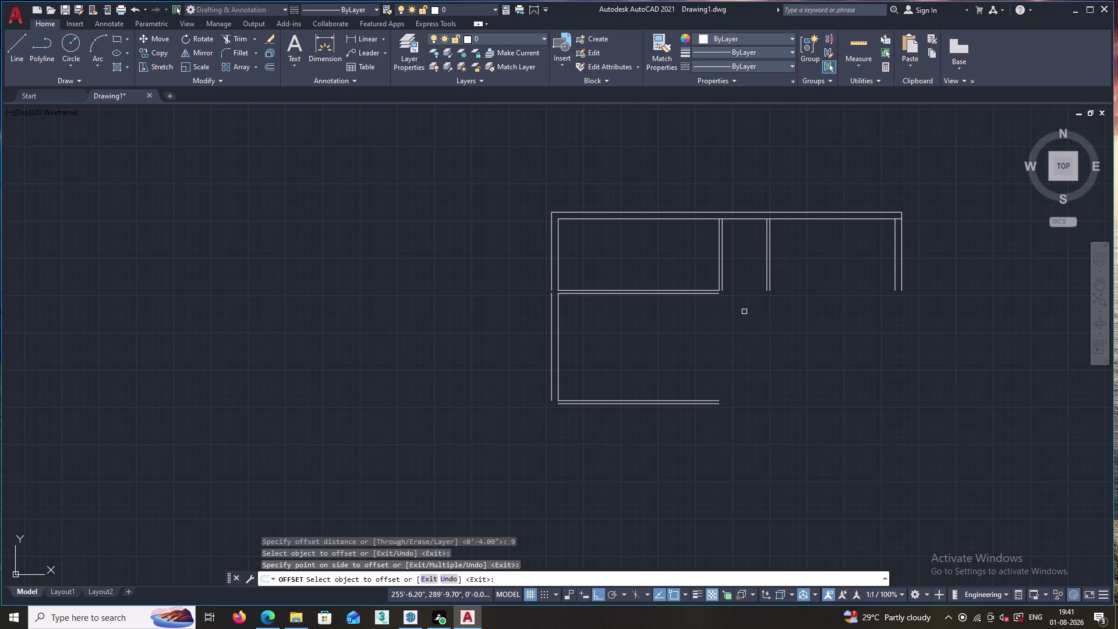
Zoom in on the lower-left wall corner and cancel the leftover offset command.
scroll(down, 3)
scroll(up, 3)
scroll(down, 3)
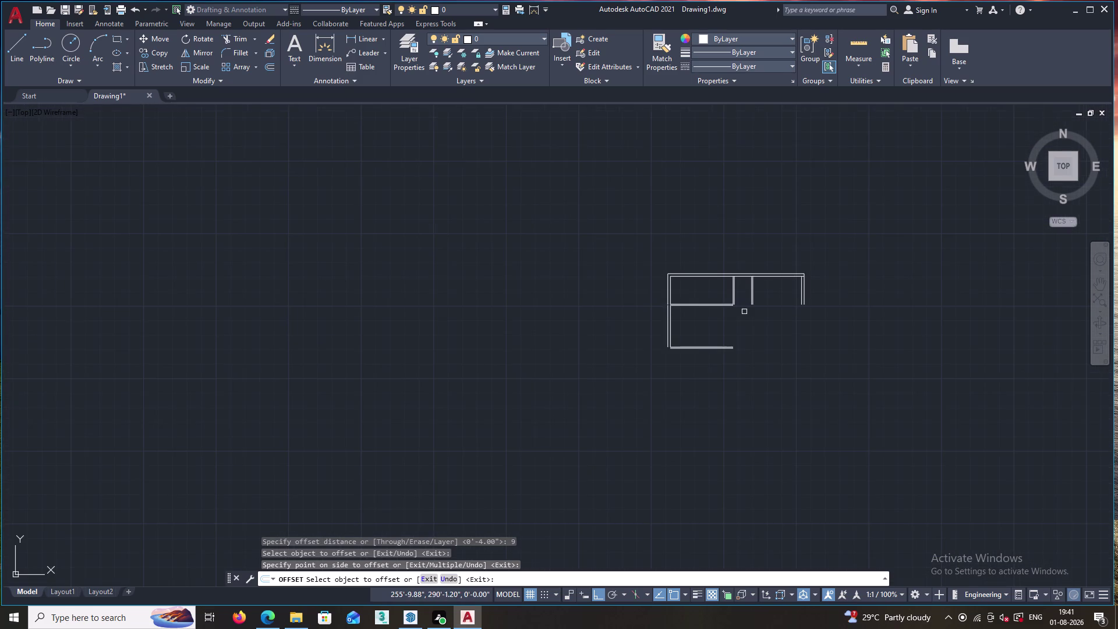
scroll(up, 3)
scroll(down, 3)
scroll(up, 3)
scroll(down, 3)
scroll(up, 3)
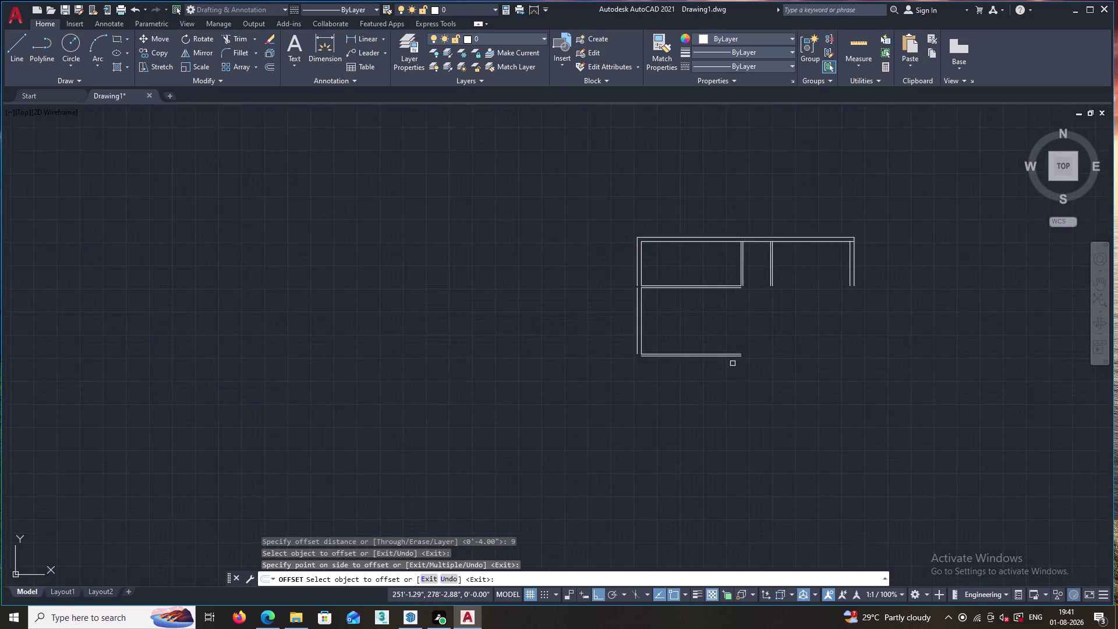
scroll(down, 3)
scroll(up, 3)
scroll(down, 3)
scroll(up, 3)
scroll(down, 3)
scroll(up, 3)
scroll(down, 3)
scroll(up, 3)
scroll(down, 3)
scroll(up, 3)
scroll(down, 3)
scroll(up, 3)
scroll(down, 3)
scroll(up, 3)
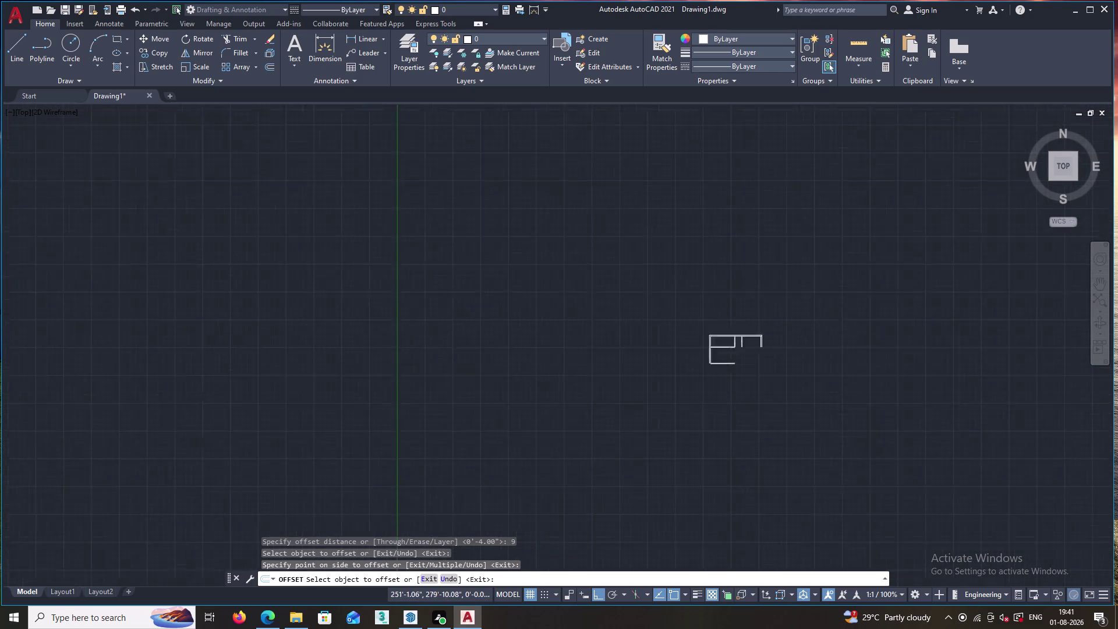
scroll(up, 3)
scroll(down, 3)
scroll(up, 3)
scroll(down, 3)
scroll(up, 3)
scroll(down, 3)
scroll(up, 3)
scroll(down, 3)
scroll(up, 3)
scroll(down, 3)
scroll(up, 3)
scroll(down, 3)
scroll(up, 3)
scroll(down, 3)
scroll(up, 3)
scroll(down, 3)
scroll(up, 3)
scroll(down, 3)
scroll(up, 3)
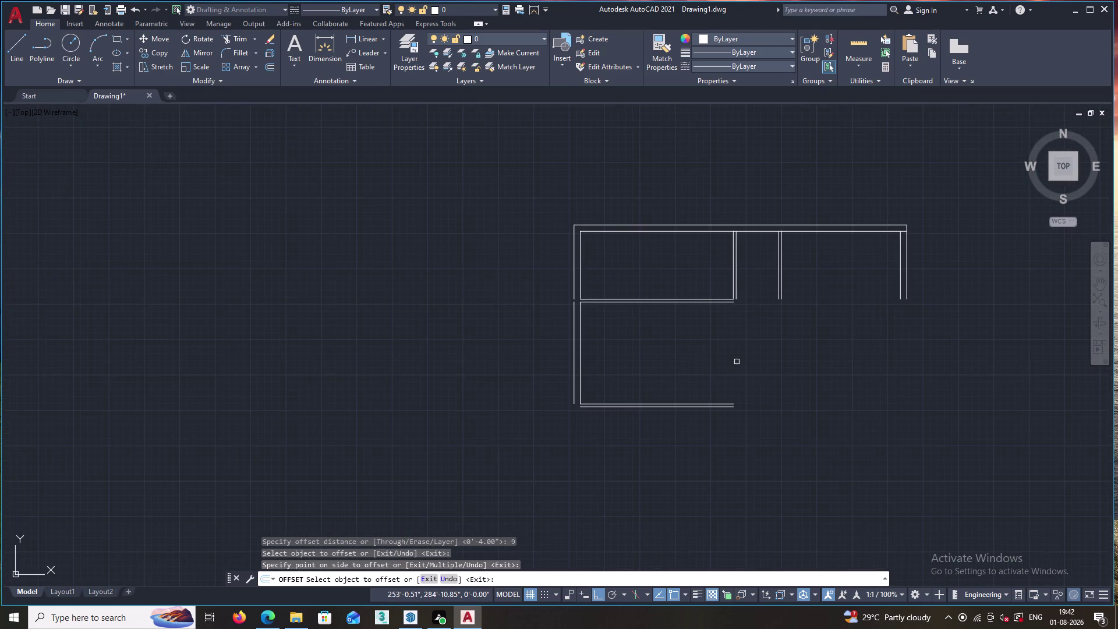
scroll(down, 3)
scroll(up, 3)
scroll(down, 3)
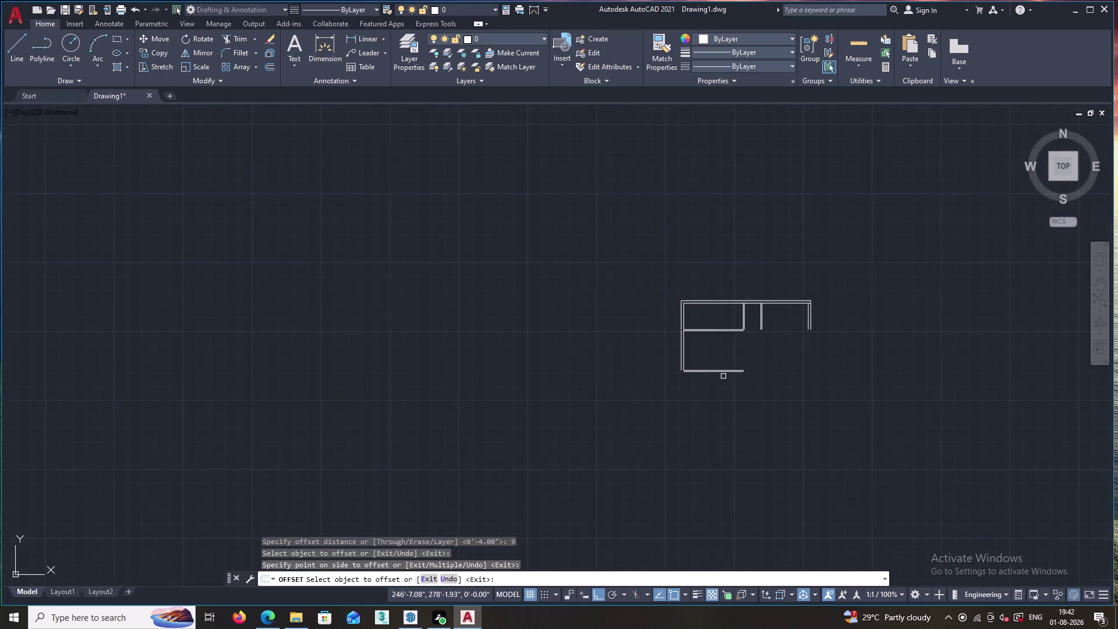
scroll(up, 3)
scroll(down, 3)
scroll(up, 3)
scroll(down, 3)
scroll(up, 3)
scroll(down, 3)
scroll(up, 3)
scroll(down, 3)
scroll(up, 3)
scroll(down, 3)
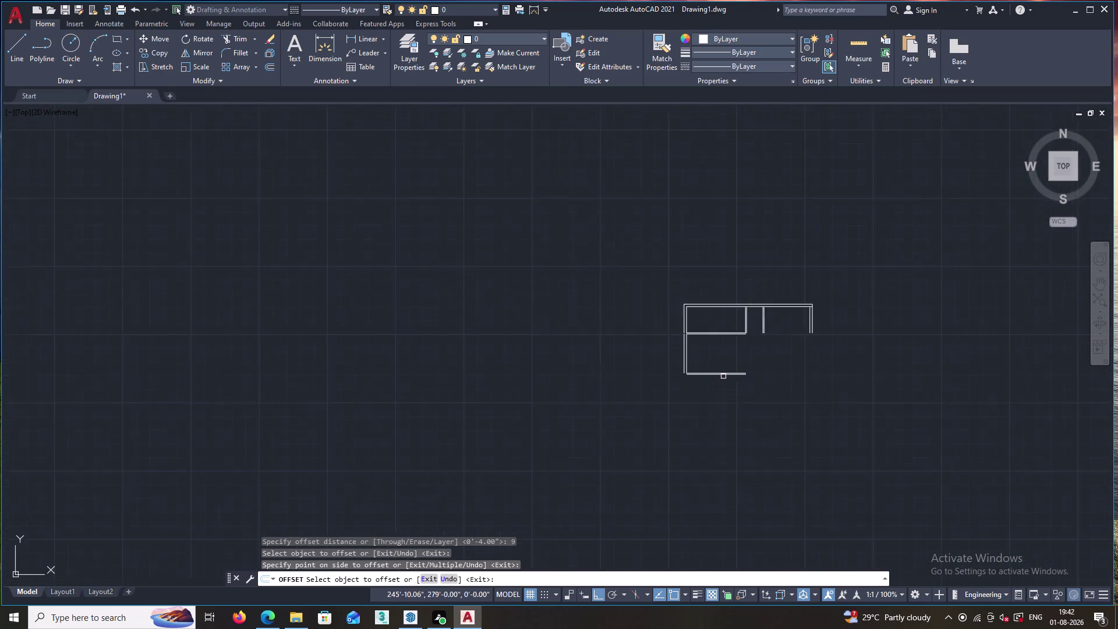
scroll(up, 3)
scroll(down, 3)
scroll(up, 3)
scroll(down, 3)
scroll(up, 3)
scroll(down, 3)
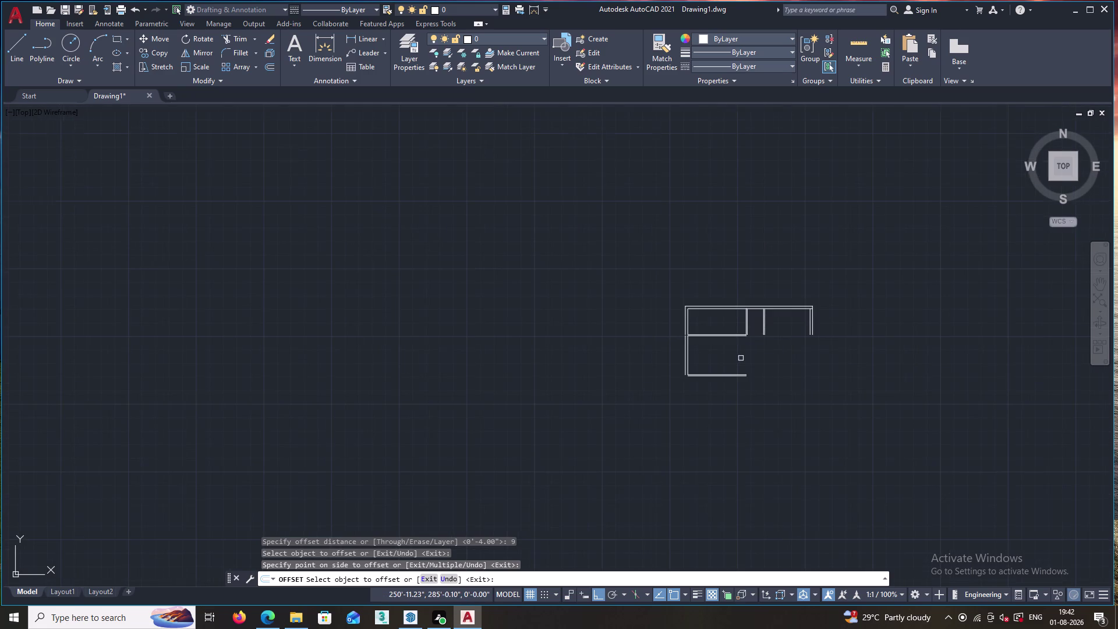
scroll(up, 3)
scroll(down, 3)
scroll(up, 3)
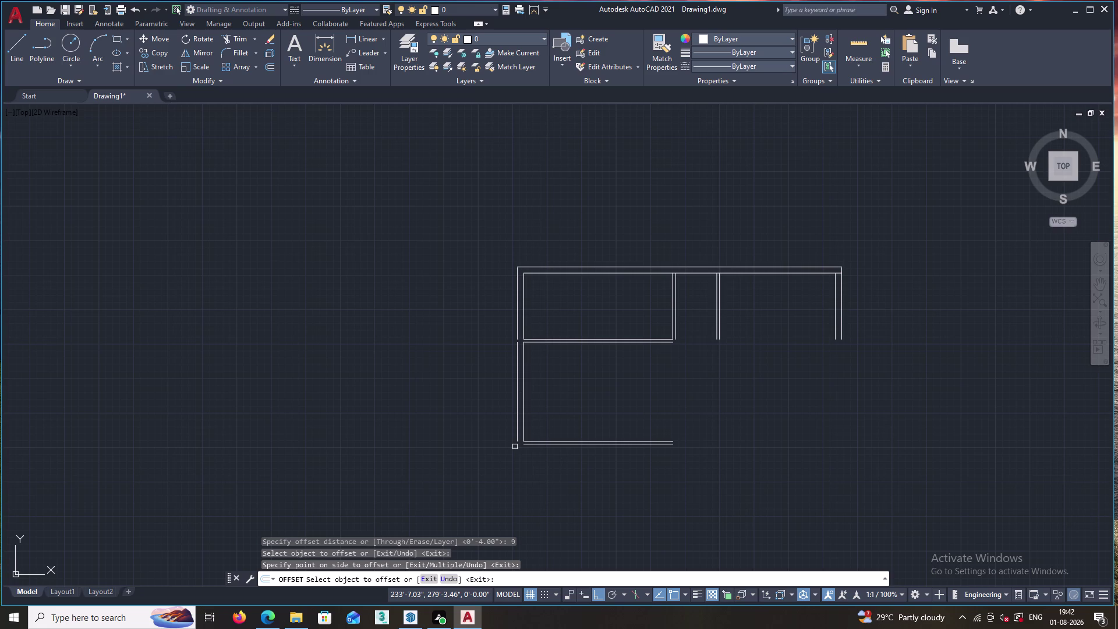
key(f)
key(Return)
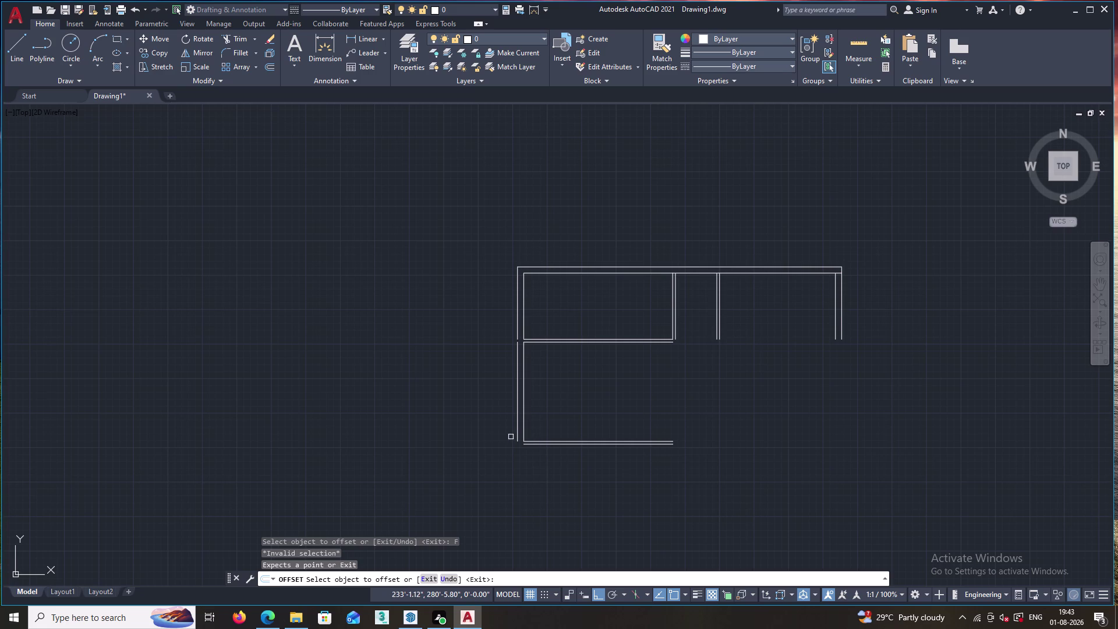
double_click(516, 431)
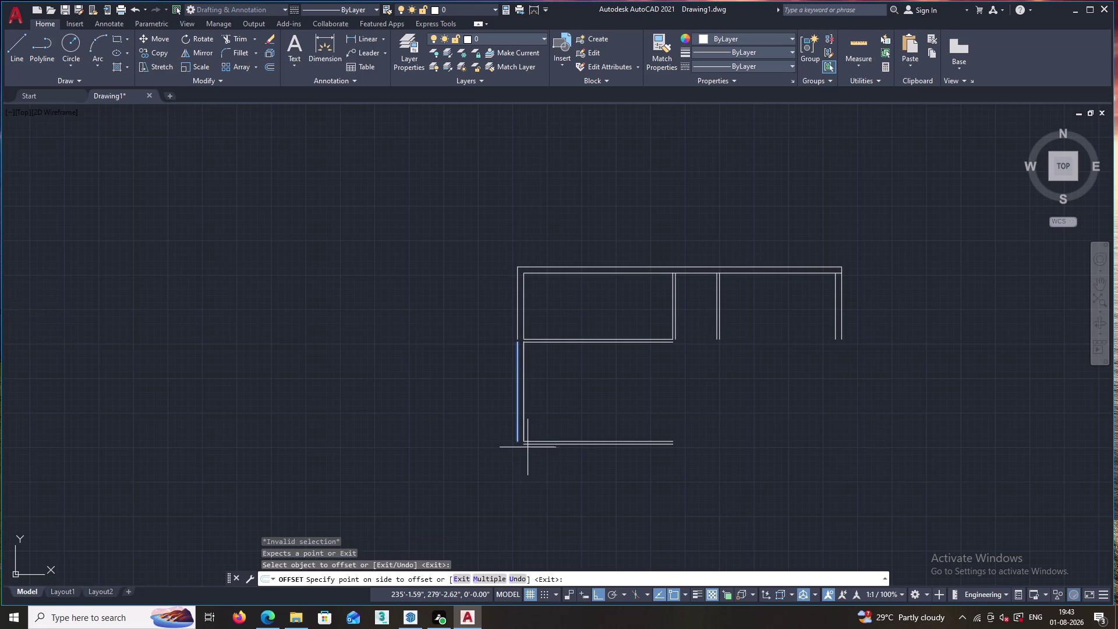
key(Escape)
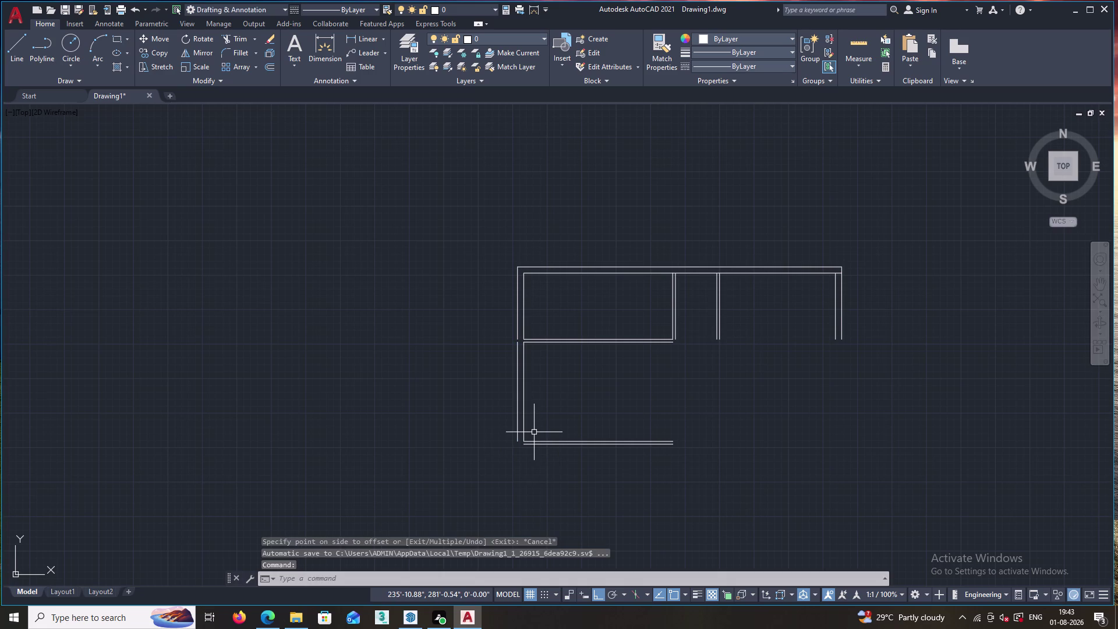
Fillet the left outer wall line with the bottom wall line at radius 0.
key(f)
key(Return)
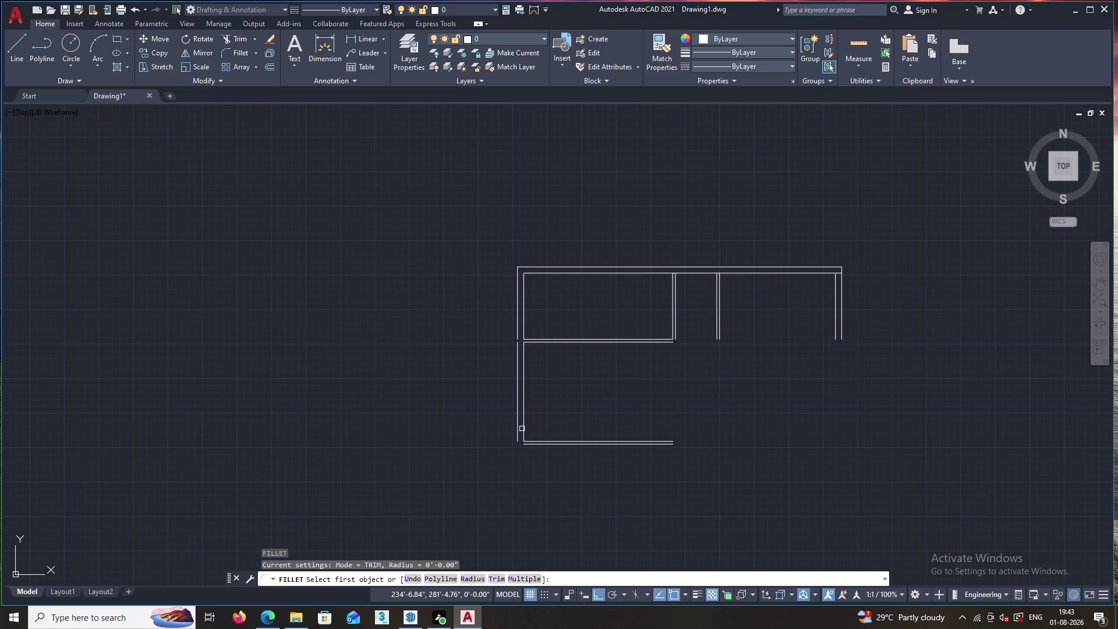
click(516, 416)
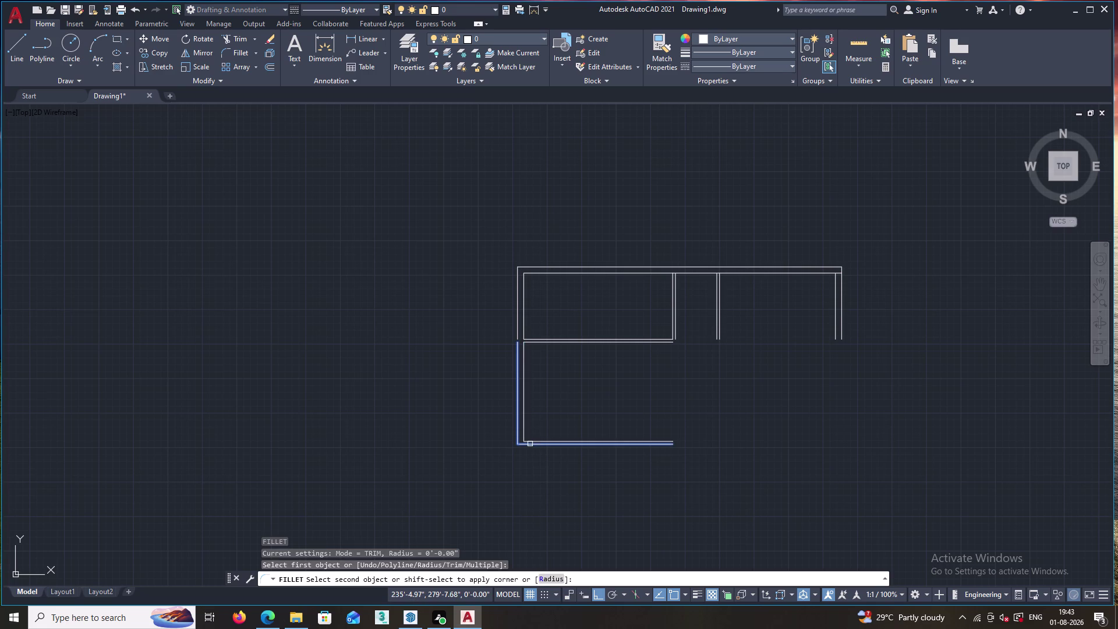
click(530, 444)
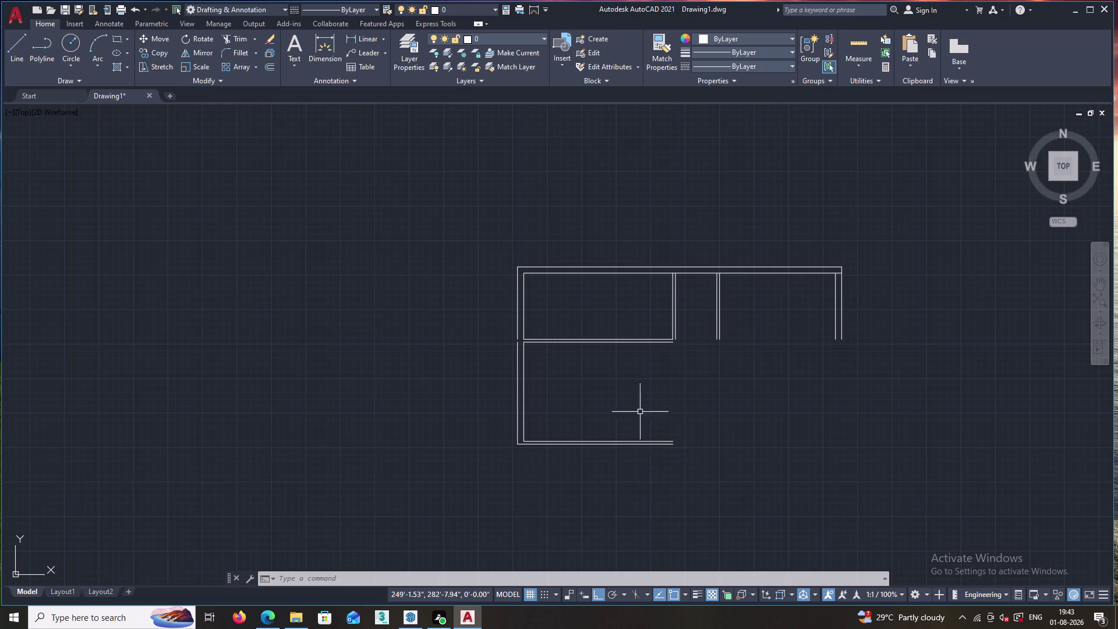
Start a 6' offset of the inner left wall line, then cancel it.
key(o)
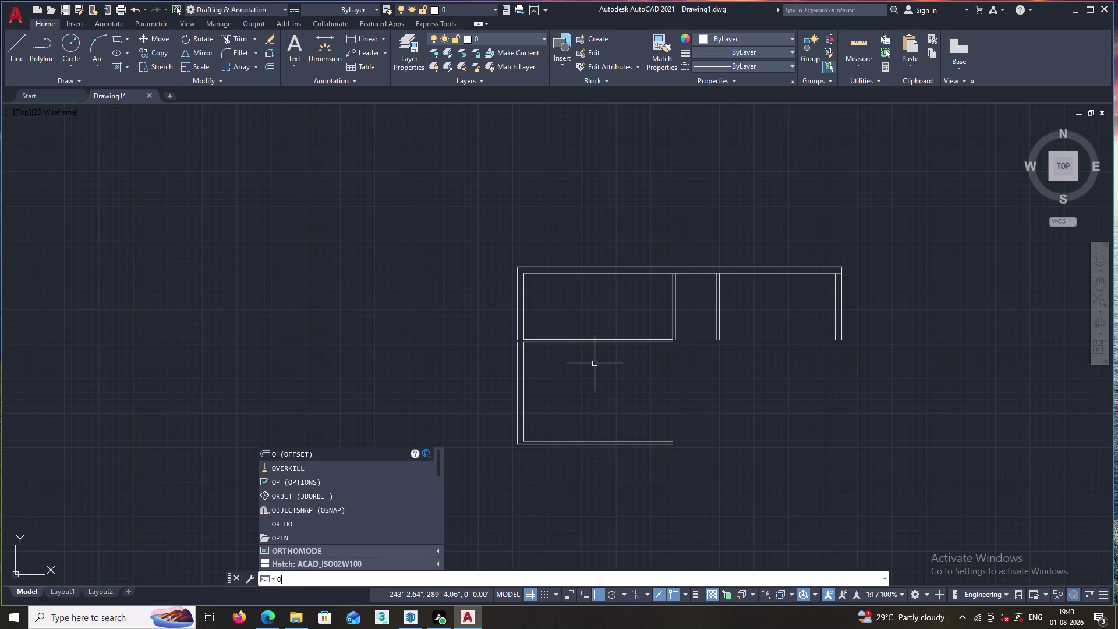
key(Return)
text(6)
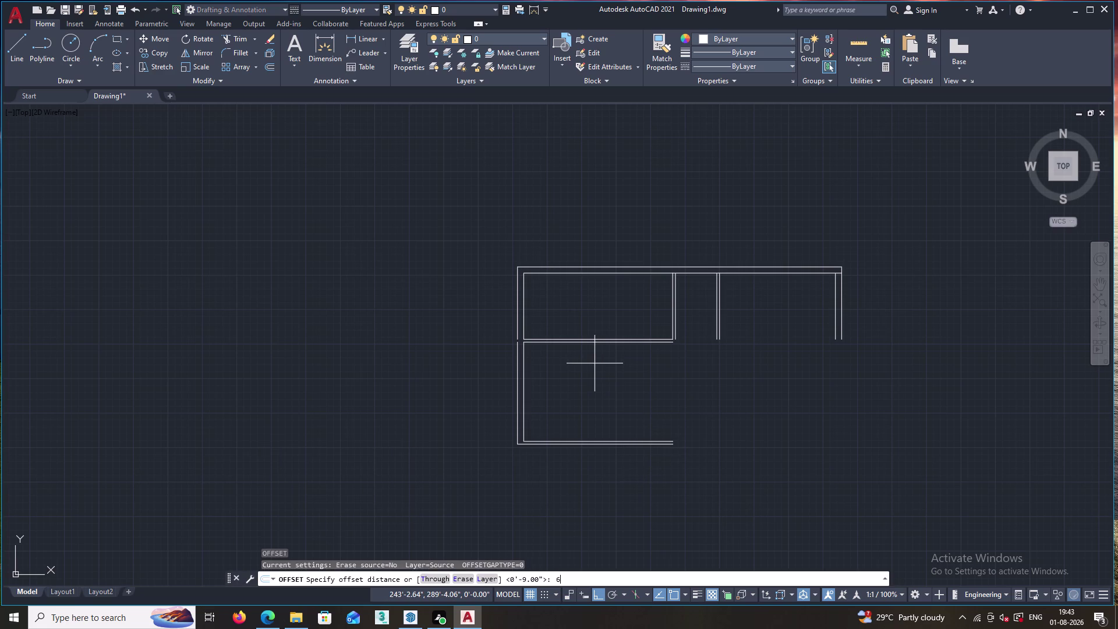
text(')
key(Return)
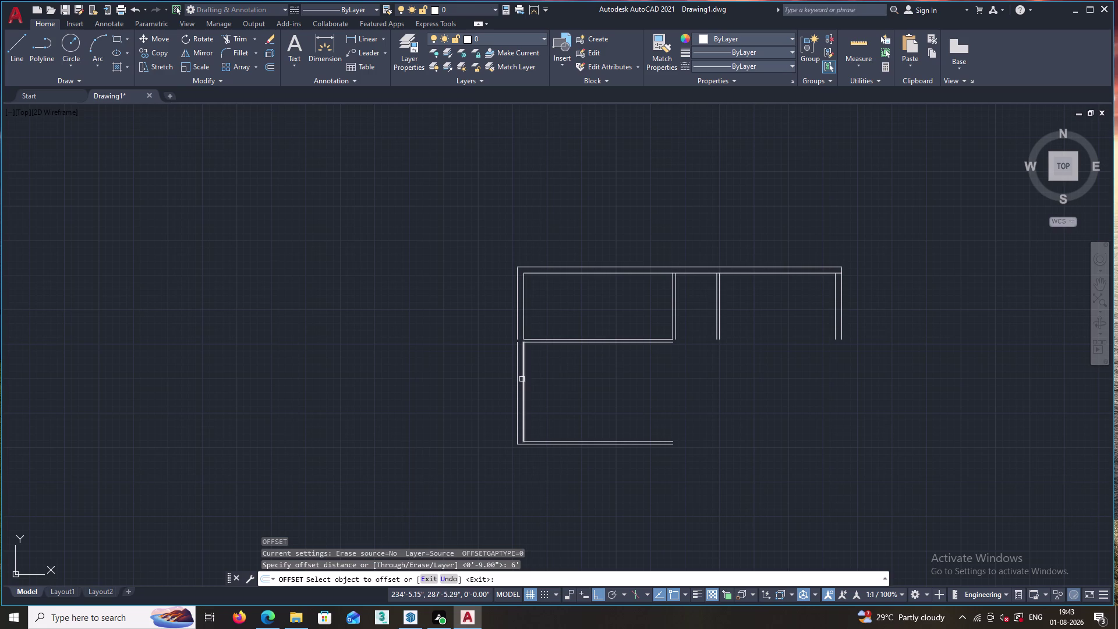
double_click(525, 377)
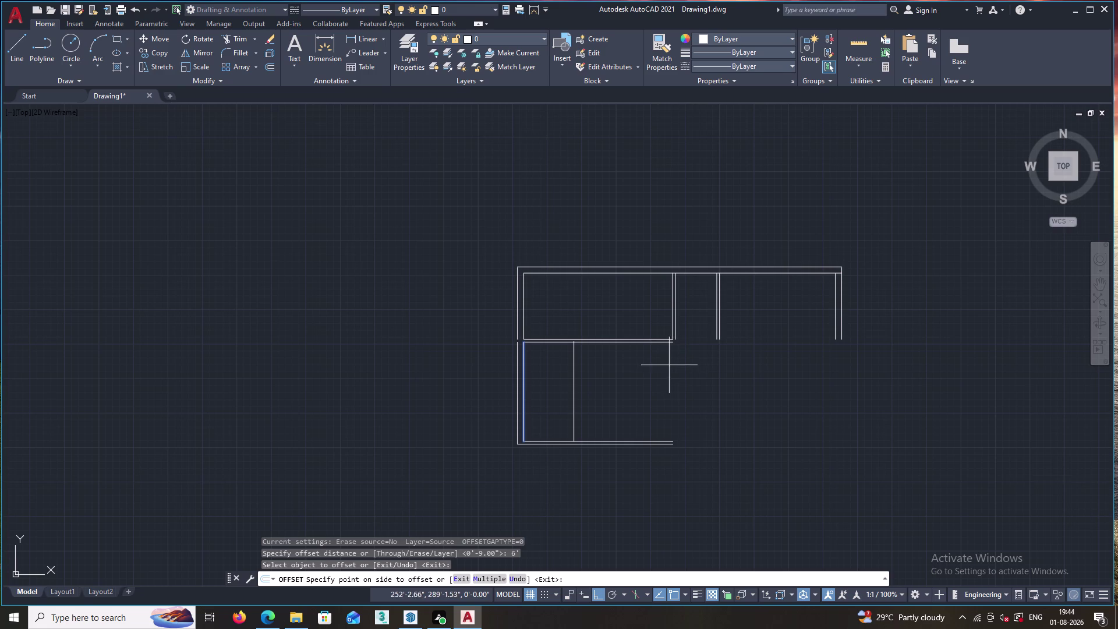
key(Escape)
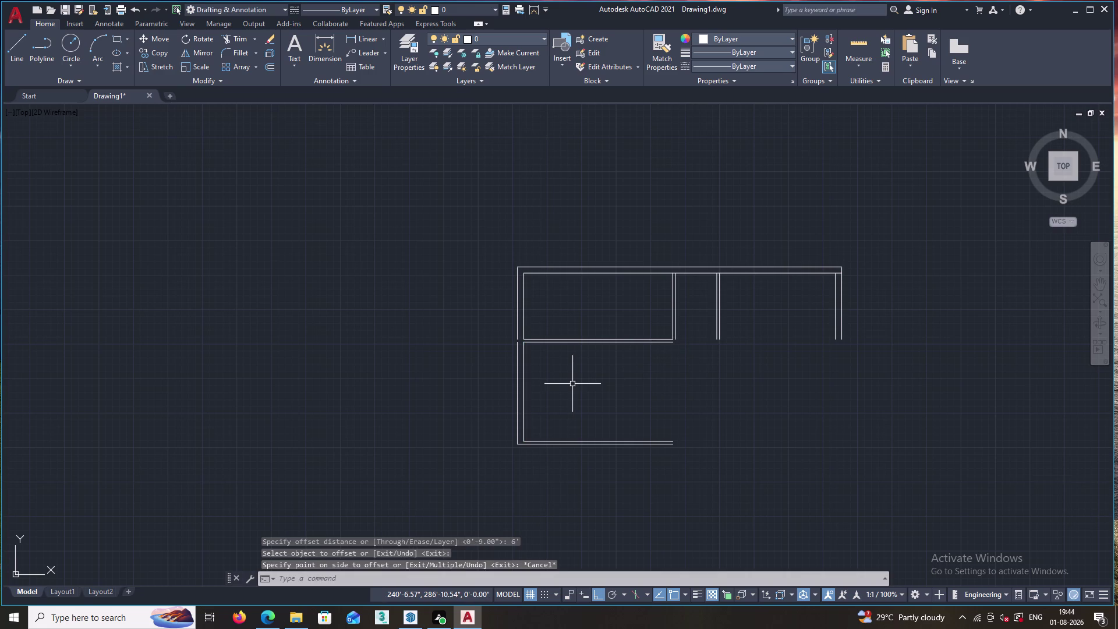
Offset the inner left wall line 12' to the right into the lower room.
key(o)
key(Return)
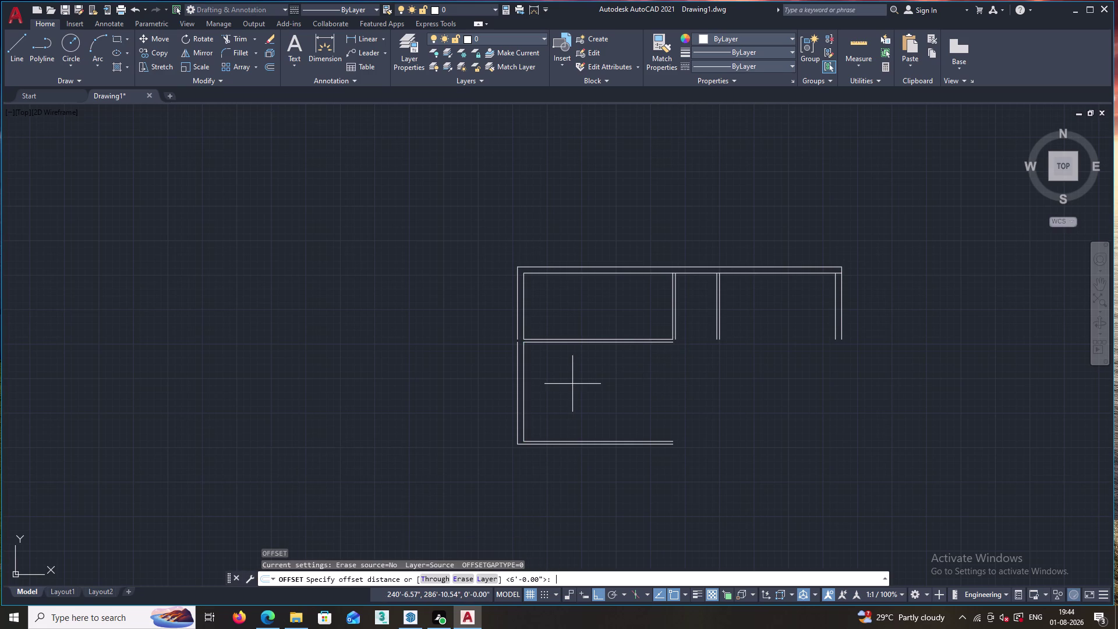
text(12)
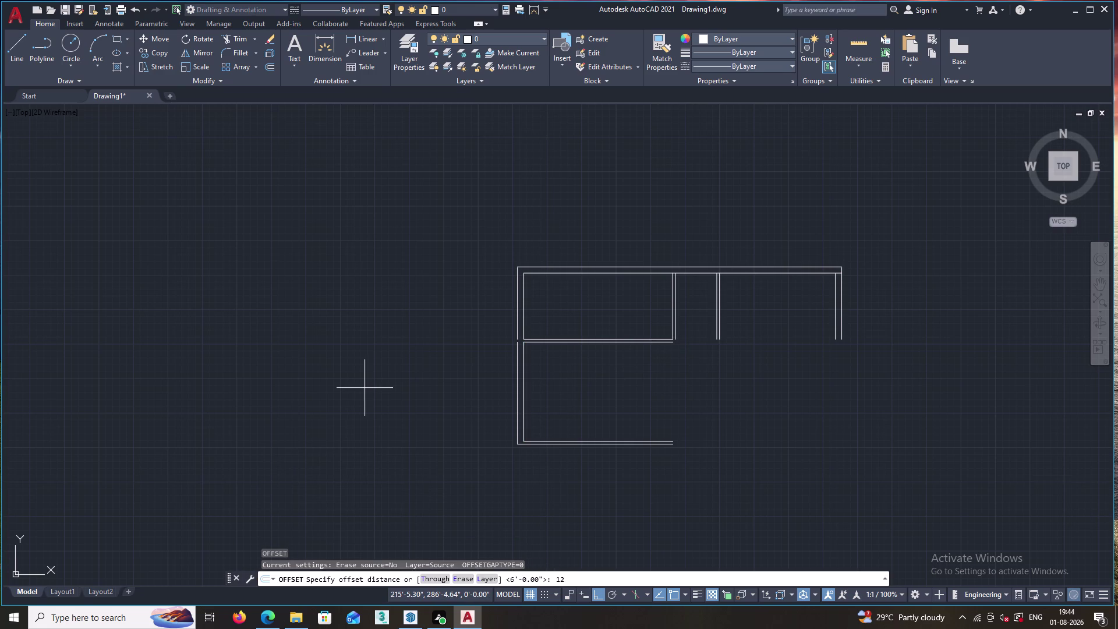
key(apostrophe)
key(Return)
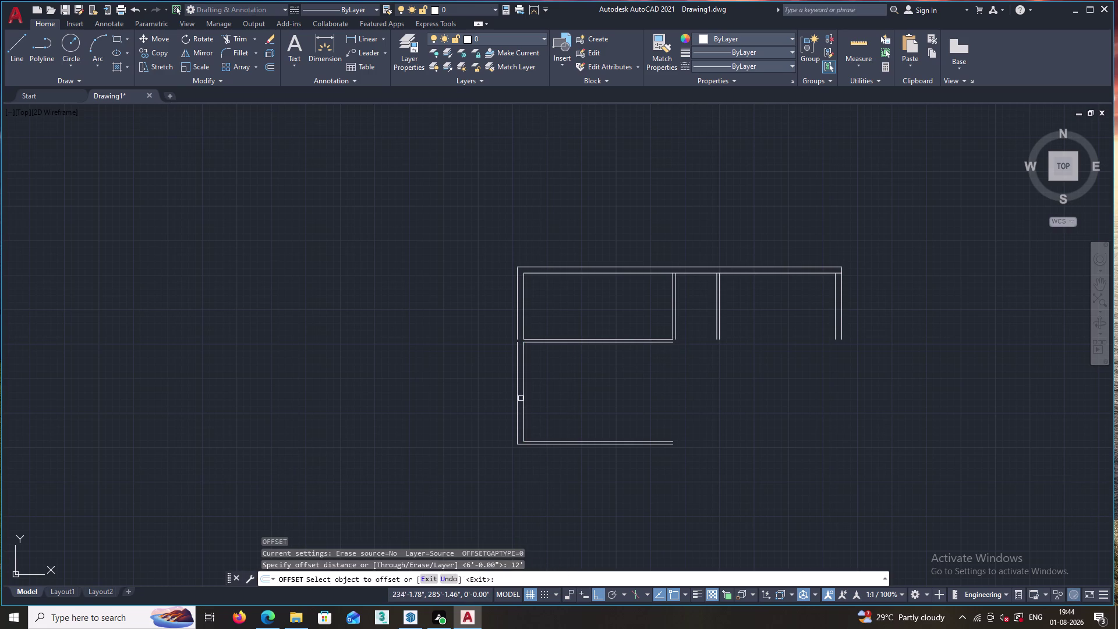
click(523, 396)
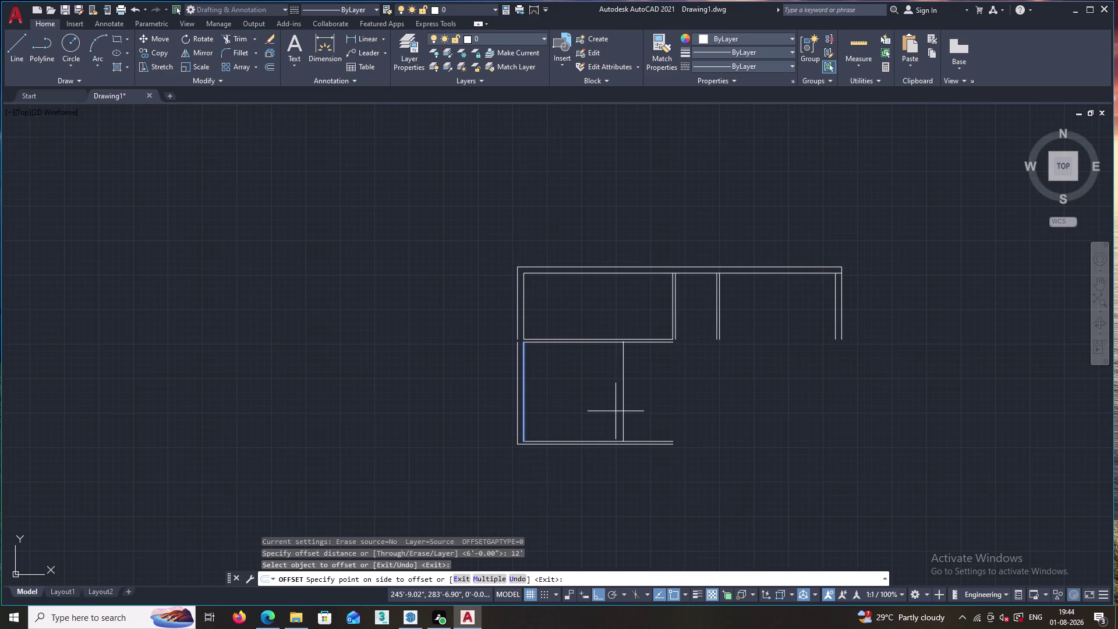
click(615, 412)
key(space)
Offset the new partition line by 4" to give the partition wall its thickness.
key(space)
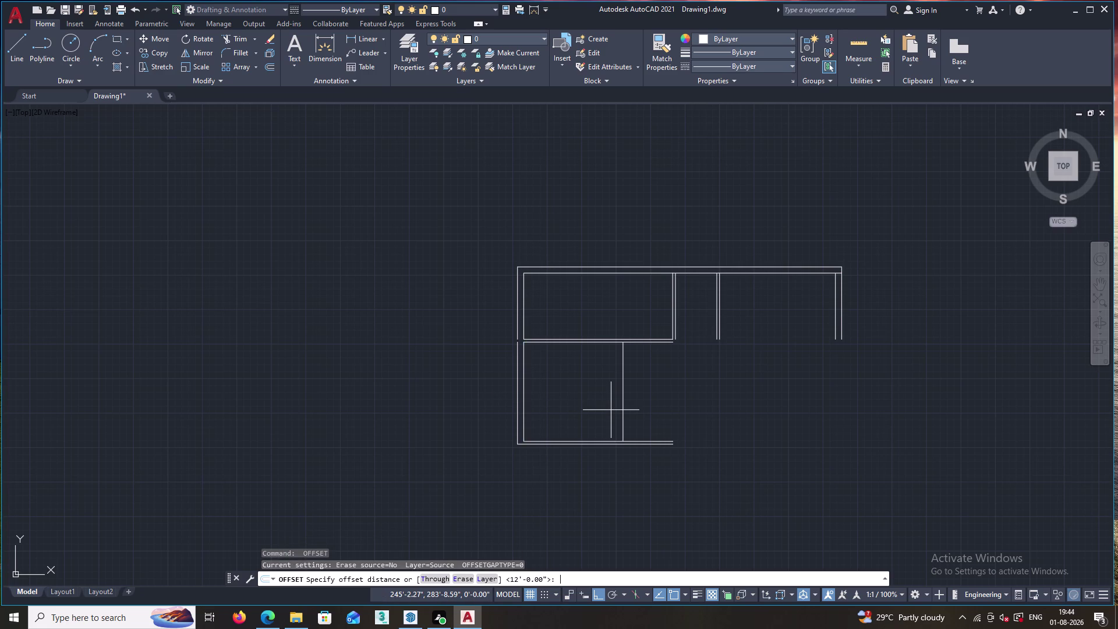
key(4)
key(Return)
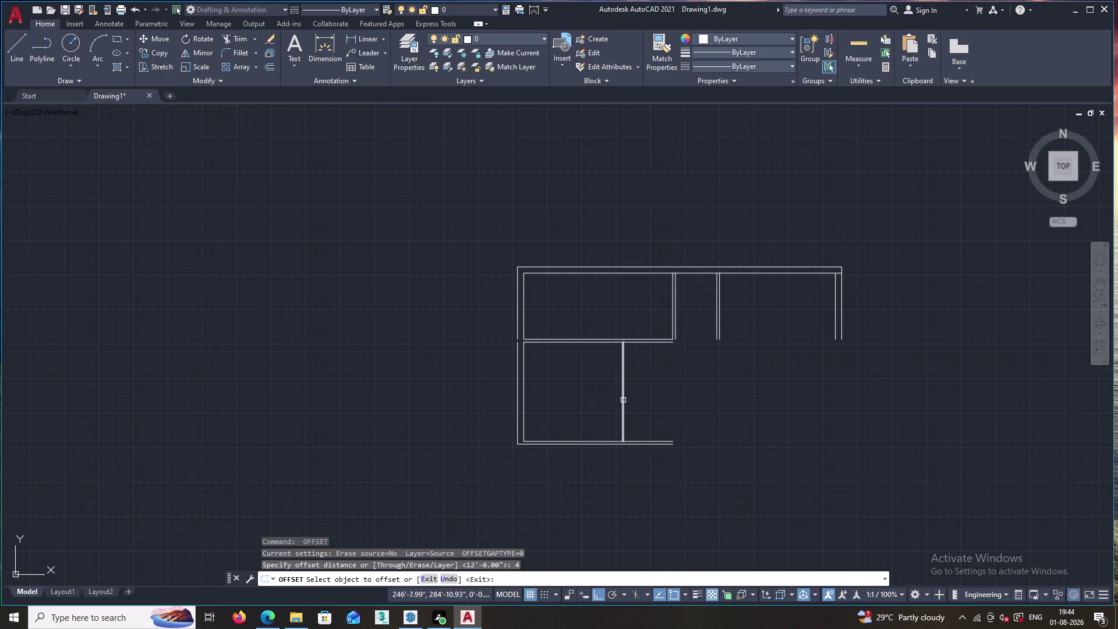
click(624, 400)
click(648, 403)
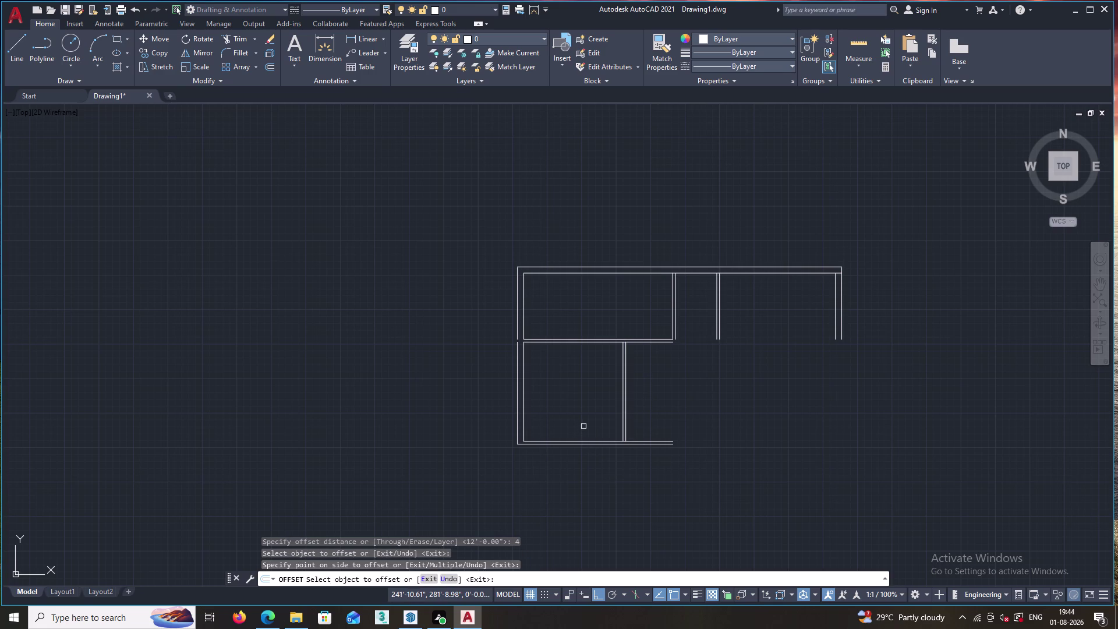
key(Escape)
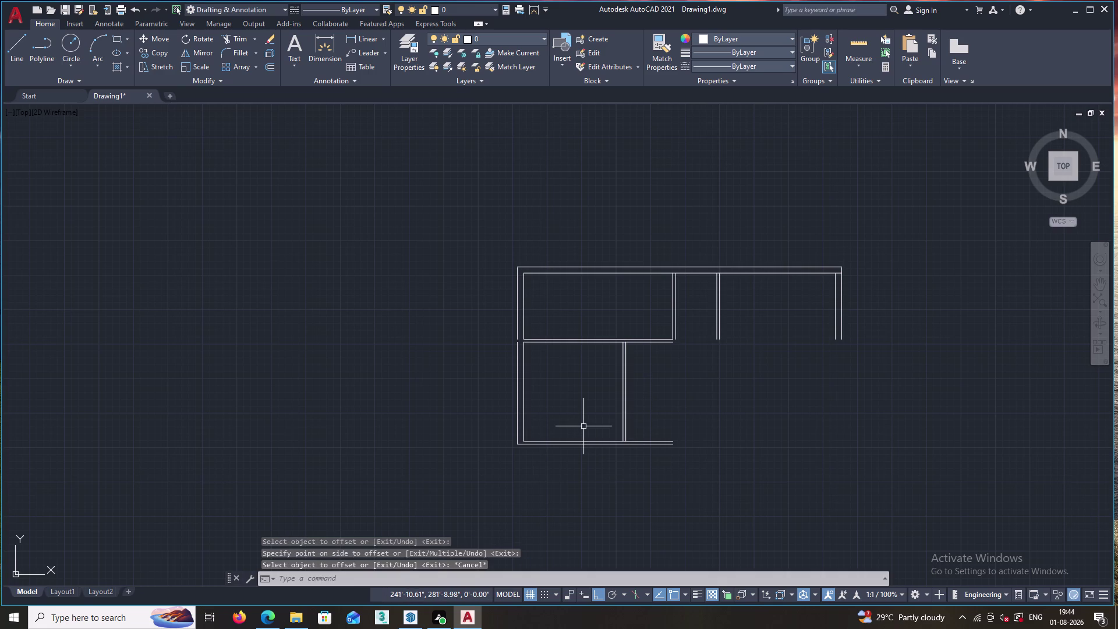
key(e)
key(BackSpace)
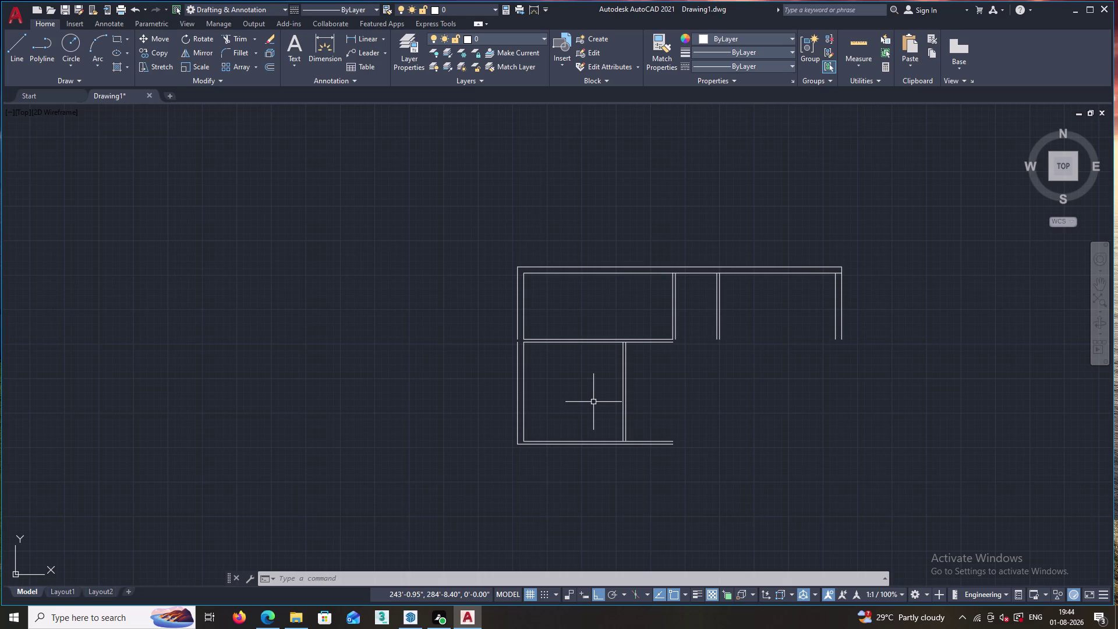
scroll(down, 3)
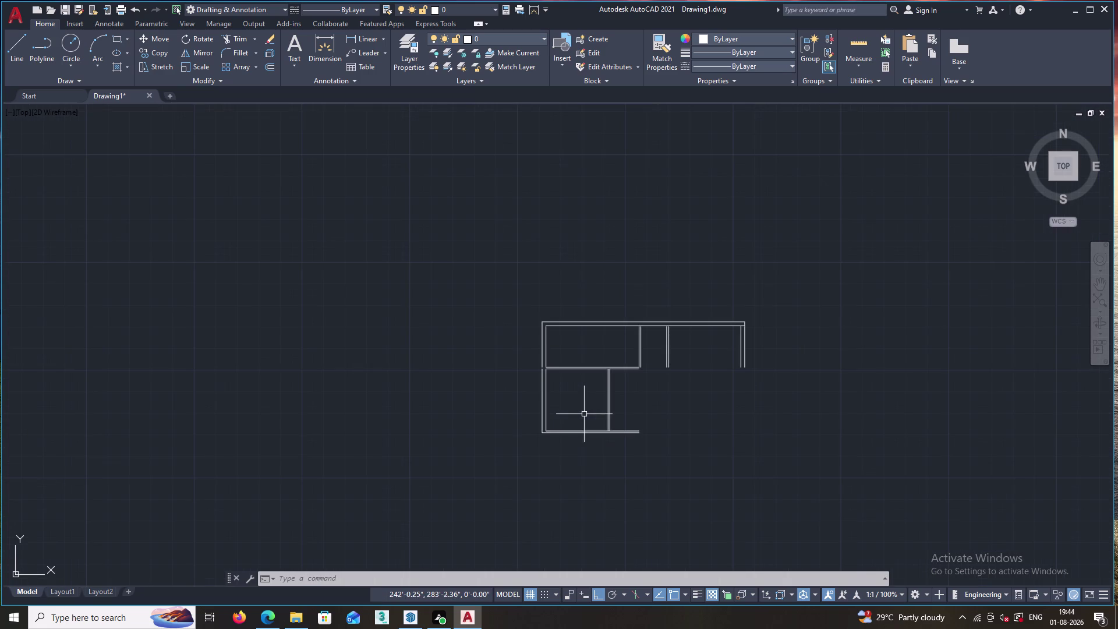
Join the upper and lower left outer wall lines into one line, then start OFFSET.
scroll(up, 3)
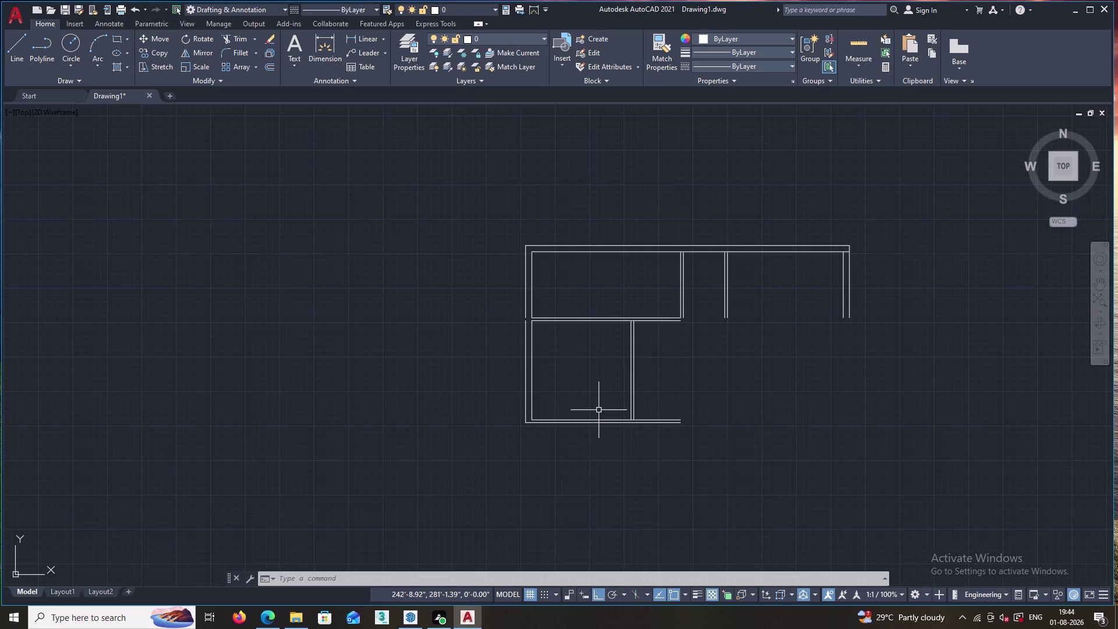
click(525, 302)
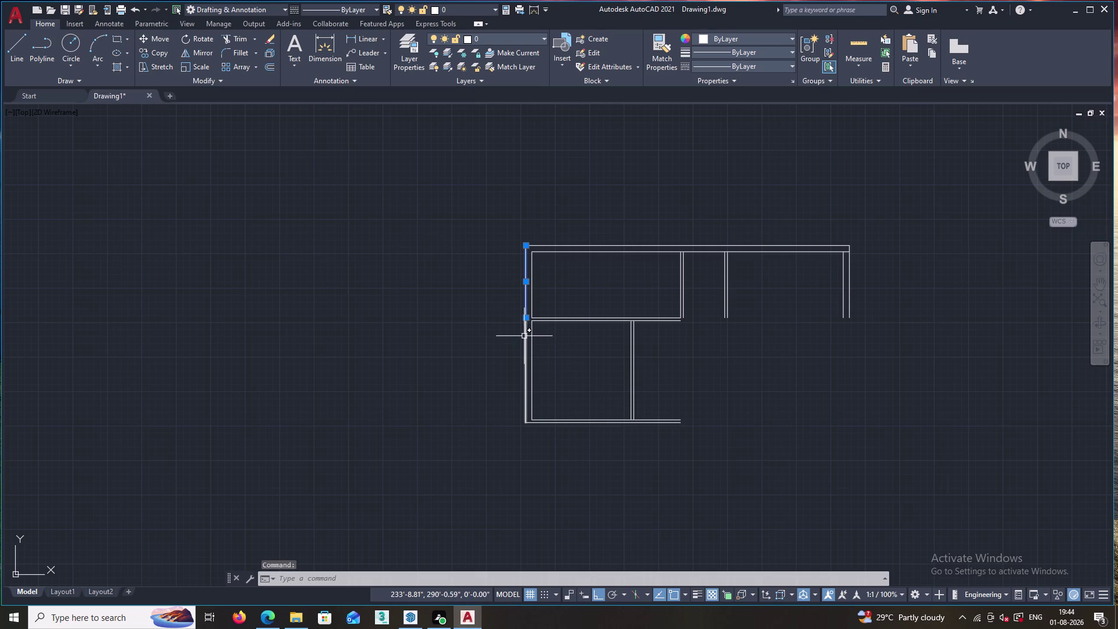
click(526, 336)
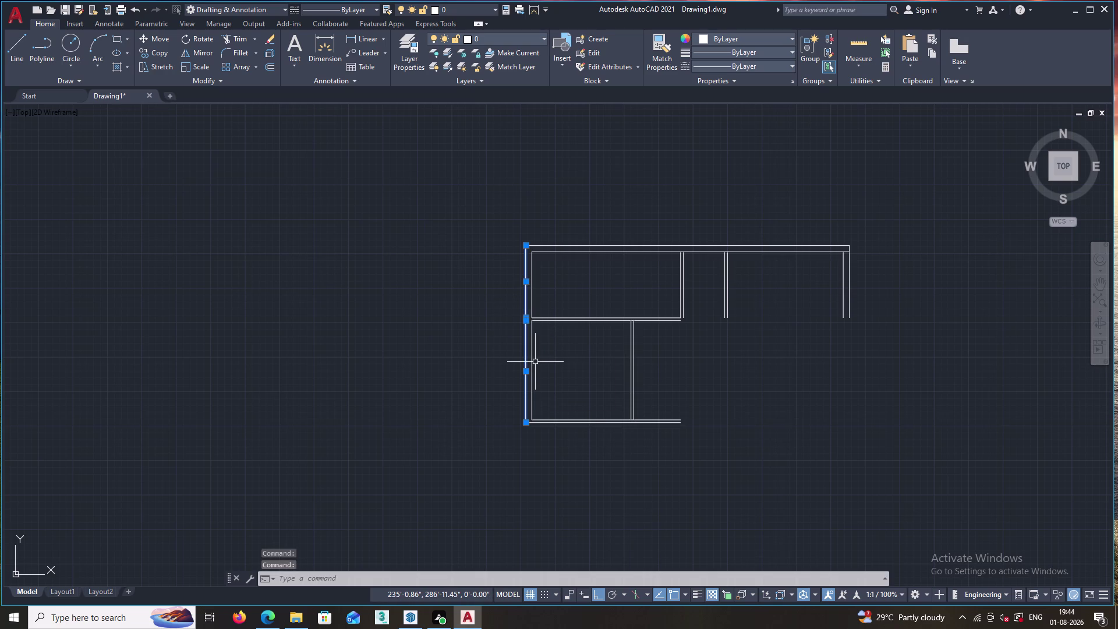
key(j)
key(Return)
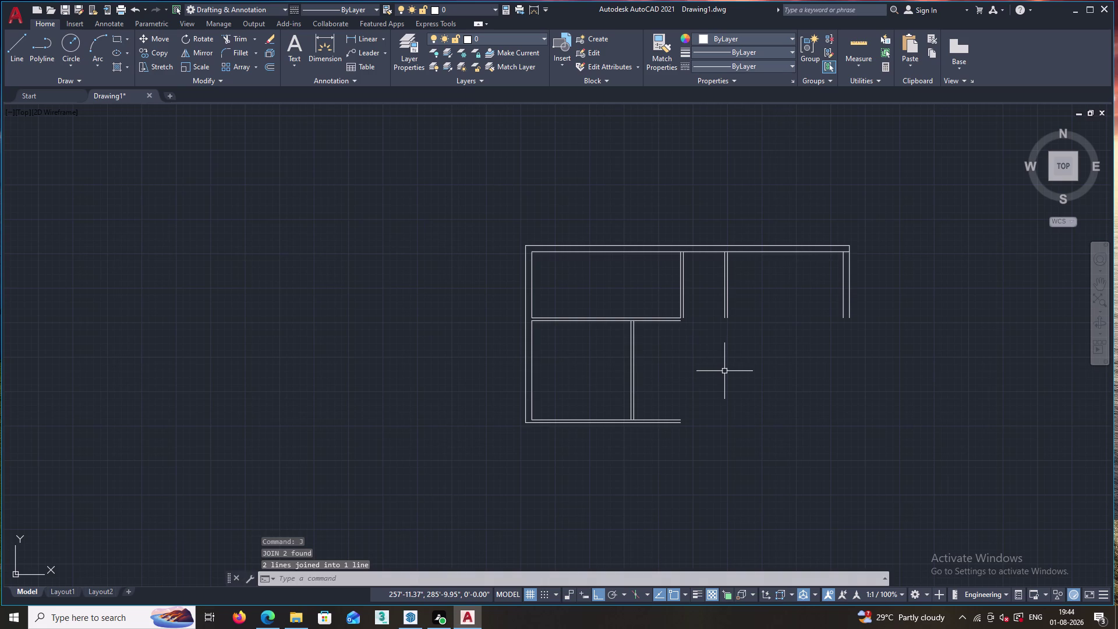
key(o)
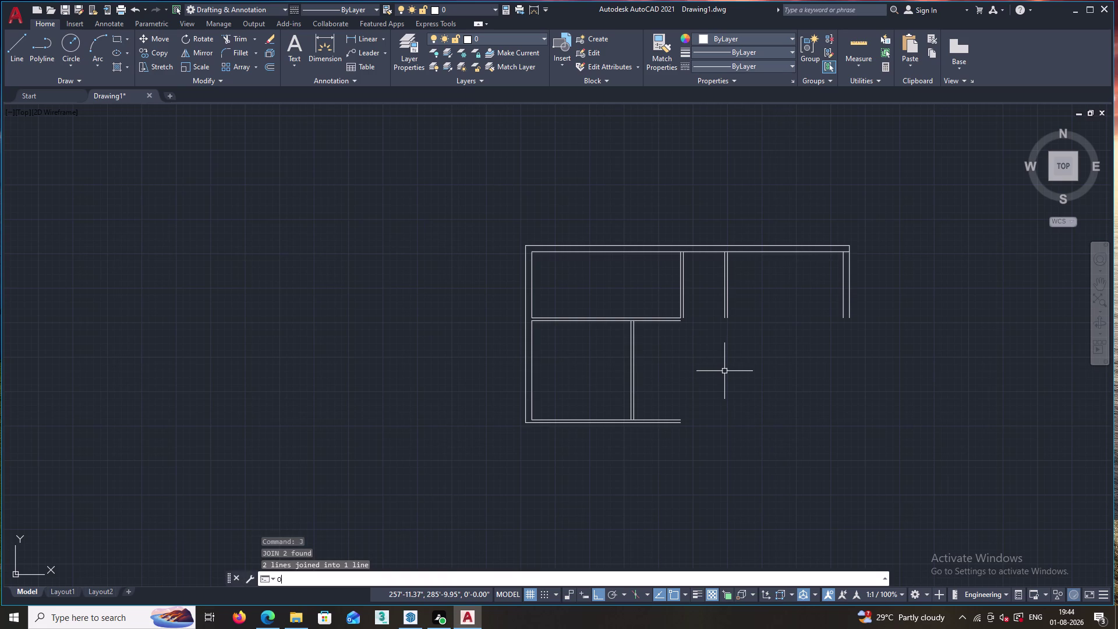
key(Return)
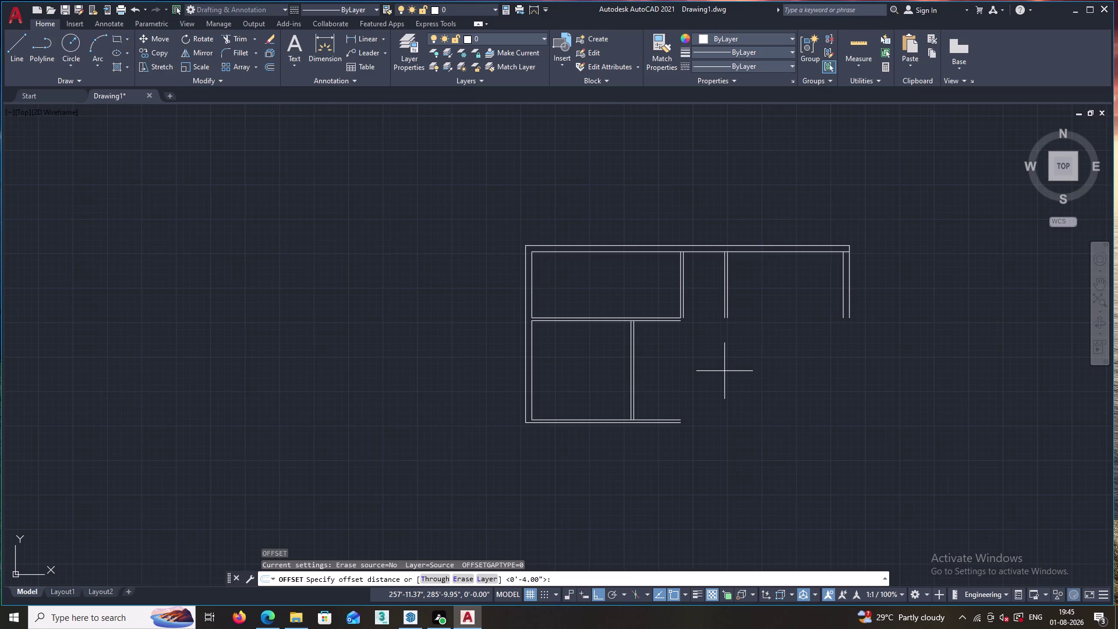
Copy the bottom wall line 6 inches below the plan.
key(6)
key(apostrophe)
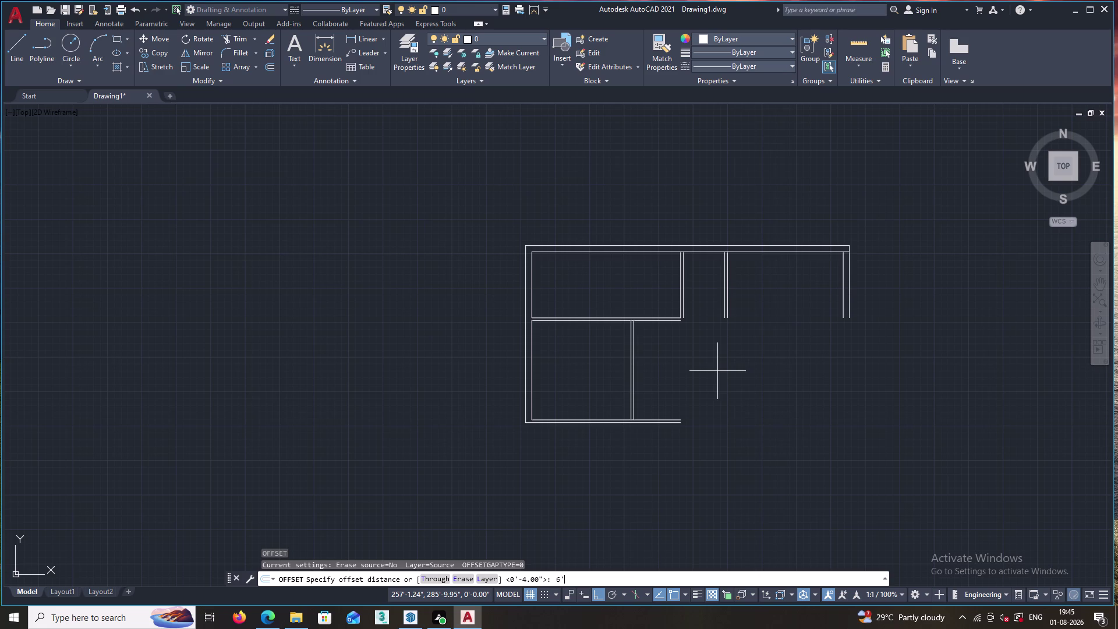
key(Return)
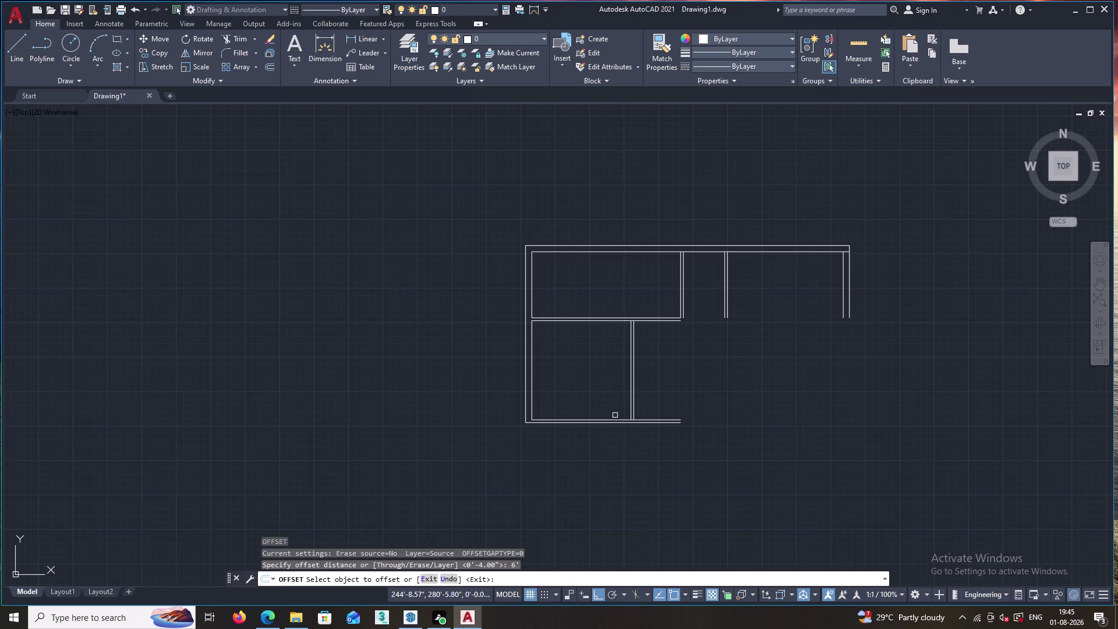
click(610, 423)
click(608, 454)
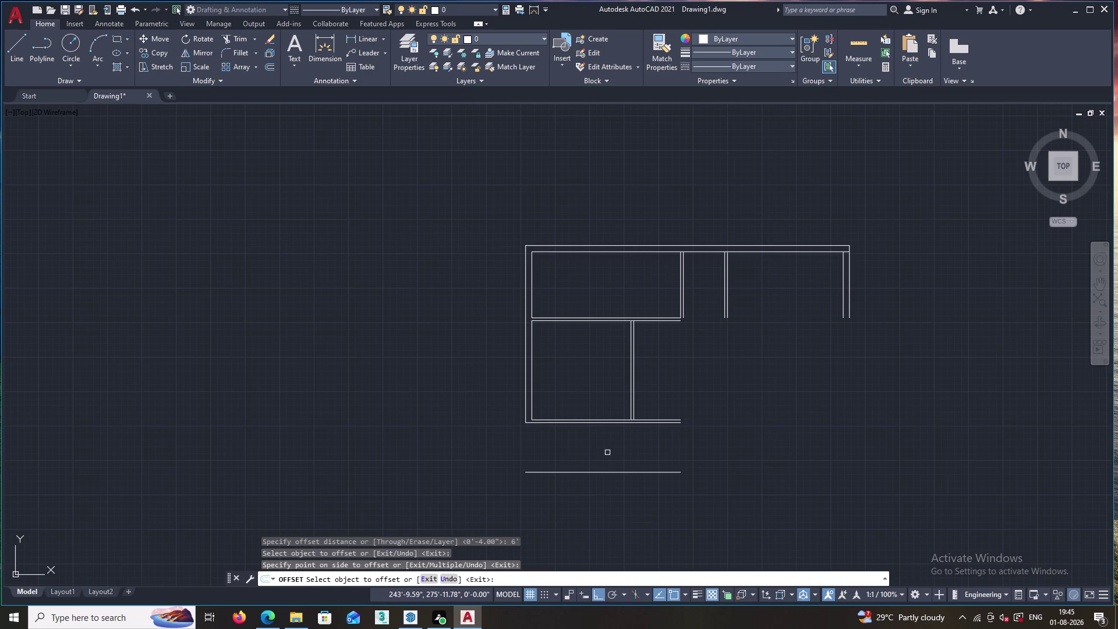
key(space)
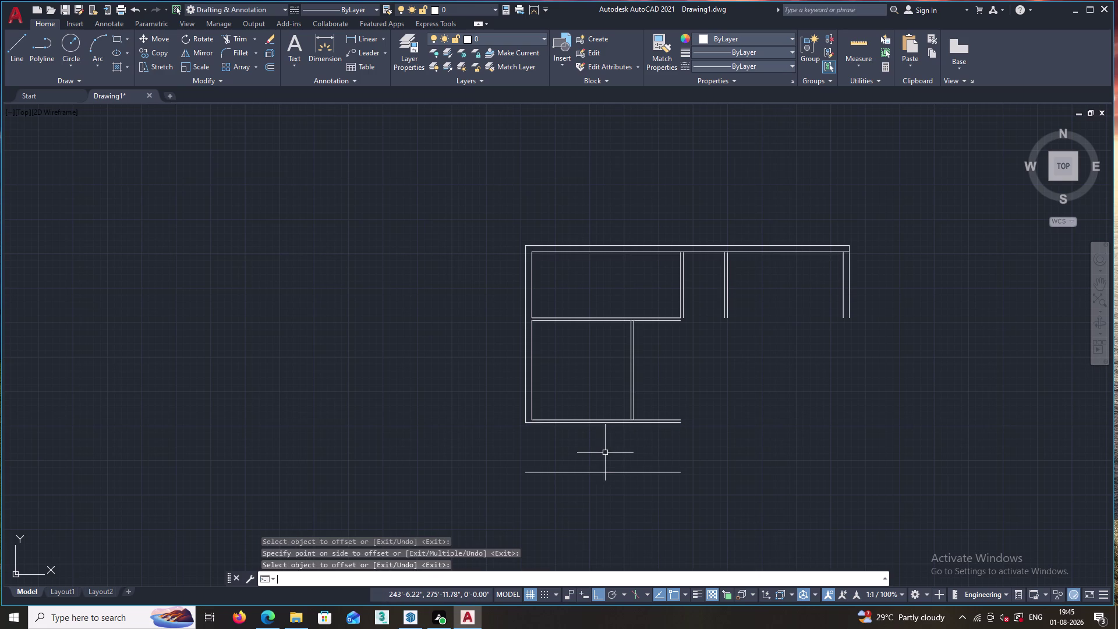
Offset that new line 4 inches to form a double wall line.
key(space)
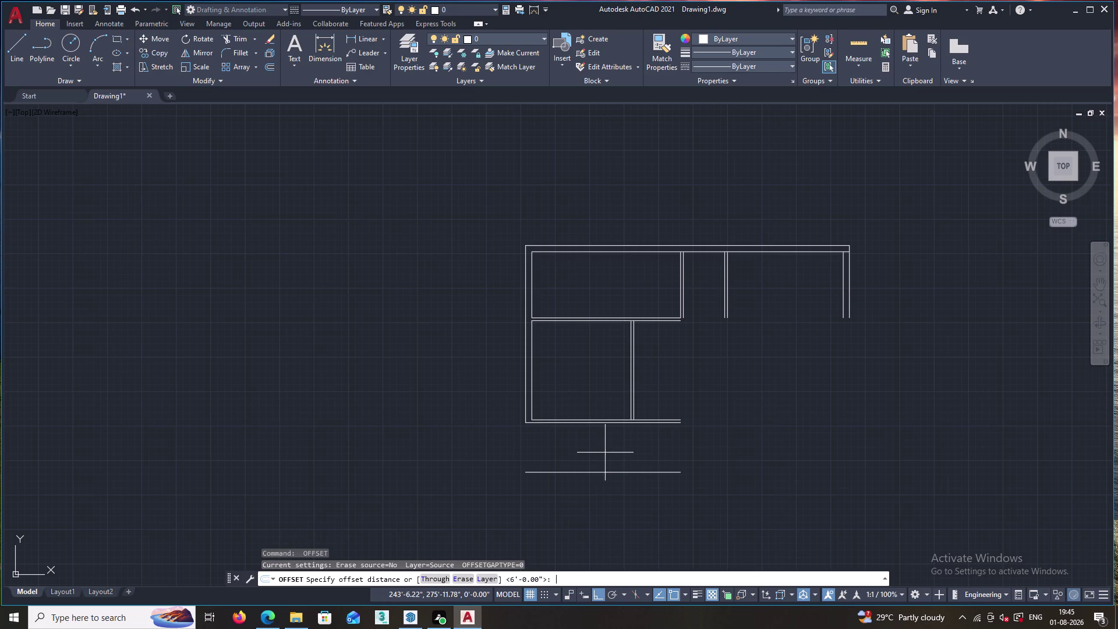
key(4)
key(Return)
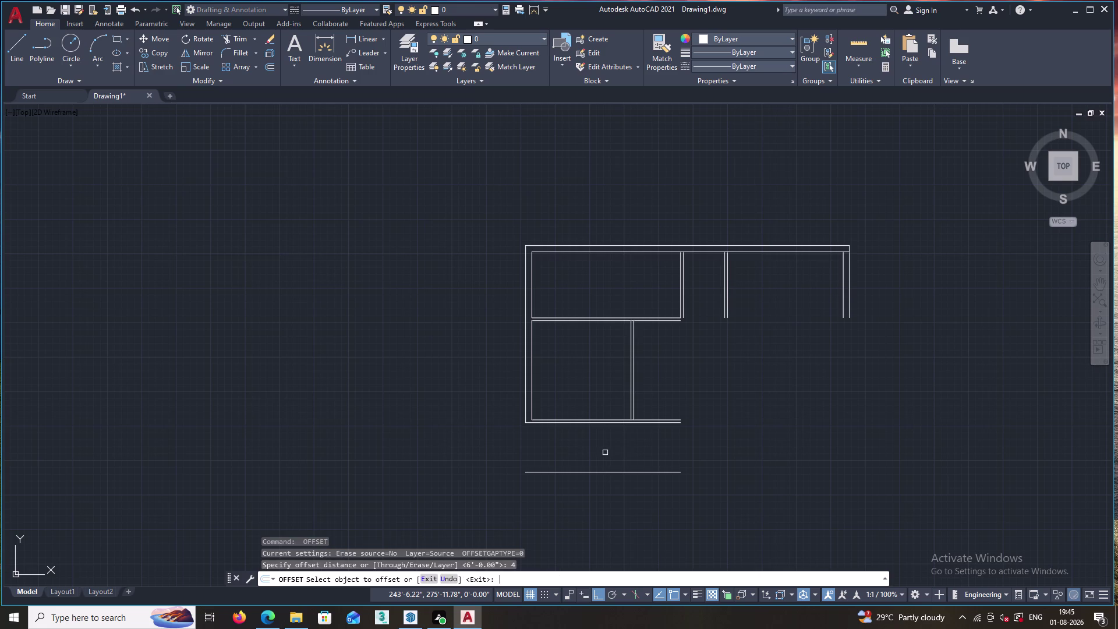
double_click(598, 473)
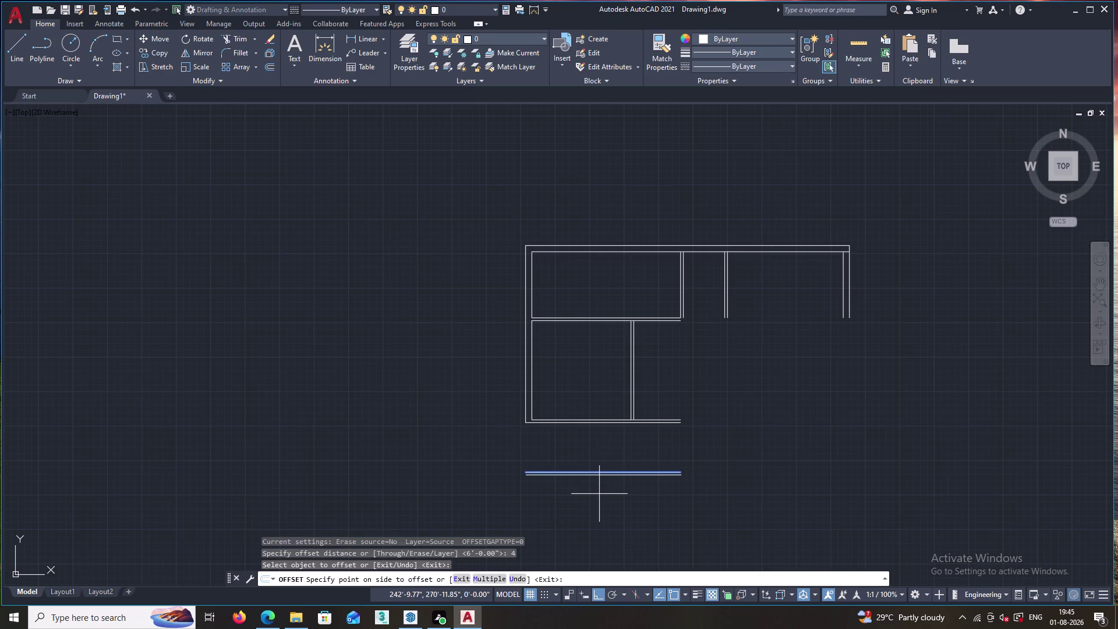
click(599, 494)
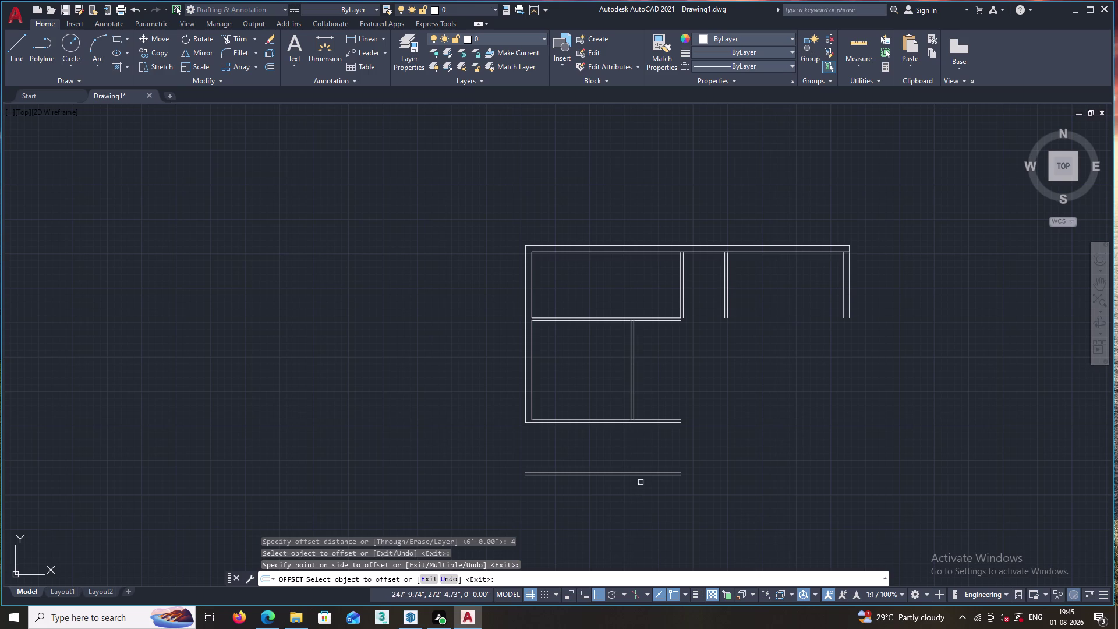
scroll(down, 3)
middle_drag(569, 485, 581, 407)
scroll(up, 3)
scroll(up, 3)
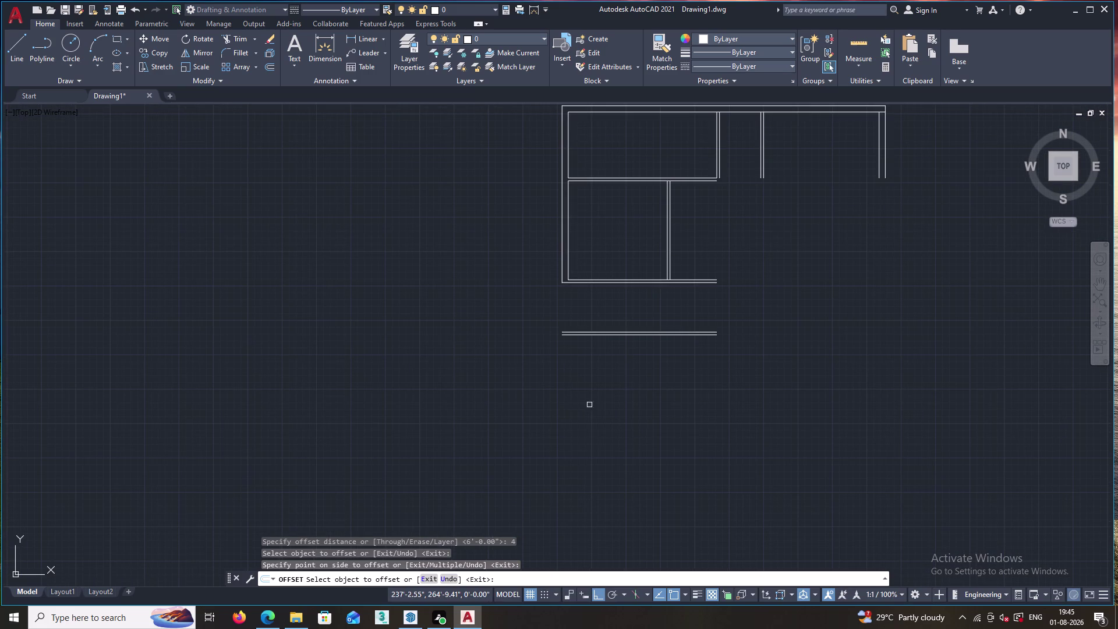
scroll(up, 3)
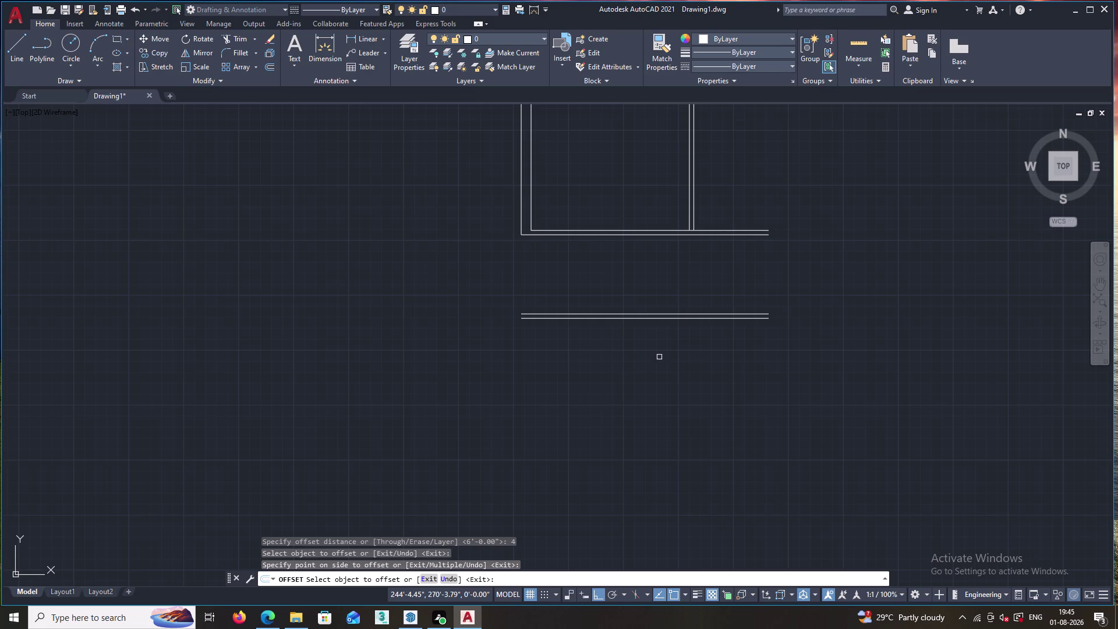
scroll(down, 3)
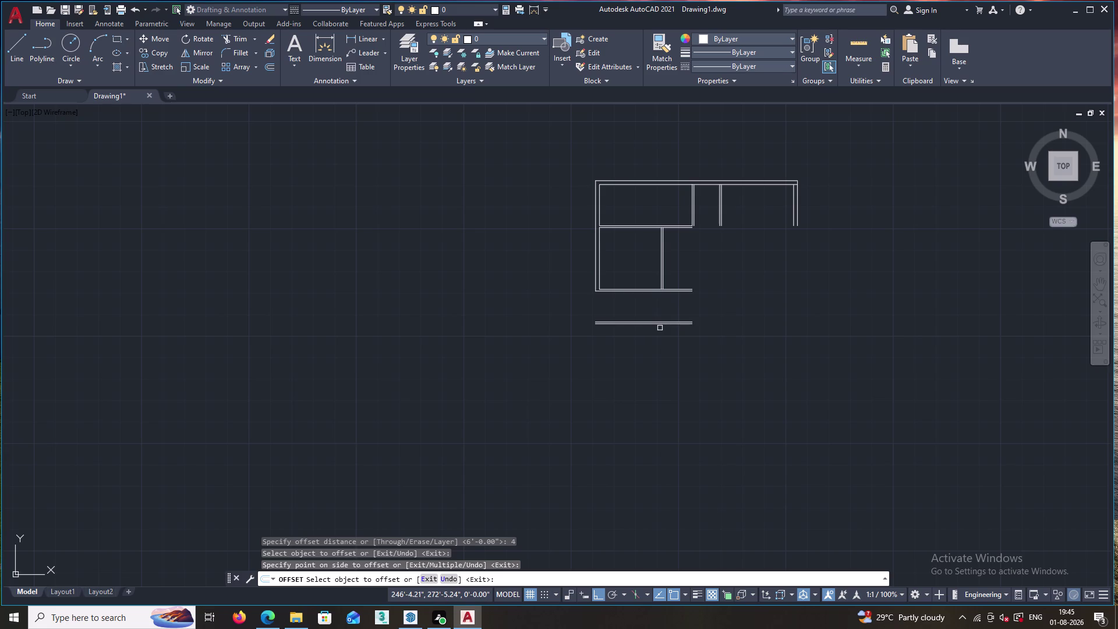
key(space)
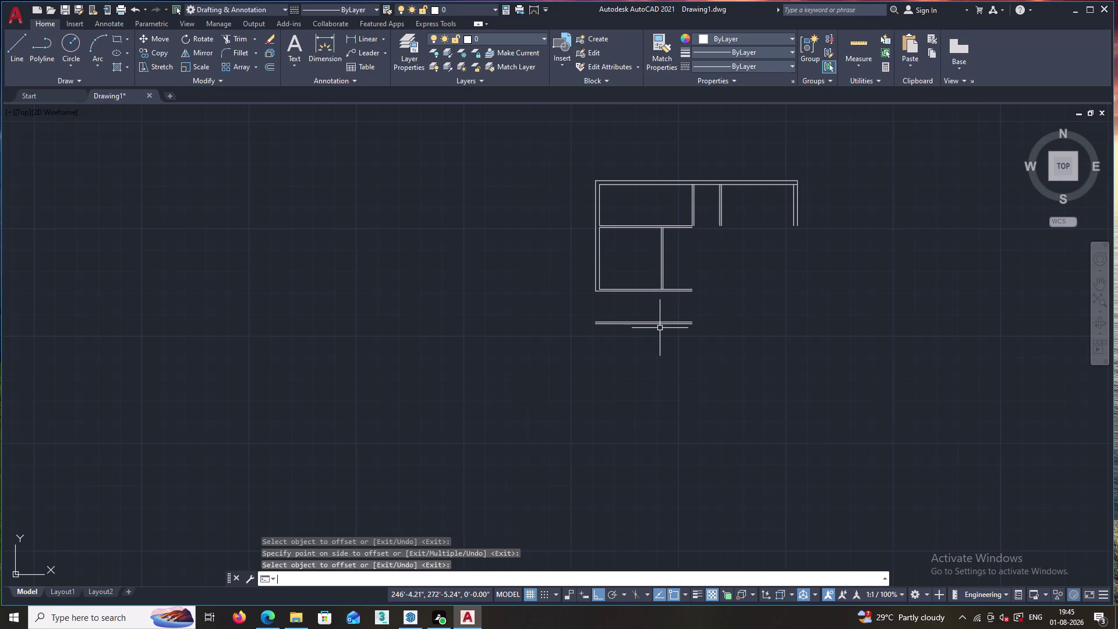
Copy the lower line of the double wall 8 inches downward.
key(space)
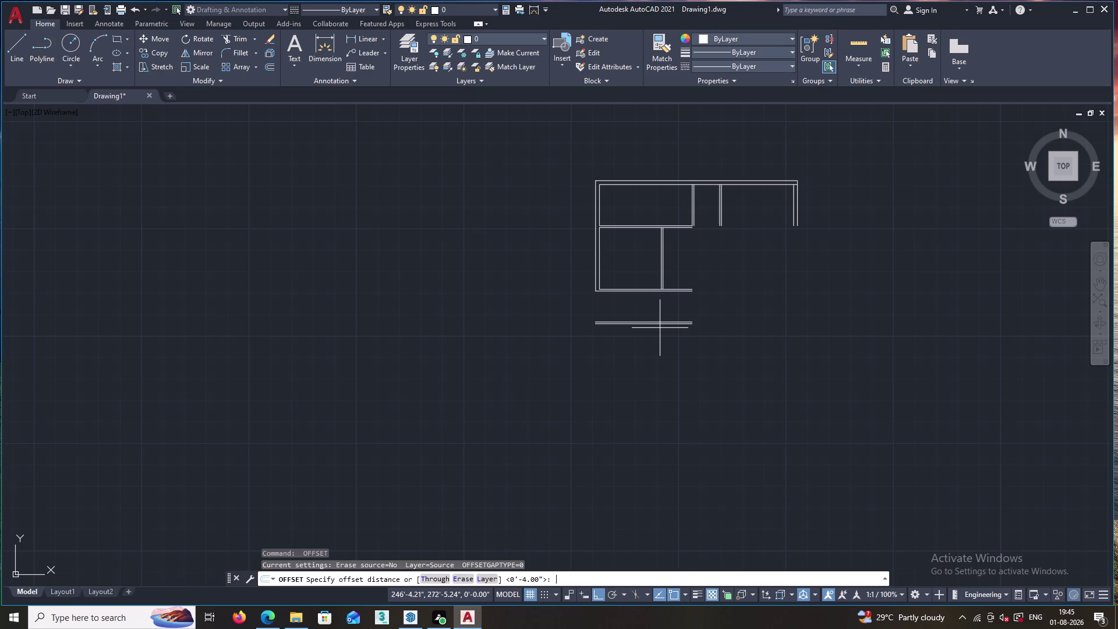
key(8)
key(Return)
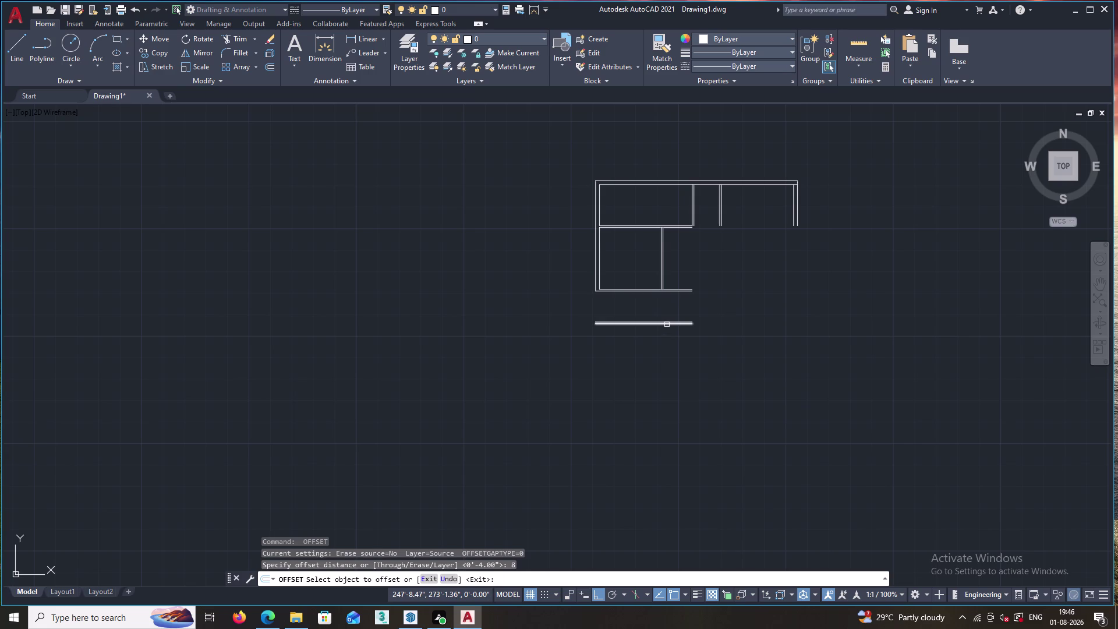
click(667, 324)
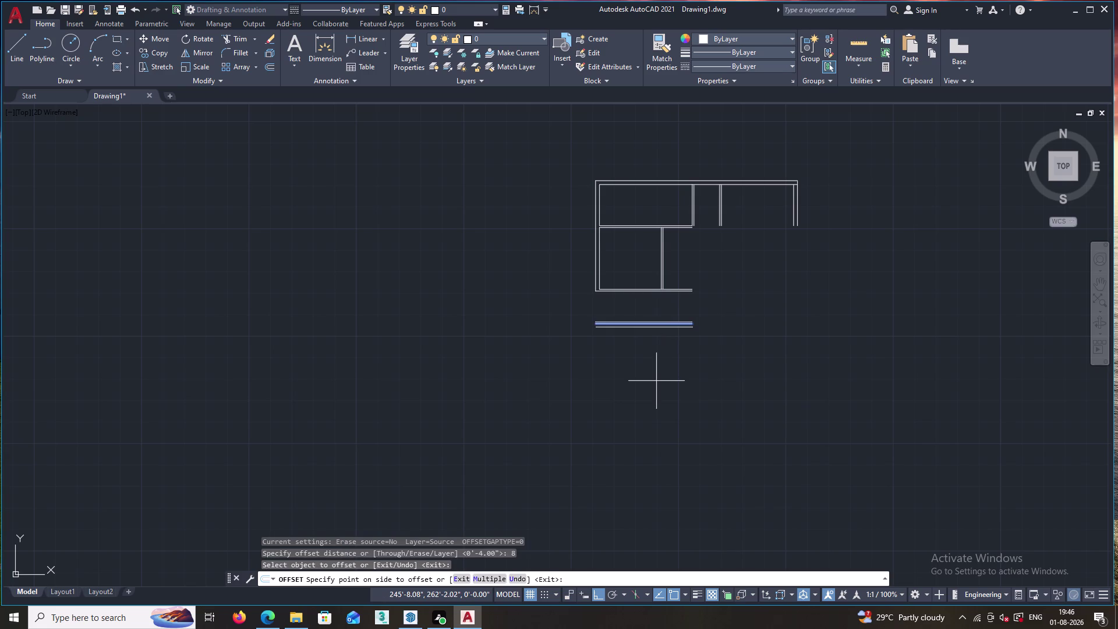
key(Escape)
key(o)
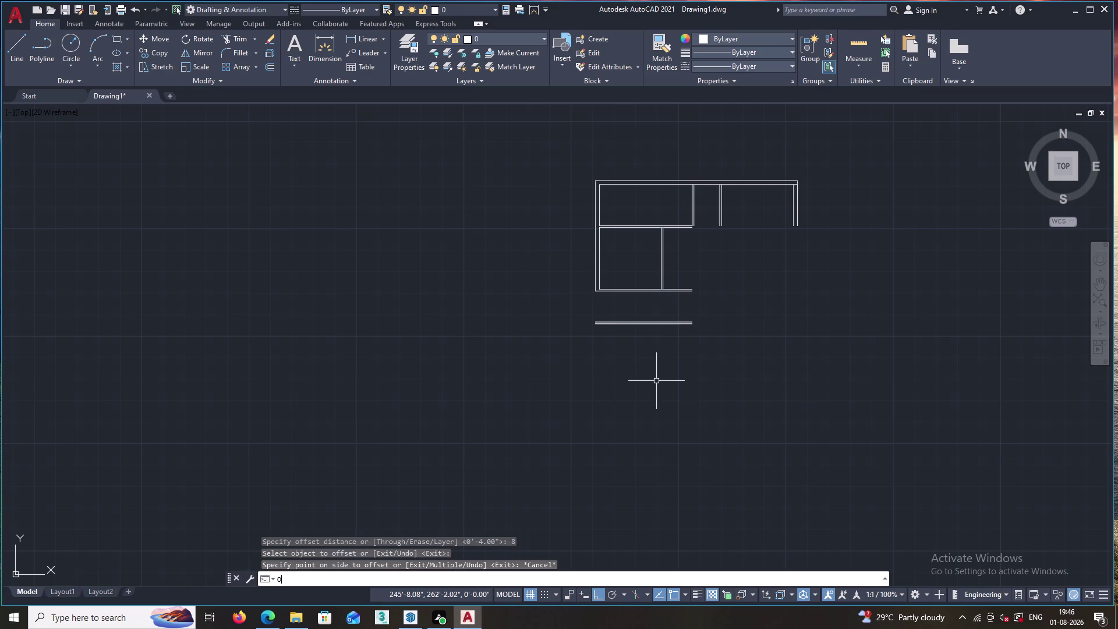
key(Return)
key(8)
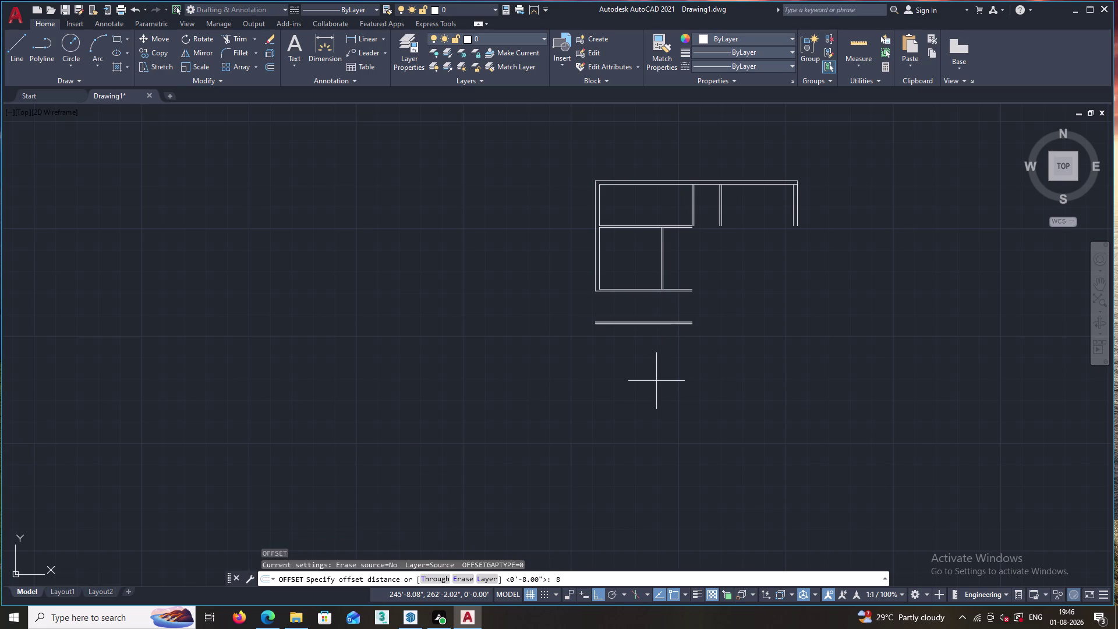
key(apostrophe)
key(Return)
click(685, 325)
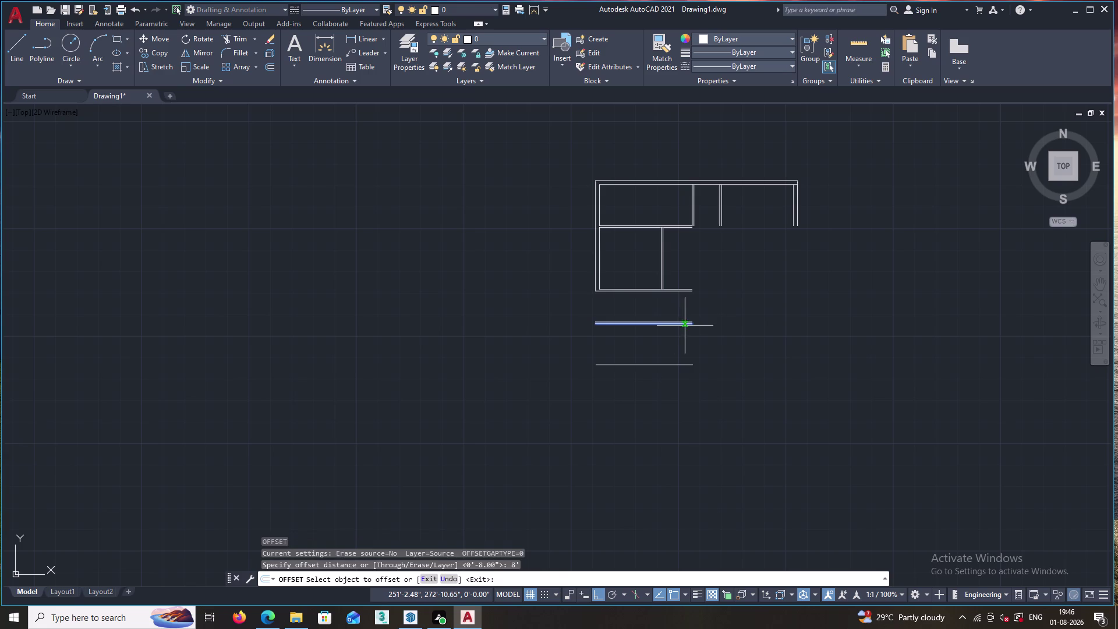
click(672, 351)
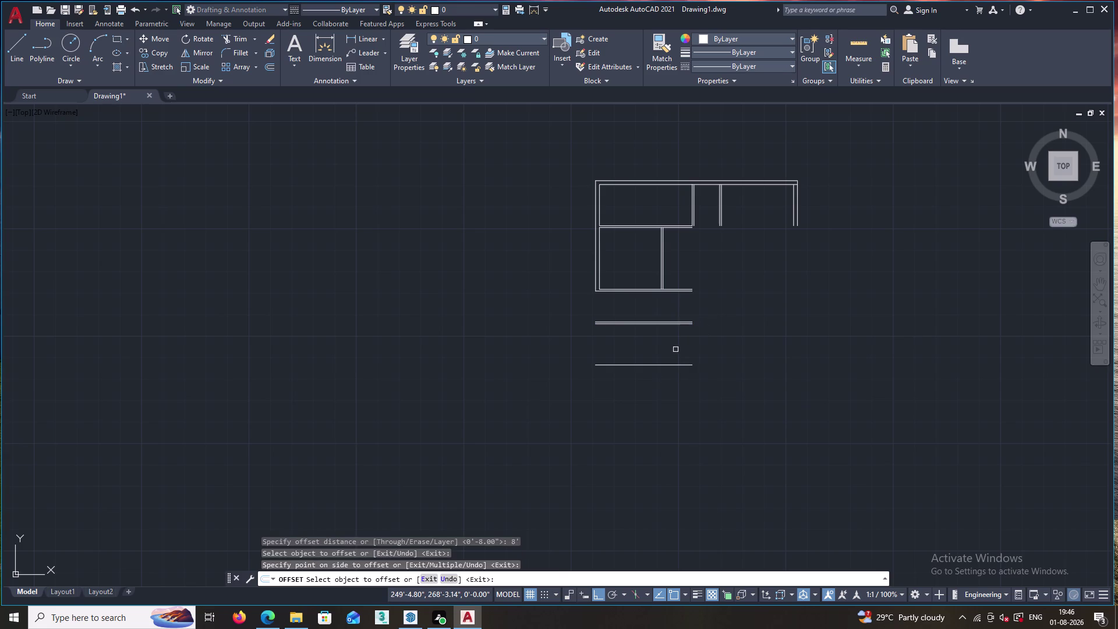
key(space)
Offset the lowest line 4 inches to make another double wall.
key(space)
key(4)
key(Return)
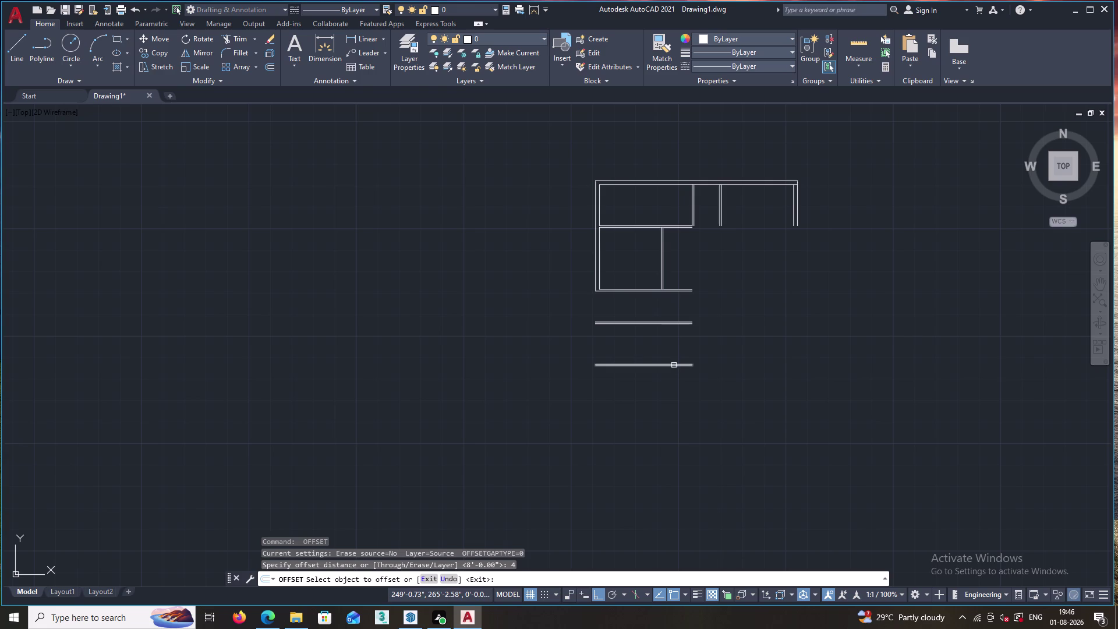
click(674, 365)
click(668, 385)
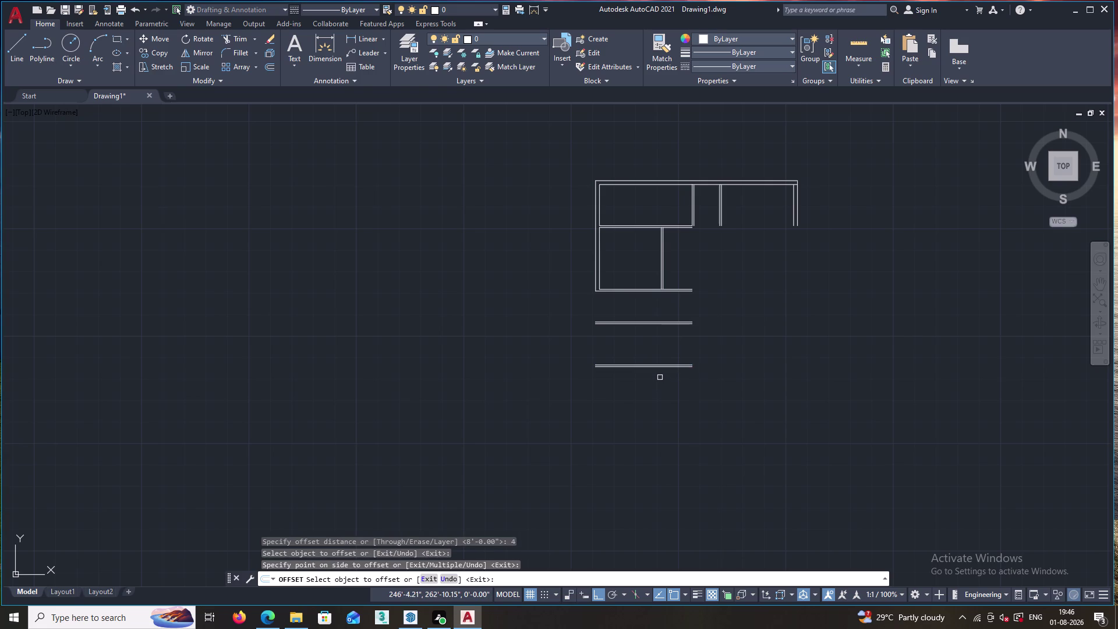
key(space)
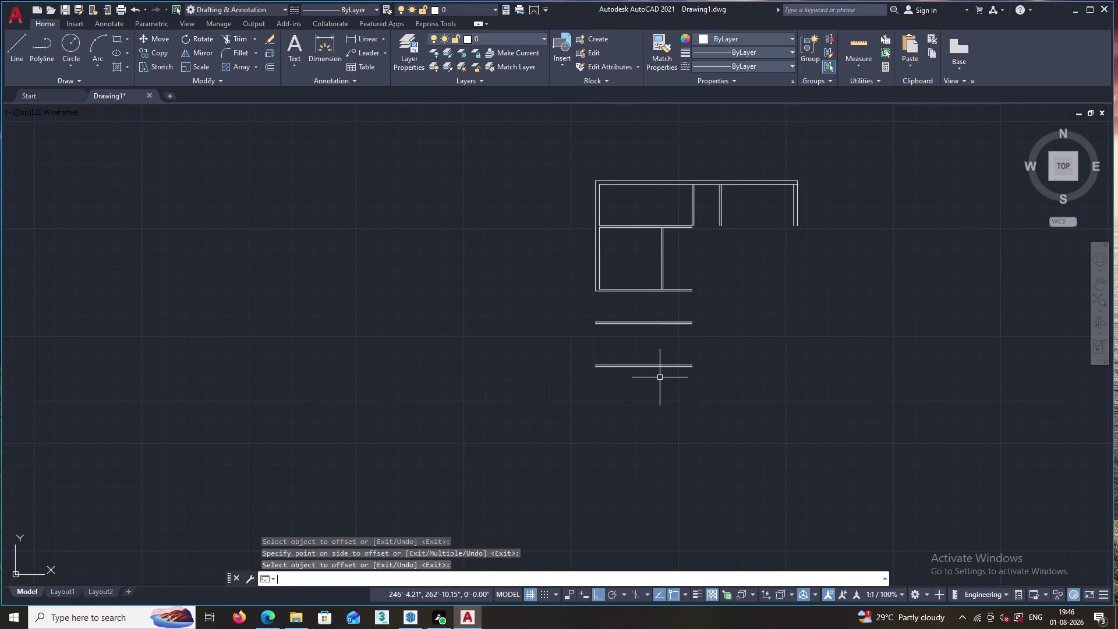
Copy the lower double line 12 inches below.
key(space)
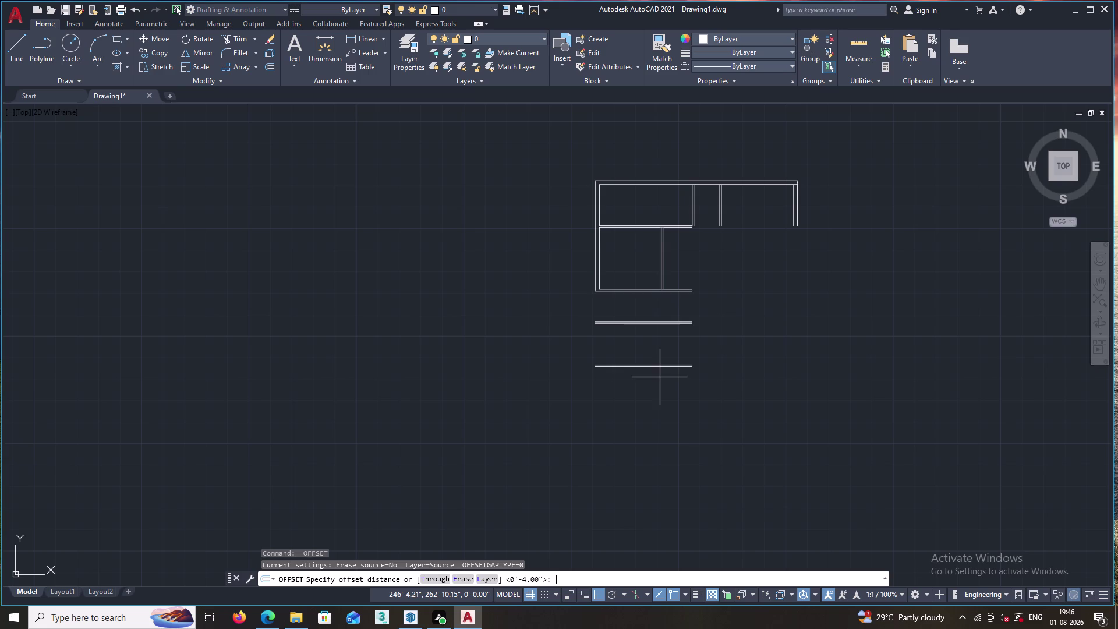
text(12)
key(apostrophe)
key(Return)
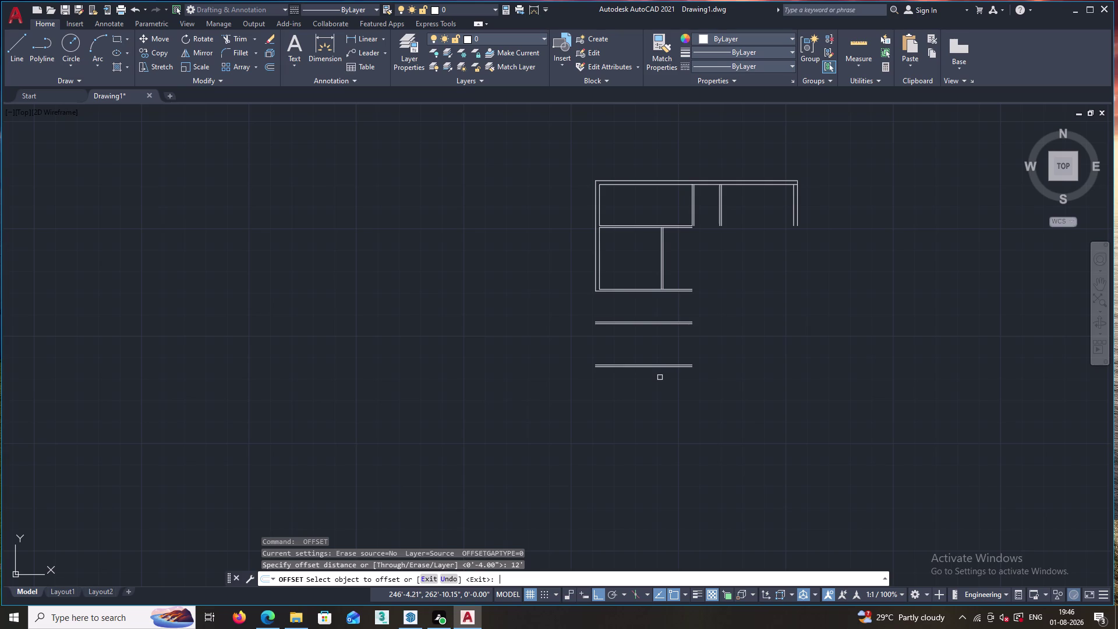
scroll(up, 3)
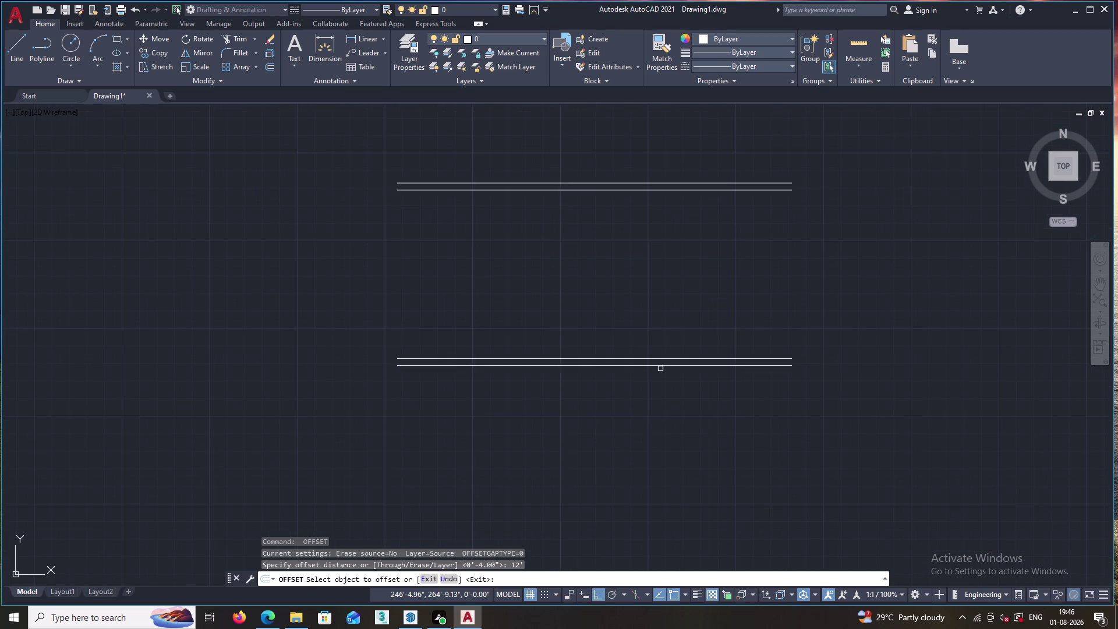
double_click(662, 367)
click(648, 428)
scroll(down, 3)
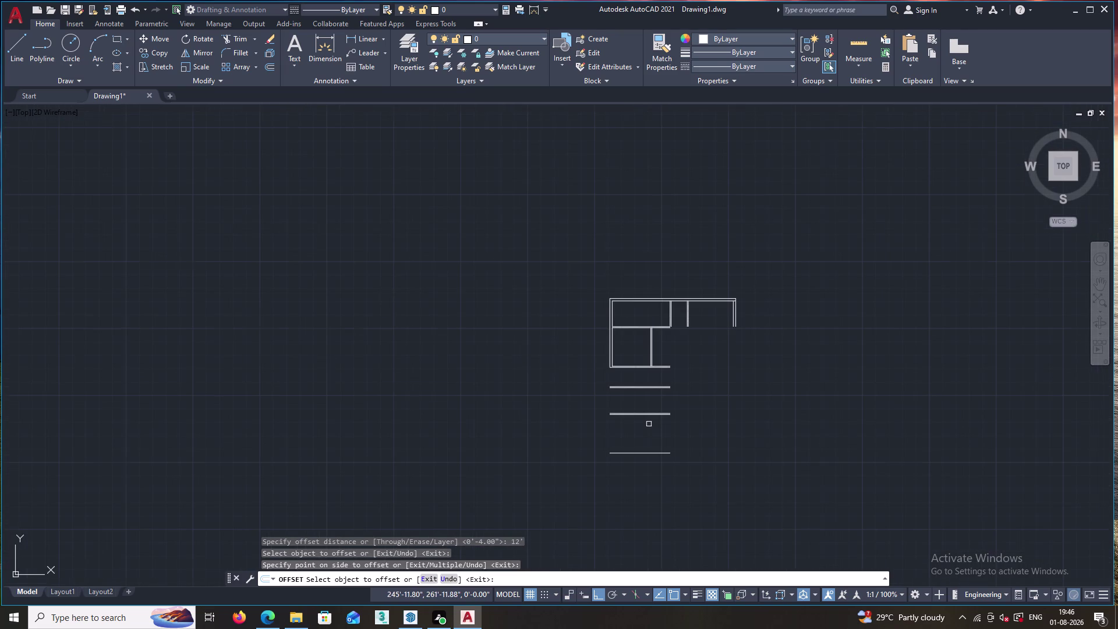
key(space)
Offset the bottom wall line 4 inches to complete the bottom double wall.
key(space)
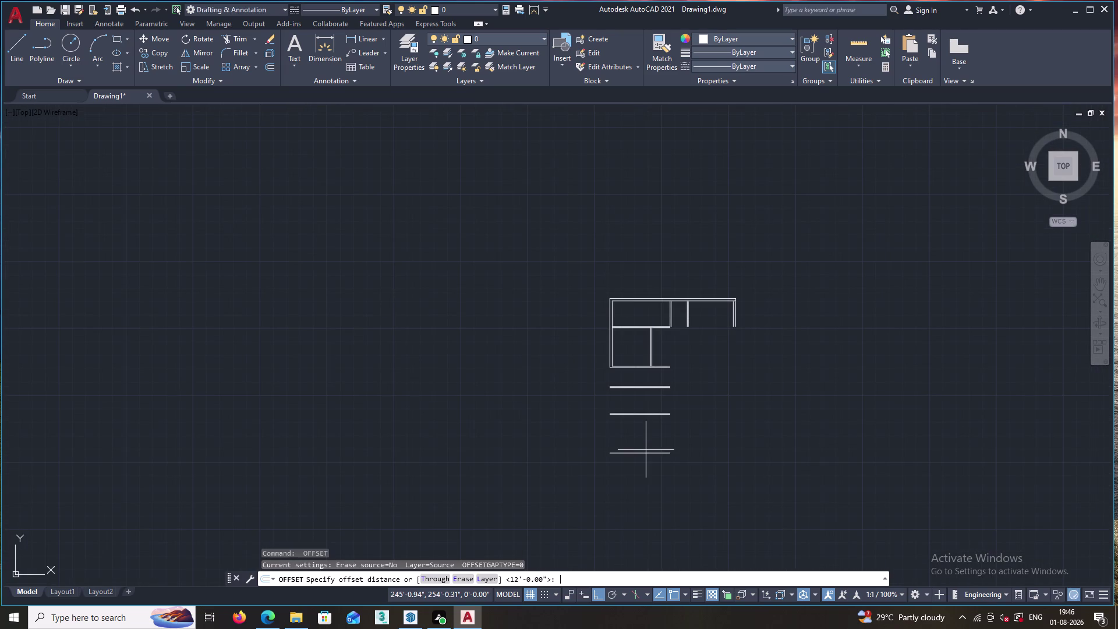
key(4)
key(Return)
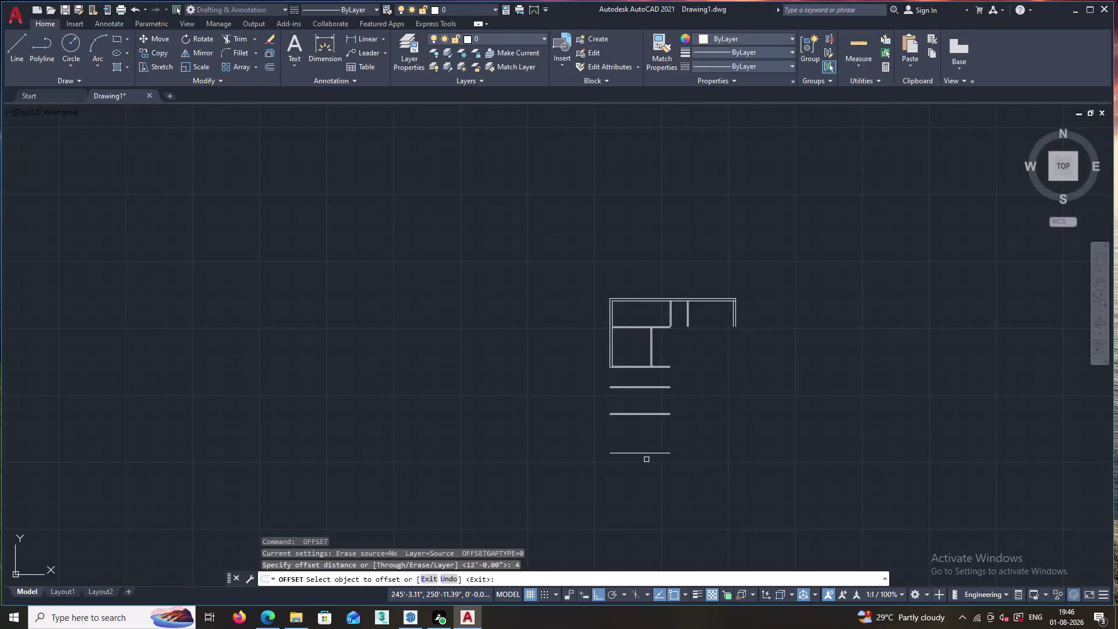
scroll(up, 3)
click(662, 442)
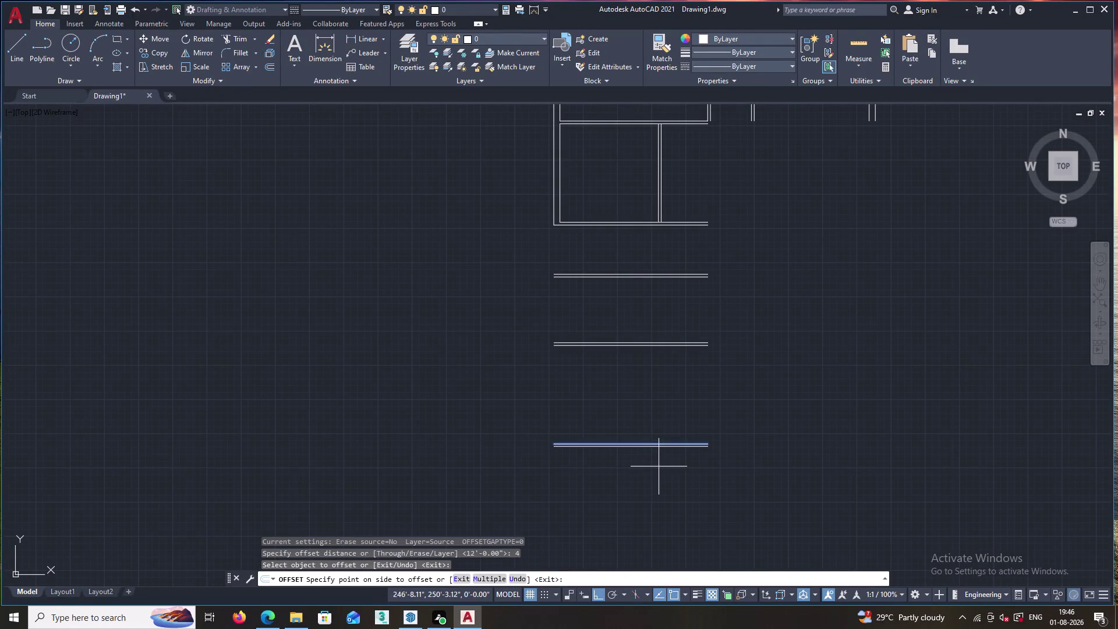
click(658, 466)
key(Escape)
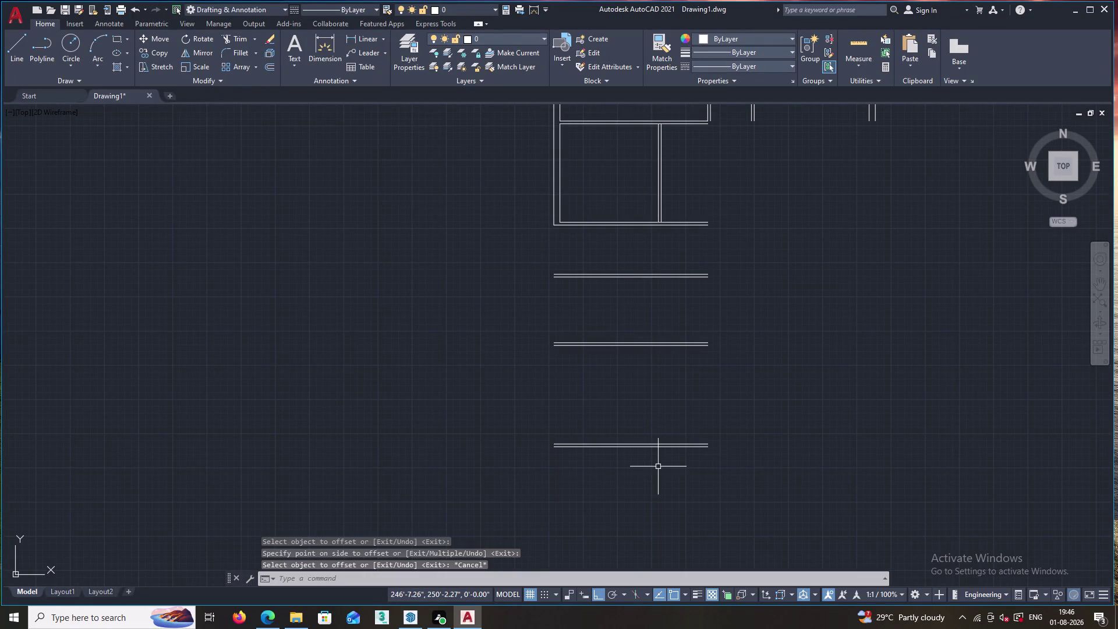
Start EXTEND with the bottom wall line as the boundary edge.
key(l)
key(Return)
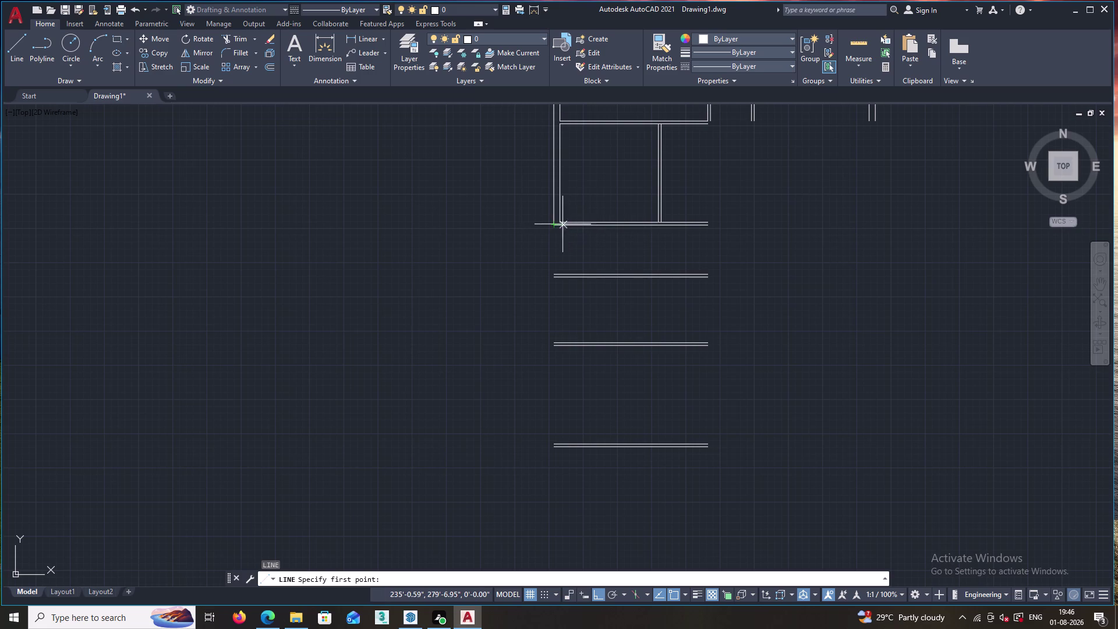
key(Escape)
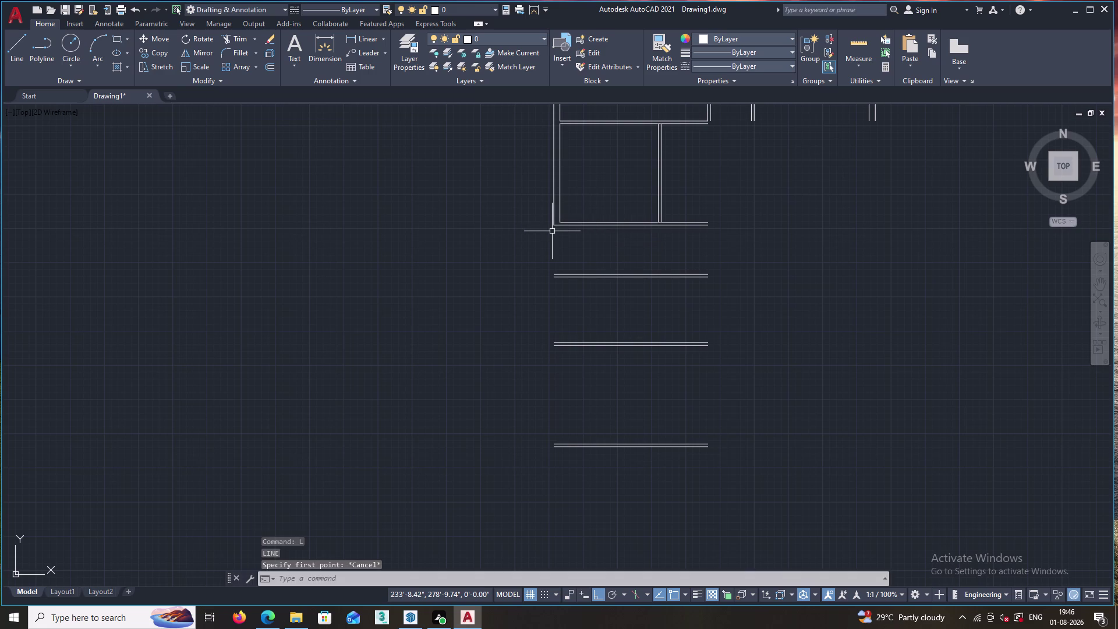
text(EX)
key(Return)
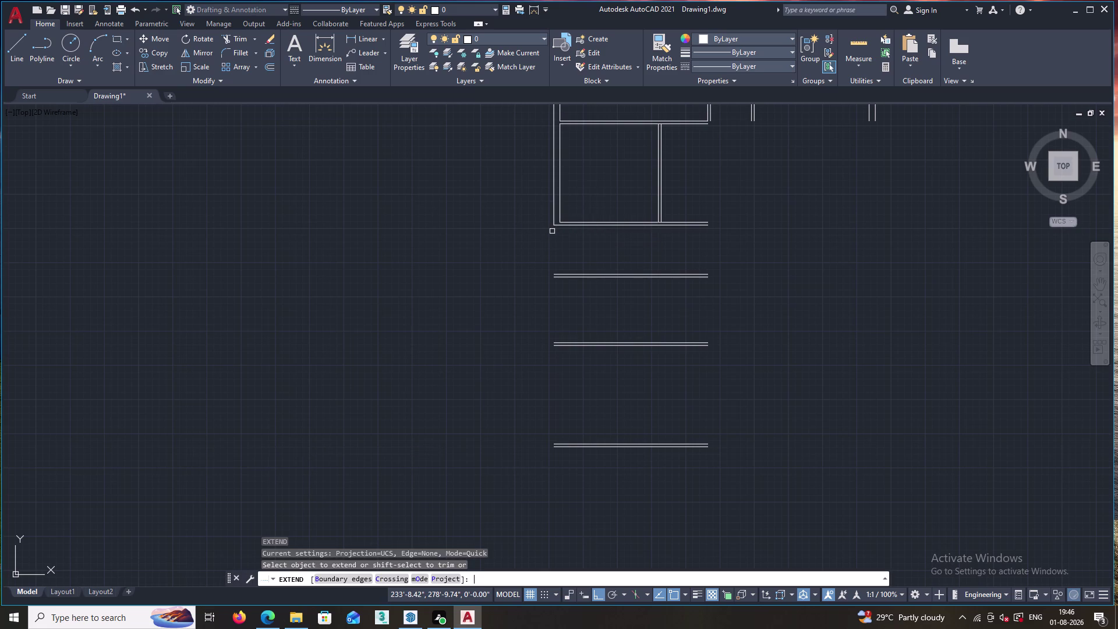
click(338, 579)
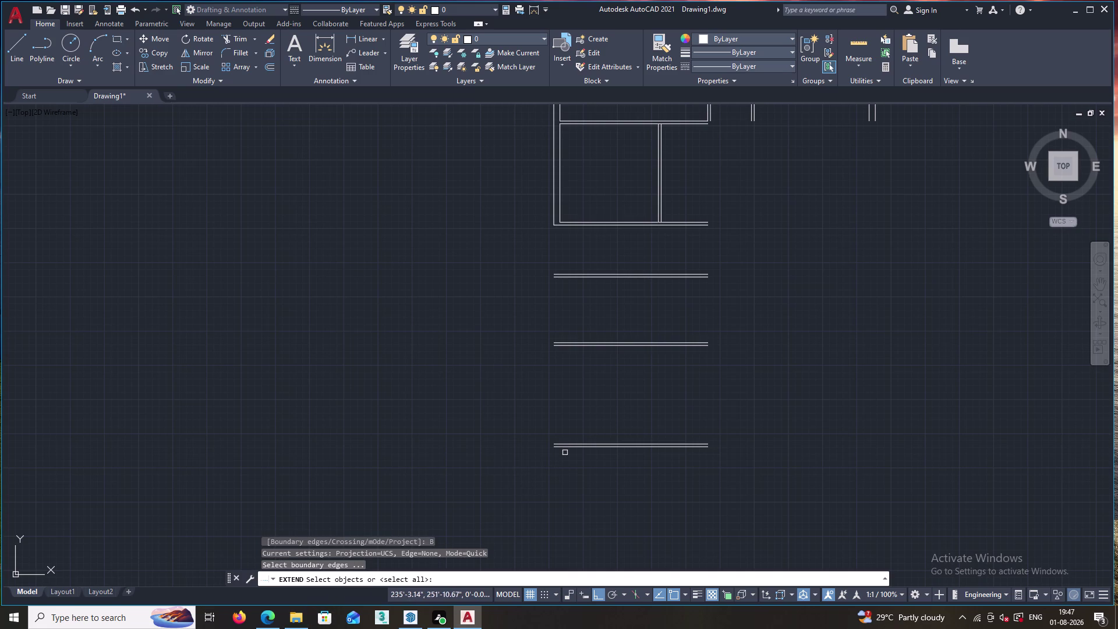
click(566, 449)
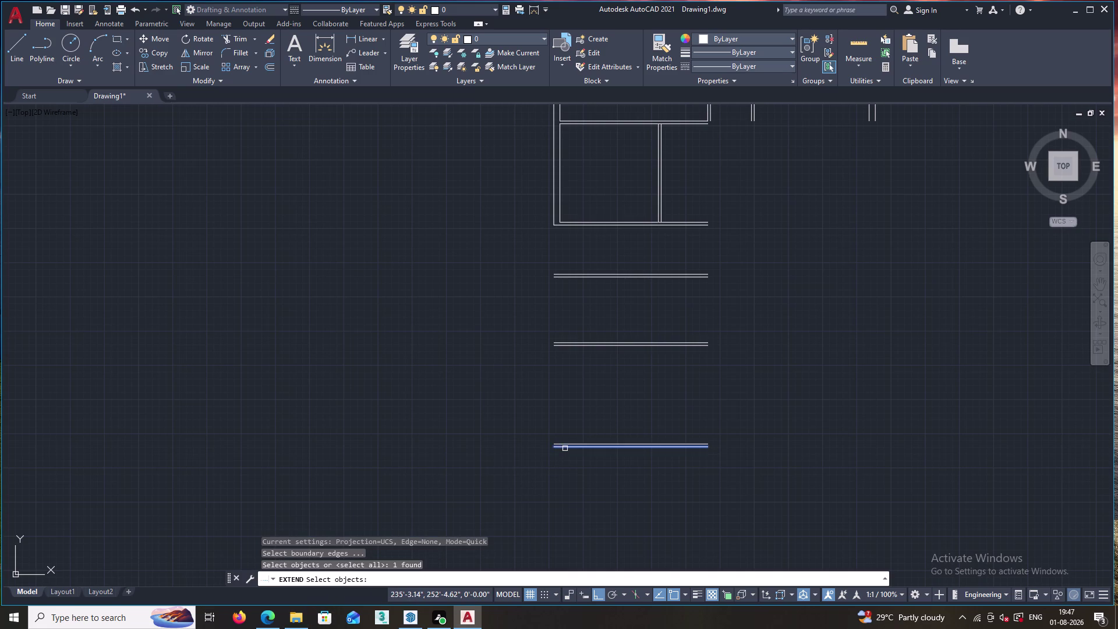
right_click(501, 335)
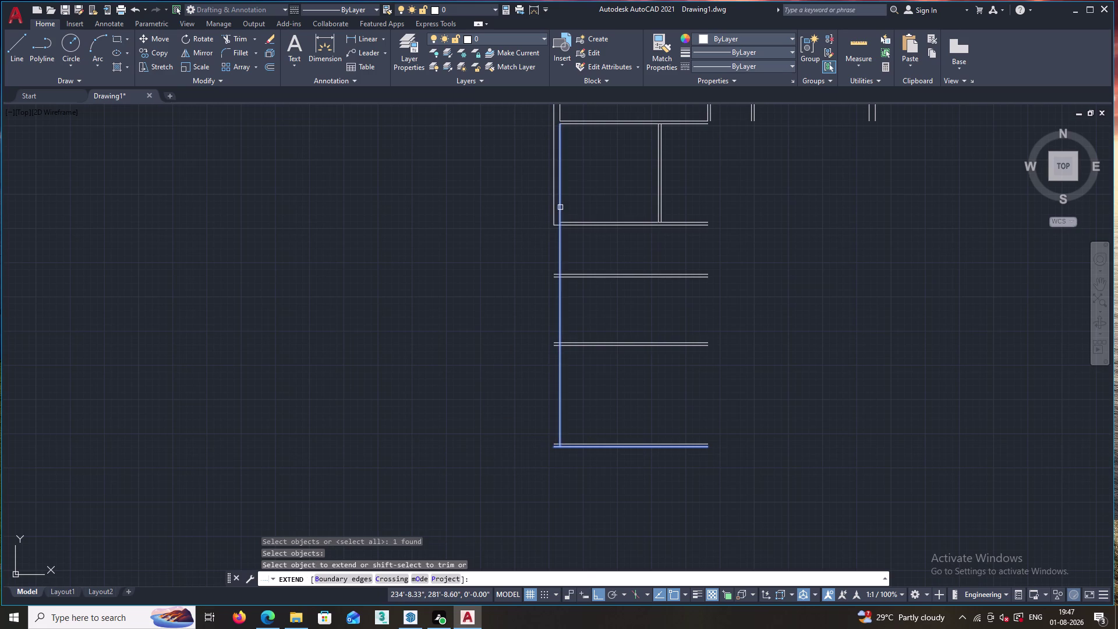
Extend both left wall lines and both inner wall lines down to the bottom wall.
click(560, 207)
click(553, 209)
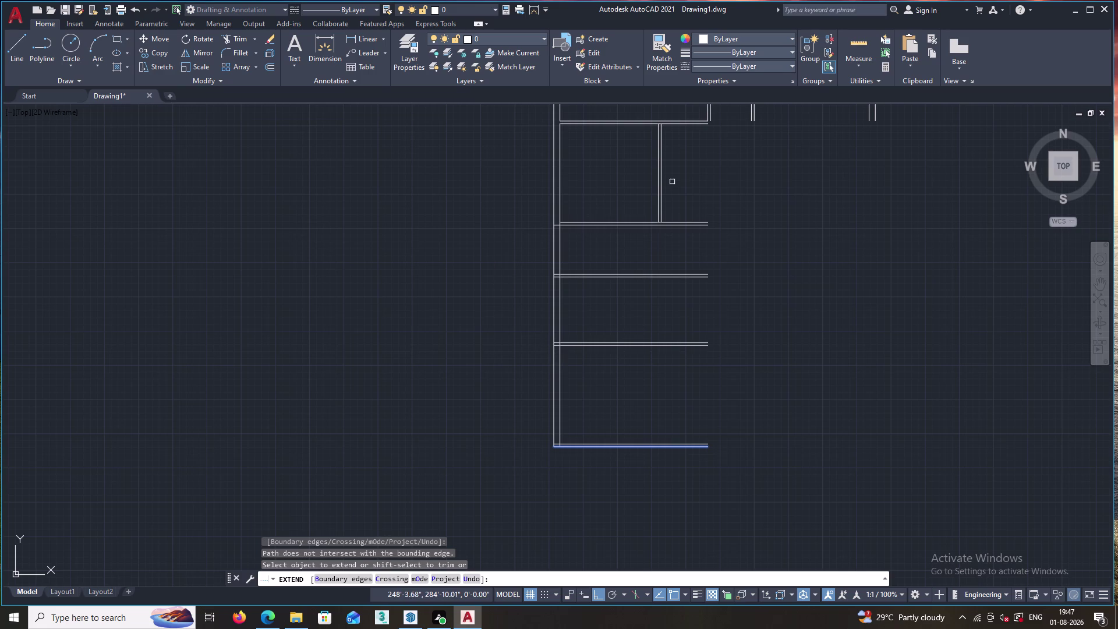
double_click(661, 200)
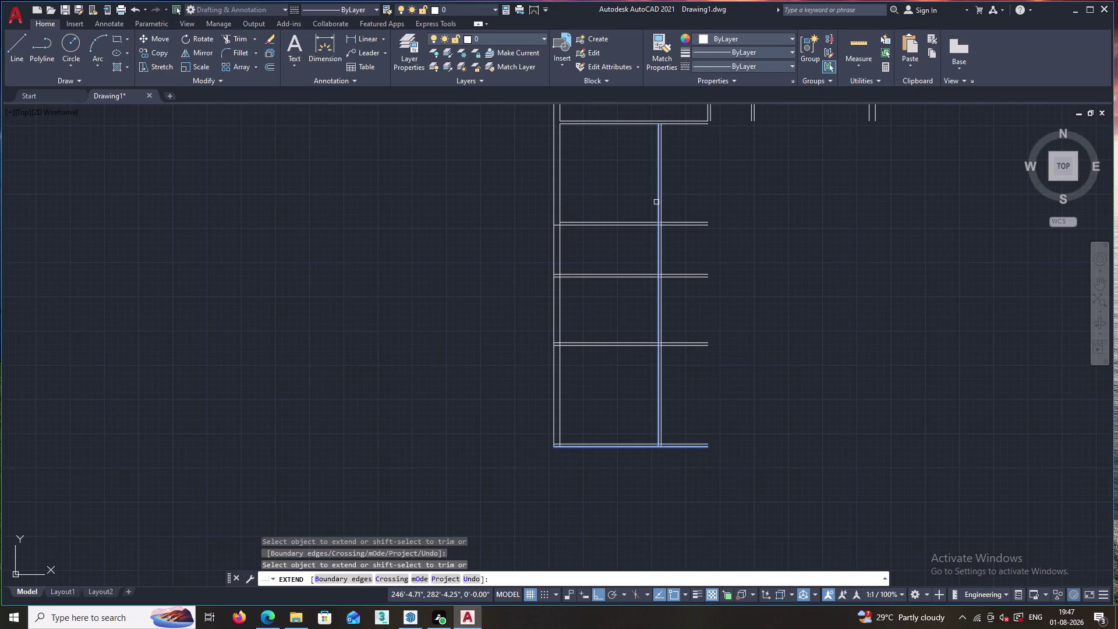
click(657, 202)
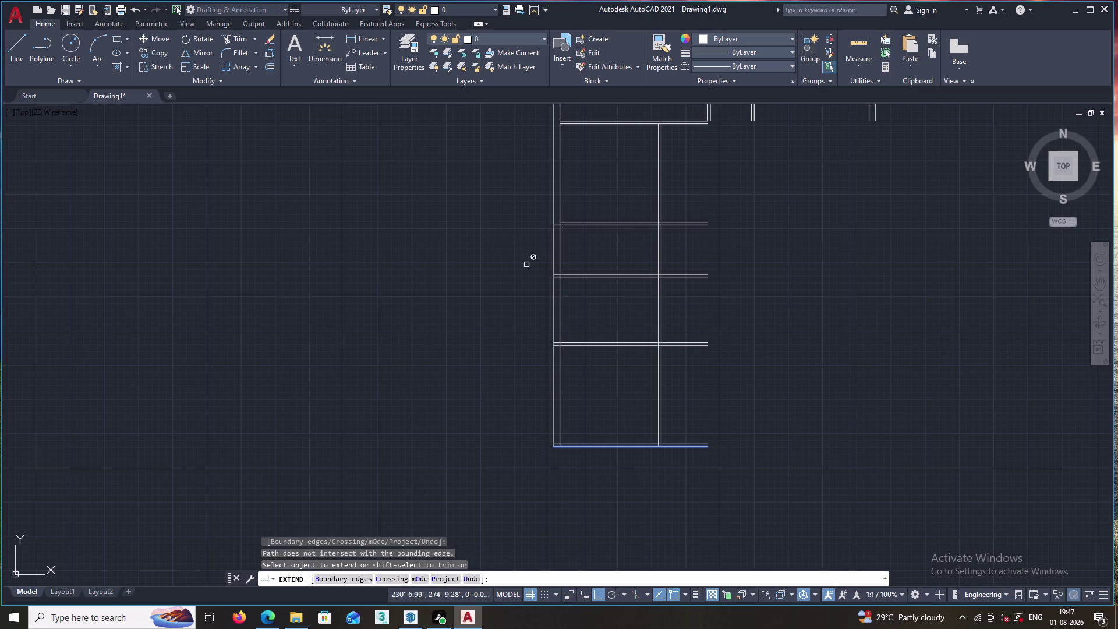
key(Escape)
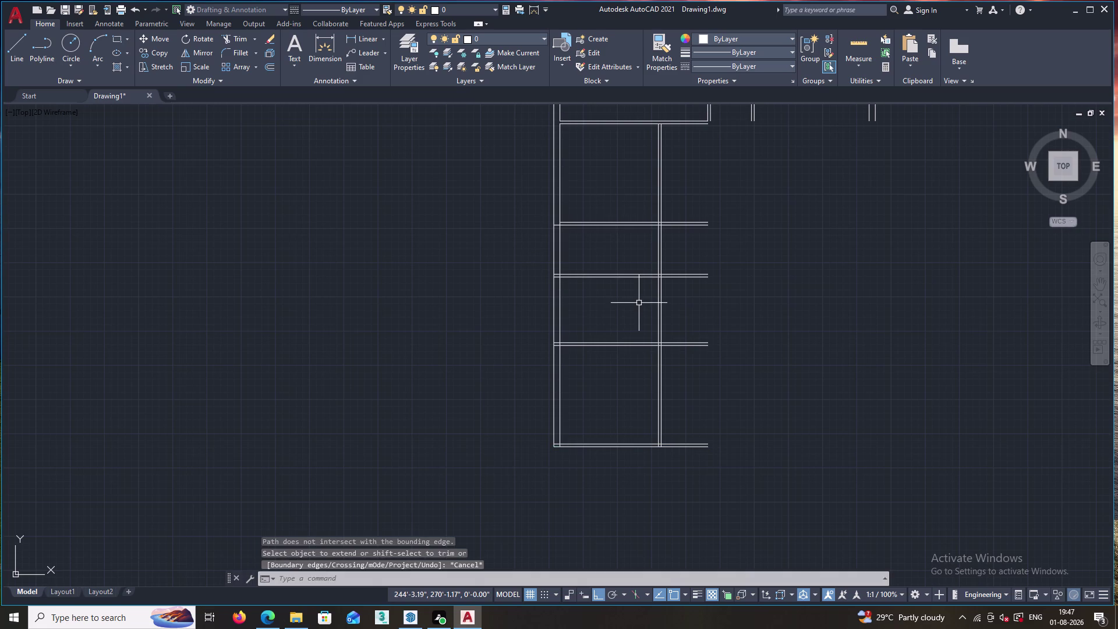
Trim the horizontal wall stubs protruding right of the inner vertical wall.
text(TR)
key(Return)
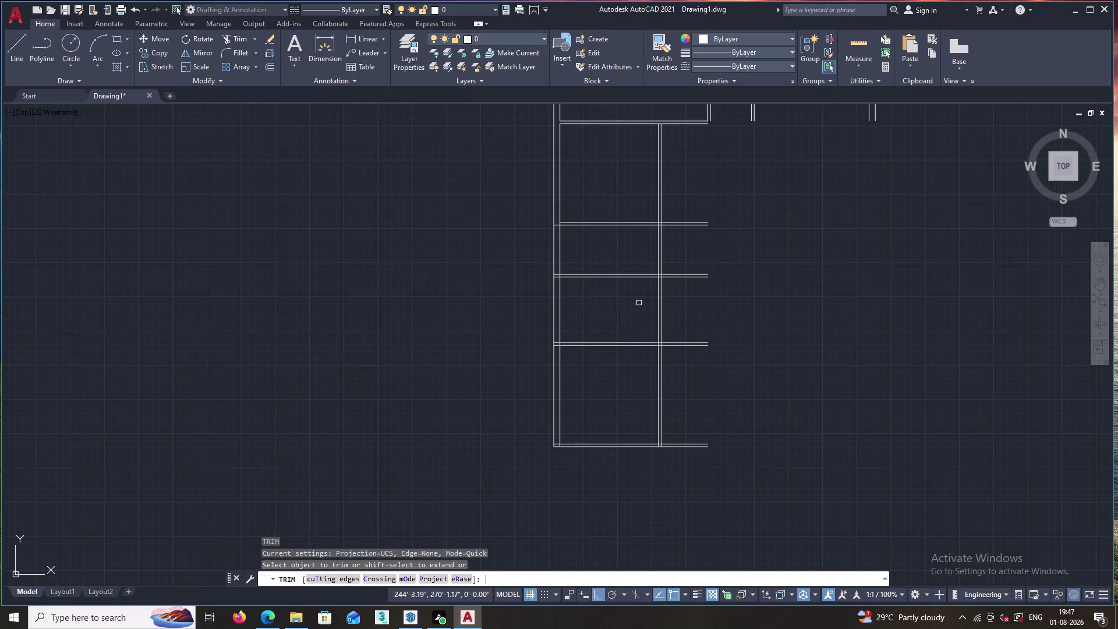
drag(701, 211, 698, 352)
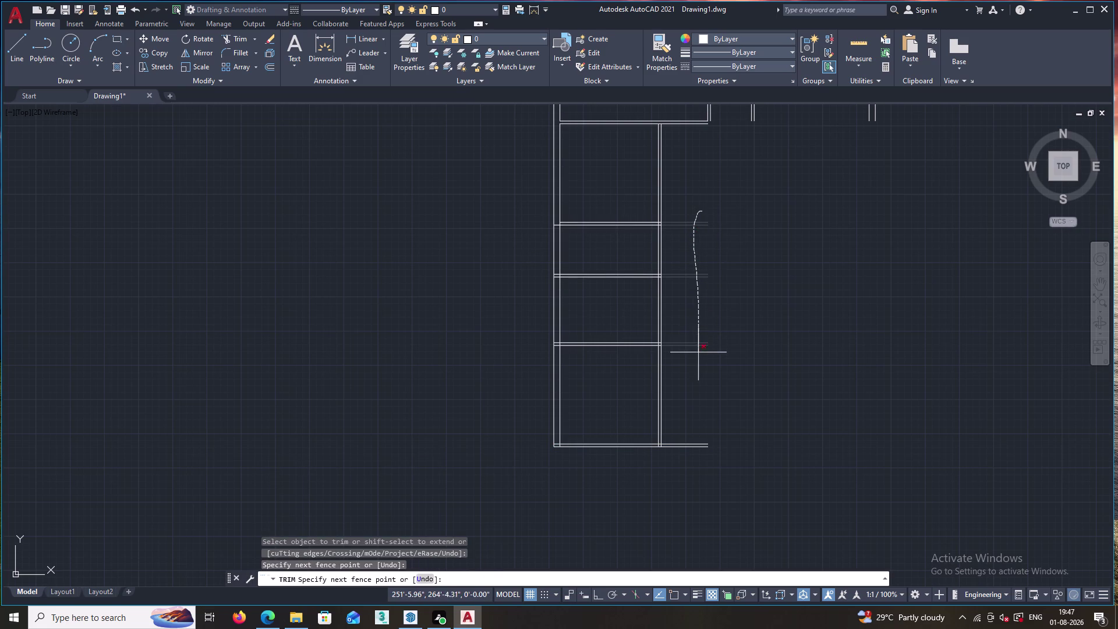
drag(699, 352, 699, 359)
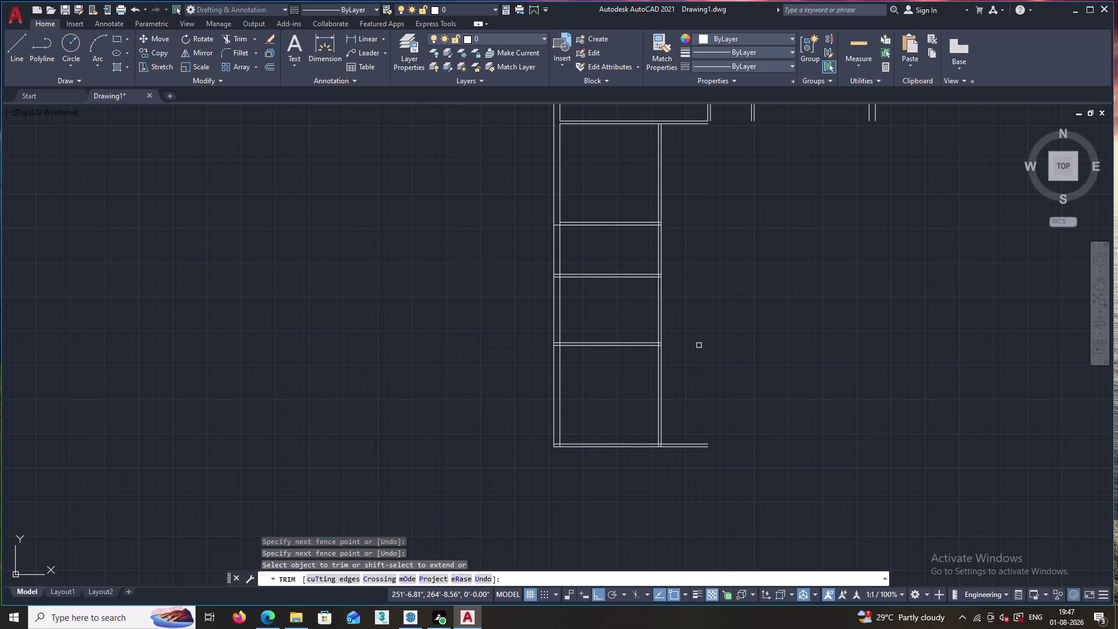
scroll(down, 3)
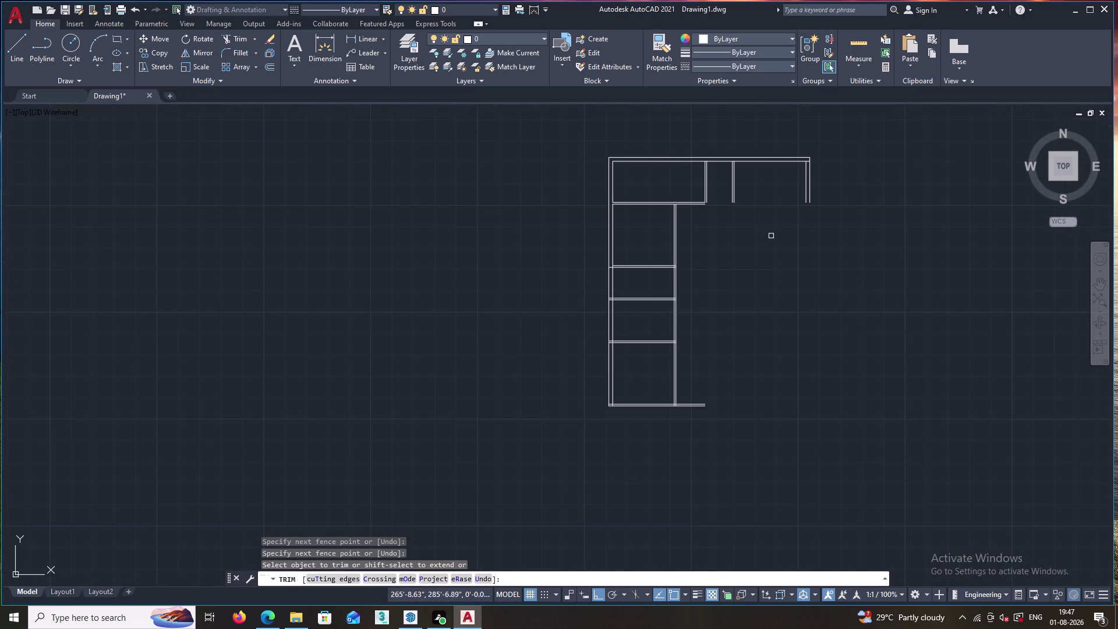
middle_drag(751, 197, 745, 263)
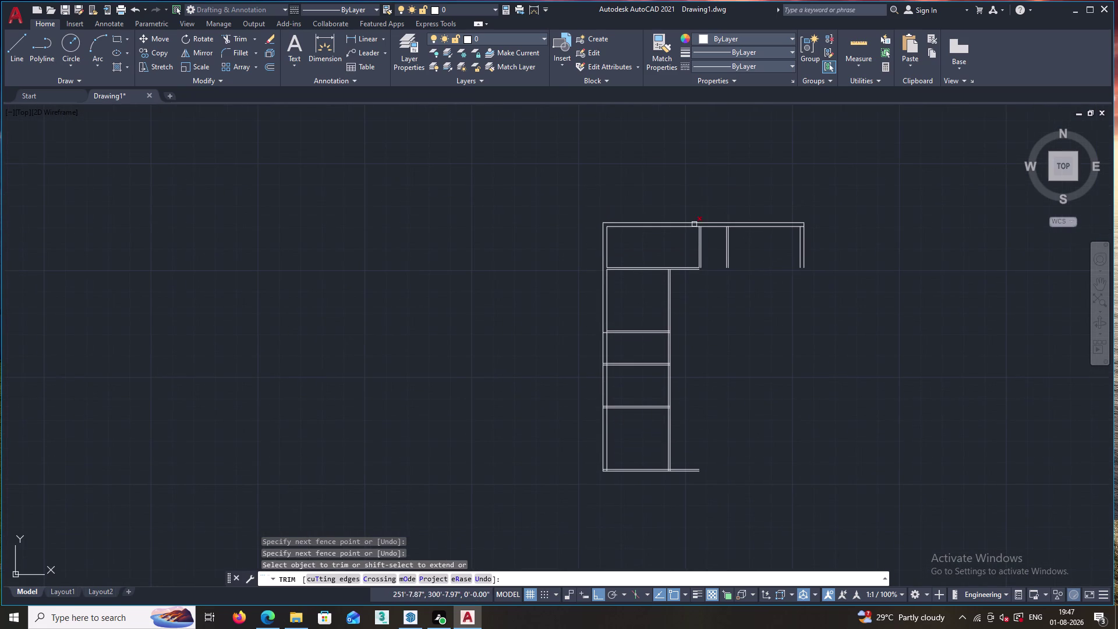
key(Escape)
key(o)
key(Return)
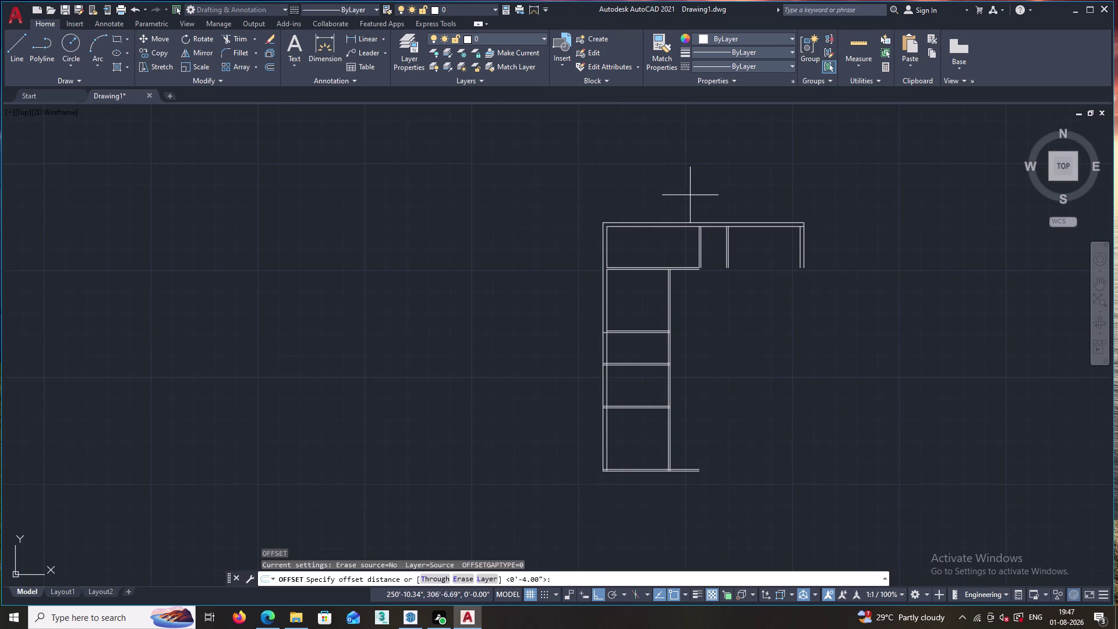
Copy the small room's top inner wall line 6 inches downward.
scroll(up, 3)
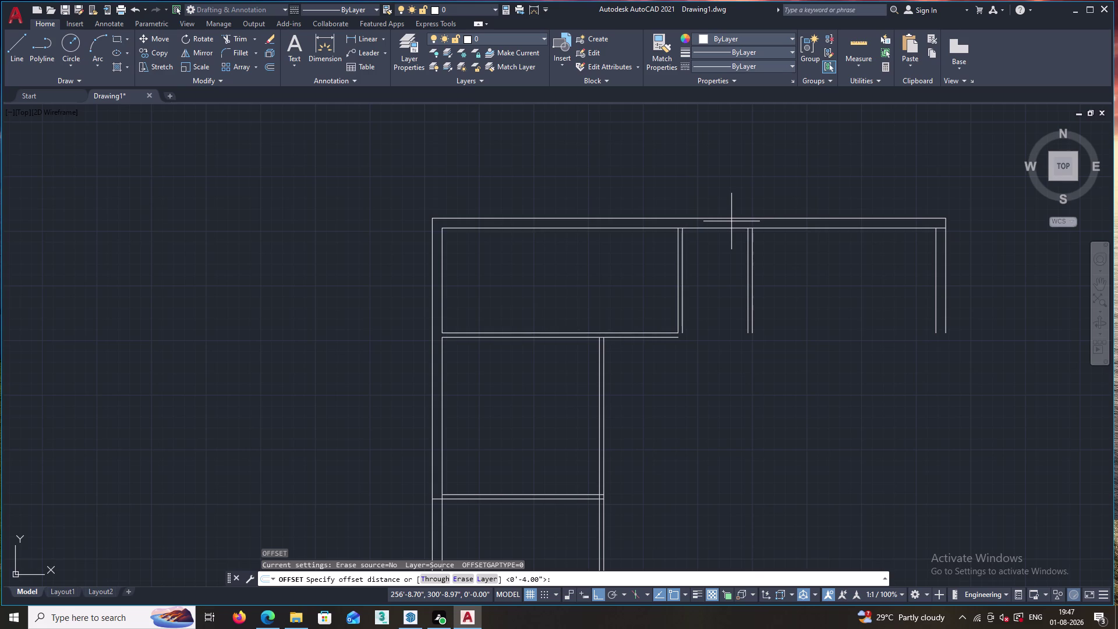
key(6)
key(Return)
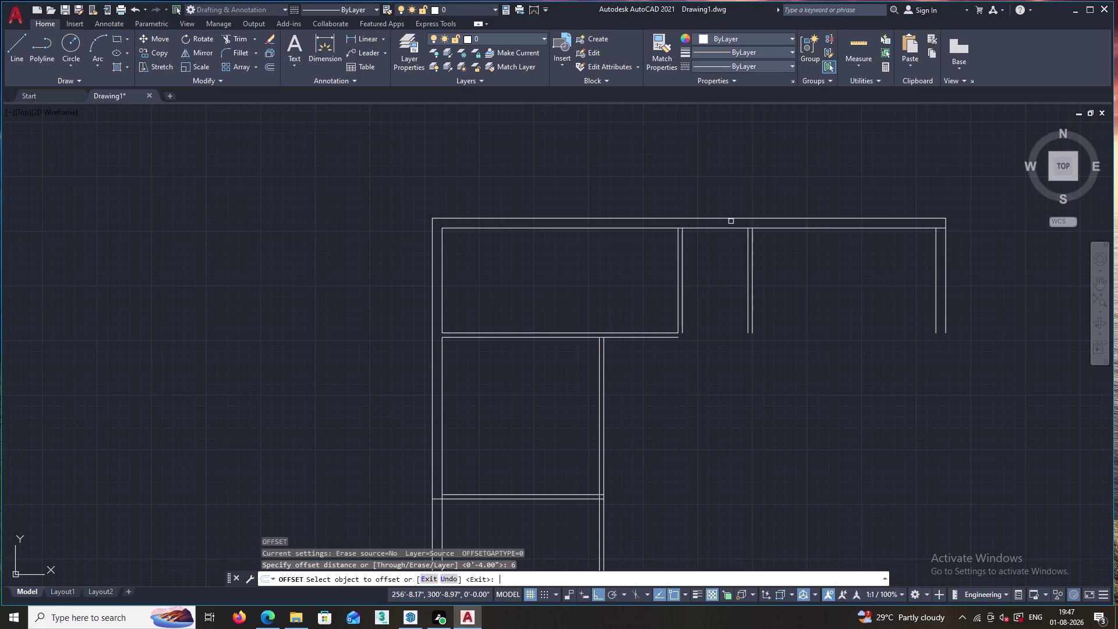
key(Escape)
key(o)
key(Return)
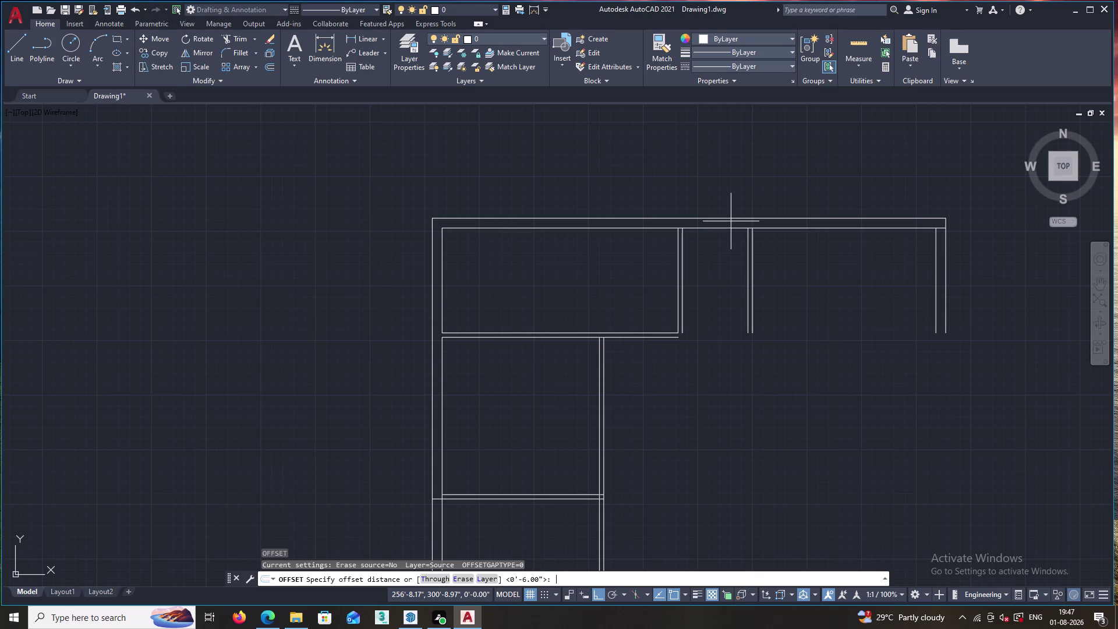
key(6)
key(apostrophe)
key(Return)
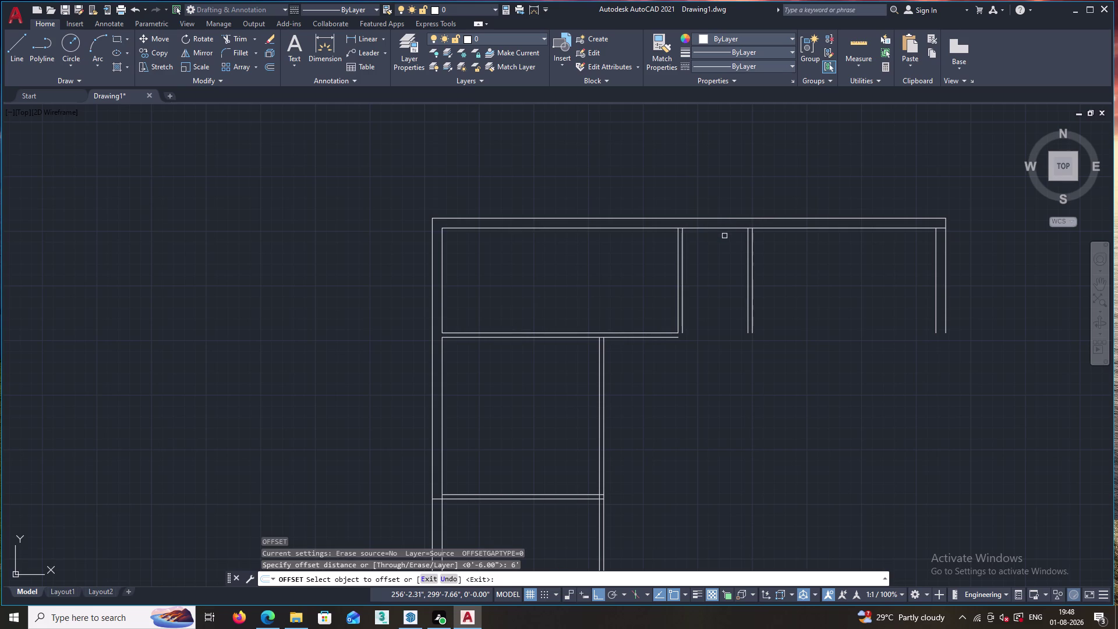
click(726, 229)
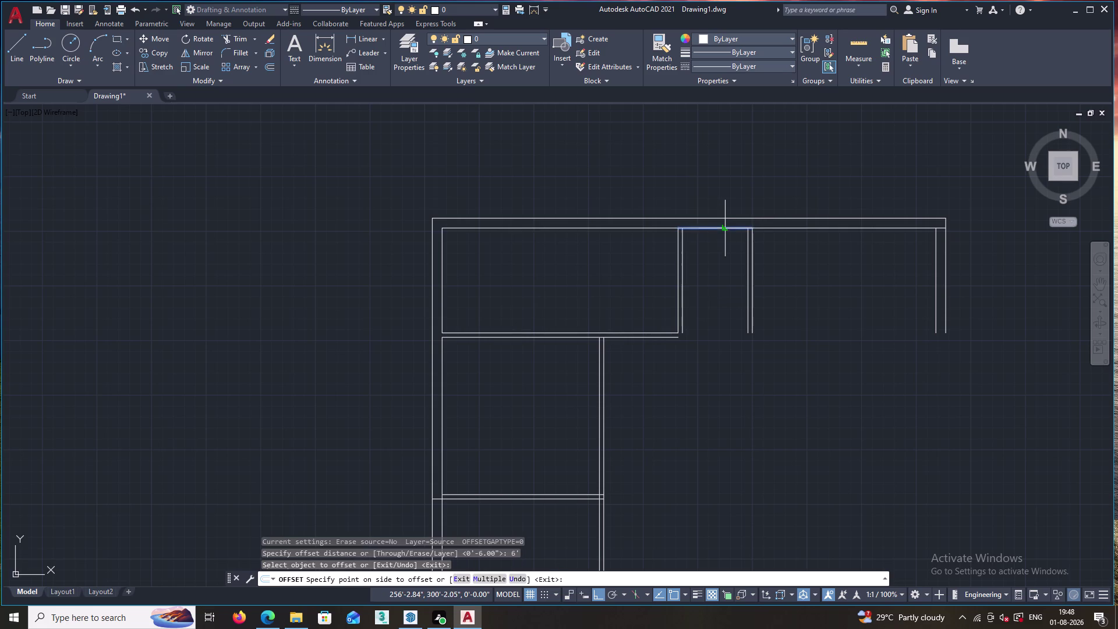
click(720, 261)
key(space)
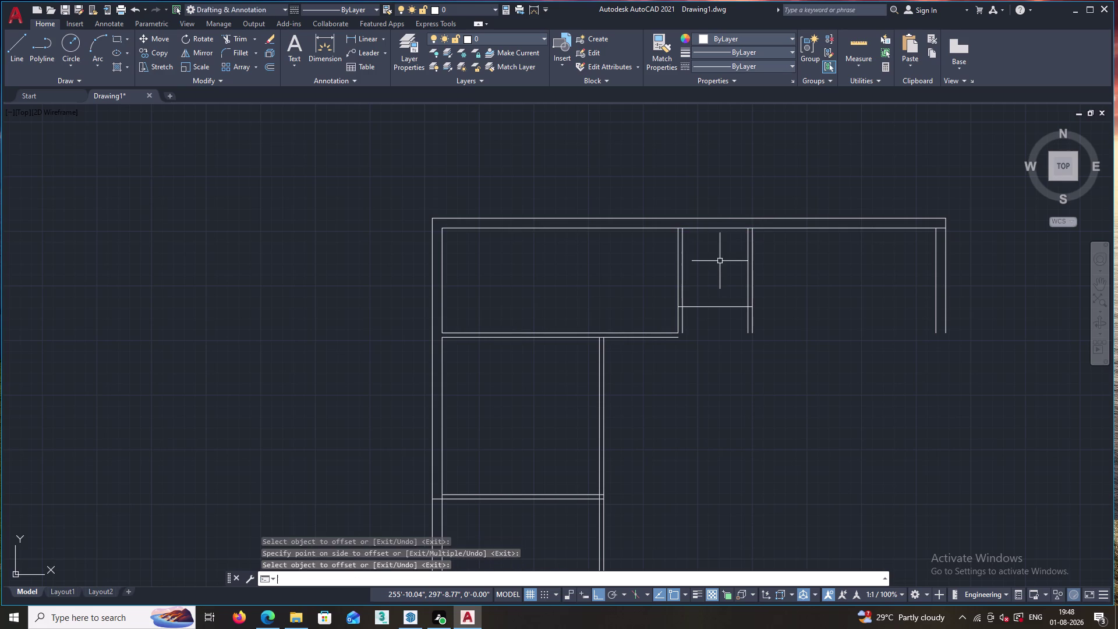
Offset that line 4 inches to make a double-line wall.
key(space)
key(4)
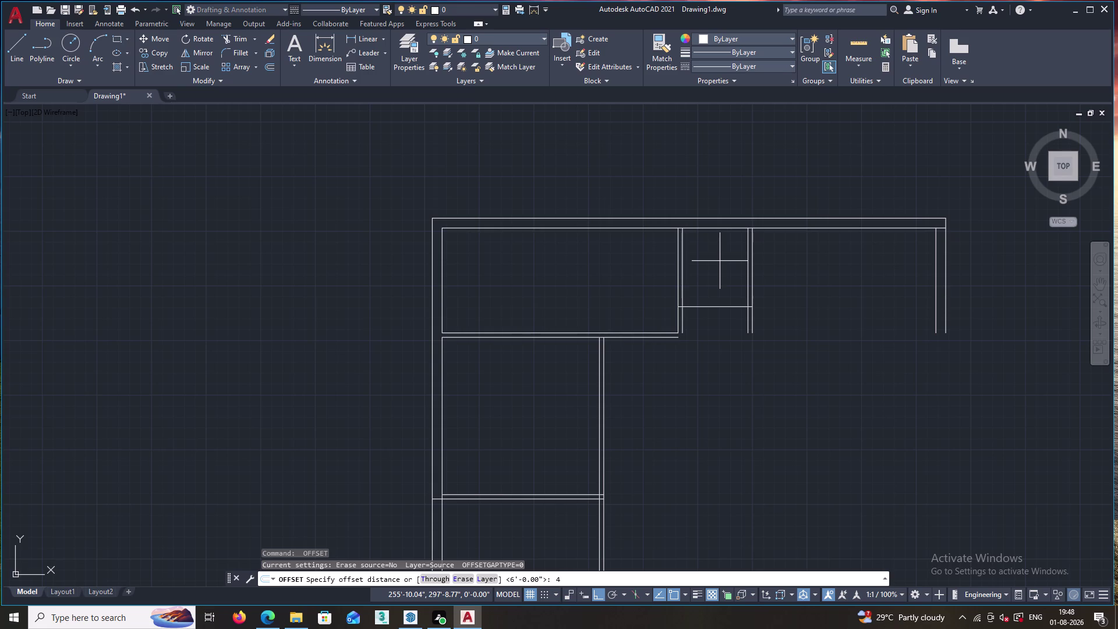
key(Return)
click(708, 305)
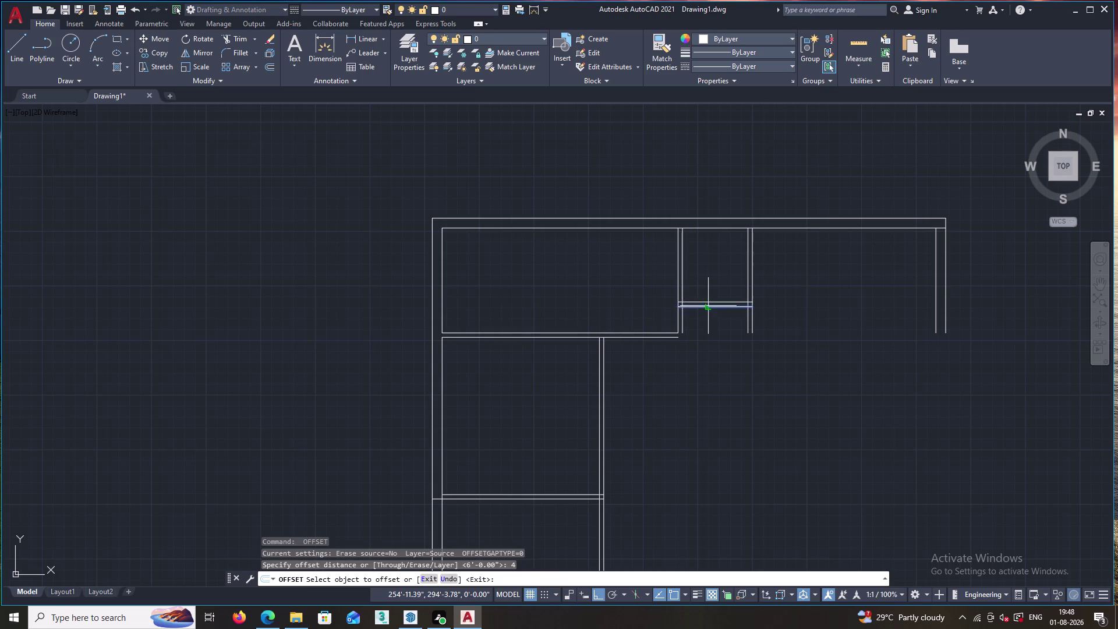
click(708, 319)
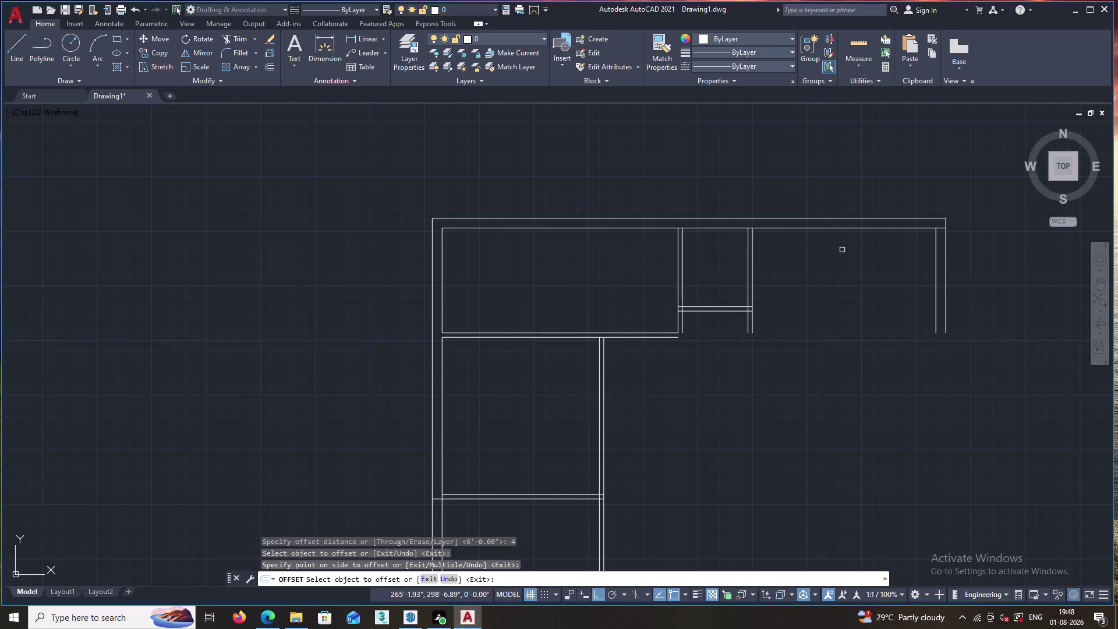
key(Escape)
Copy the right room's top inner wall line 5 feet lower.
key(o)
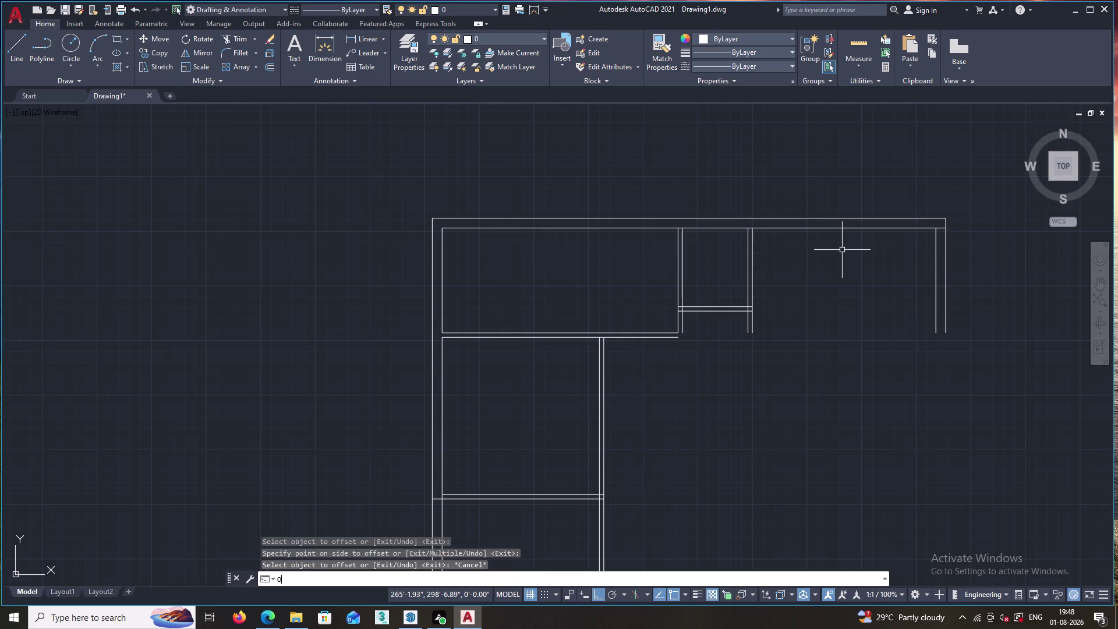
key(Return)
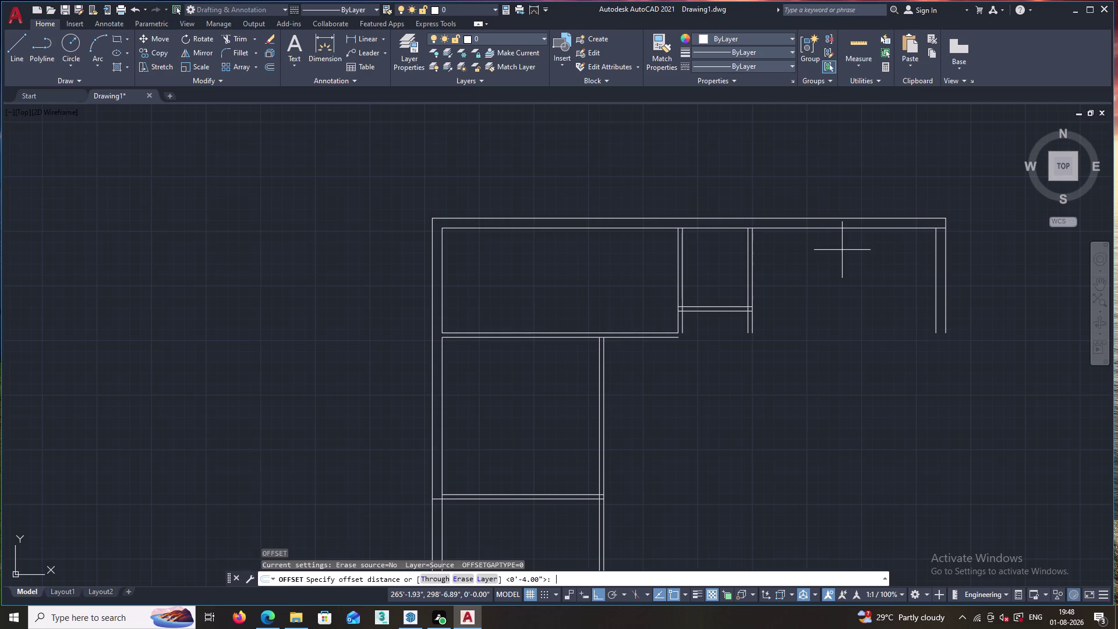
key(5)
key(apostrophe)
key(Return)
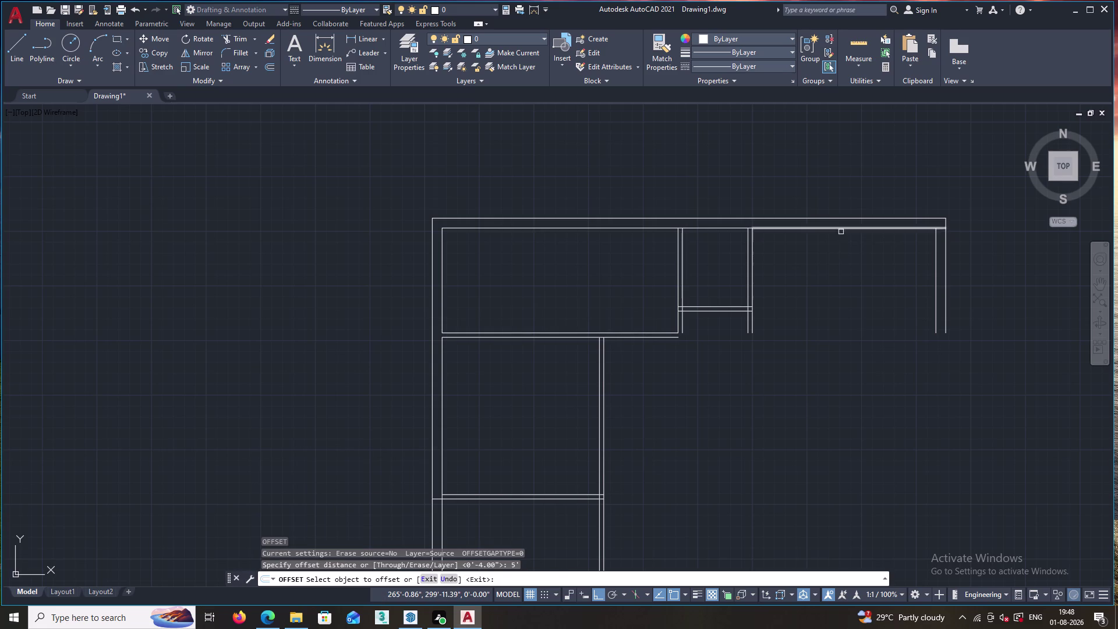
click(842, 228)
click(839, 273)
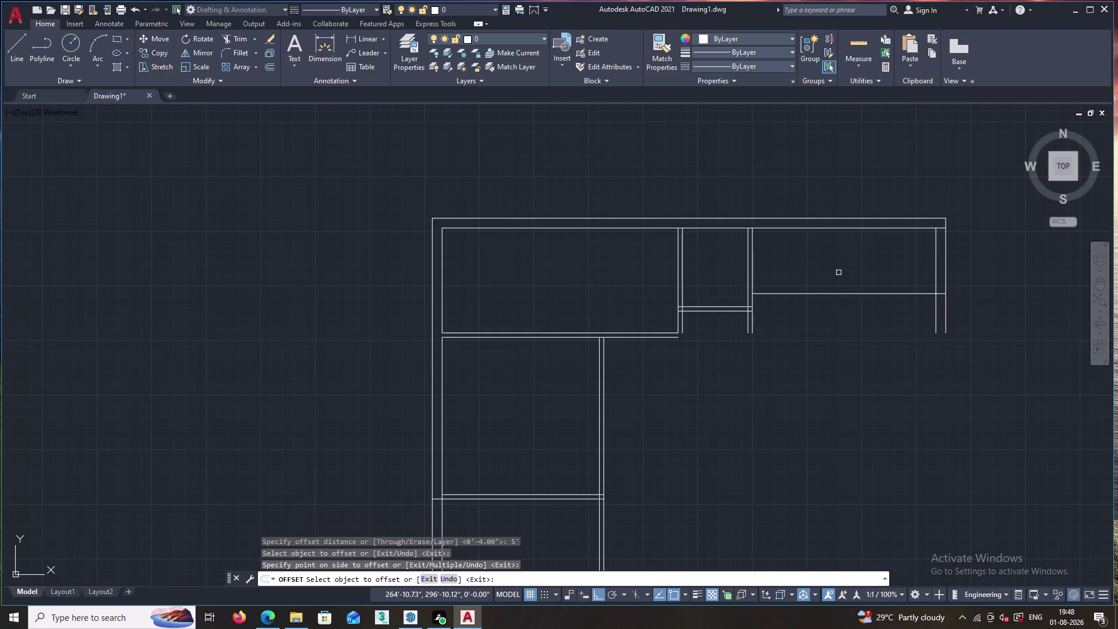
Offset the right room's partition line 4 inches to double it.
key(space)
key(space)
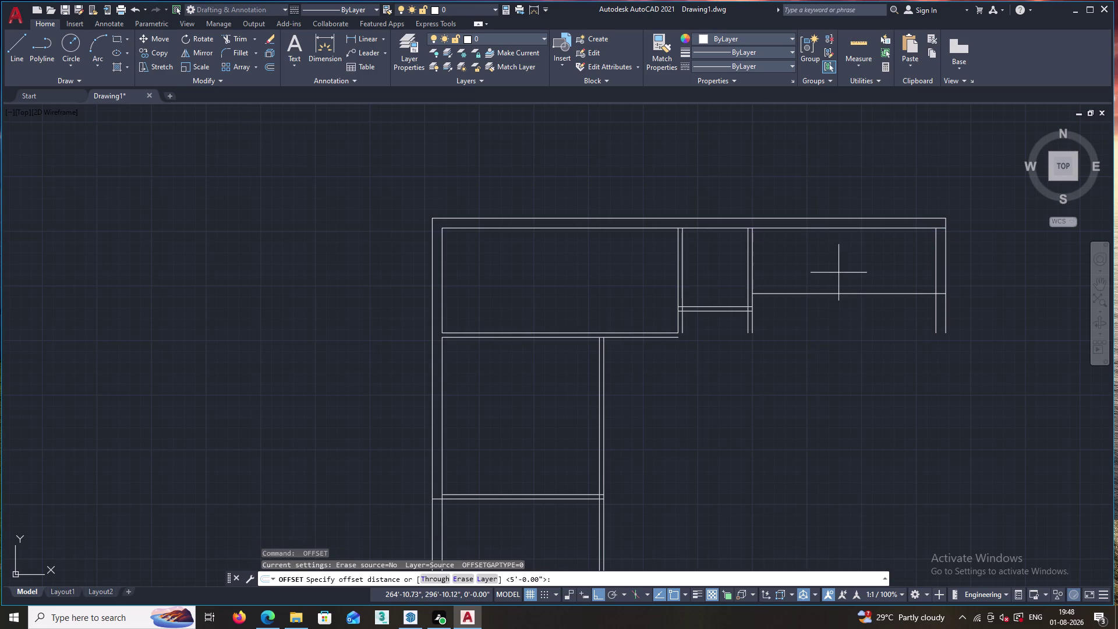
key(4)
key(Return)
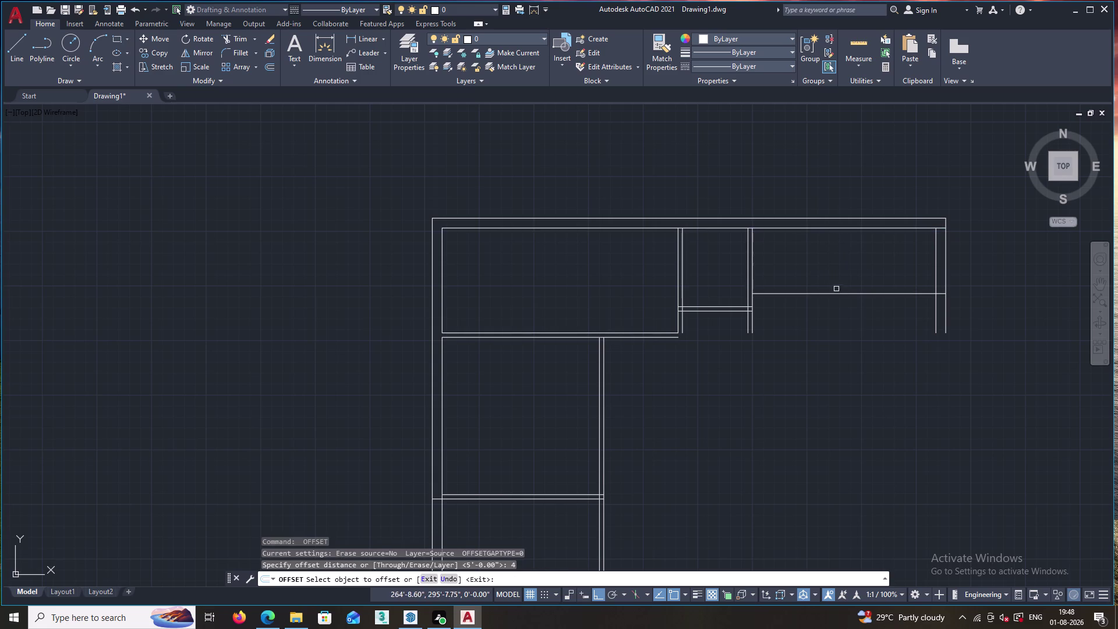
click(836, 292)
click(835, 314)
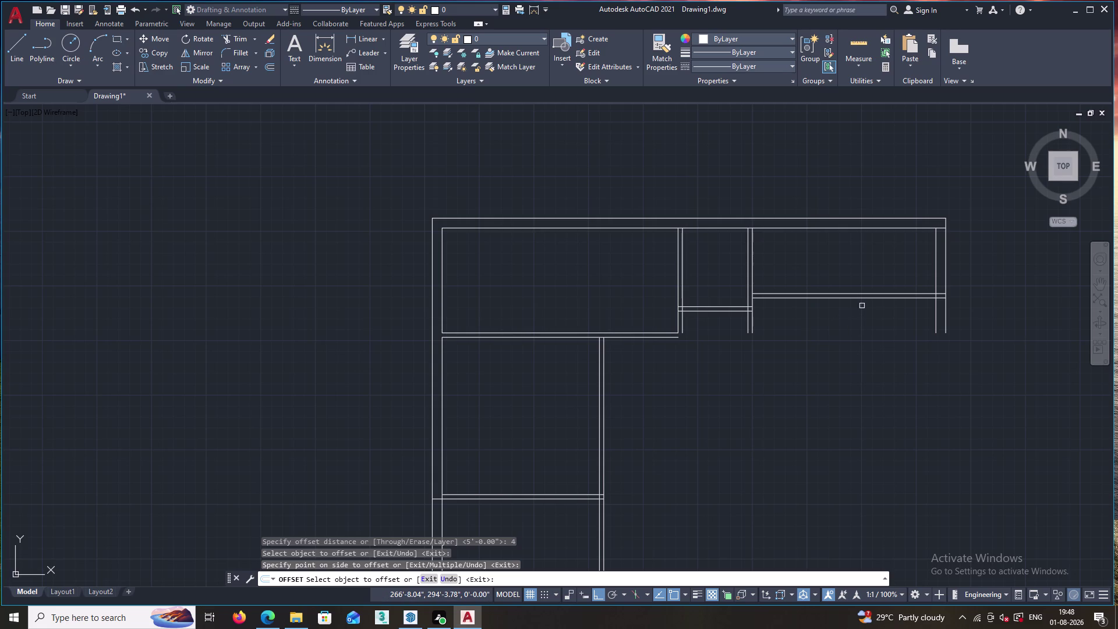
Copy the lower partition line 12 feet below it.
key(o)
key(Return)
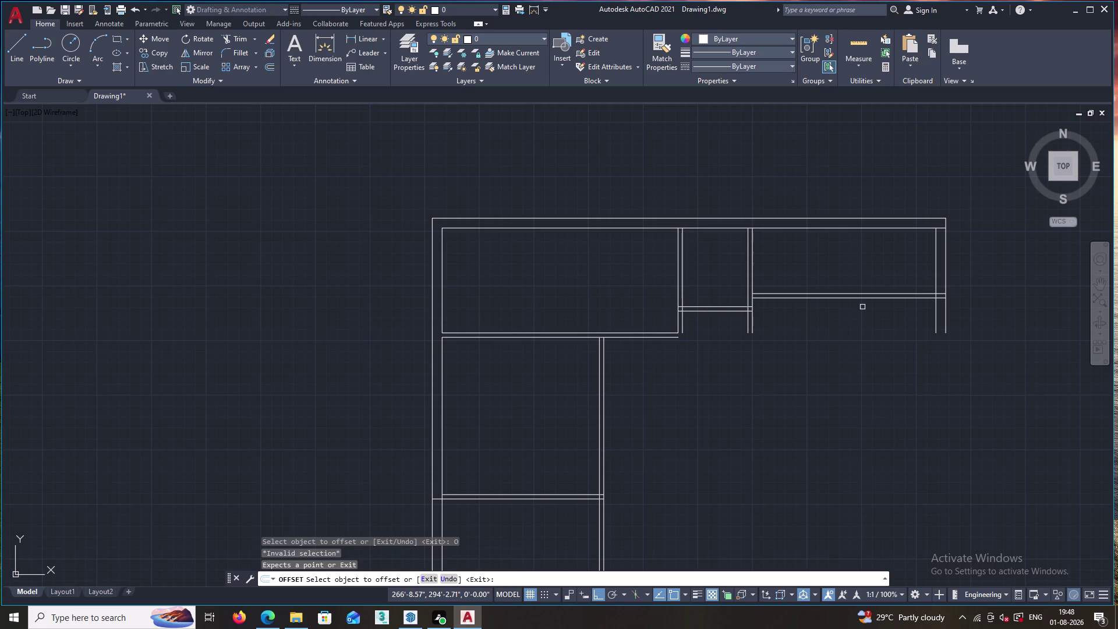
text(12)
key(Return)
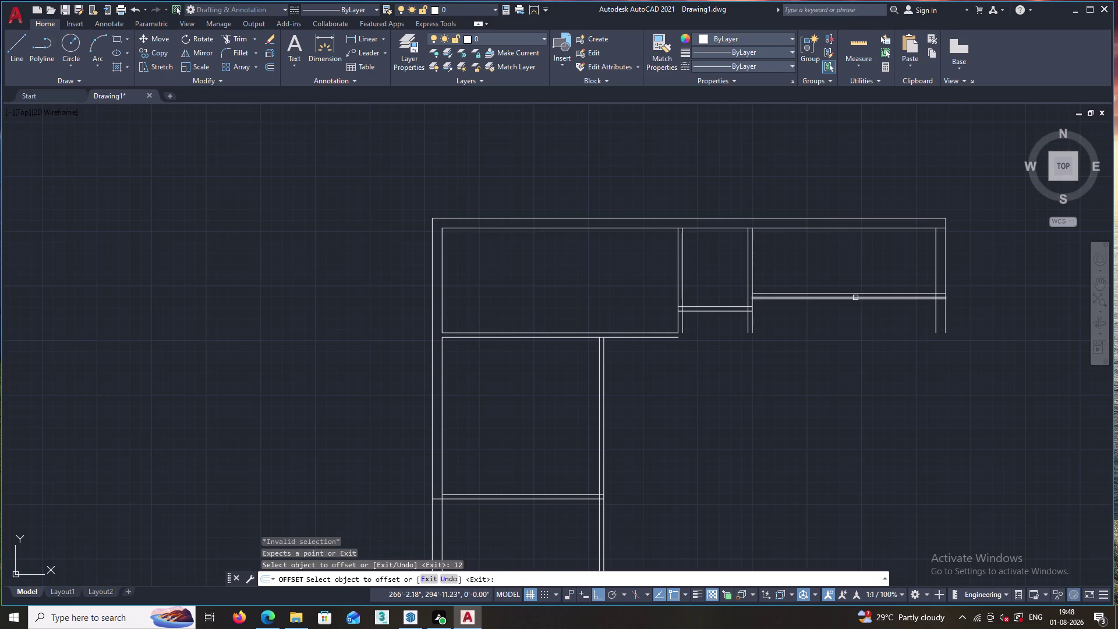
click(856, 298)
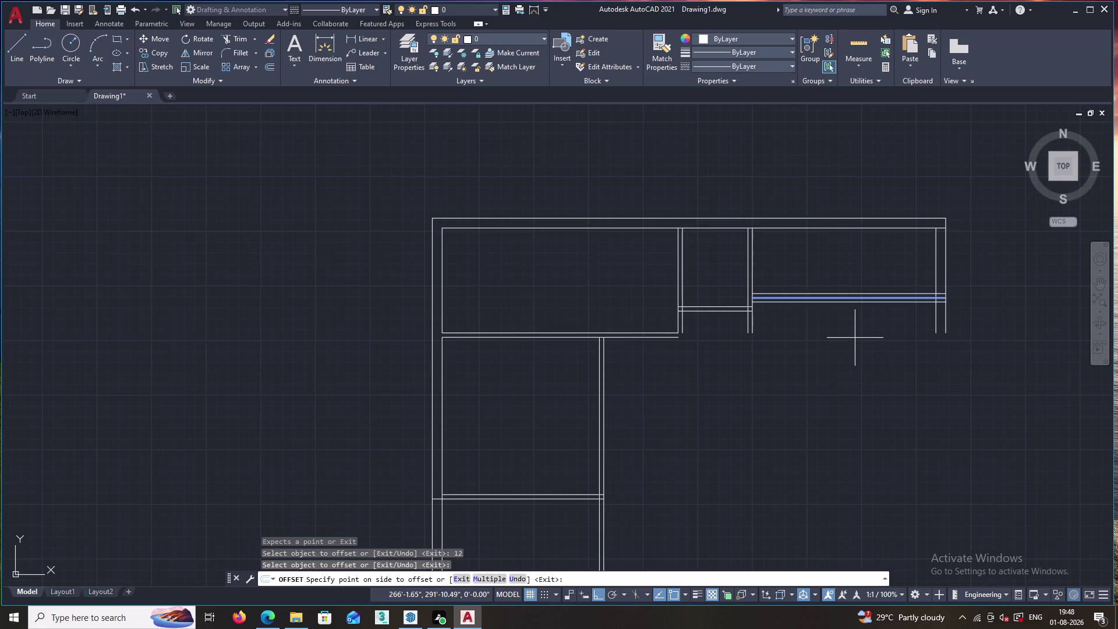
key(Escape)
key(o)
key(Return)
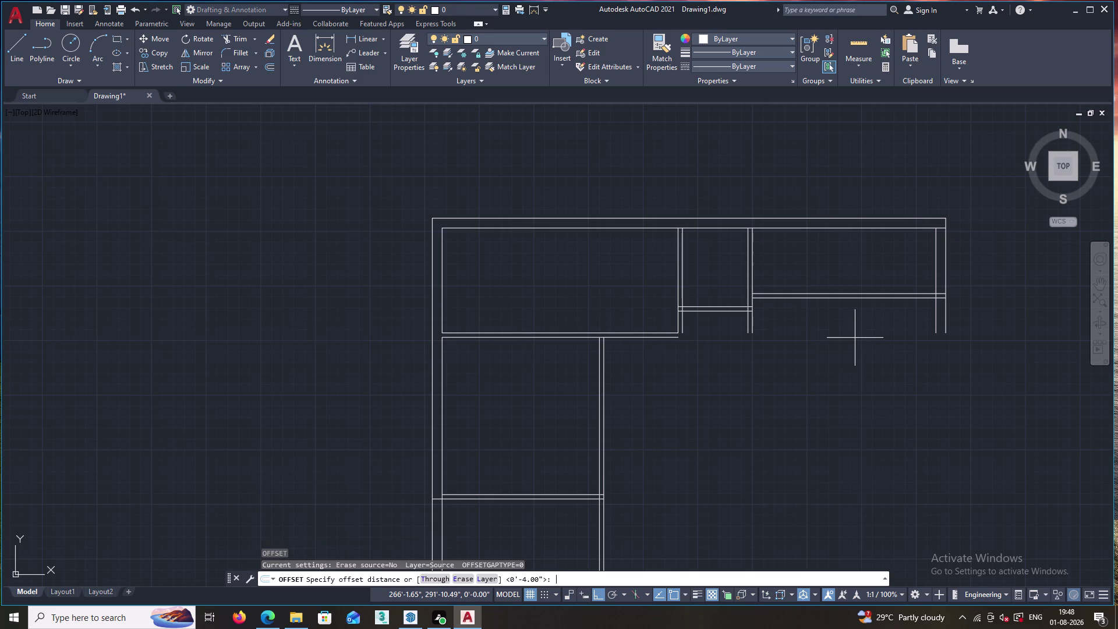
text(12)
key(apostrophe)
key(Return)
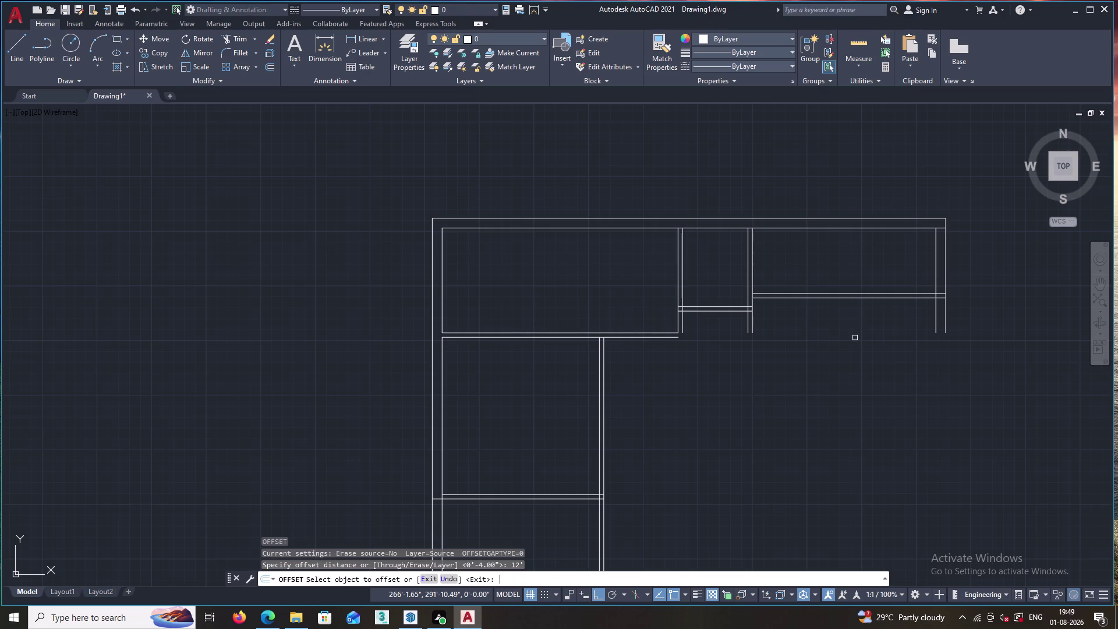
click(860, 297)
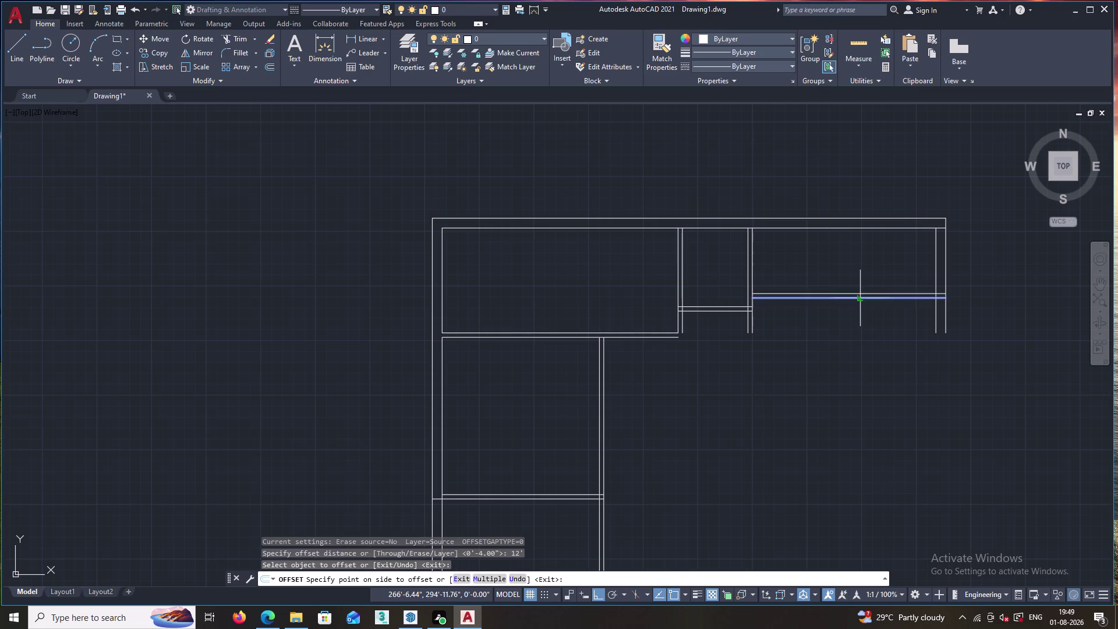
click(878, 388)
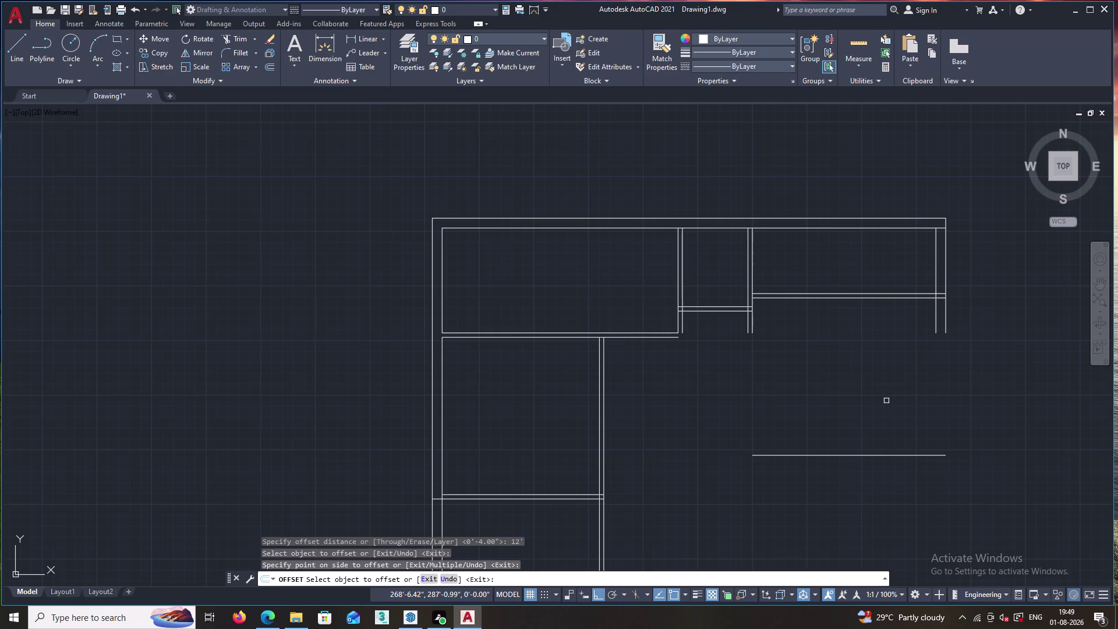
Offset the new lower line 4 inches to form a double wall.
key(space)
key(space)
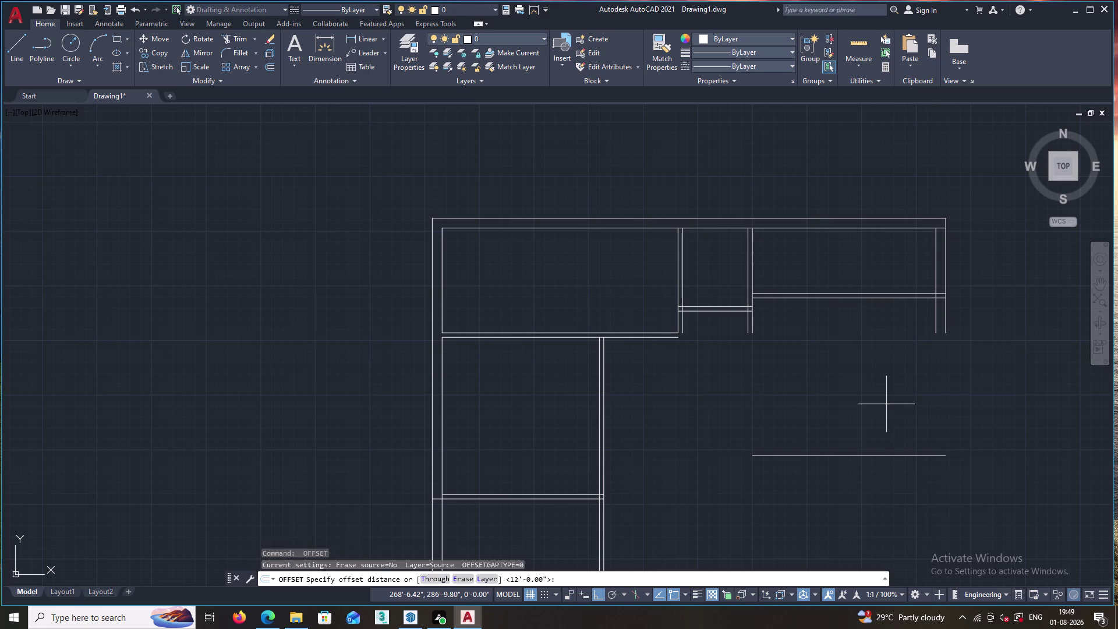
key(4)
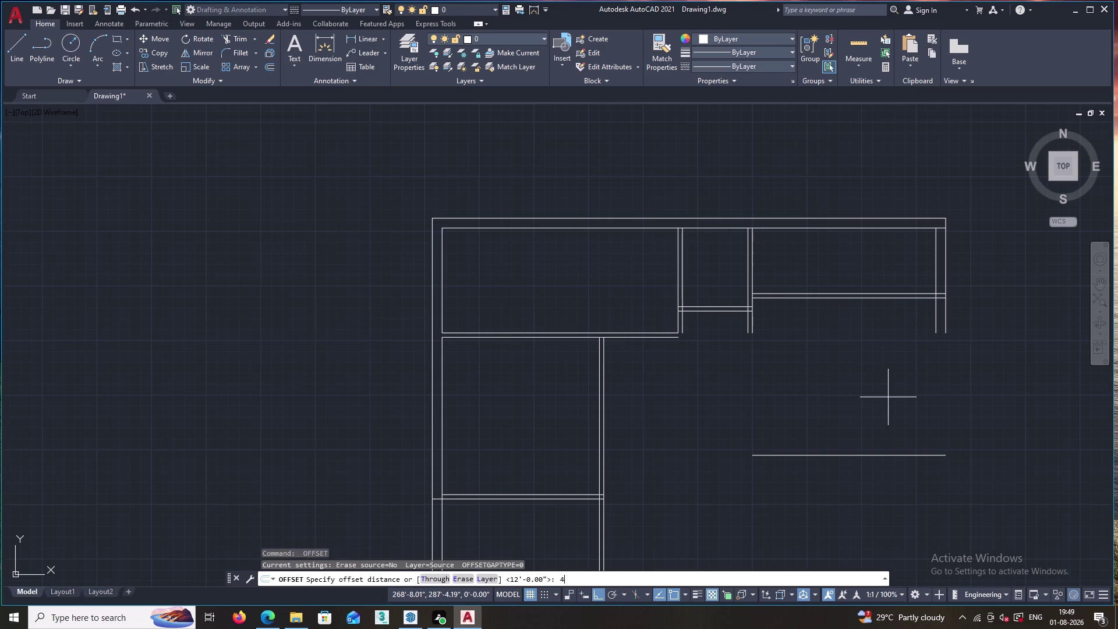
key(Return)
click(864, 457)
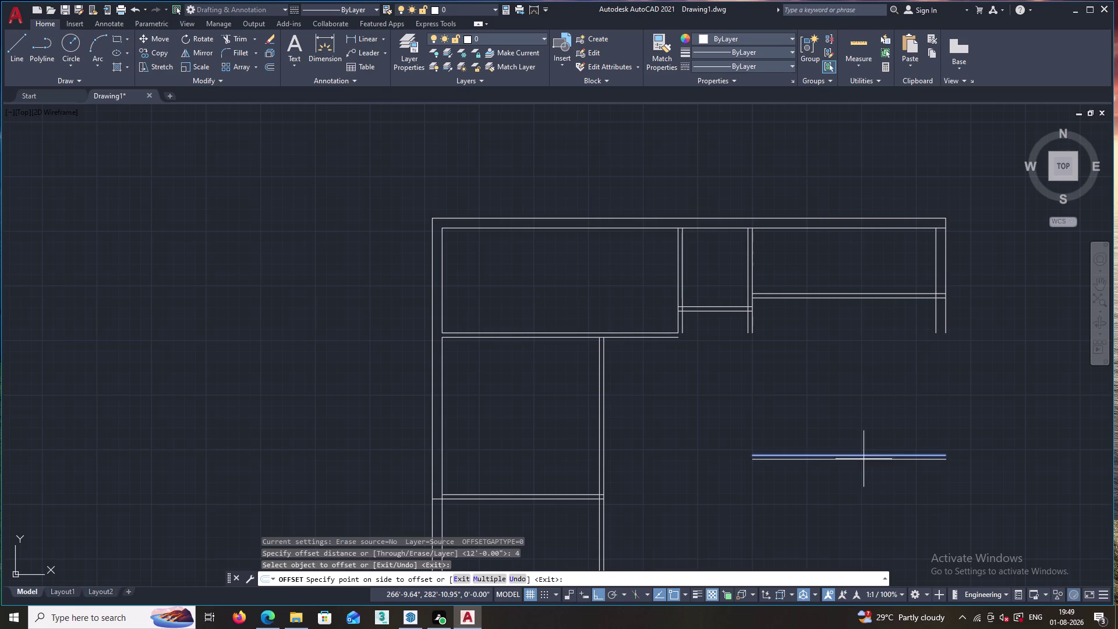
click(870, 490)
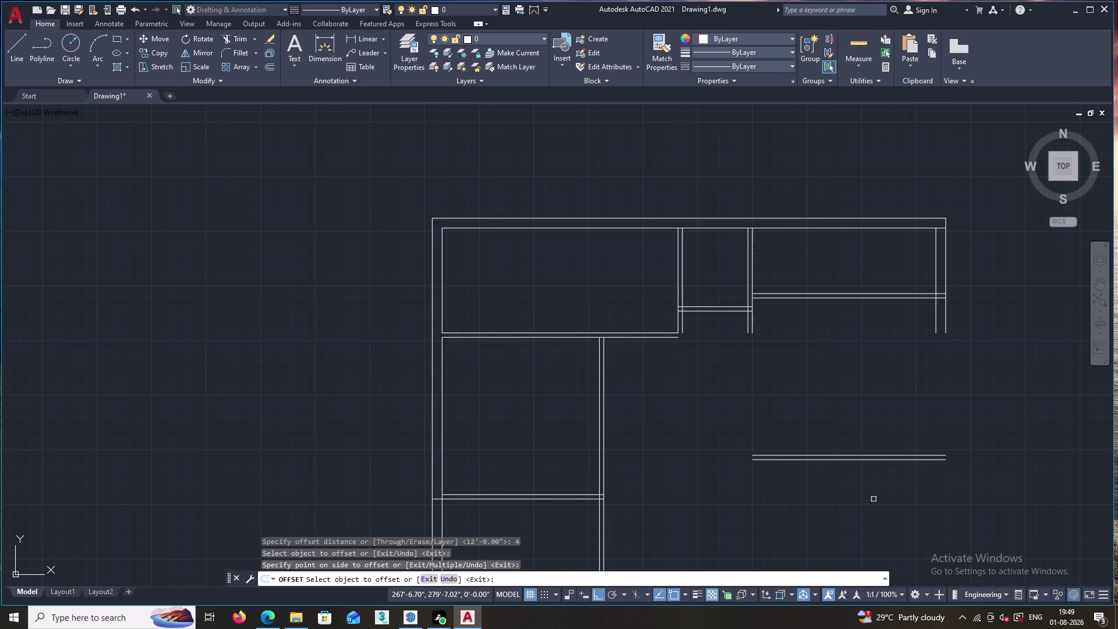
Copy the lower wall line 6 feet below.
key(space)
key(space)
key(6)
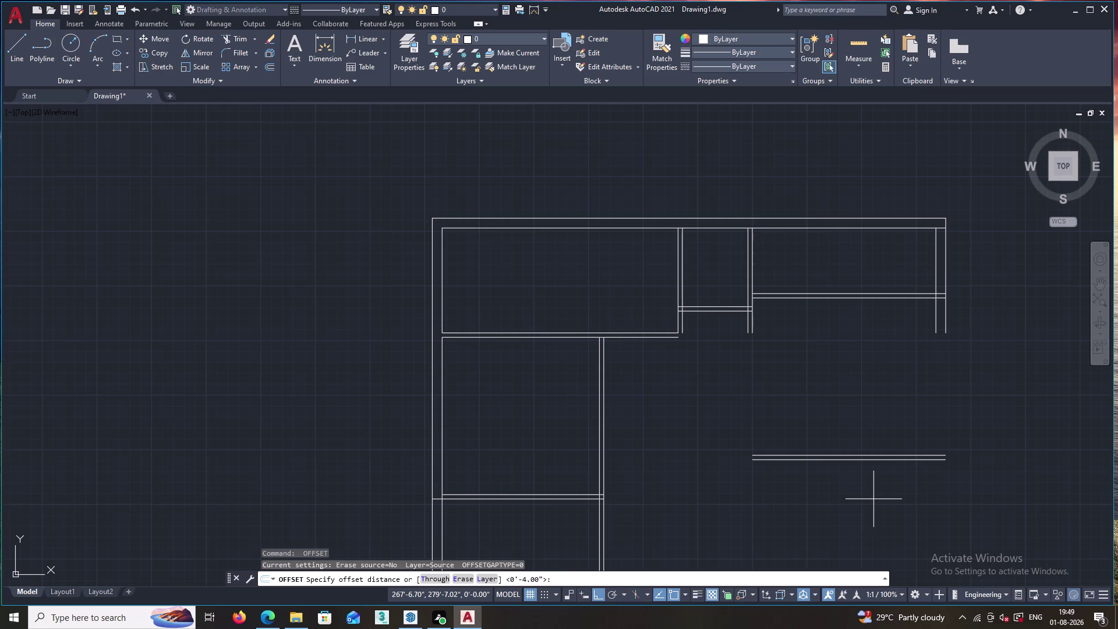
key(Return)
click(858, 461)
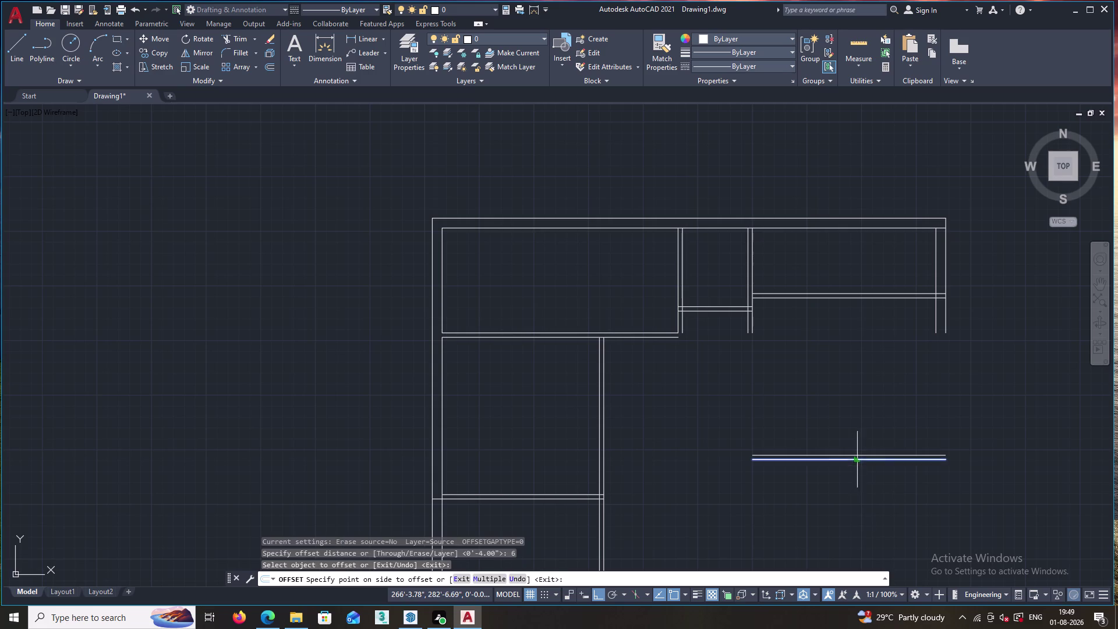
key(Escape)
key(space)
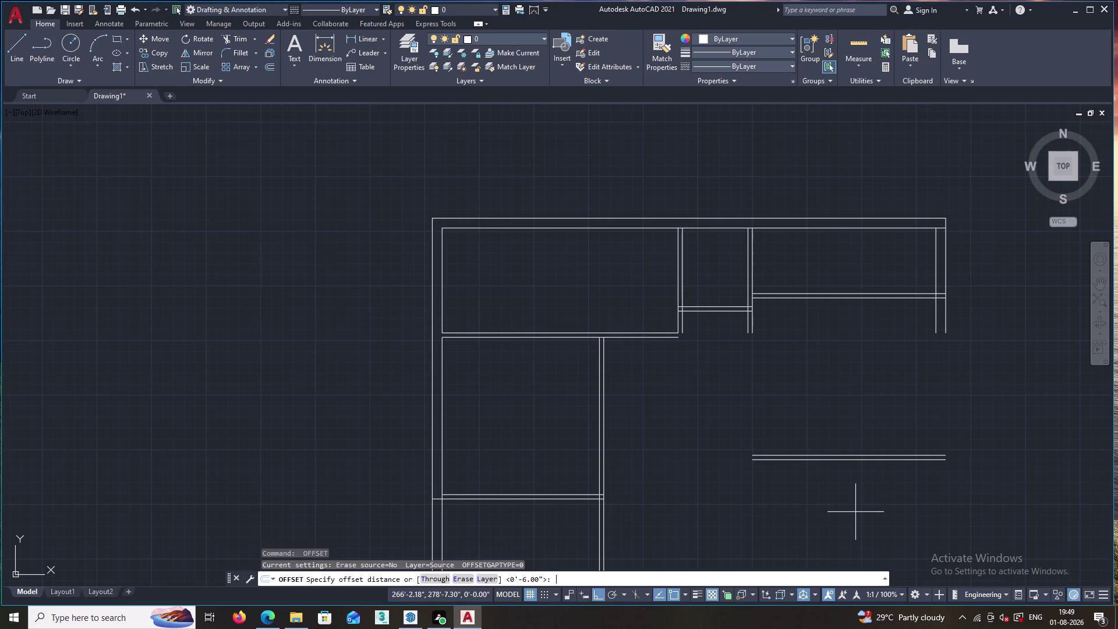
text(6)
text(')
key(Return)
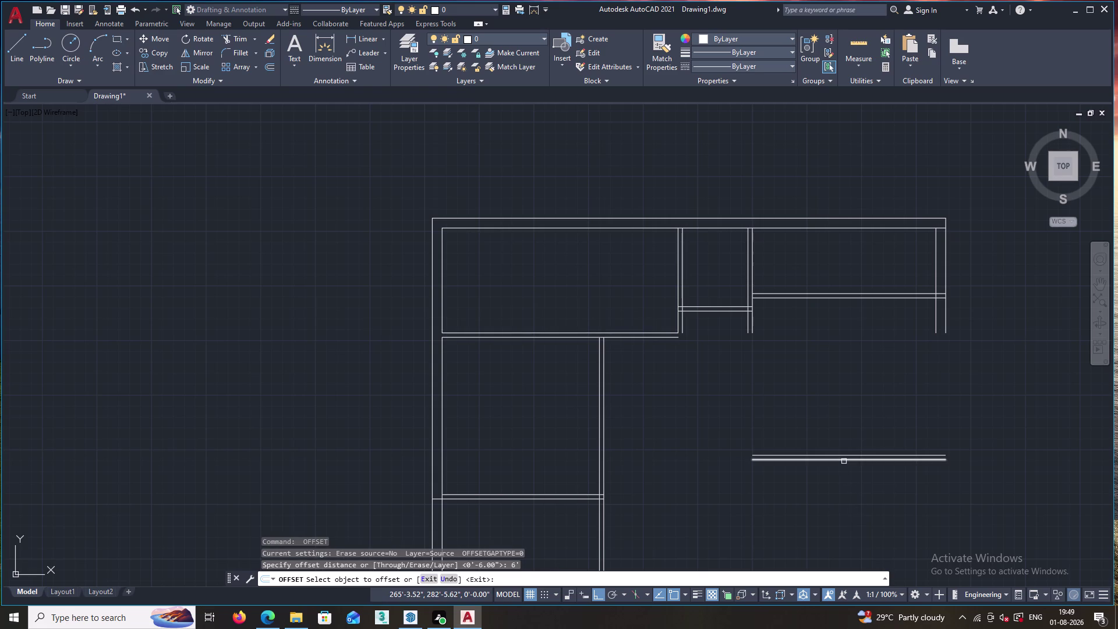
click(844, 461)
click(837, 501)
scroll(down, 3)
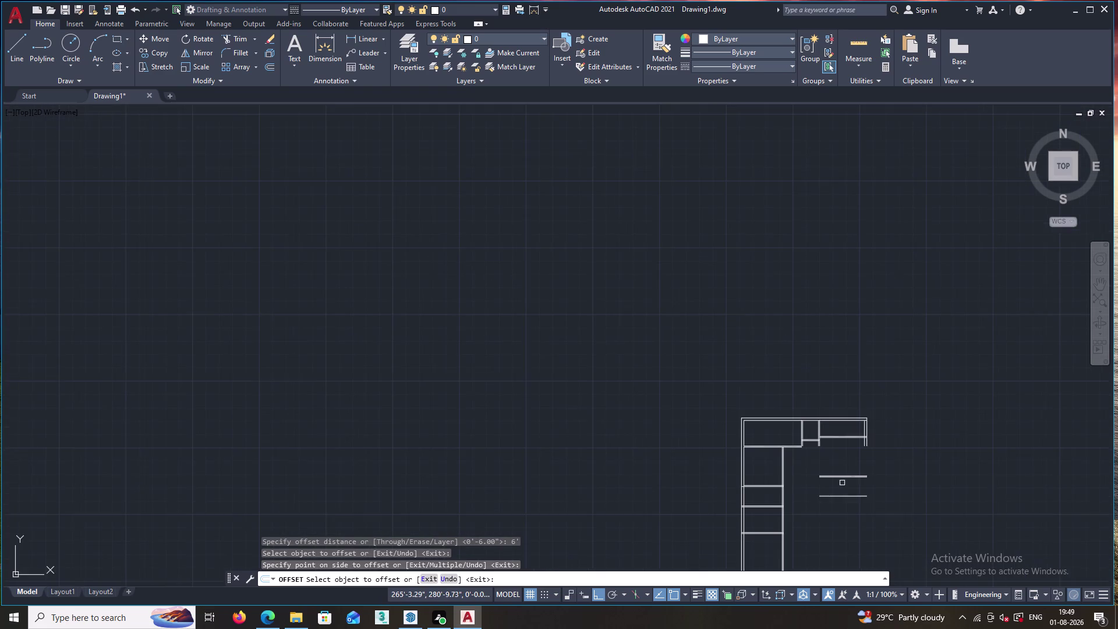
Offset the 6-foot line by 4 to form a double-line wall.
middle_drag(842, 483, 792, 314)
scroll(up, 3)
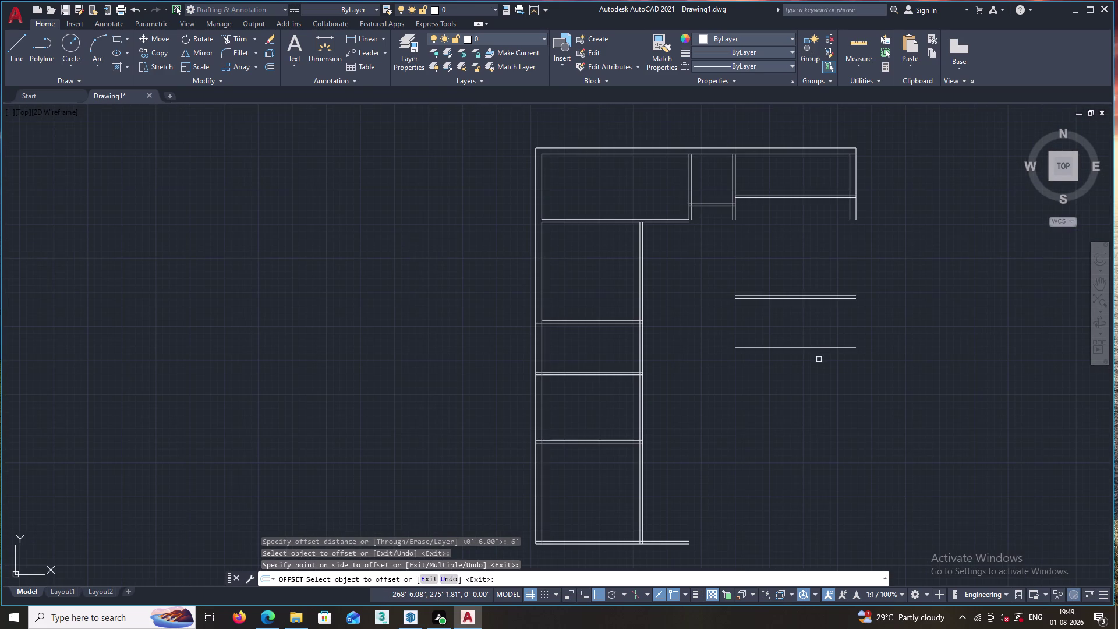
key(Escape)
key(o)
key(Return)
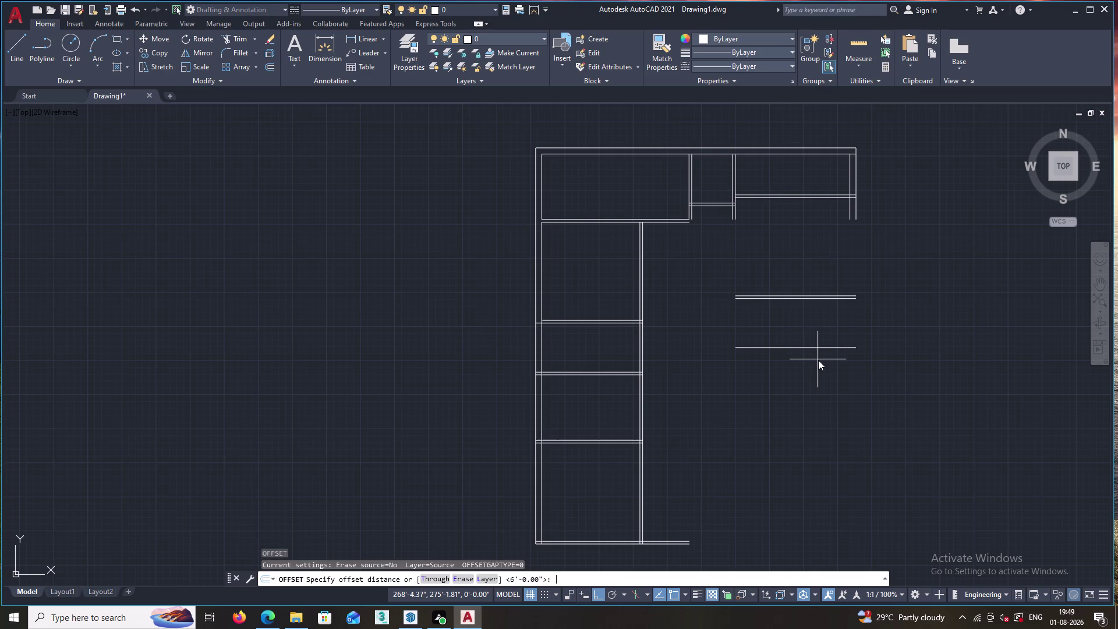
key(4)
key(Return)
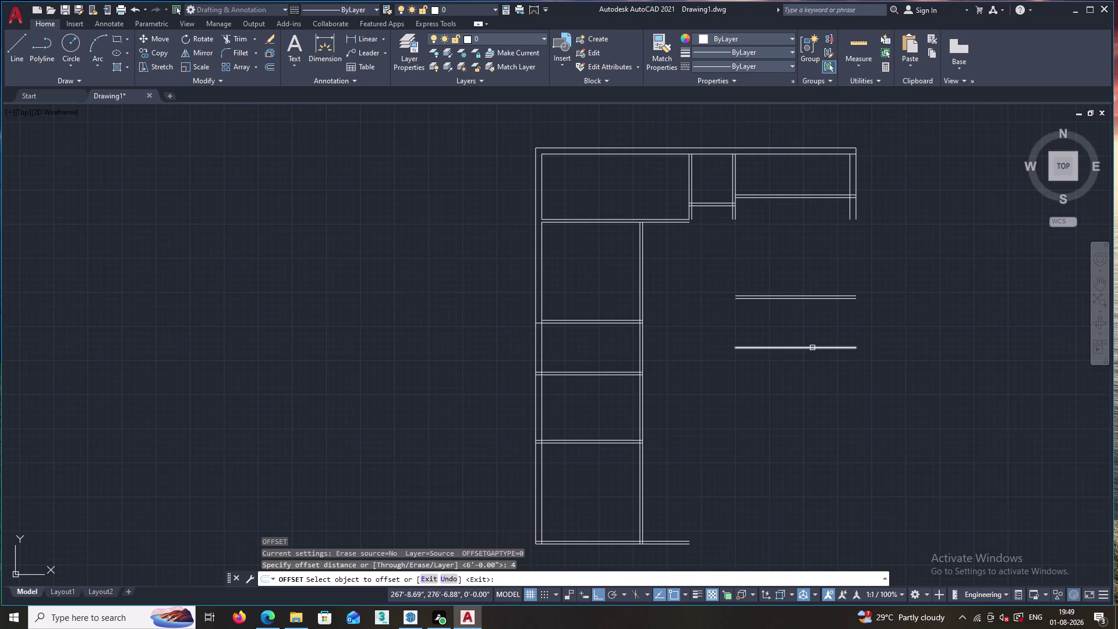
click(812, 348)
click(811, 381)
key(Escape)
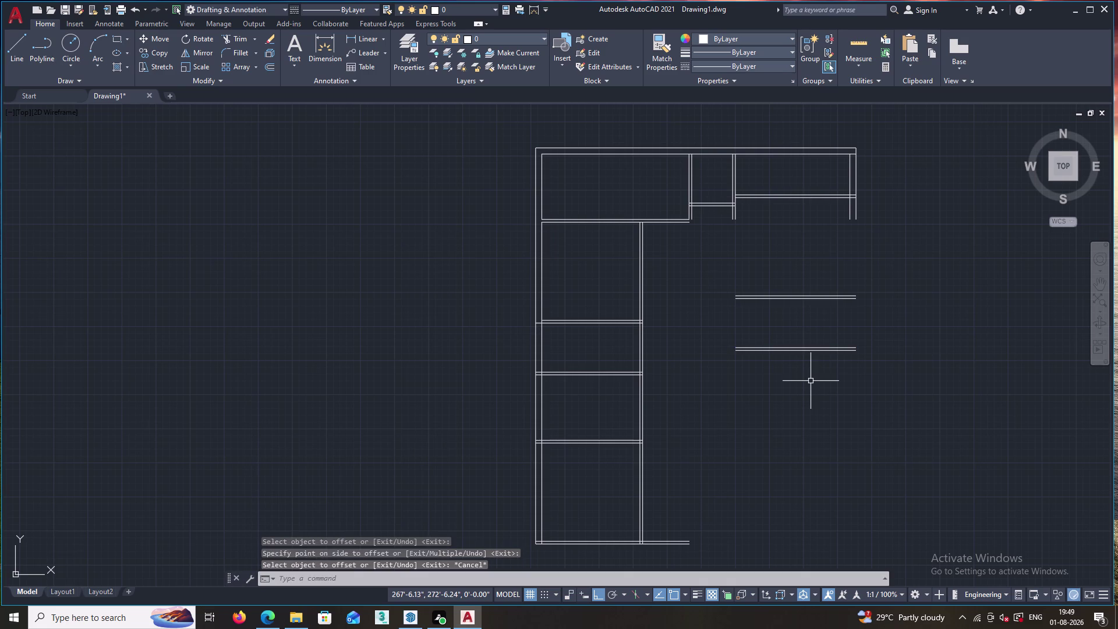
Offset the lower wall line 12' downward; a hatch then starts accidentally.
key(o)
key(Return)
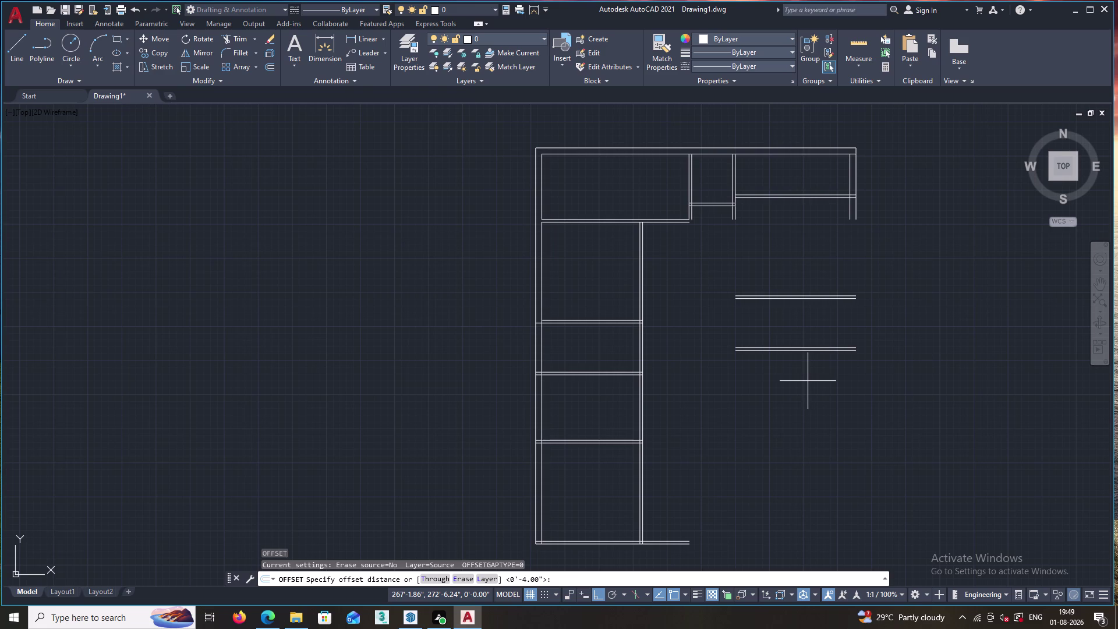
text(12)
key(apostrophe)
key(Return)
click(803, 353)
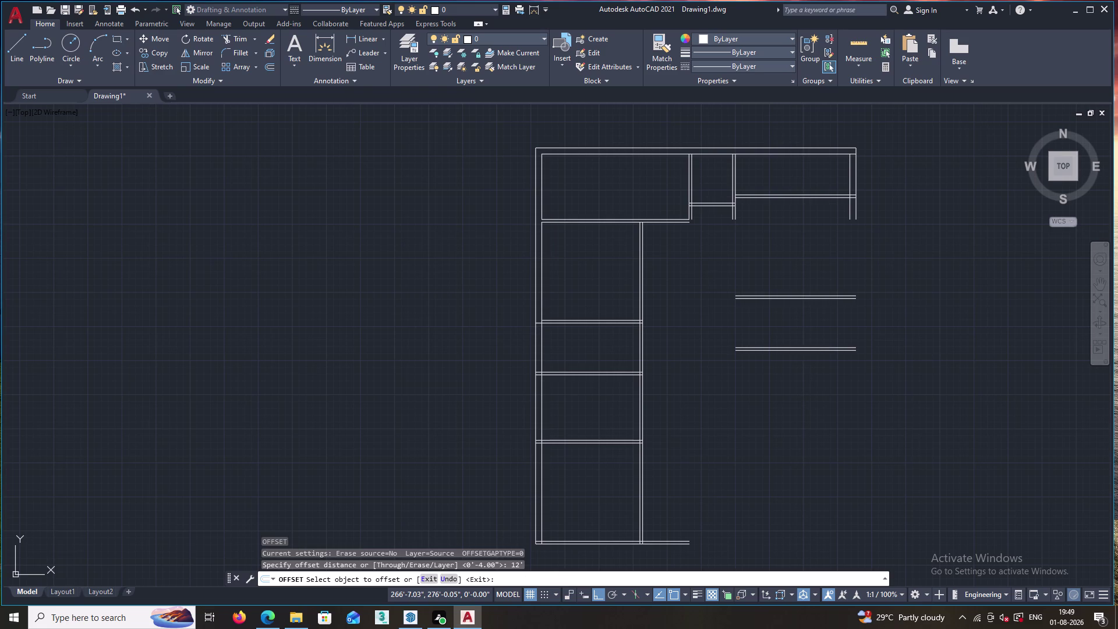
click(803, 393)
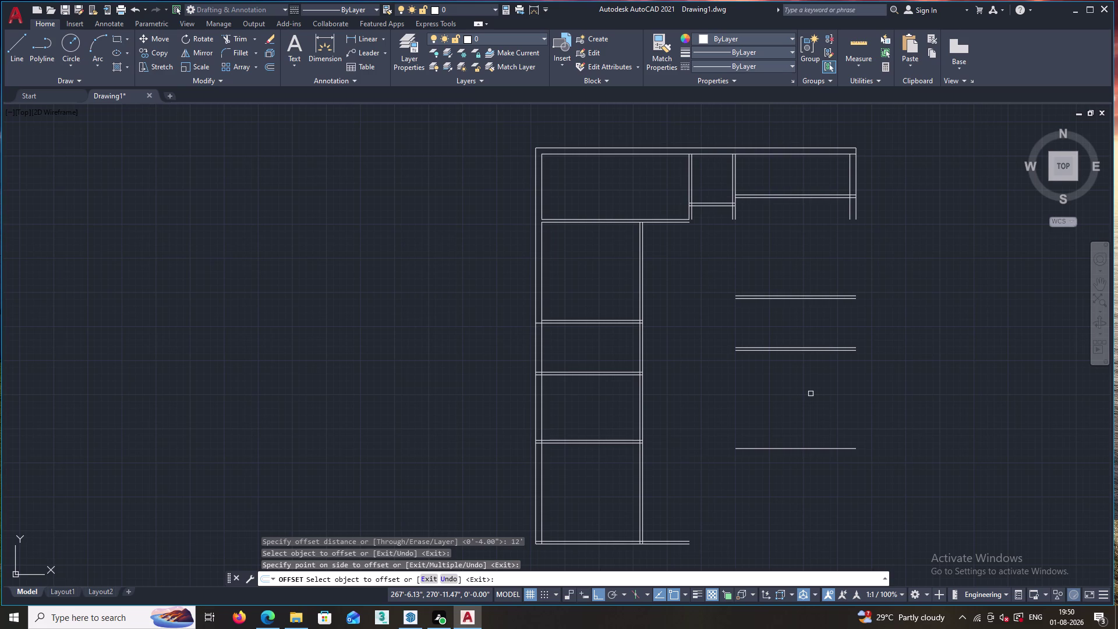
key(space)
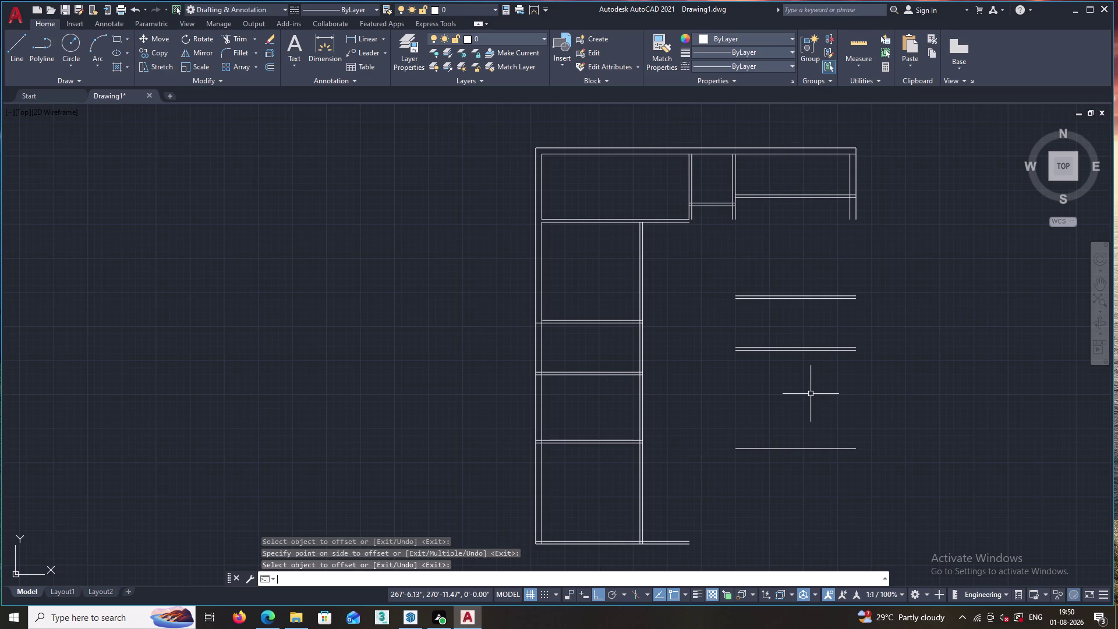
key(4)
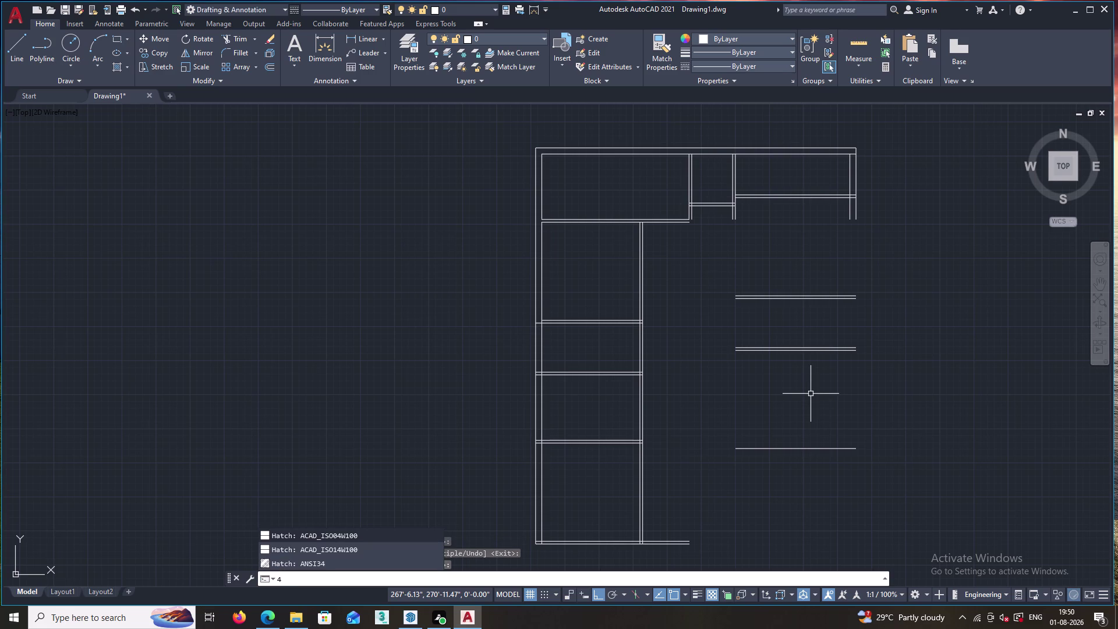
key(Return)
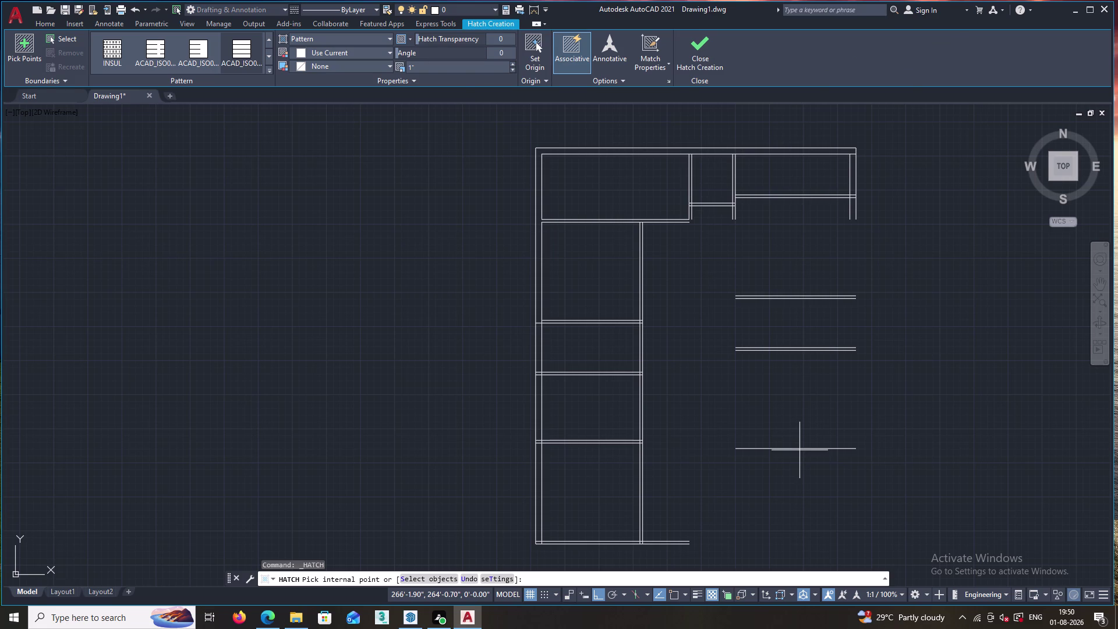
Cancel the hatch and offset the lowest single line by 4 into a wall.
key(Escape)
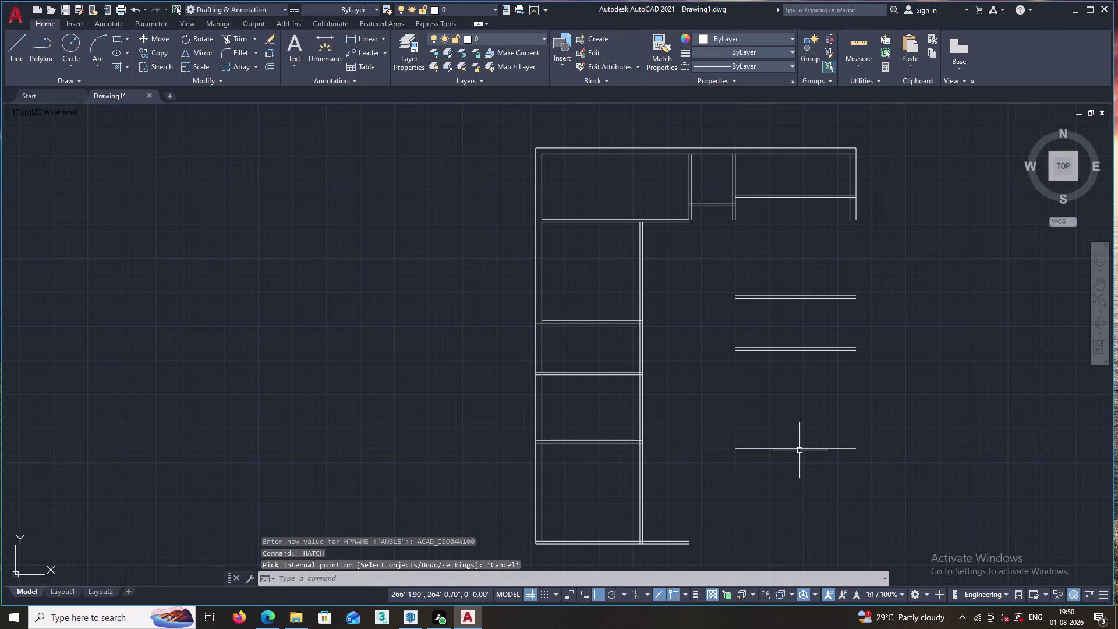
key(o)
key(Return)
key(4)
key(Return)
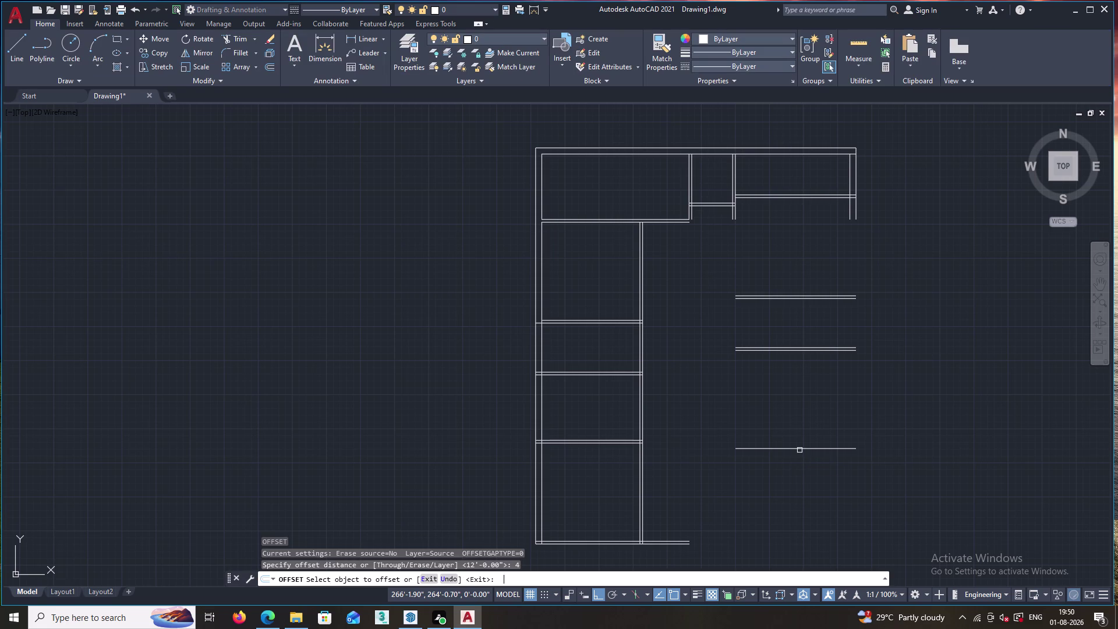
click(799, 450)
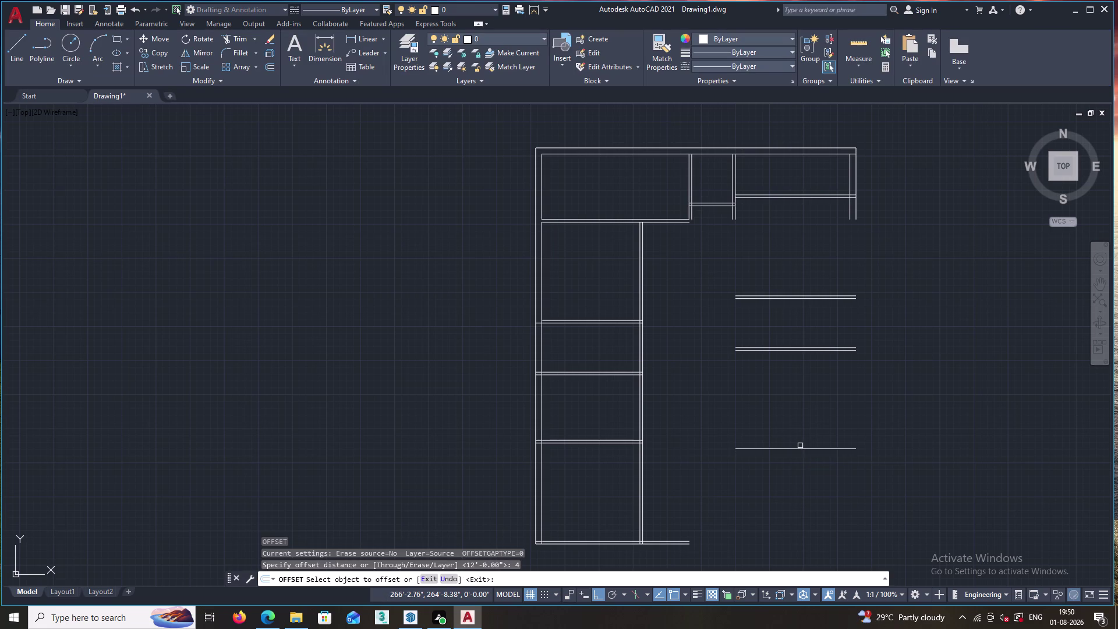
double_click(800, 447)
double_click(797, 463)
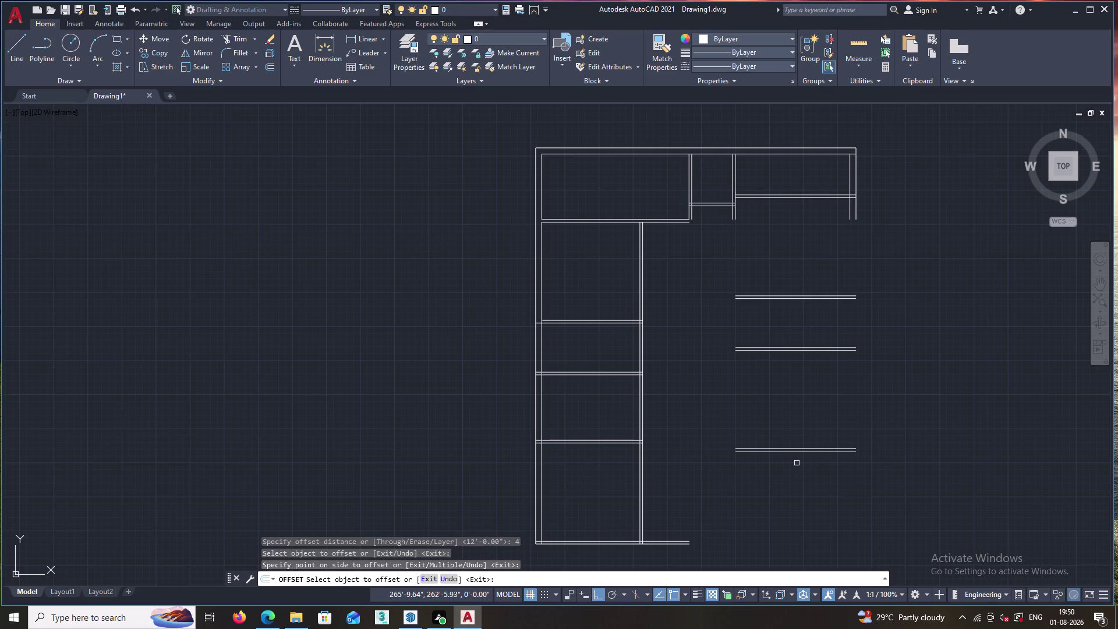
Offset the lowest stair line 12' downward, then inspect the plan's bottom.
key(space)
key(space)
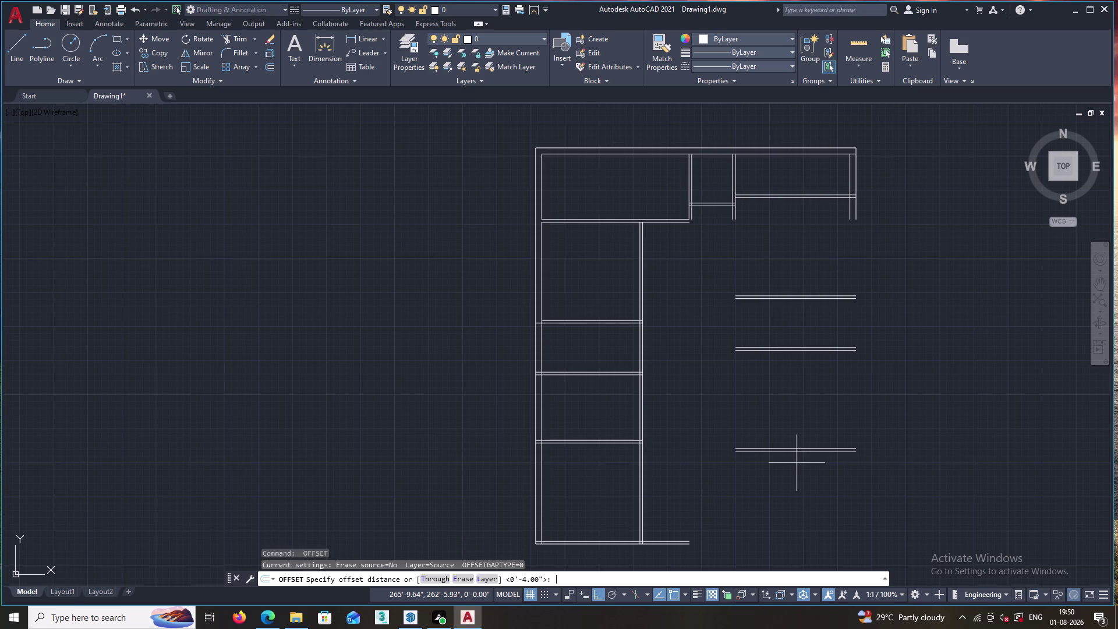
text(12)
key(apostrophe)
key(Return)
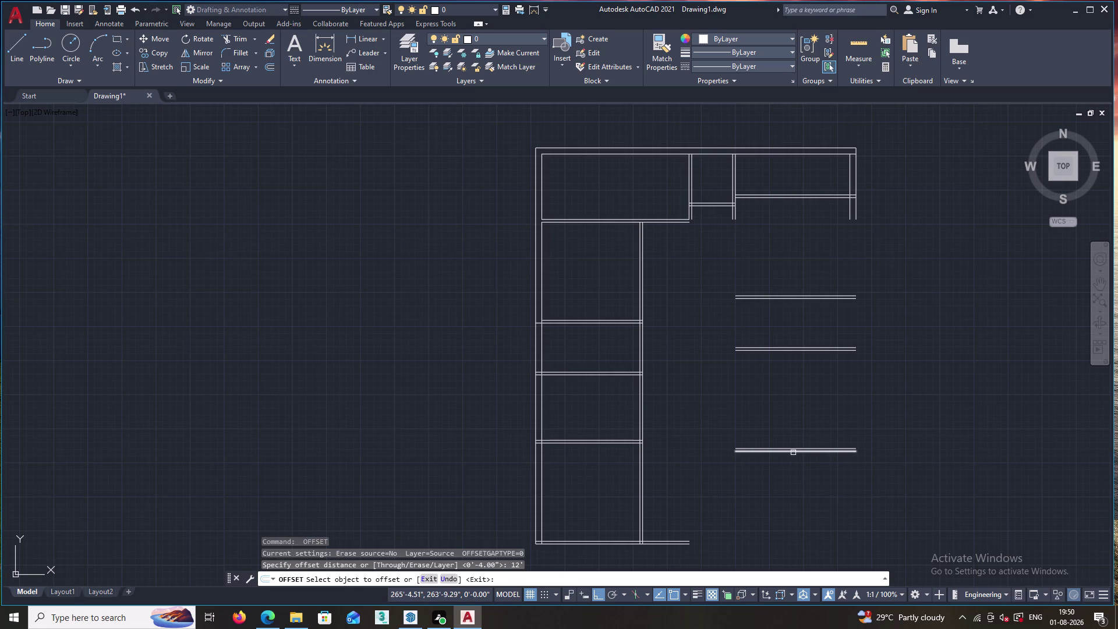
double_click(793, 452)
click(796, 479)
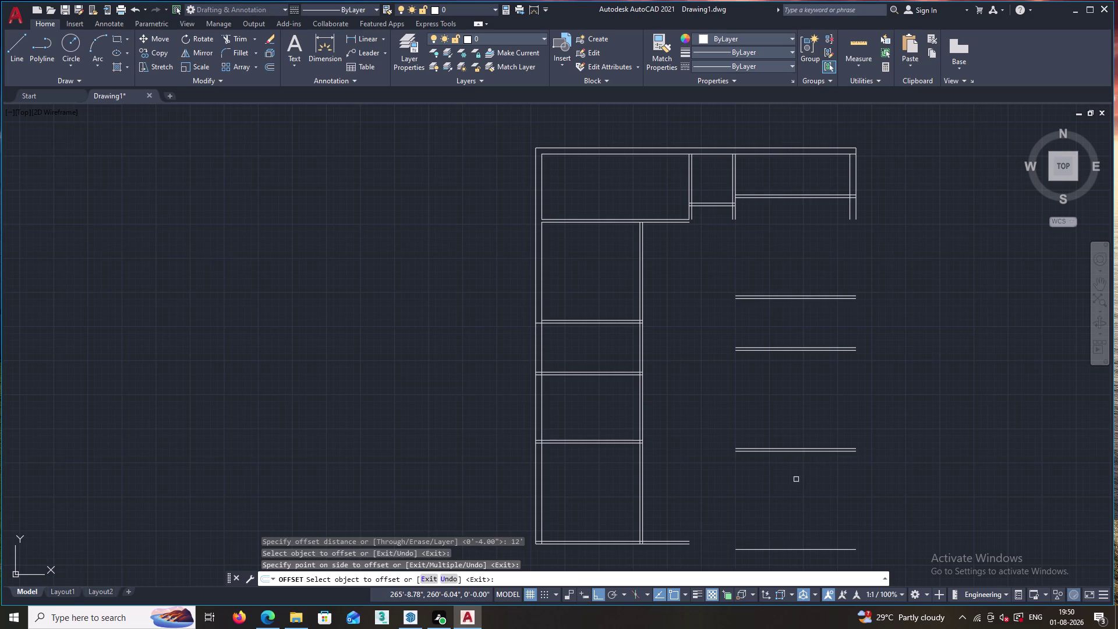
middle_drag(798, 487, 795, 437)
scroll(up, 3)
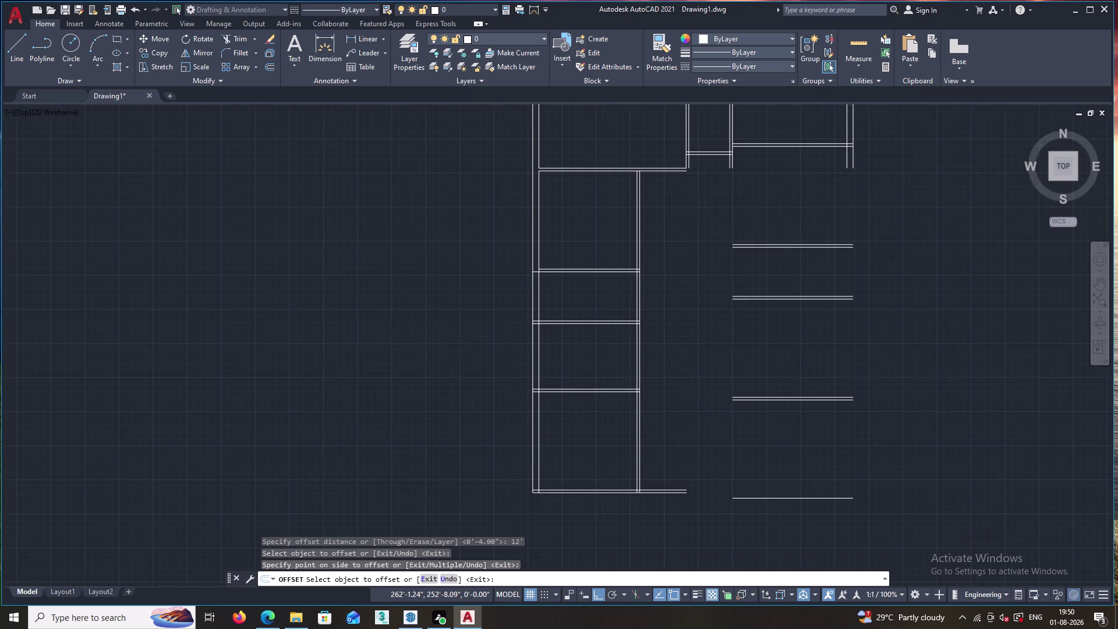
scroll(up, 3)
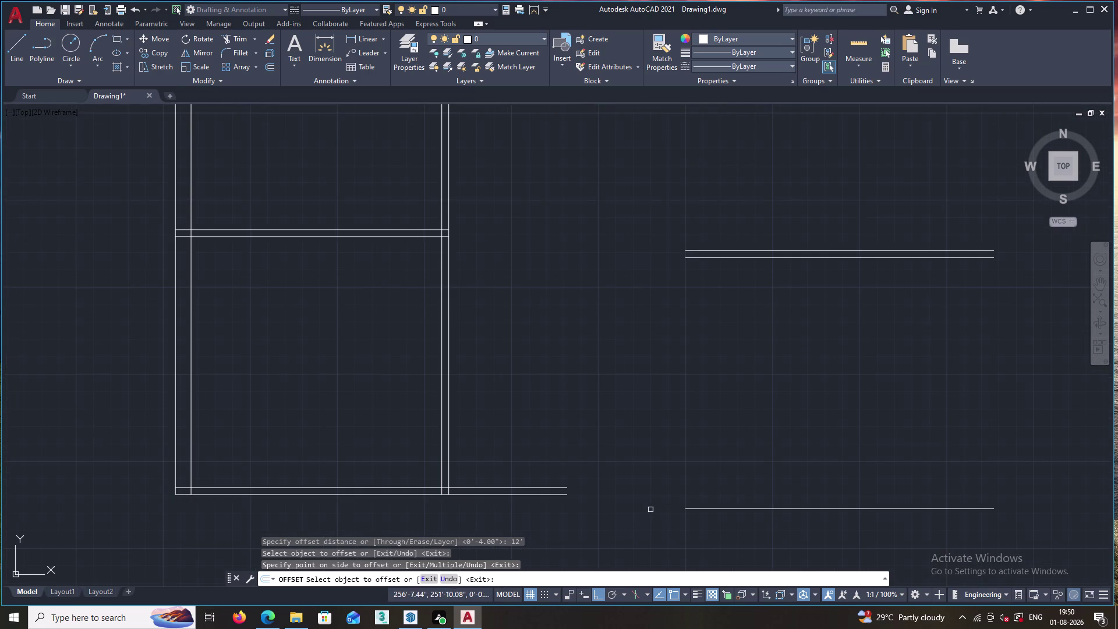
scroll(down, 3)
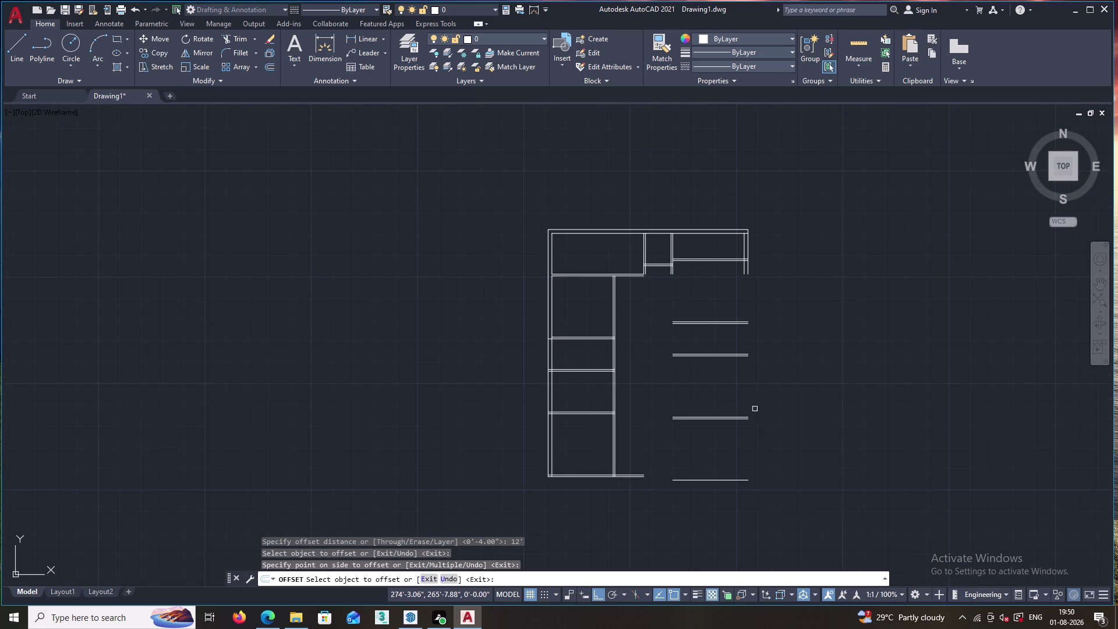
click(757, 356)
drag(757, 357, 714, 349)
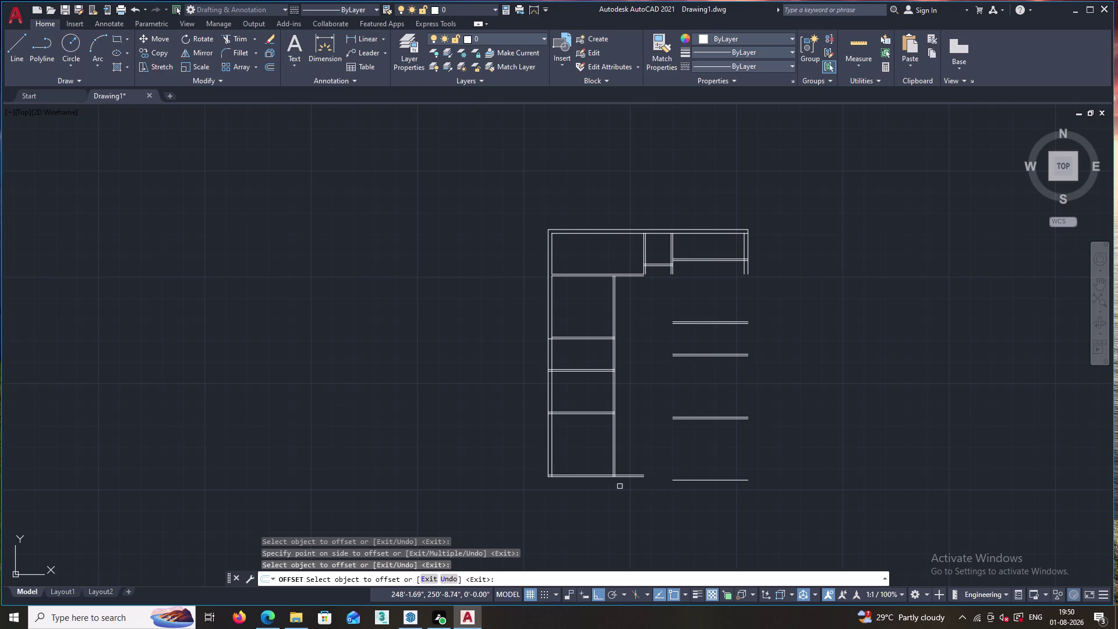
Erase the two old bottom-left wall lines.
key(Escape)
drag(597, 469, 589, 486)
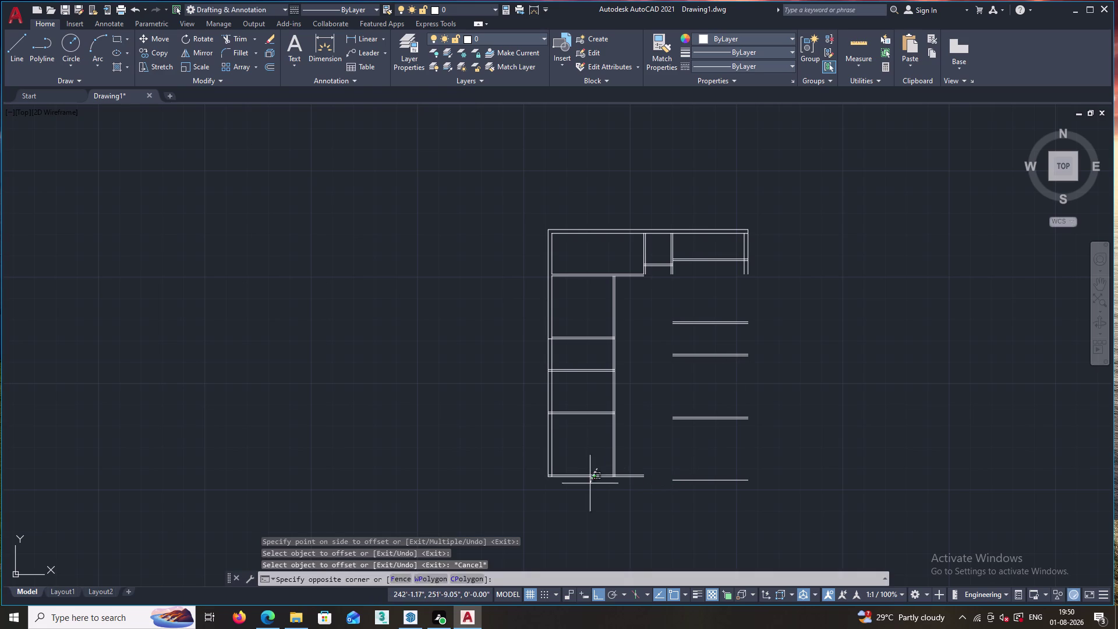
drag(589, 486, 587, 494)
key(Delete)
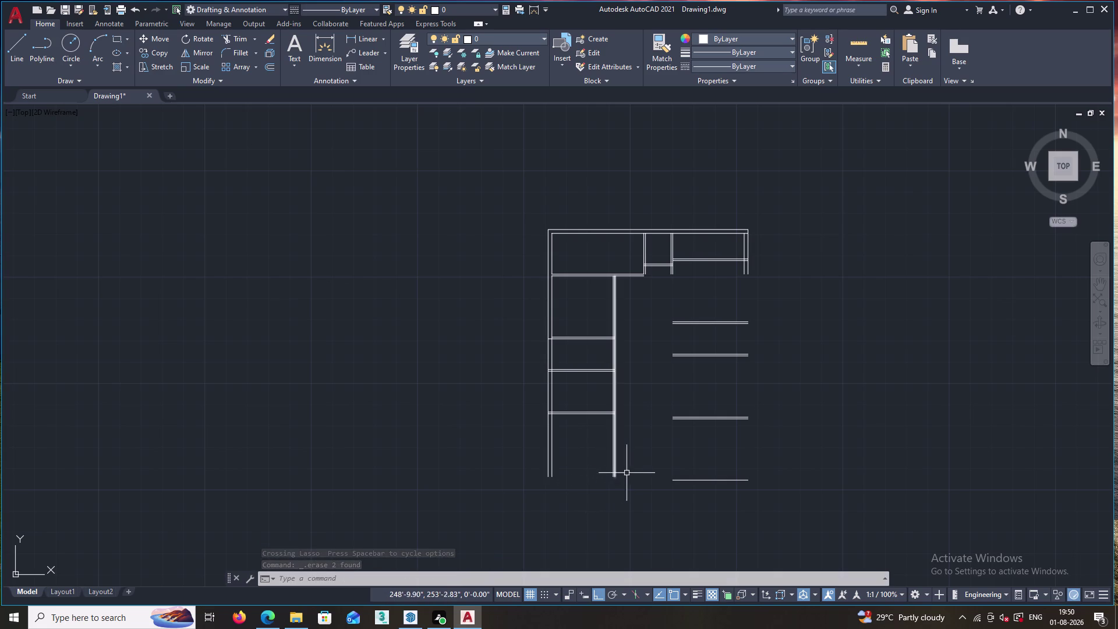
Draw a new line along the bottom edge from the bottom-left corner.
key(l)
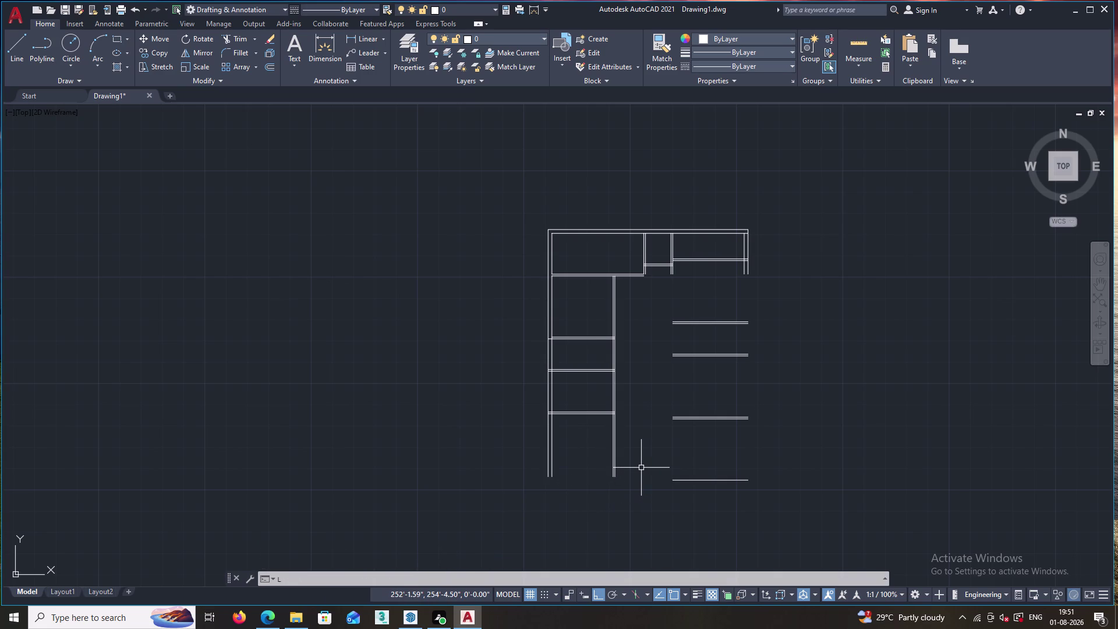
key(Return)
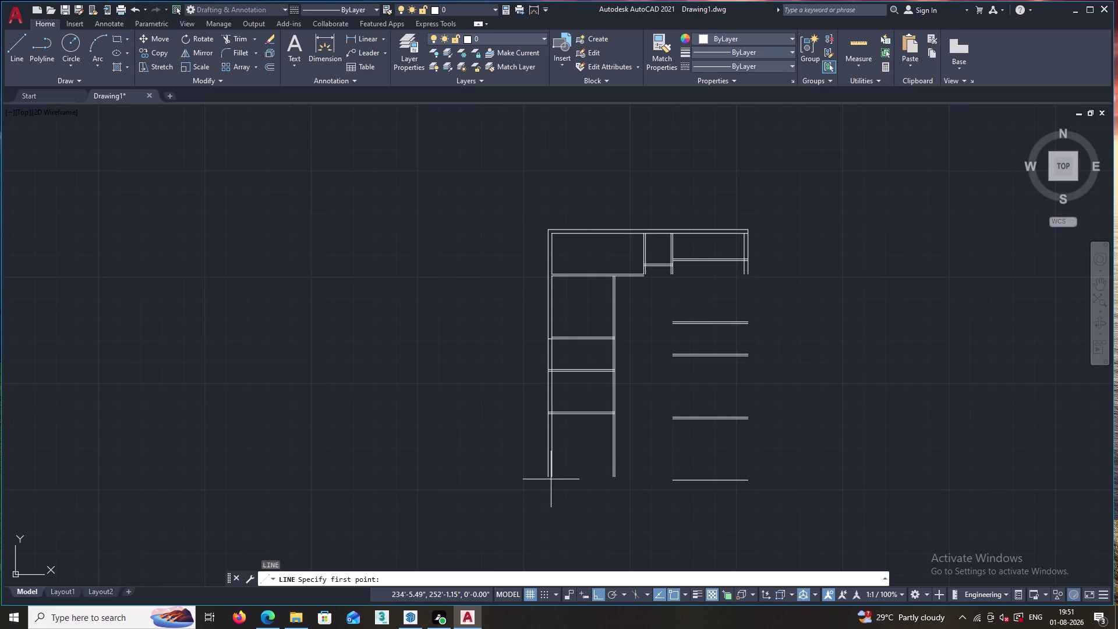
click(551, 477)
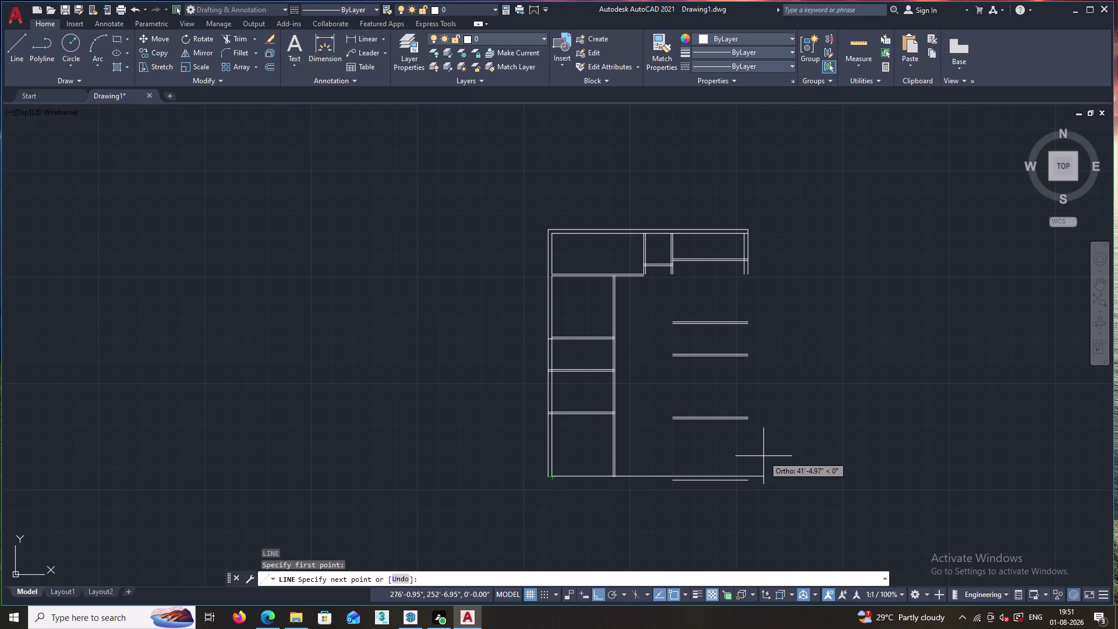
click(763, 456)
key(Escape)
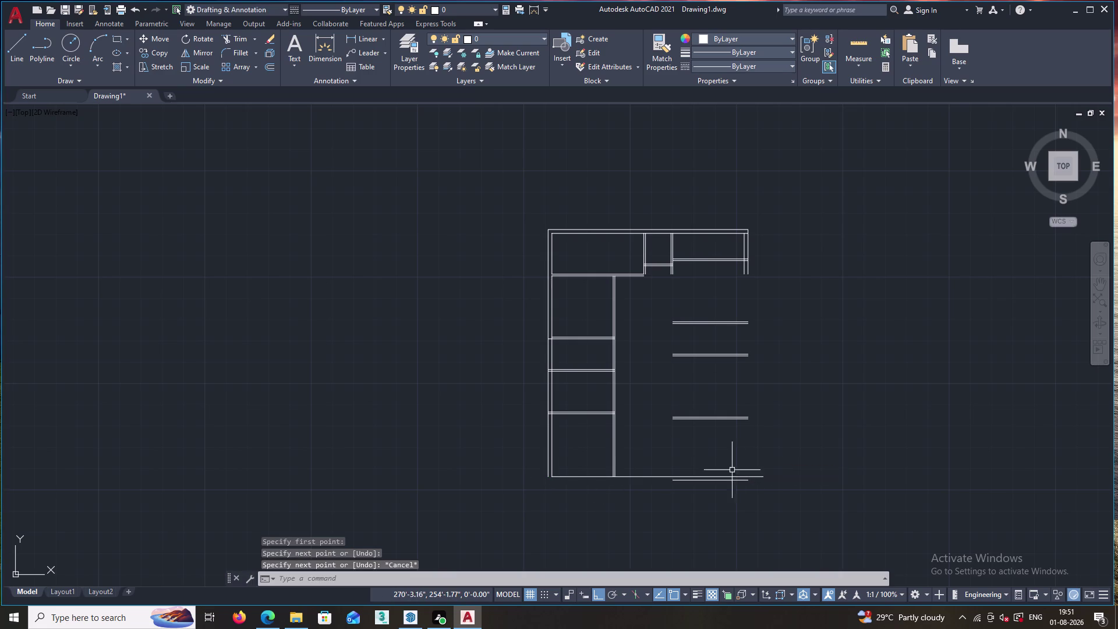
Offset the new bottom line by 9 to make it a double wall.
key(o)
key(Return)
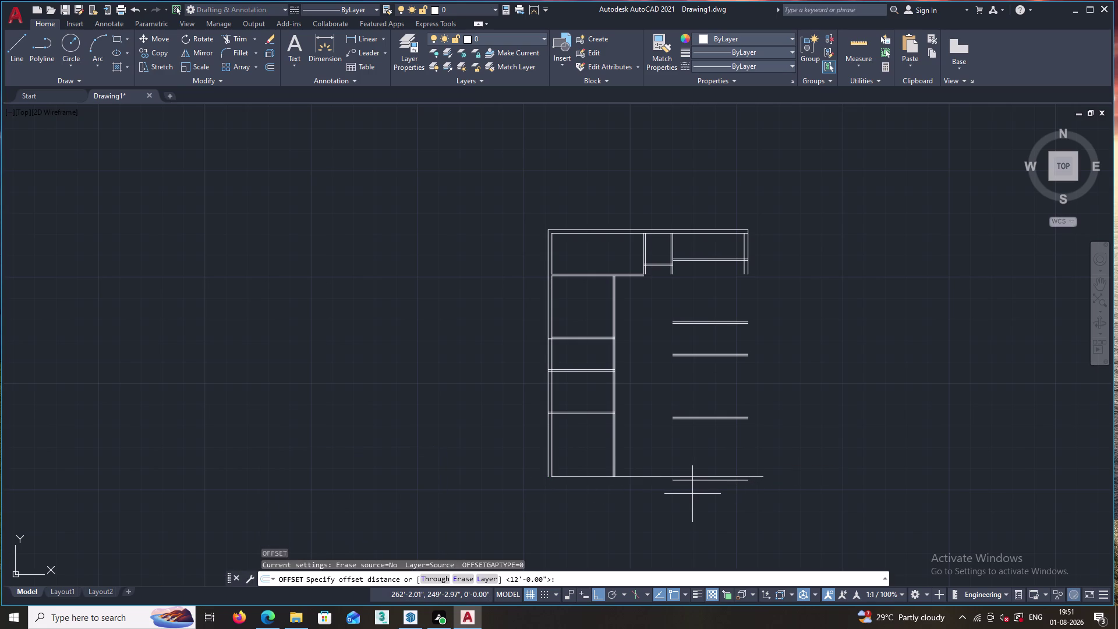
key(9)
key(Return)
click(657, 478)
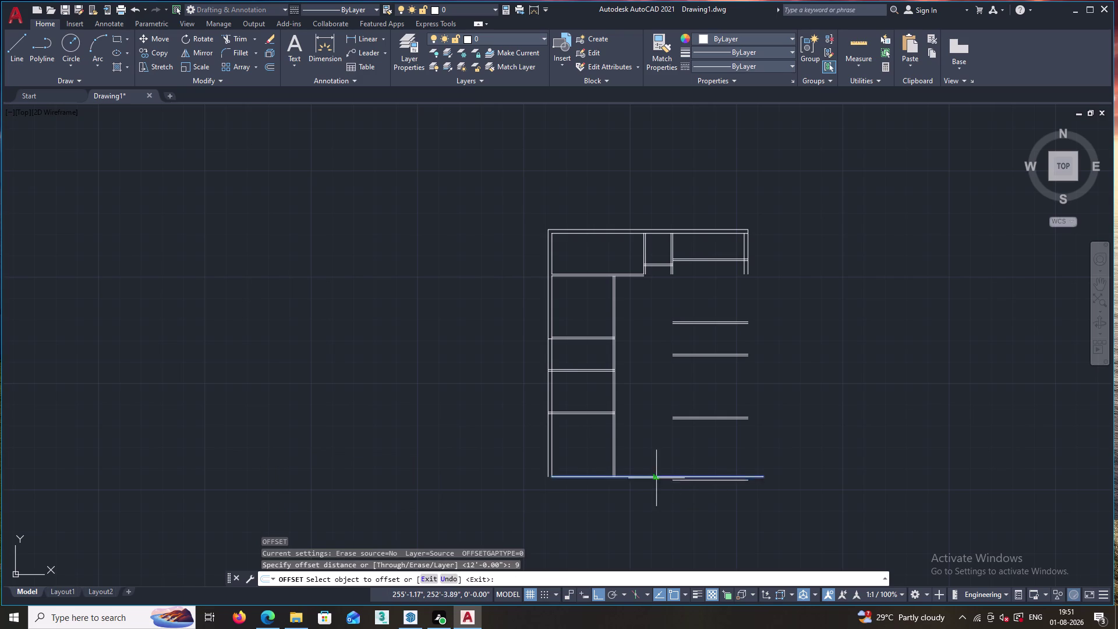
click(660, 492)
key(Escape)
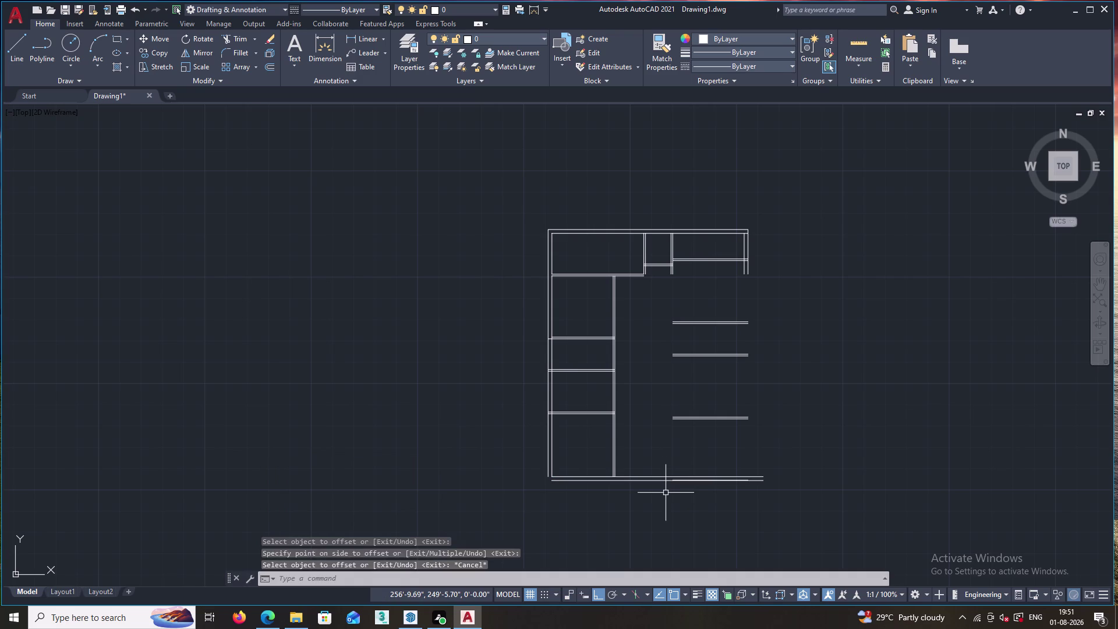
Delete the leftover line overlapping the bottom wall.
scroll(up, 3)
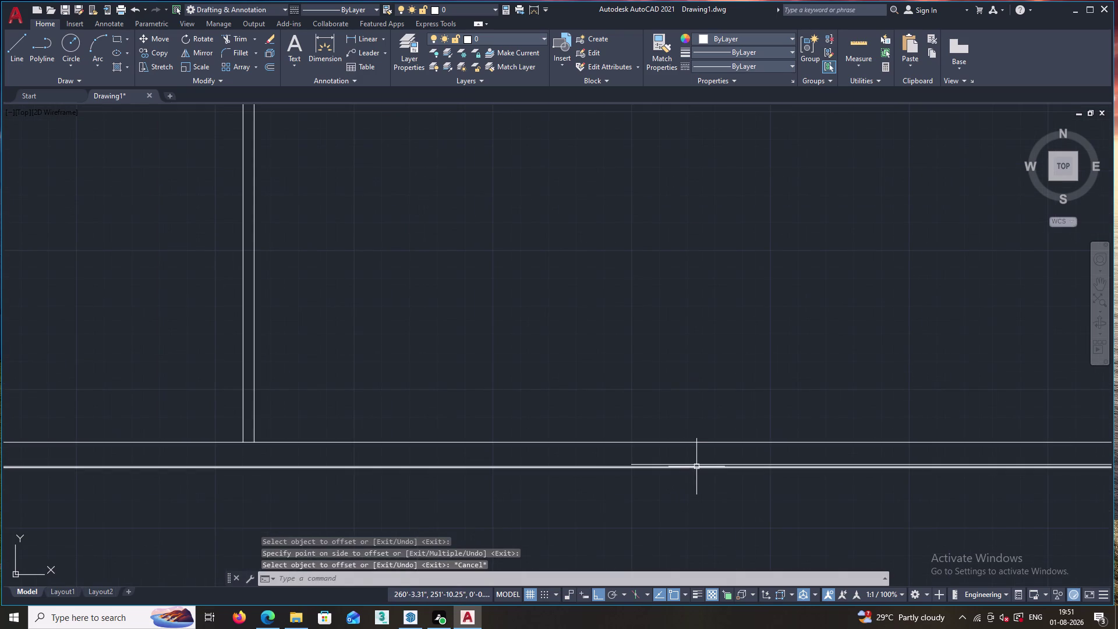
scroll(up, 3)
click(698, 463)
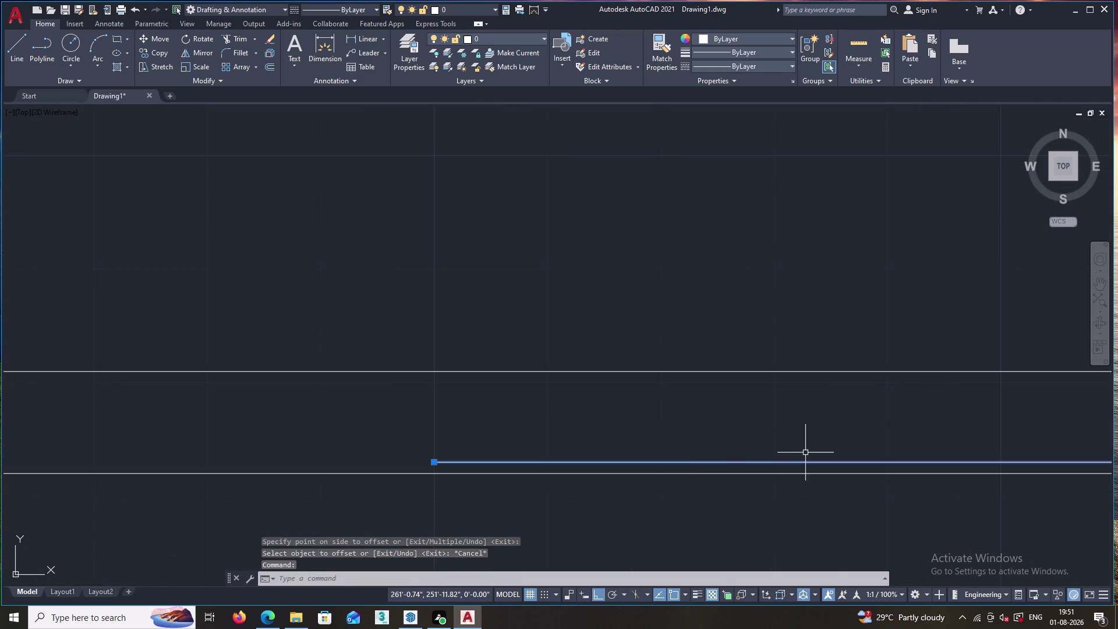
key(Delete)
scroll(down, 3)
scroll(down, 3)
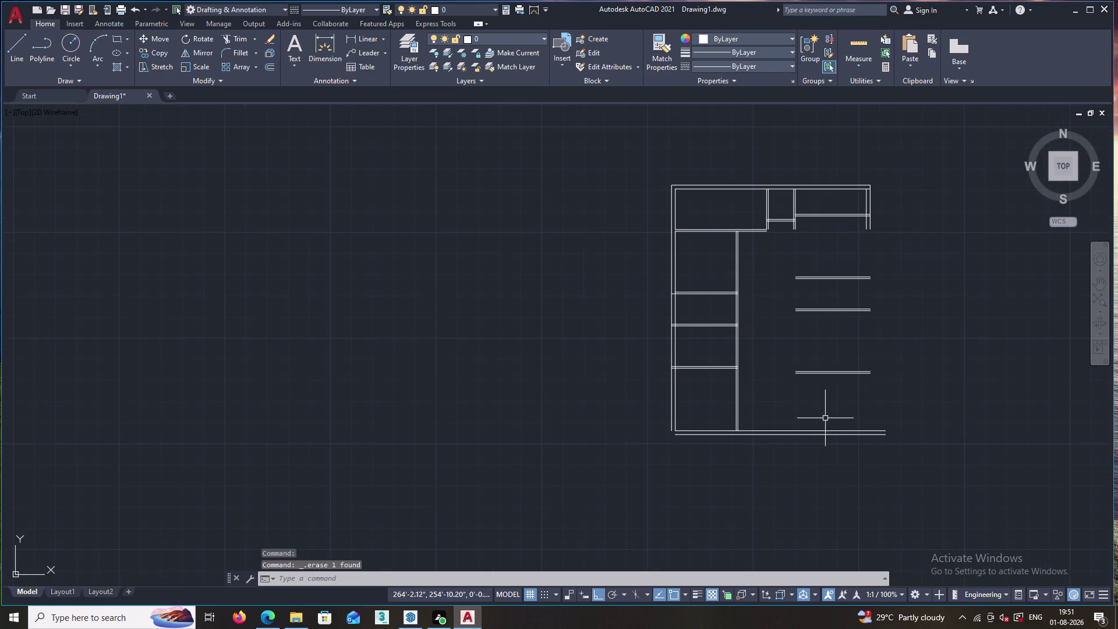
middle_drag(828, 416, 787, 423)
key(Escape)
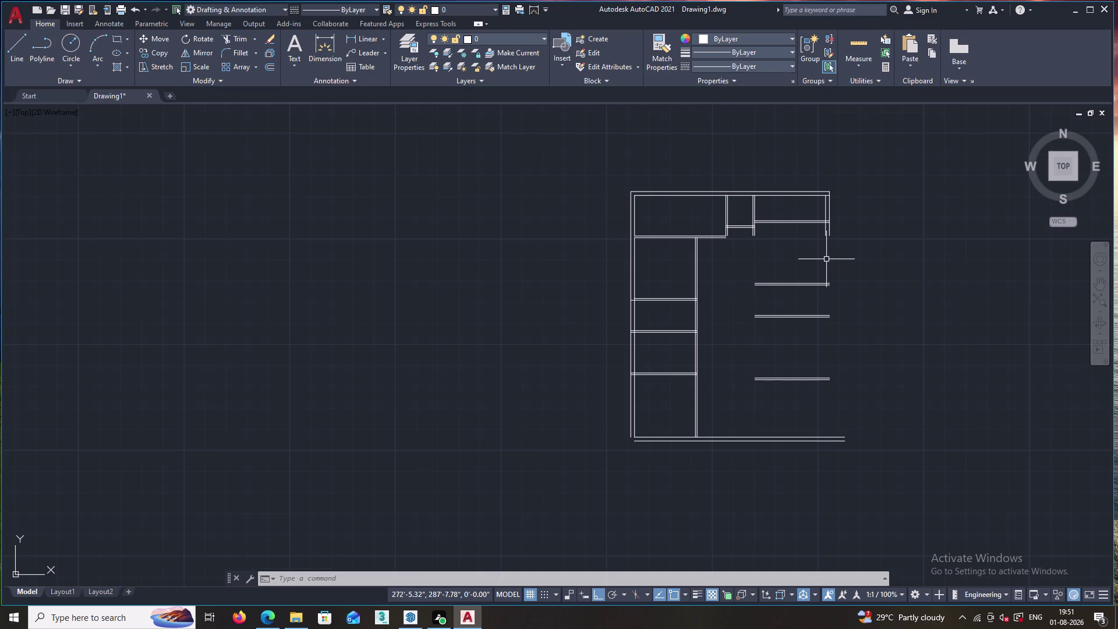
Trim back the right wall ends near the top room.
text(TR)
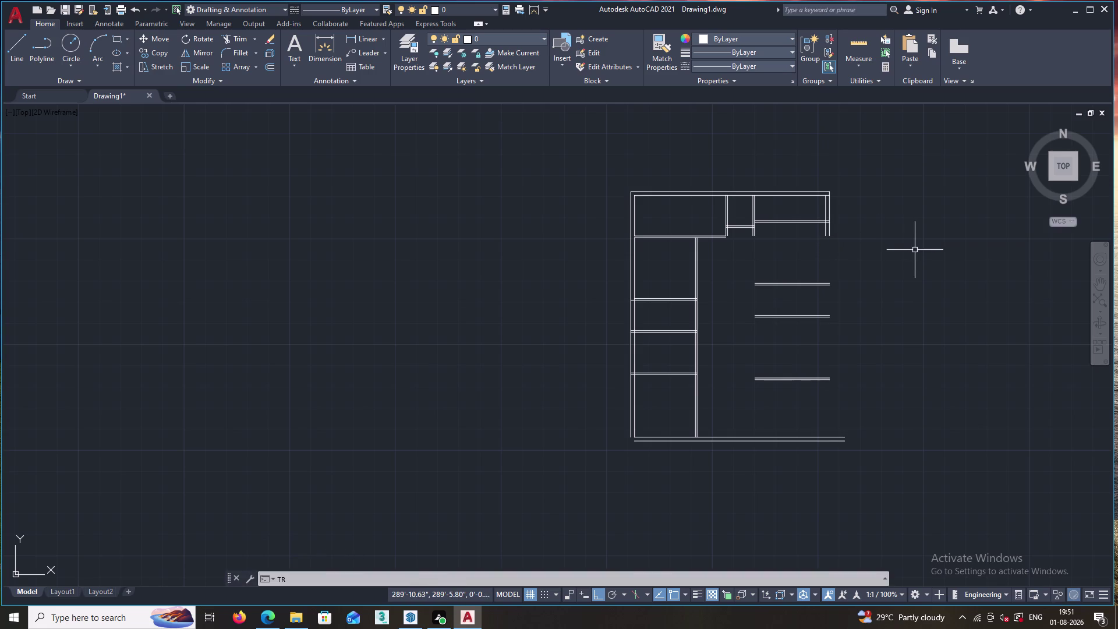
key(Return)
key(Return)
drag(842, 232, 816, 231)
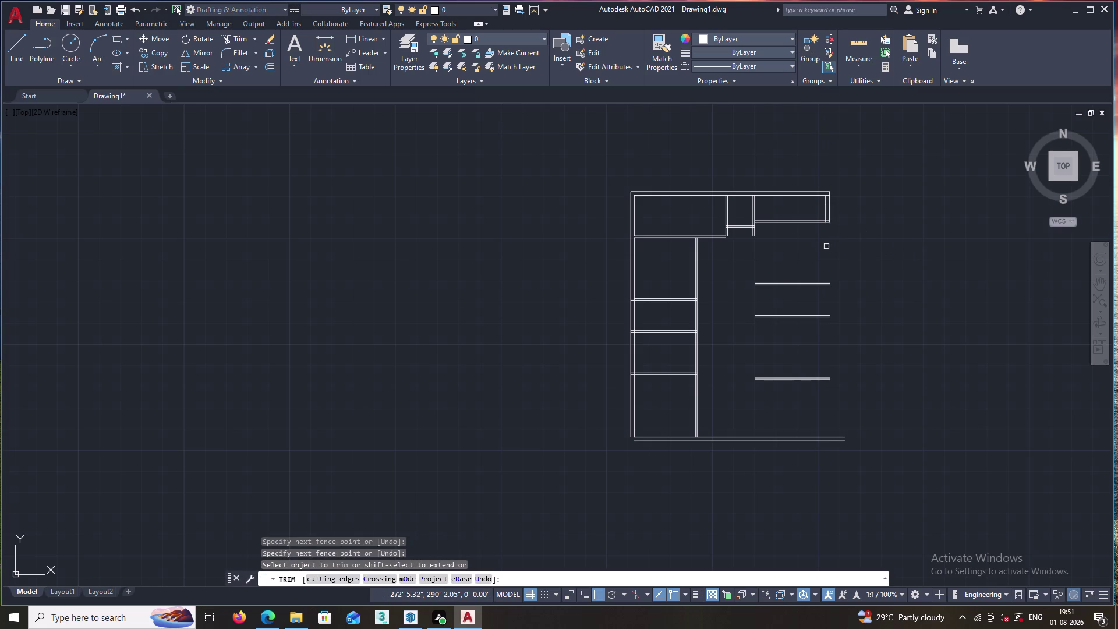
key(l)
key(Return)
key(Return)
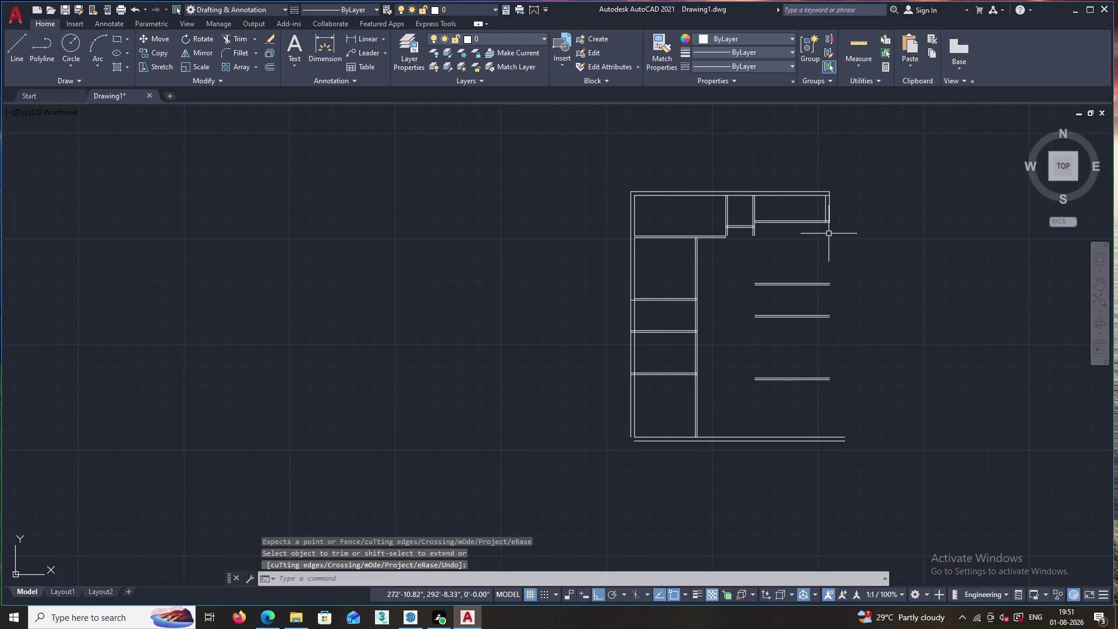
key(Escape)
Attempt a short line from the right wall's end, then end it.
key(l)
key(Return)
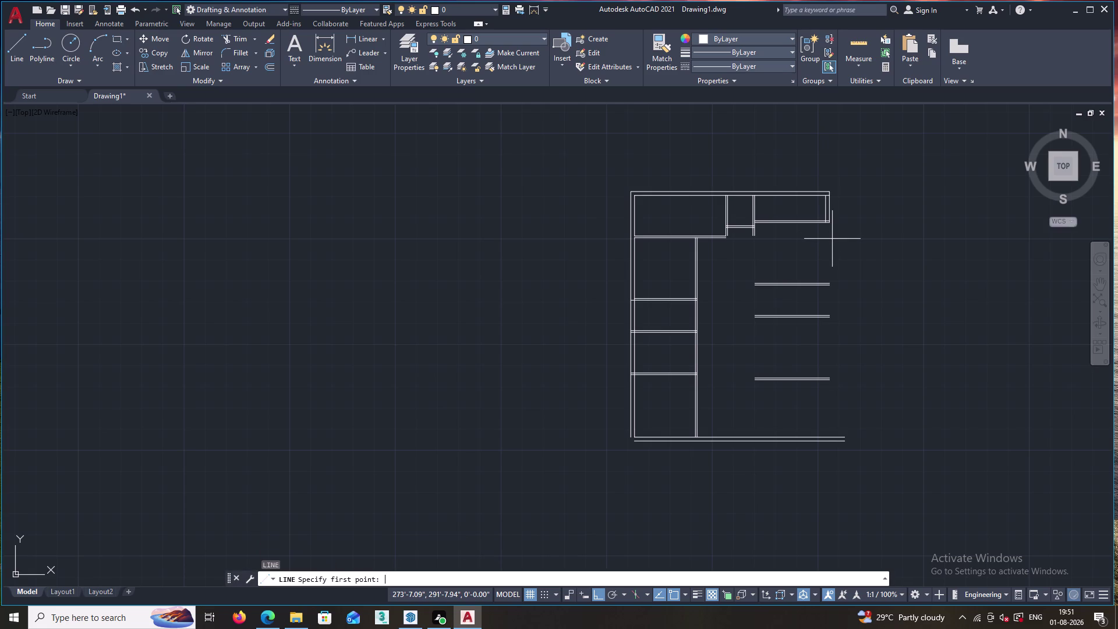
scroll(up, 3)
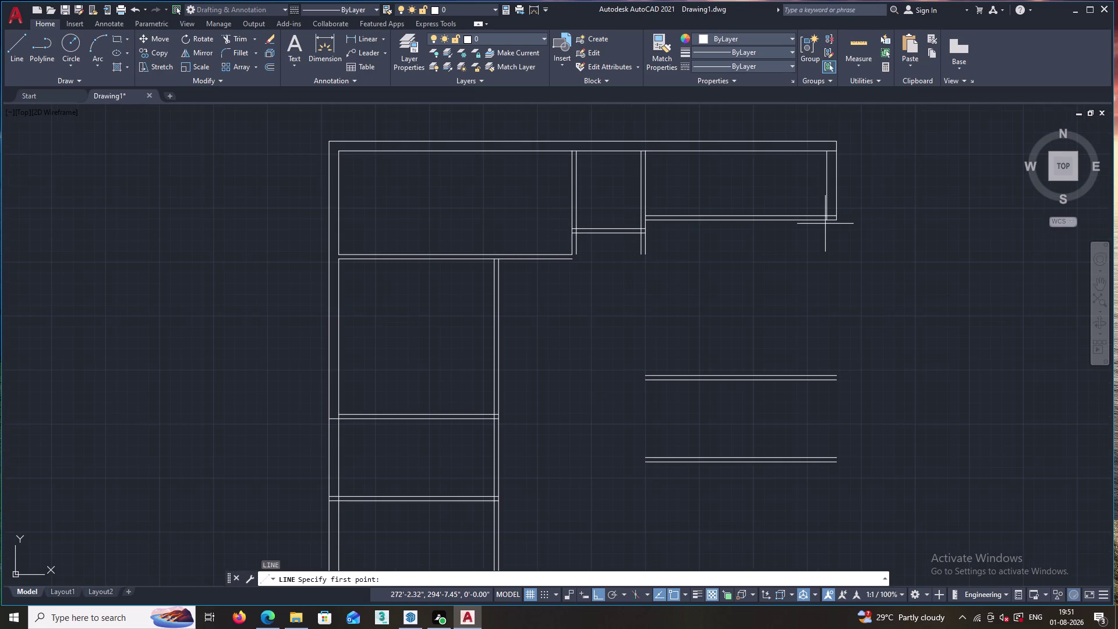
click(827, 219)
right_click(828, 219)
click(827, 218)
scroll(down, 3)
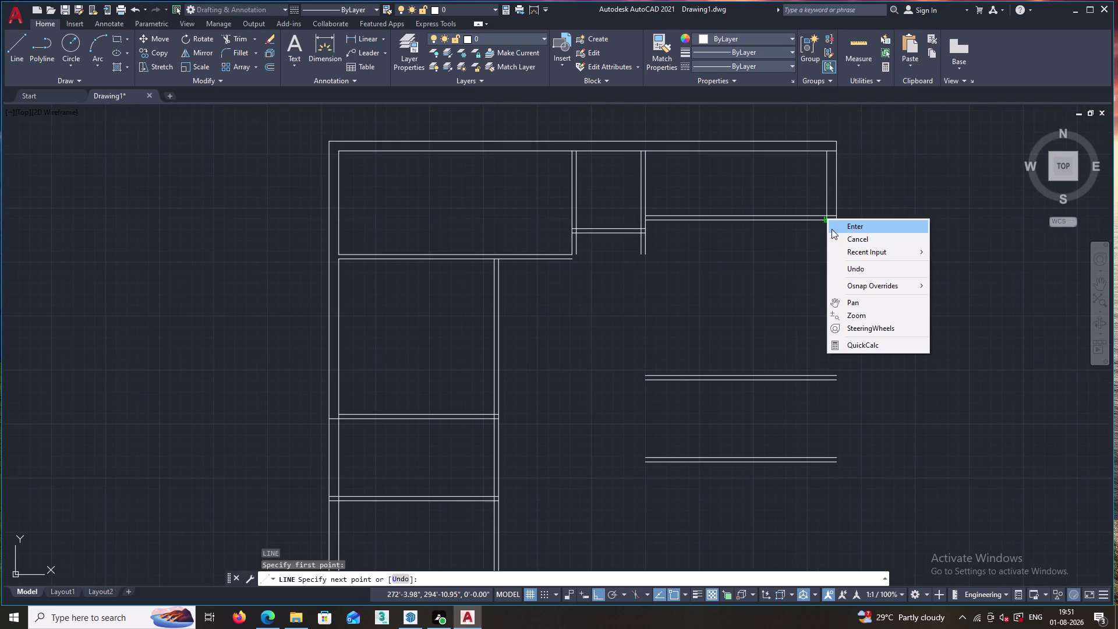
click(838, 228)
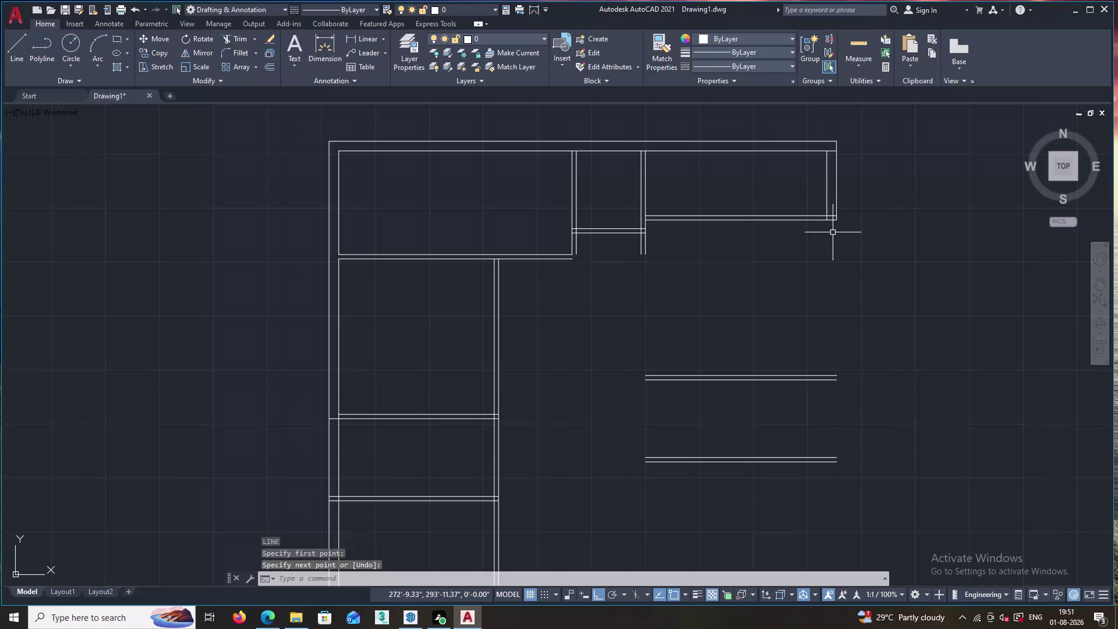
Draw a partition line from the right wall's lower end down past the stair line.
key(l)
key(Return)
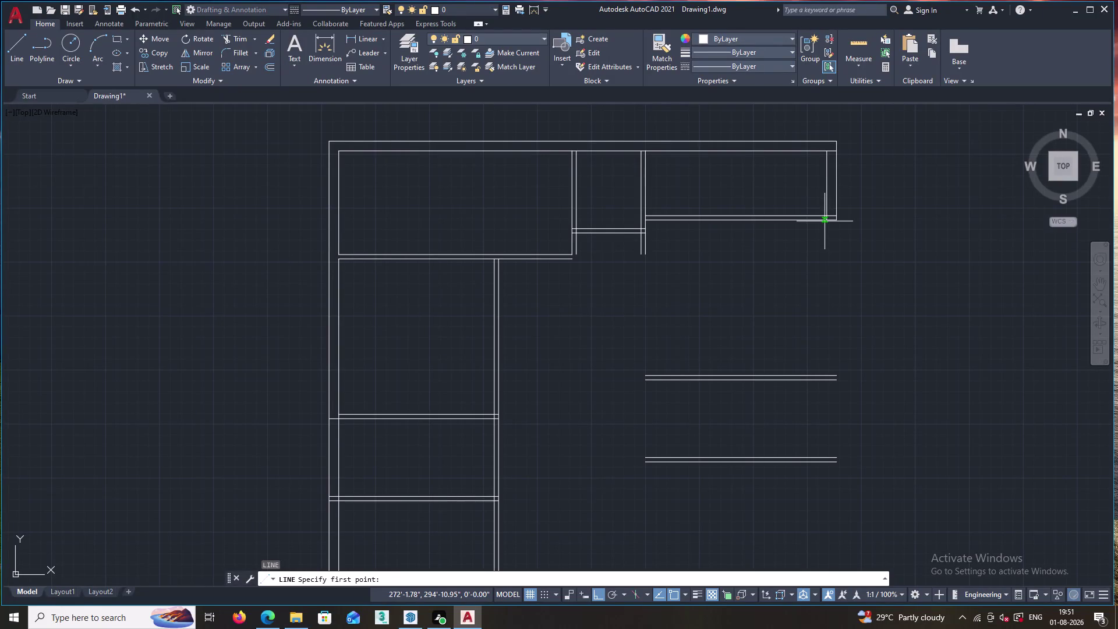
scroll(up, 3)
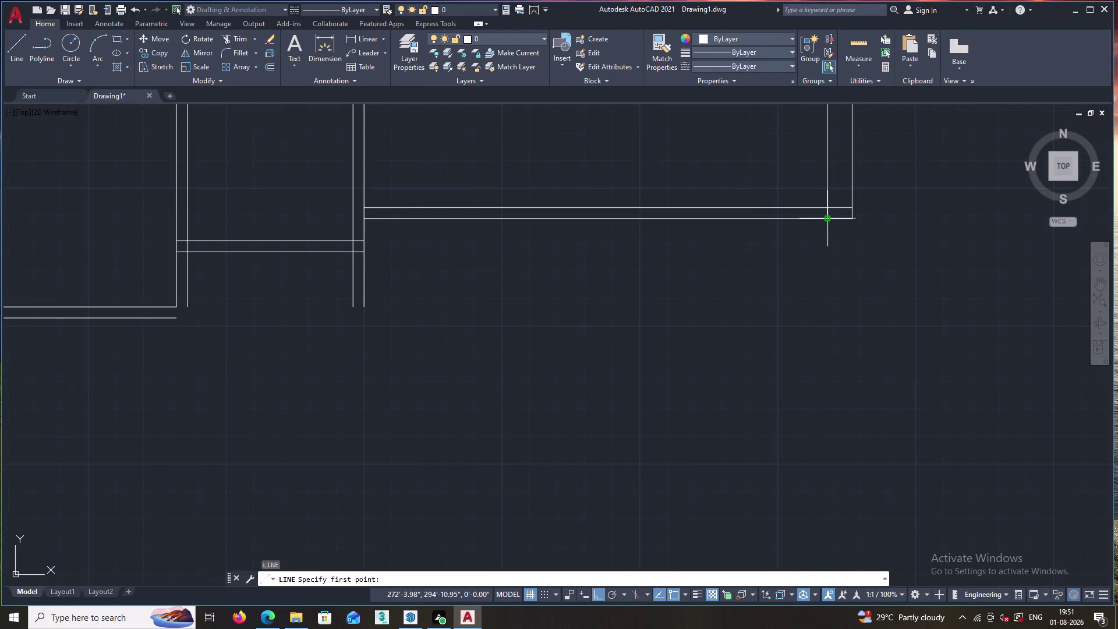
click(827, 220)
scroll(down, 3)
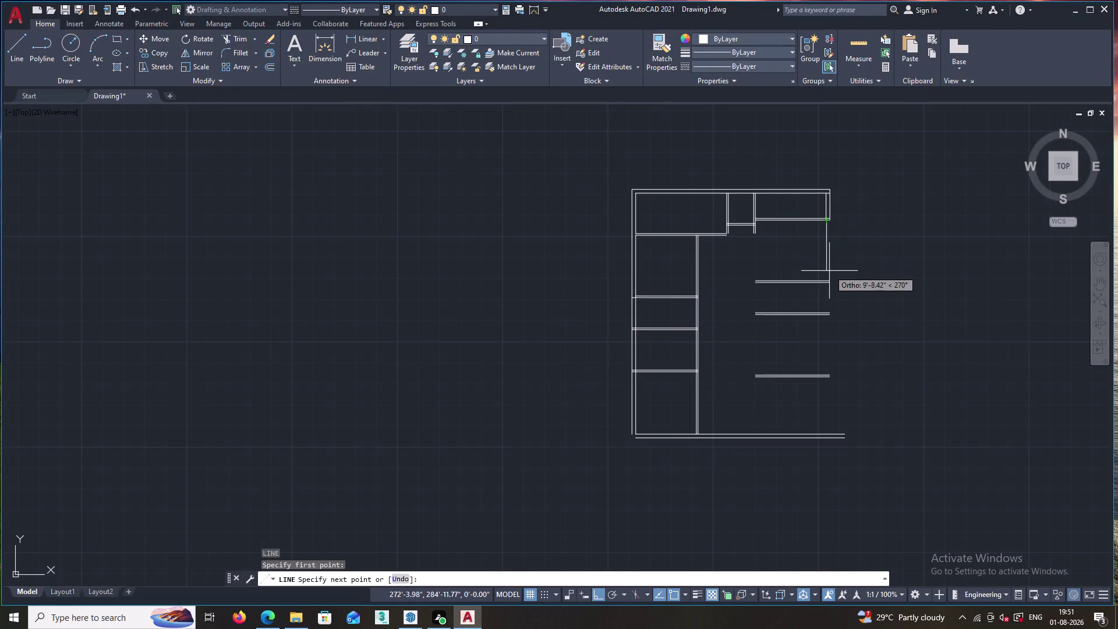
scroll(up, 3)
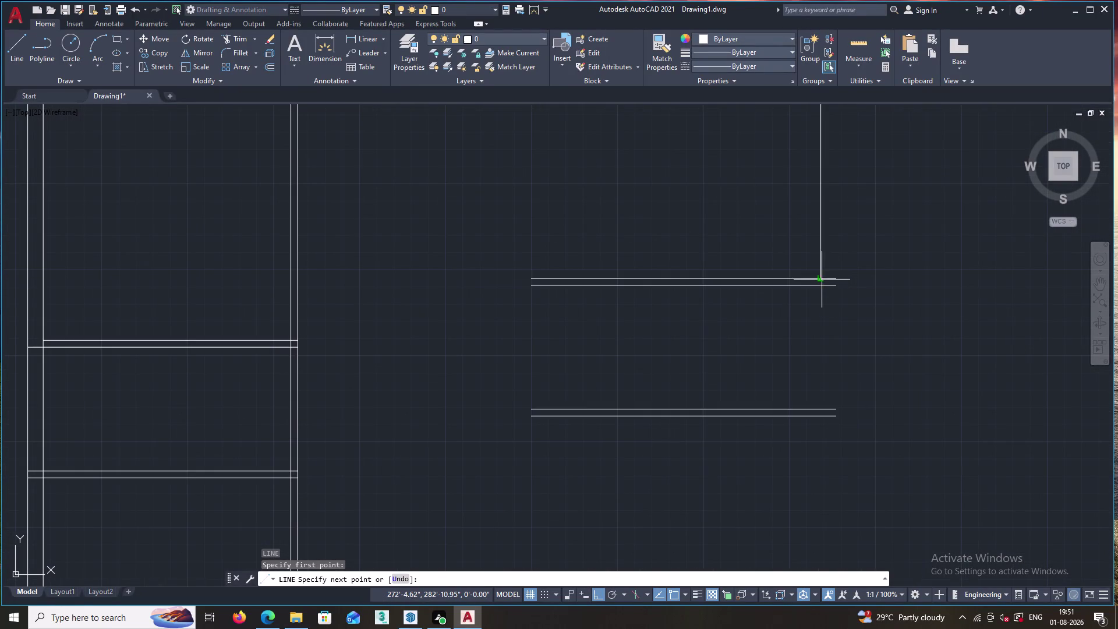
click(822, 279)
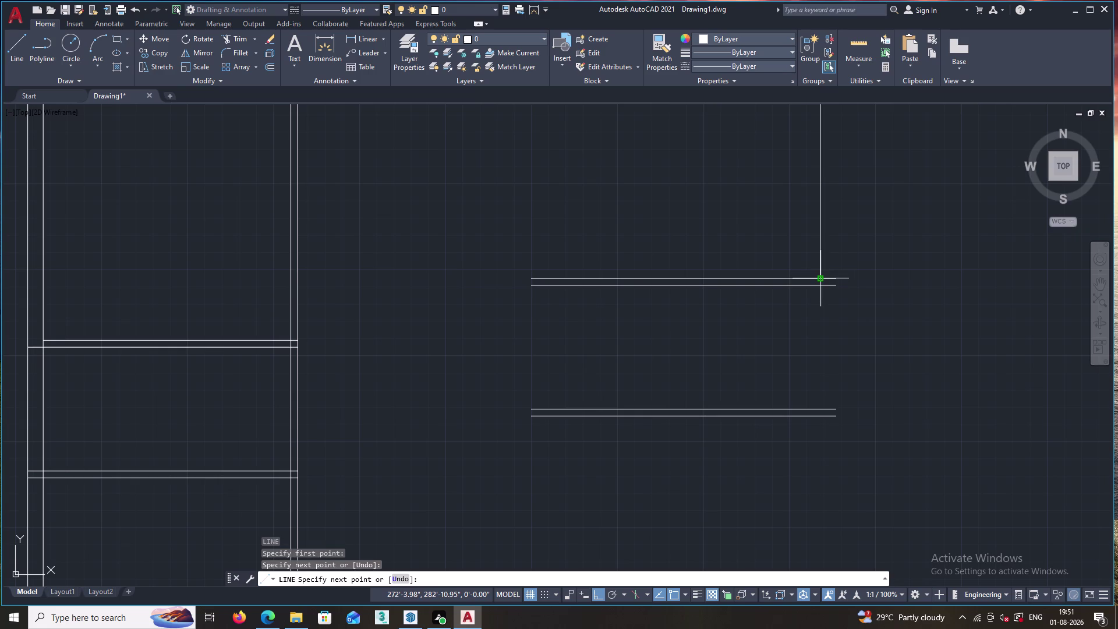
click(822, 411)
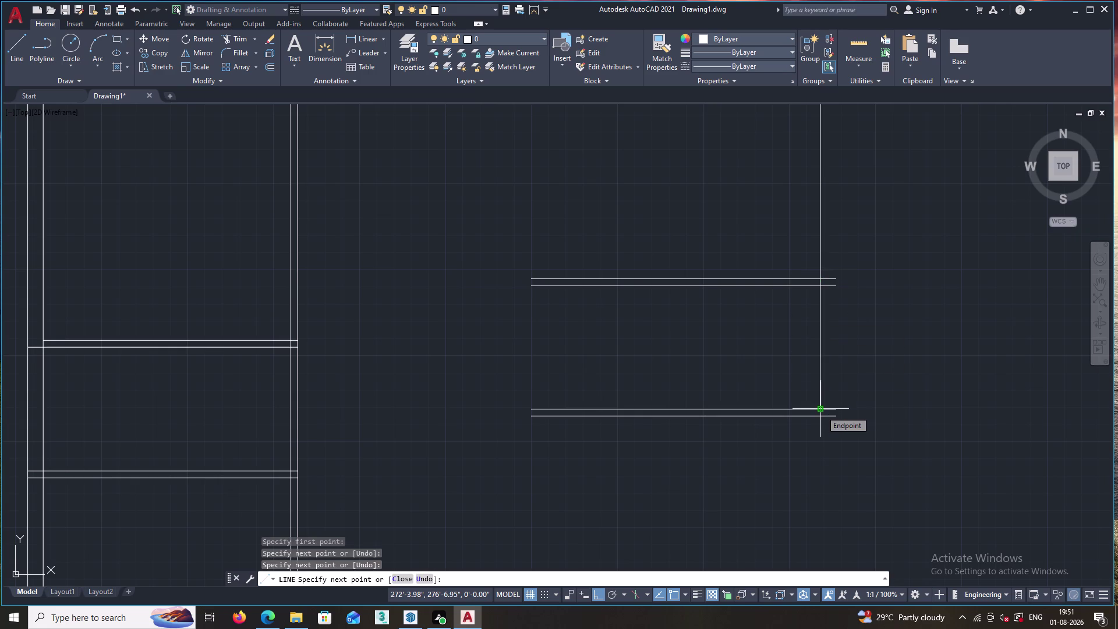
Continue the line to the outer right wall and finish the bottom wall line.
scroll(down, 3)
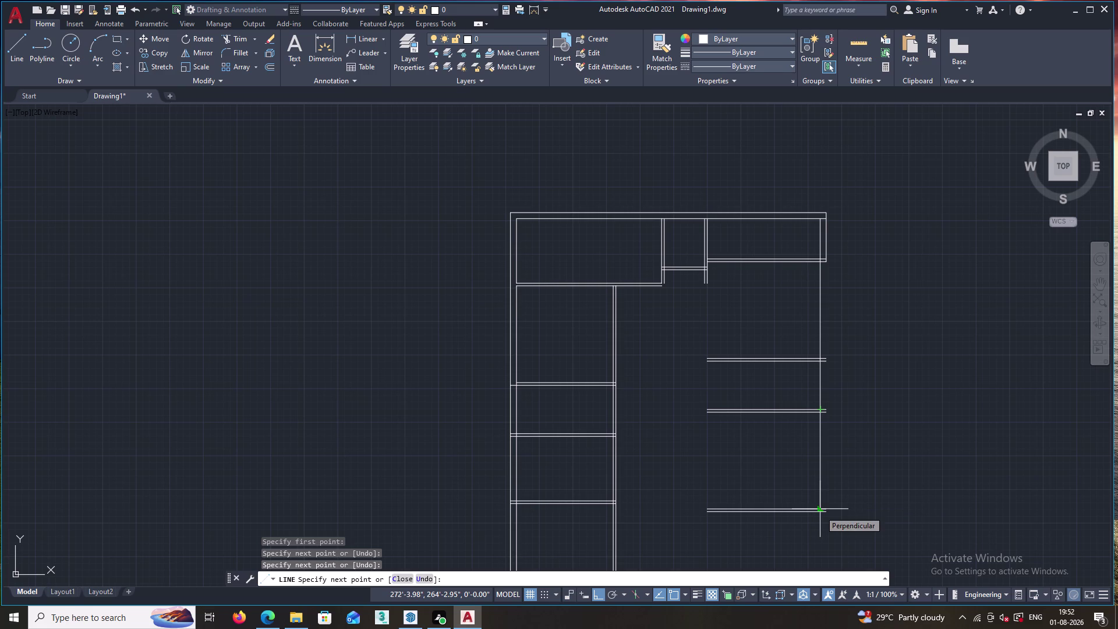
click(820, 511)
scroll(down, 3)
scroll(up, 3)
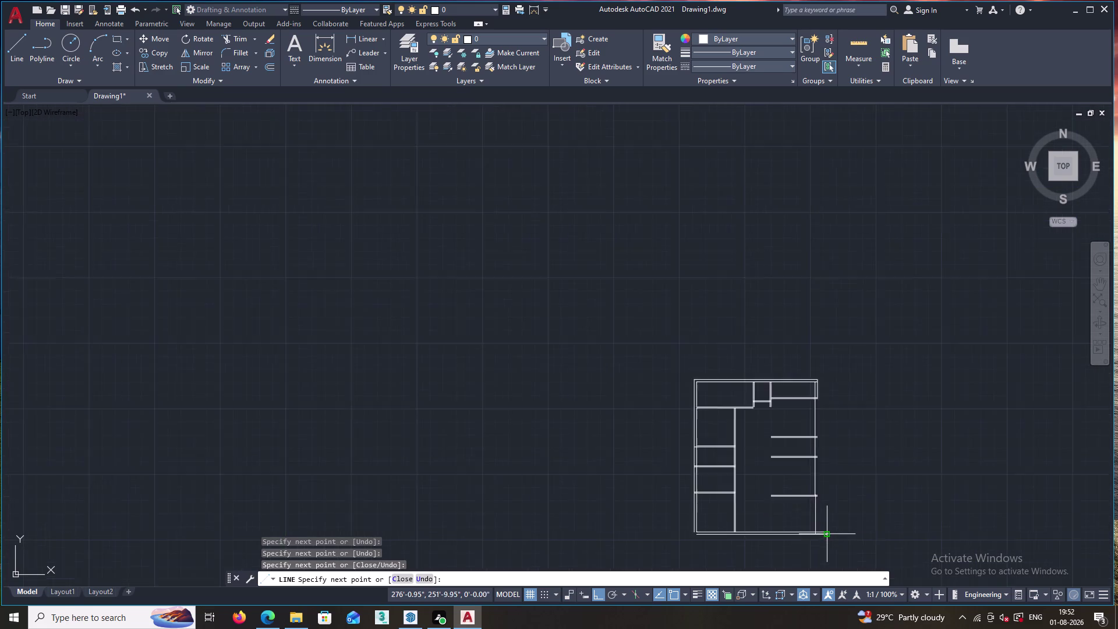
scroll(up, 3)
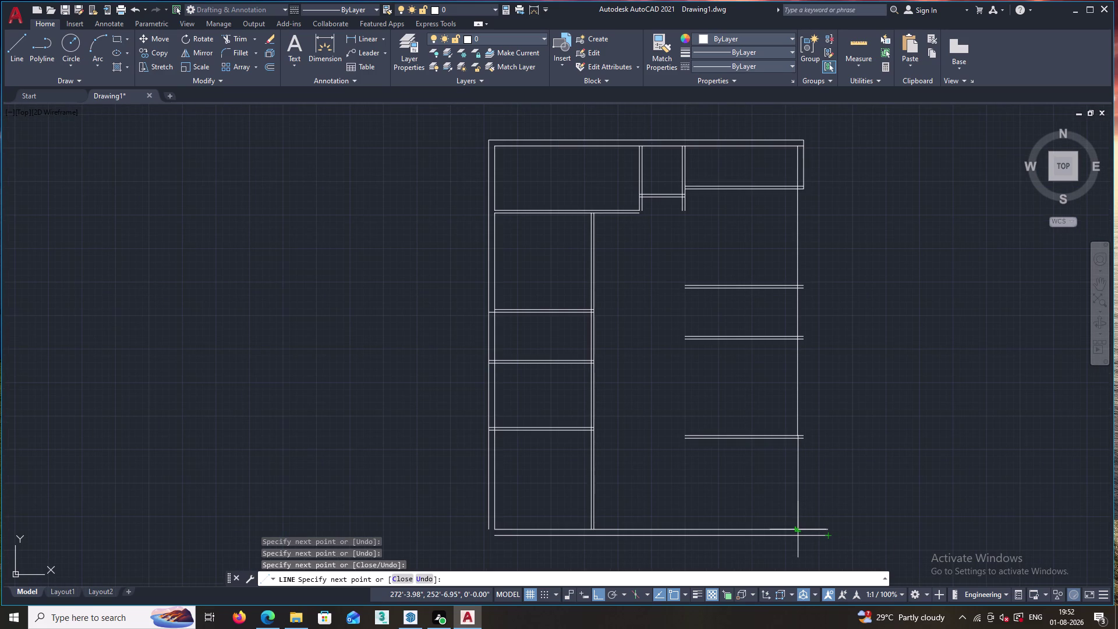
click(799, 530)
key(Escape)
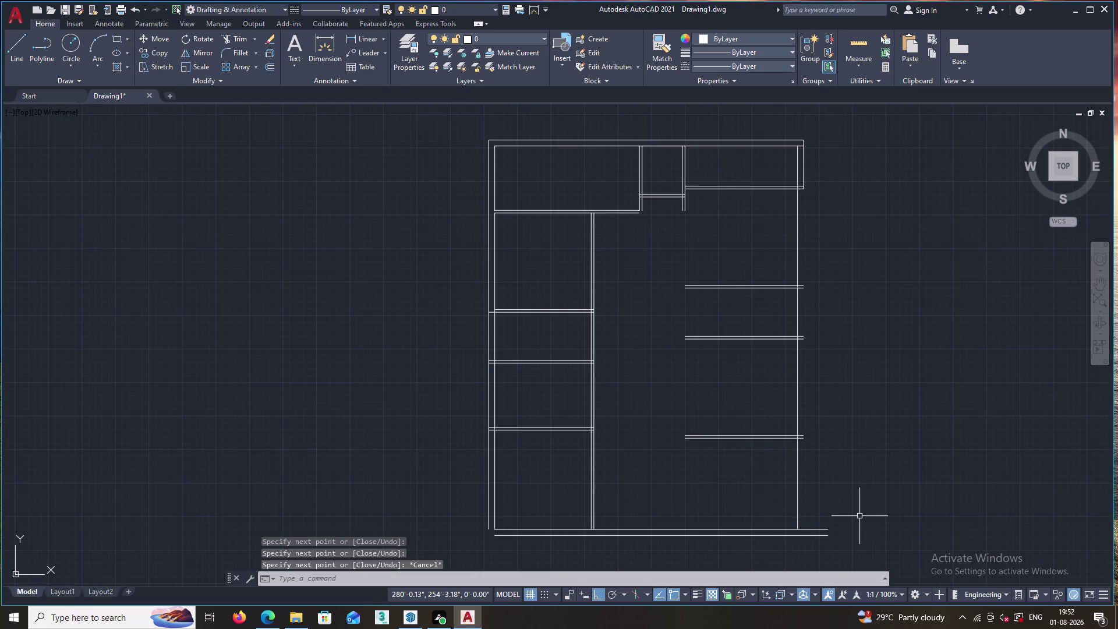
Try trimming the excess bottom wall line, then undo it.
key(t)
key(r)
key(Return)
key(Return)
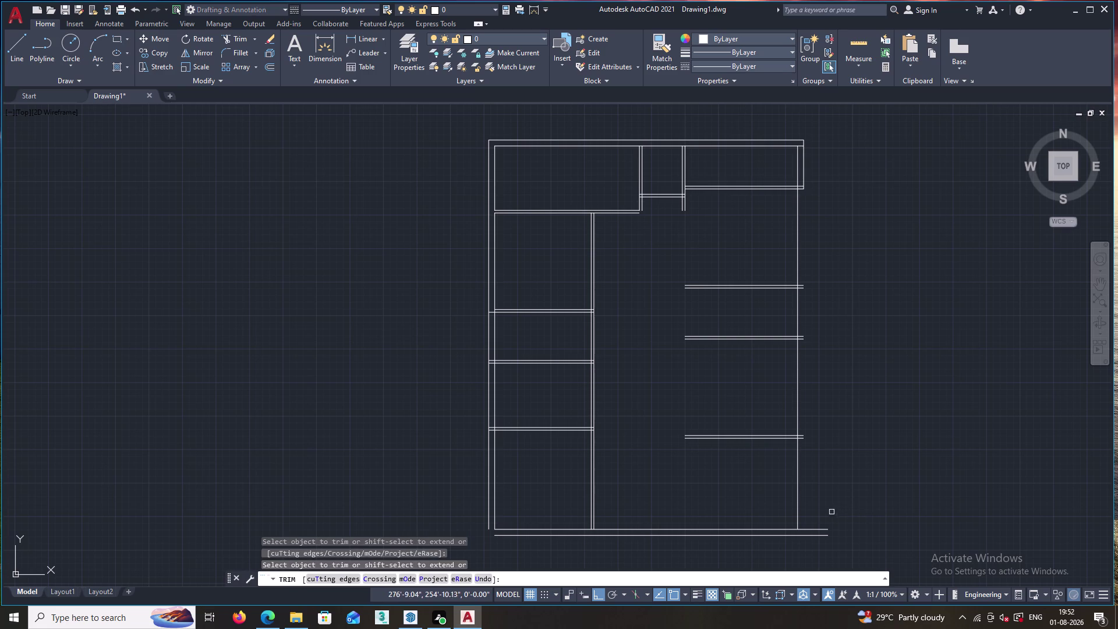
drag(823, 515, 817, 549)
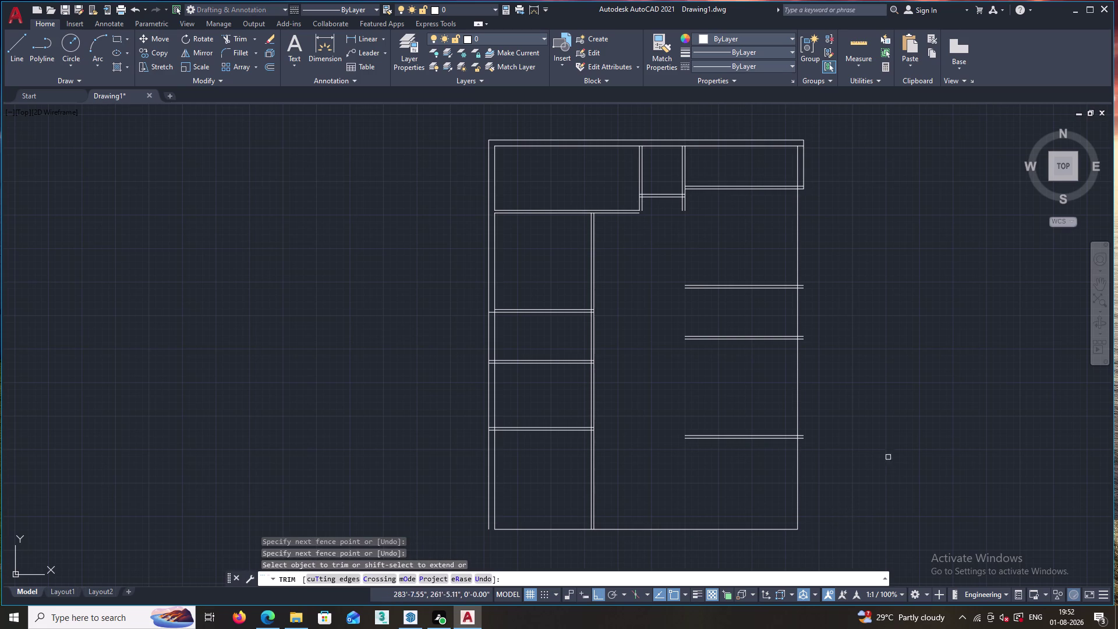
key(d)
key(Escape)
key(ctrl+z)
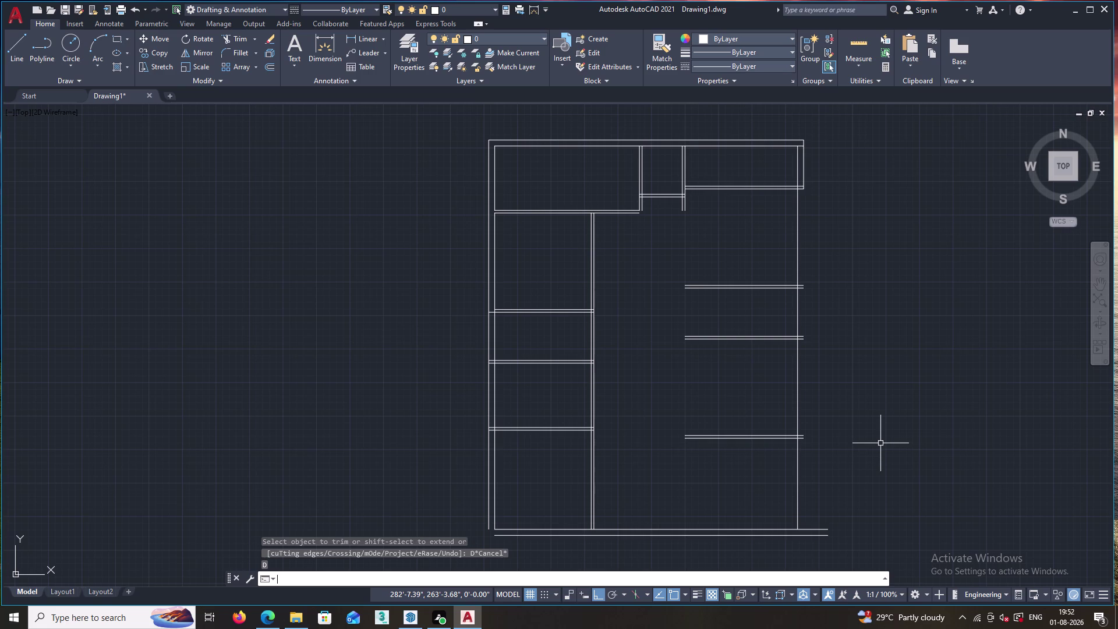
Trim the bottom wall line's overhang at the right corner.
text(T)
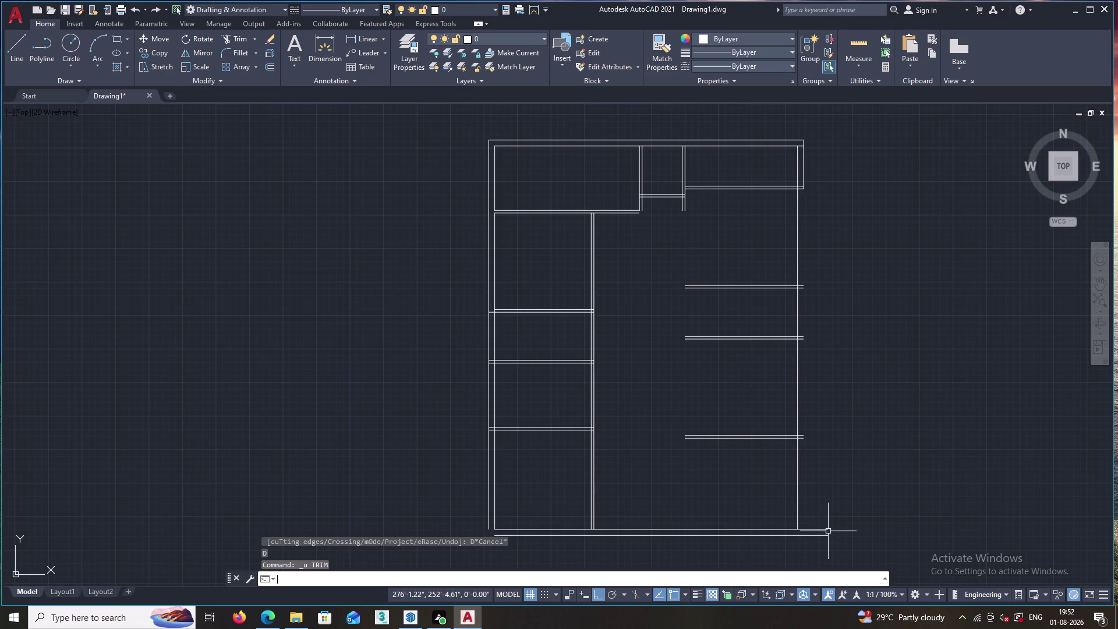
text(R)
key(Return)
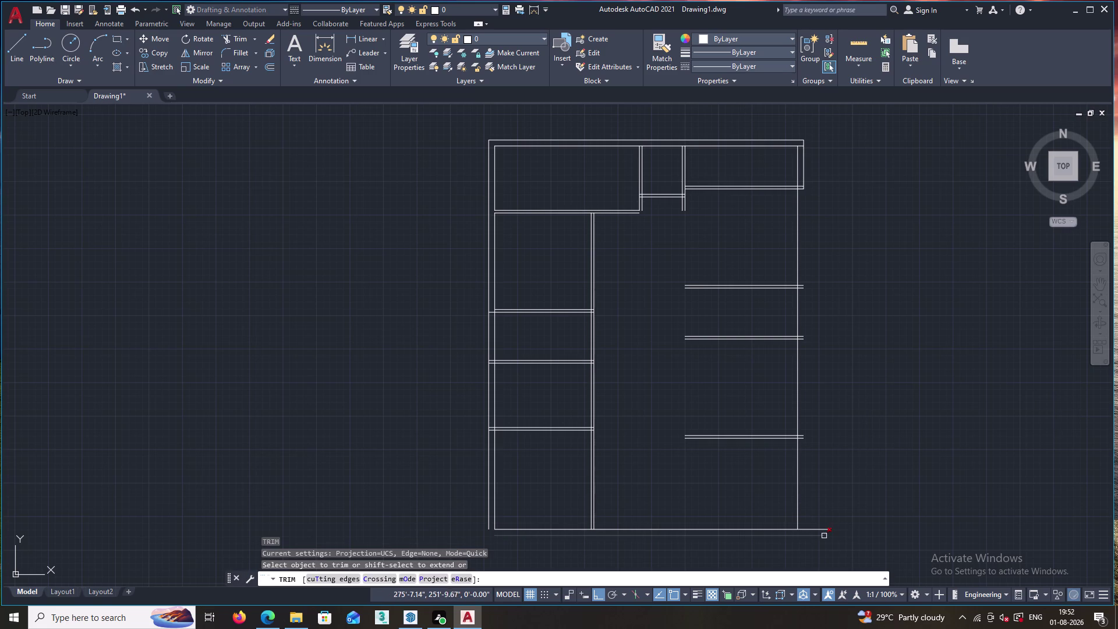
click(823, 528)
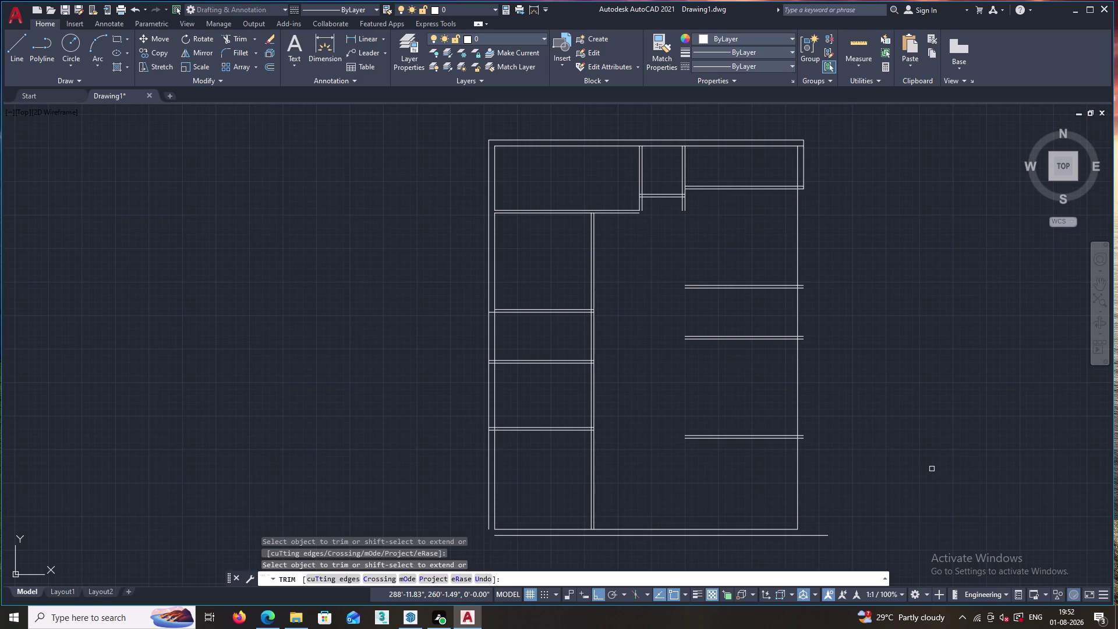
key(Escape)
Fillet the outer right wall line with the bottom wall line.
key(f)
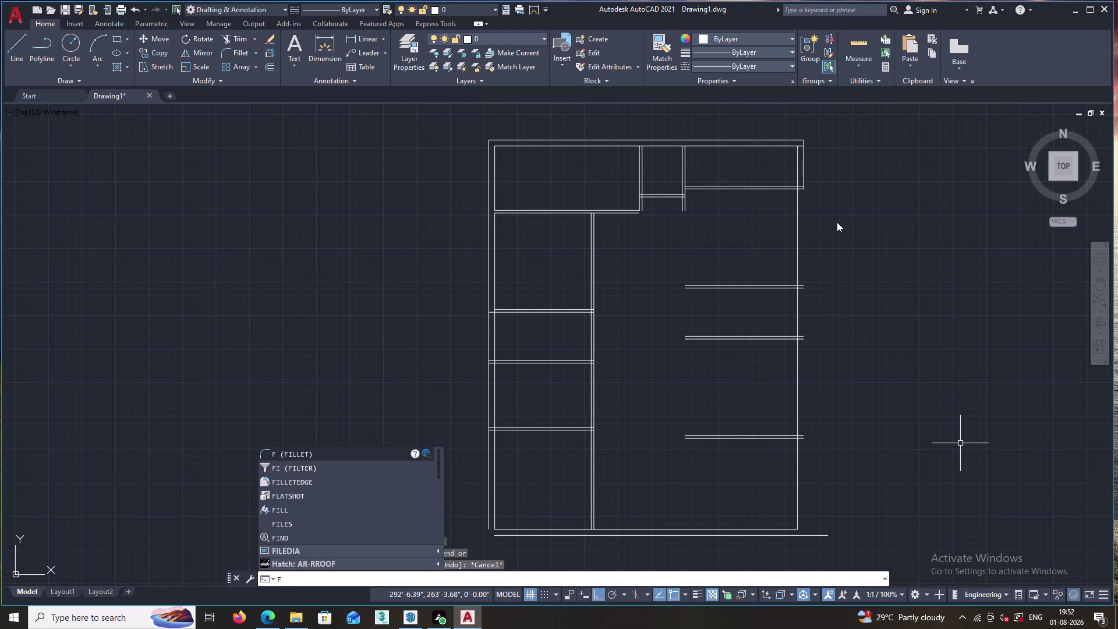
key(Return)
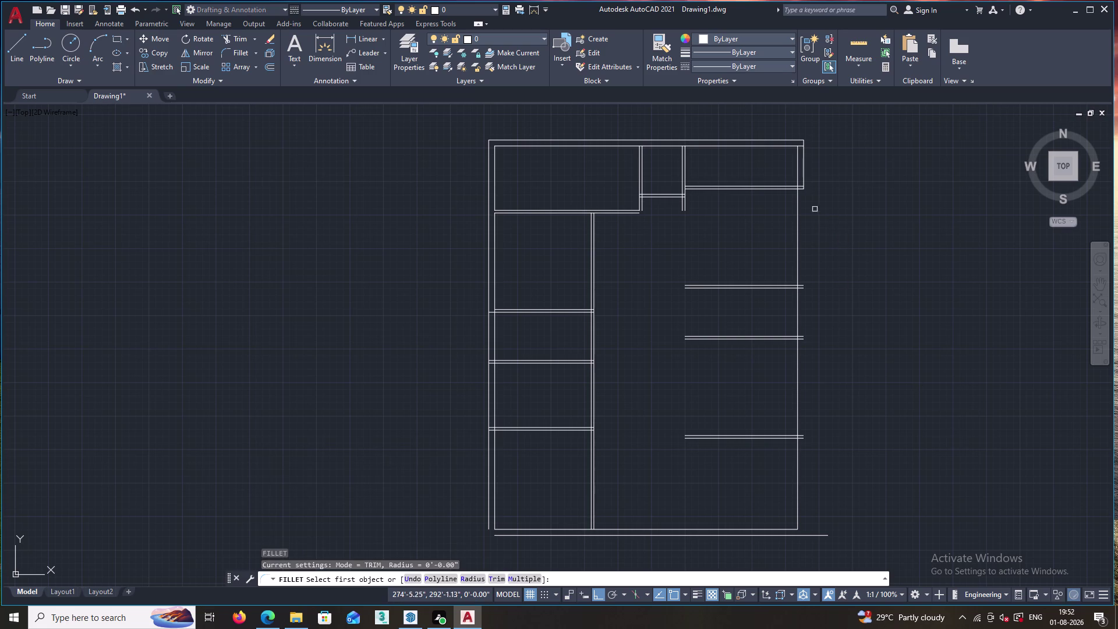
click(805, 171)
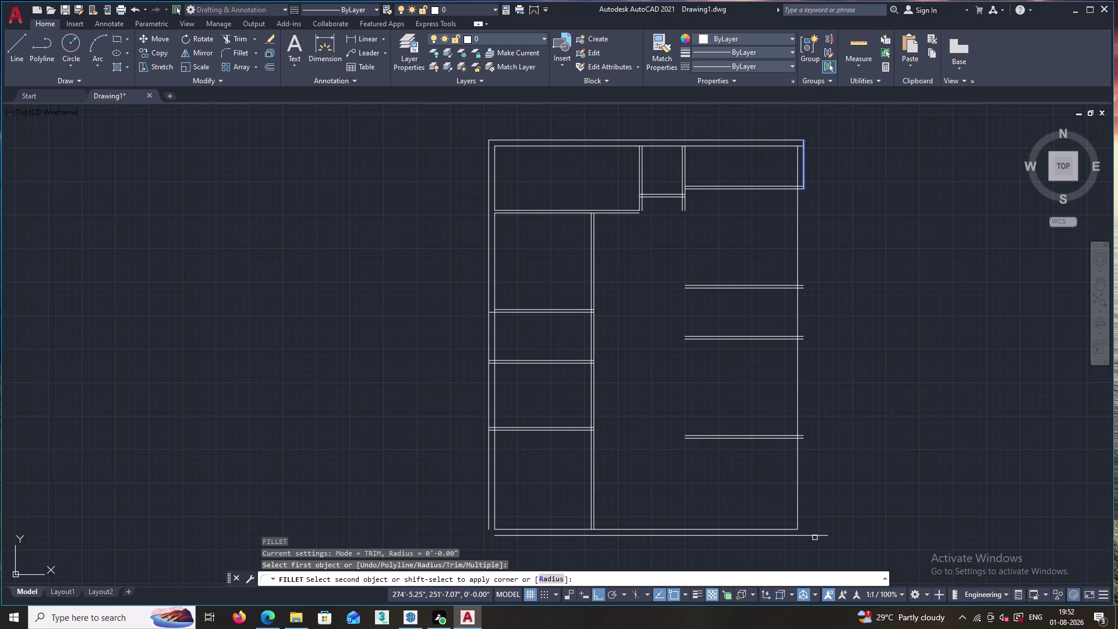
click(800, 536)
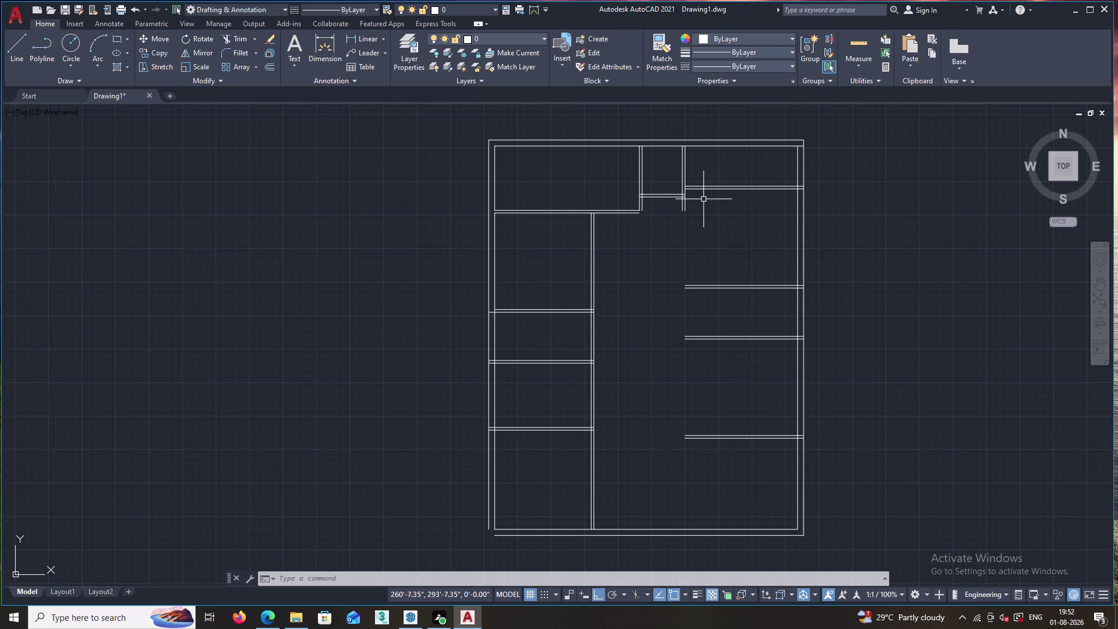
Start the Extend command (EX), cancelling and restarting it once.
text(EX)
key(Return)
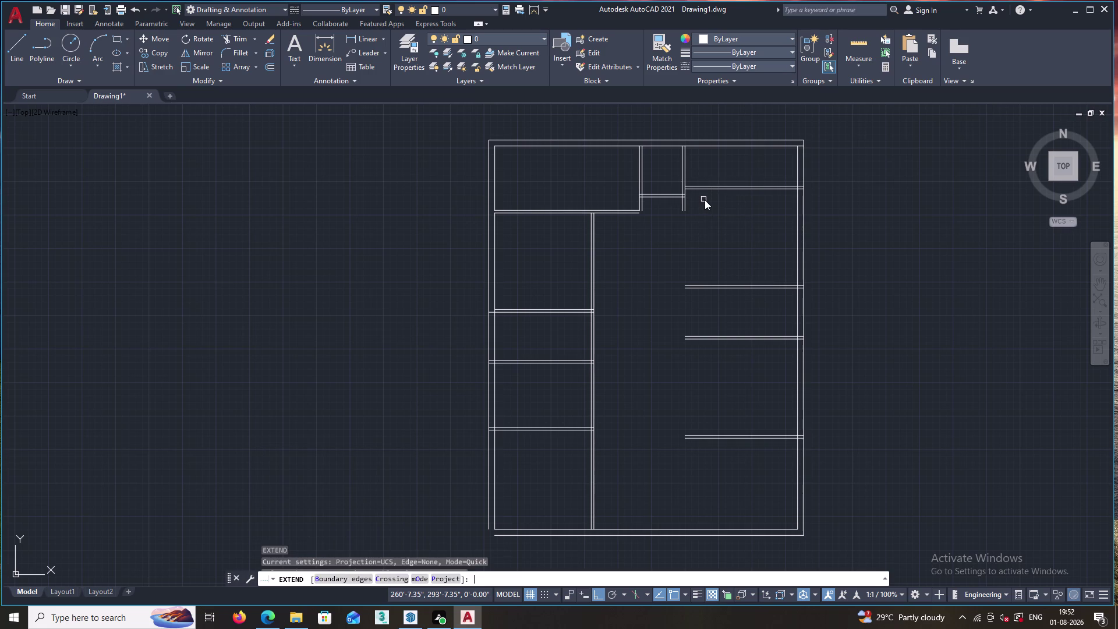
key(Return)
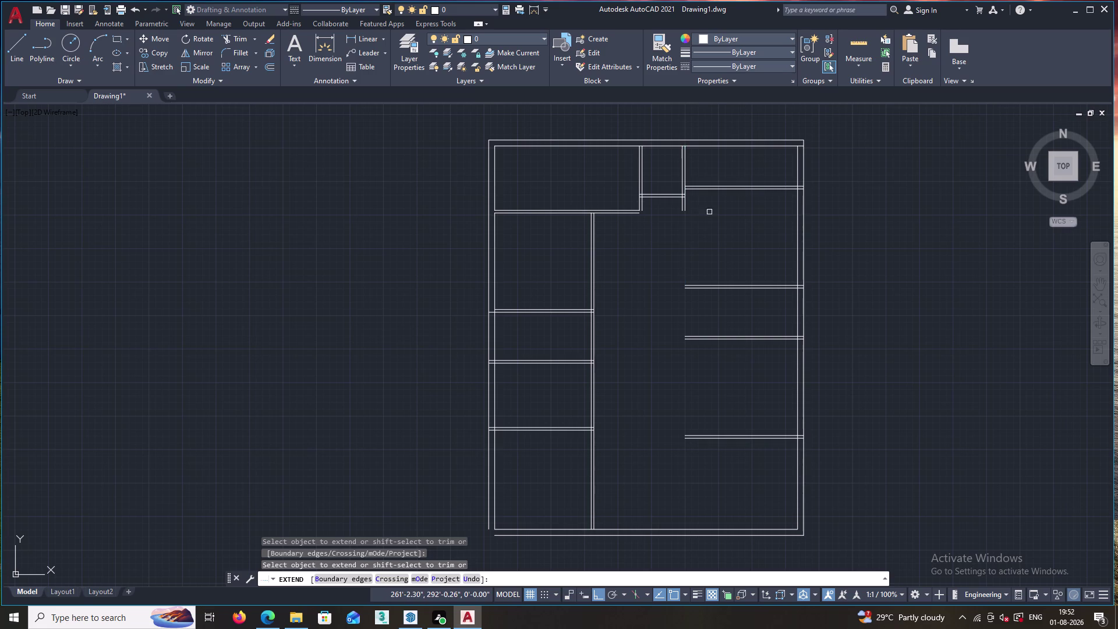
key(Escape)
key(e)
key(x)
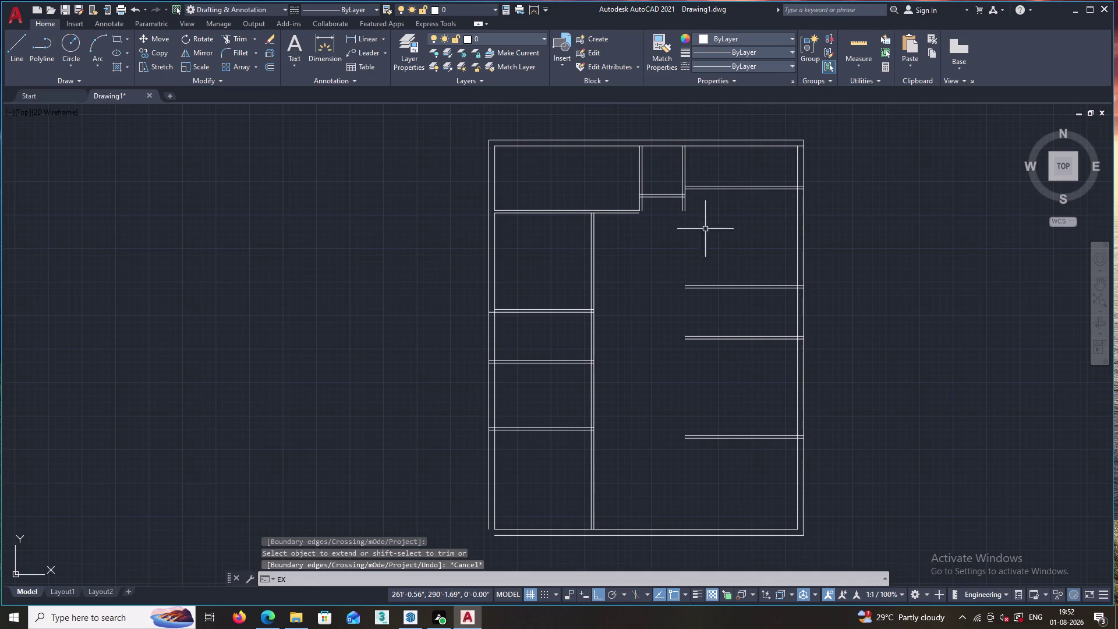
key(Return)
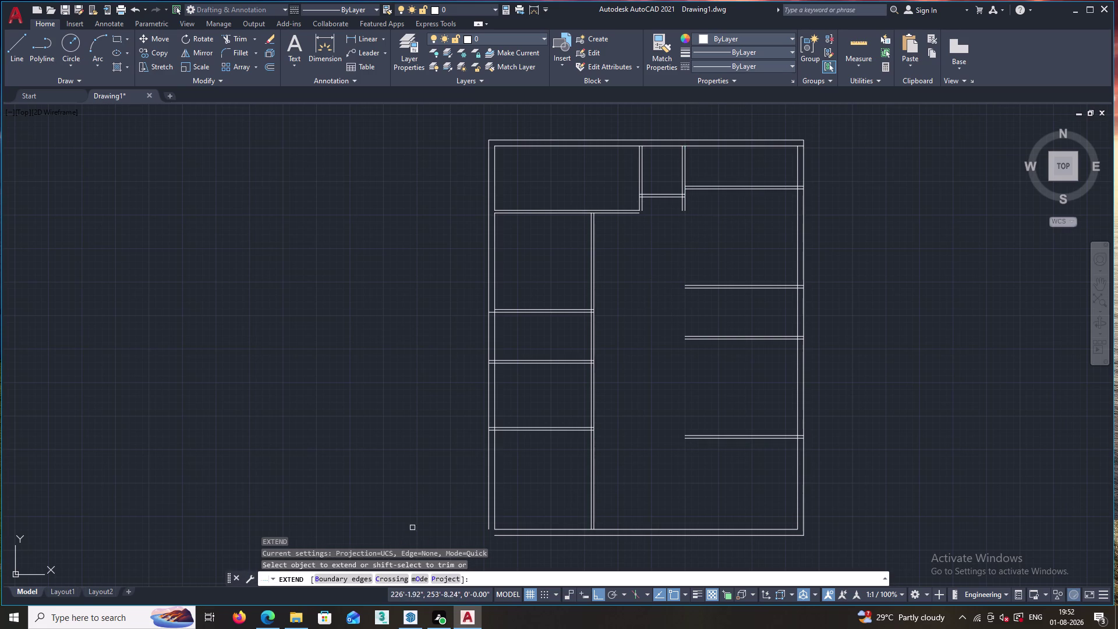
Extend both corridor wall lines down to the bottom inner wall boundary.
click(331, 579)
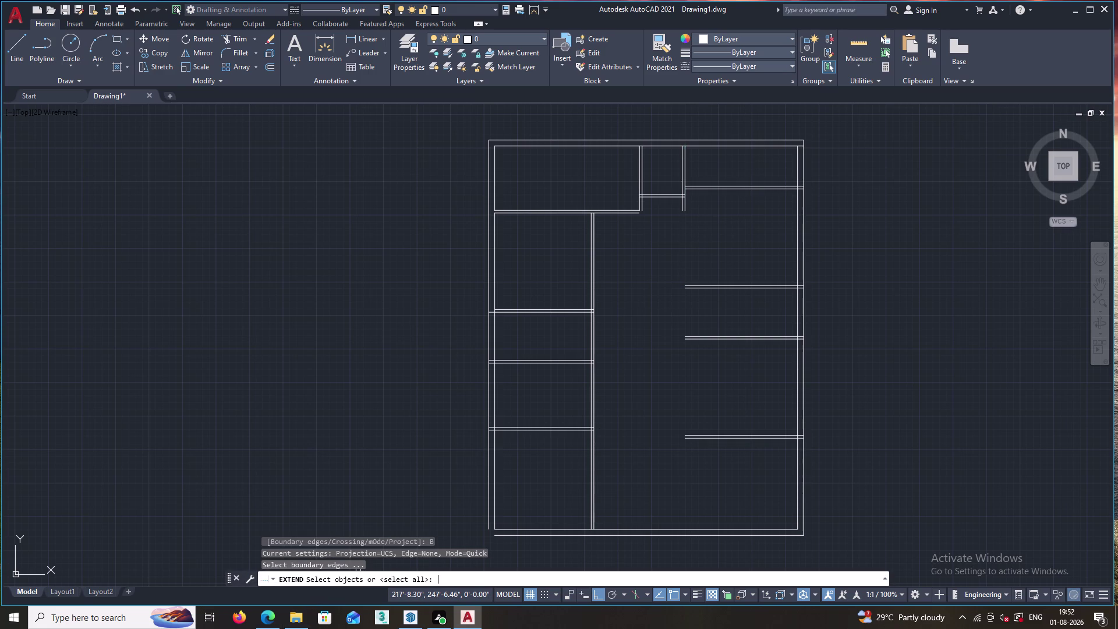
click(676, 529)
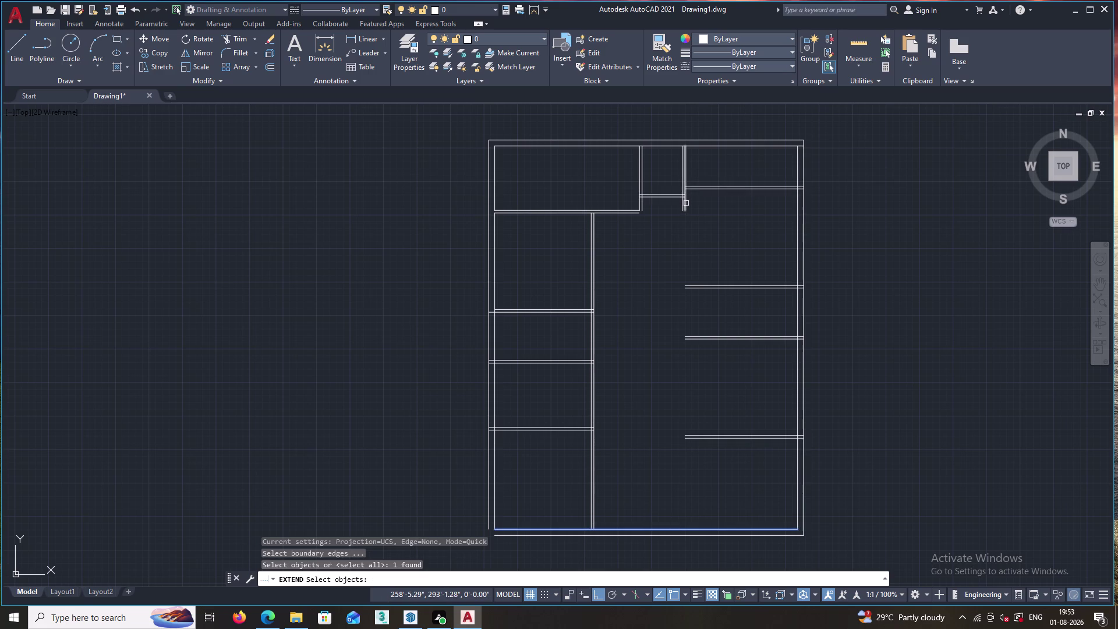
right_click(717, 219)
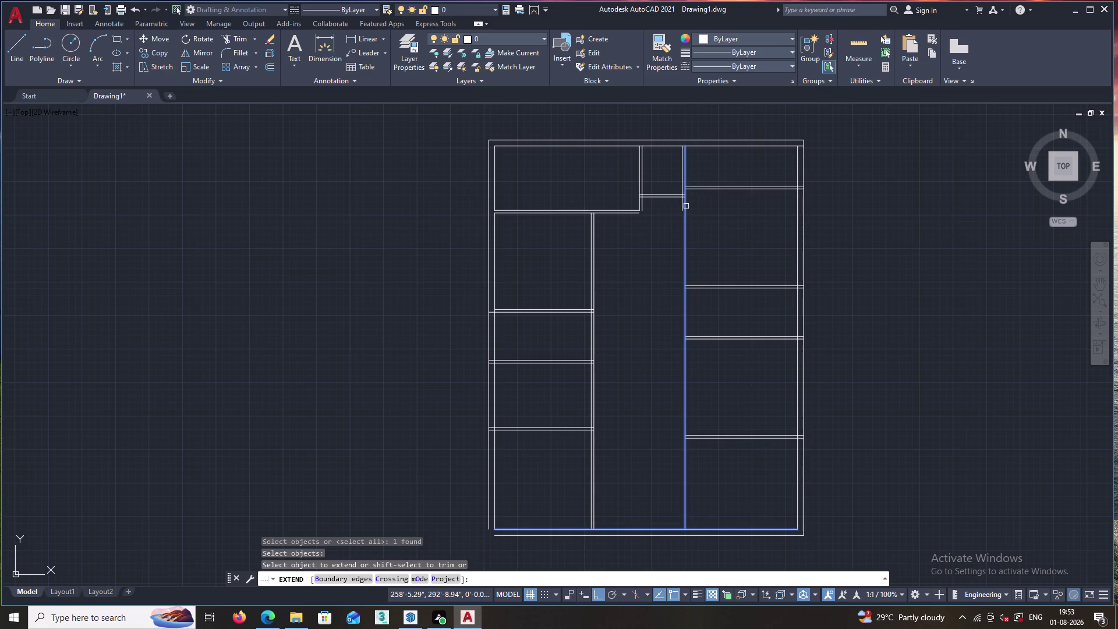
click(686, 207)
click(682, 205)
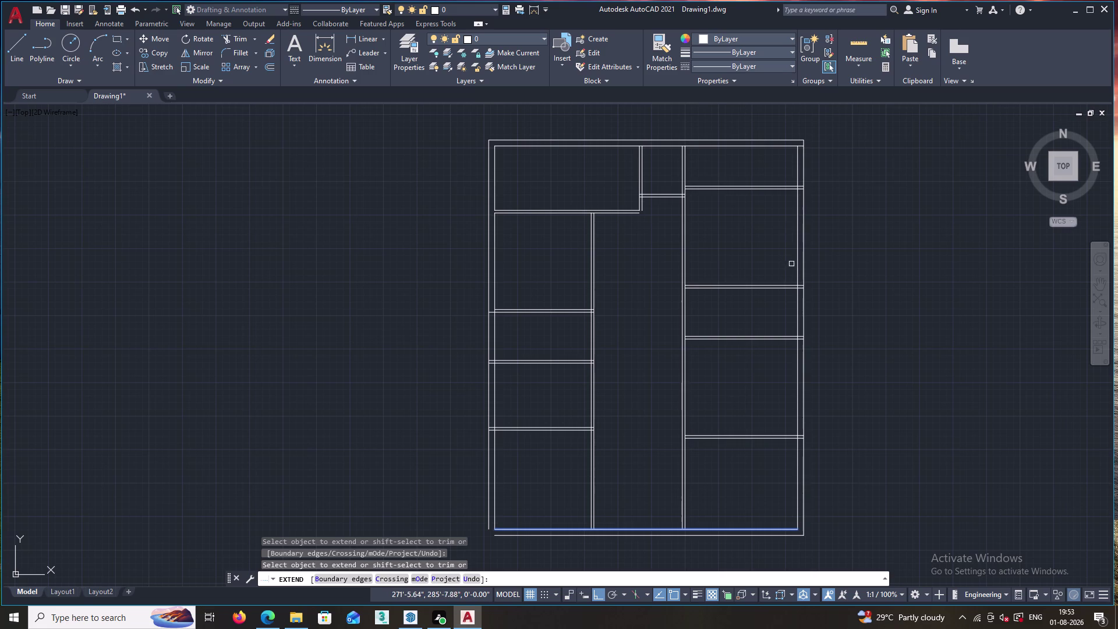
scroll(down, 3)
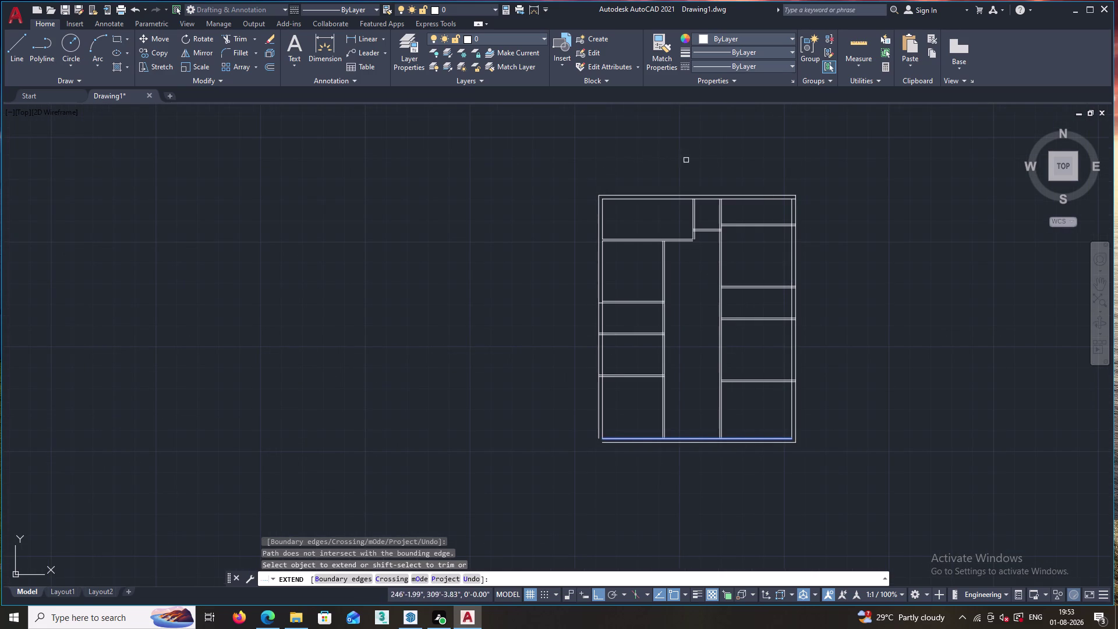
key(Escape)
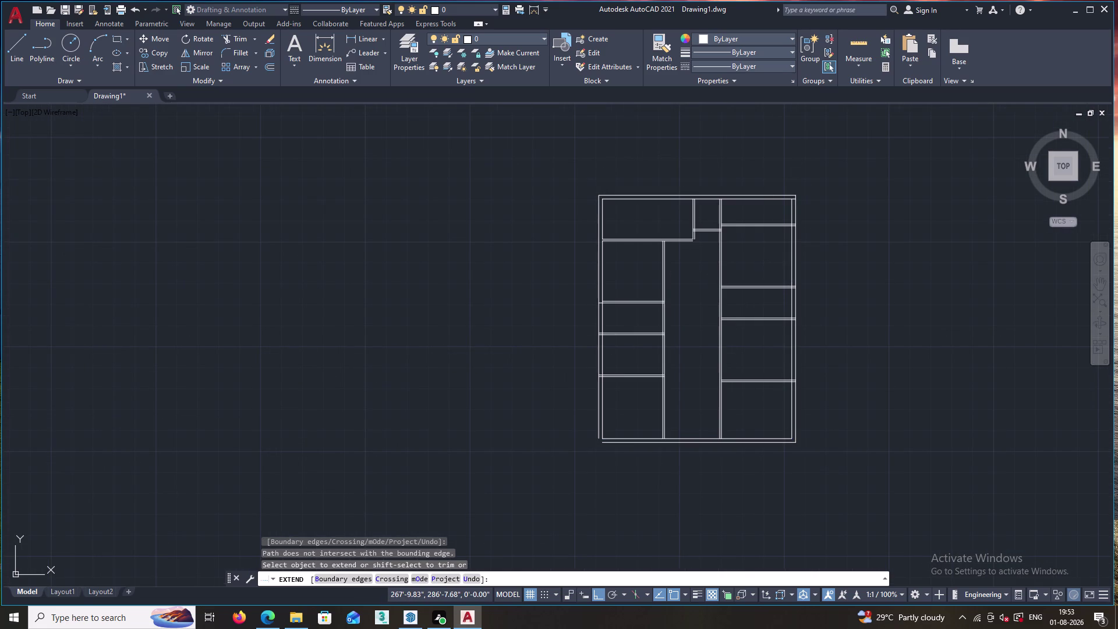
text(TR)
key(Return)
Fence-trim the overlapping wall lines at the partition junctions near the corridor.
key(Return)
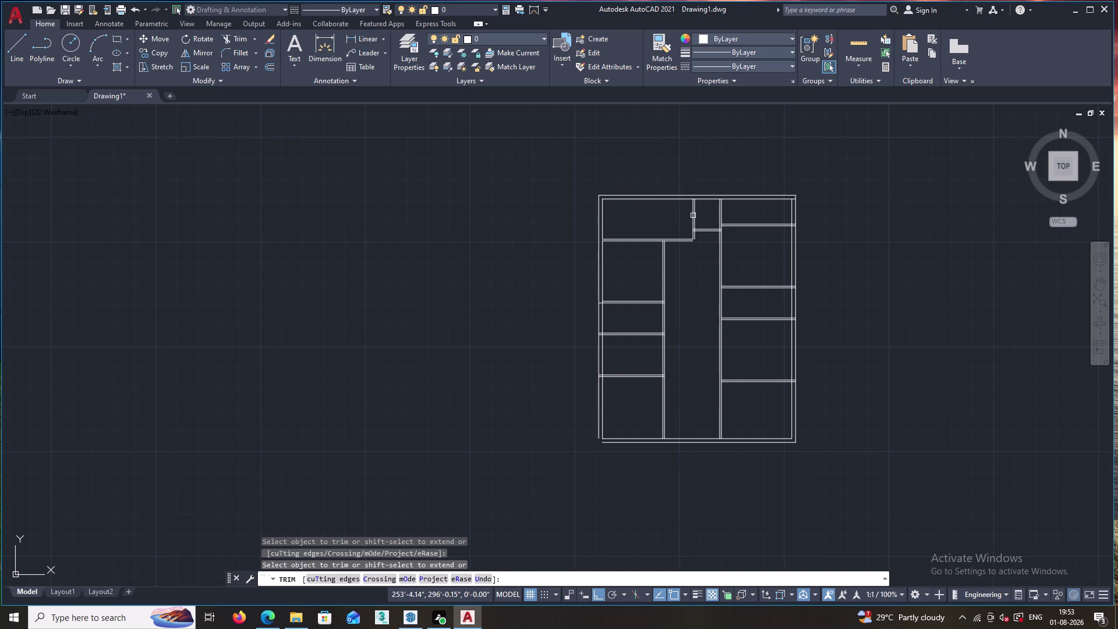
scroll(up, 3)
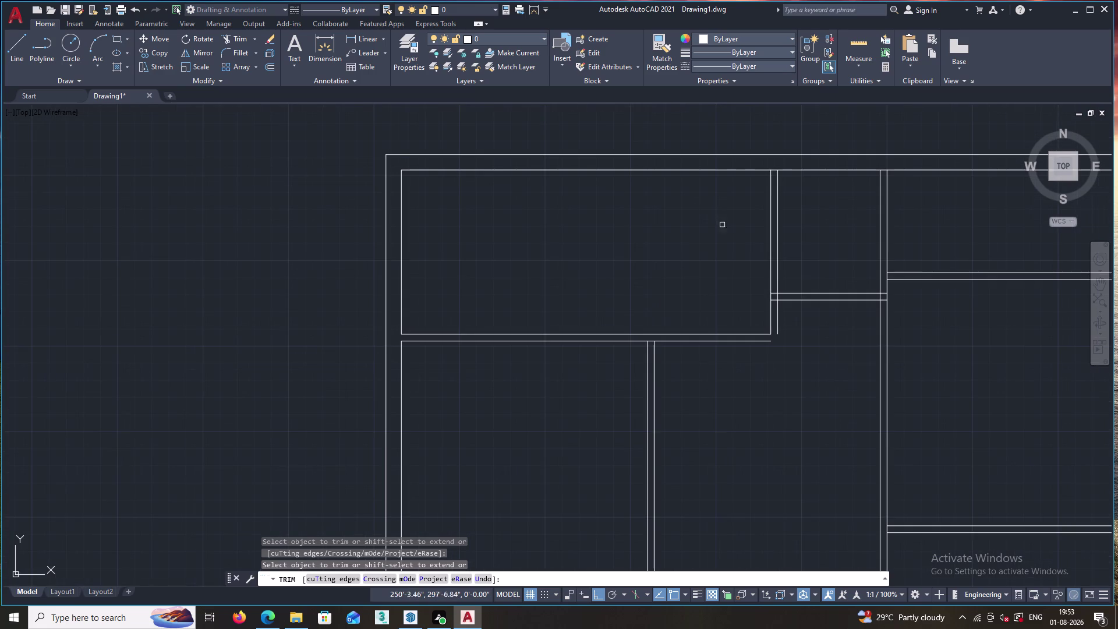
scroll(up, 3)
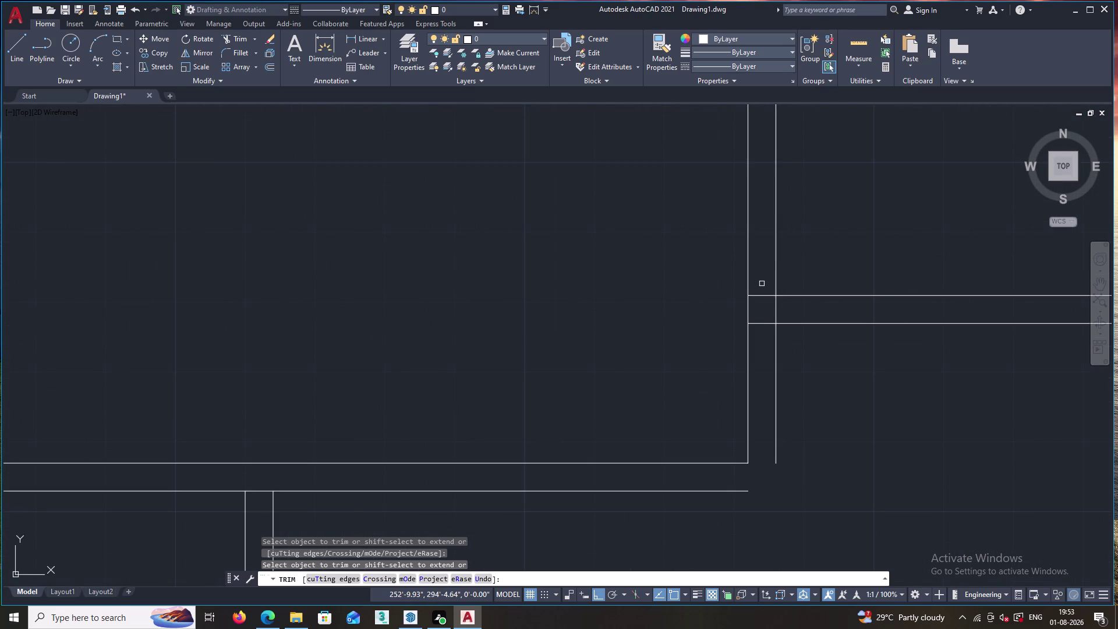
drag(761, 283, 763, 329)
scroll(down, 3)
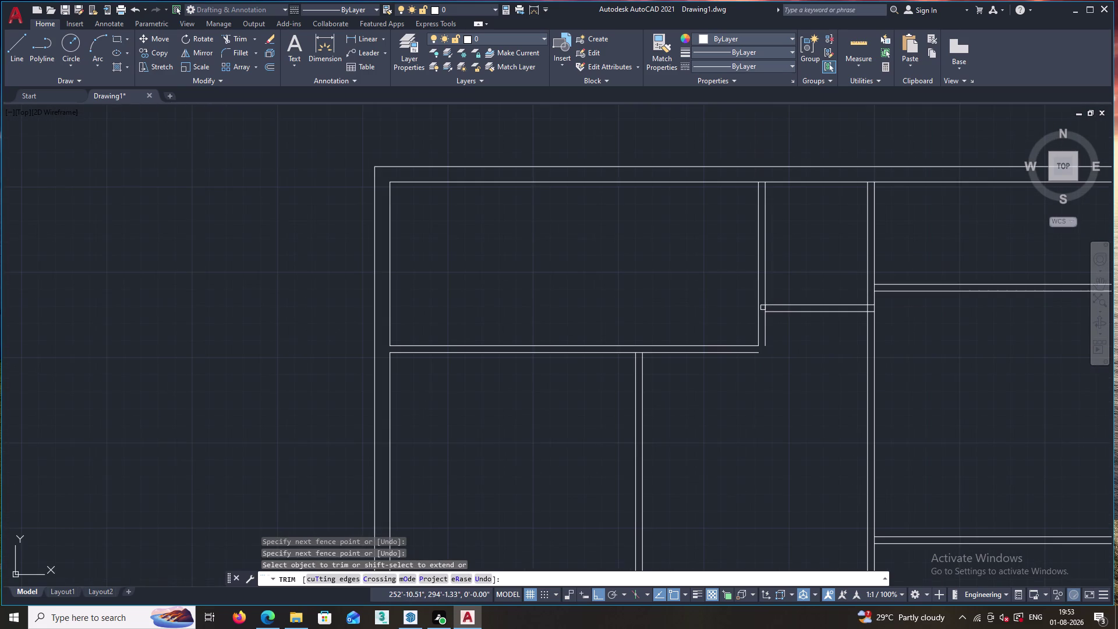
scroll(up, 3)
drag(871, 294, 871, 294)
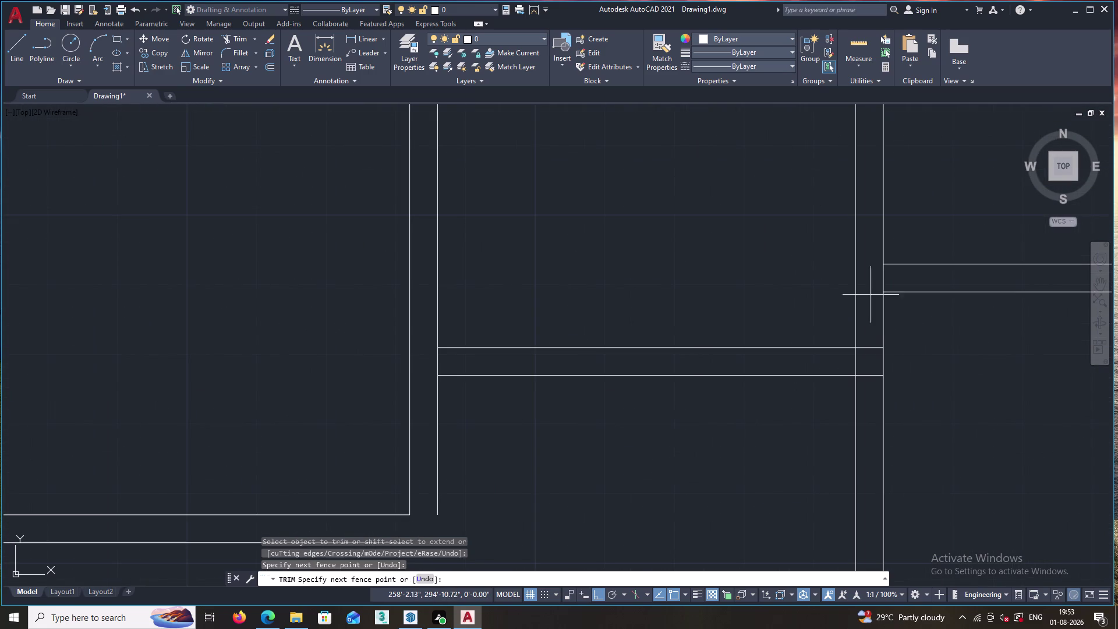
drag(871, 295, 870, 388)
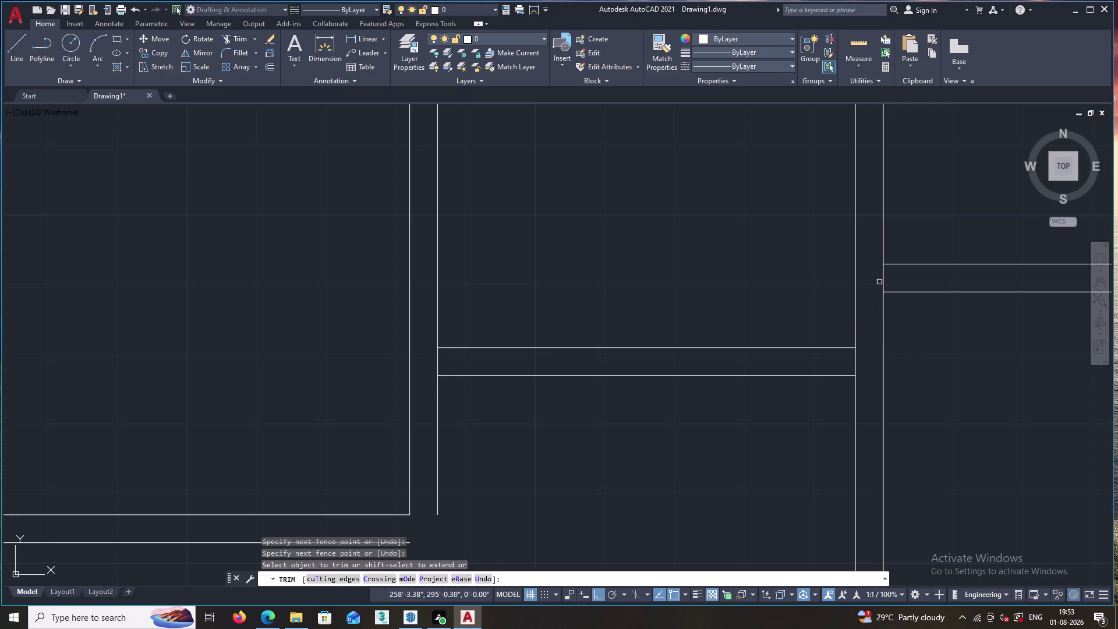
drag(880, 282, 891, 279)
scroll(down, 3)
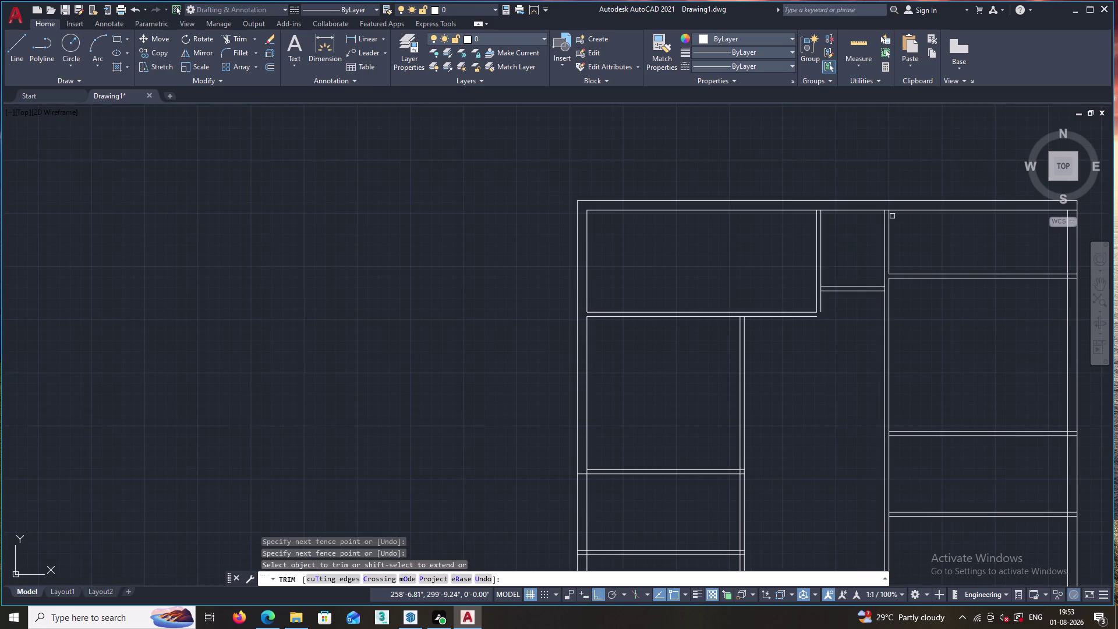
scroll(up, 3)
Trim the crossing line pieces at the upper partition and left wall junctions.
drag(877, 208, 873, 236)
drag(593, 220, 593, 228)
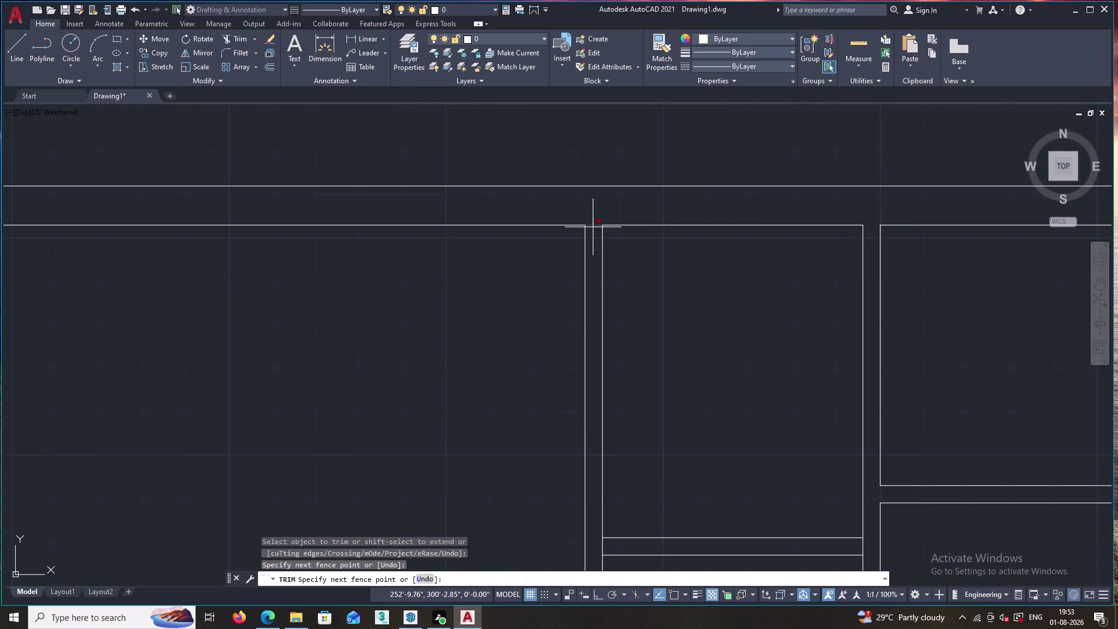
drag(593, 228, 591, 234)
scroll(down, 3)
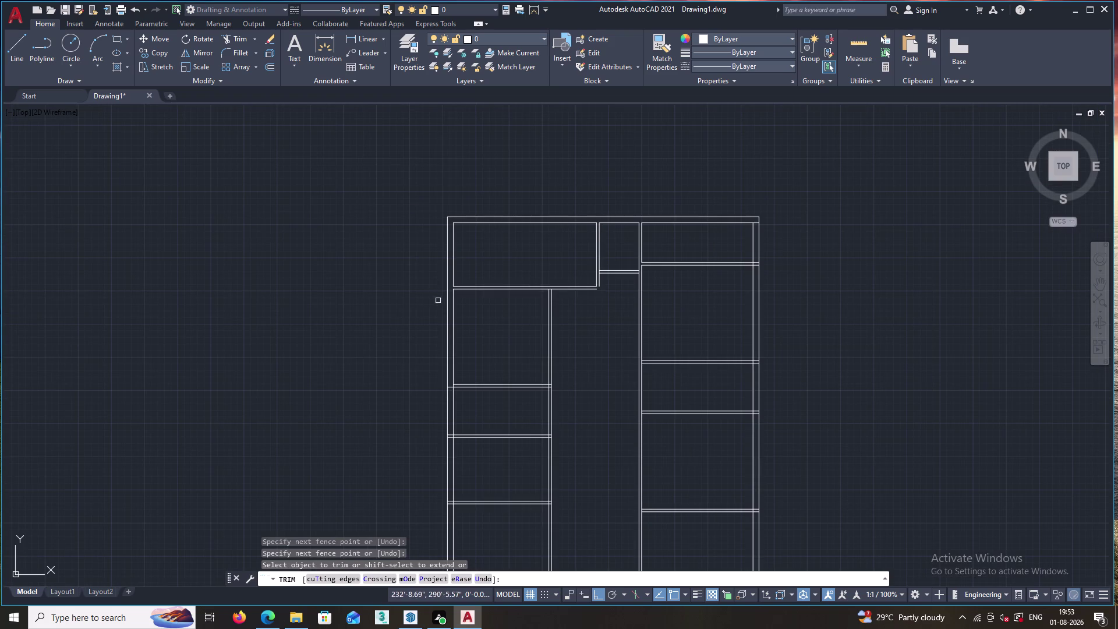
scroll(up, 3)
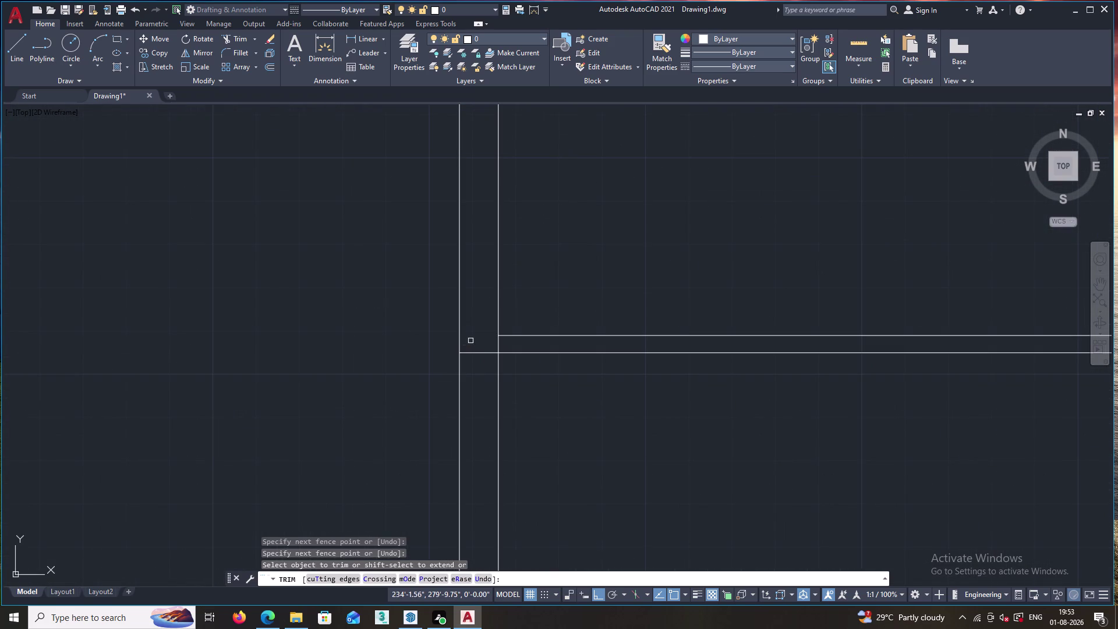
drag(471, 341, 469, 404)
scroll(down, 3)
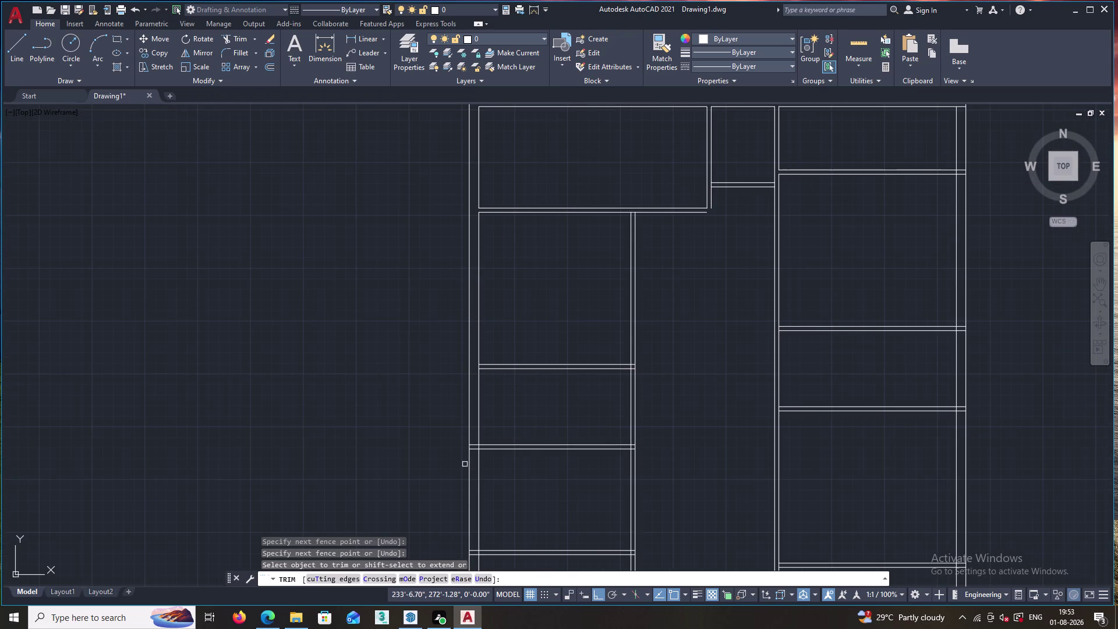
Trim the line ends along the left inner wall and its lower partition junction, then end trimming.
middle_drag(465, 468, 510, 329)
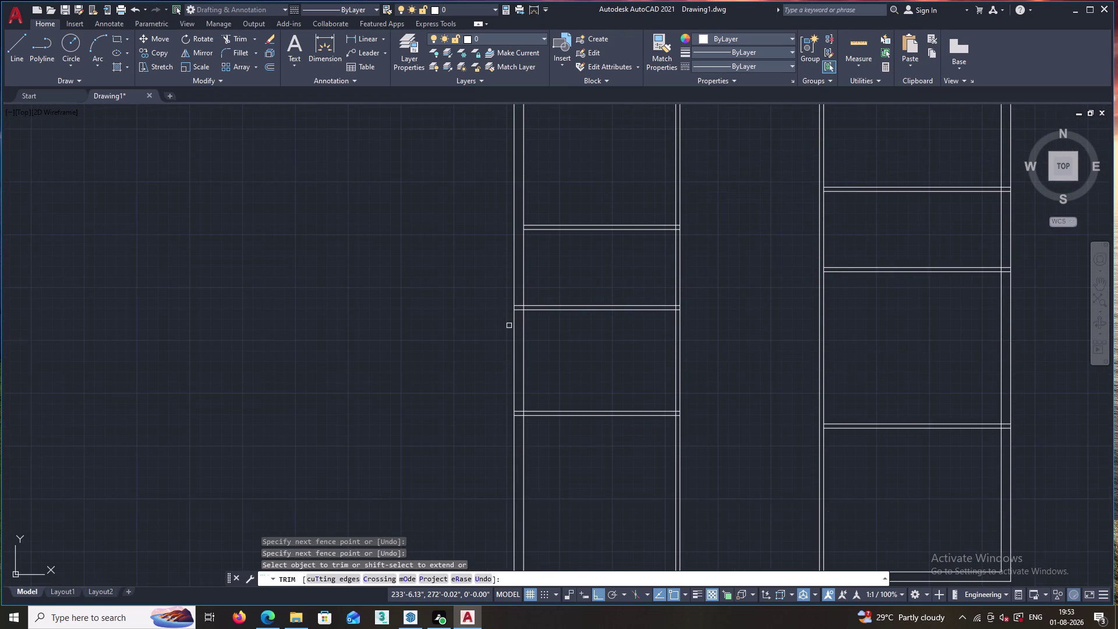
scroll(up, 3)
drag(526, 287, 524, 337)
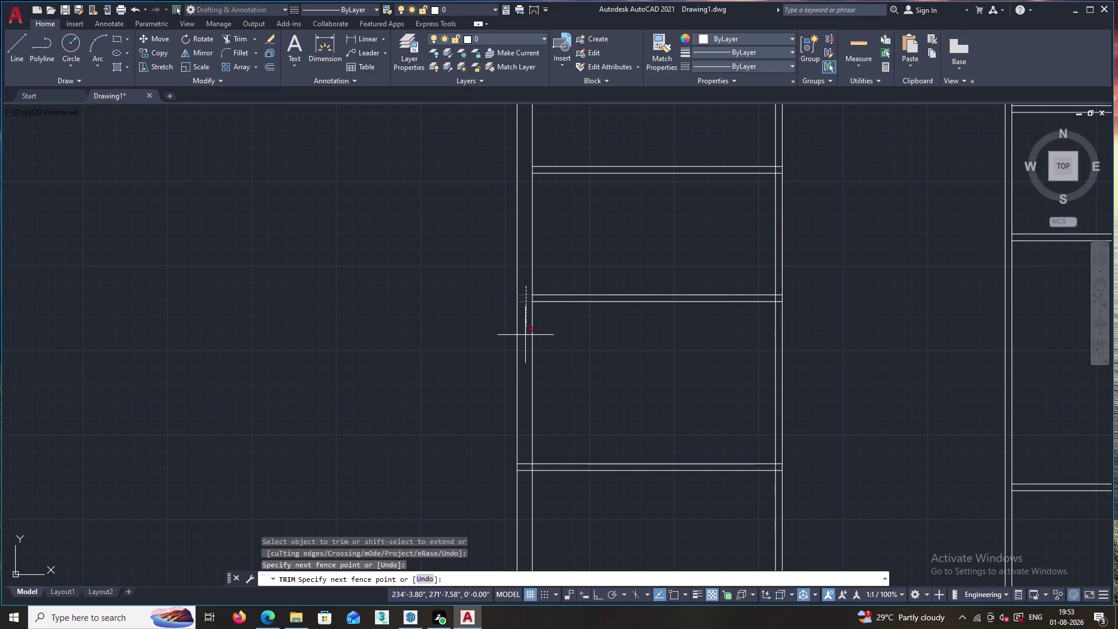
drag(525, 336, 525, 462)
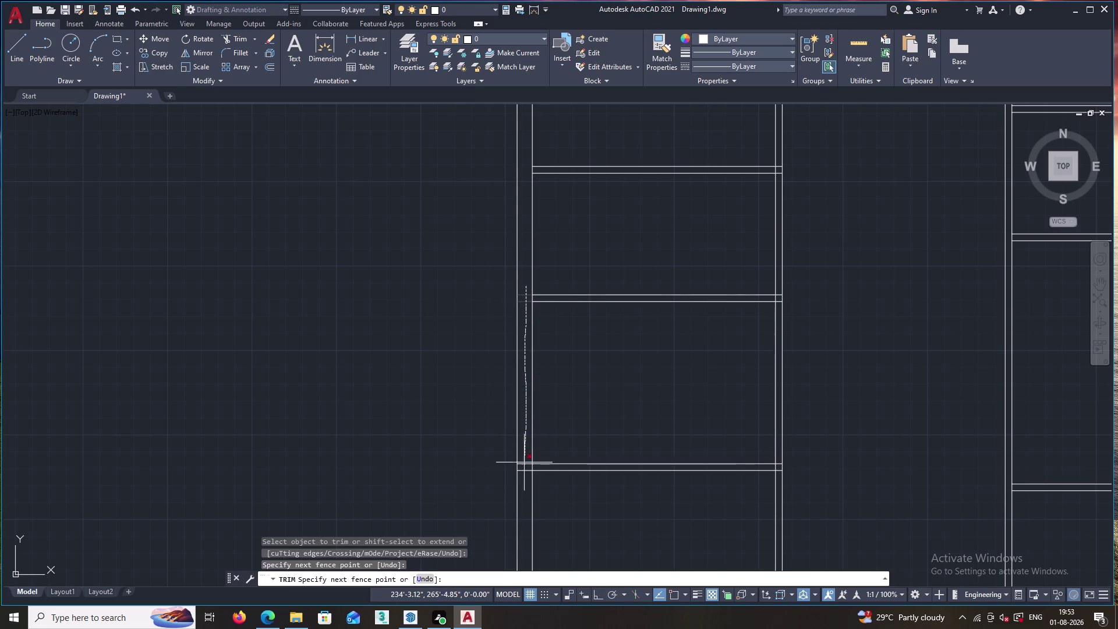
drag(524, 462, 524, 475)
middle_drag(551, 380, 562, 335)
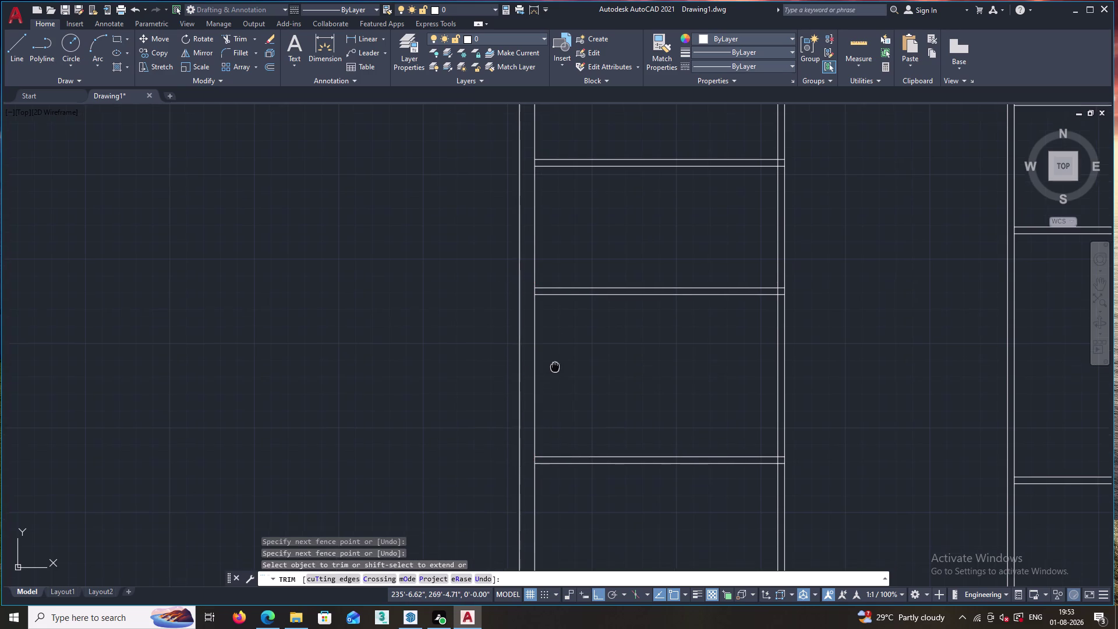
middle_drag(562, 334, 592, 170)
key(Escape)
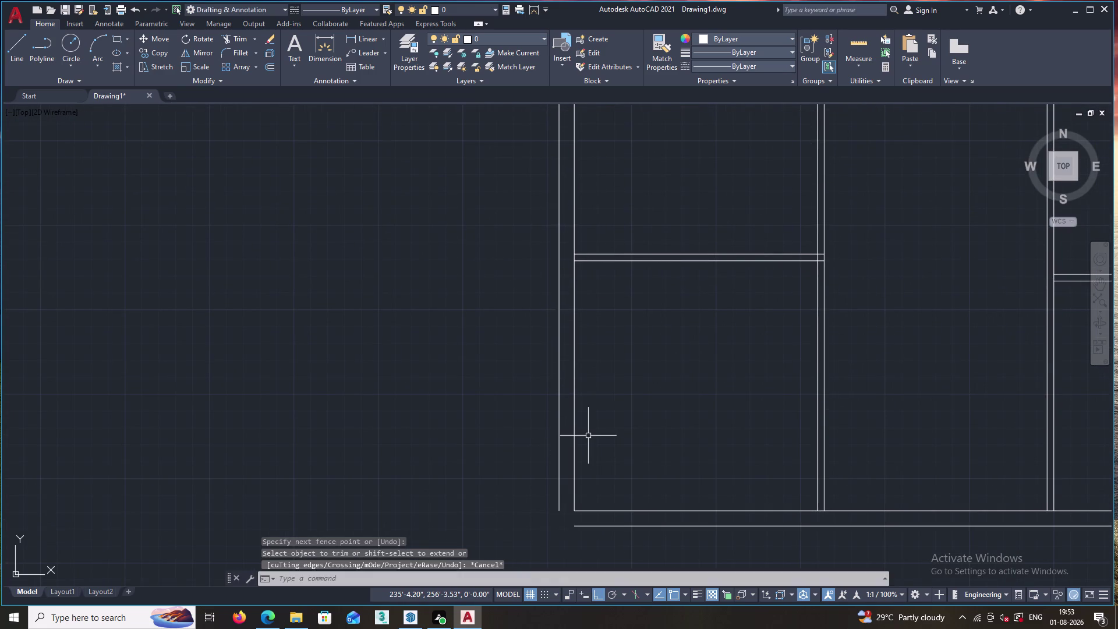
Try a Fillet with the Multiple option on the bottom-left corner, then cancel it.
key(f)
key(Return)
key(m)
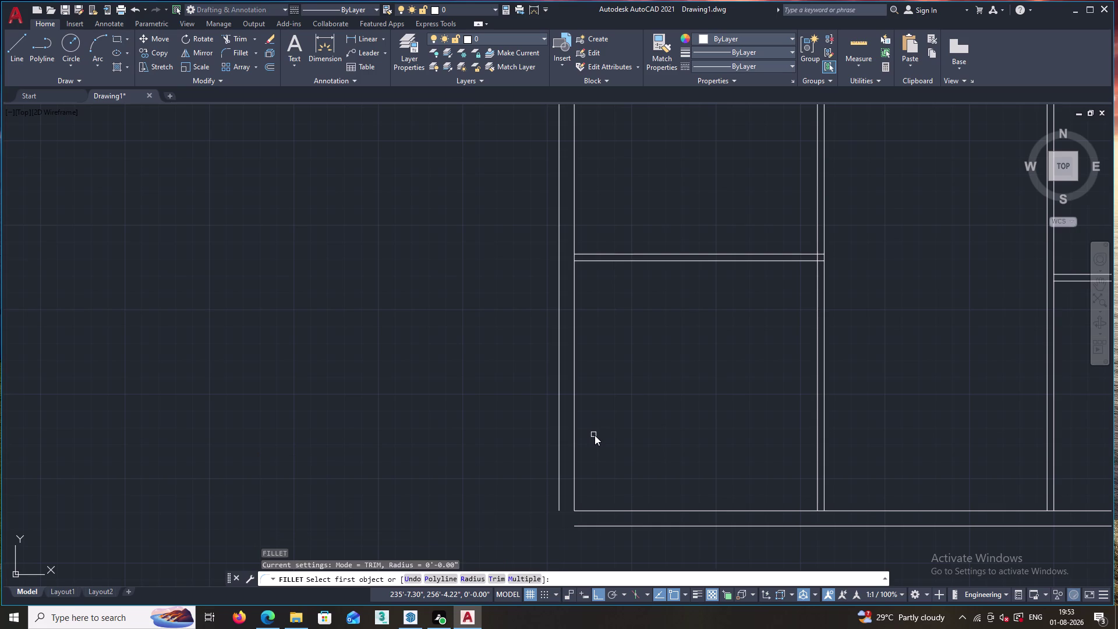
click(559, 455)
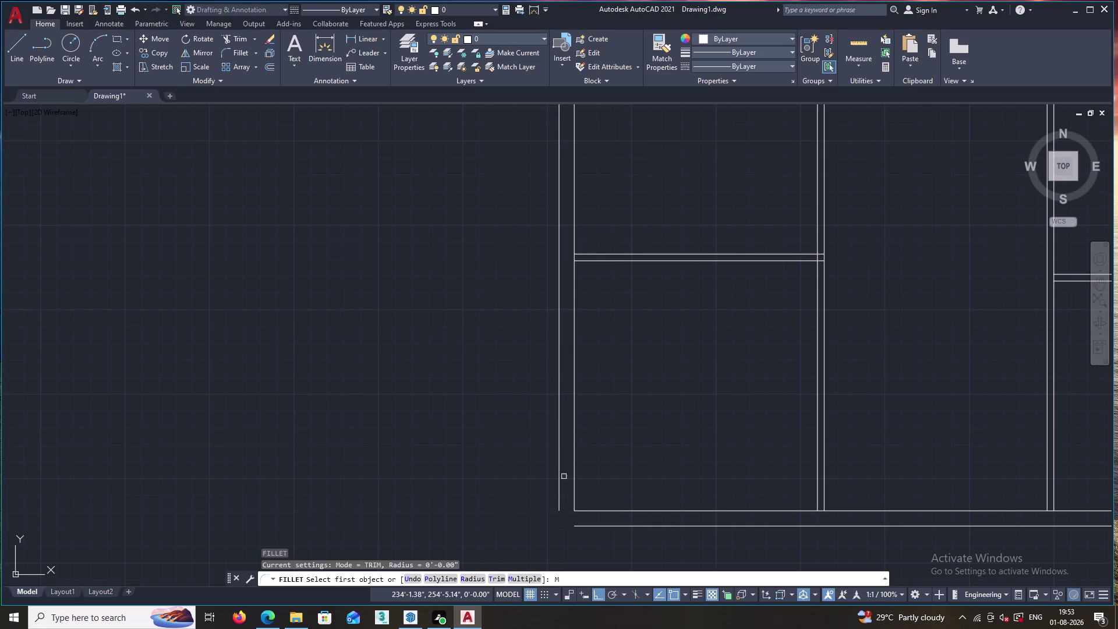
click(588, 531)
click(588, 527)
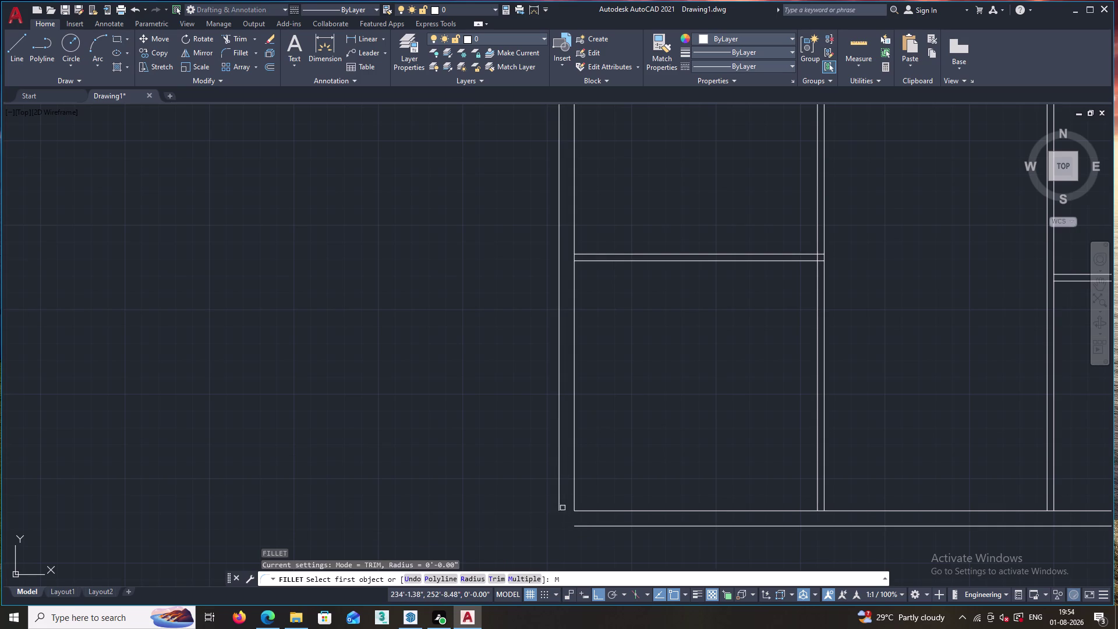
click(558, 498)
key(Escape)
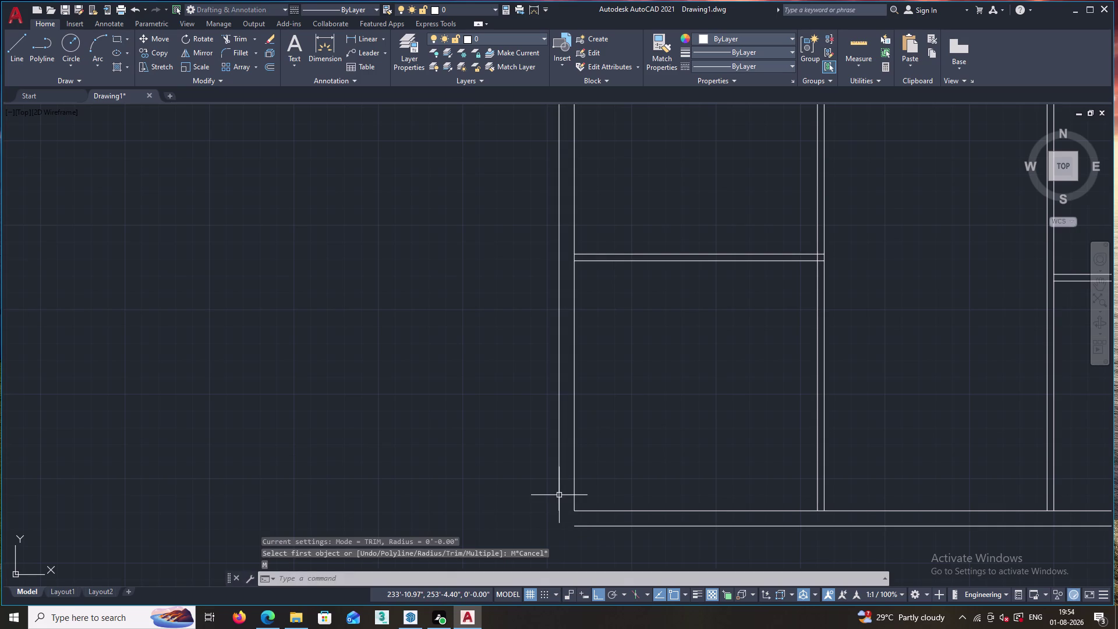
Fillet the inner left and inner bottom wall lines into a corner, then view the whole plan.
key(f)
key(Return)
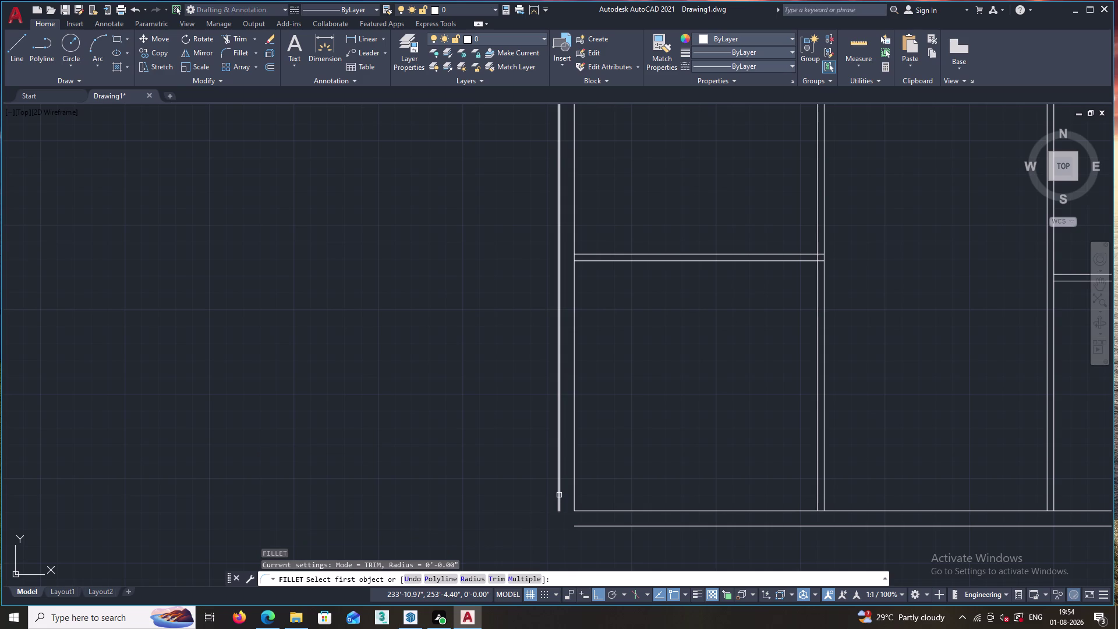
click(558, 476)
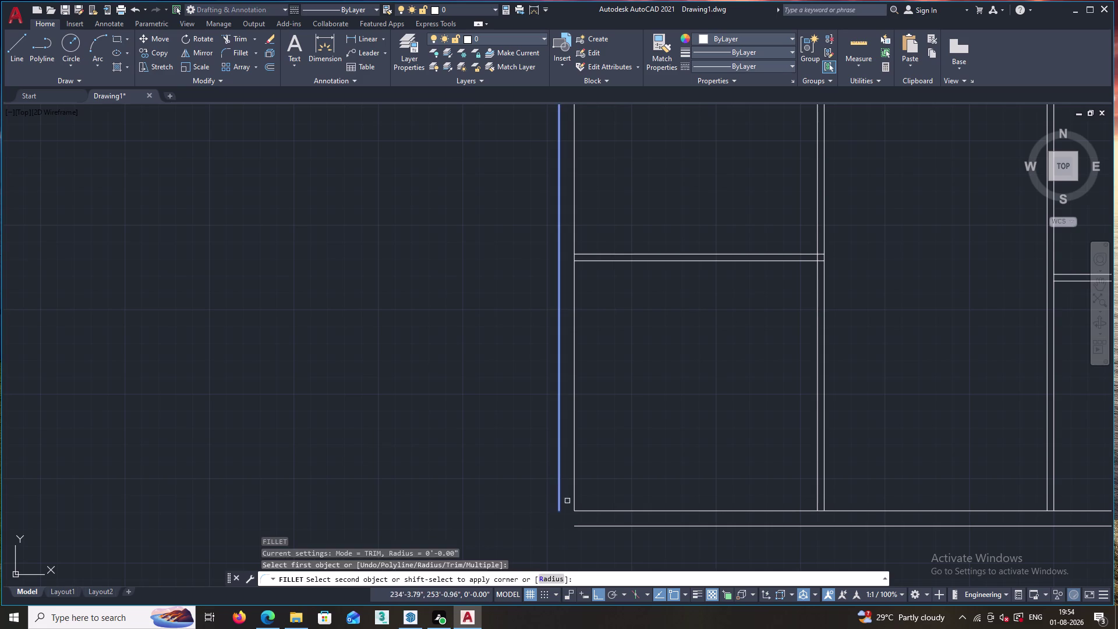
click(584, 527)
scroll(down, 3)
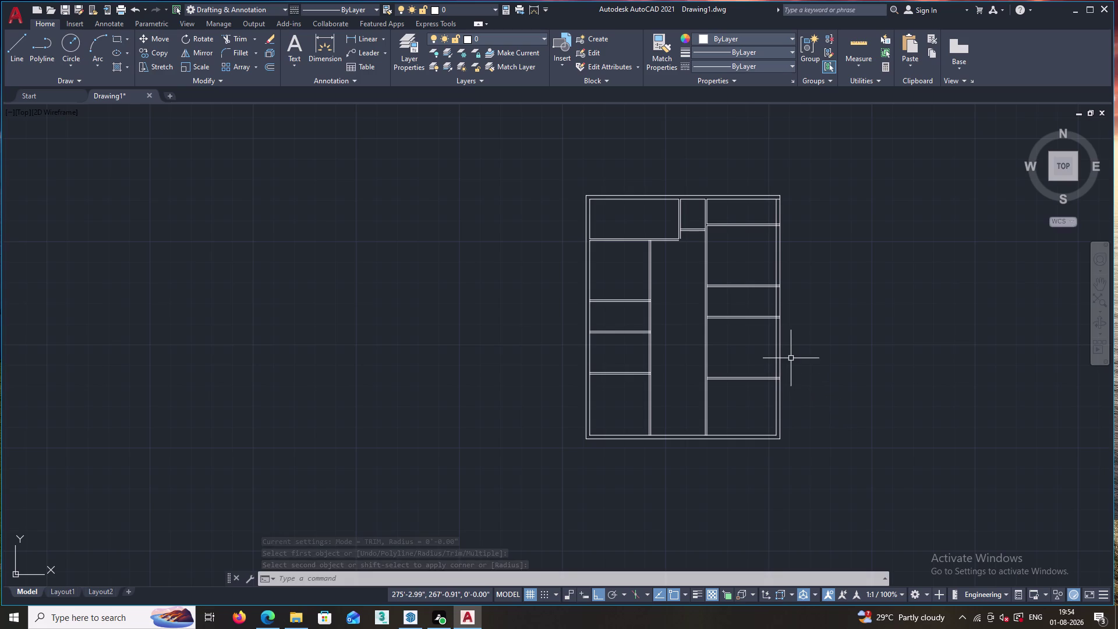
key(t)
key(Escape)
With TR, fence-trim the crossing line ends along the right inner wall.
text(TR)
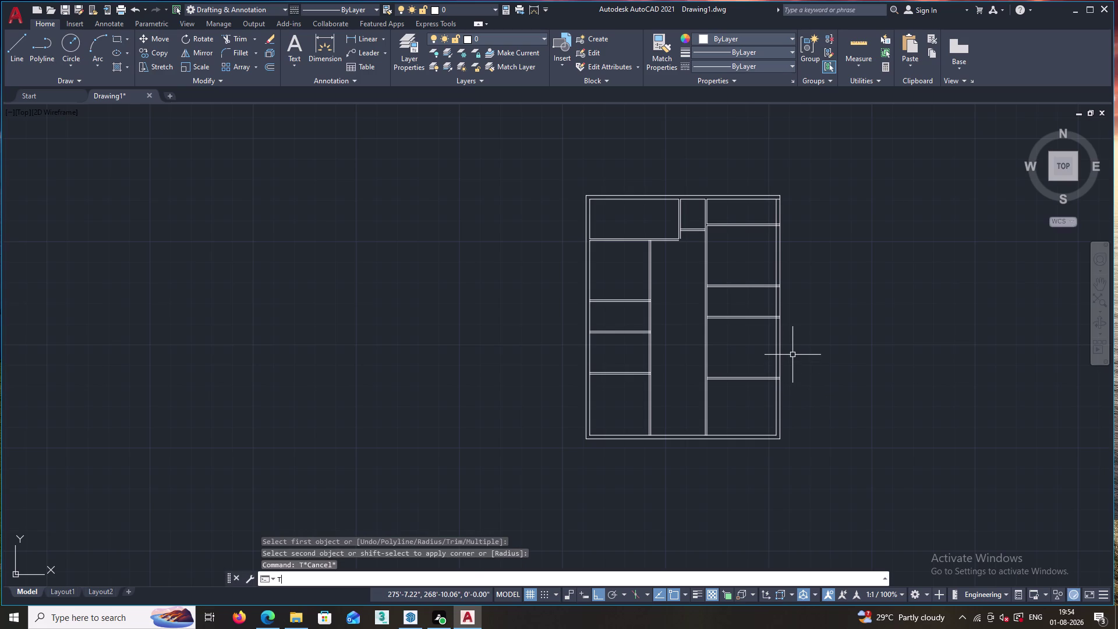
key(Return)
key(Return)
scroll(up, 3)
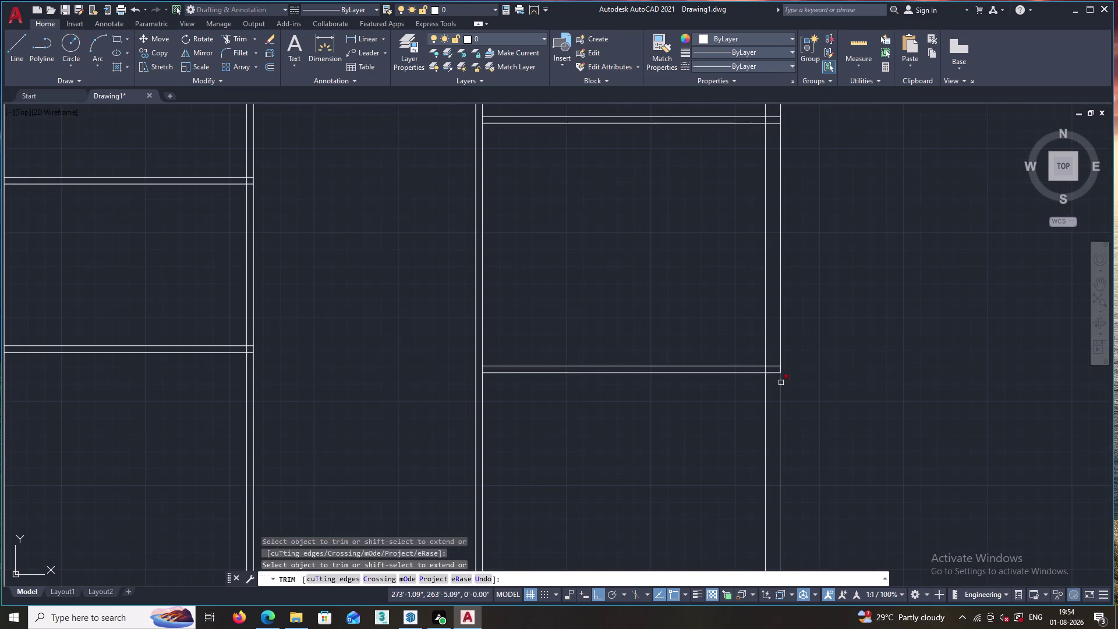
drag(773, 381, 774, 356)
scroll(down, 3)
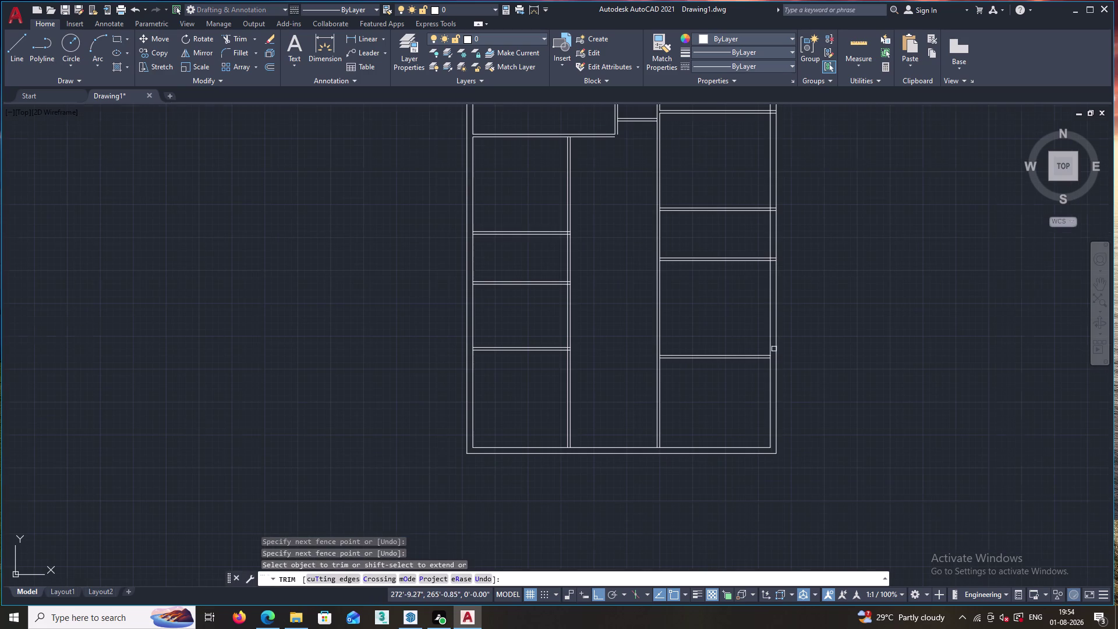
scroll(up, 3)
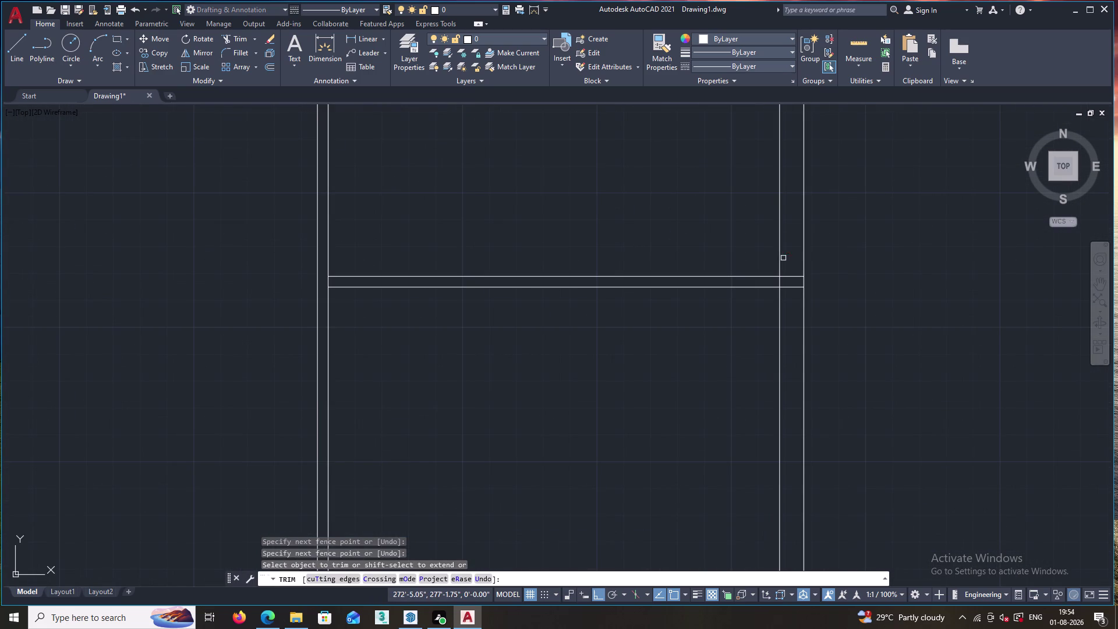
drag(787, 258, 791, 299)
Trim the top-right corner overlap and remaining right-side partition junctions, then end trimming.
scroll(down, 3)
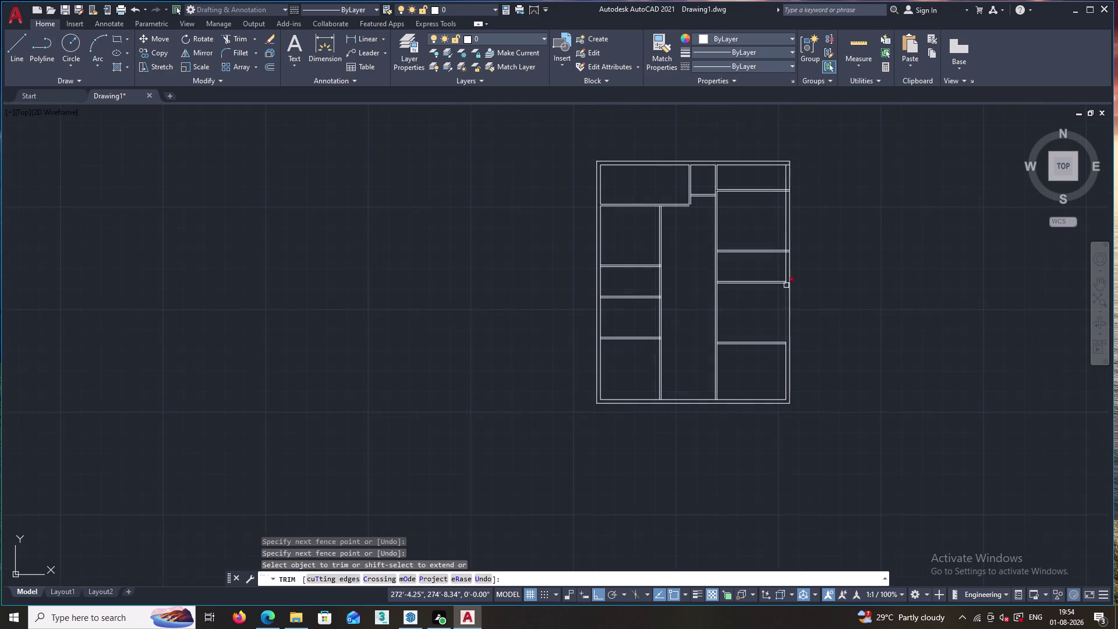
scroll(up, 3)
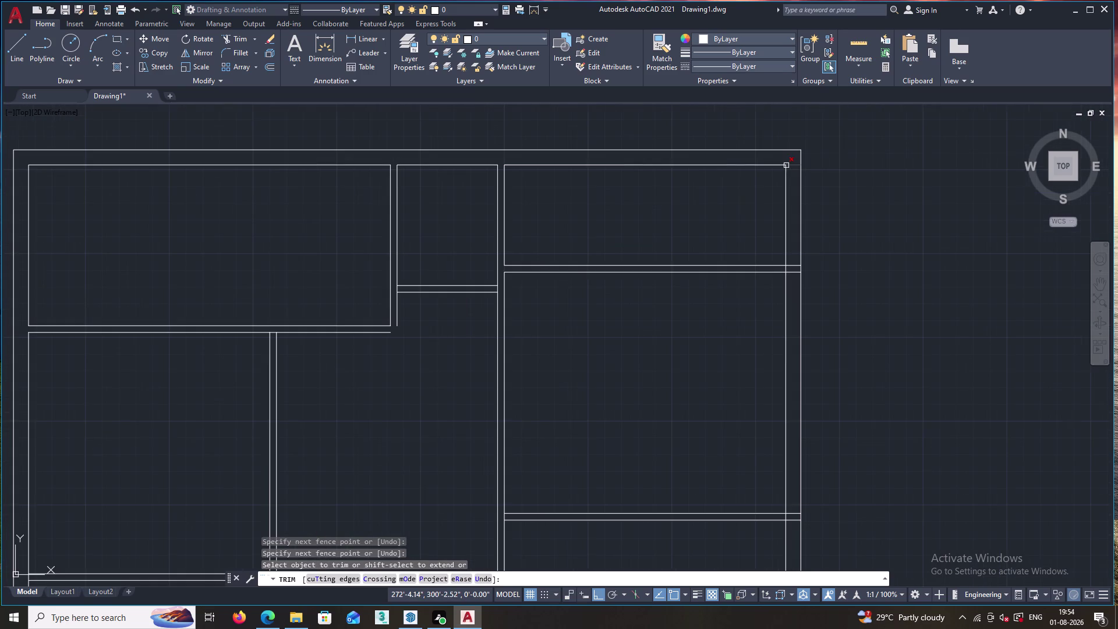
drag(791, 157, 791, 185)
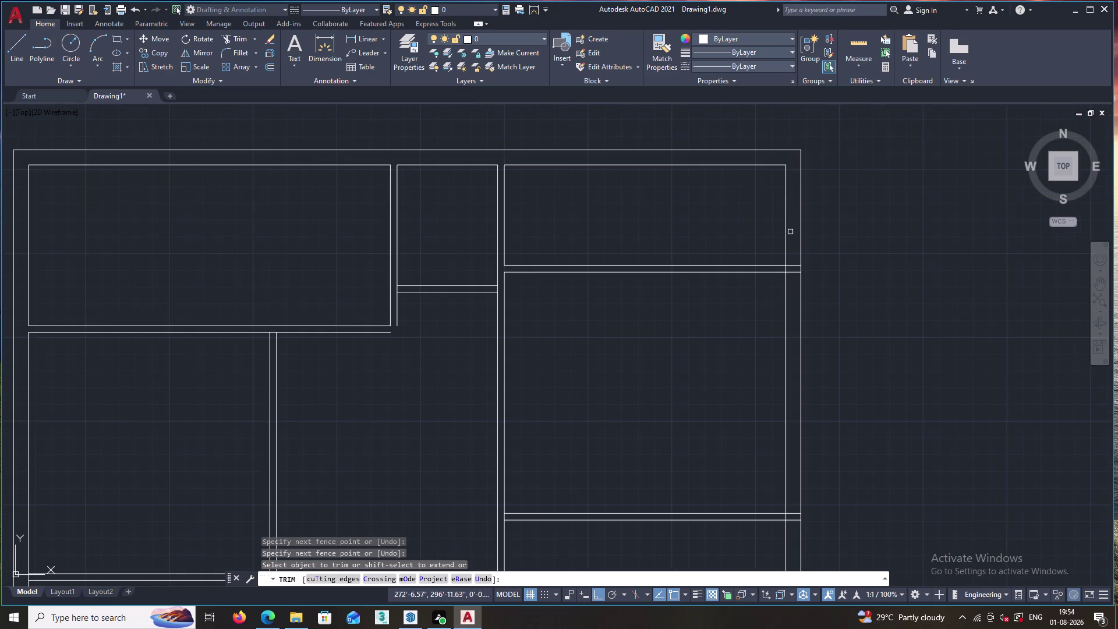
drag(794, 243, 794, 287)
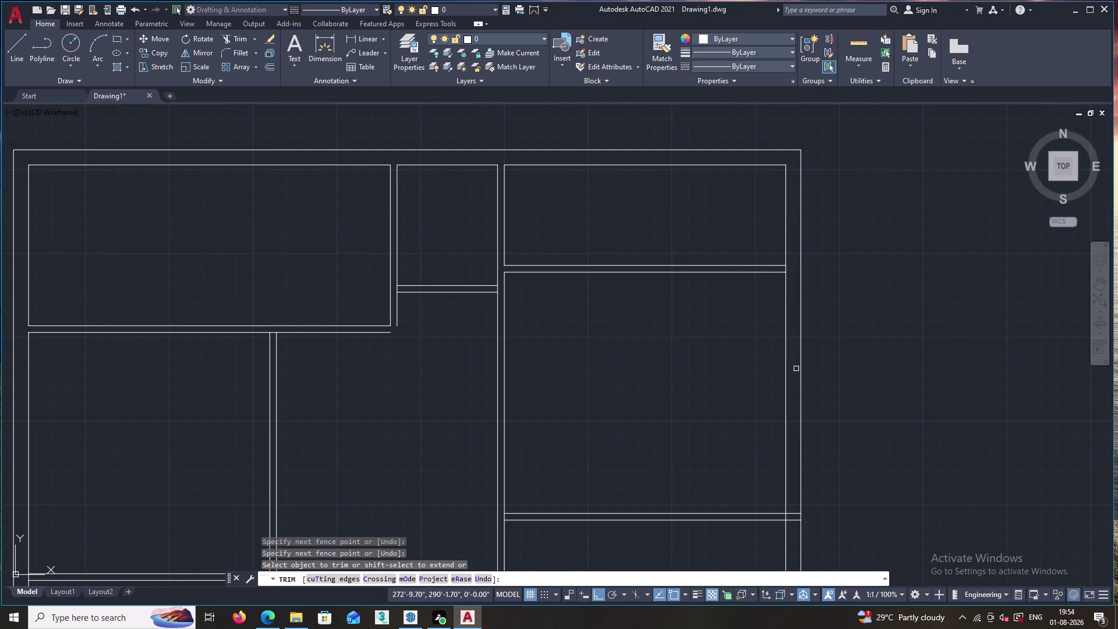
middle_drag(796, 370, 810, 168)
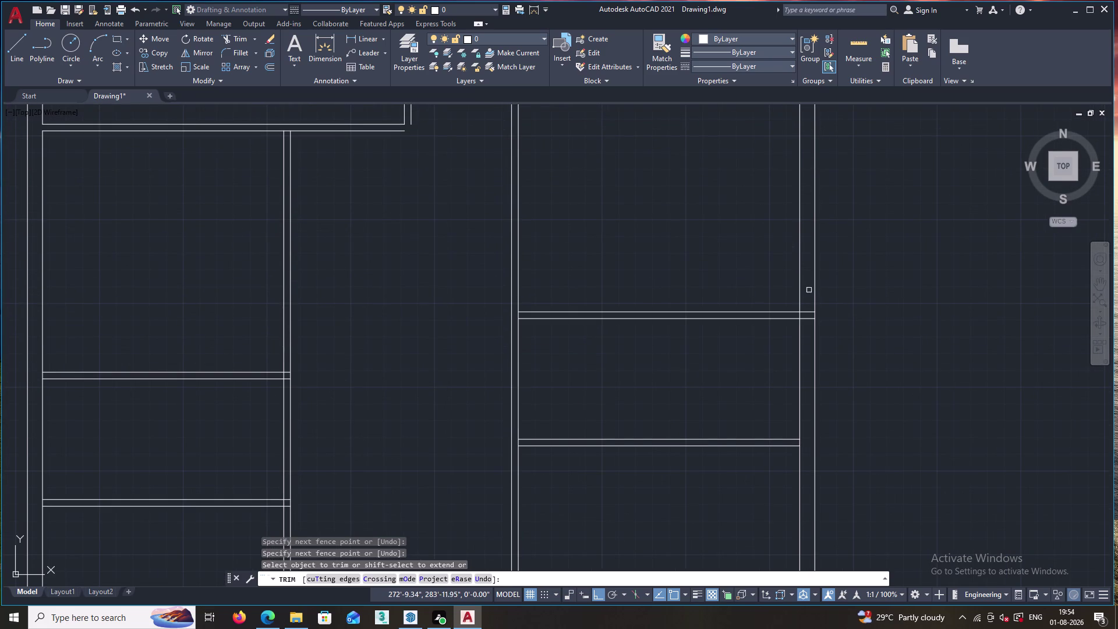
drag(809, 291, 807, 331)
scroll(down, 3)
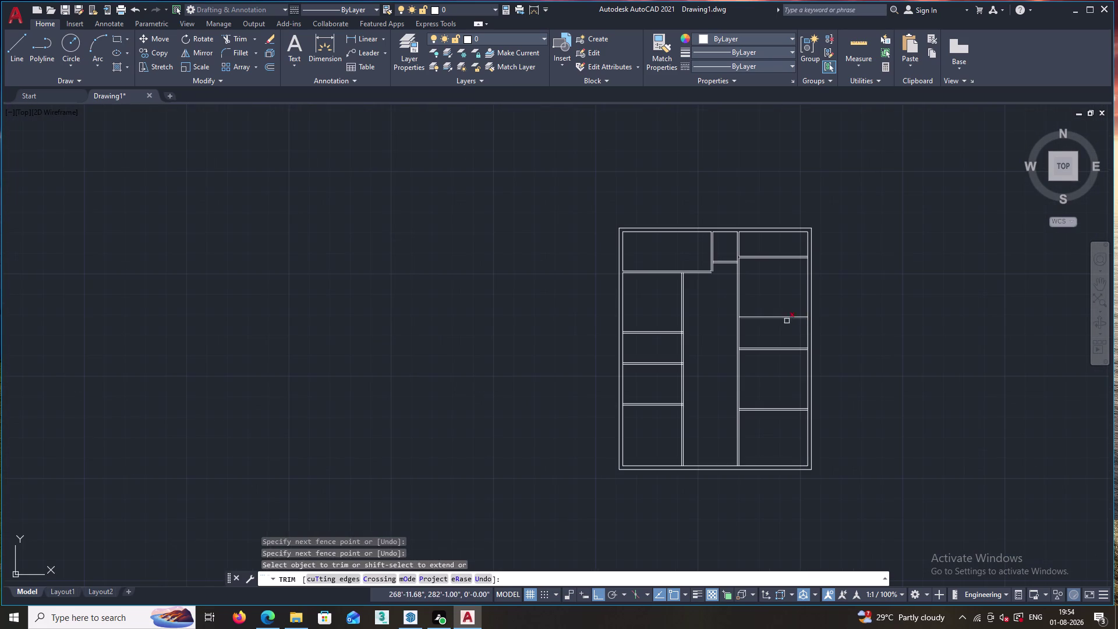
key(Escape)
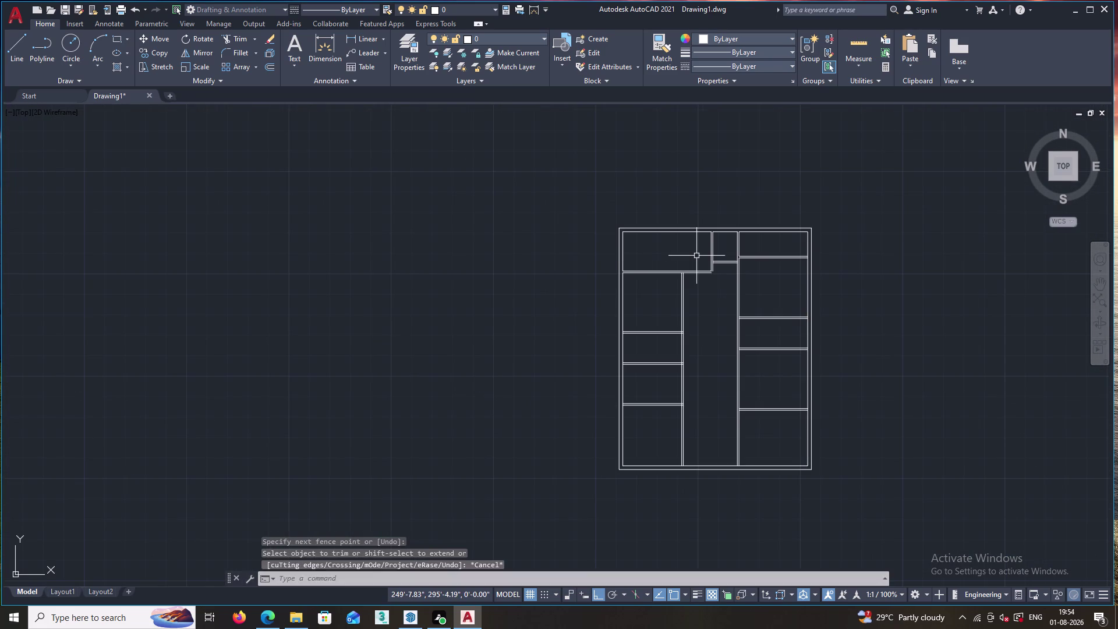
Fillet, with Multiple, the two wall lines beside the small top-centre room into a corner.
key(f)
key(Return)
key(m)
key(Return)
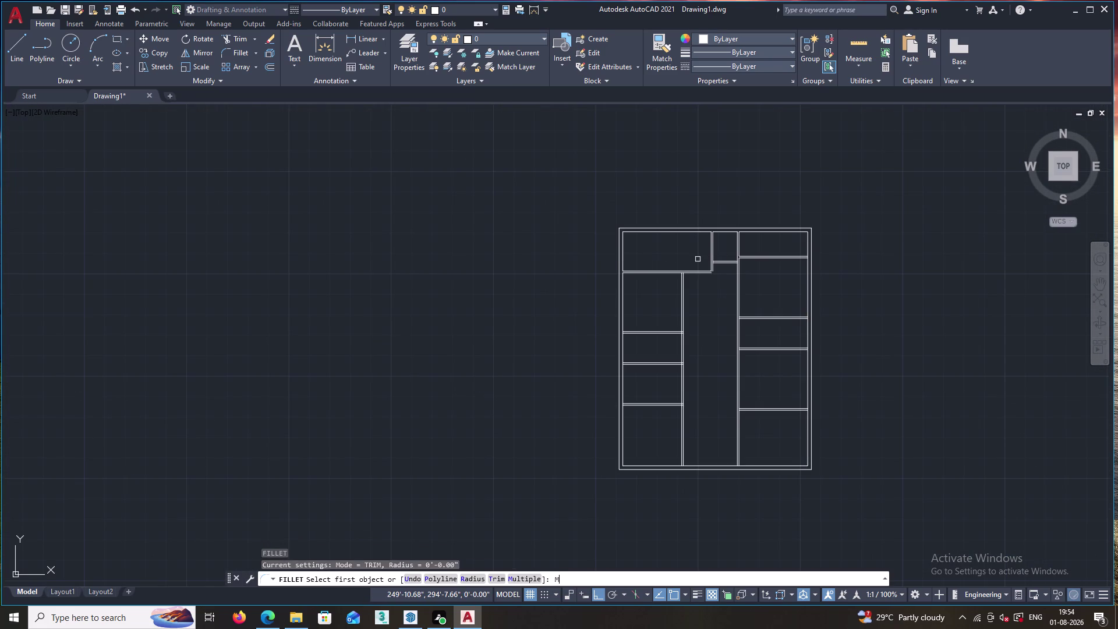
scroll(up, 3)
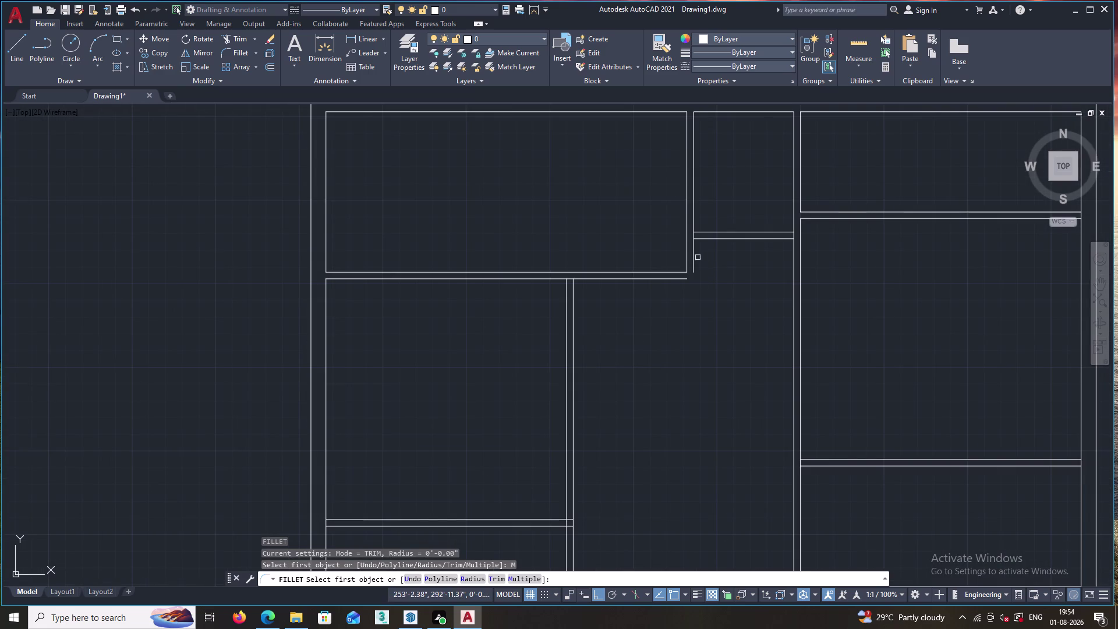
click(695, 256)
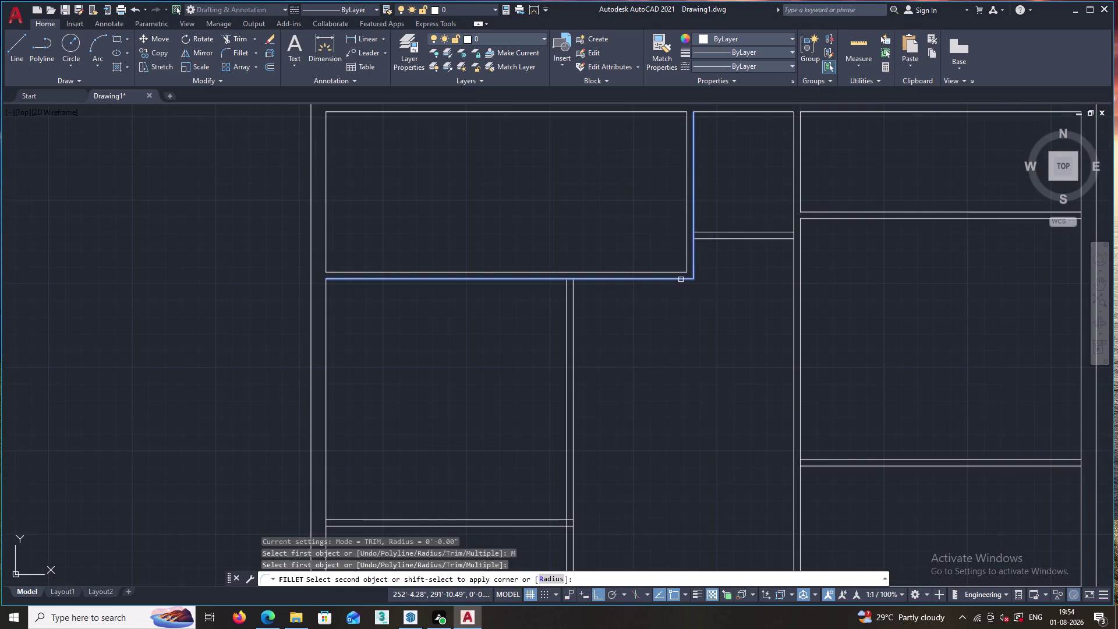
click(681, 279)
key(Escape)
Start the TR trim command for the next clean-up.
text(T)
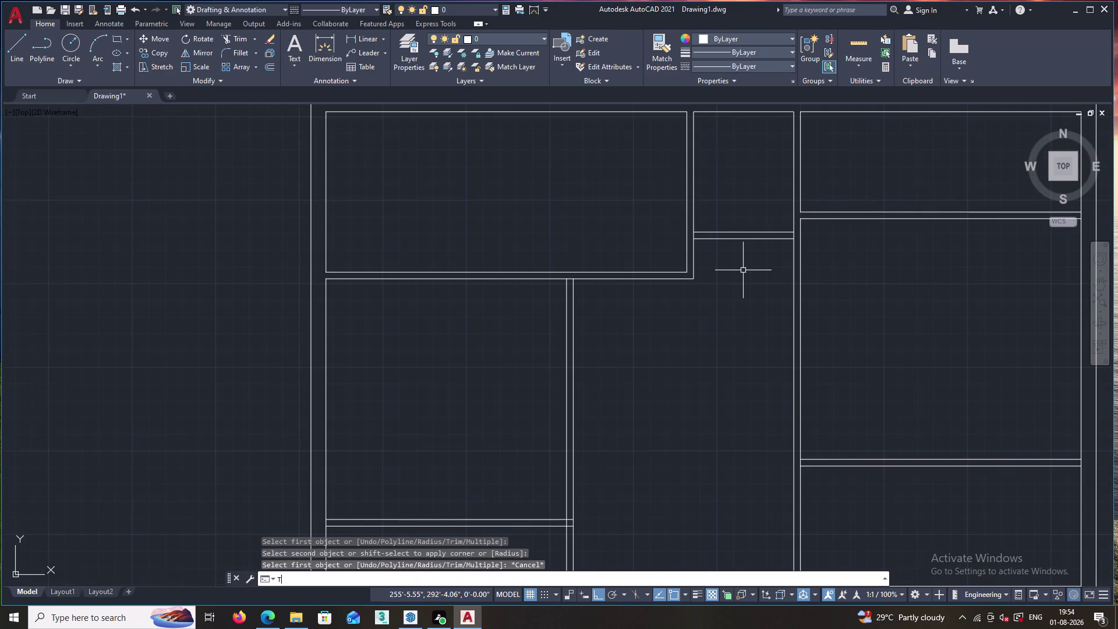
text(R)
key(Return)
Trim the wall line ends at the small room corner and the corridor junction.
key(Return)
scroll(up, 3)
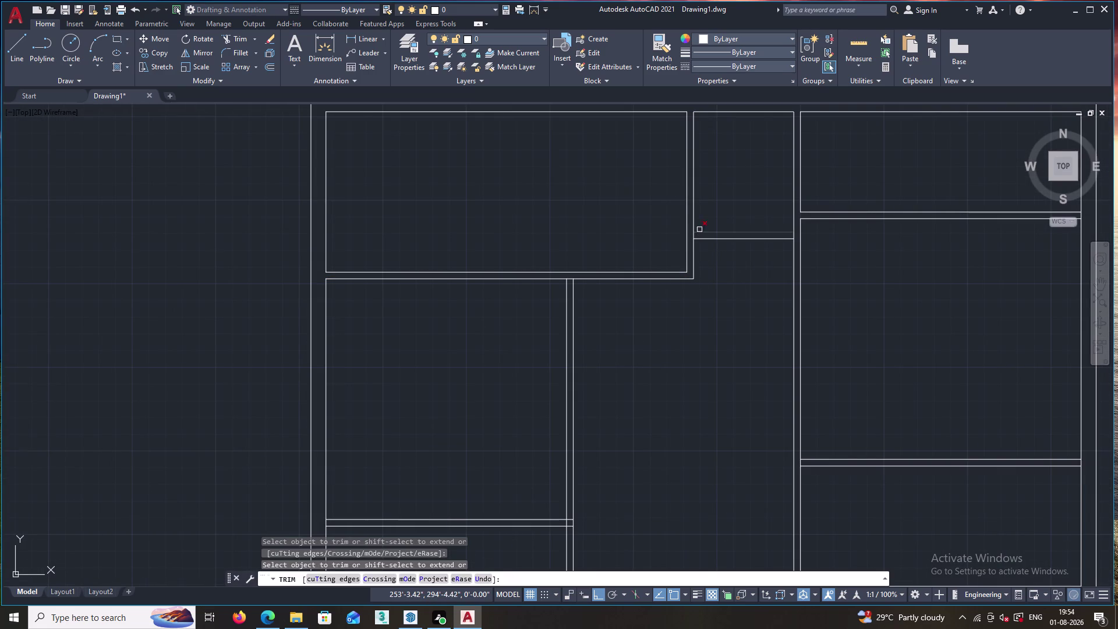
scroll(up, 3)
click(676, 251)
scroll(down, 3)
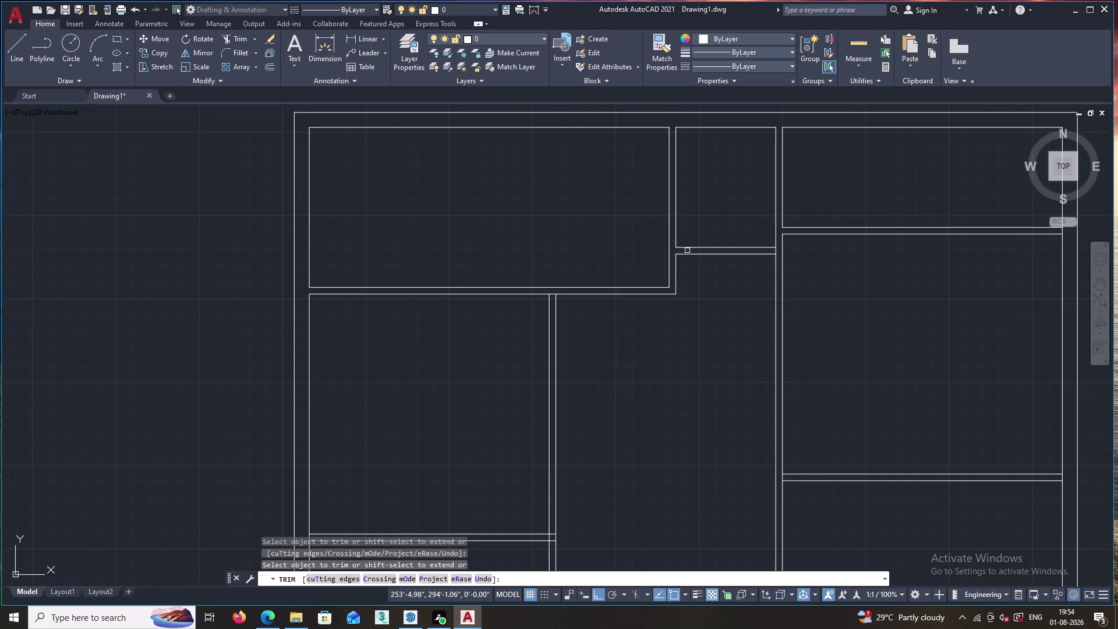
click(778, 251)
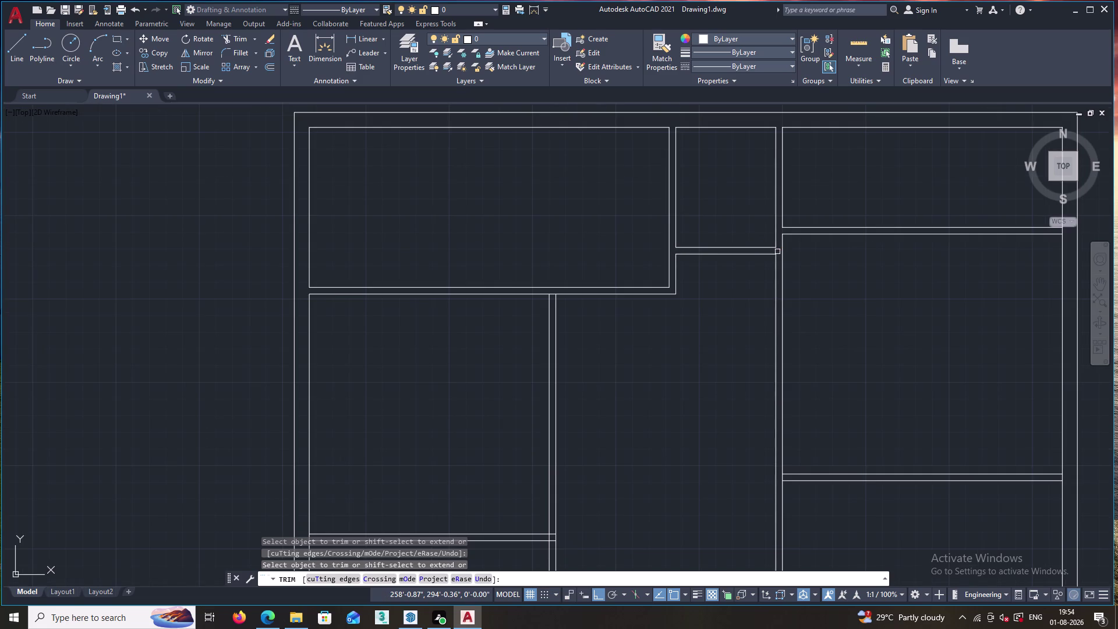
scroll(down, 3)
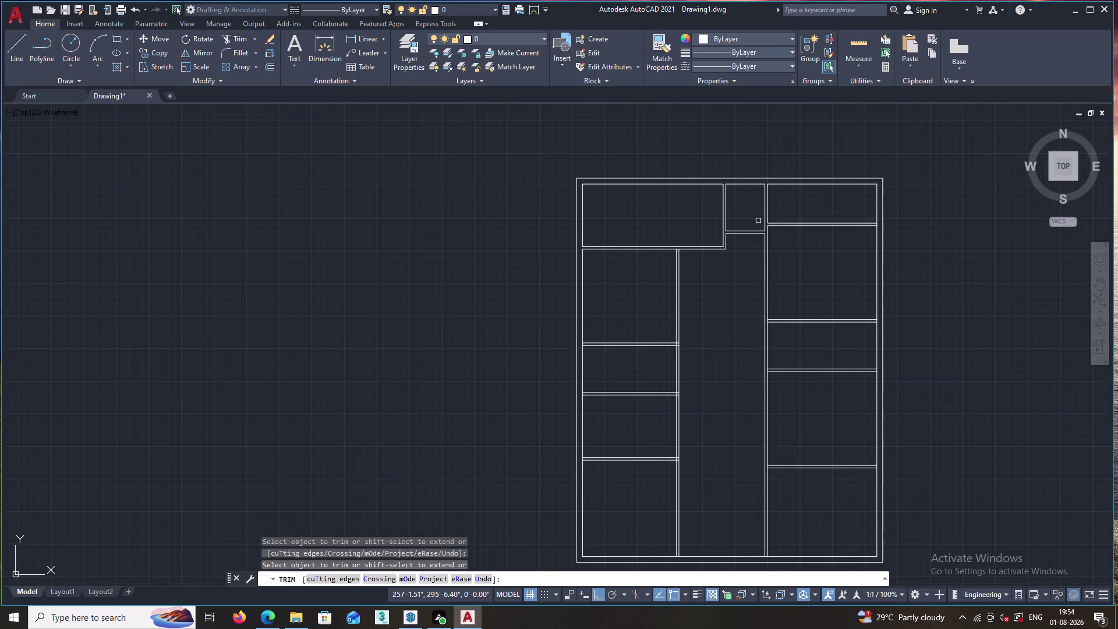
Trim the partition line ends where they cross the right outer wall.
scroll(up, 3)
scroll(up, 3)
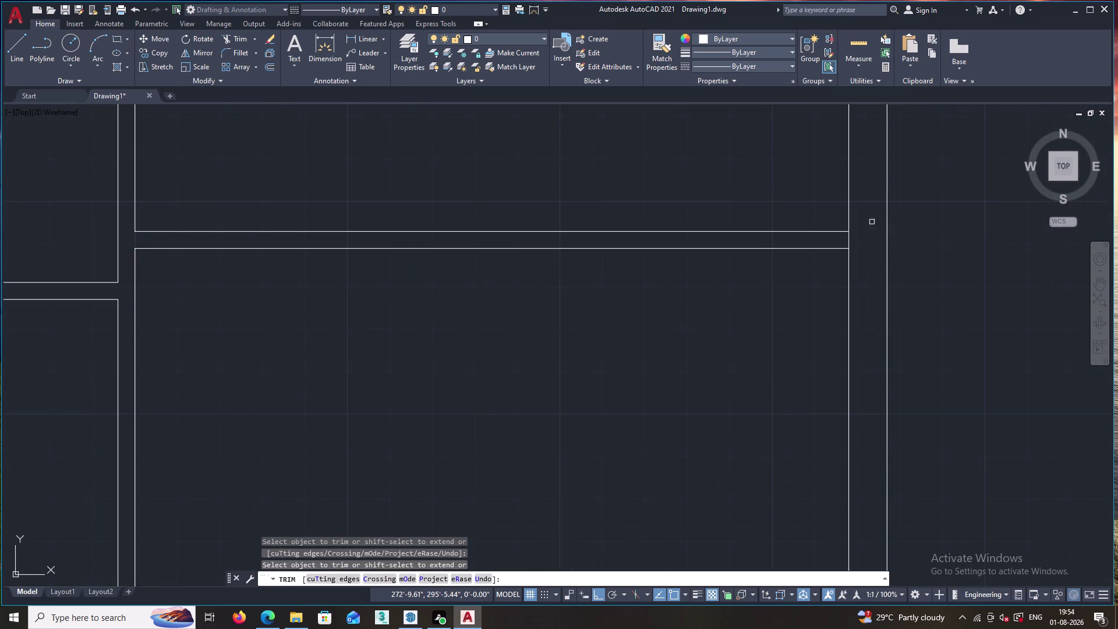
click(848, 239)
scroll(down, 3)
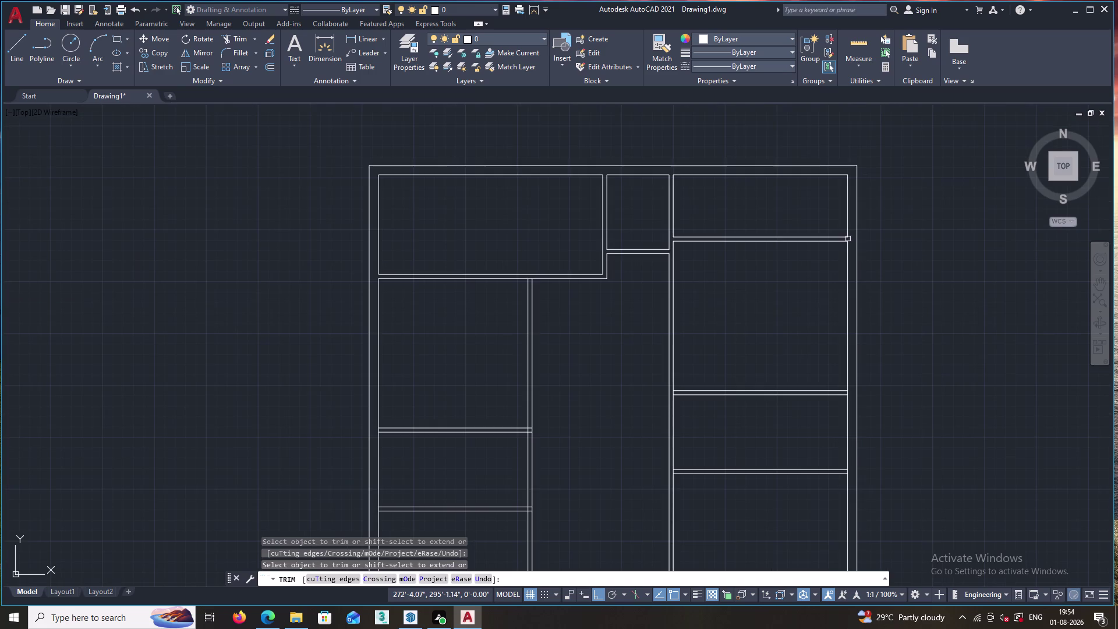
scroll(down, 3)
scroll(up, 3)
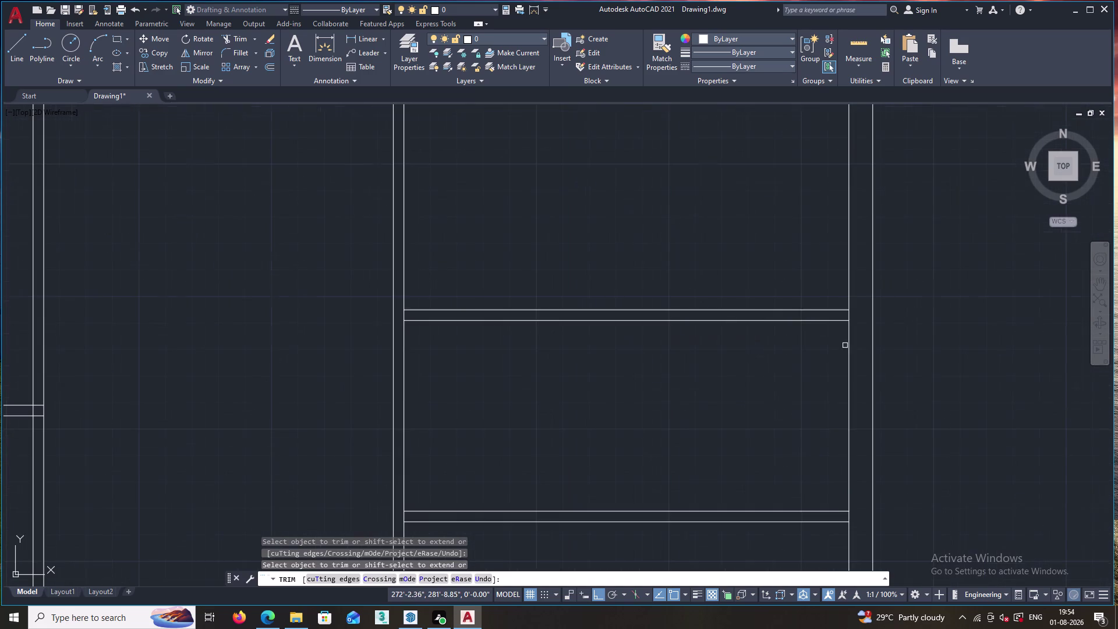
click(848, 317)
scroll(down, 3)
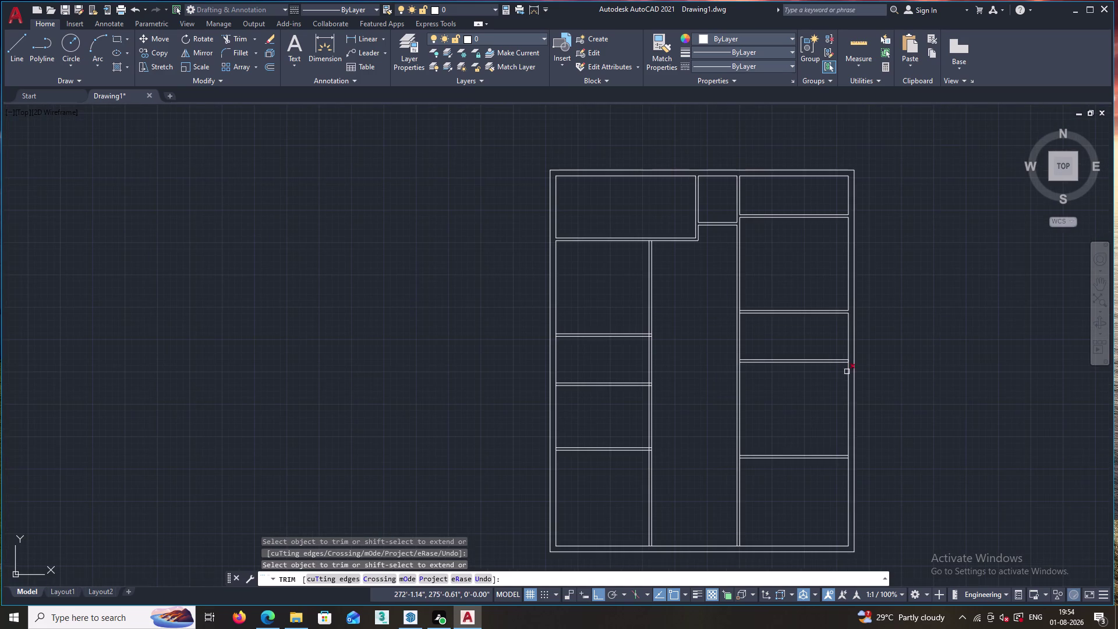
scroll(up, 3)
scroll(up, 3)
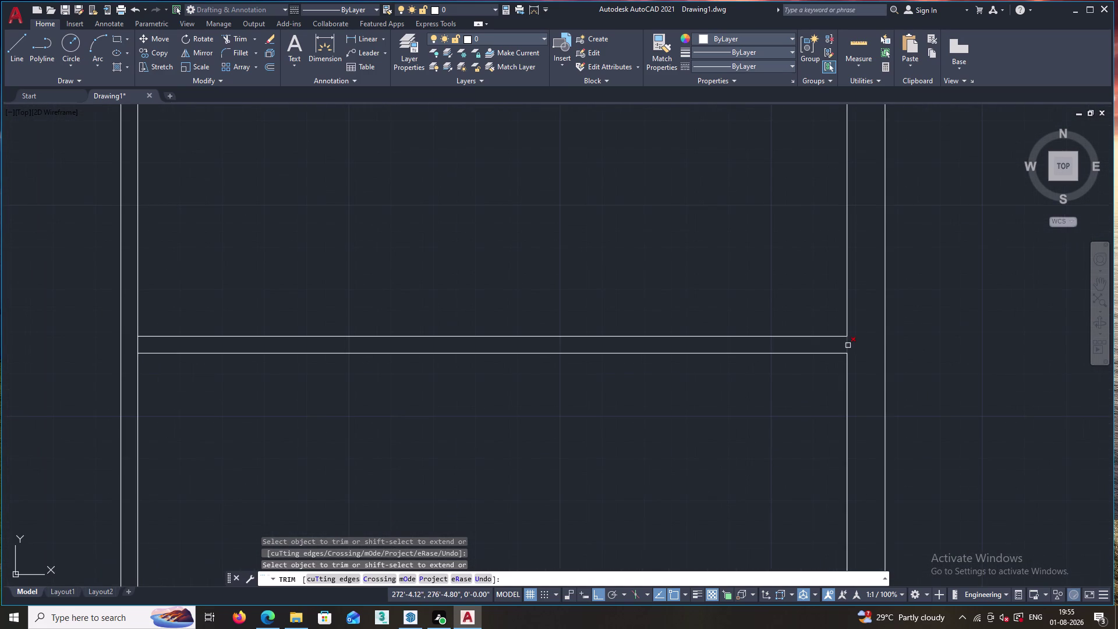
click(847, 345)
scroll(down, 3)
Open the bottom wall line at the partition junctions along the lower rooms.
middle_drag(837, 372, 816, 217)
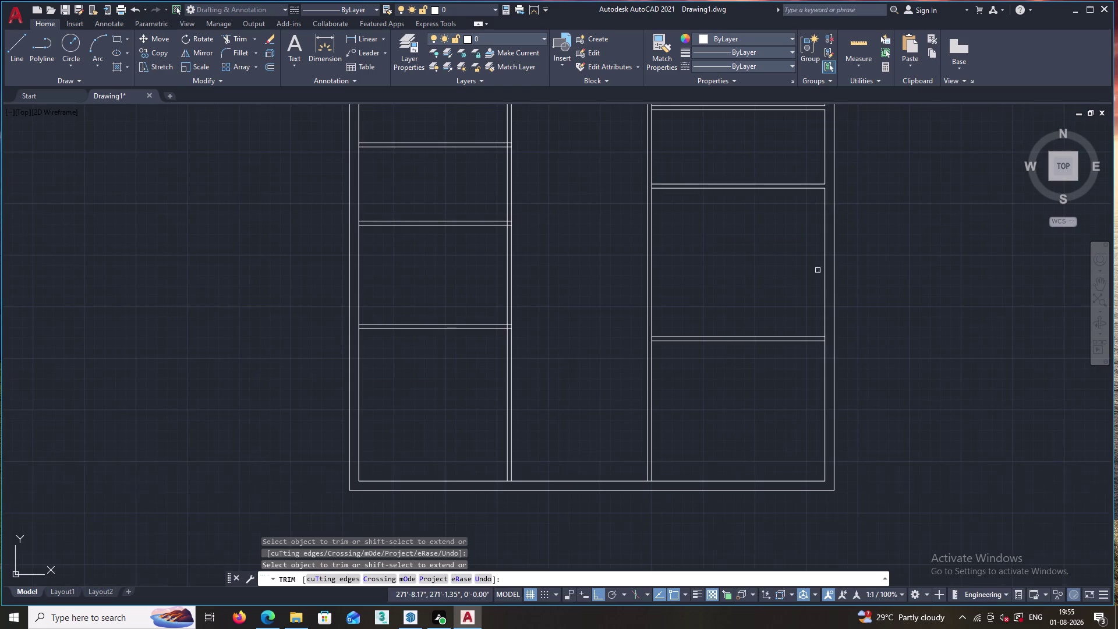
scroll(up, 3)
click(833, 327)
scroll(down, 3)
scroll(up, 3)
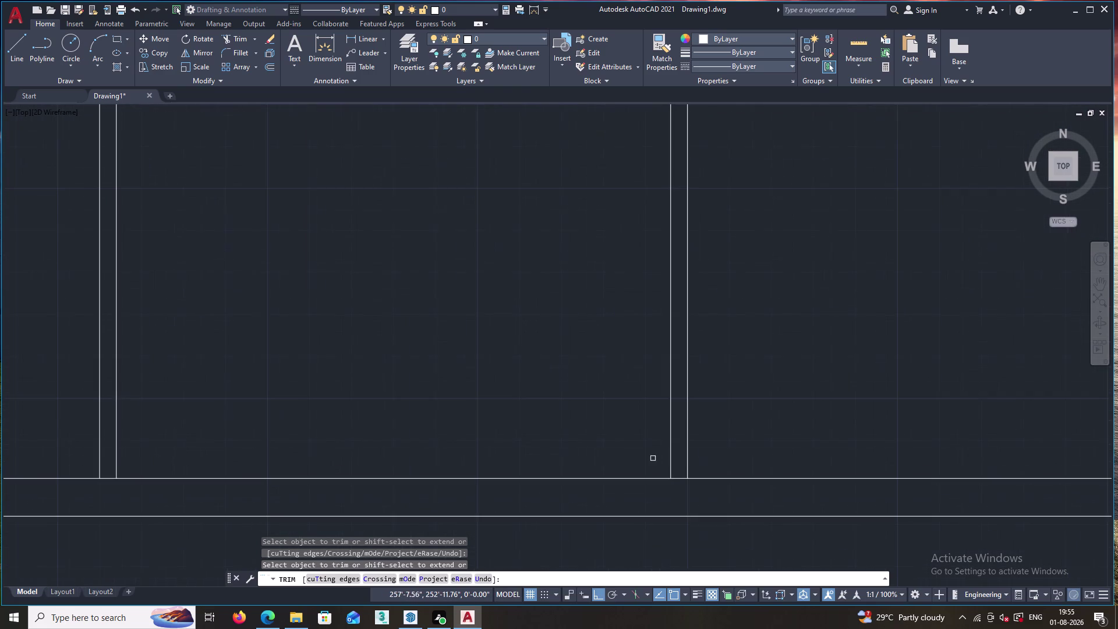
click(677, 478)
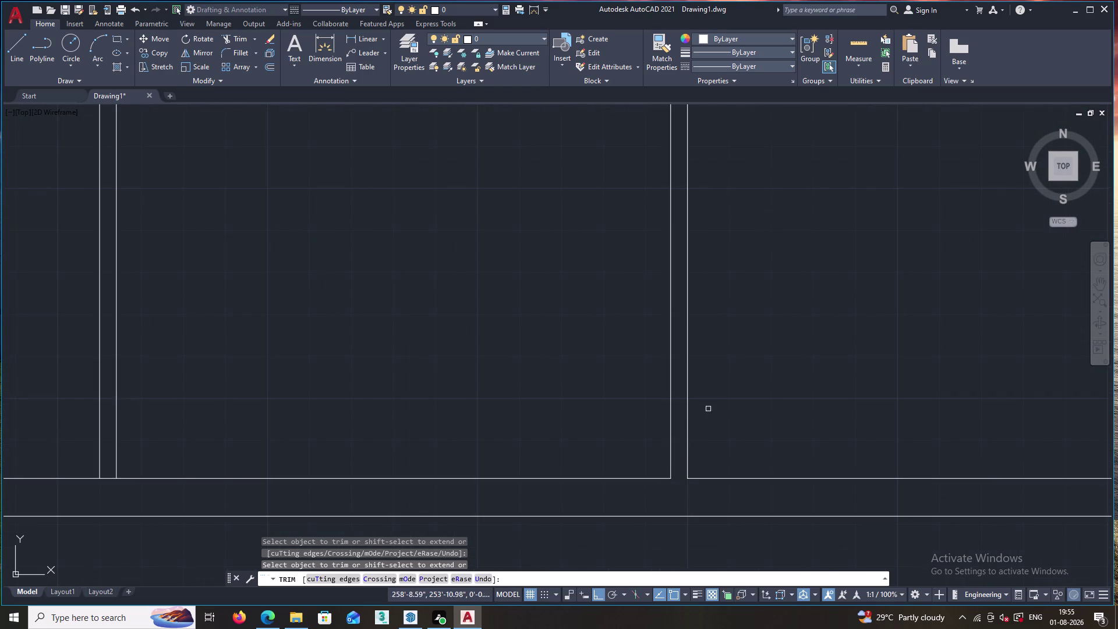
middle_drag(715, 397, 896, 335)
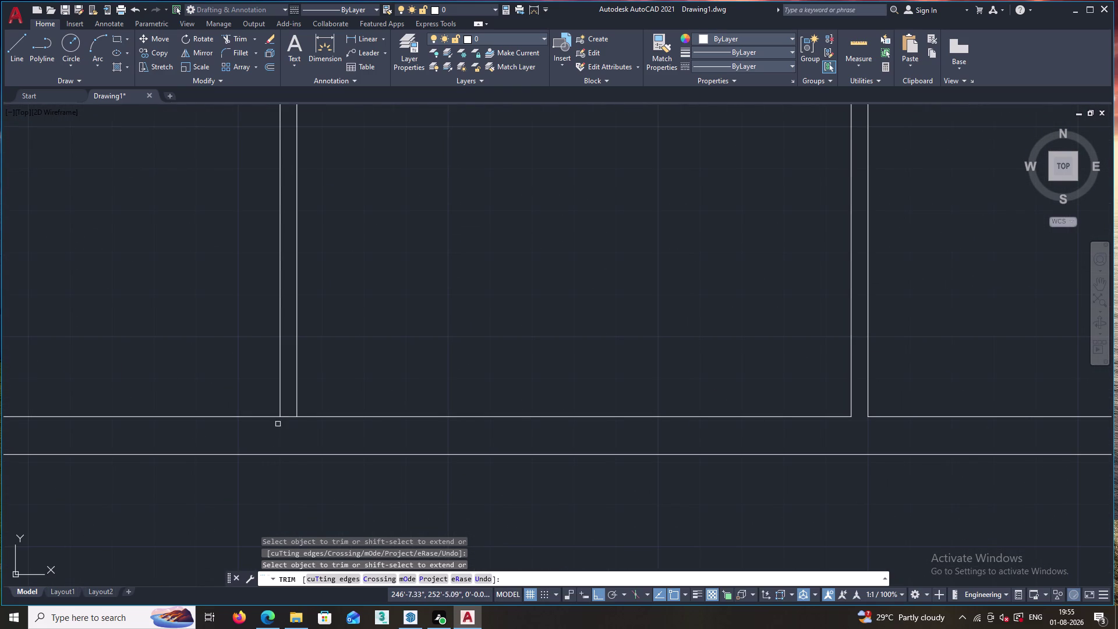
click(282, 417)
middle_drag(365, 367, 645, 338)
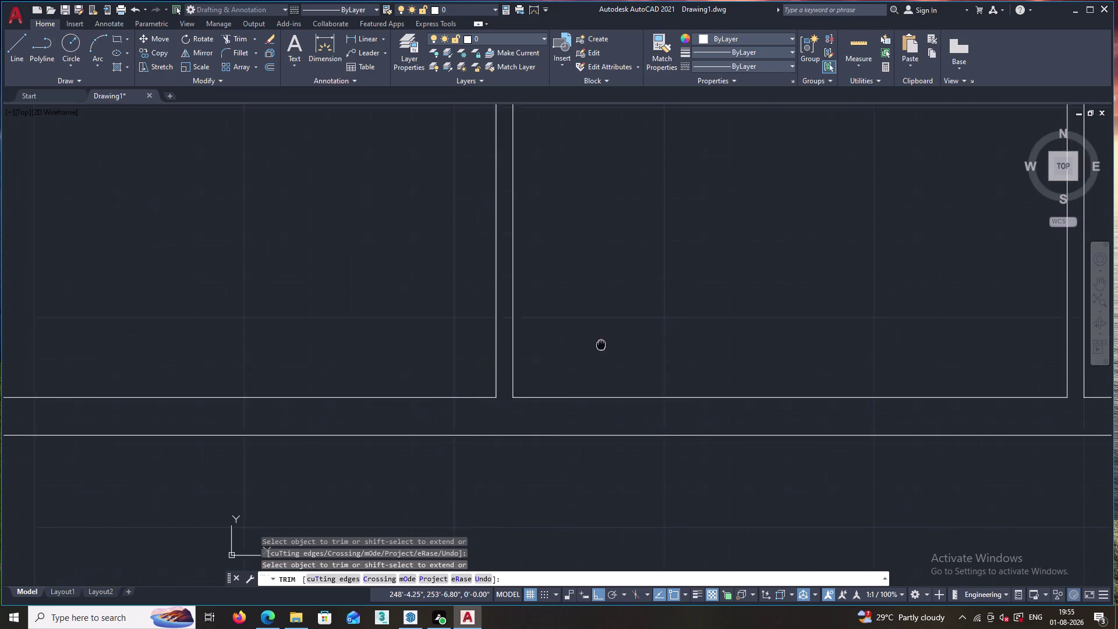
middle_drag(645, 338, 816, 311)
scroll(down, 3)
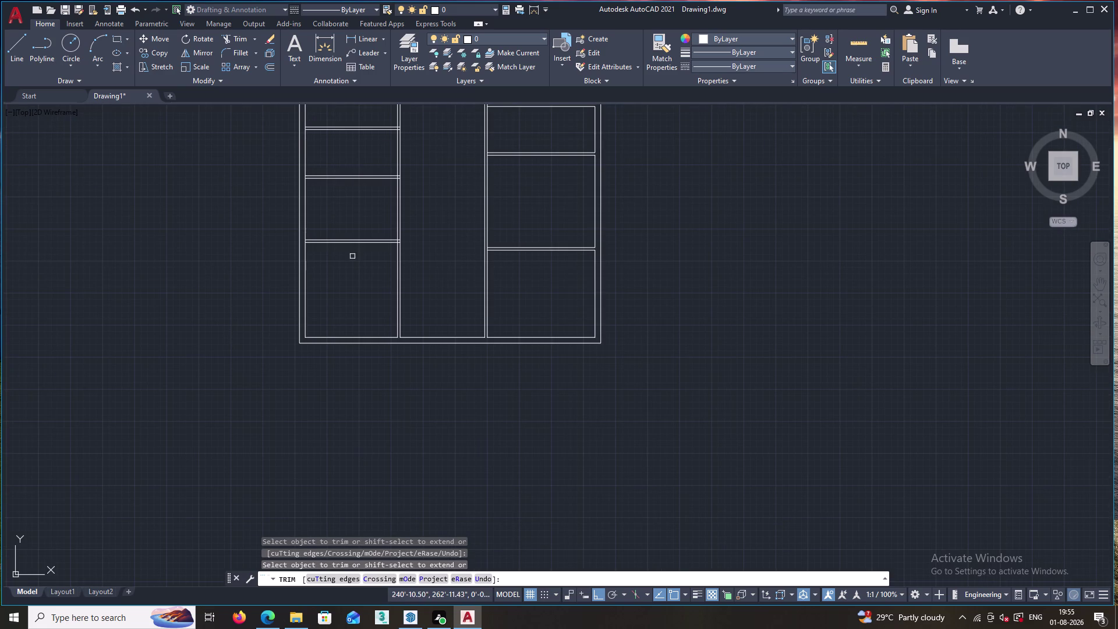
scroll(up, 3)
scroll(up, 3)
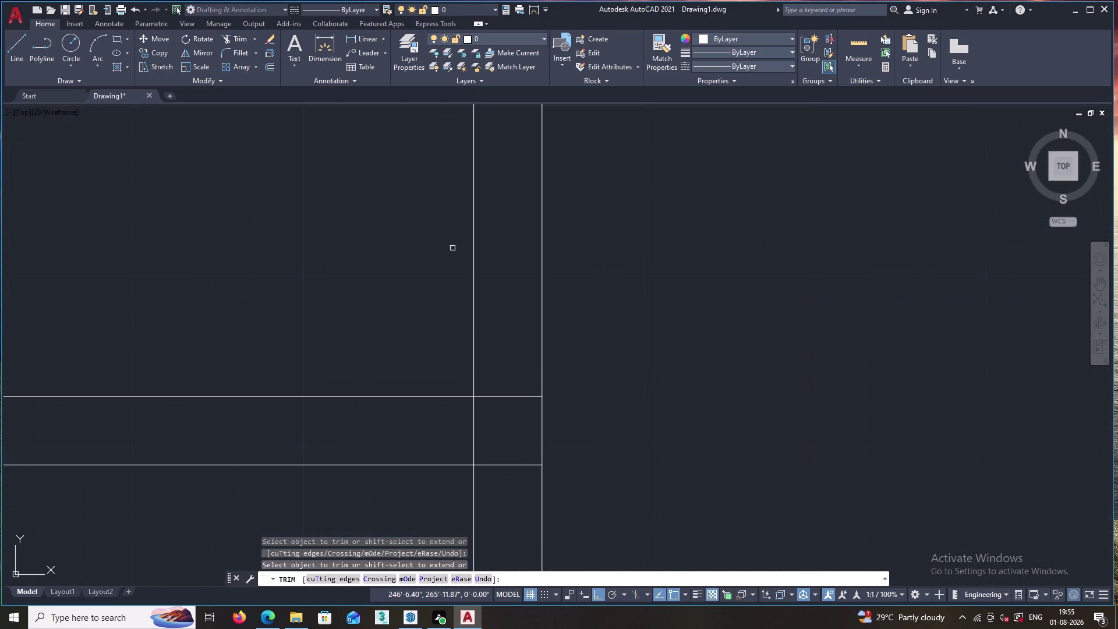
Fence-trim the crossing wall lines at three lower partition junctions.
drag(506, 301, 515, 475)
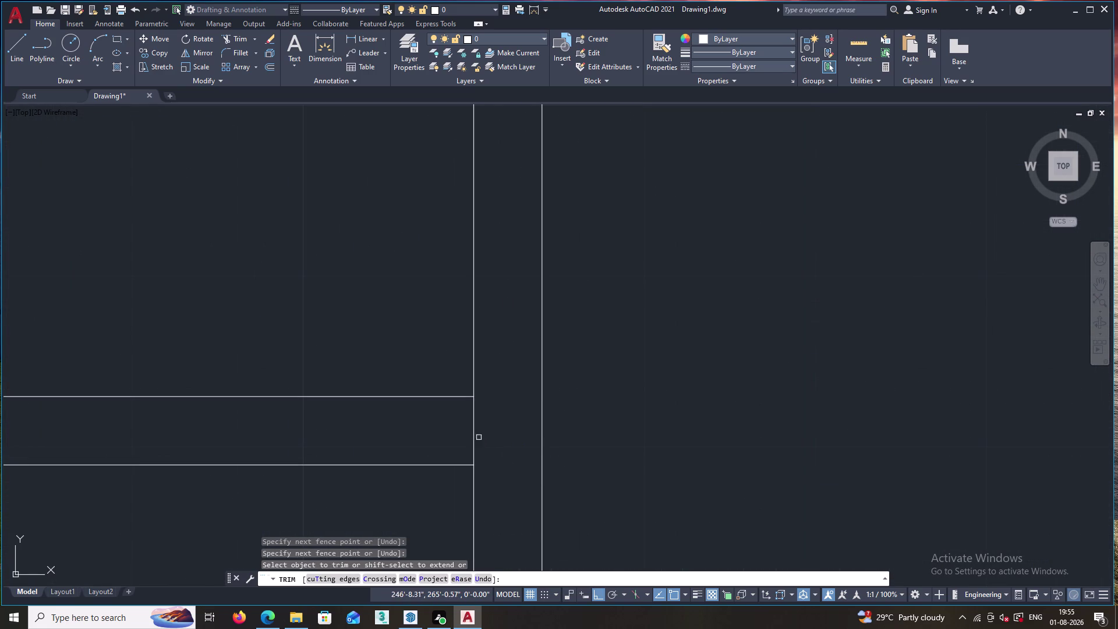
click(471, 432)
scroll(down, 3)
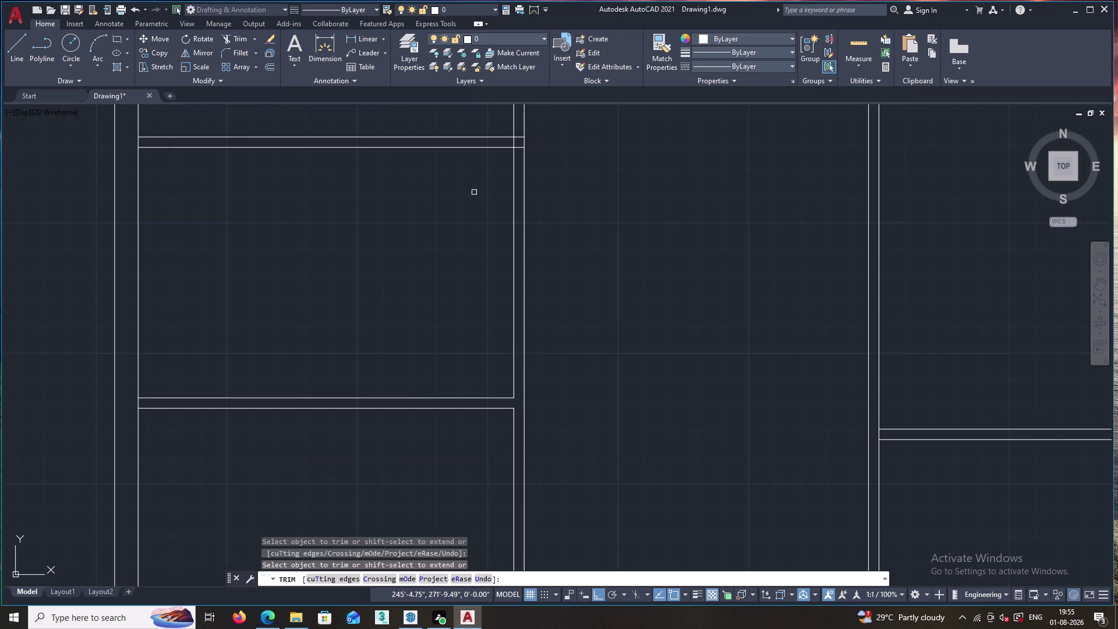
middle_drag(474, 192, 567, 360)
scroll(up, 3)
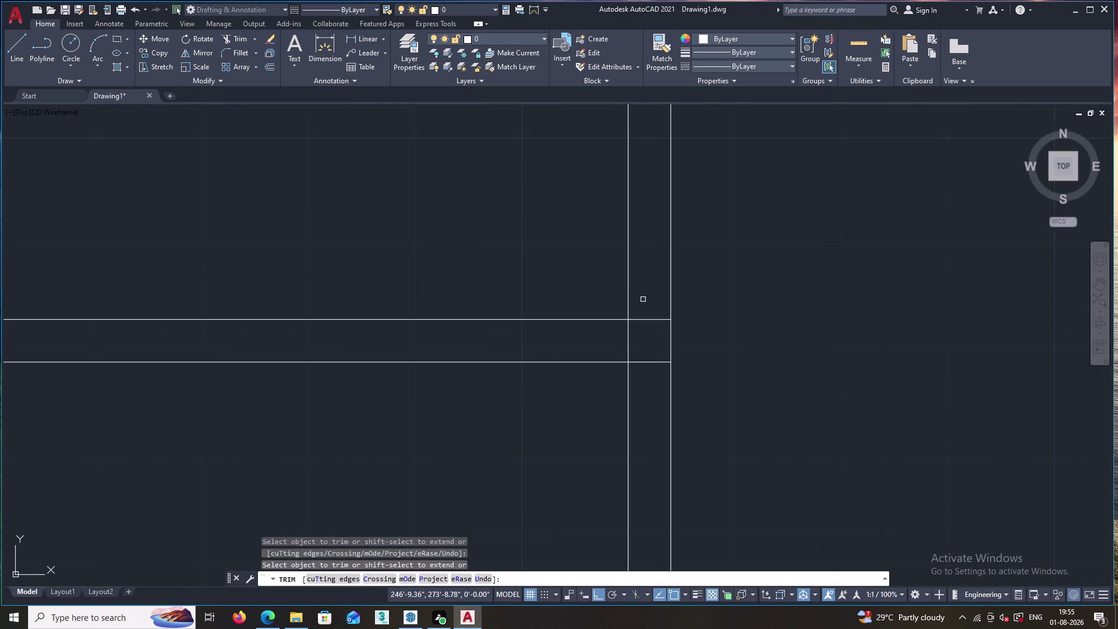
drag(643, 300, 655, 385)
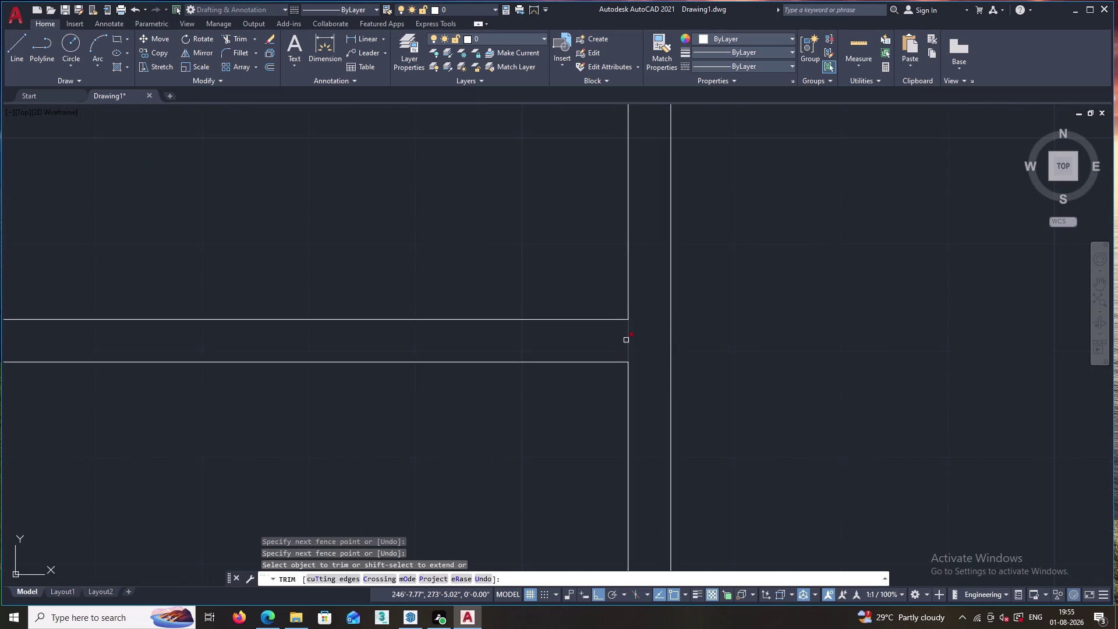
click(626, 341)
scroll(down, 3)
scroll(up, 3)
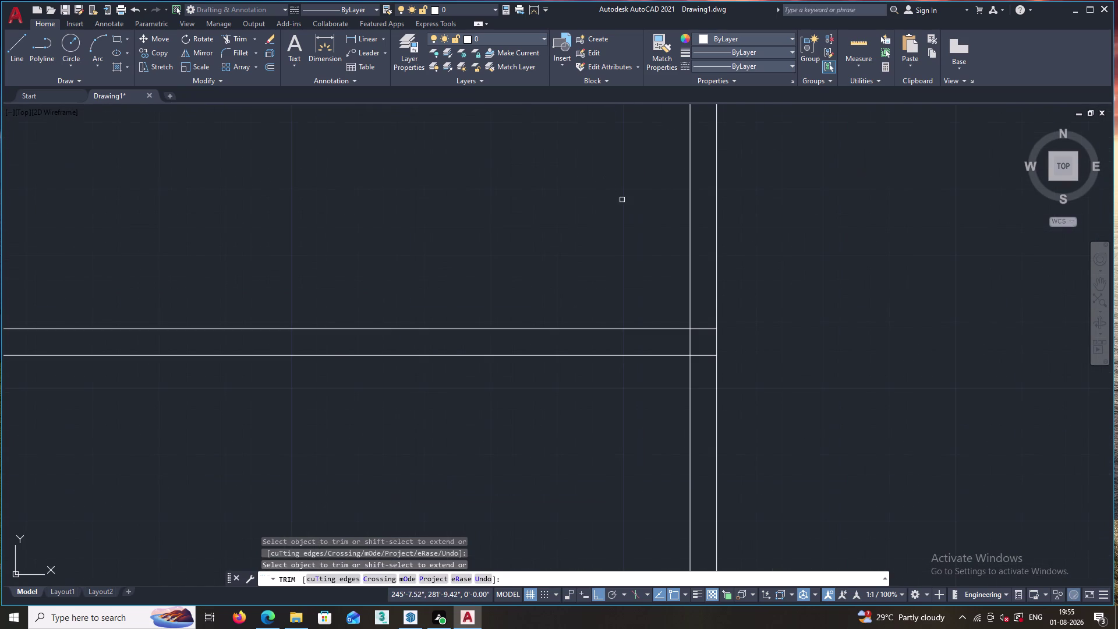
drag(706, 298, 707, 372)
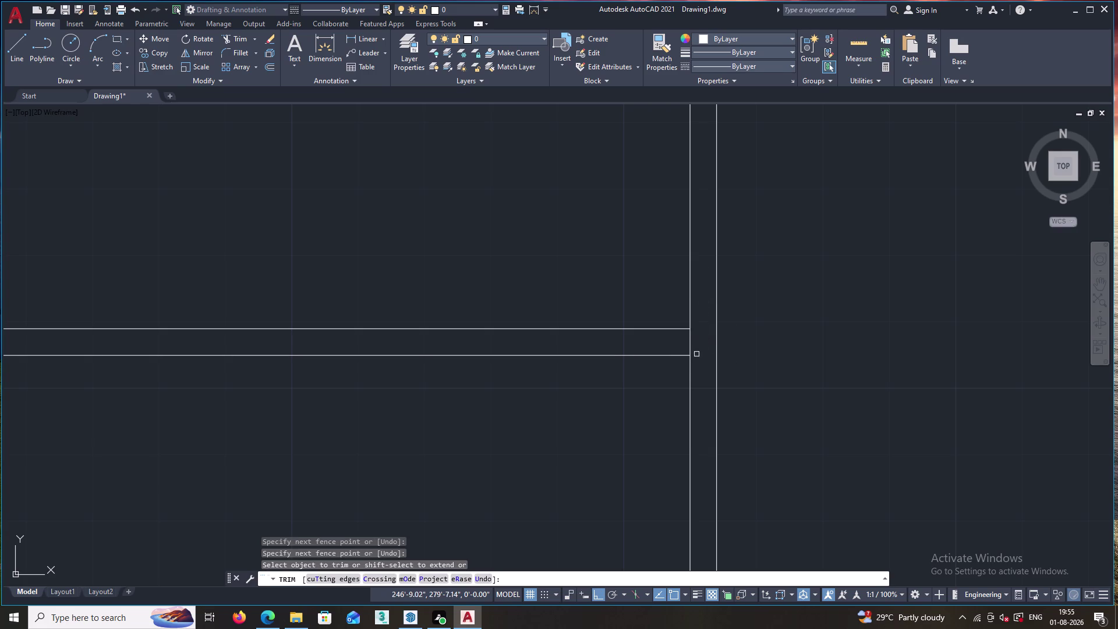
click(690, 346)
scroll(down, 3)
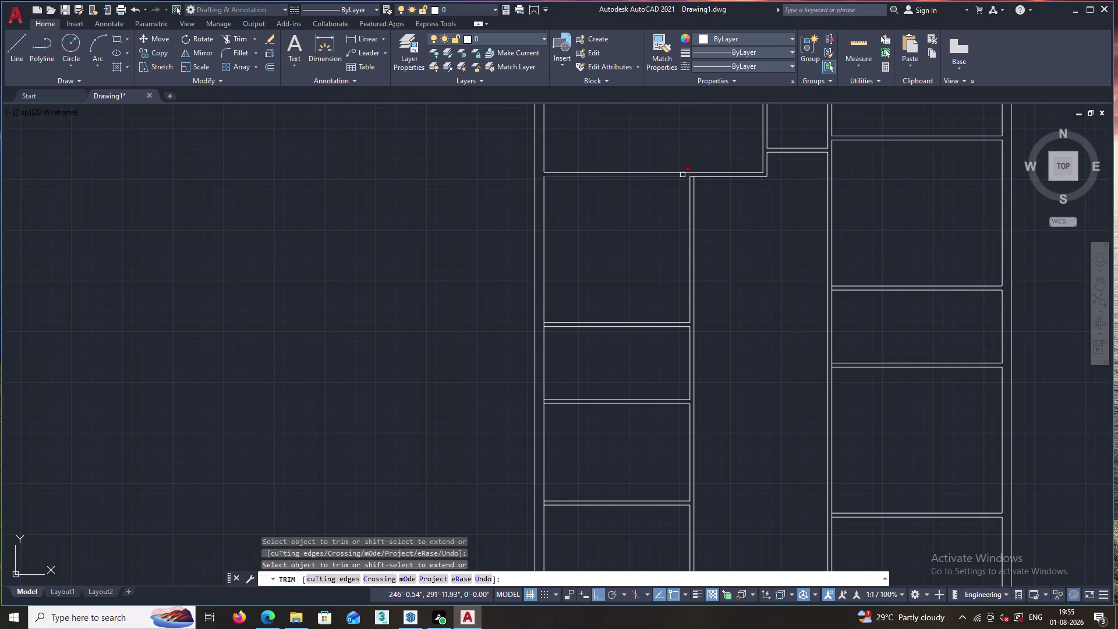
scroll(up, 3)
Trim the wall lines at the corridor corner and the adjoining room junctions.
click(722, 196)
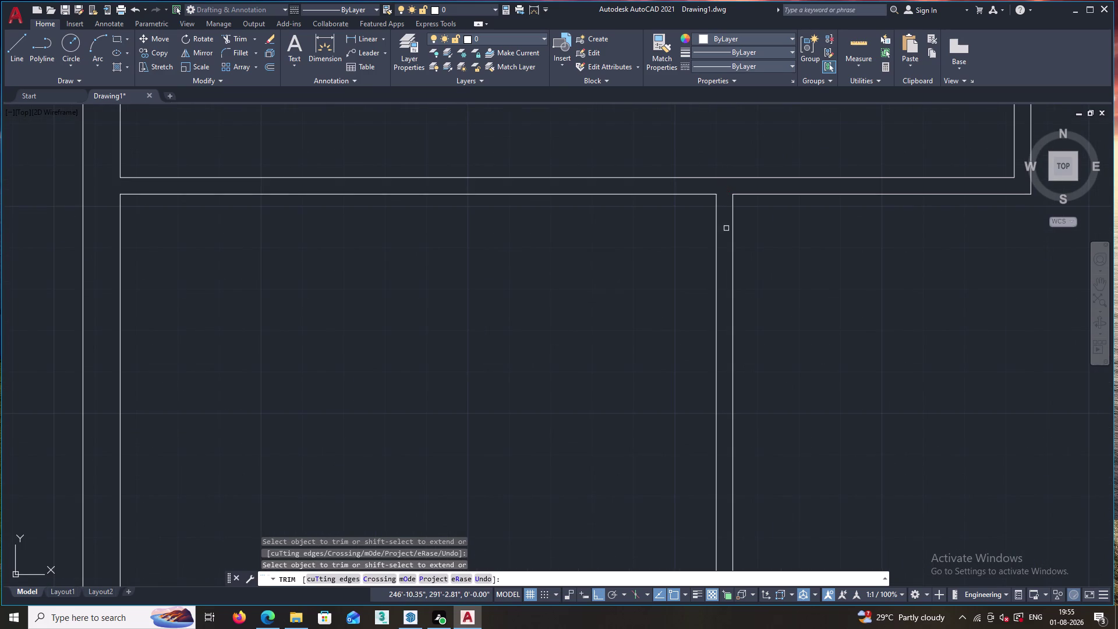
scroll(down, 3)
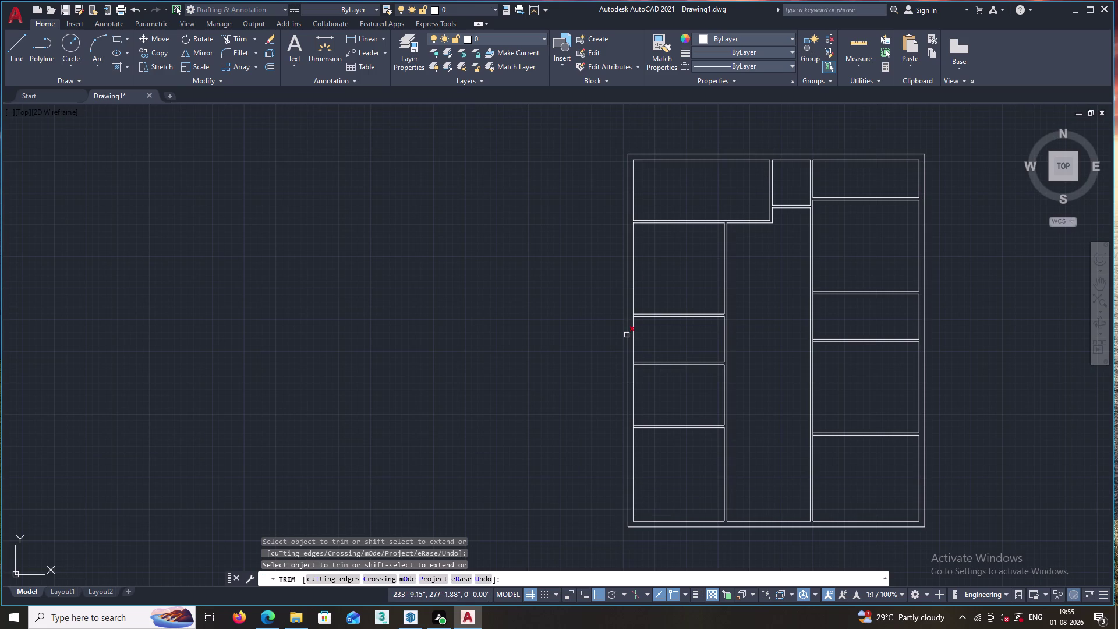
scroll(up, 3)
scroll(up, 3)
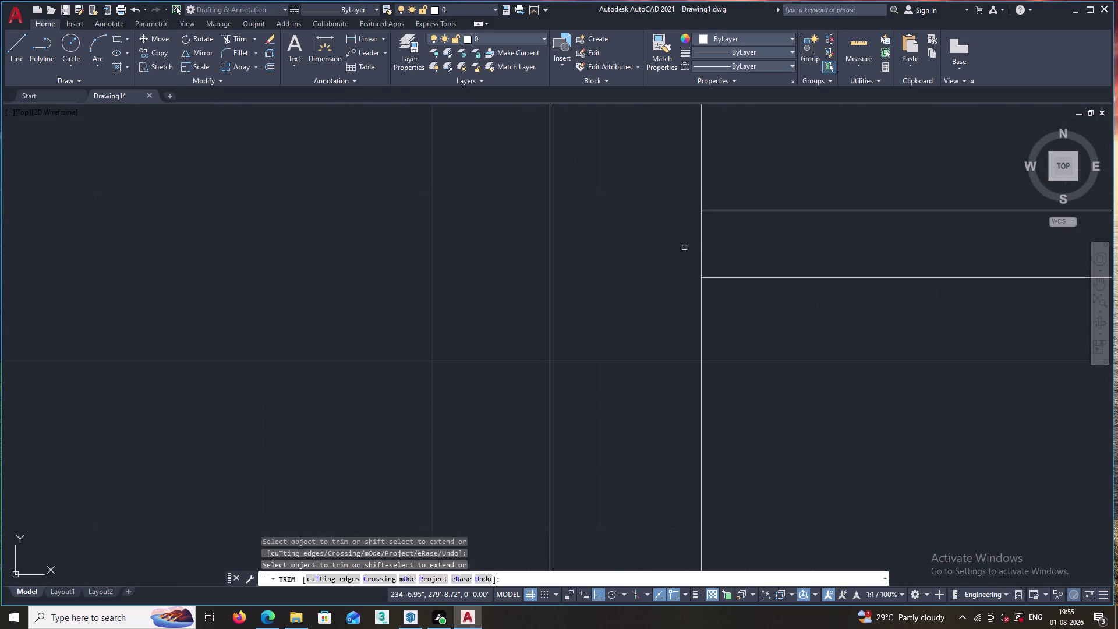
click(701, 239)
scroll(down, 3)
scroll(down, 3)
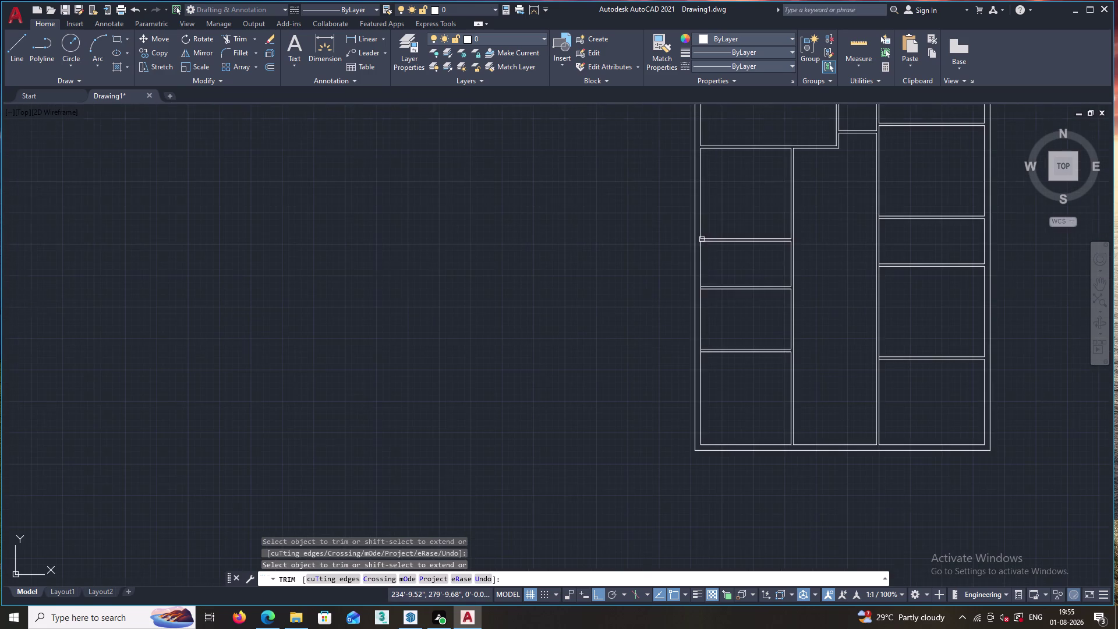
scroll(up, 3)
click(688, 244)
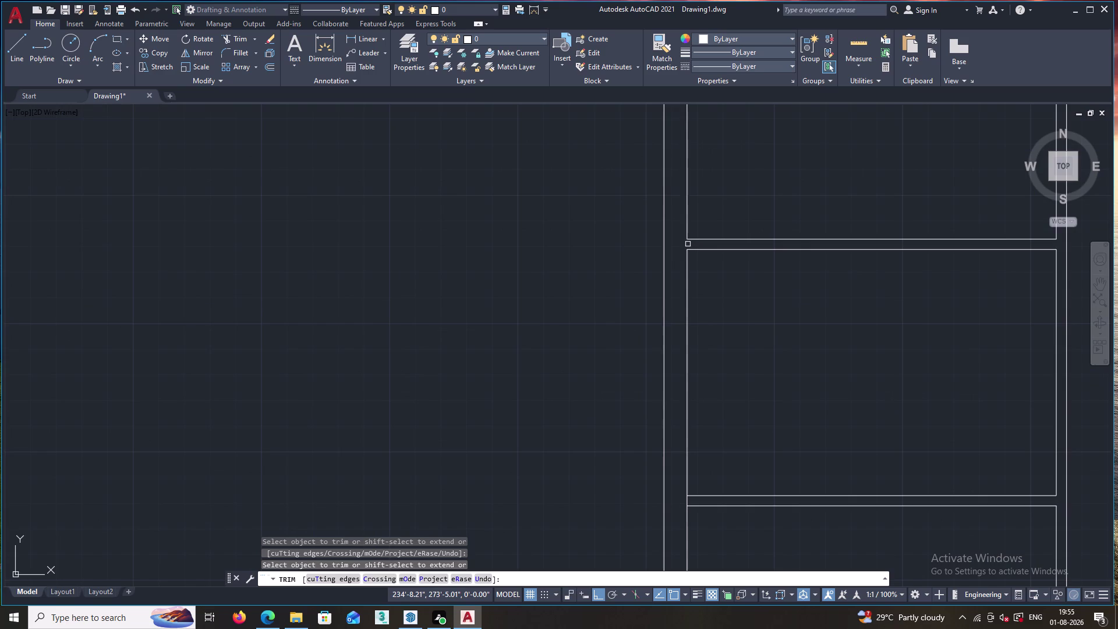
Trim the last wall line where a partition joins, then end the trim command.
scroll(down, 3)
scroll(up, 3)
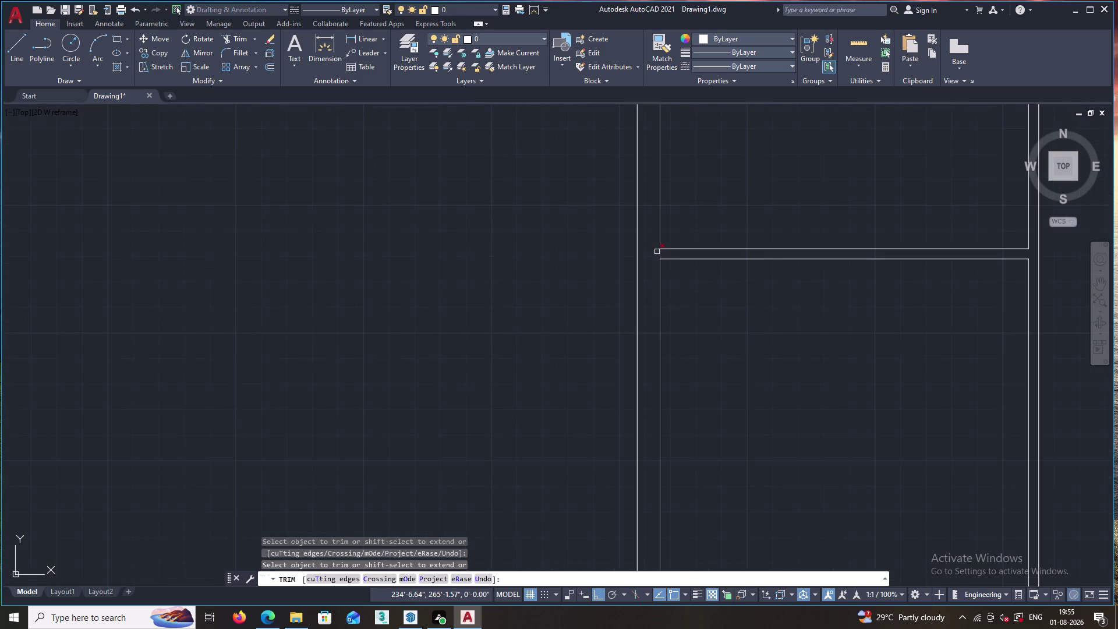
scroll(up, 3)
click(680, 266)
scroll(down, 3)
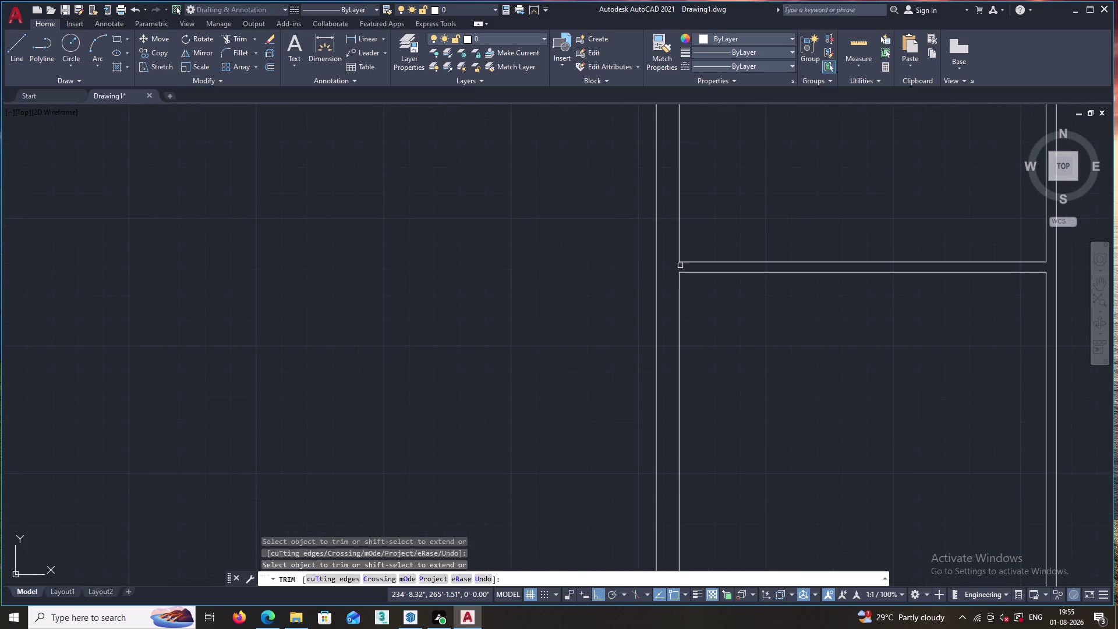
scroll(down, 3)
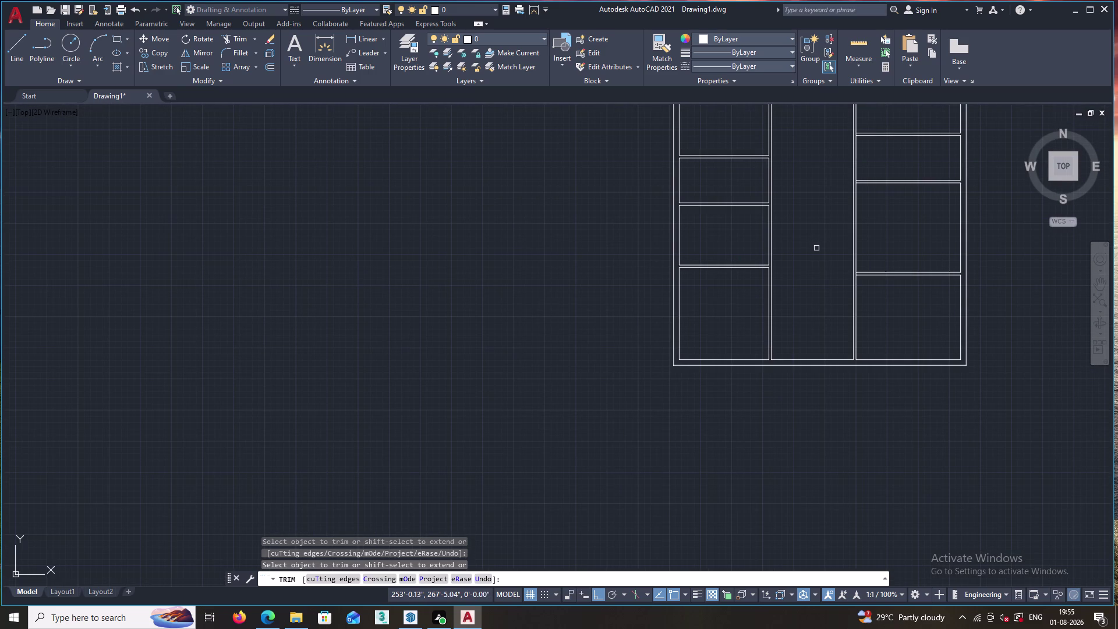
scroll(down, 3)
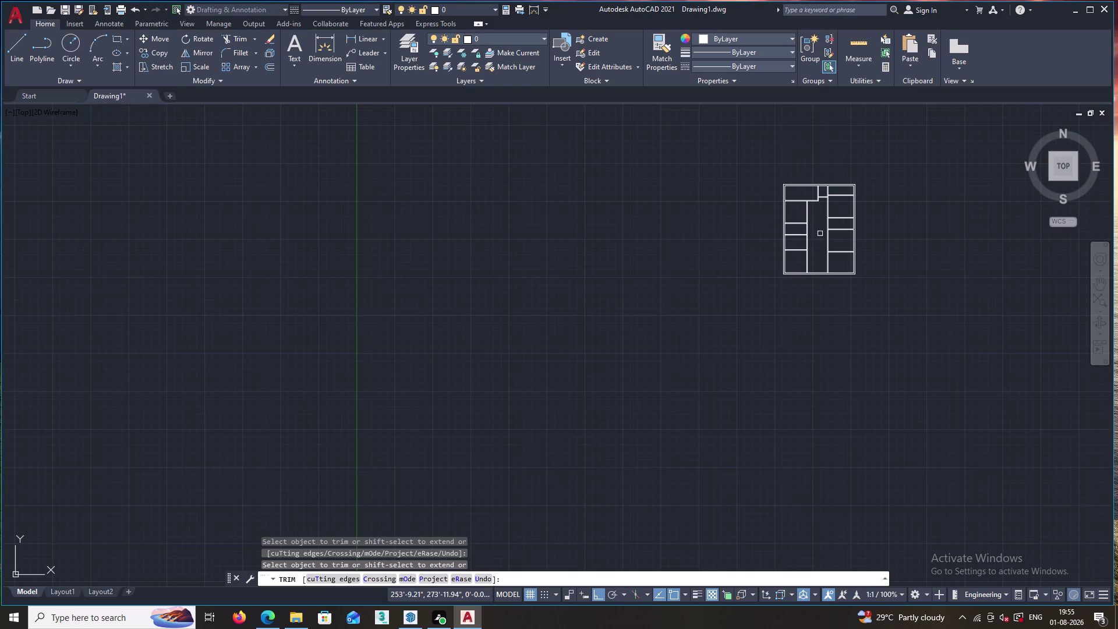
scroll(up, 3)
scroll(up, 3)
key(Escape)
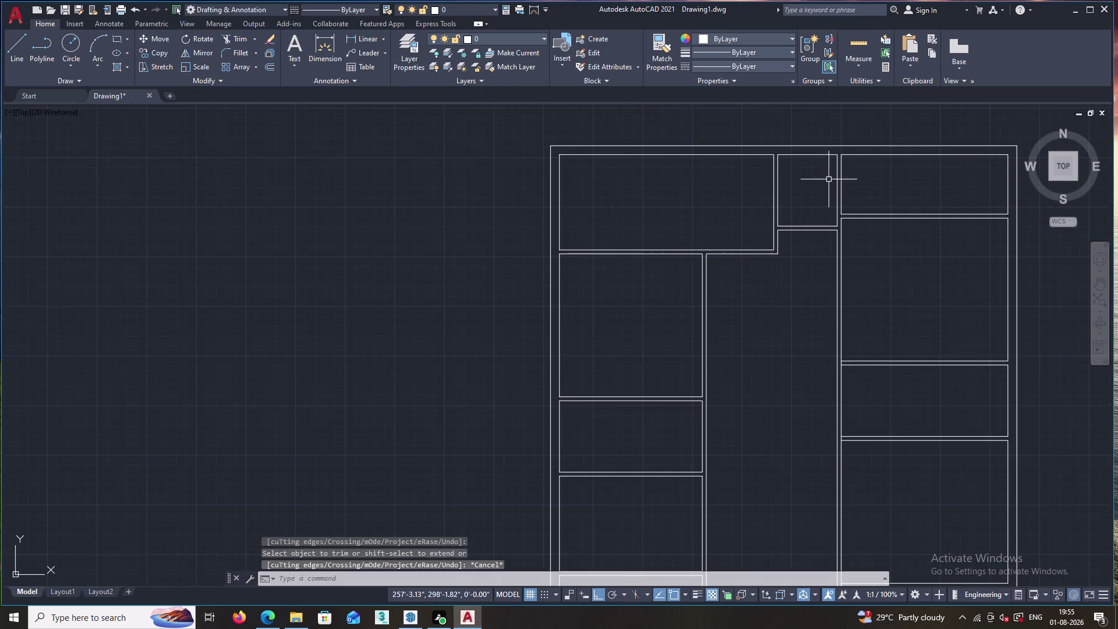
scroll(down, 3)
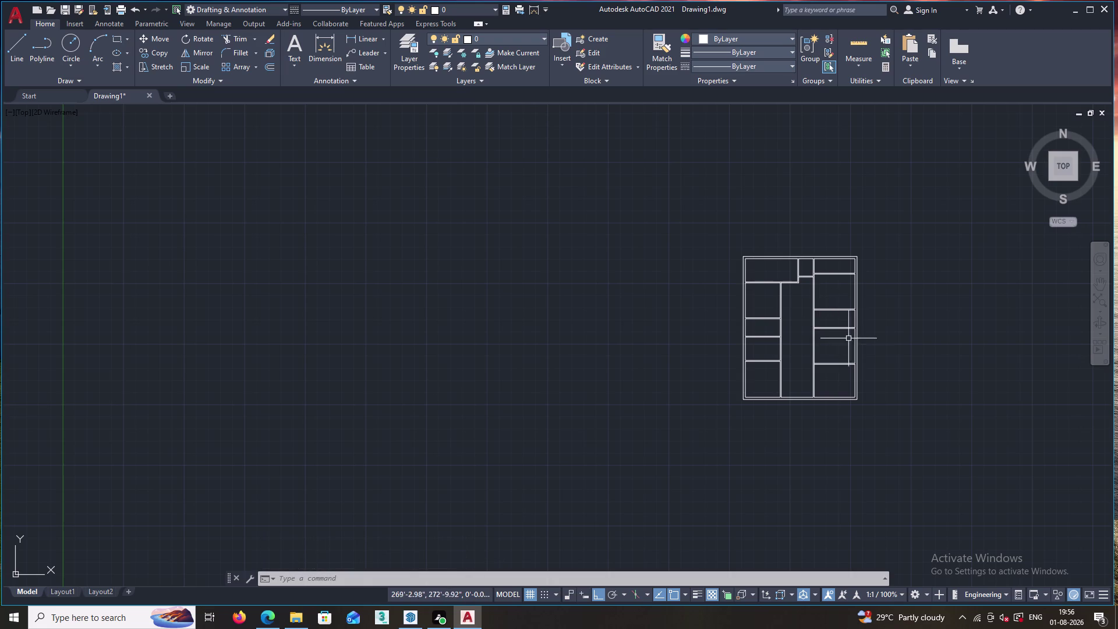
Draw a horizontal line from the narrow room's right wall to its left wall.
key(l)
key(Return)
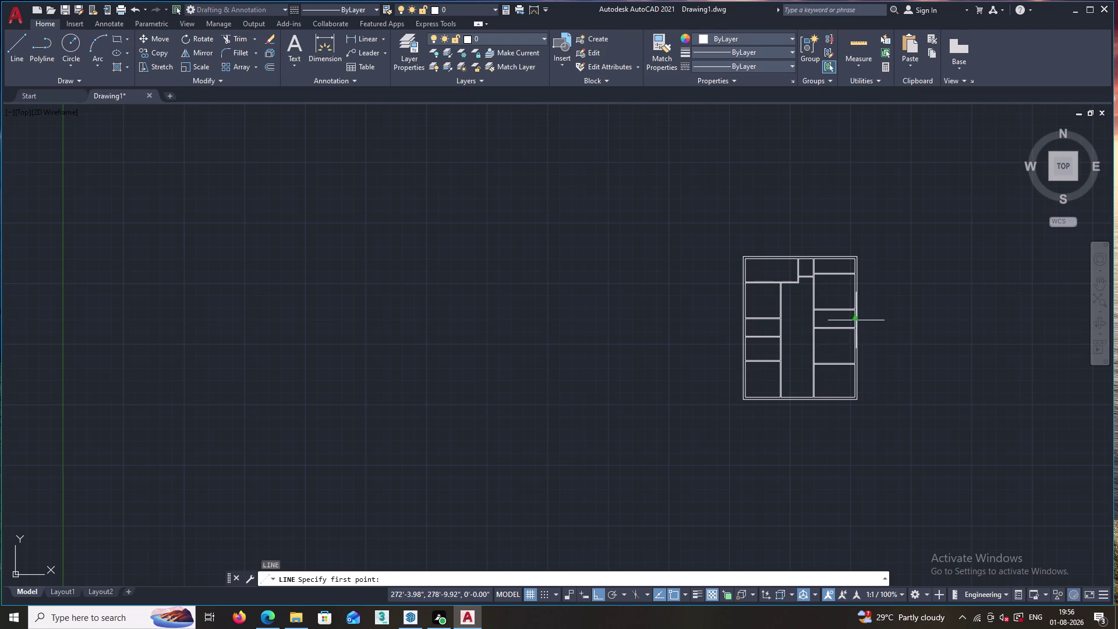
scroll(up, 3)
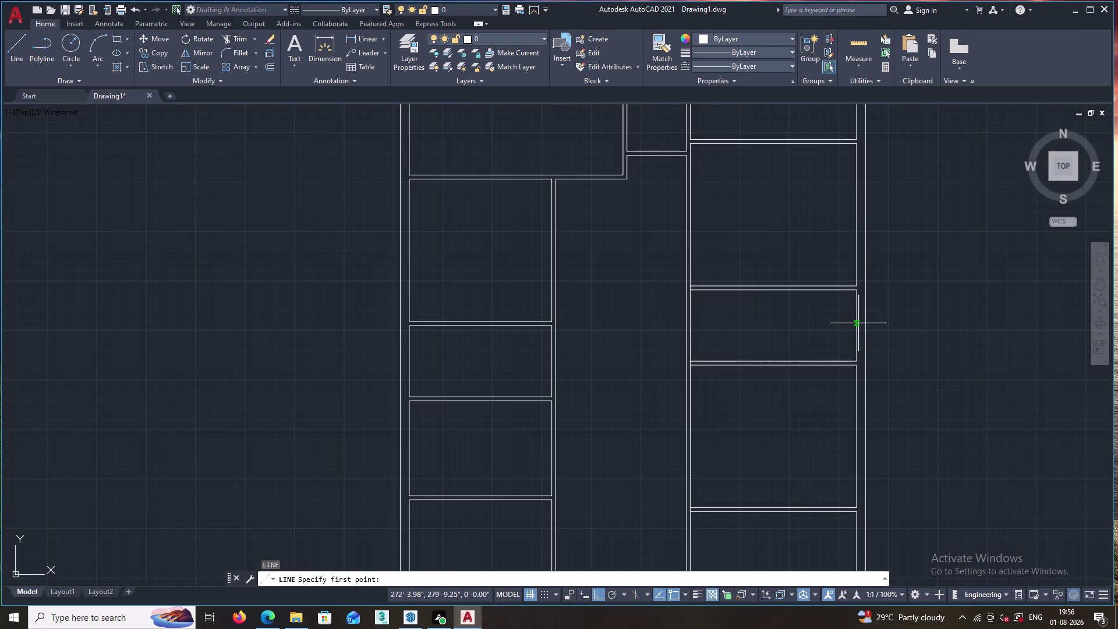
click(855, 328)
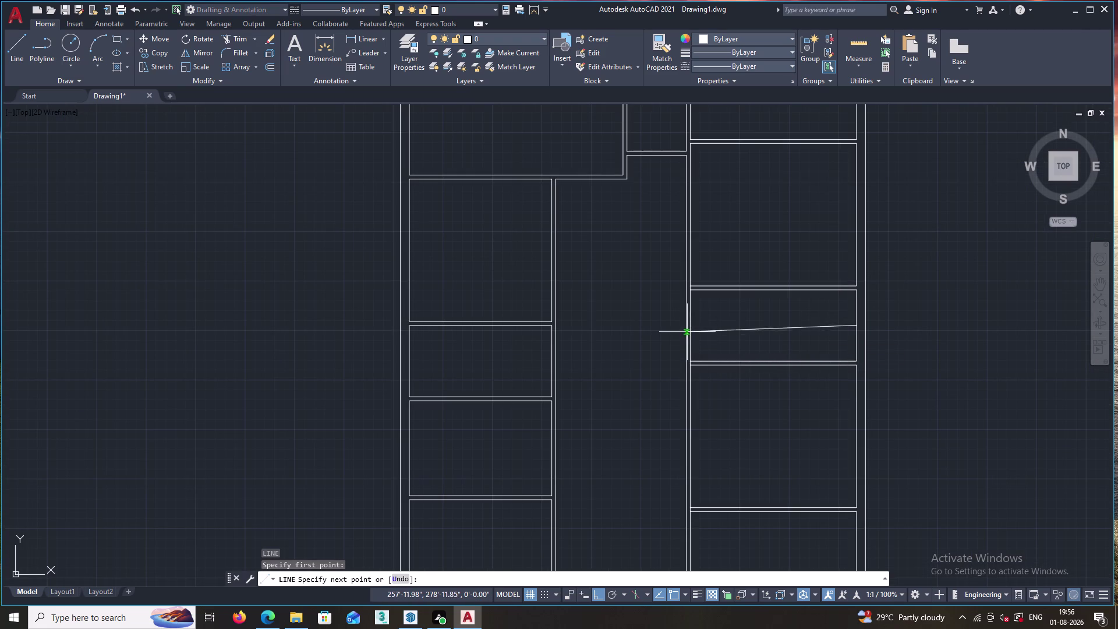
click(690, 326)
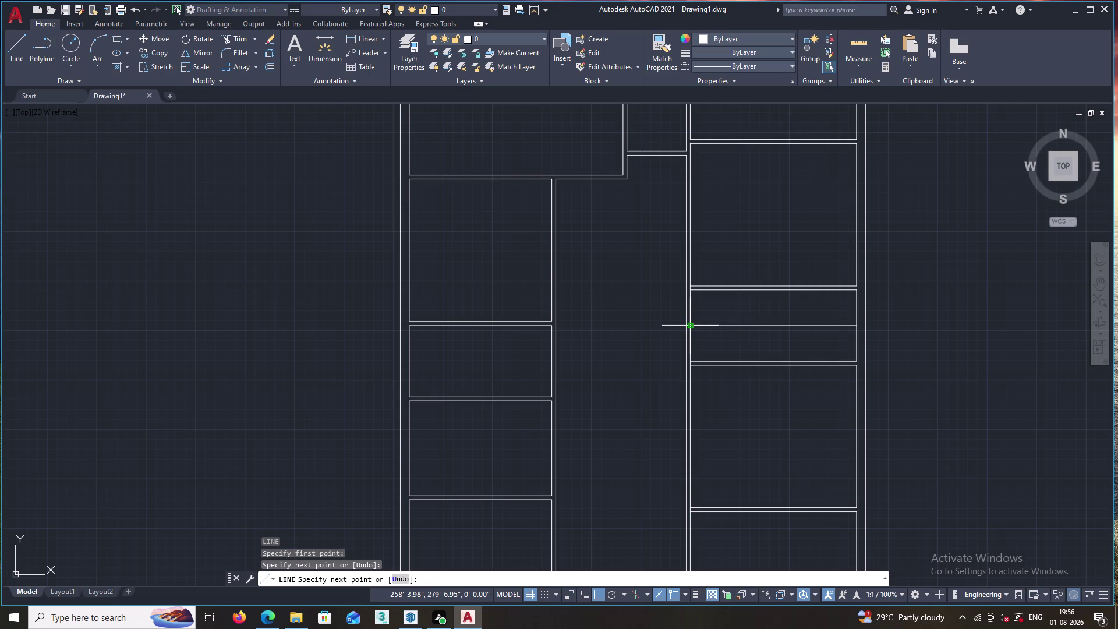
key(Escape)
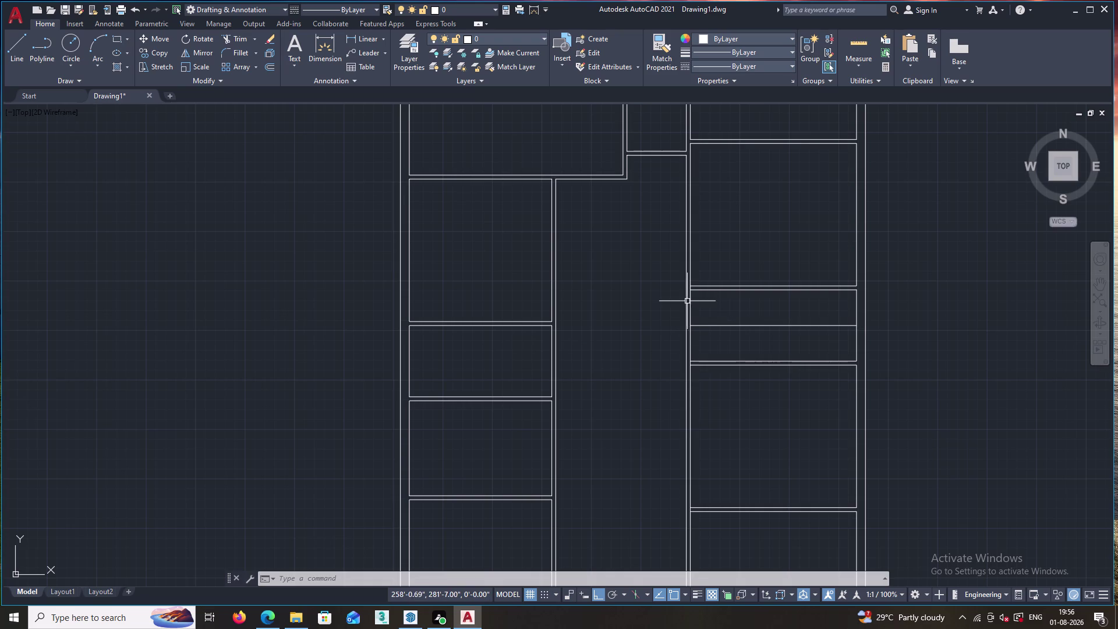
scroll(up, 3)
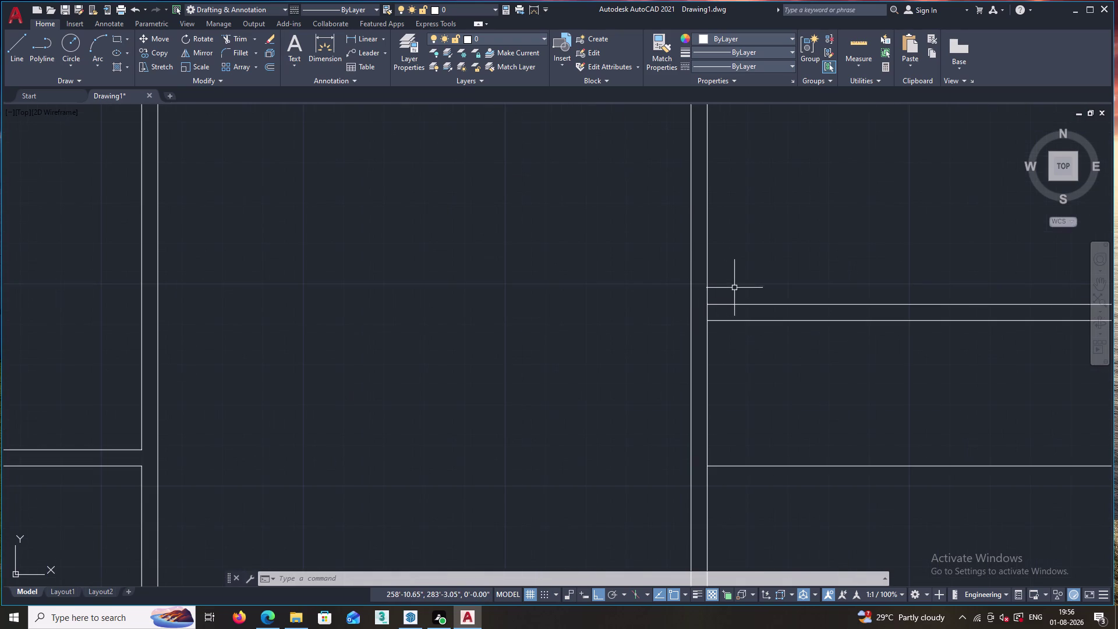
scroll(down, 3)
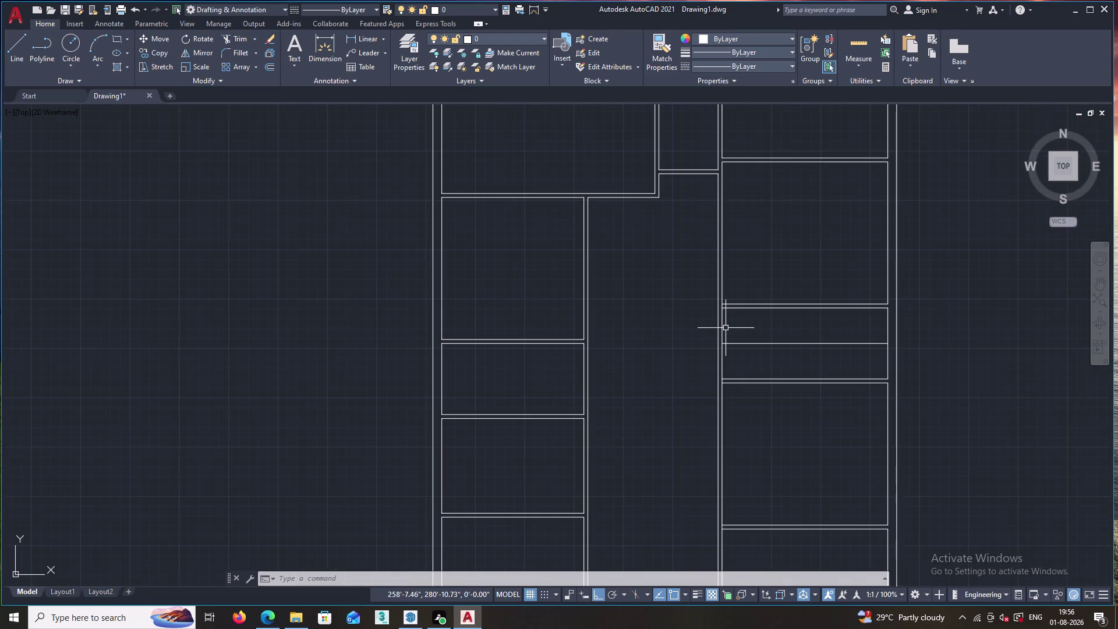
key(Escape)
Trim the two dividing-line stubs at the narrow room's left wall.
text(T)
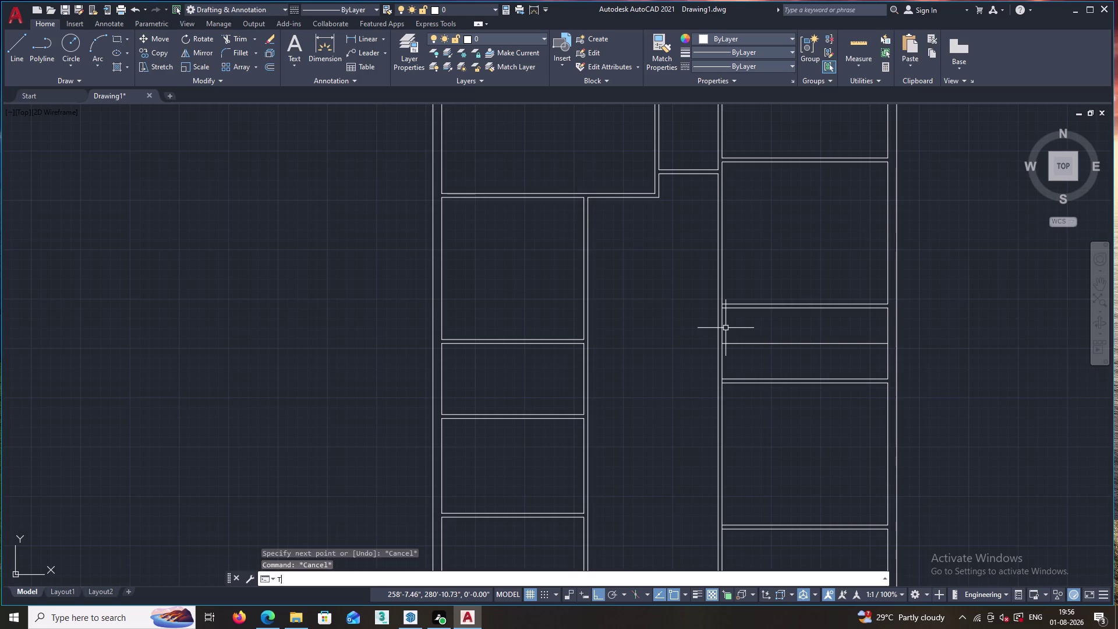
text(R)
key(Return)
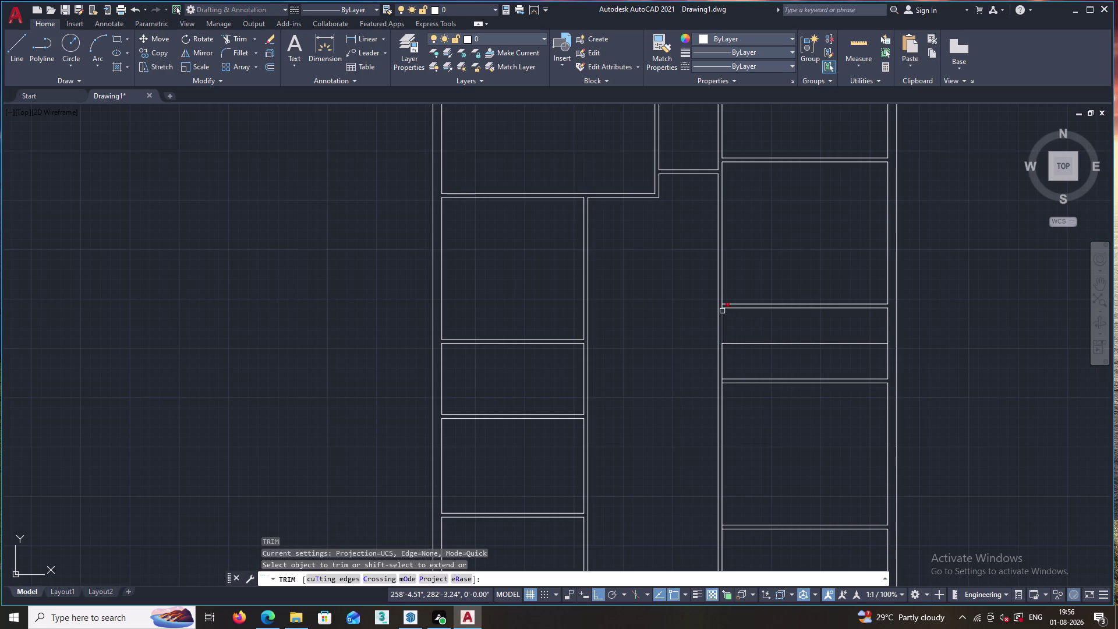
scroll(up, 3)
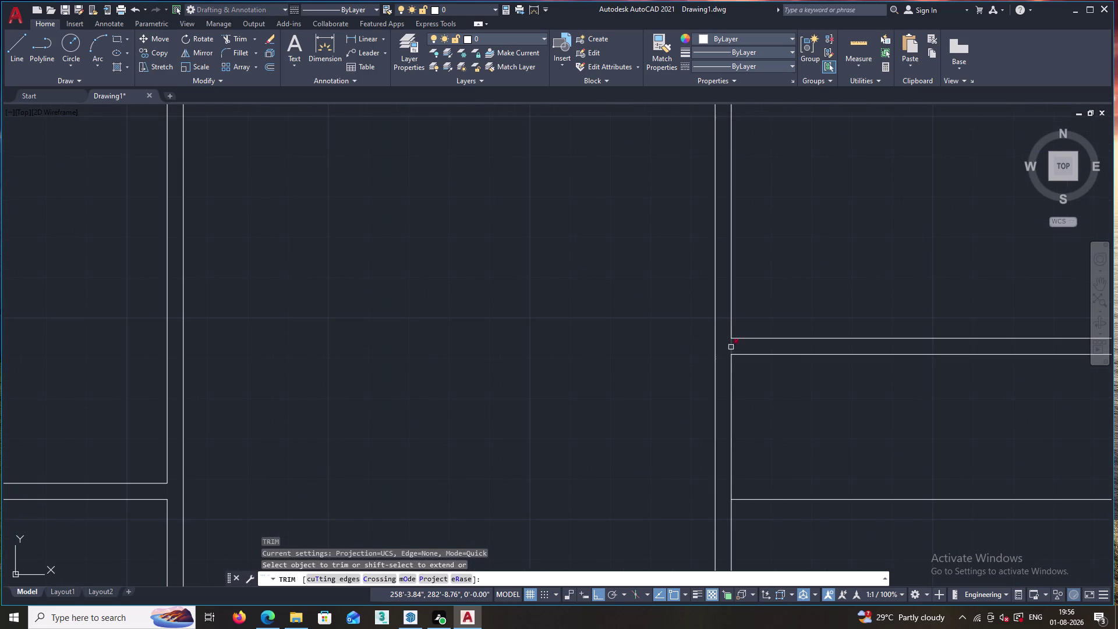
click(731, 347)
scroll(down, 3)
scroll(up, 3)
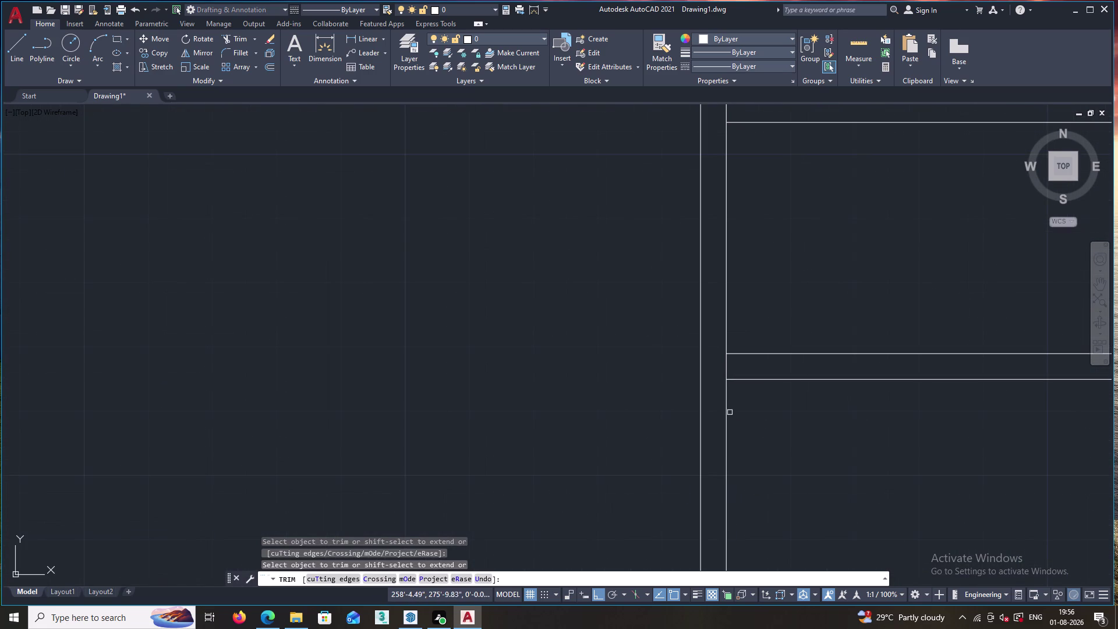
click(726, 367)
scroll(down, 3)
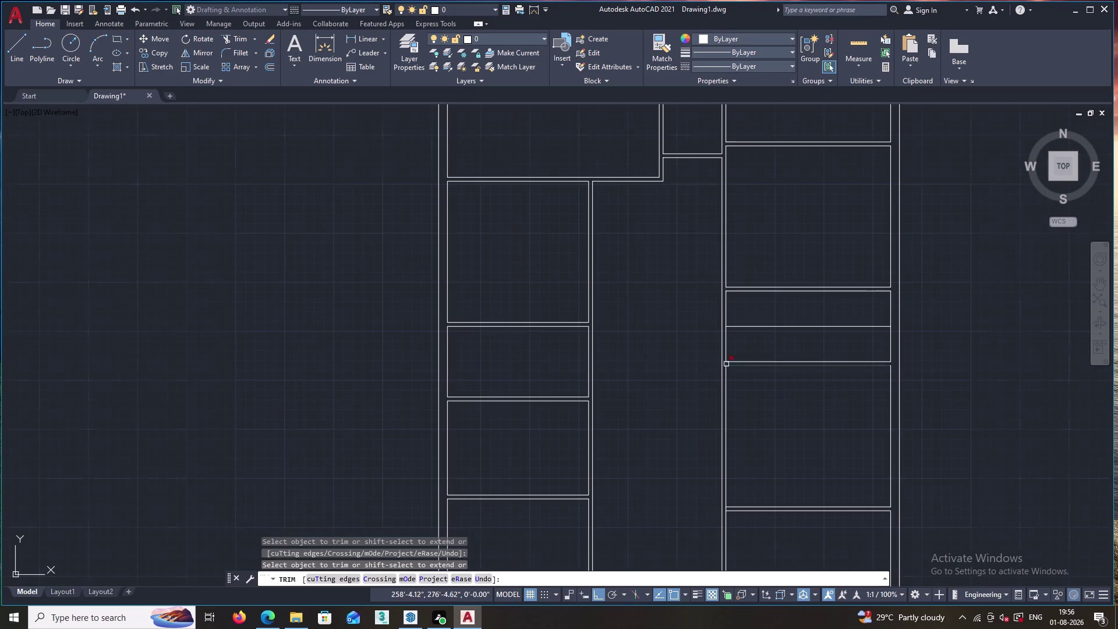
key(Escape)
Start an offset and cancel it.
key(o)
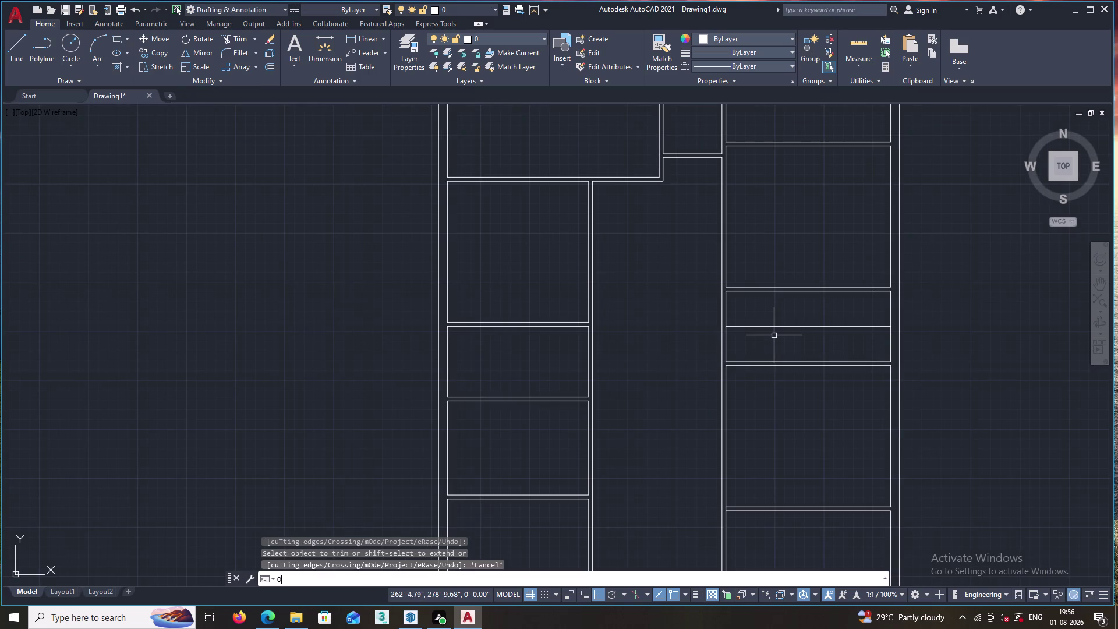
key(Return)
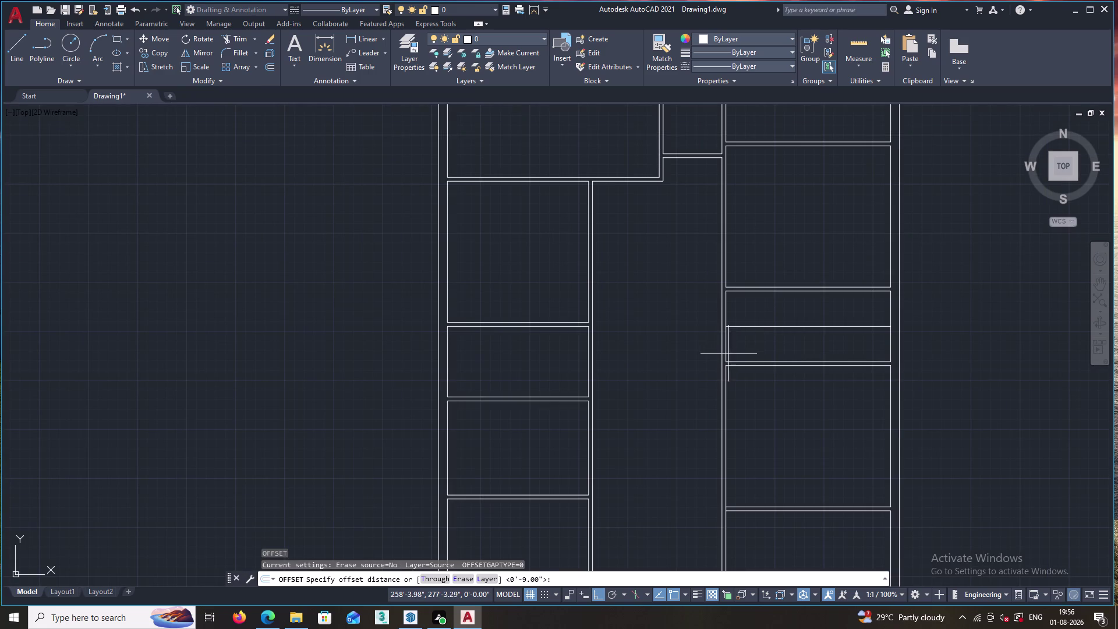
key(Escape)
Copy the stair room's left edge line from its lower endpoint as base point.
text(C)
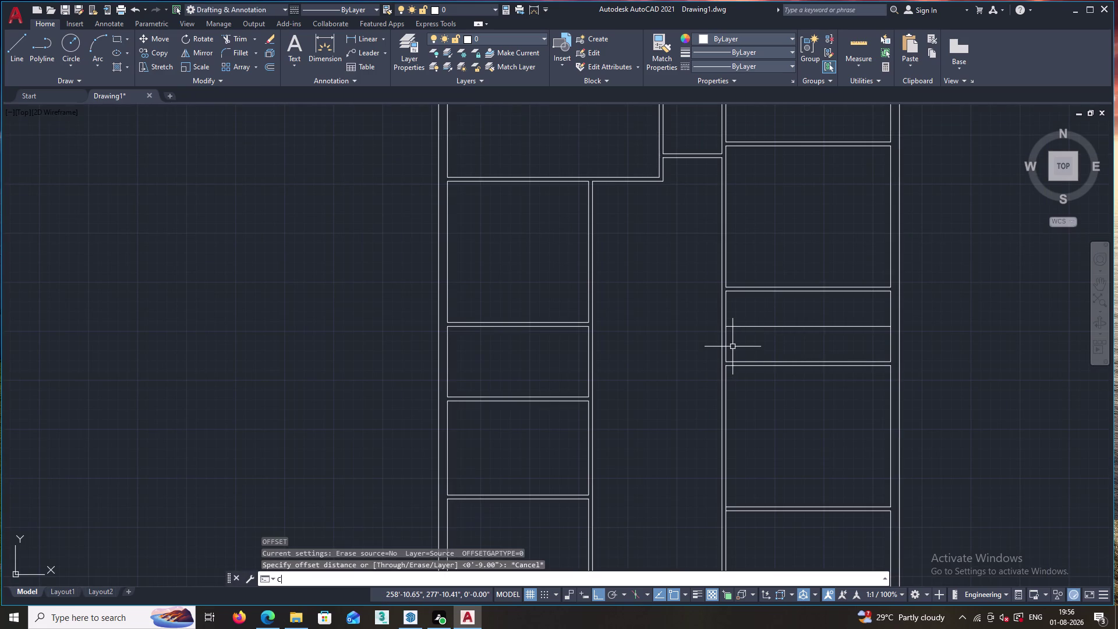
text(O)
key(Return)
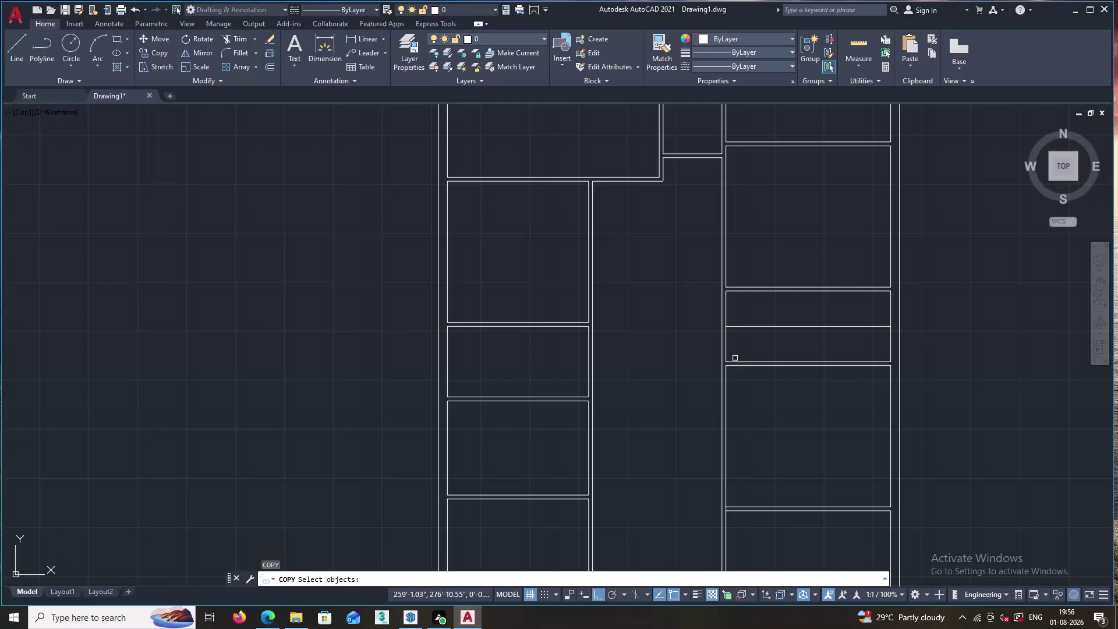
key(Escape)
key(Escape)
text(CO)
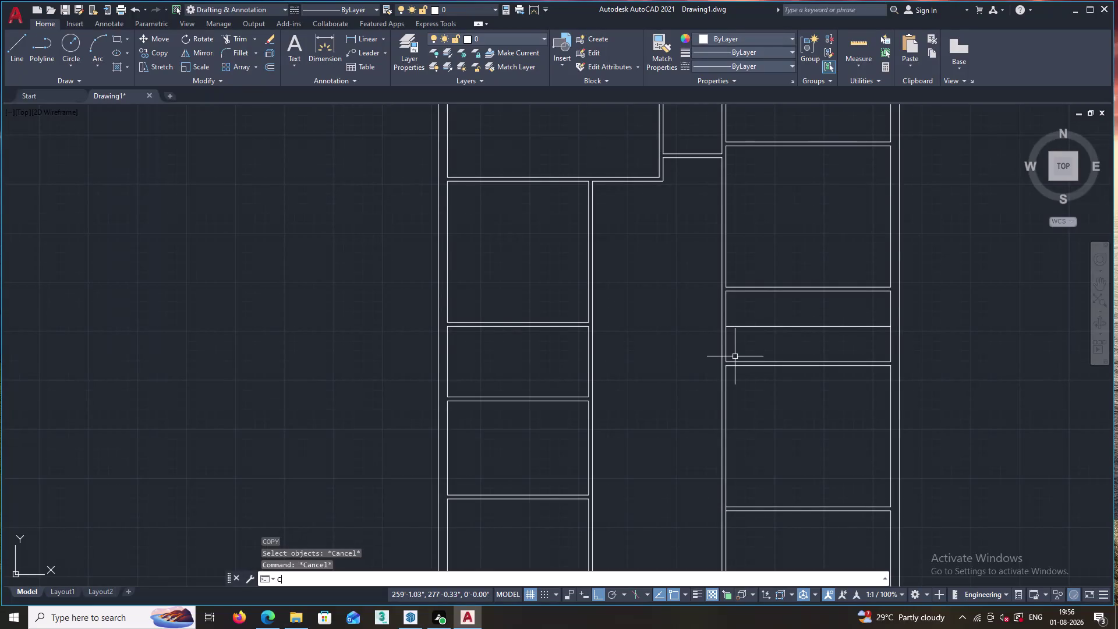
key(Return)
click(727, 356)
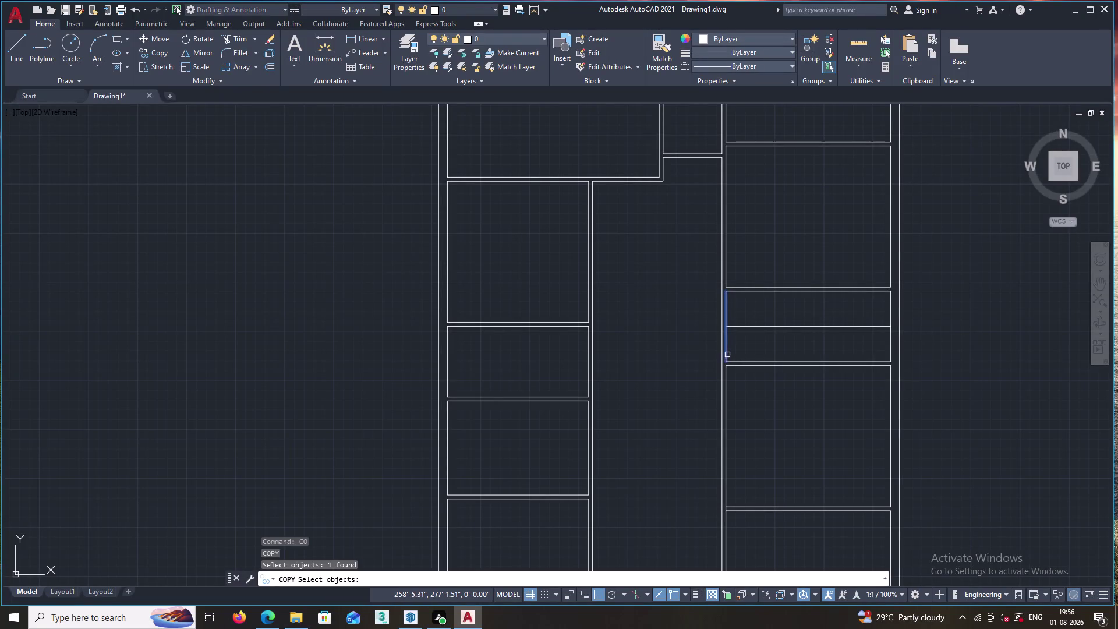
right_click(742, 344)
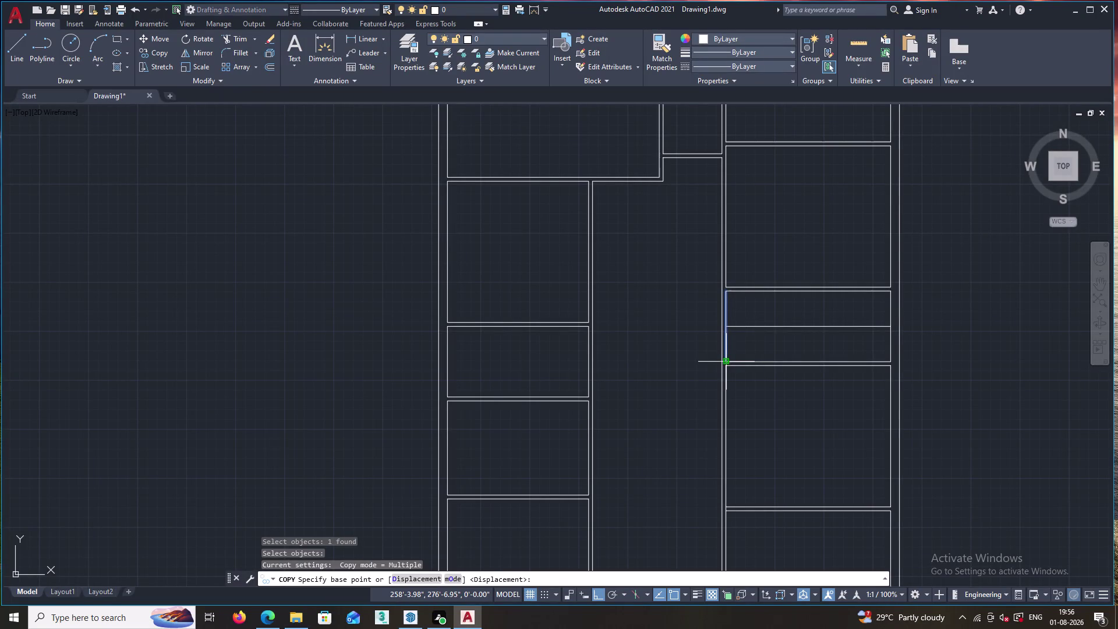
click(724, 362)
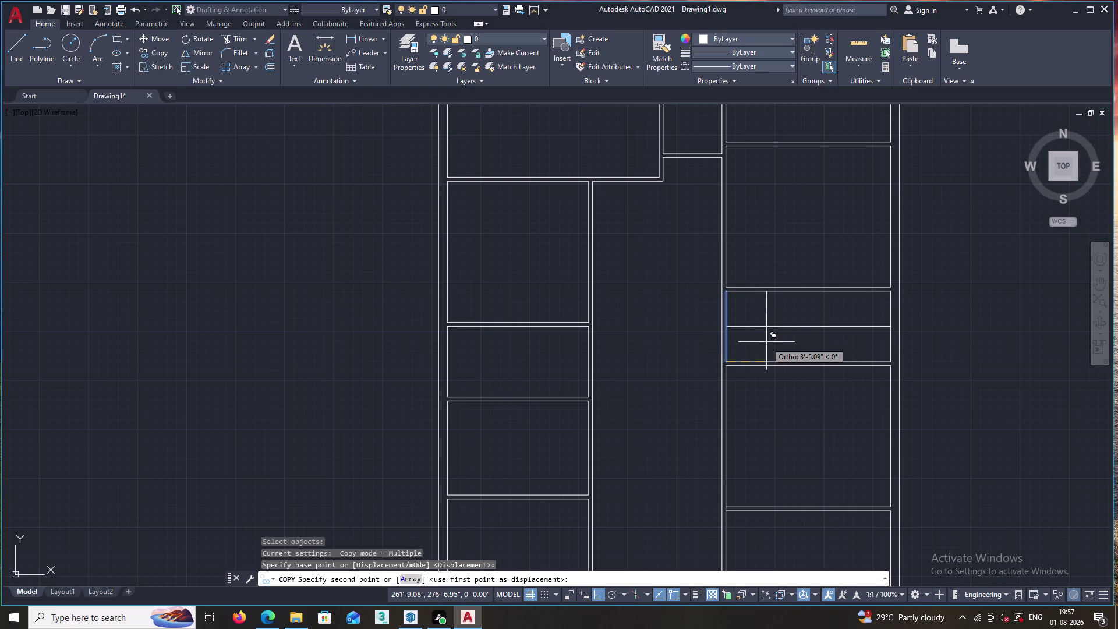
Array the line into 12 stair treads spaced 1' apart across the room.
key(1)
key(2)
key(BackSpace)
key(BackSpace)
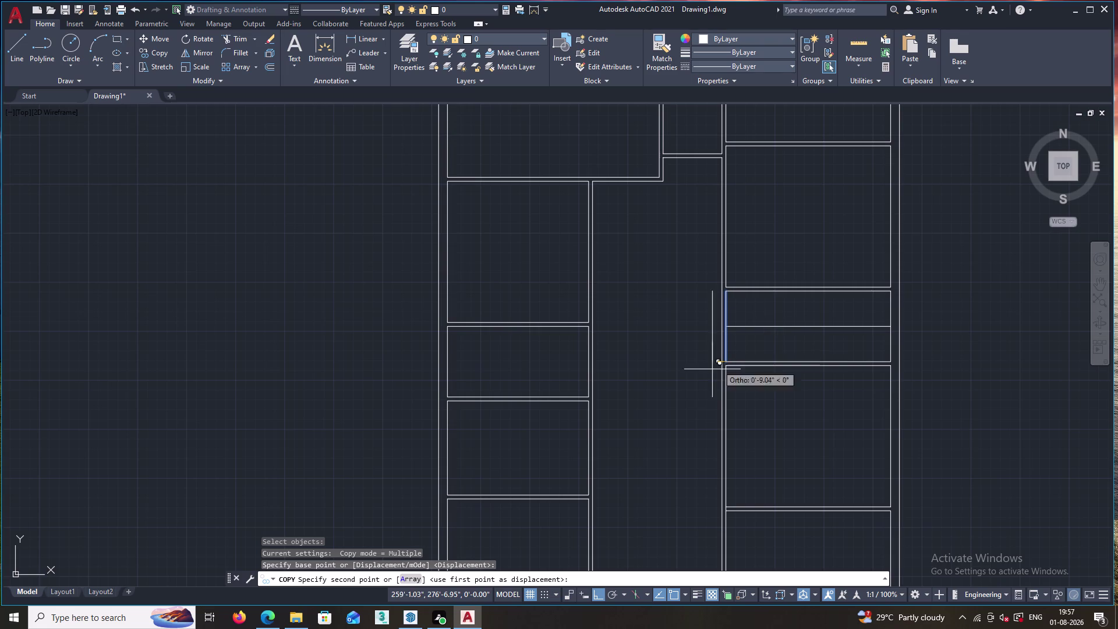
click(402, 574)
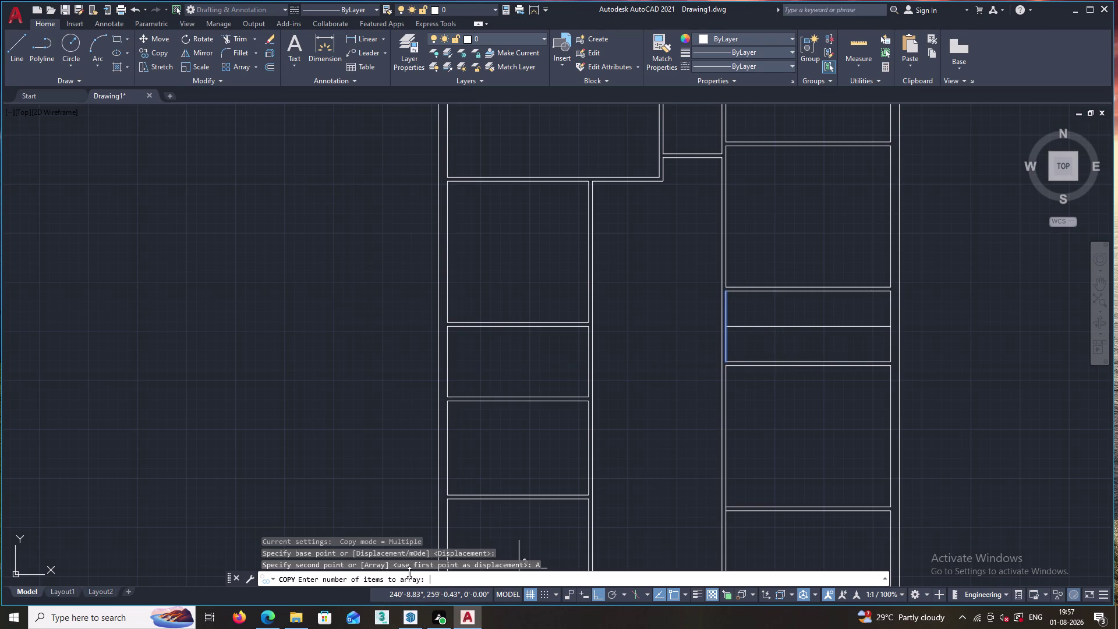
key(1)
key(2)
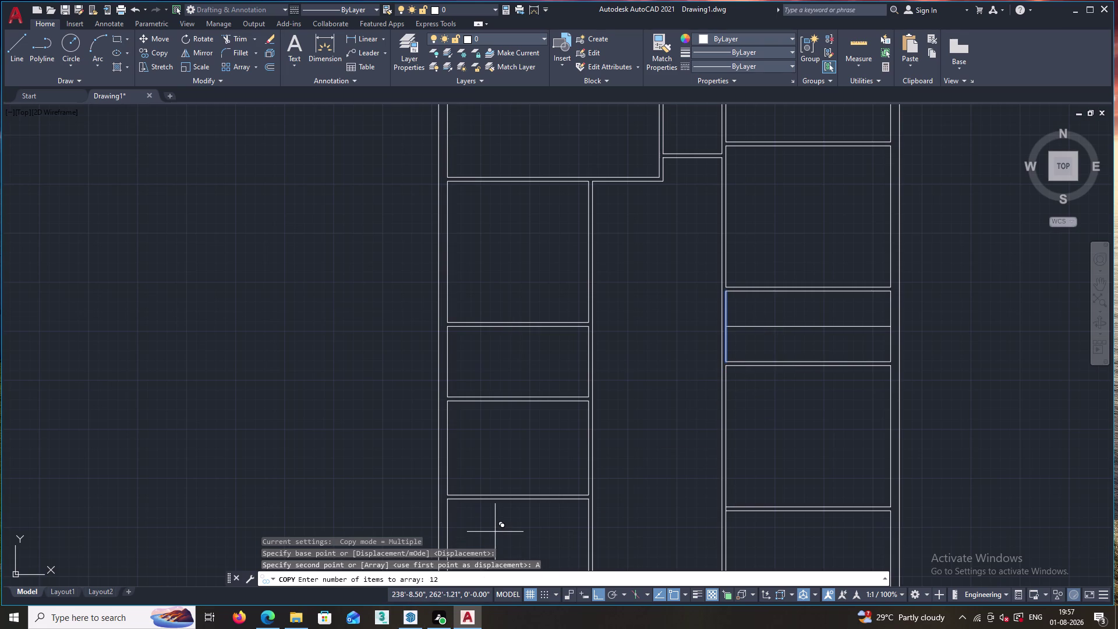
key(space)
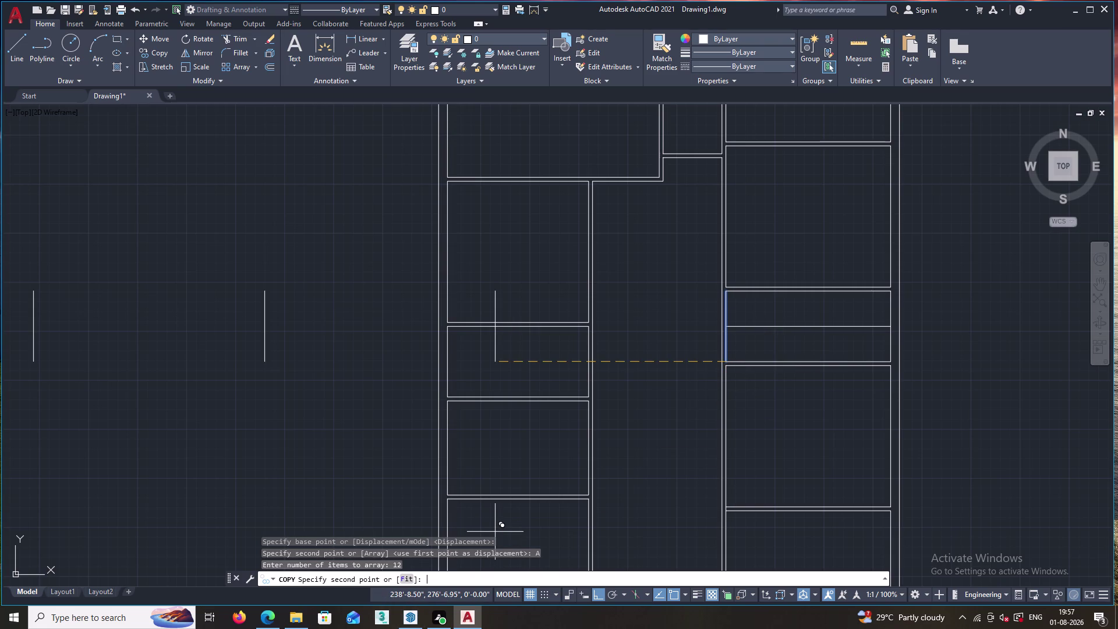
key(1)
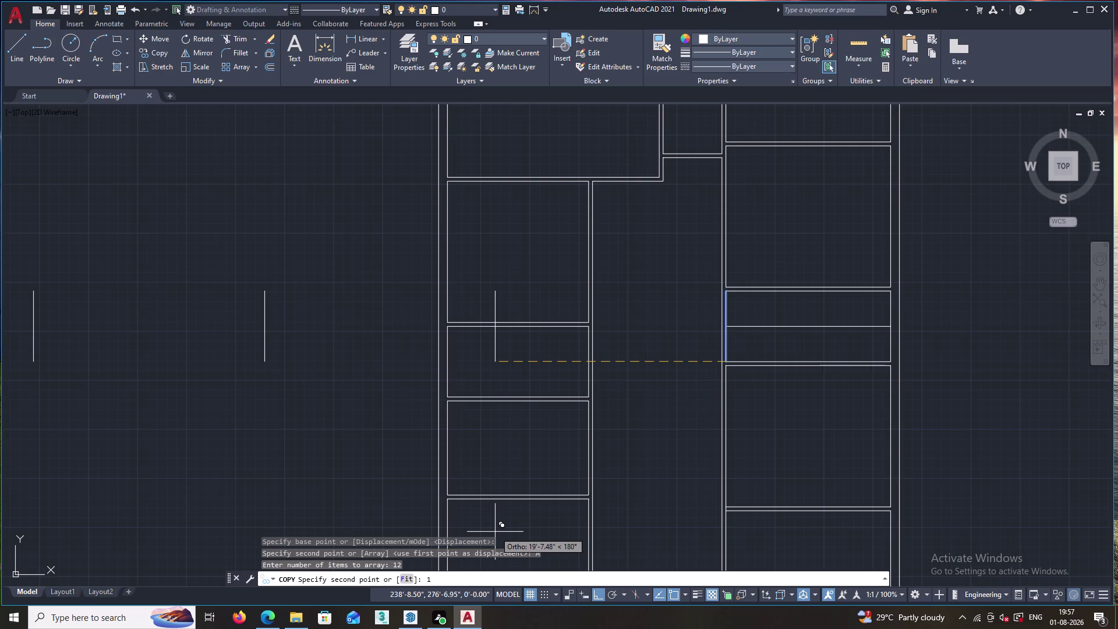
key(apostrophe)
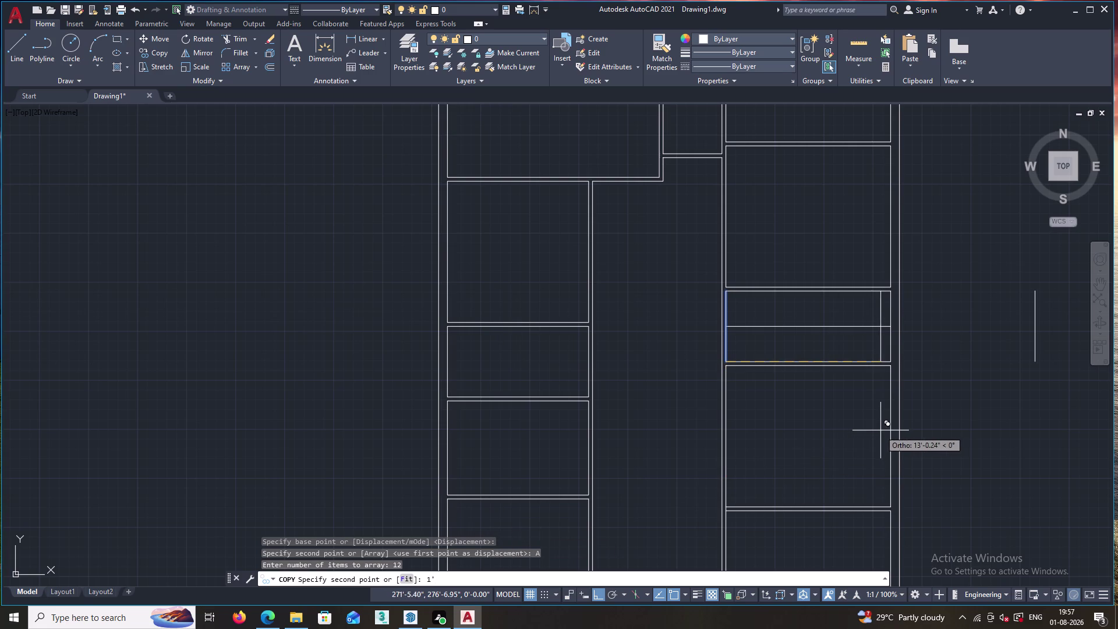
key(Return)
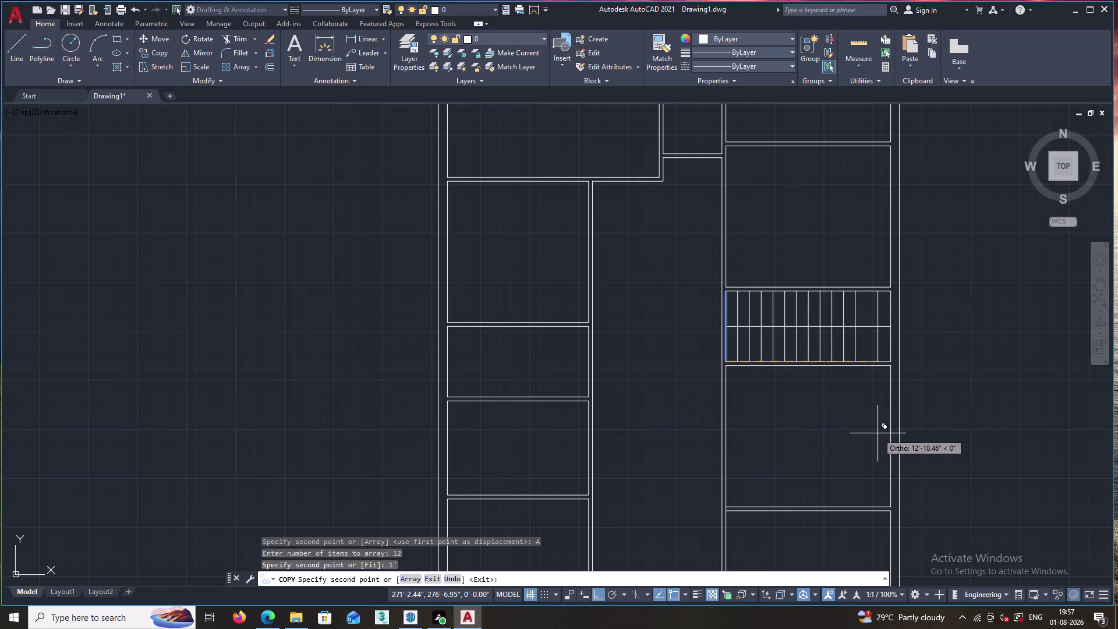
key(Escape)
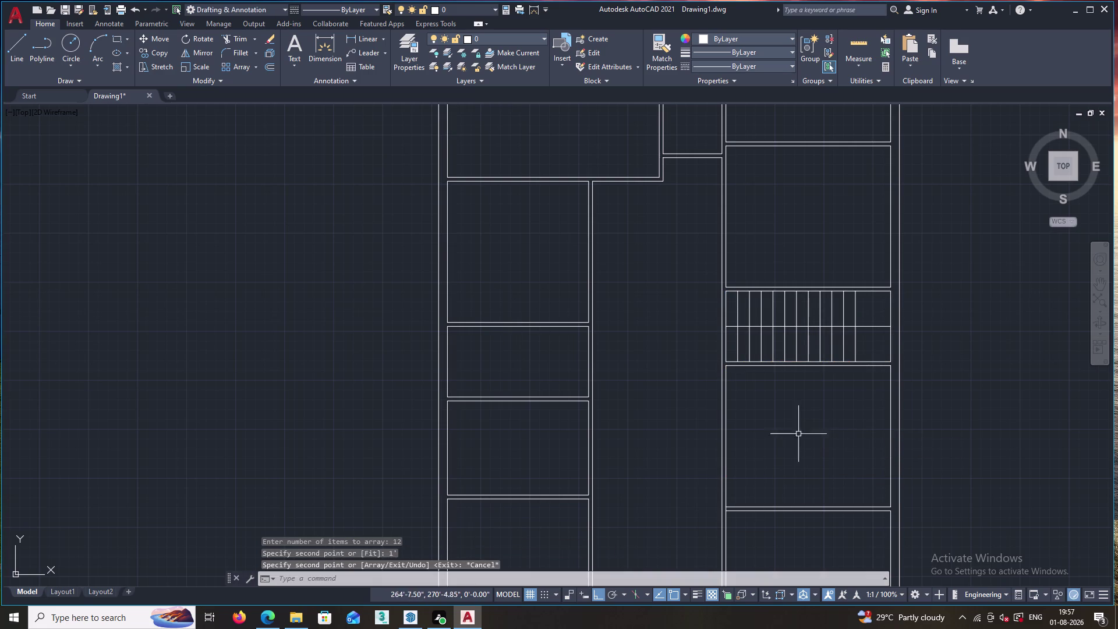
key(t)
key(r)
key(Return)
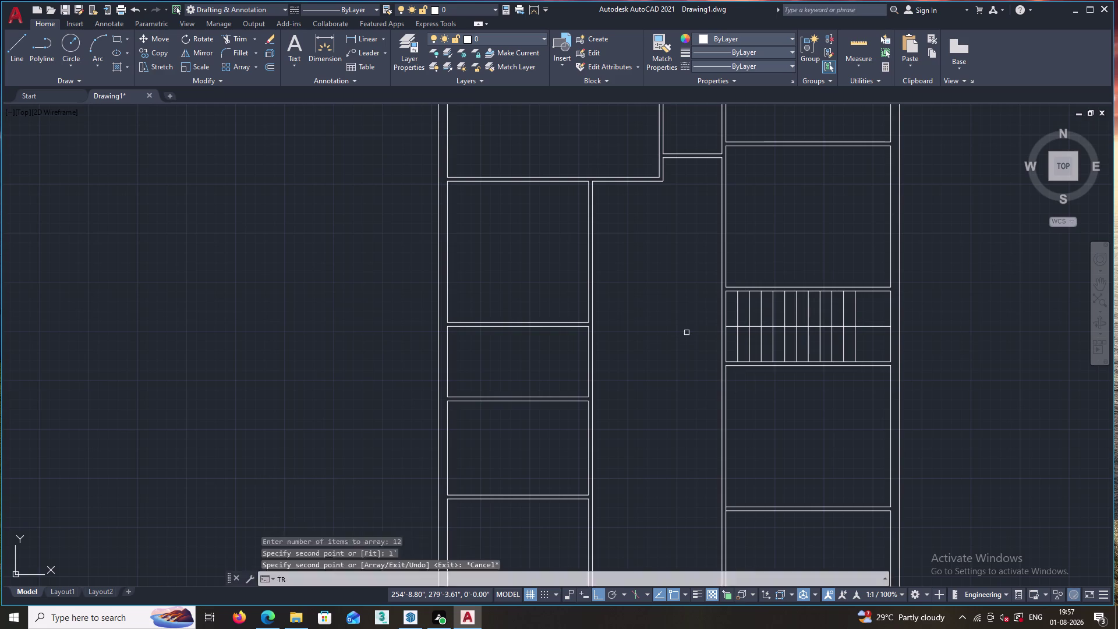
Trim part of a tread line and extend two stair lines to the wall.
key(Return)
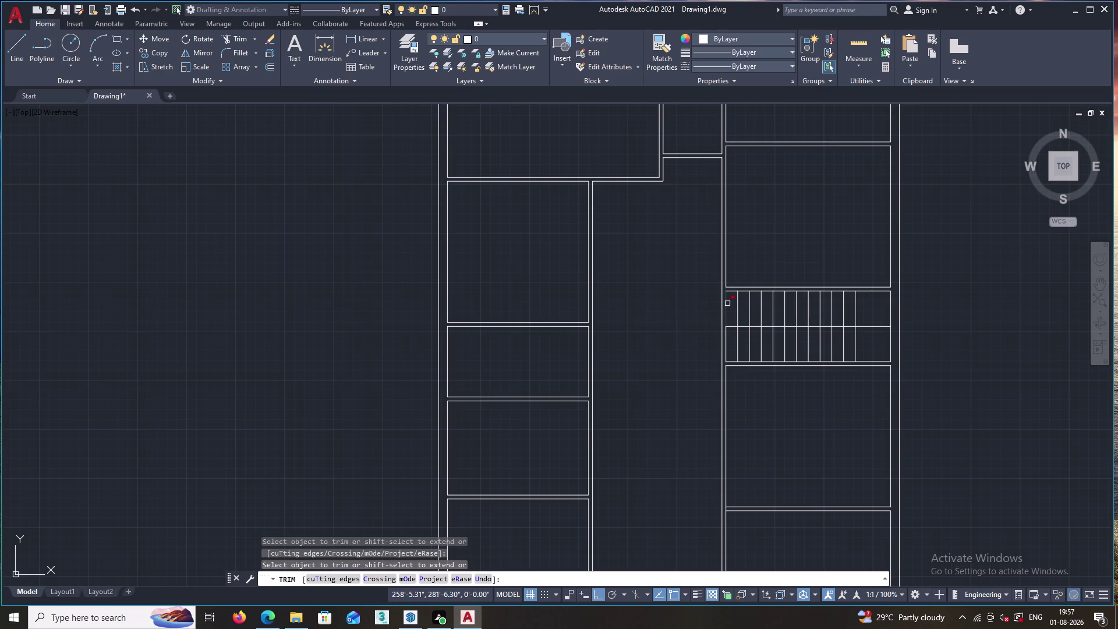
click(727, 304)
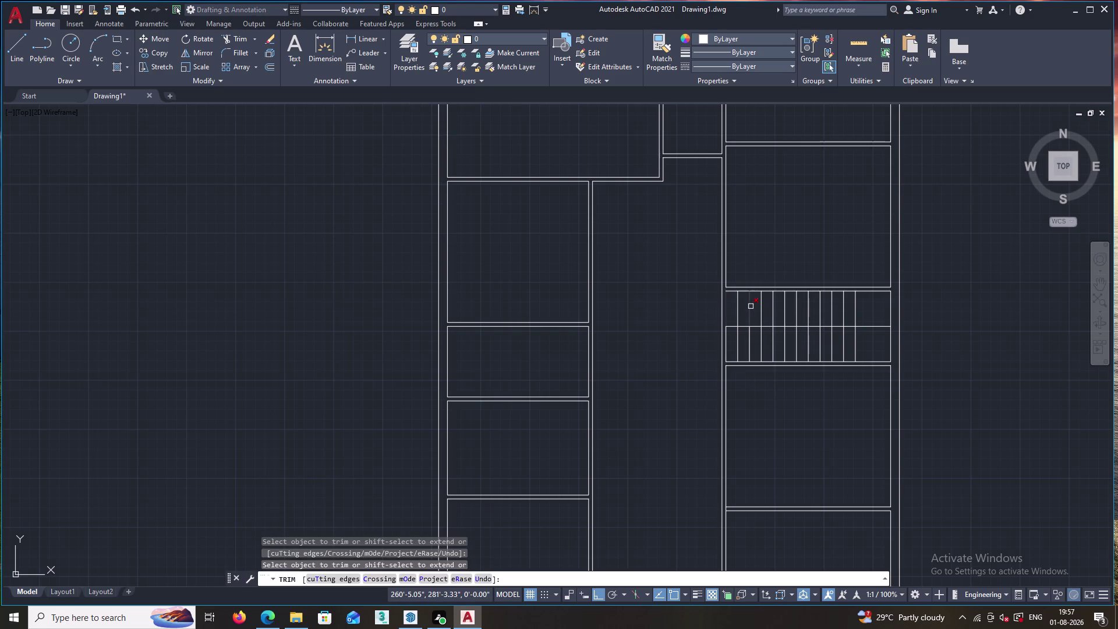
key(Escape)
key(e)
key(x)
key(Return)
key(Return)
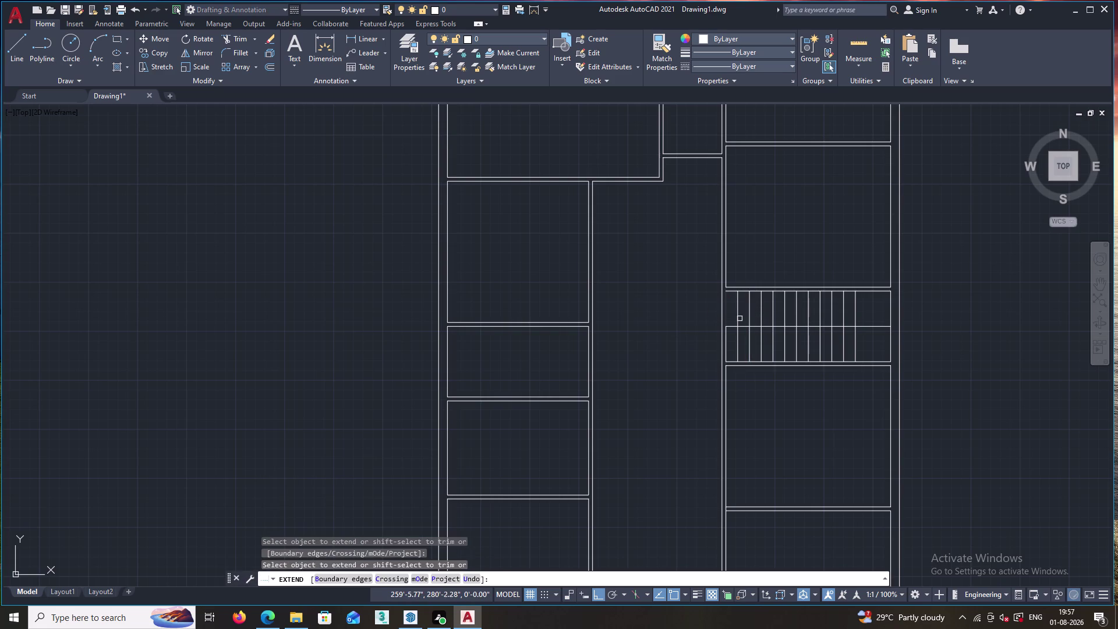
click(731, 292)
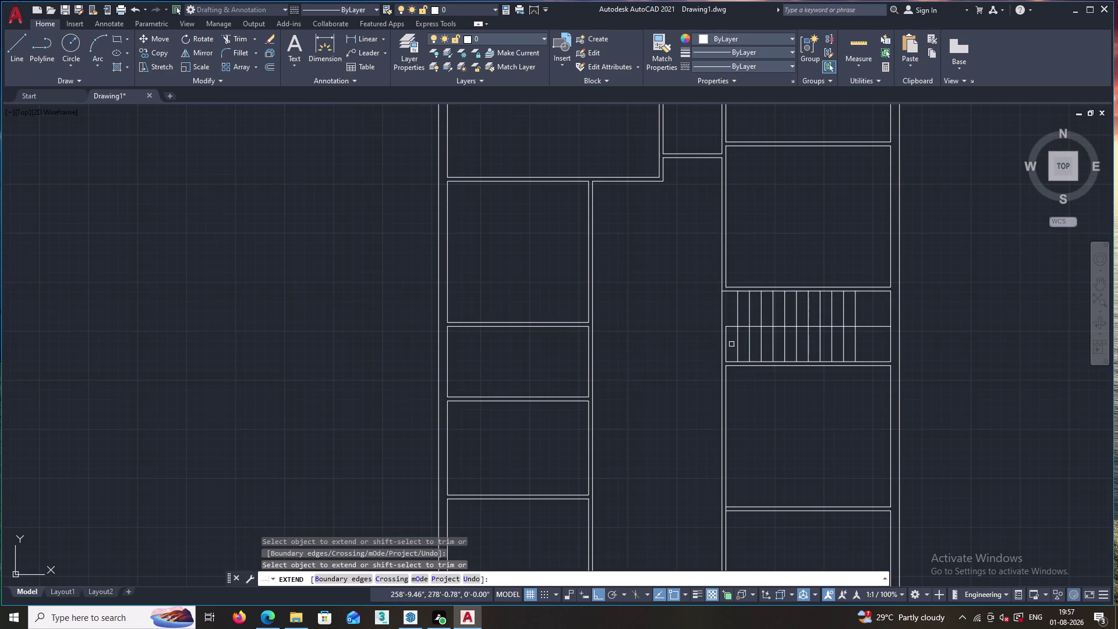
click(732, 361)
key(Escape)
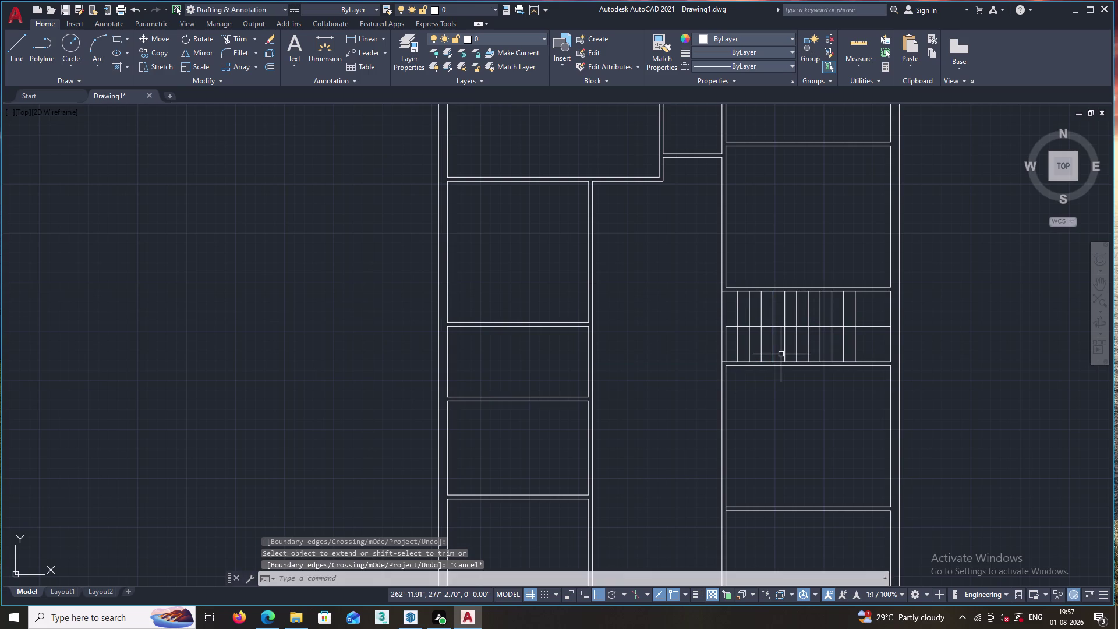
Trim the wall lines beside the staircase.
key(t)
key(r)
key(Return)
key(Return)
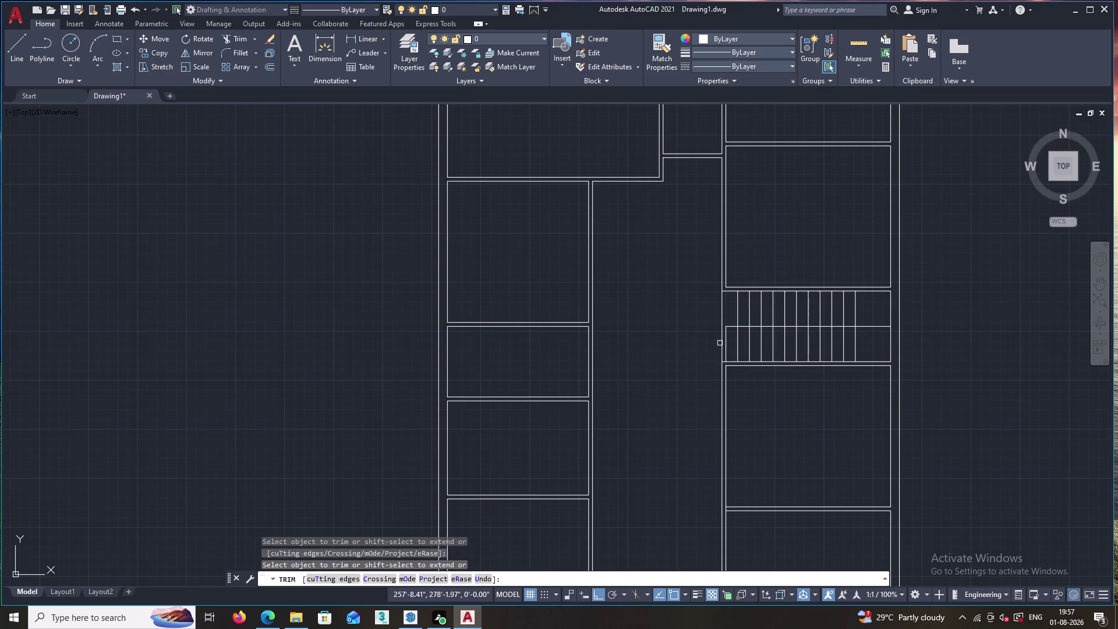
drag(727, 341, 721, 341)
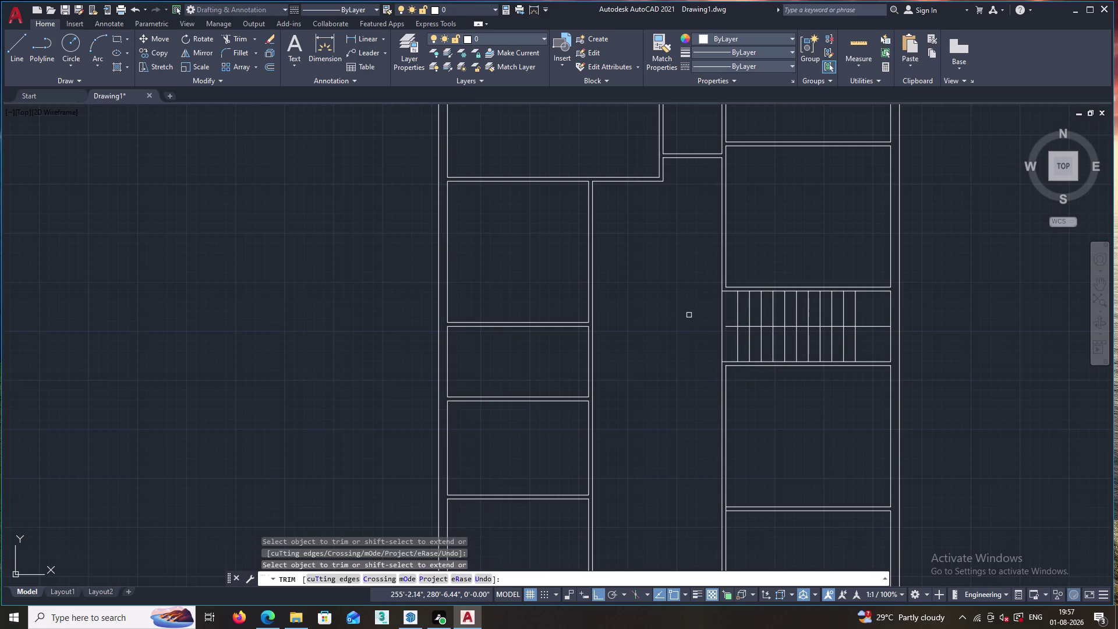
key(Escape)
Extend the middle stair line to the corridor wall.
text(EX)
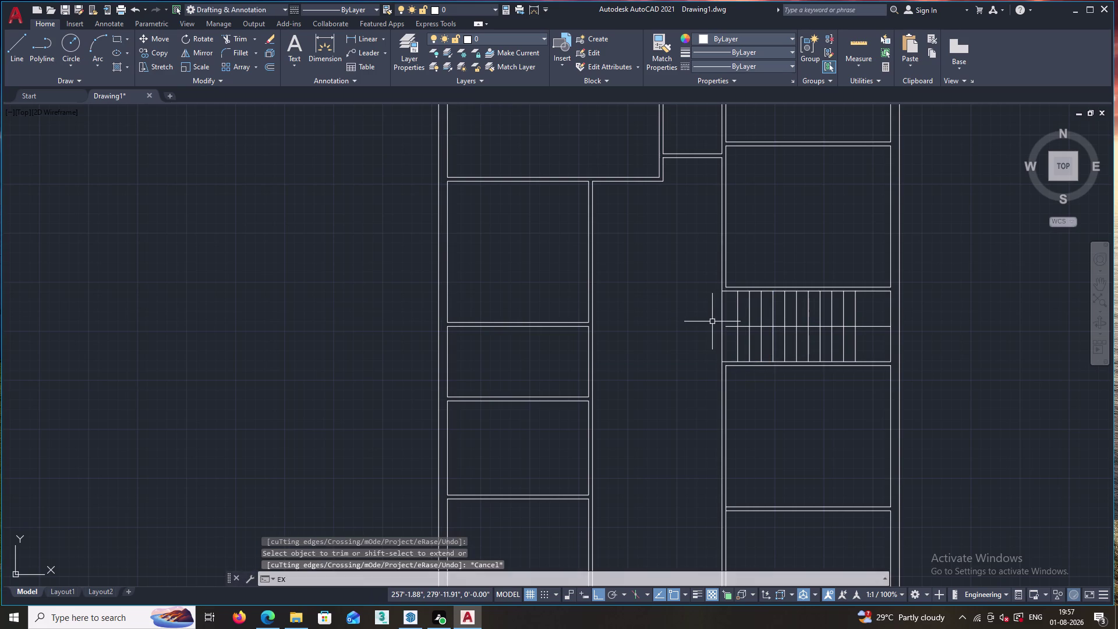
key(Return)
key(Return)
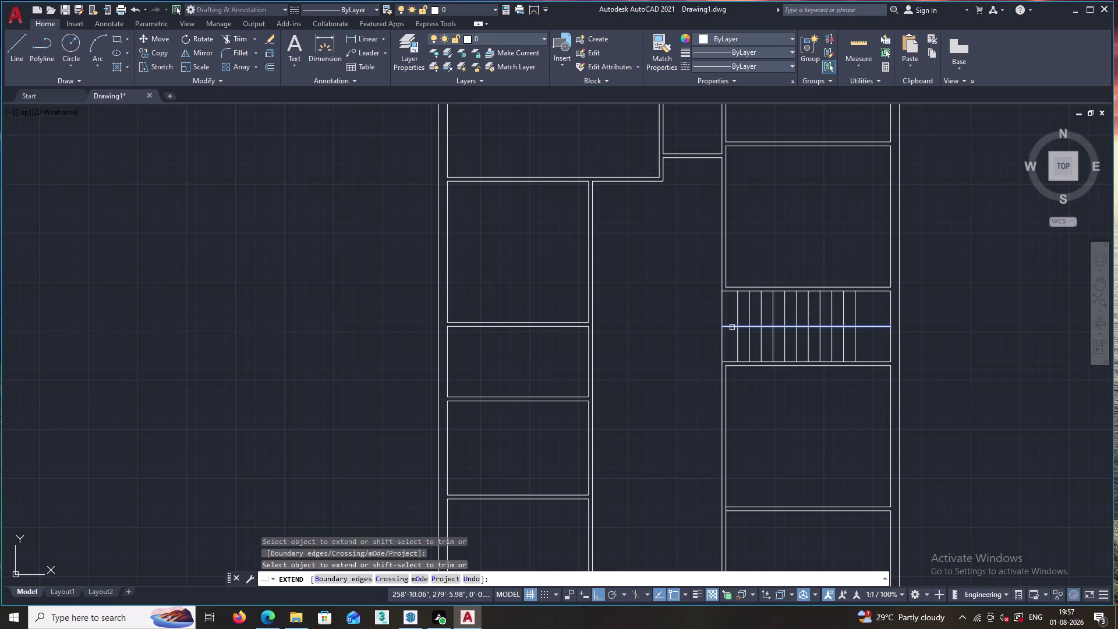
click(732, 328)
key(Escape)
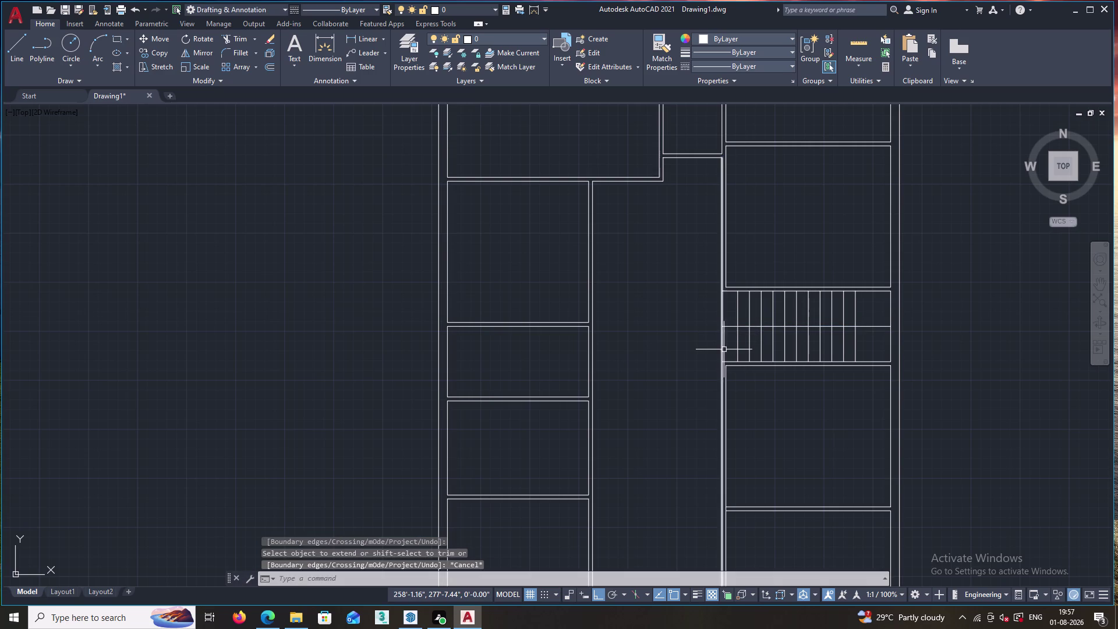
Trim the two wall segments beside the stairs.
text(TR)
key(Return)
key(Return)
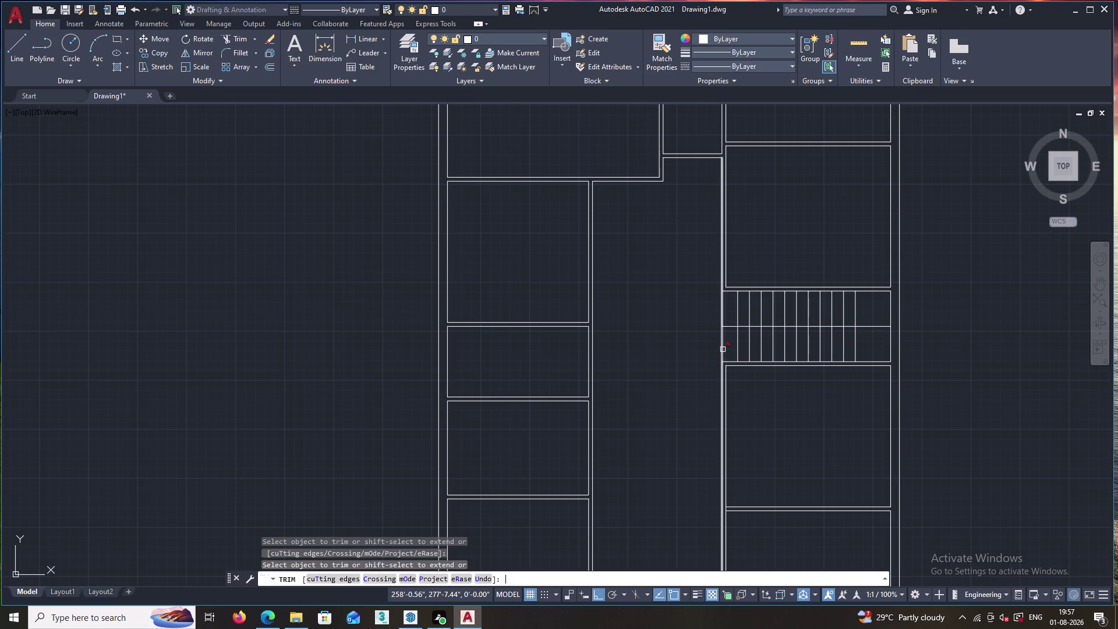
click(722, 346)
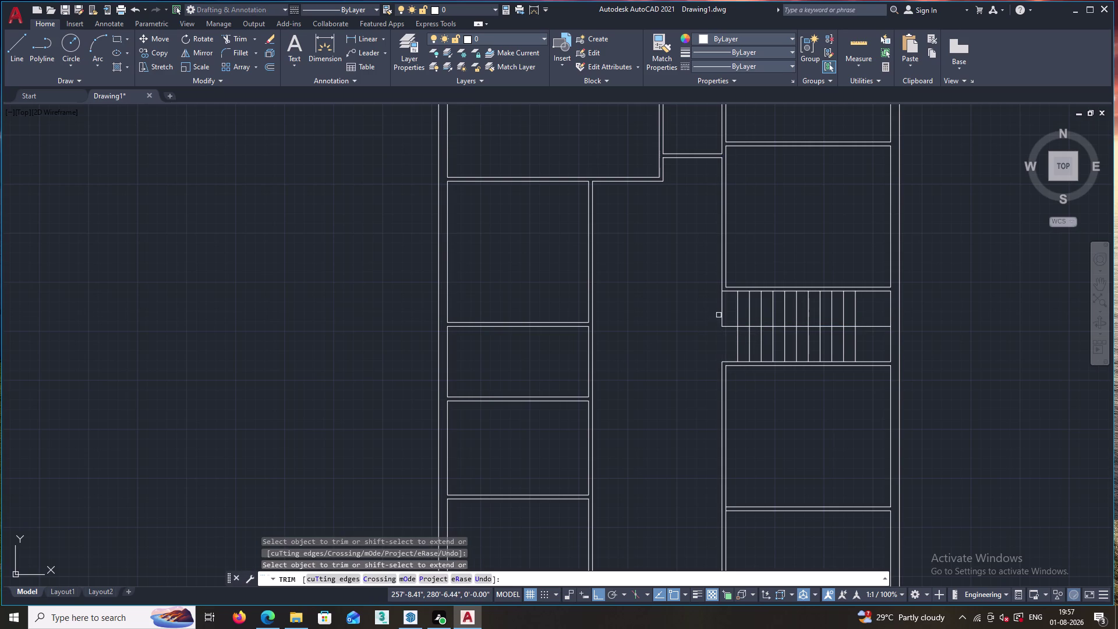
click(721, 312)
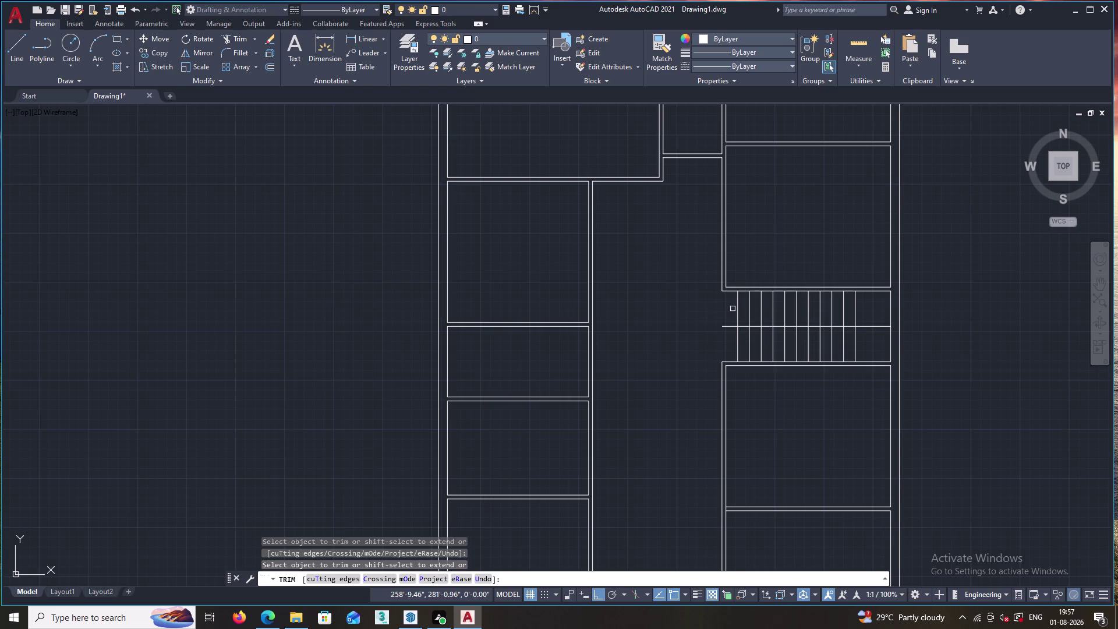
key(l)
key(Return)
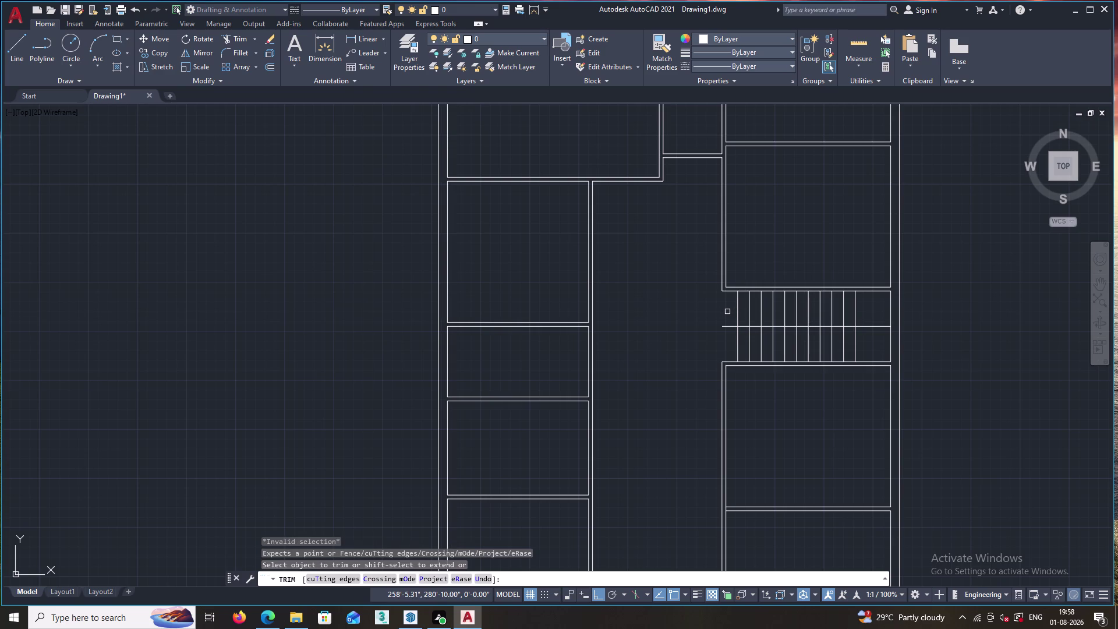
key(Escape)
key(l)
key(Return)
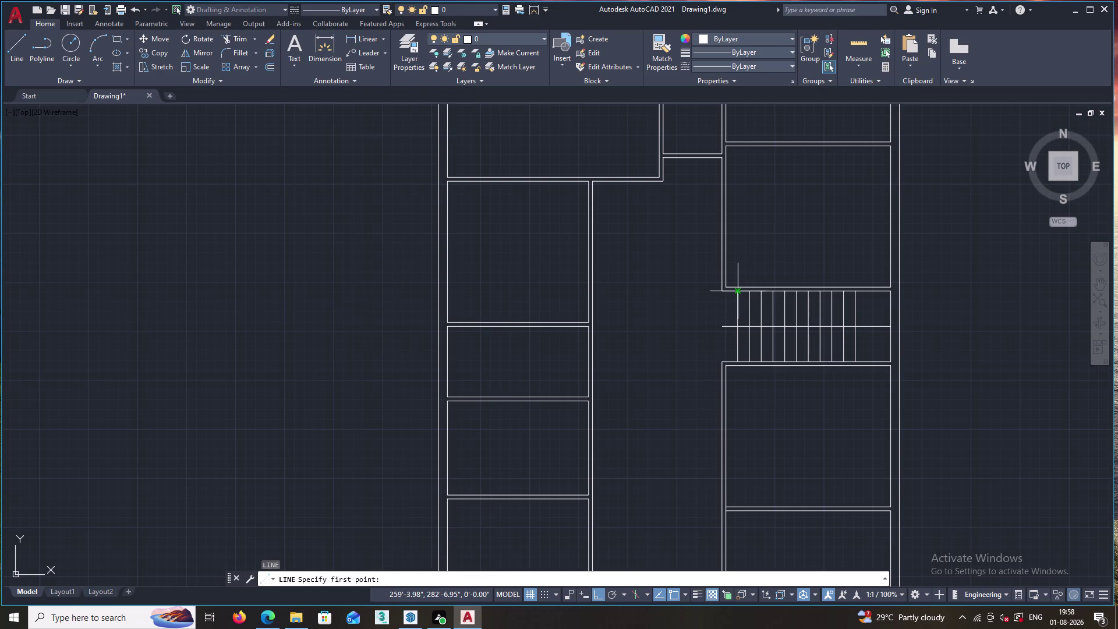
key(Escape)
Offset the middle stair line by 1 inch to make it a double line.
key(o)
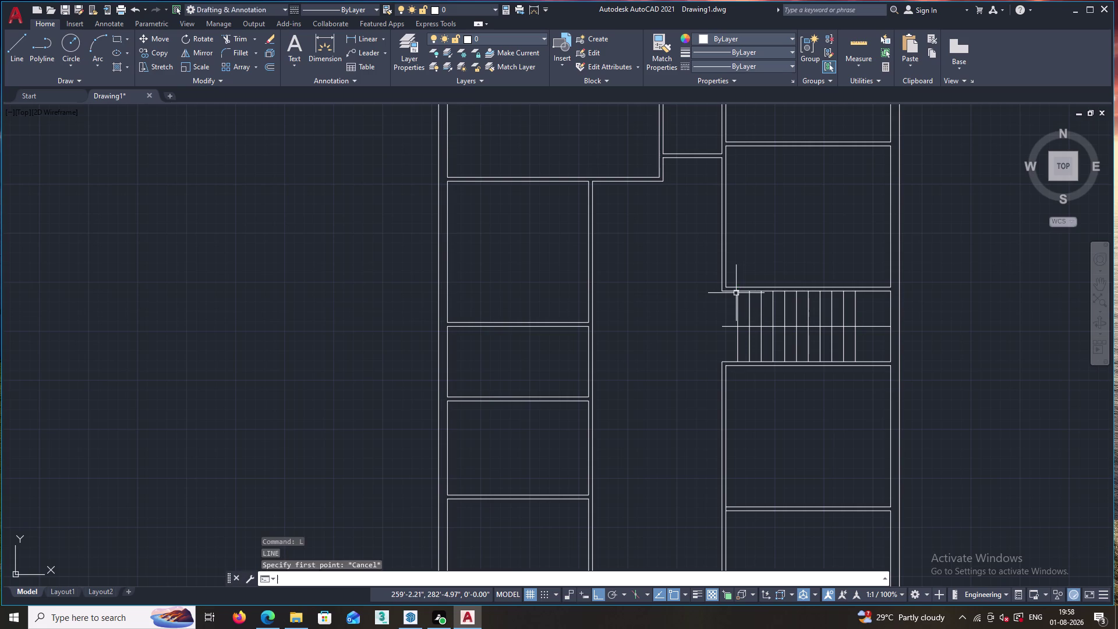
key(Return)
key(1)
key(apostrophe)
key(Return)
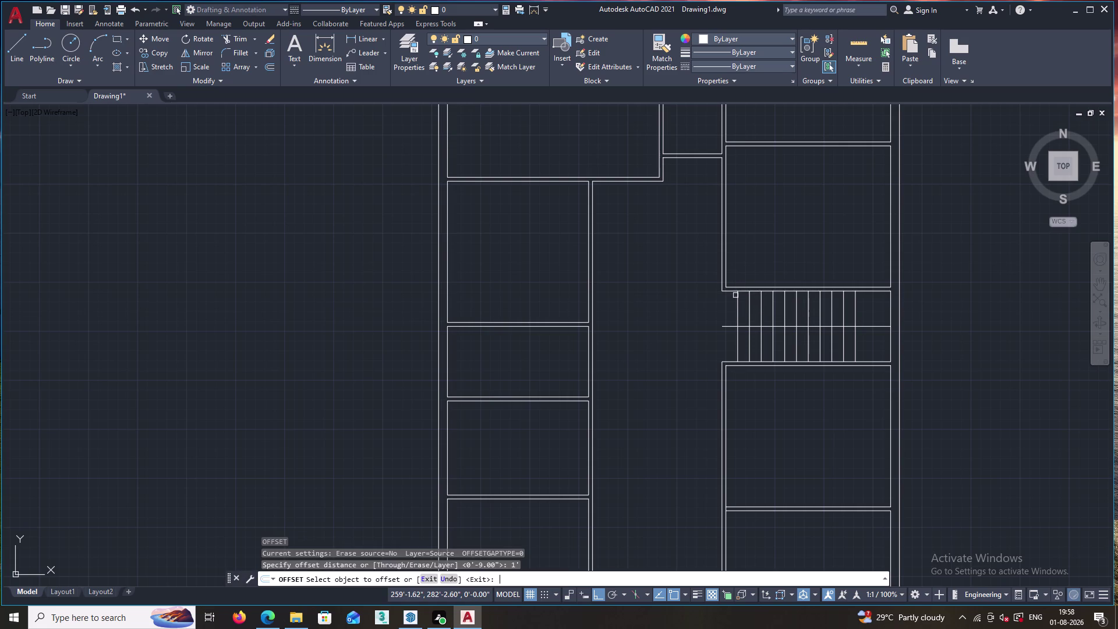
click(738, 304)
click(731, 305)
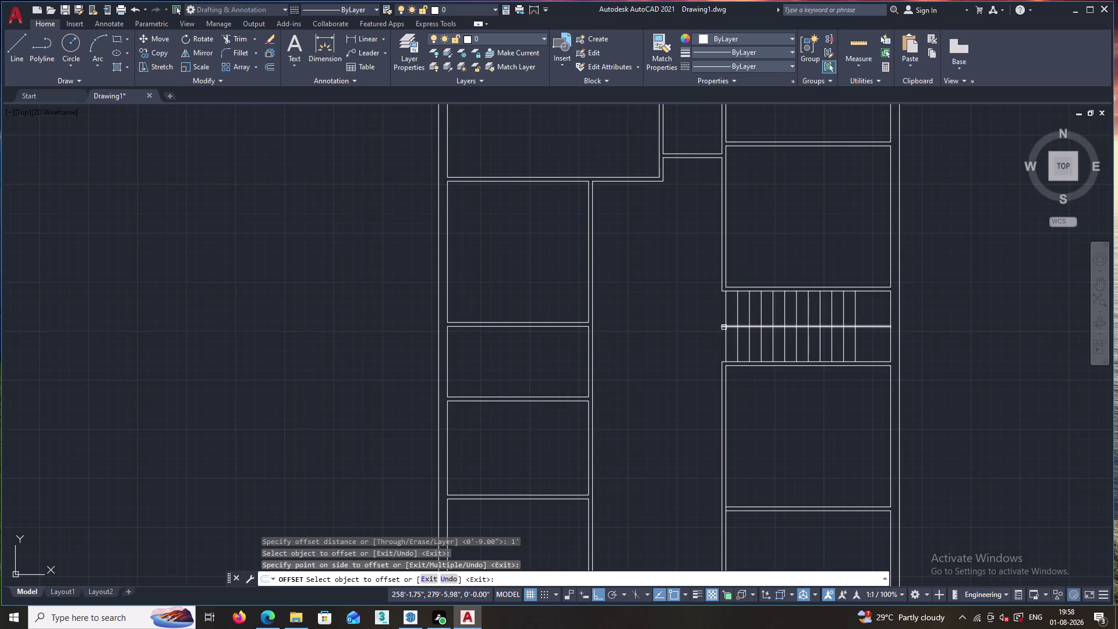
key(Escape)
Trim a line piece at the stair's doubled middle line.
text(TR)
key(Return)
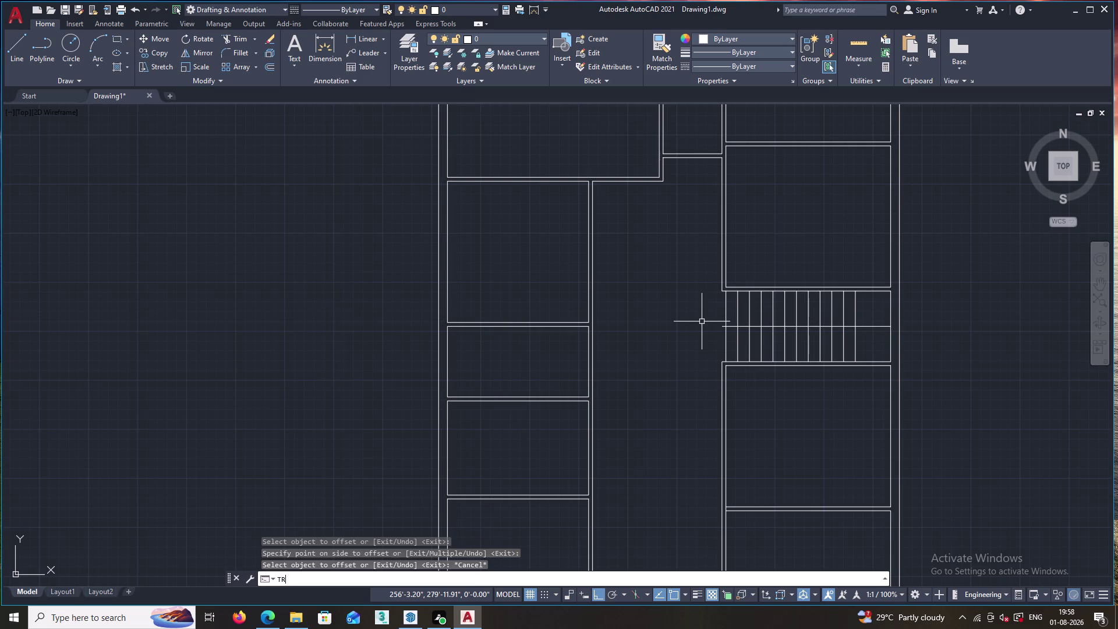
key(Return)
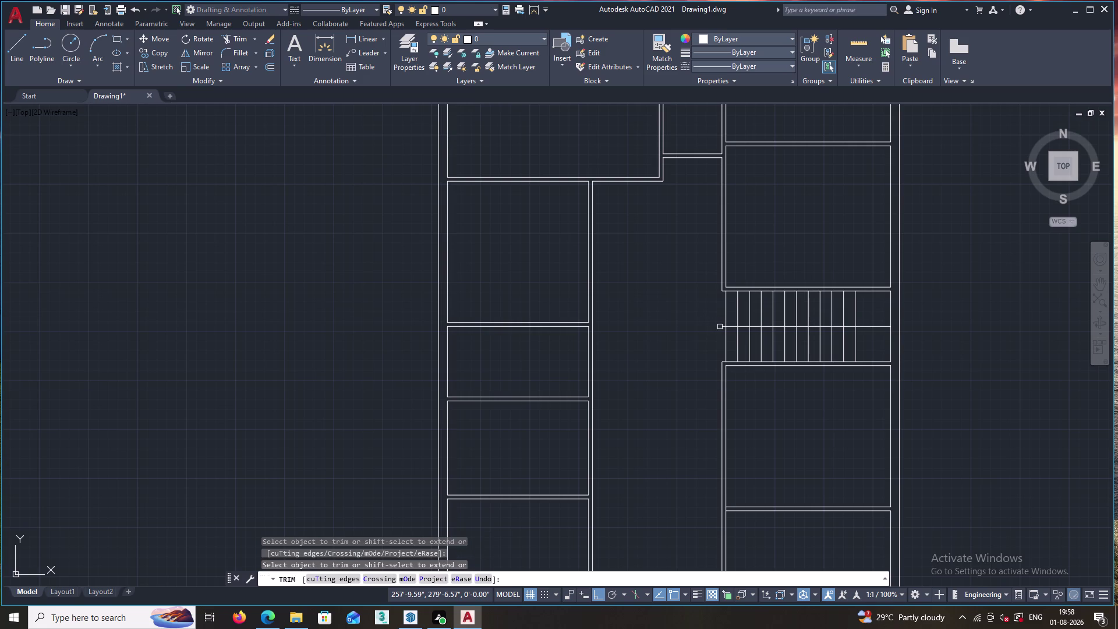
scroll(up, 3)
click(728, 326)
scroll(down, 3)
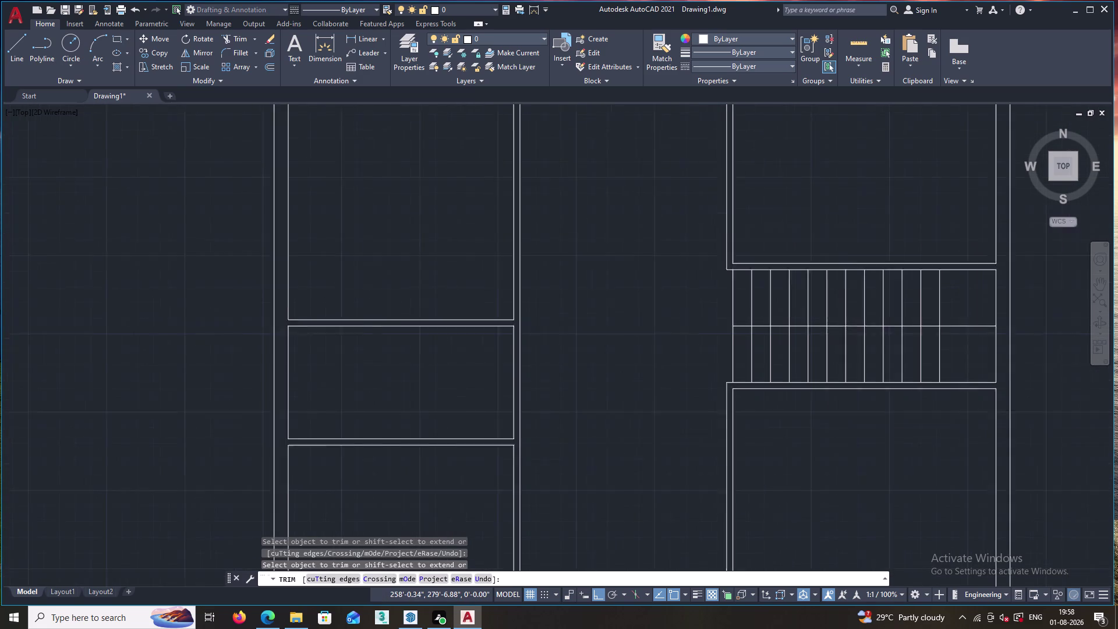
Zoom out to show the entire floor plan, then start a line on the top wall.
scroll(down, 3)
key(Escape)
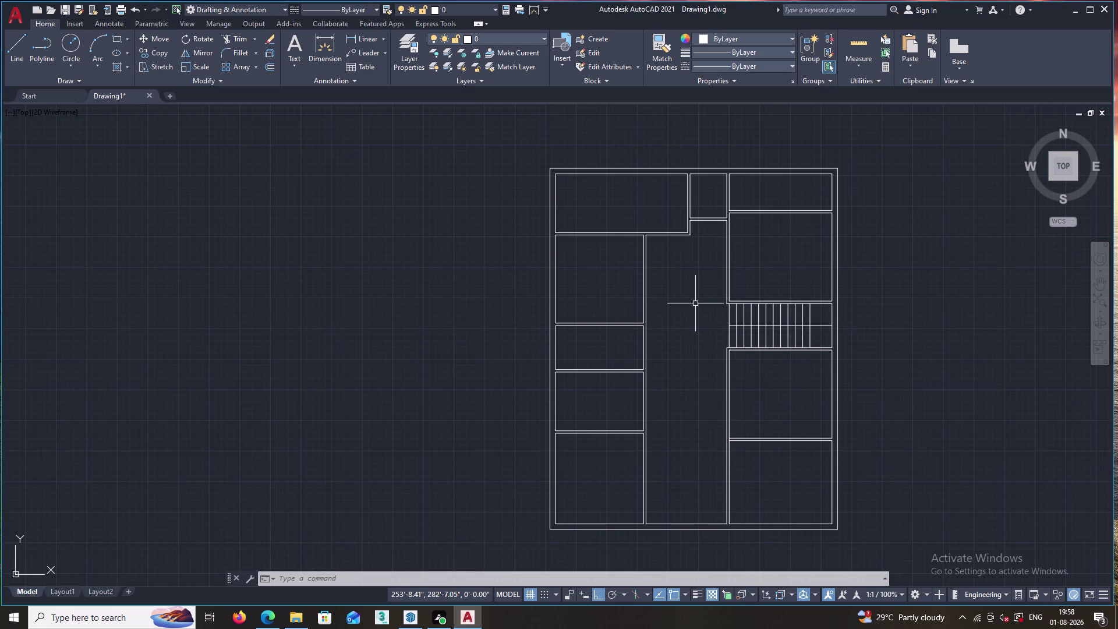
scroll(down, 3)
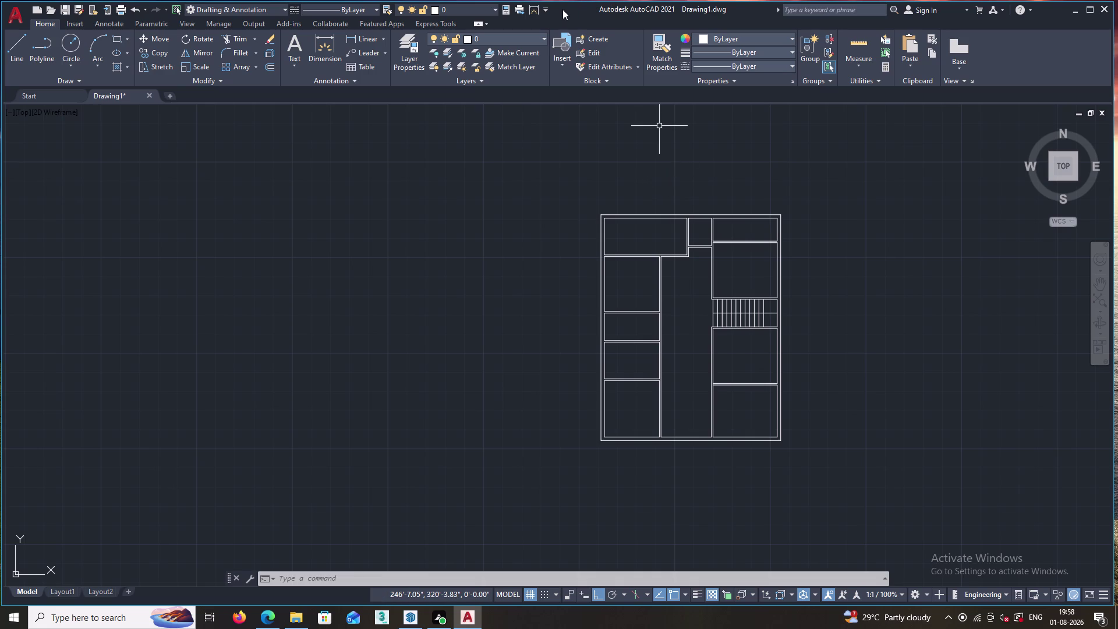
scroll(up, 3)
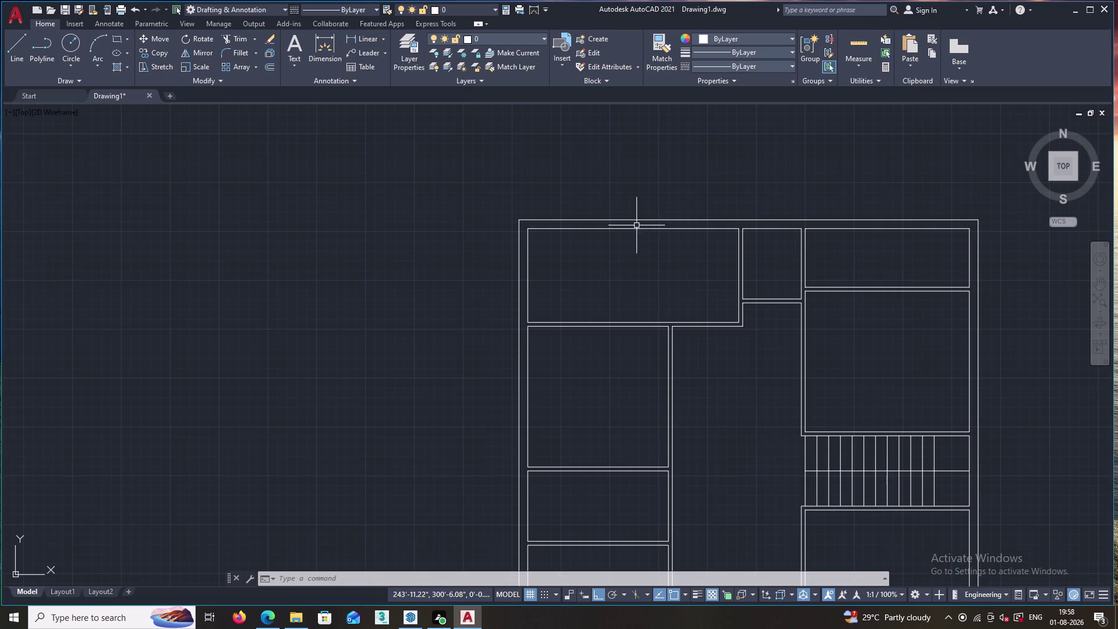
scroll(down, 3)
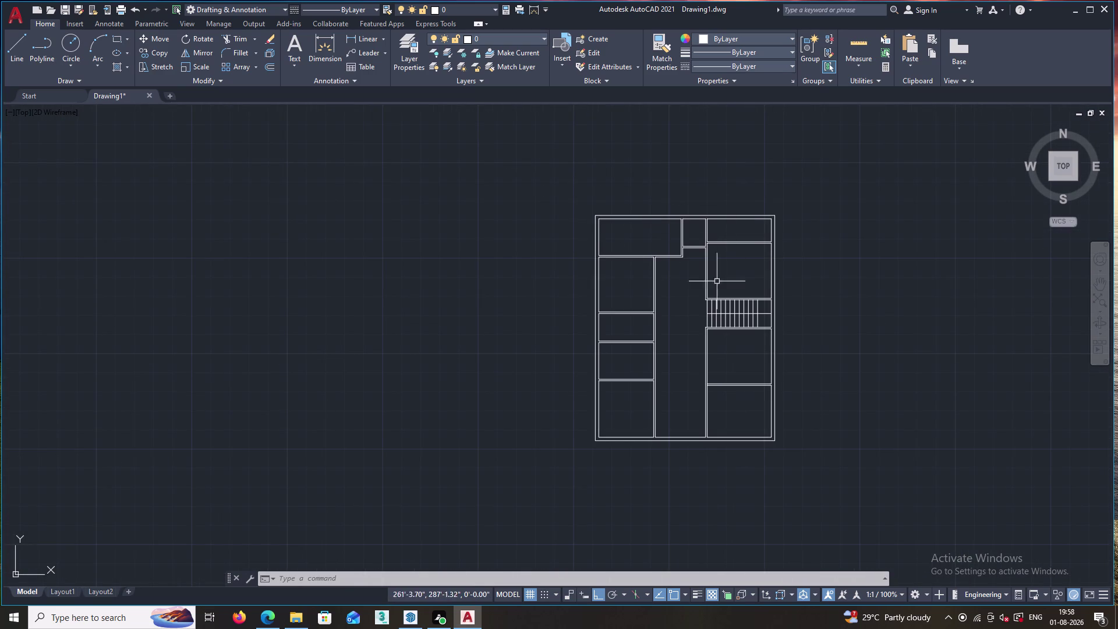
key(Escape)
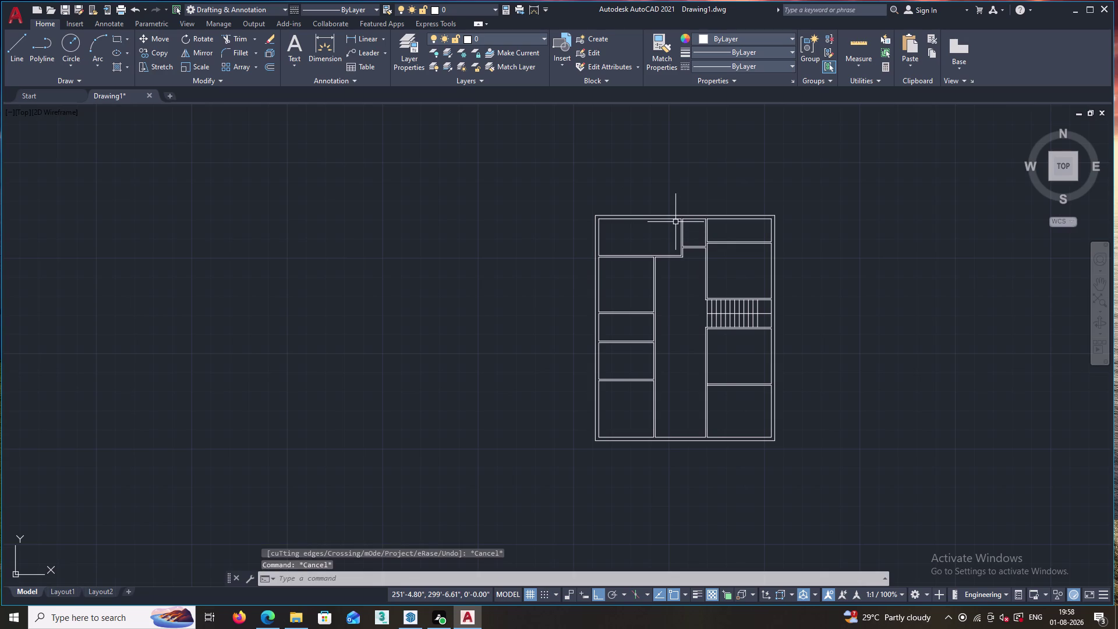
key(l)
key(Return)
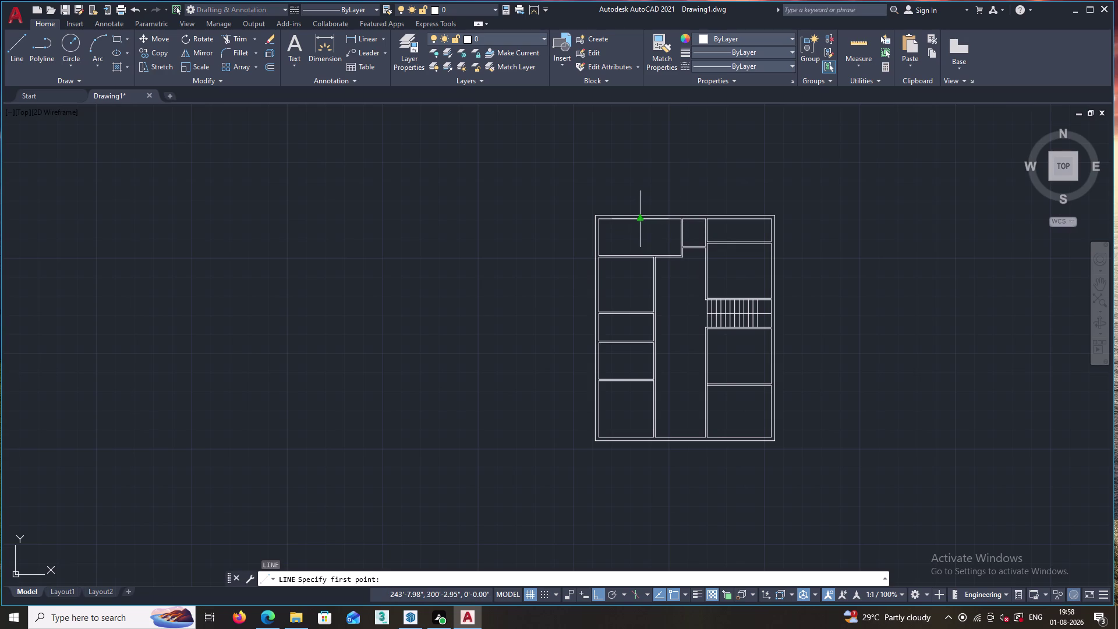
Draw a short jamb line across the top wall above the top-left room.
click(641, 218)
scroll(up, 3)
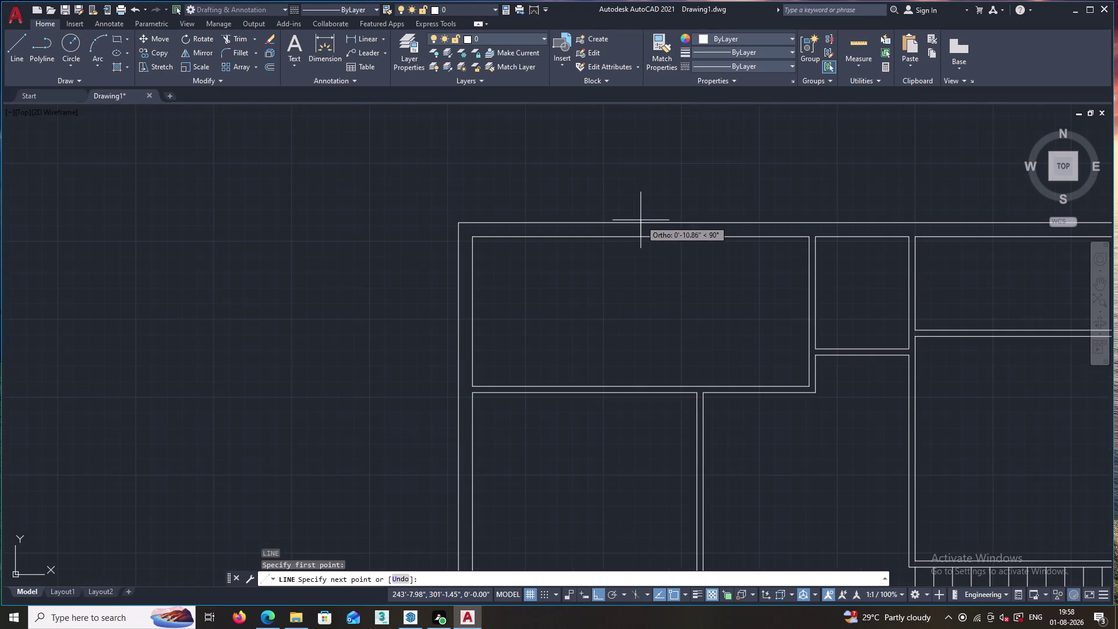
click(642, 223)
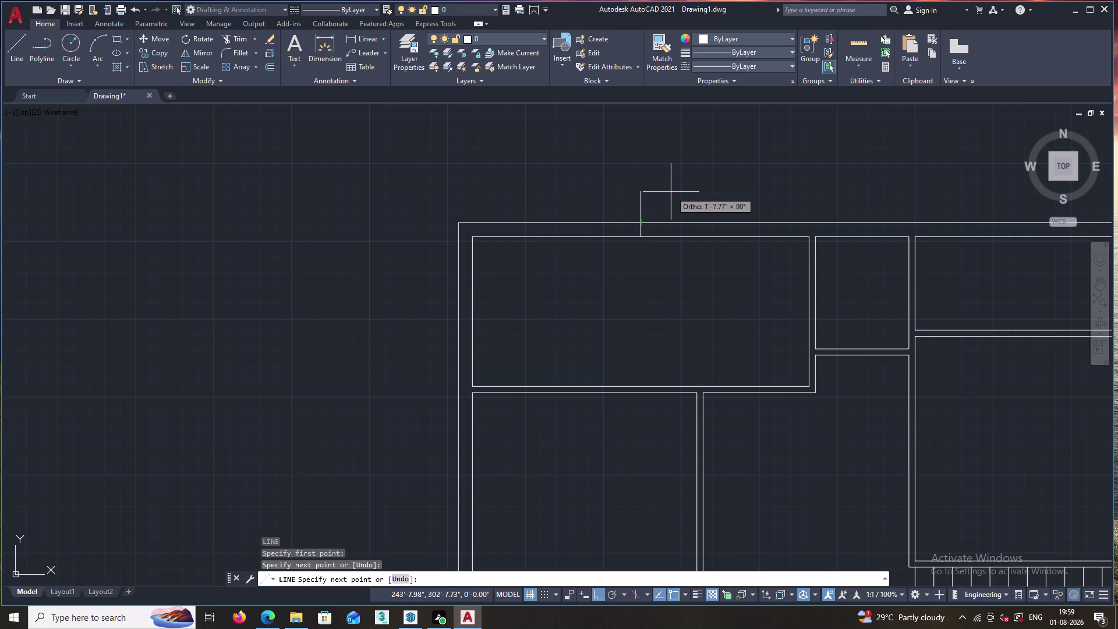
Offset the jamb line by 1.5 to both its left and right.
key(Escape)
key(o)
key(Return)
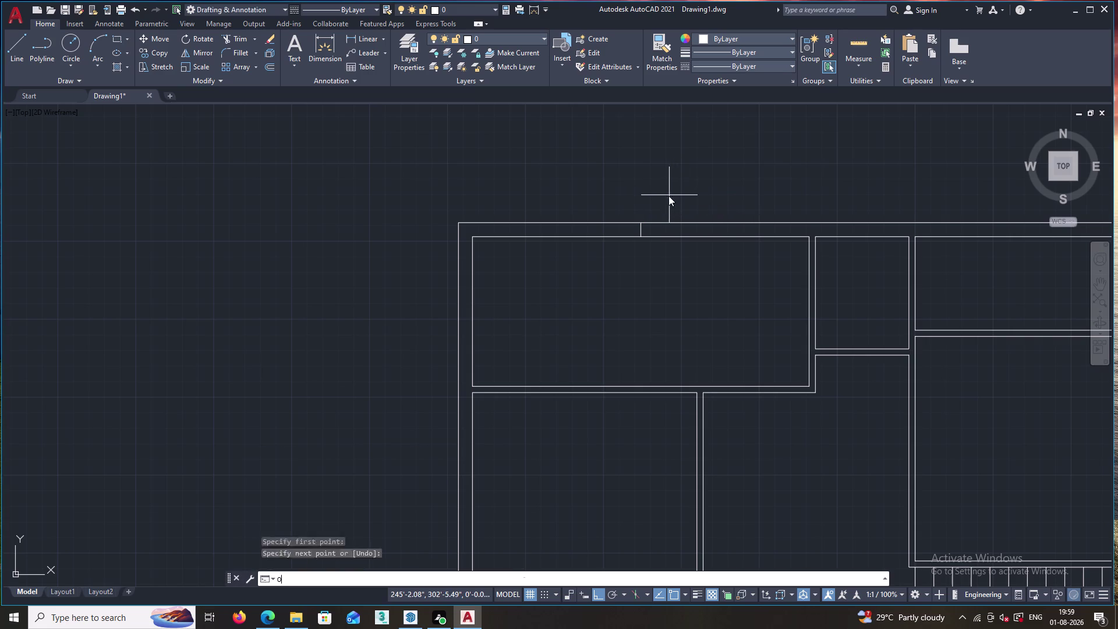
key(1)
text(.)
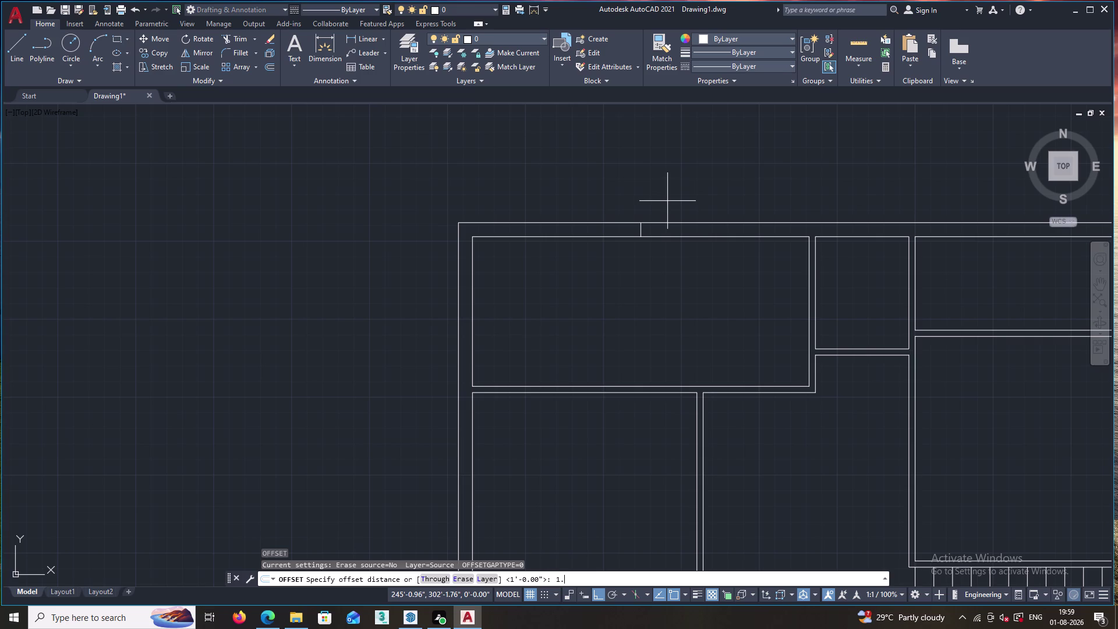
text(5)
key(apostrophe)
key(Return)
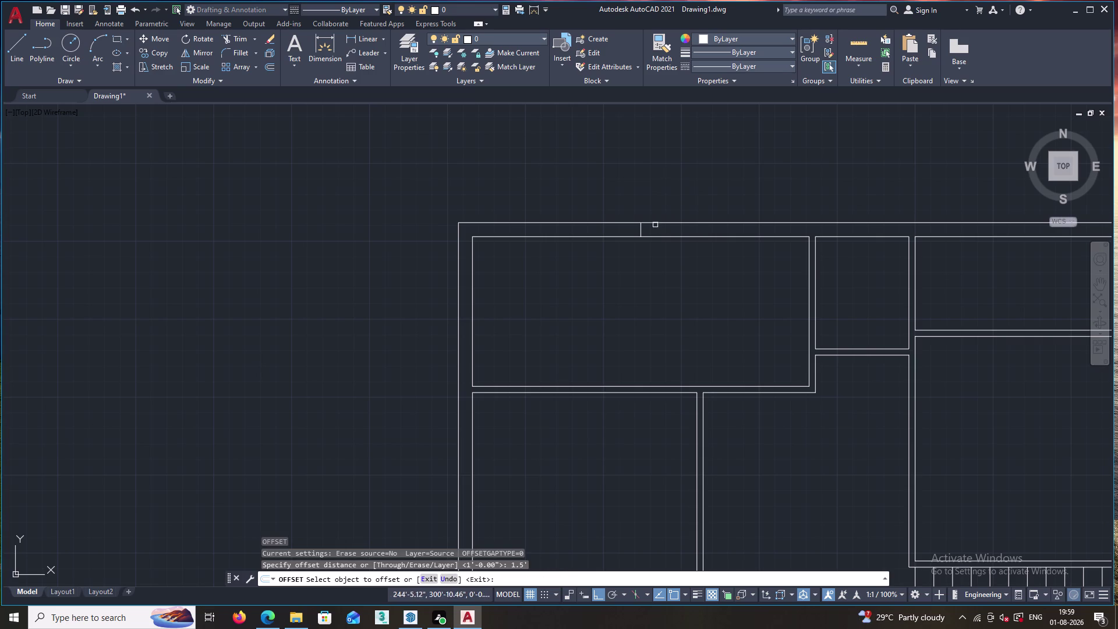
click(640, 230)
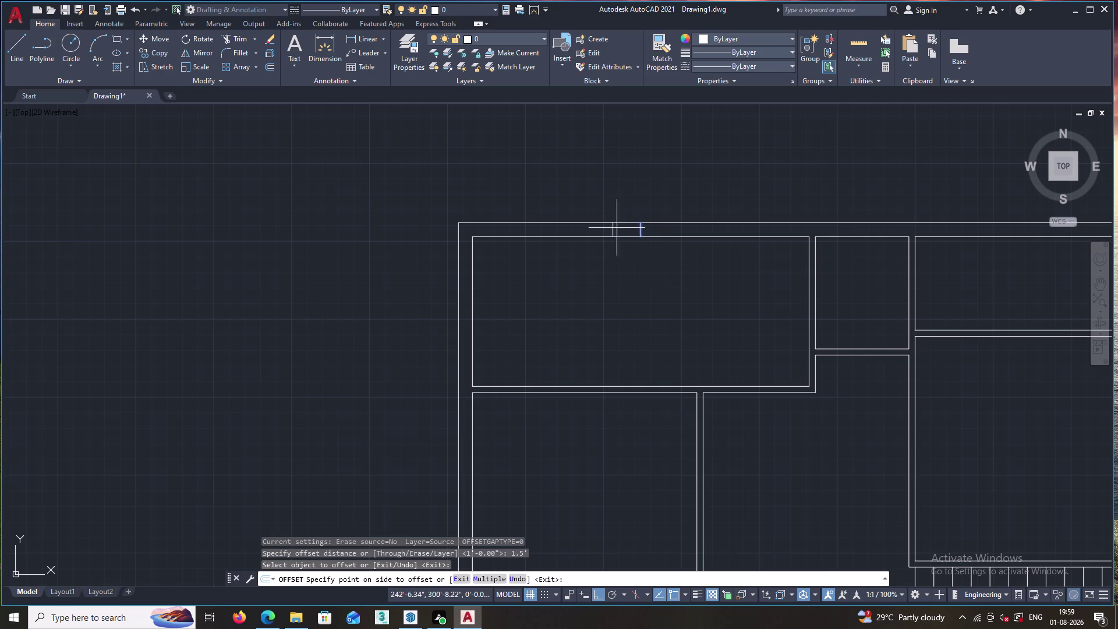
click(595, 228)
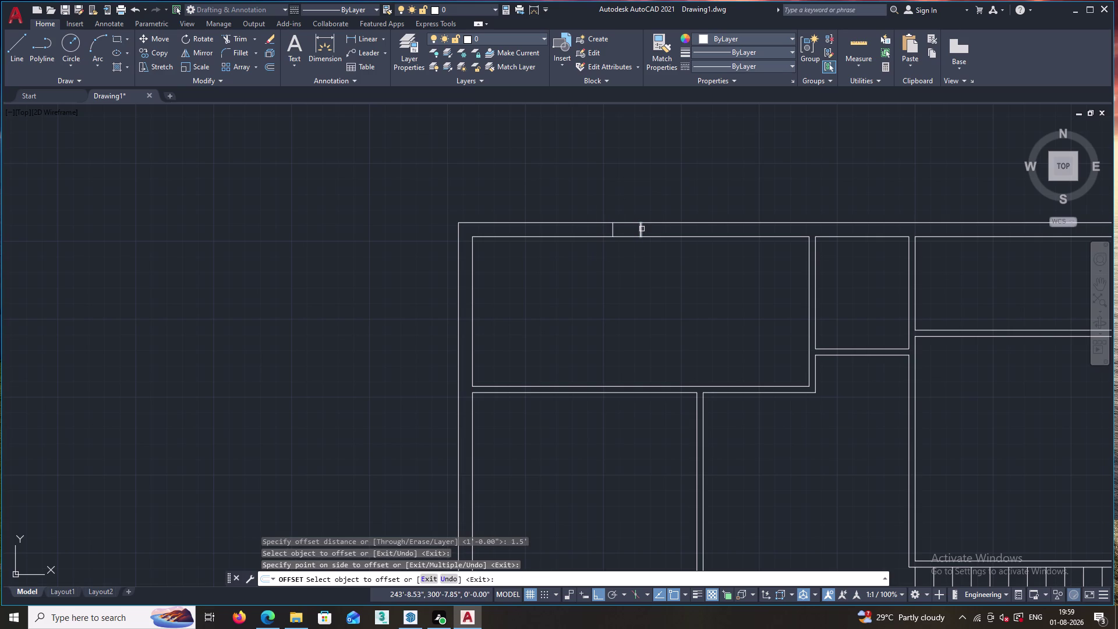
click(640, 229)
click(690, 230)
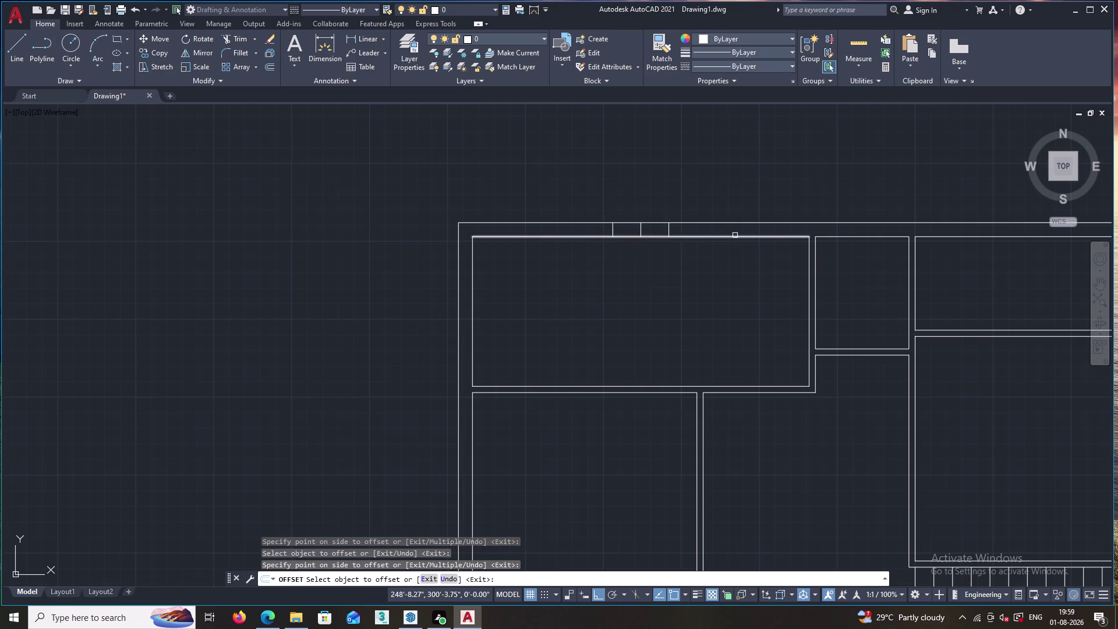
key(Escape)
Set an offset distance of 3 and pick a jamb line, then cancel.
key(o)
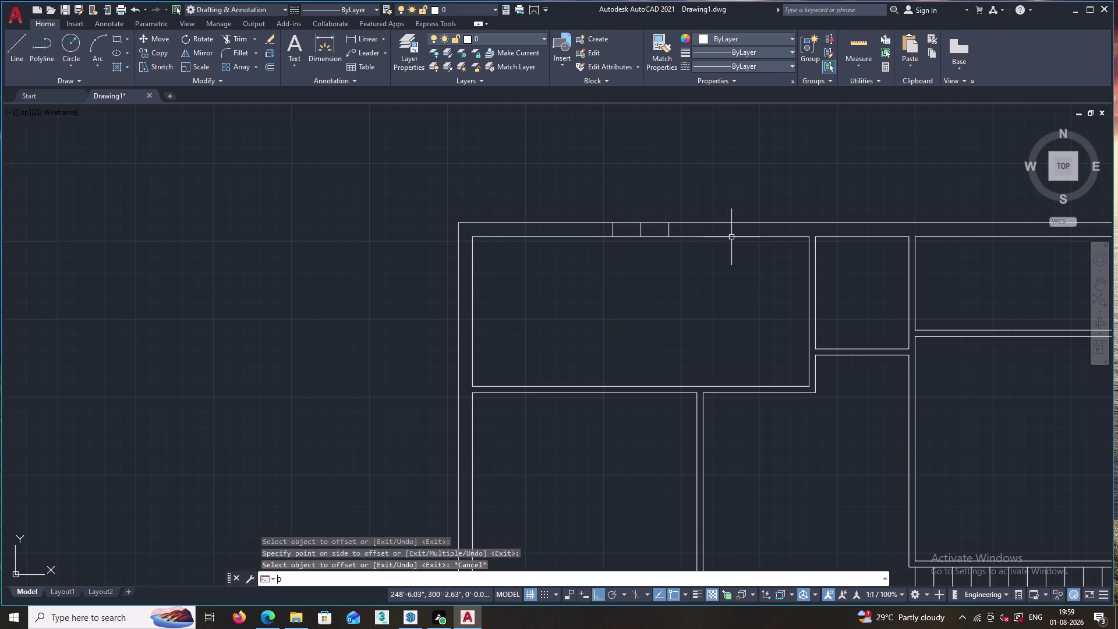
key(Return)
key(3)
key(Return)
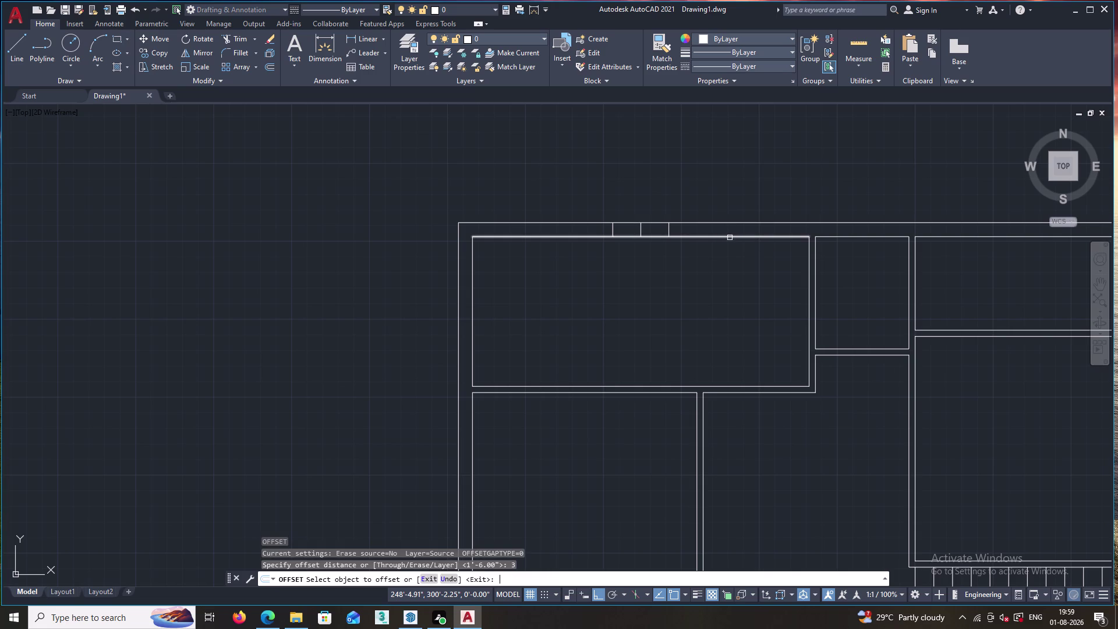
click(670, 231)
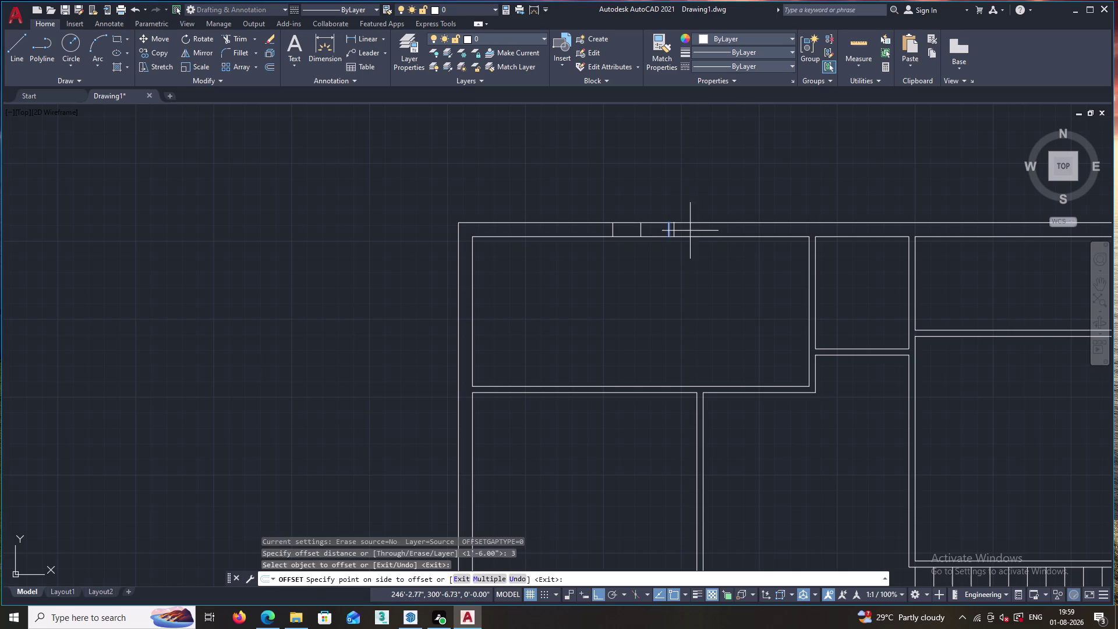
key(Escape)
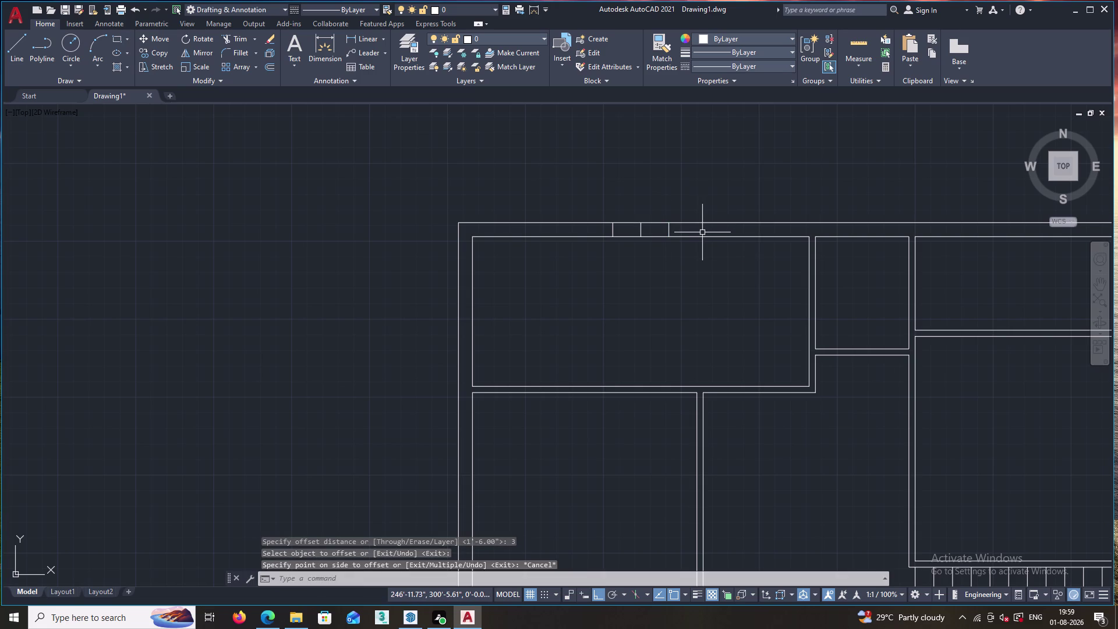
Offset two jamb lines by 3 inches to mark the window edges.
key(o)
key(Return)
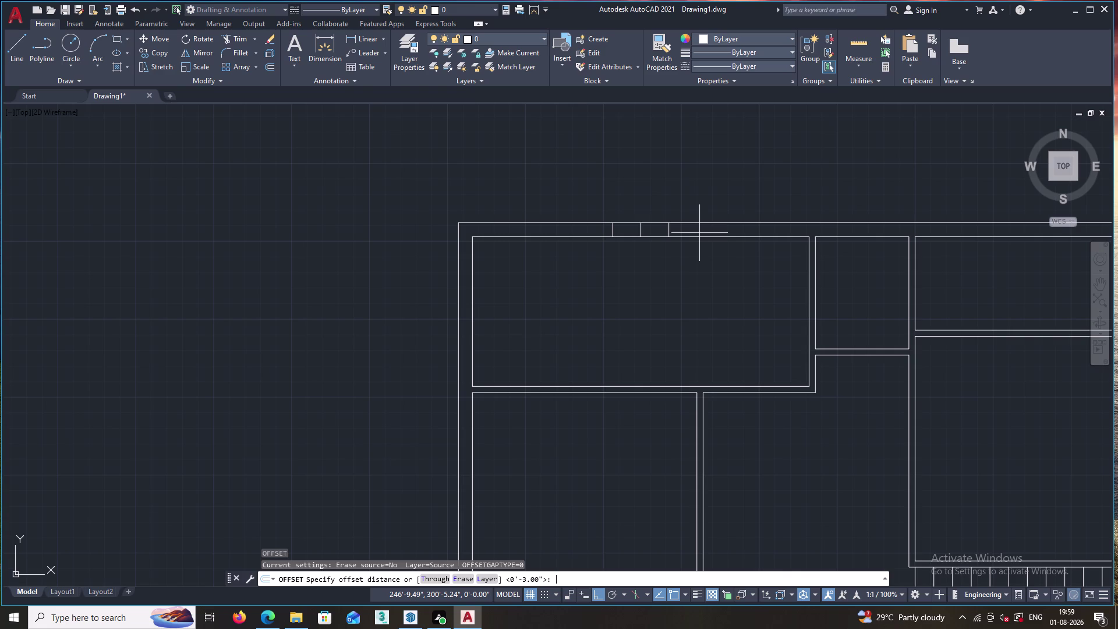
key(3)
key(apostrophe)
key(Return)
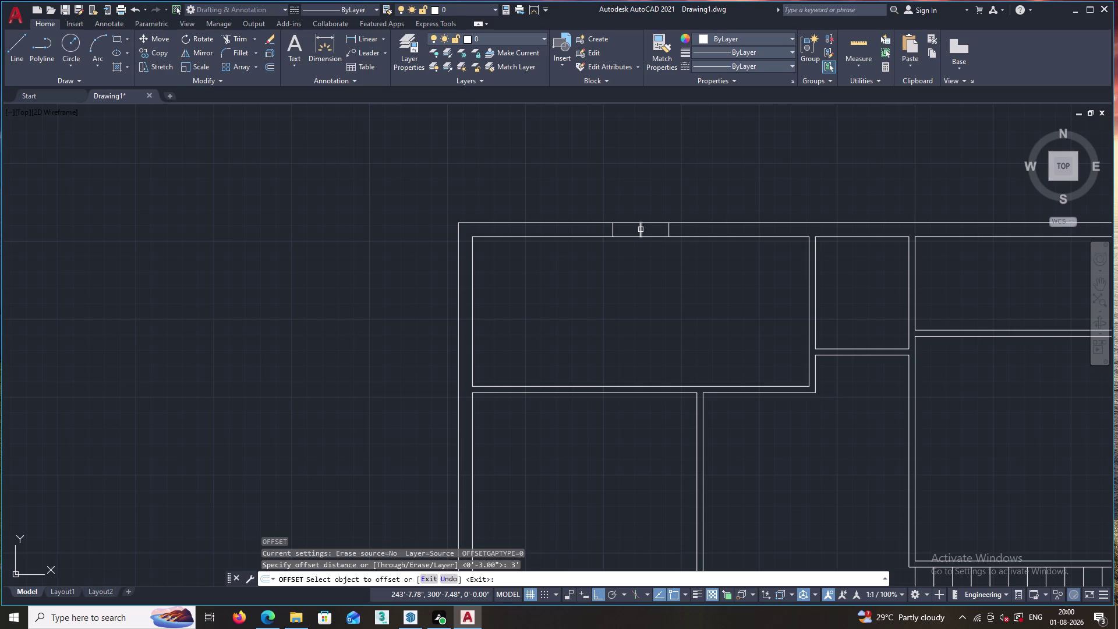
click(641, 230)
click(686, 230)
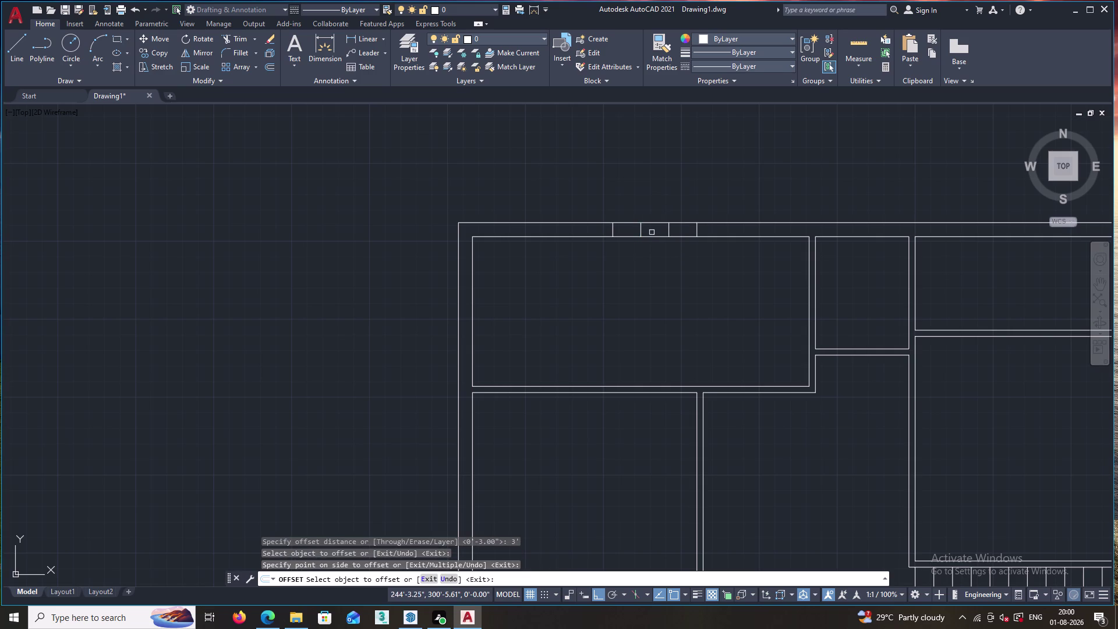
click(642, 230)
click(595, 224)
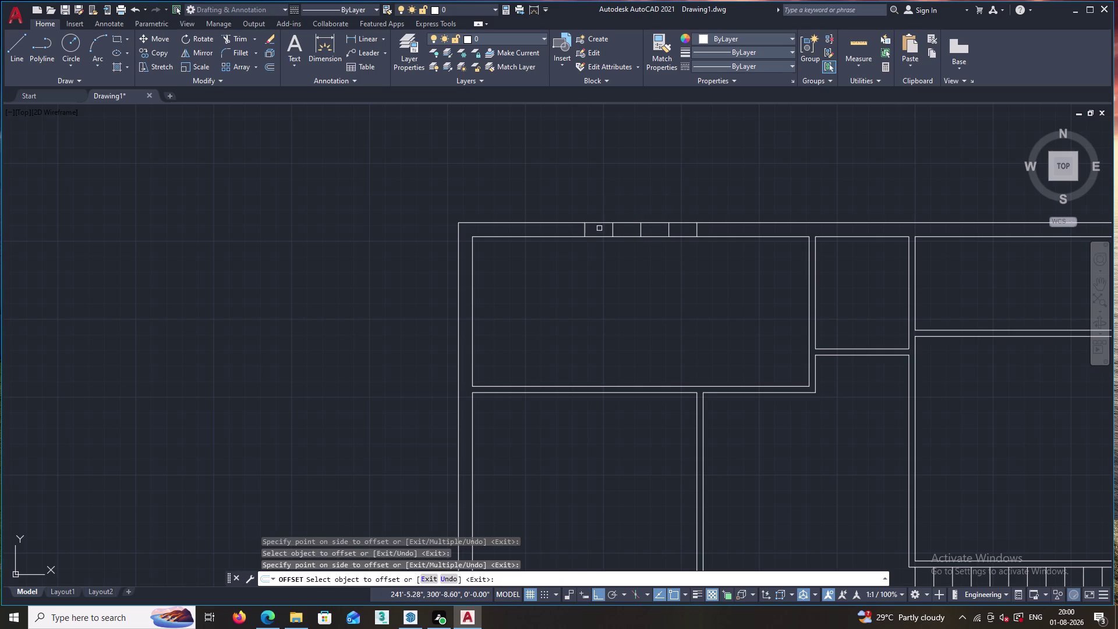
key(Escape)
Trim away the two wall segments inside the top-wall window opening.
text(TR)
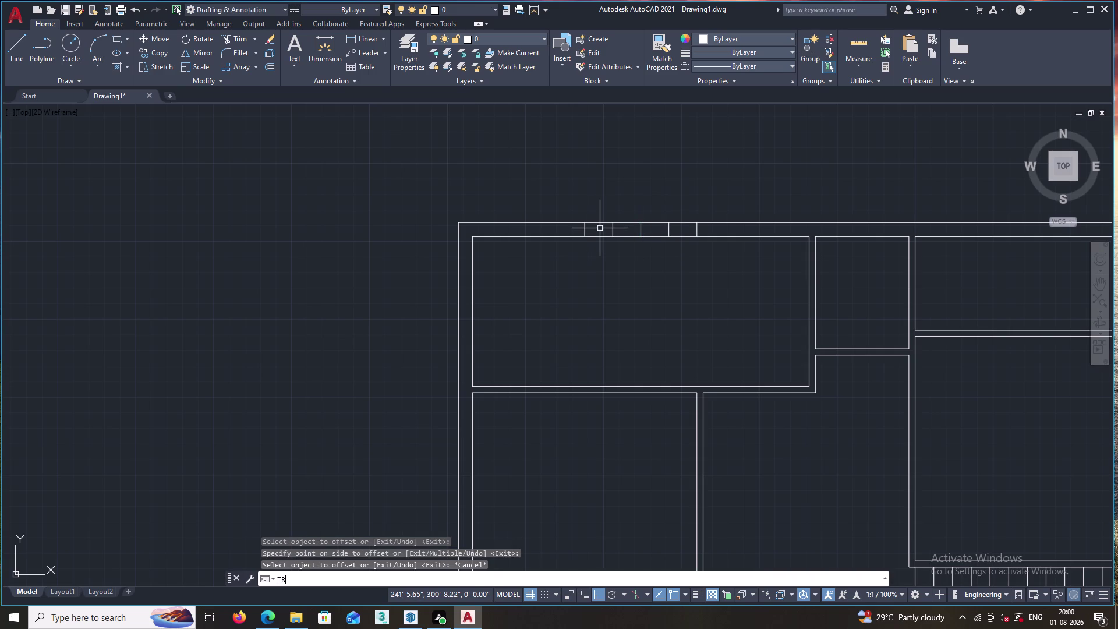
key(Return)
key(Return)
click(613, 229)
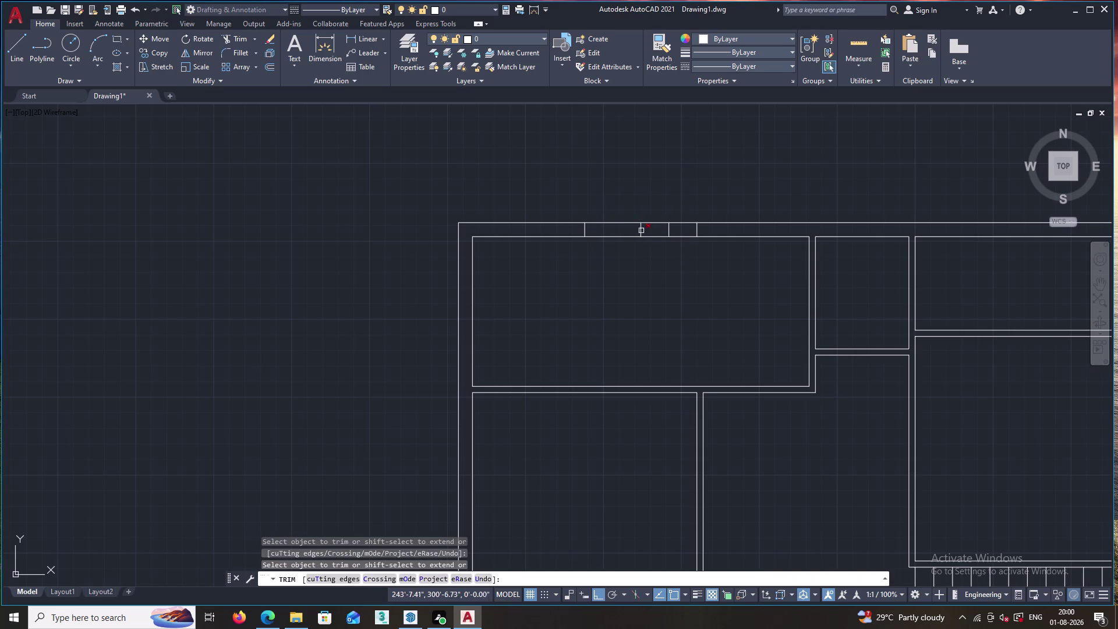
click(669, 232)
key(Escape)
Draw a line across the opening from the left jamb to the right jamb.
key(l)
key(Return)
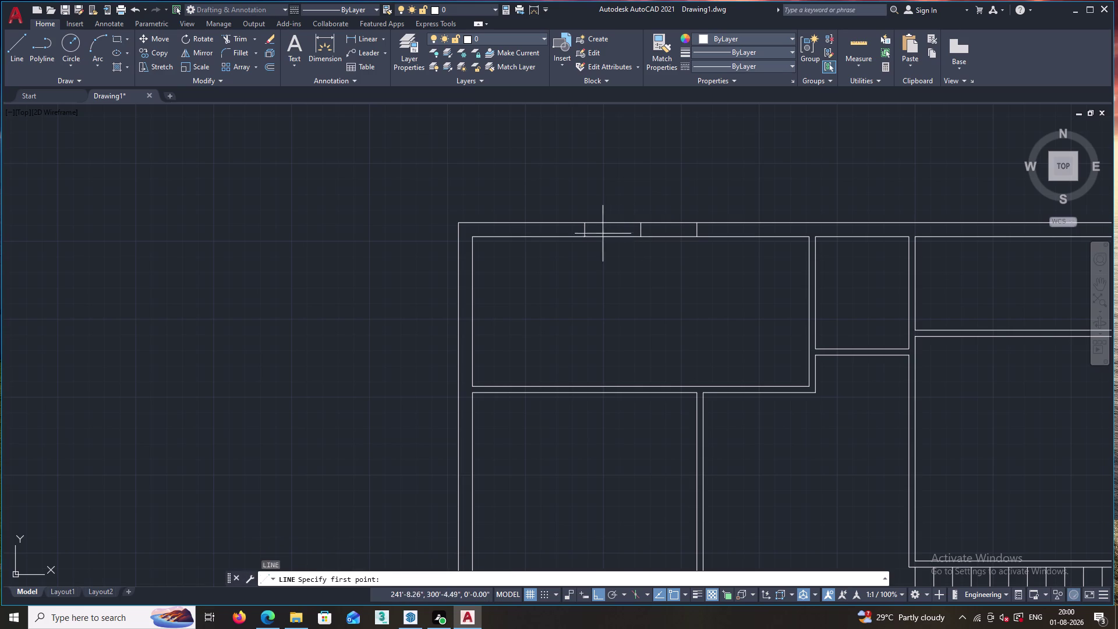
click(587, 230)
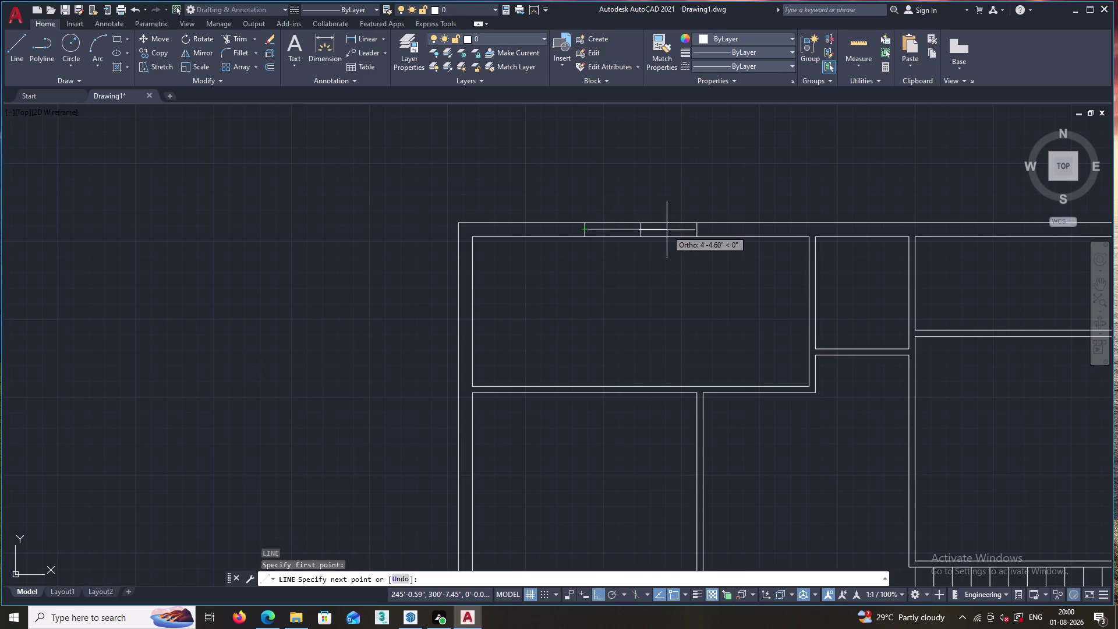
click(696, 228)
key(Escape)
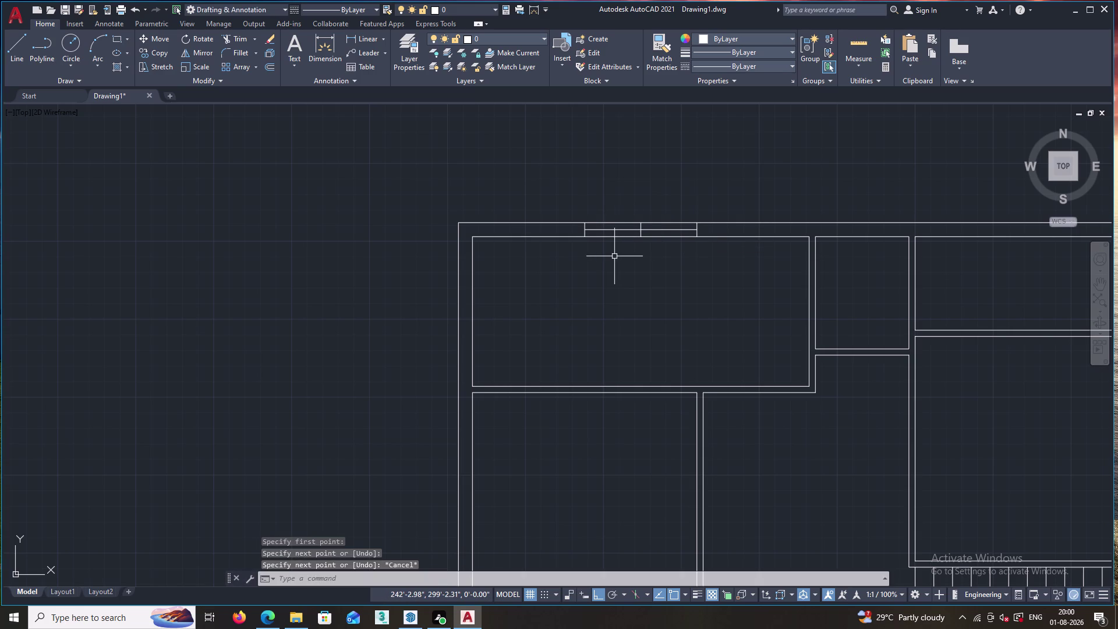
Offset the window line by 1 to create a parallel glazing line.
key(o)
key(Return)
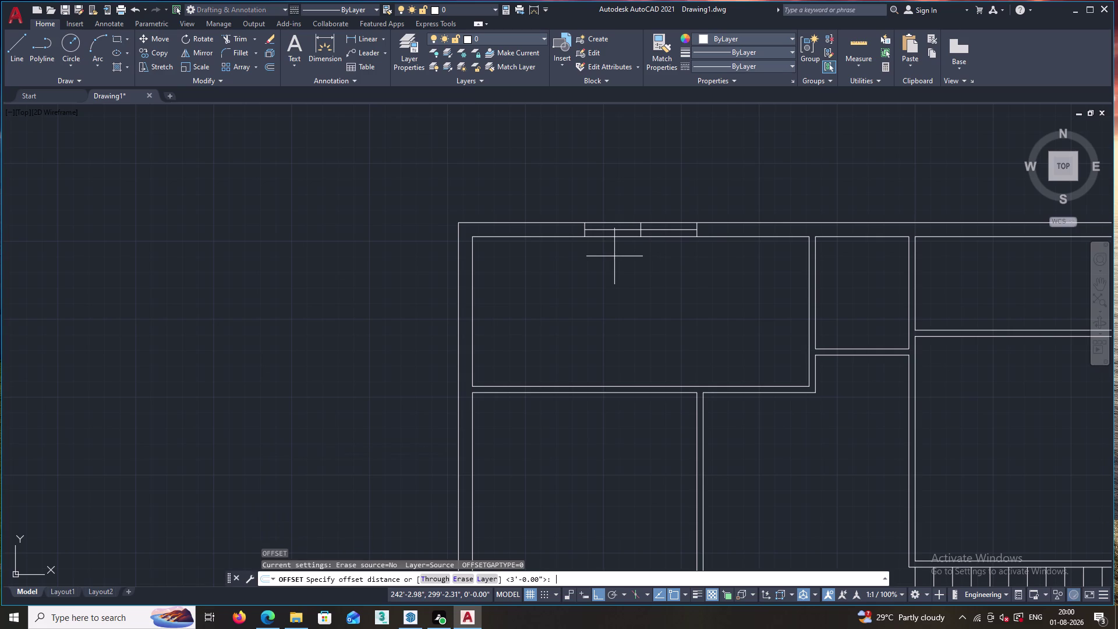
key(1)
key(space)
click(624, 231)
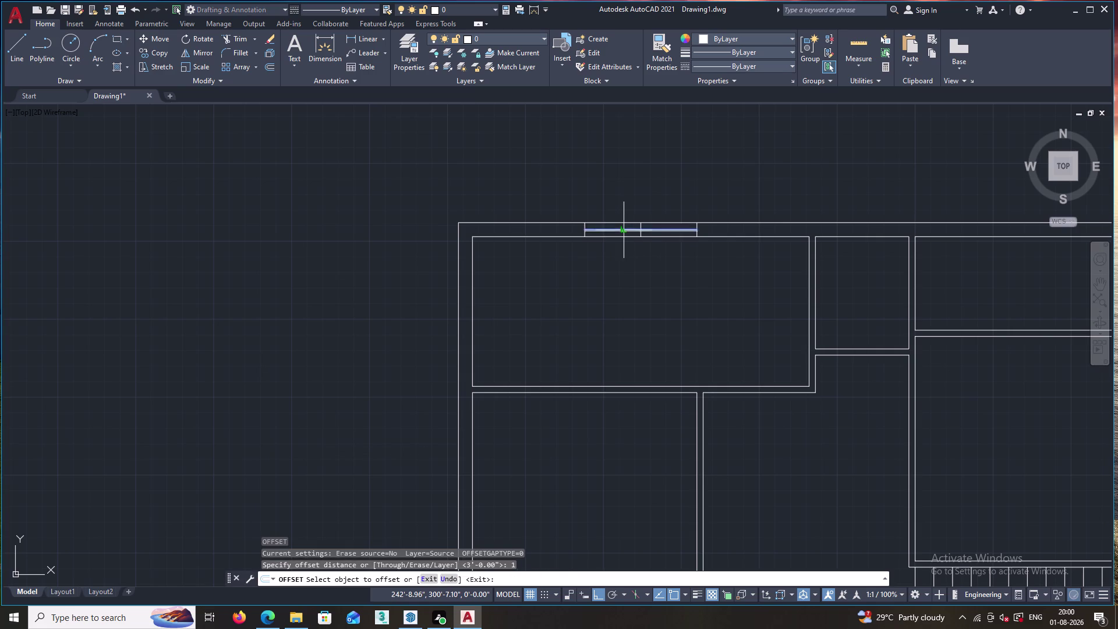
click(622, 237)
key(space)
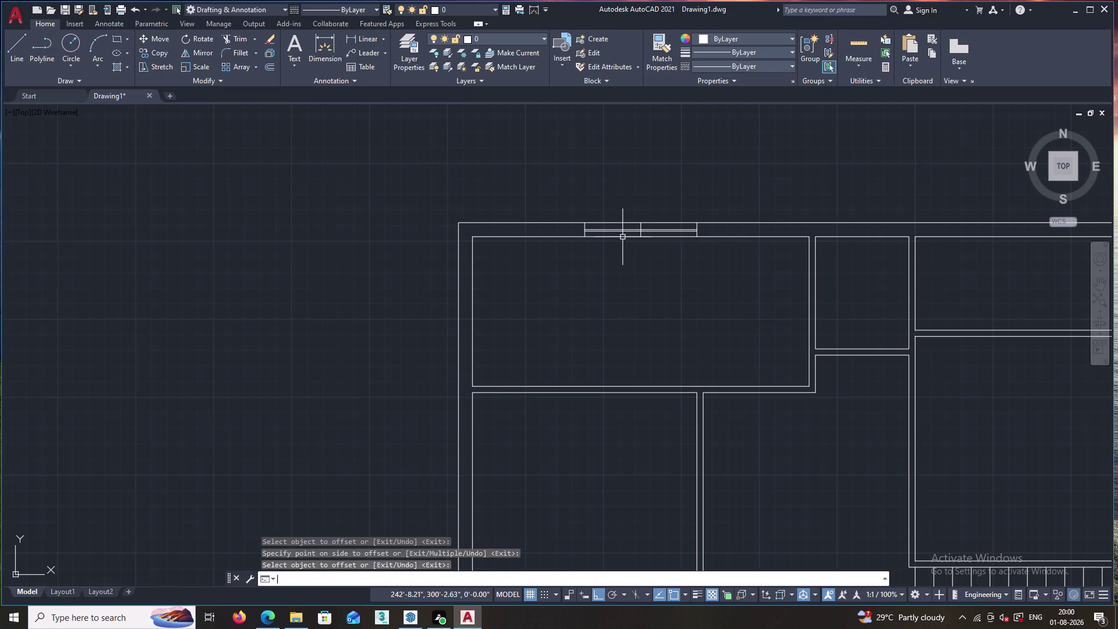
Add another 1-unit offset copy of the window line inside the opening.
scroll(up, 3)
key(space)
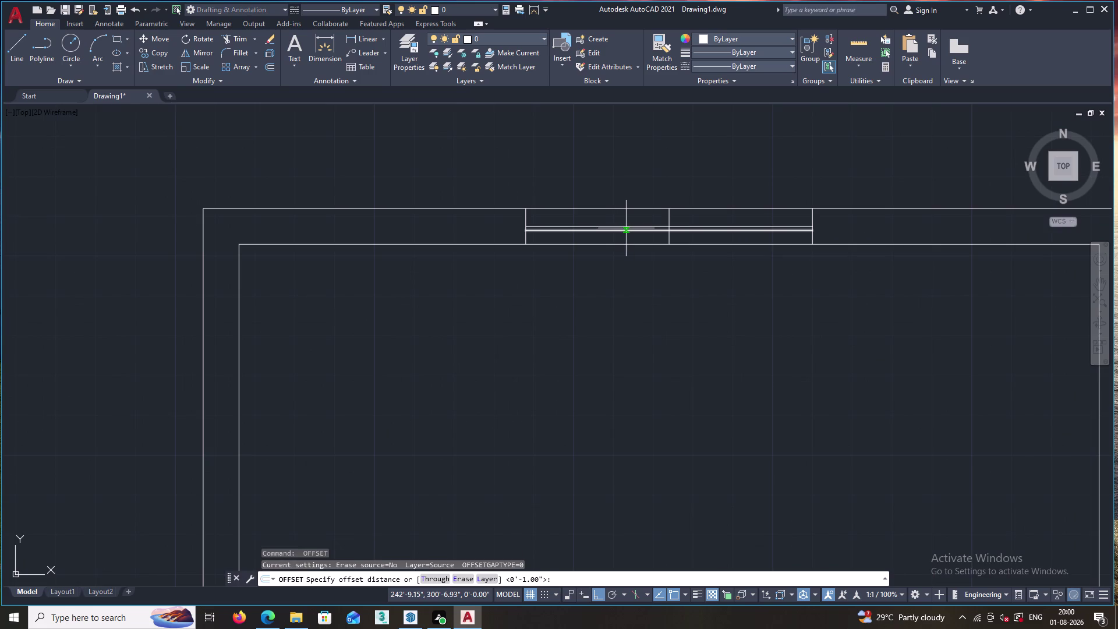
key(space)
click(627, 227)
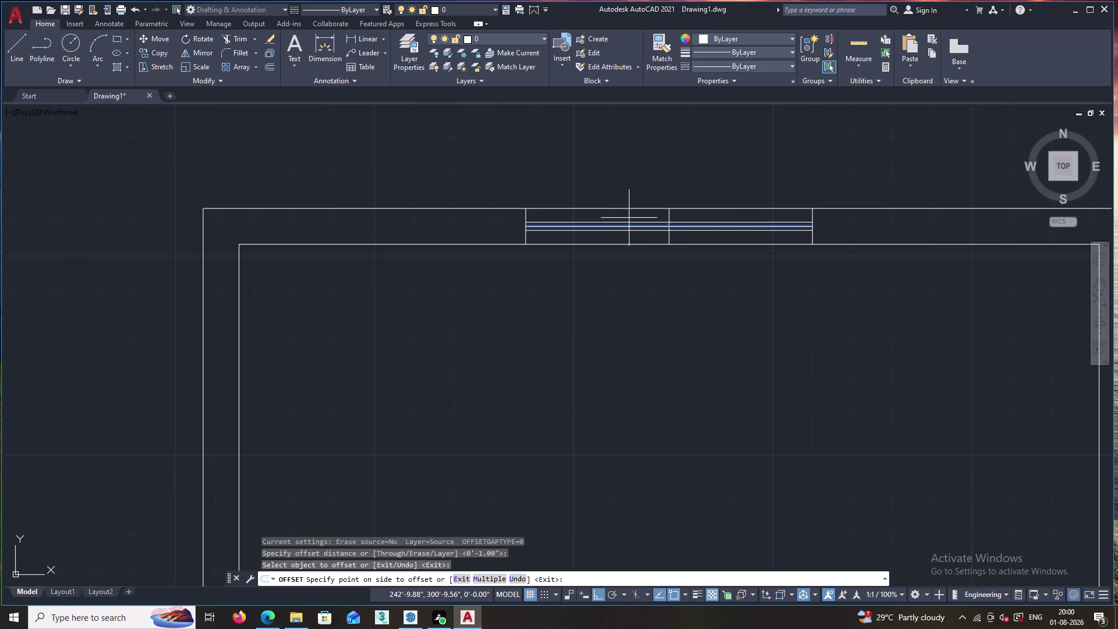
click(629, 218)
key(Escape)
Erase the two stray lines around the opening.
scroll(up, 3)
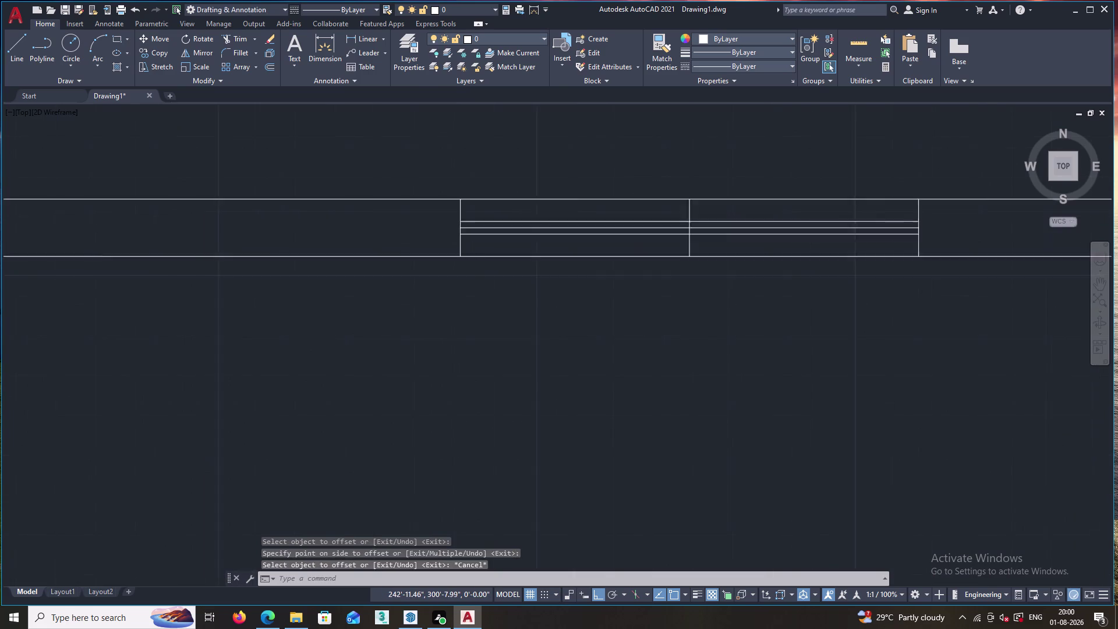
click(638, 230)
click(722, 209)
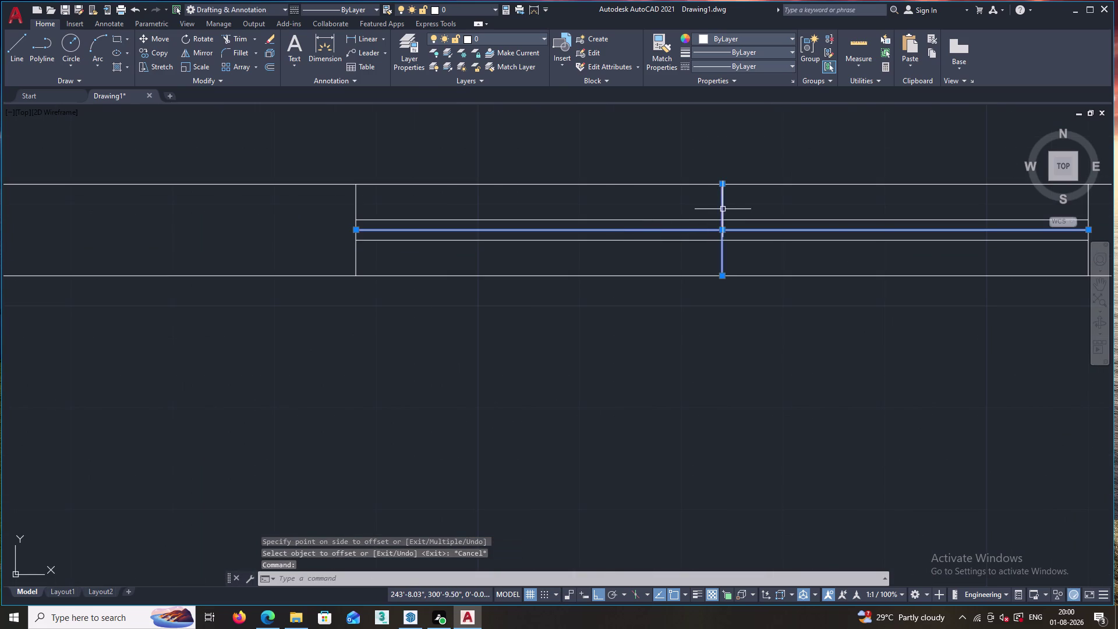
key(Delete)
scroll(down, 3)
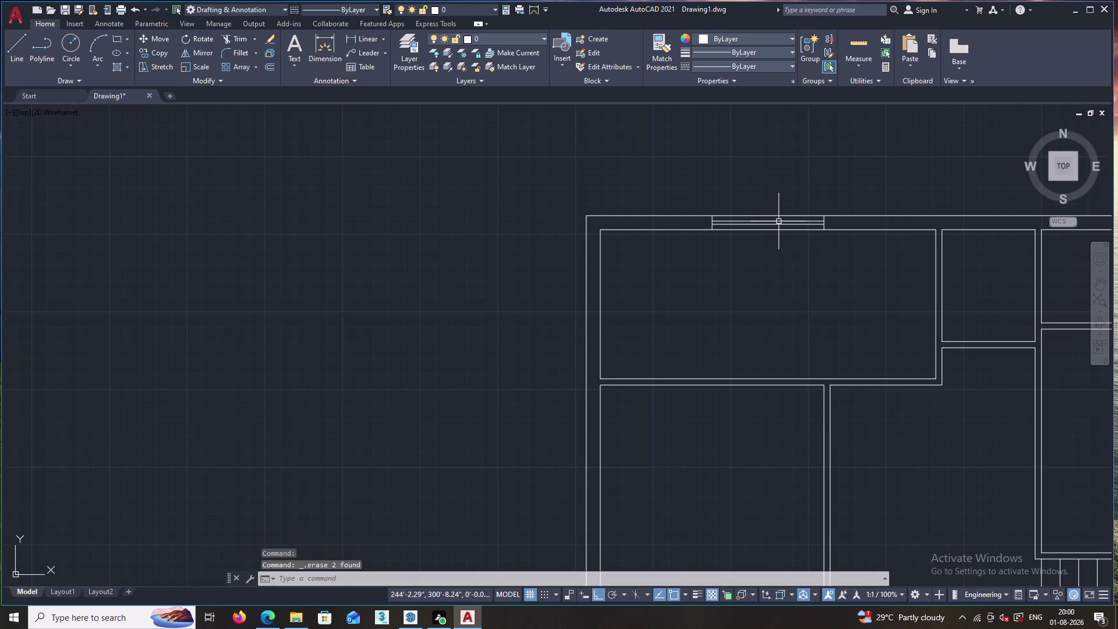
middle_drag(801, 242, 733, 246)
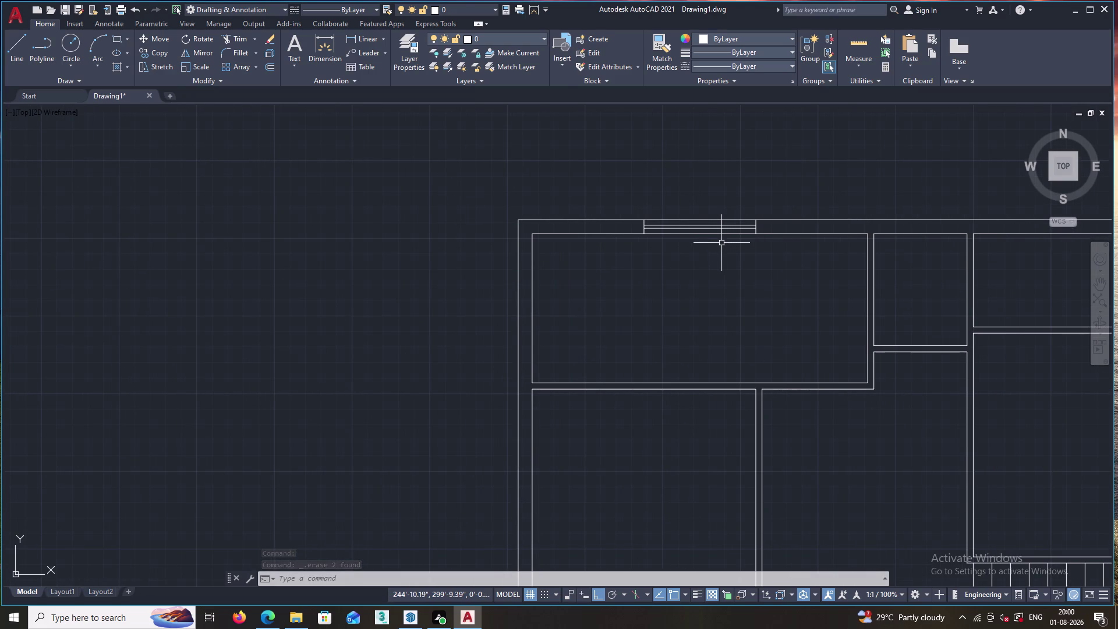
scroll(down, 3)
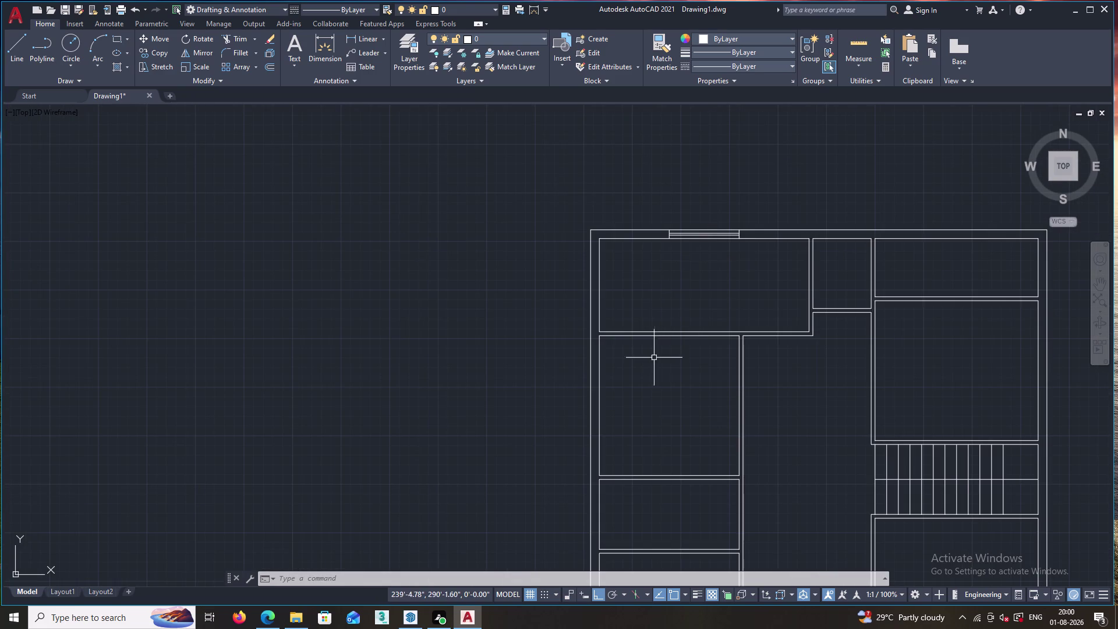
Draw a short line across the left outer wall beside the top-left room.
middle_drag(625, 387, 638, 331)
scroll(up, 3)
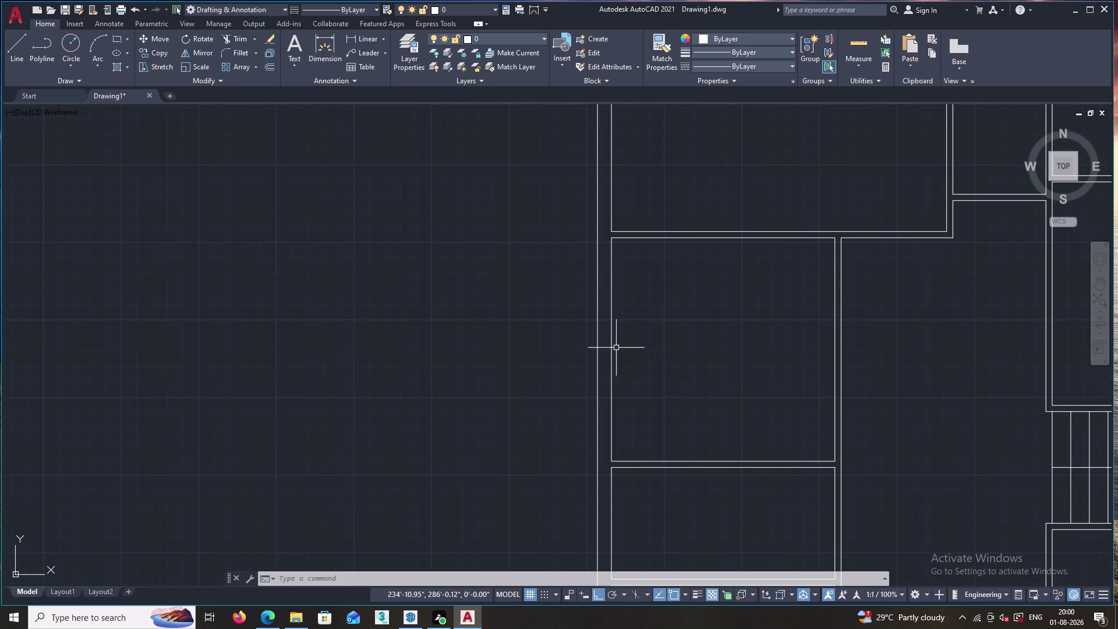
key(Escape)
key(l)
key(Return)
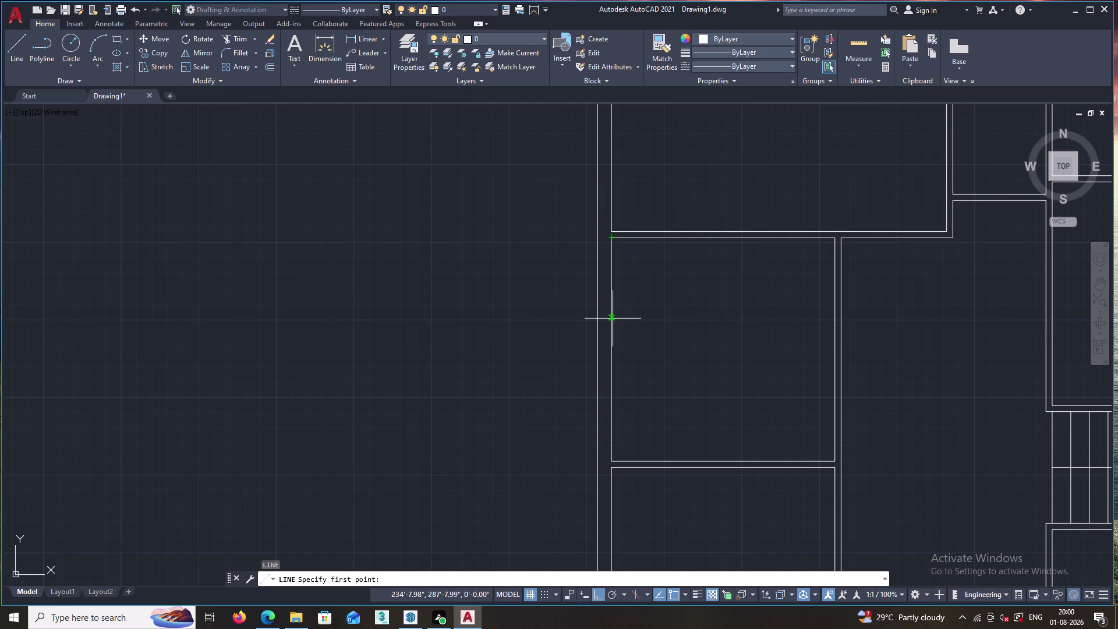
click(611, 349)
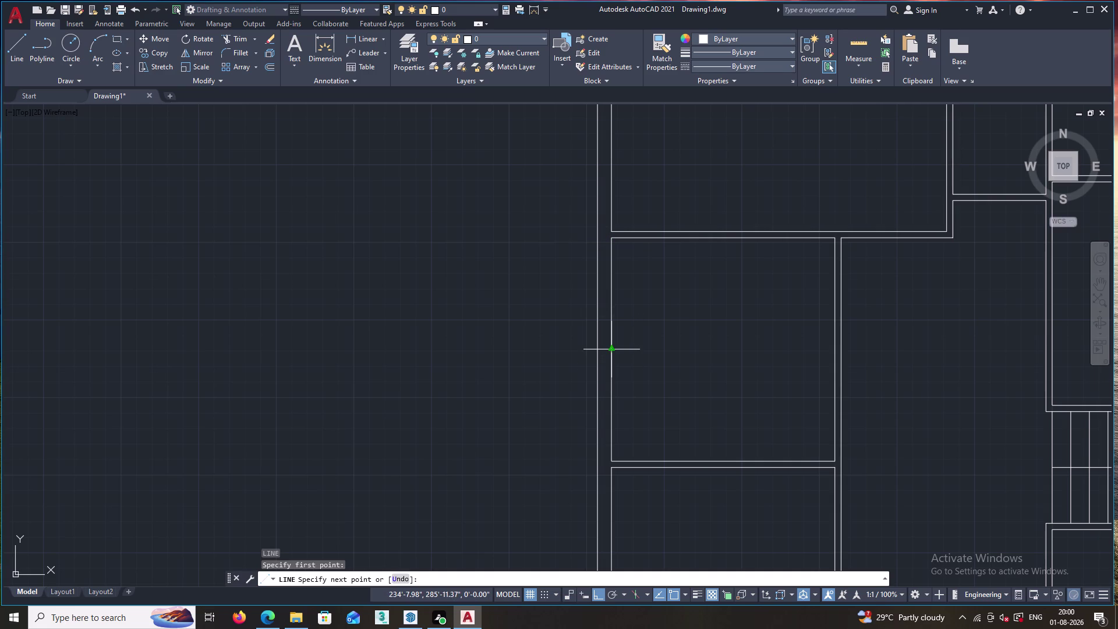
click(596, 348)
key(Escape)
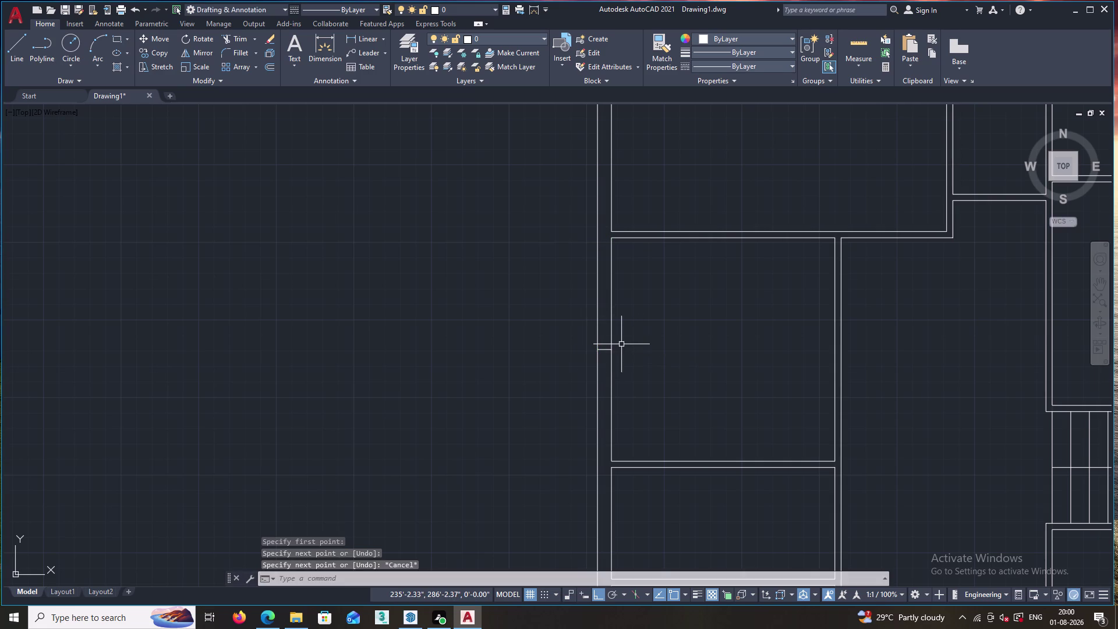
Offset the short wall line by 2 to form the jamb.
key(o)
key(Return)
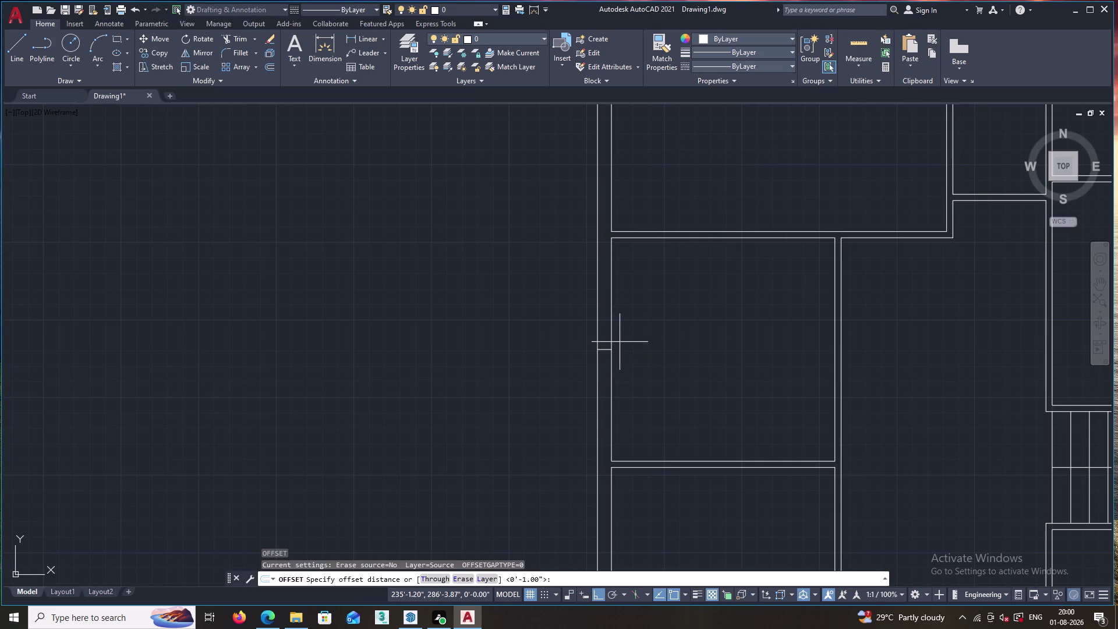
key(2)
key(Return)
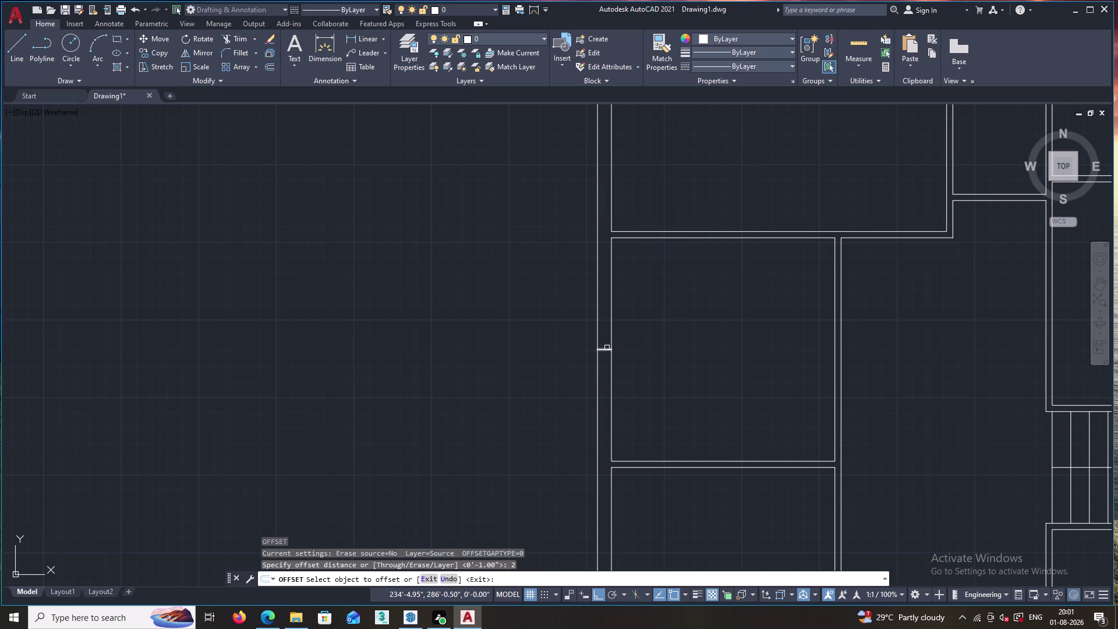
click(606, 350)
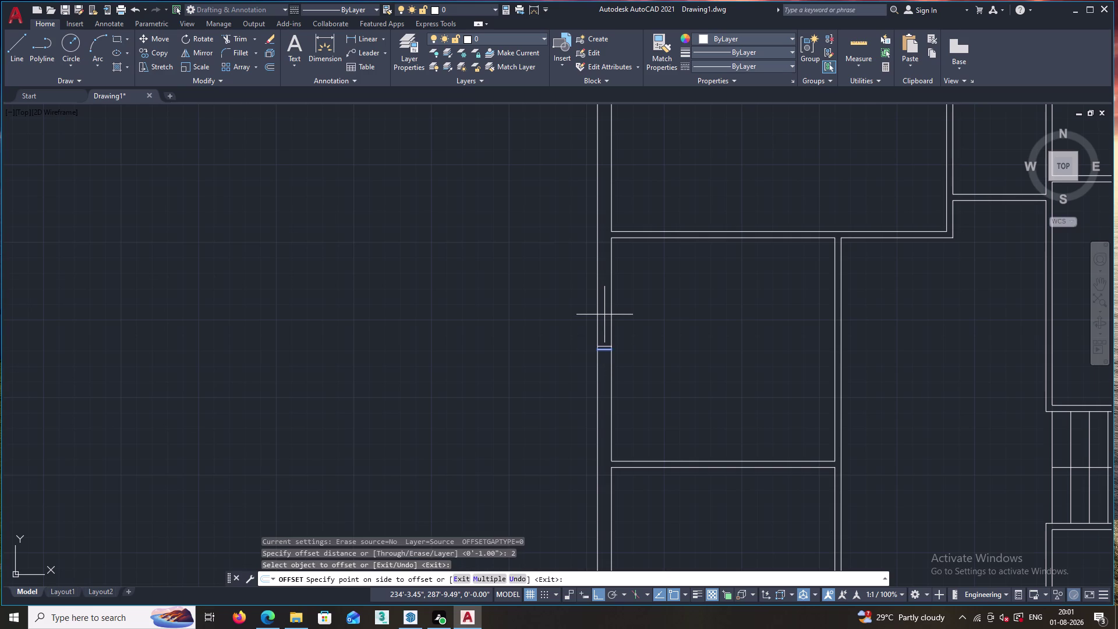
key(Escape)
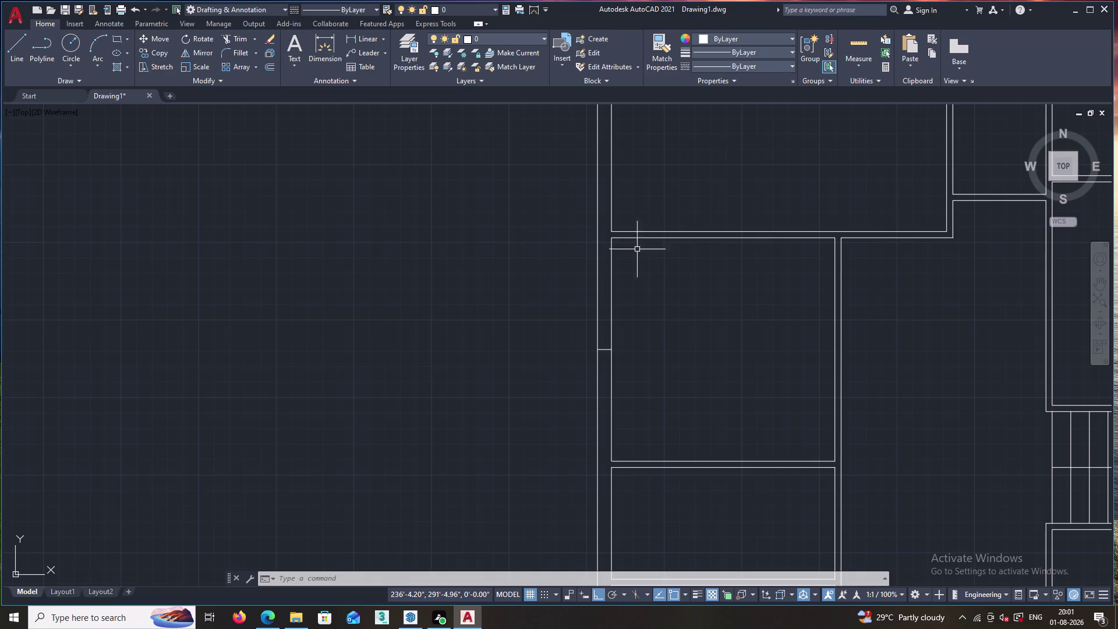
Offset the wall cross line 2' upward and 2' downward to mark the jambs.
key(o)
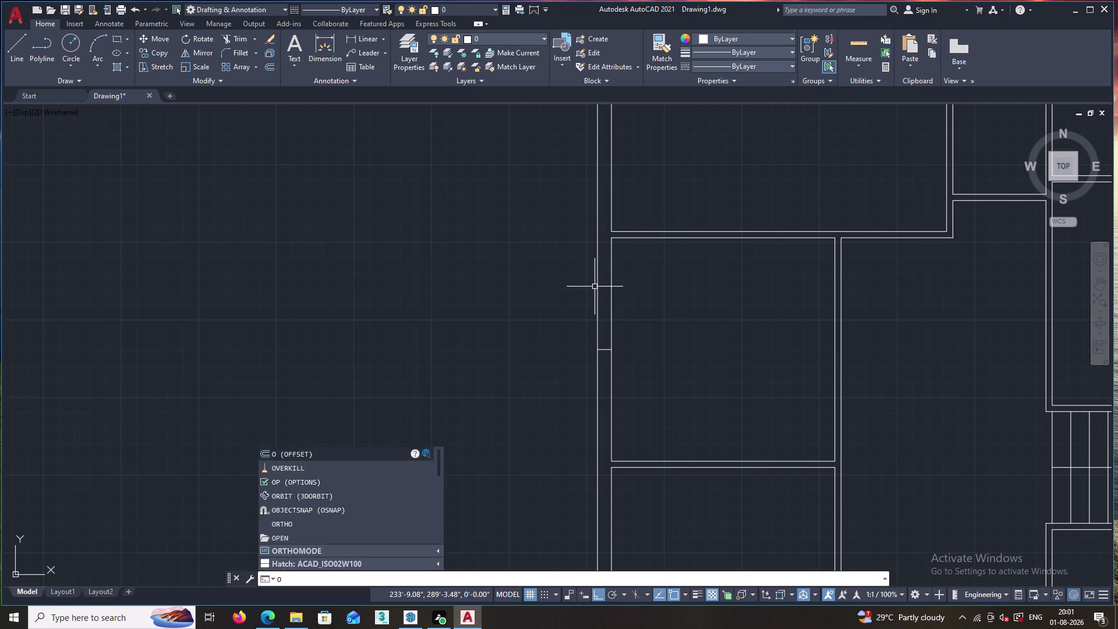
key(Return)
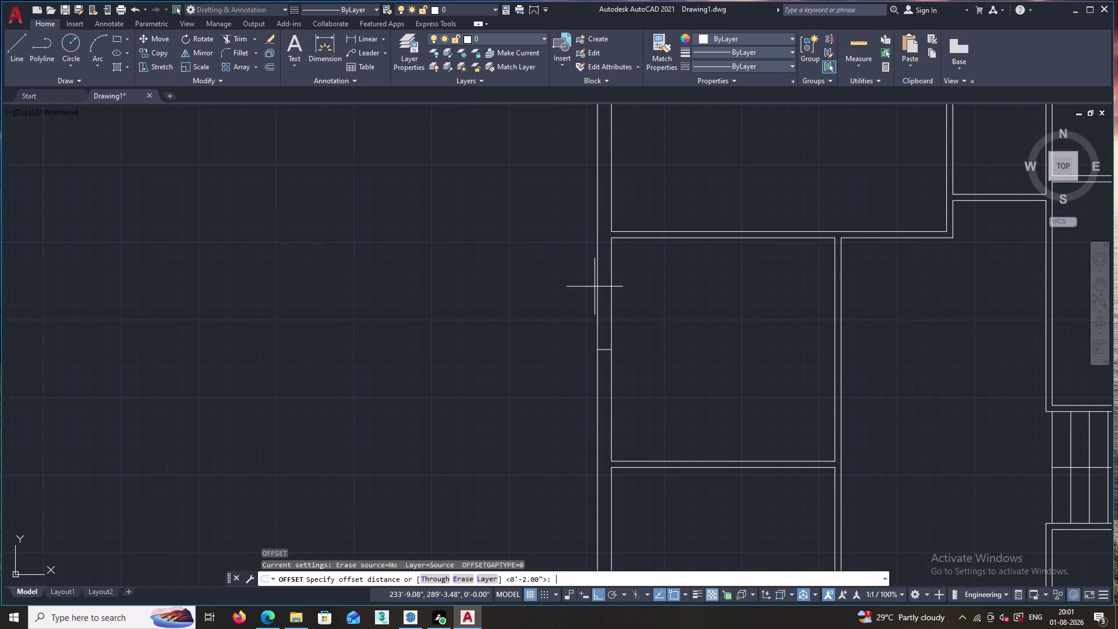
text(2')
key(Return)
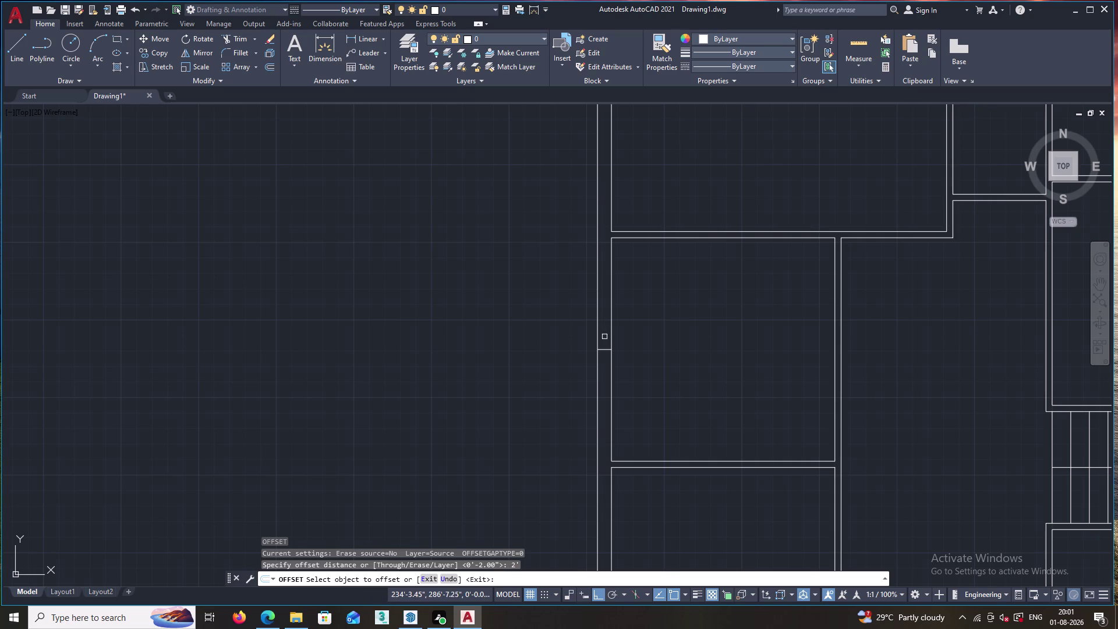
click(604, 351)
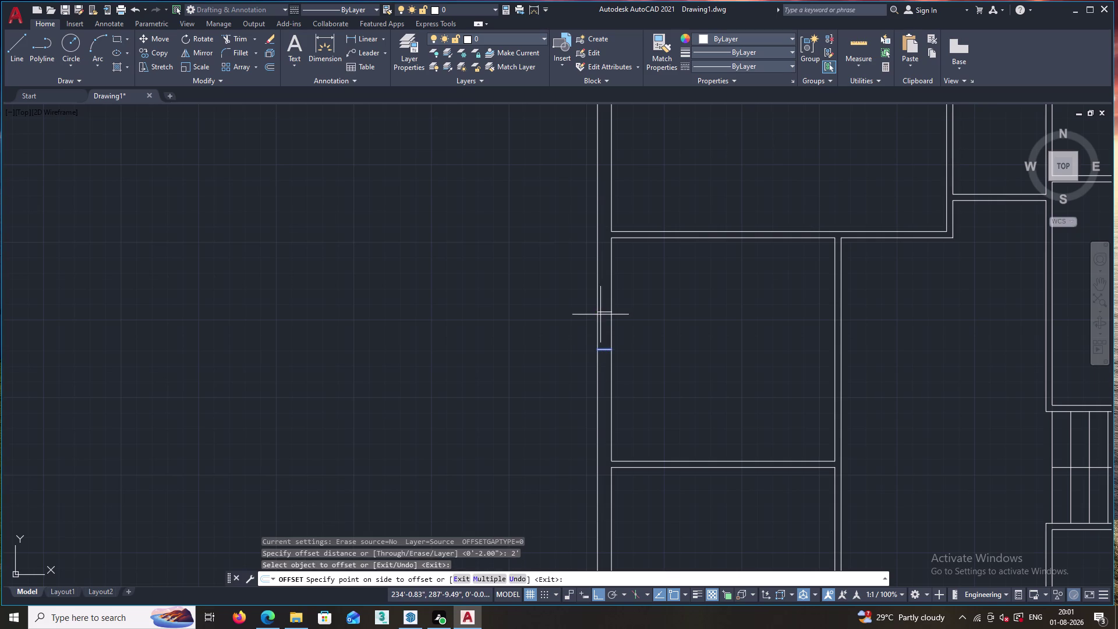
click(603, 320)
click(604, 351)
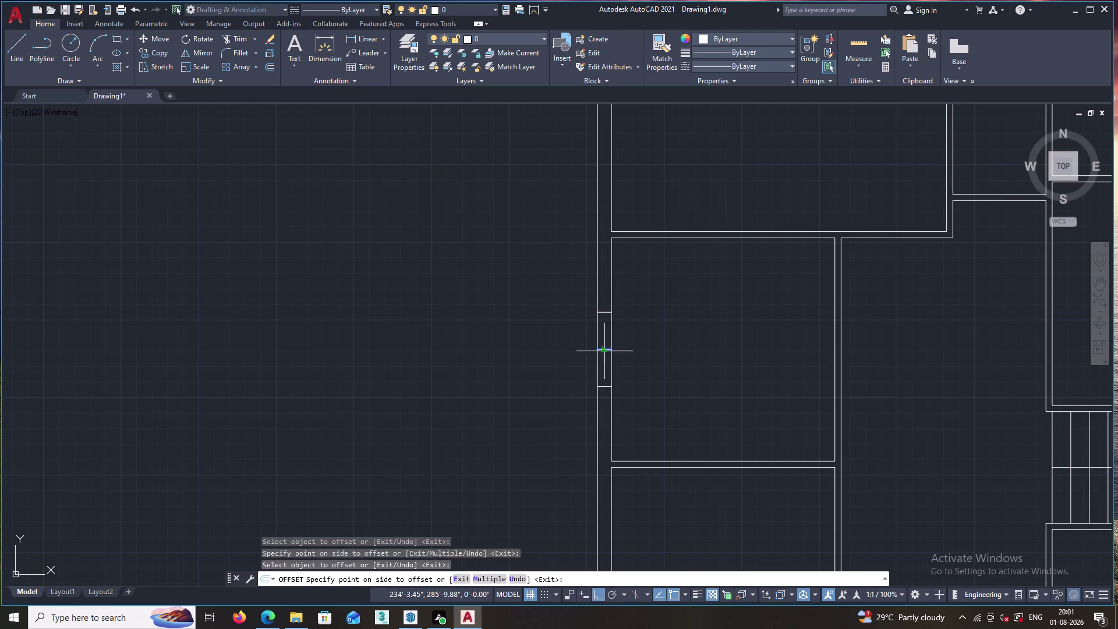
click(603, 377)
key(Escape)
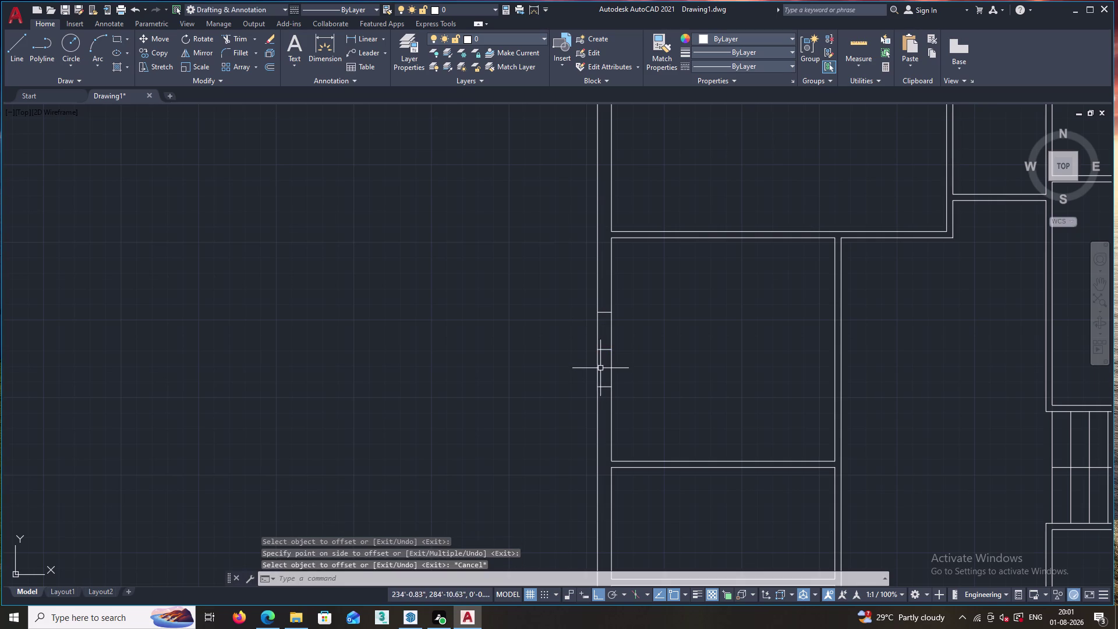
Draw a center line through the opening from the upper to the lower jamb.
key(l)
key(Return)
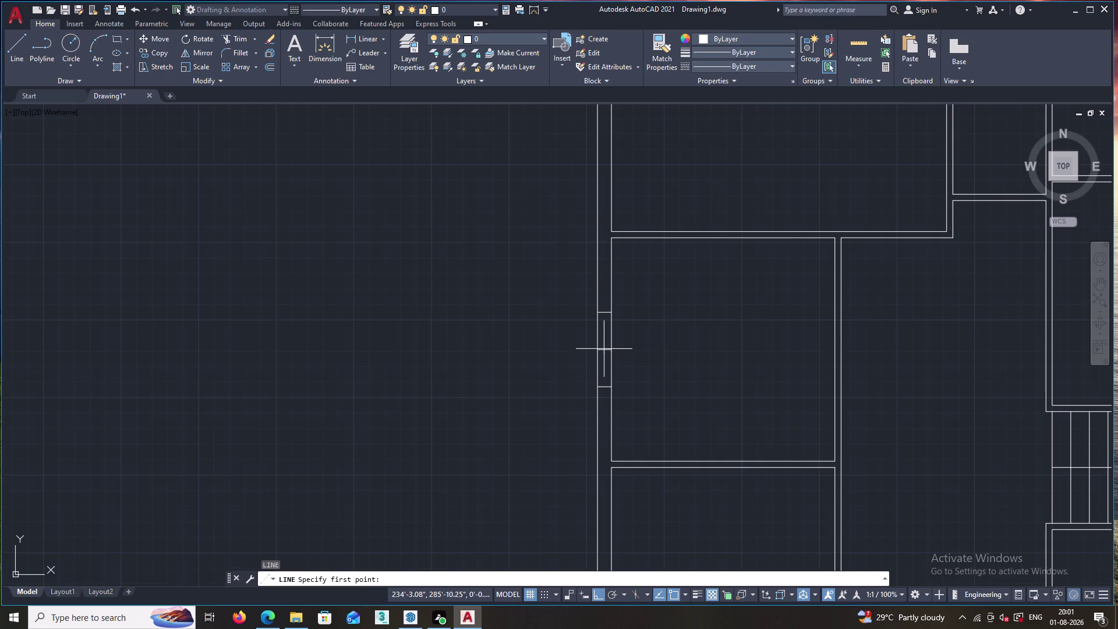
click(603, 312)
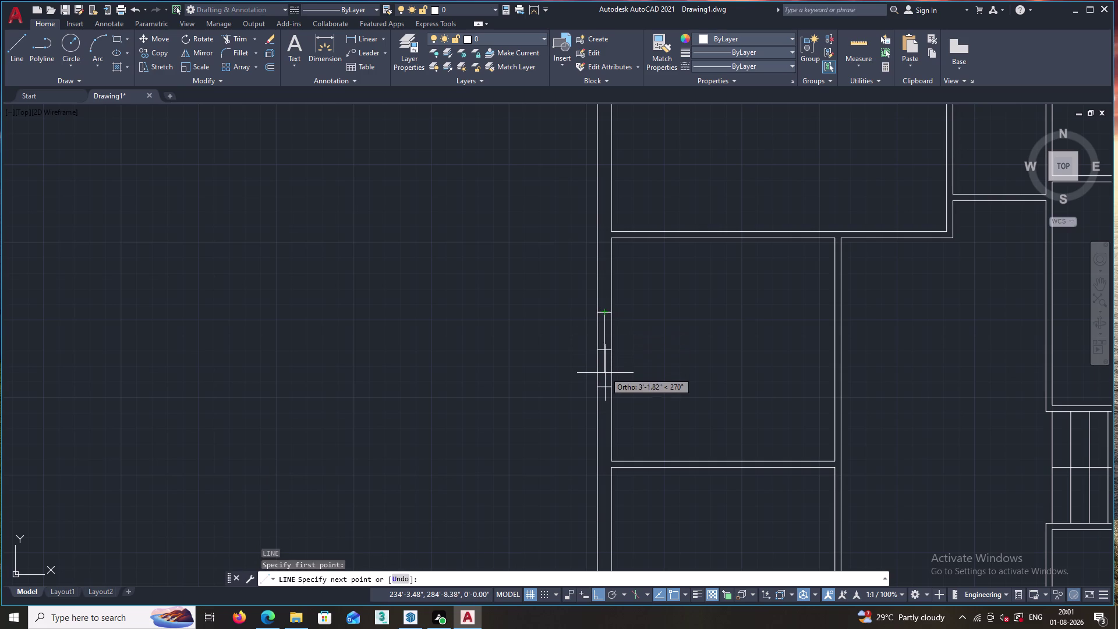
click(605, 387)
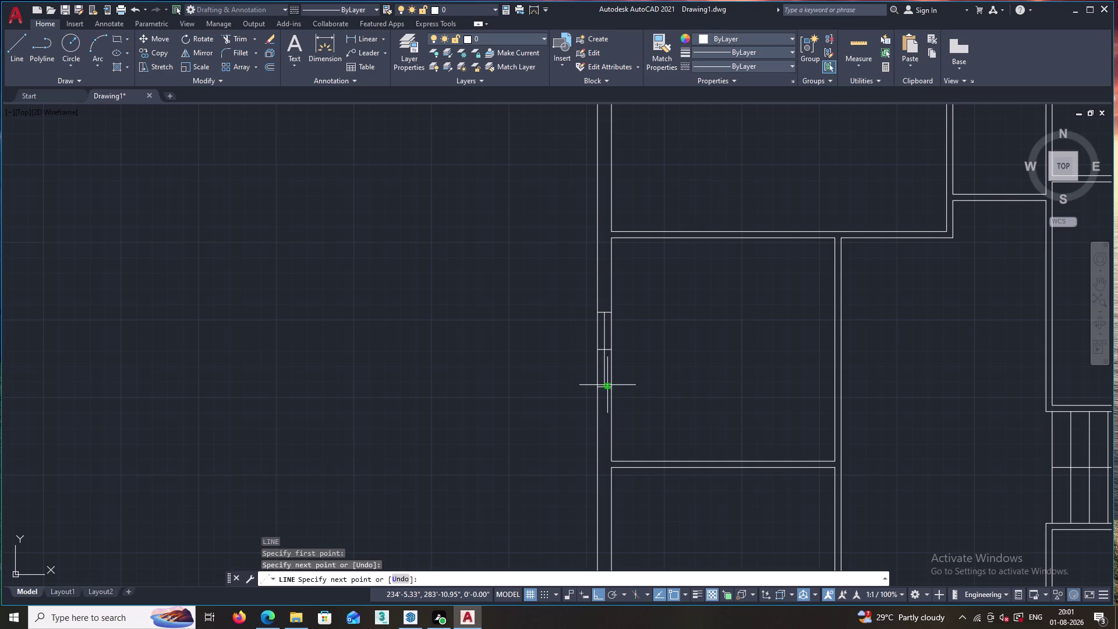
key(Escape)
Offset the window center line 1" to one side.
key(o)
key(Return)
key(1)
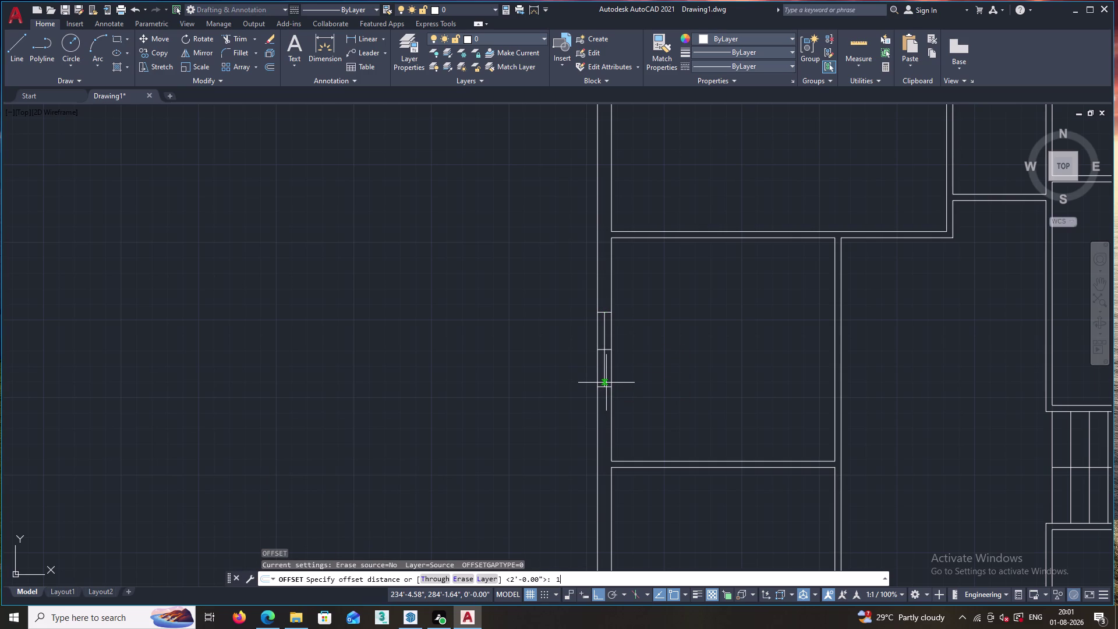
key(Return)
click(603, 363)
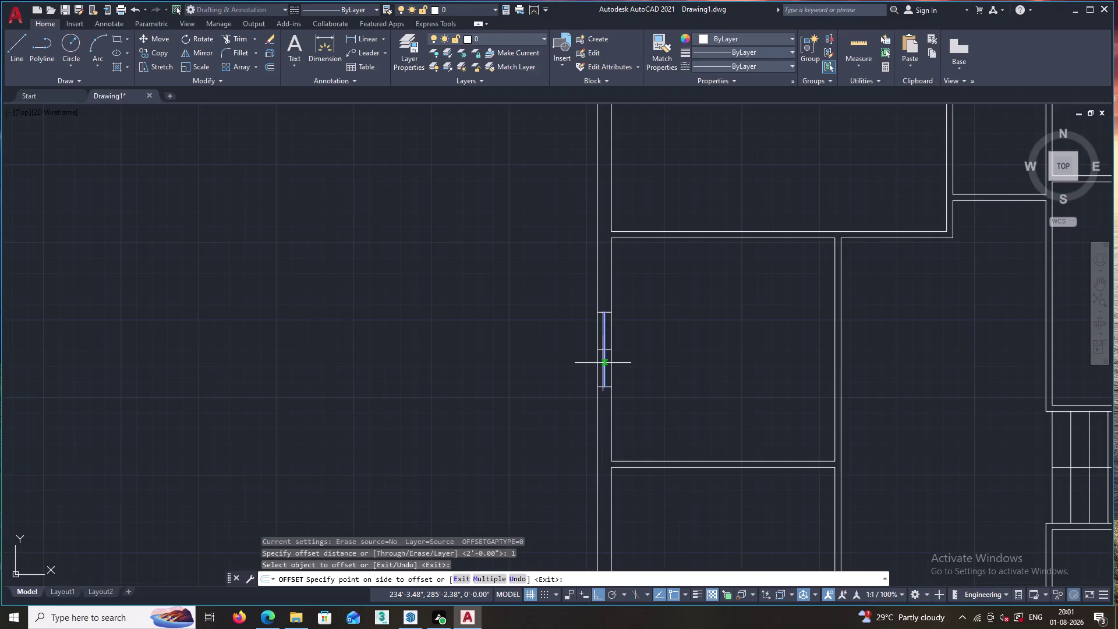
click(611, 362)
scroll(up, 3)
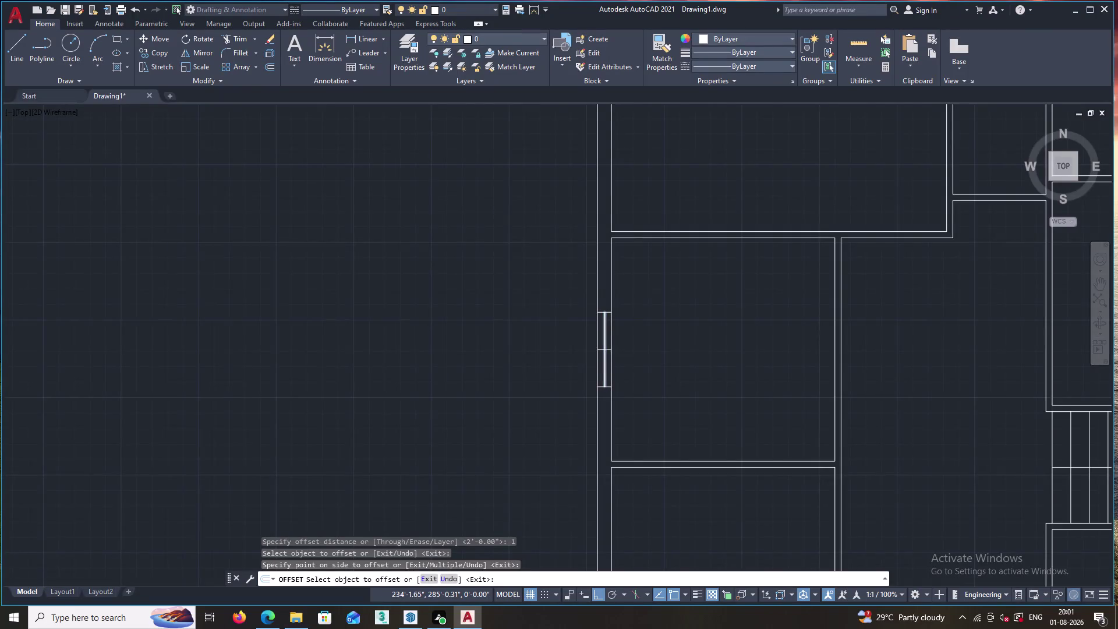
scroll(up, 3)
key(space)
Offset the center line 1" to the other side for the glazing.
key(space)
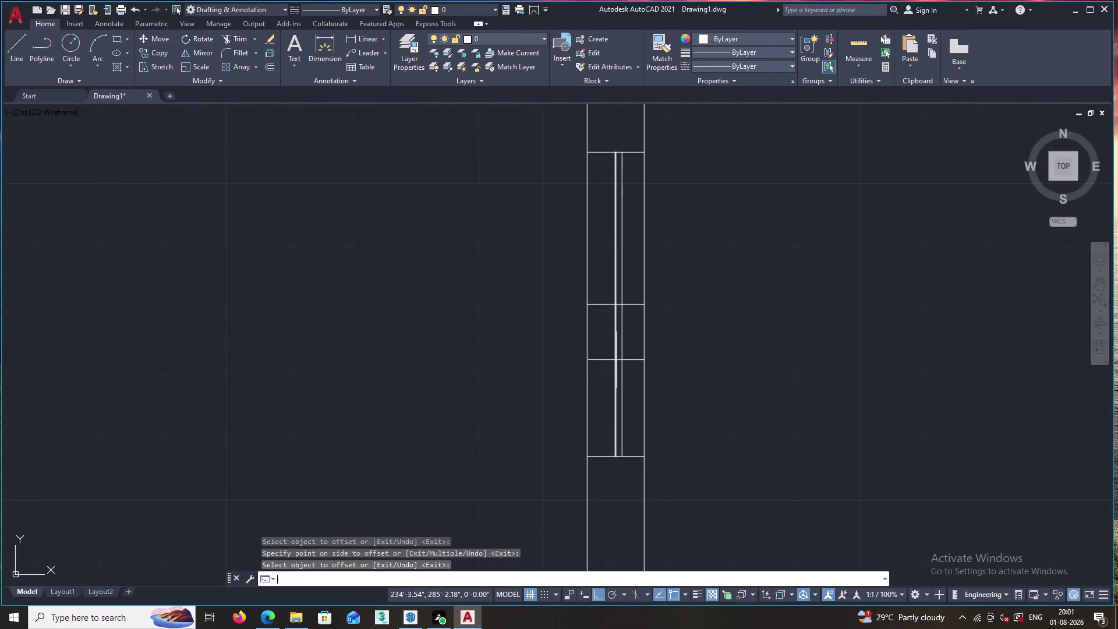
click(616, 359)
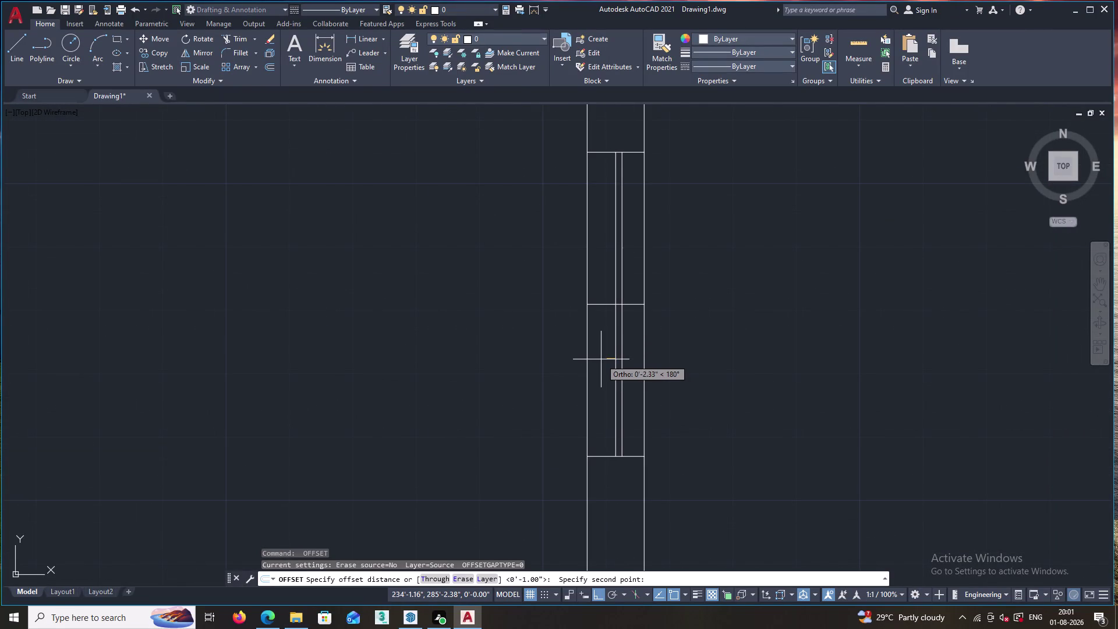
key(Escape)
key(space)
key(space)
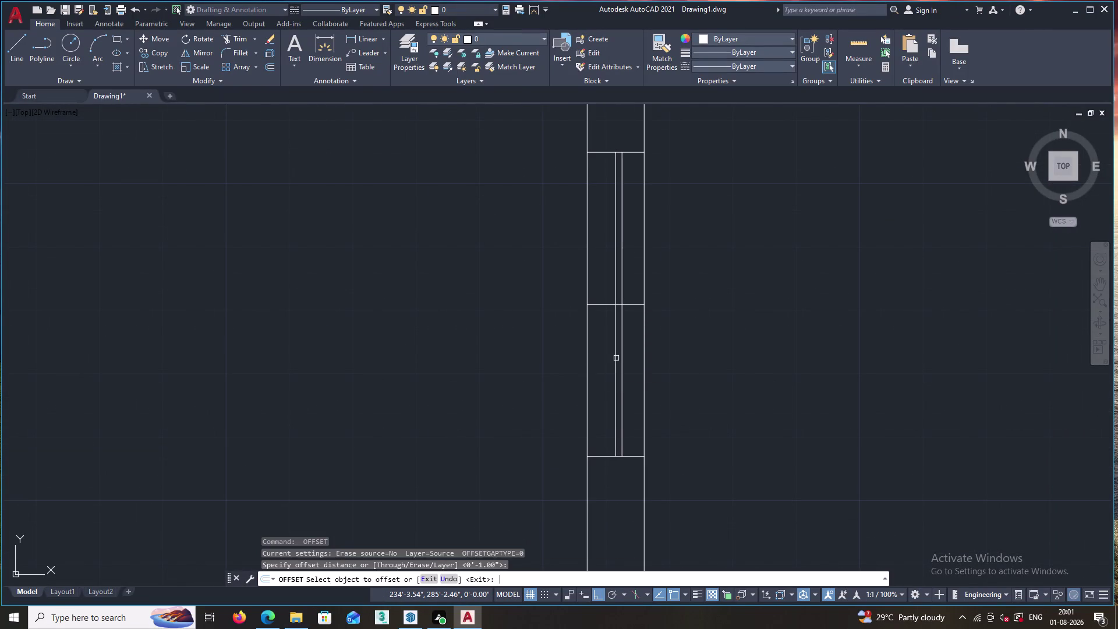
click(616, 358)
click(616, 357)
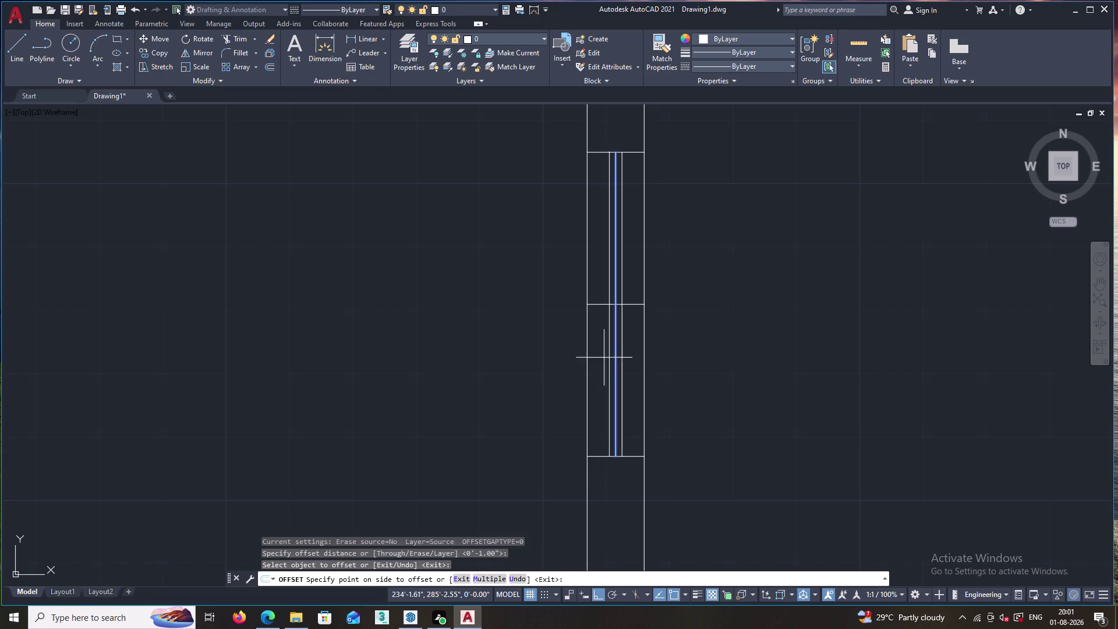
click(604, 358)
key(Escape)
Erase the unwanted middle window line.
scroll(down, 3)
scroll(up, 3)
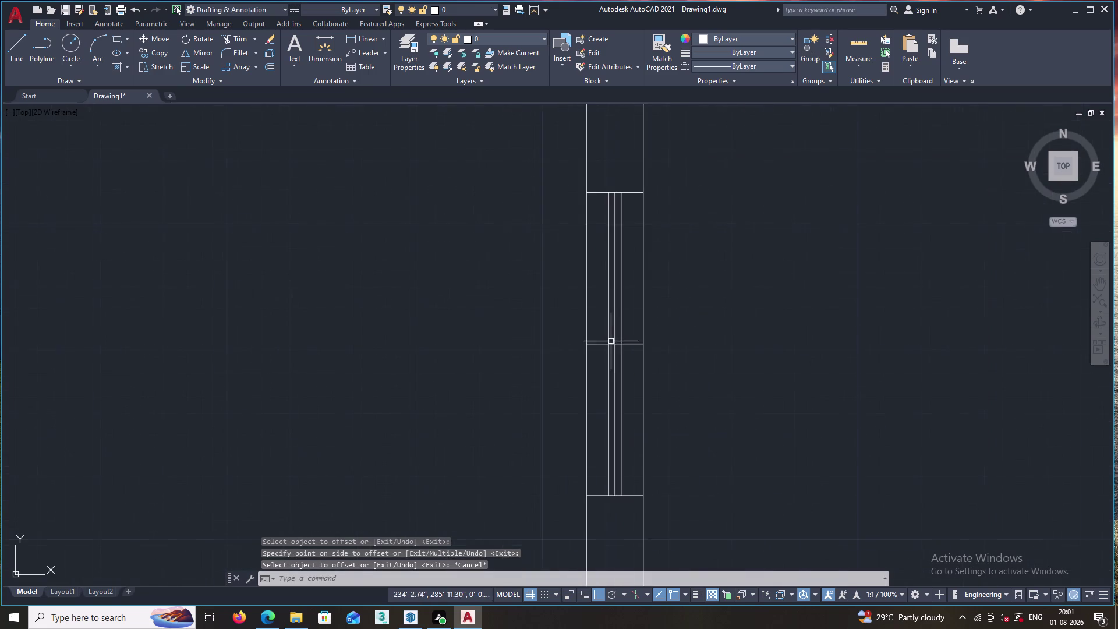
scroll(up, 3)
click(631, 374)
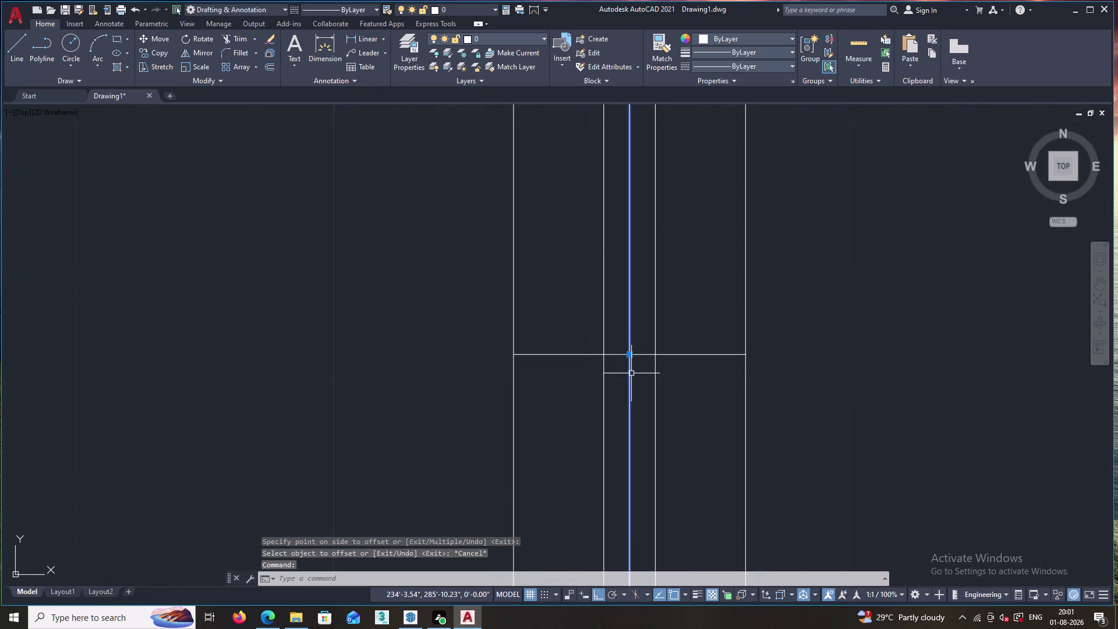
key(Delete)
scroll(down, 3)
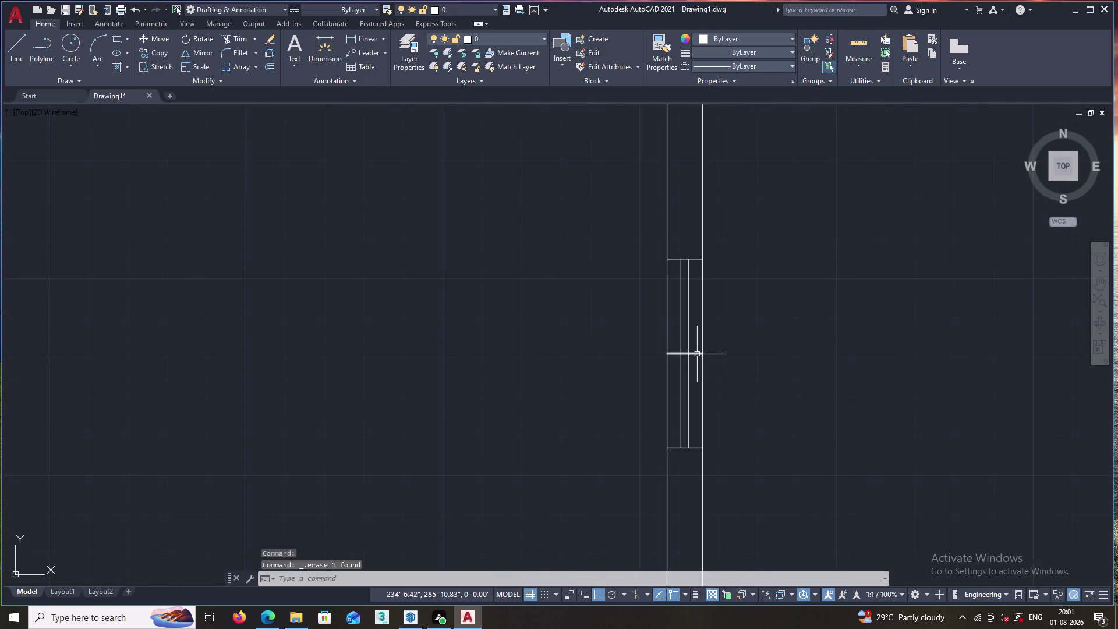
scroll(down, 3)
middle_drag(737, 388, 712, 175)
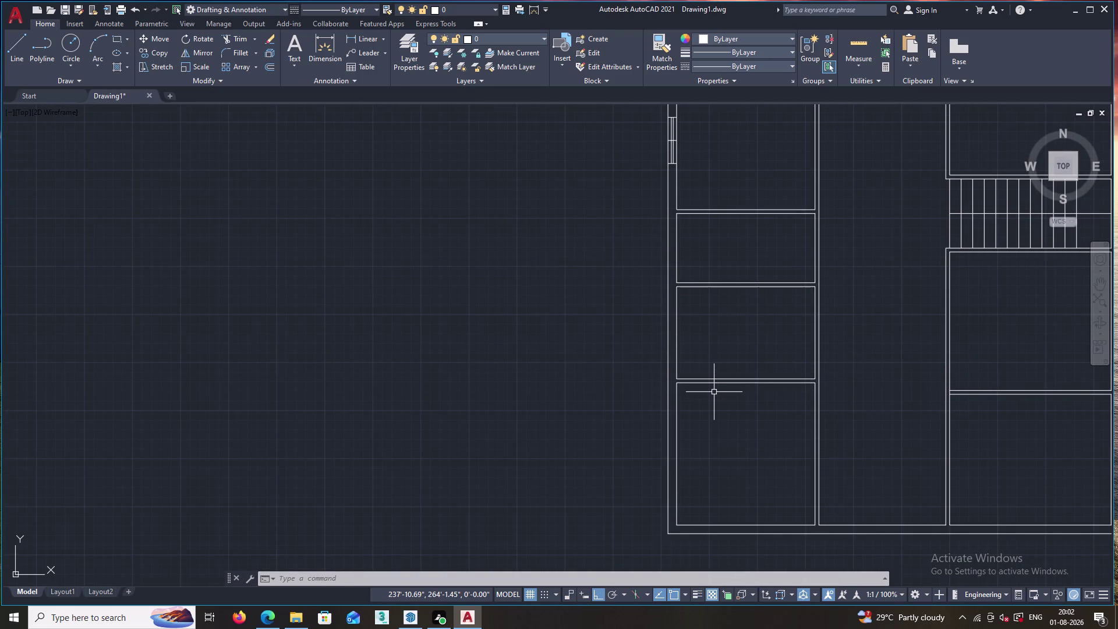
key(l)
key(Return)
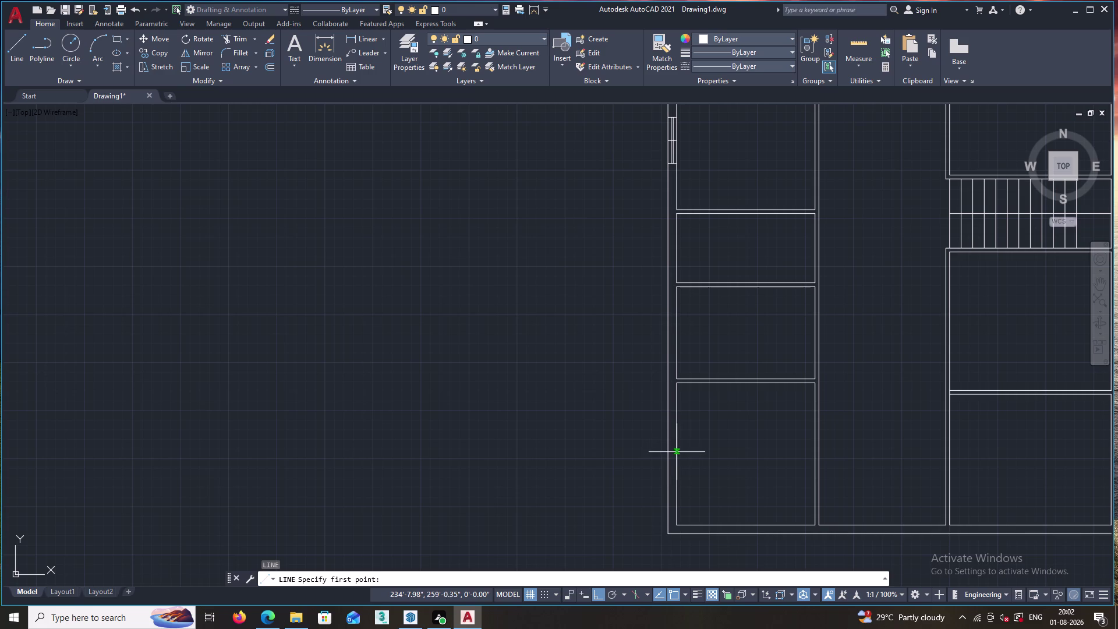
click(677, 457)
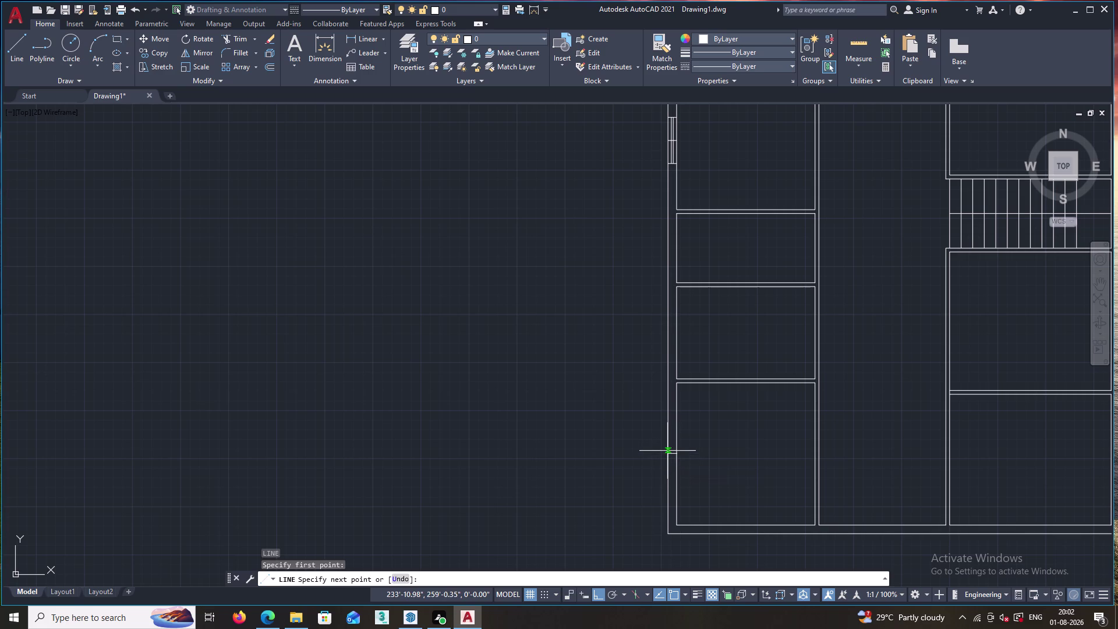
click(668, 456)
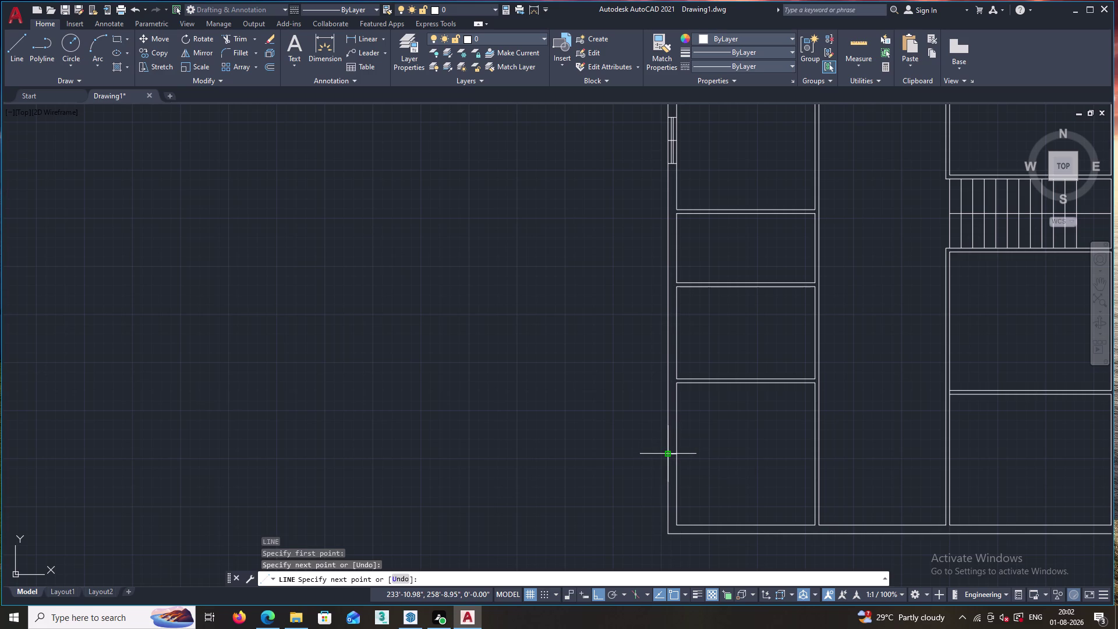
key(Escape)
key(o)
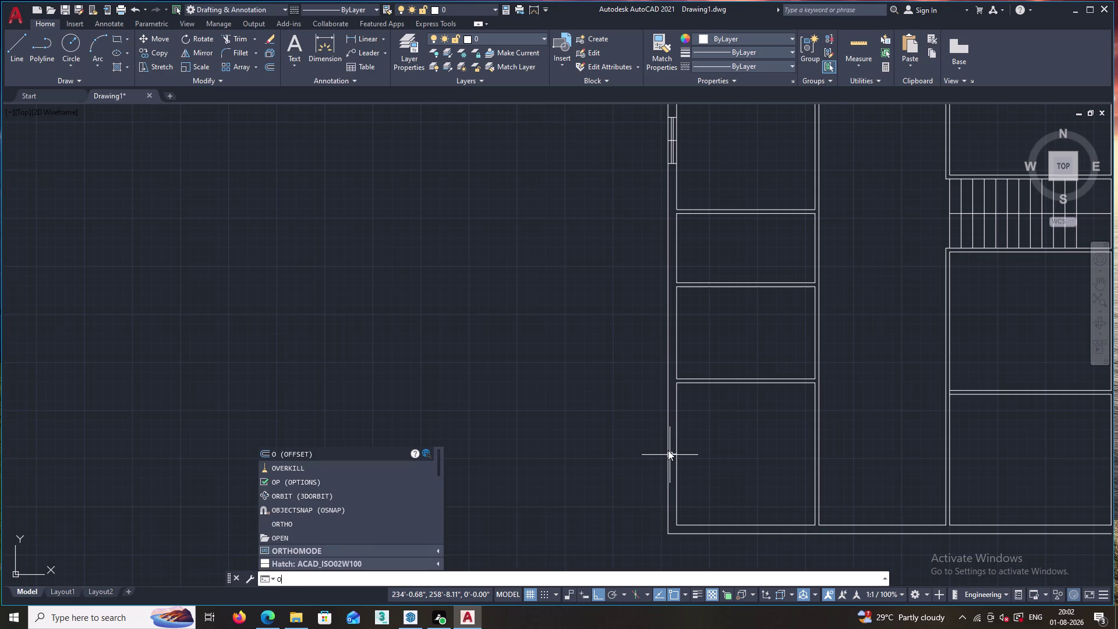
key(Escape)
middle_drag(697, 402, 722, 511)
scroll(up, 3)
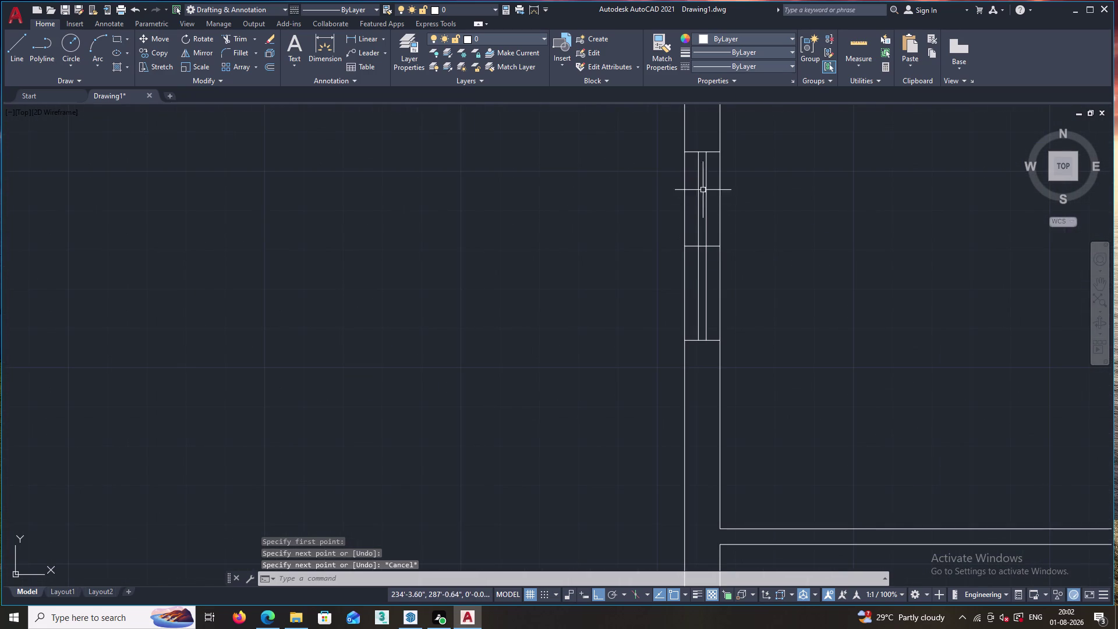
Select all lines of the left-wall window opening.
drag(709, 144, 711, 160)
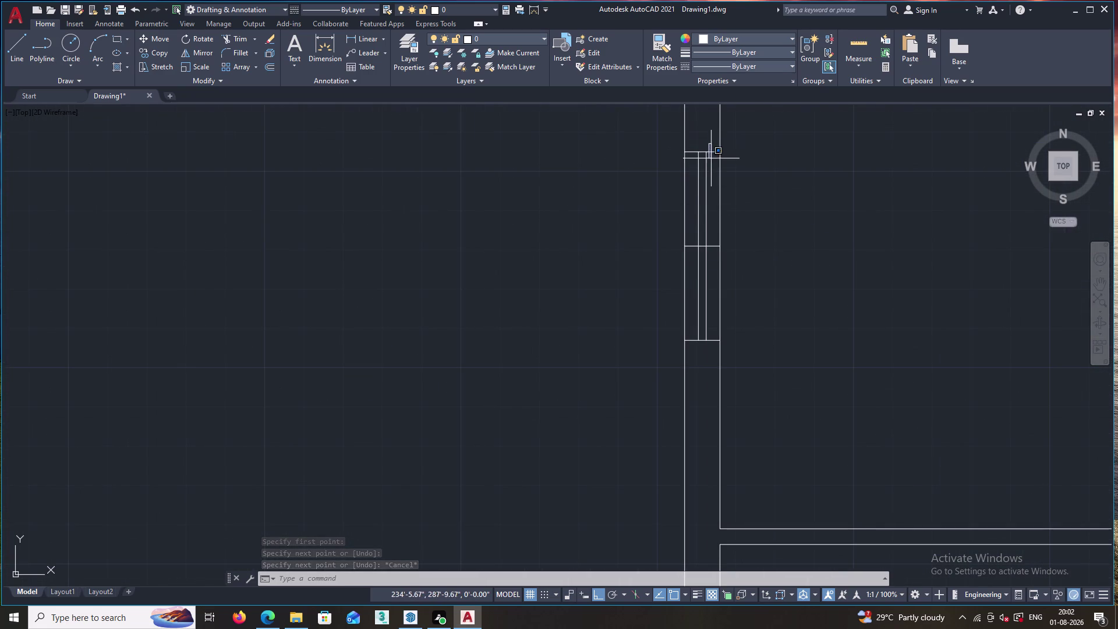
drag(711, 160, 709, 197)
drag(697, 144, 701, 187)
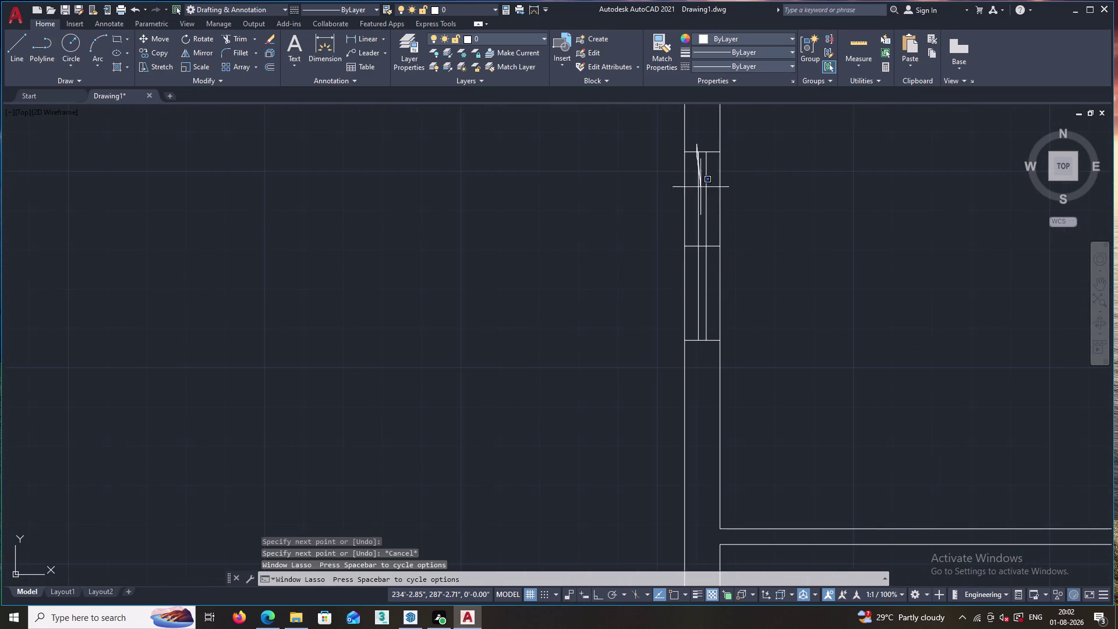
drag(701, 187, 701, 352)
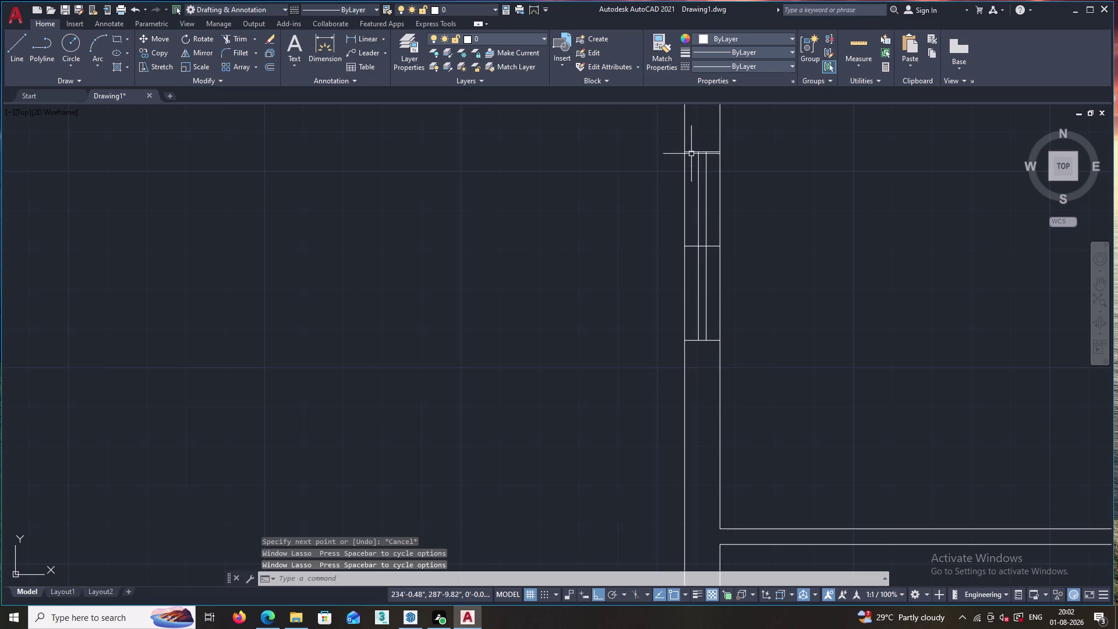
drag(709, 140, 707, 295)
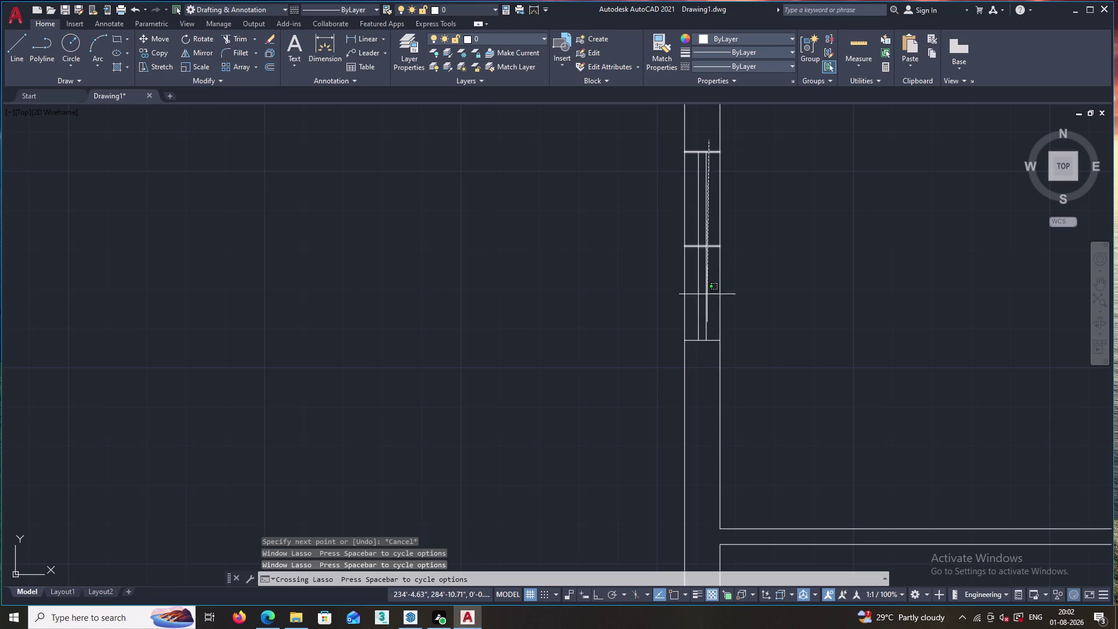
drag(707, 296, 693, 336)
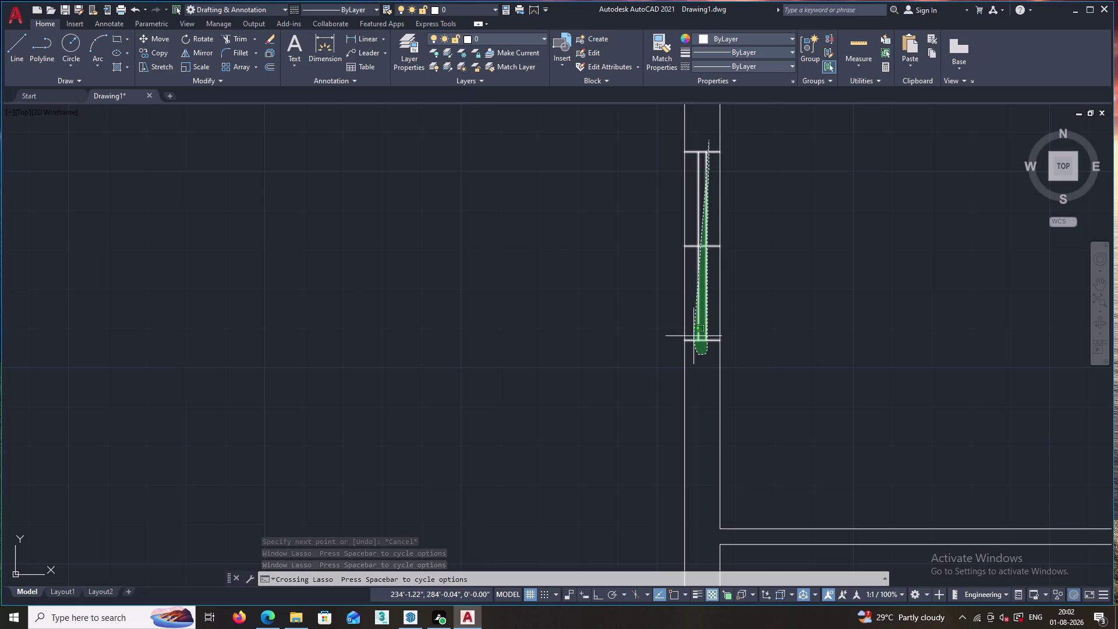
drag(694, 336, 688, 233)
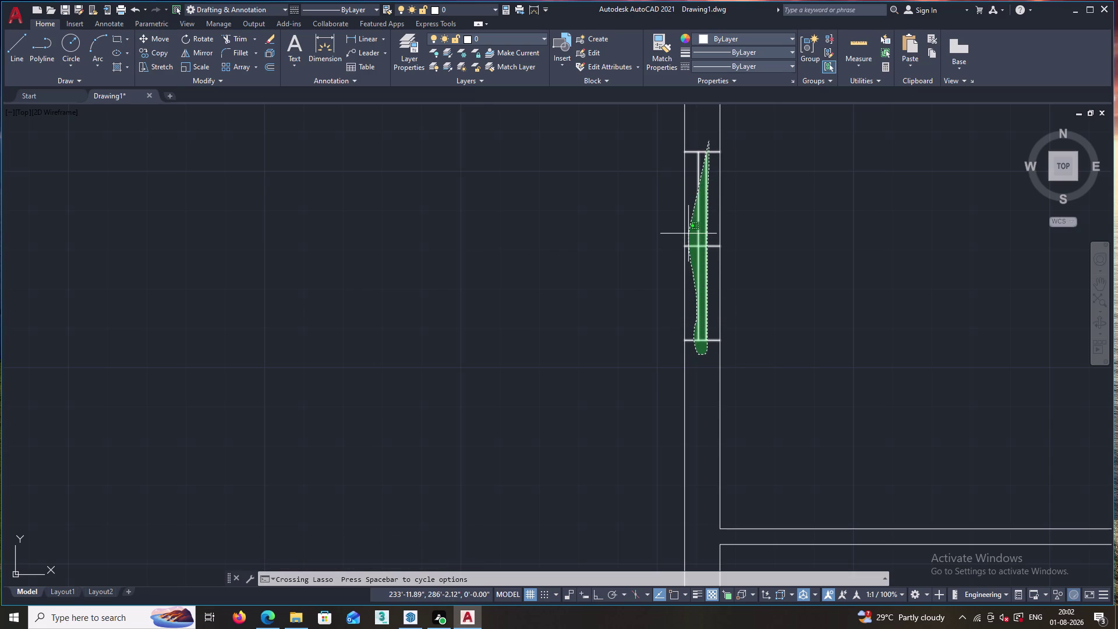
drag(689, 233, 697, 185)
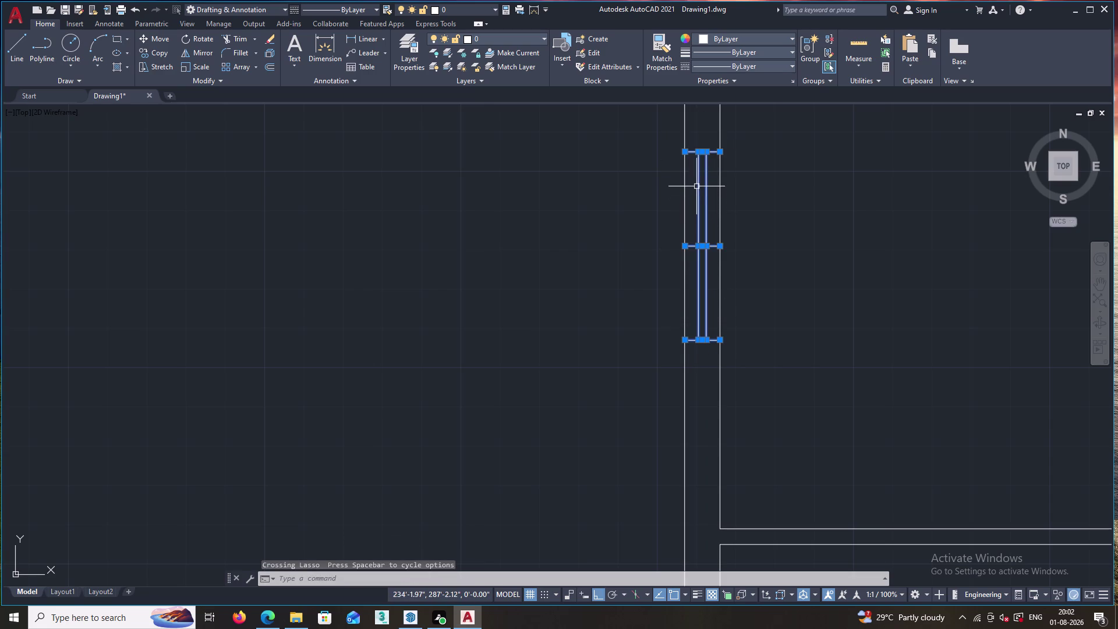
Copy the window with Copy Selection onto the lower part of the left wall.
right_click(694, 202)
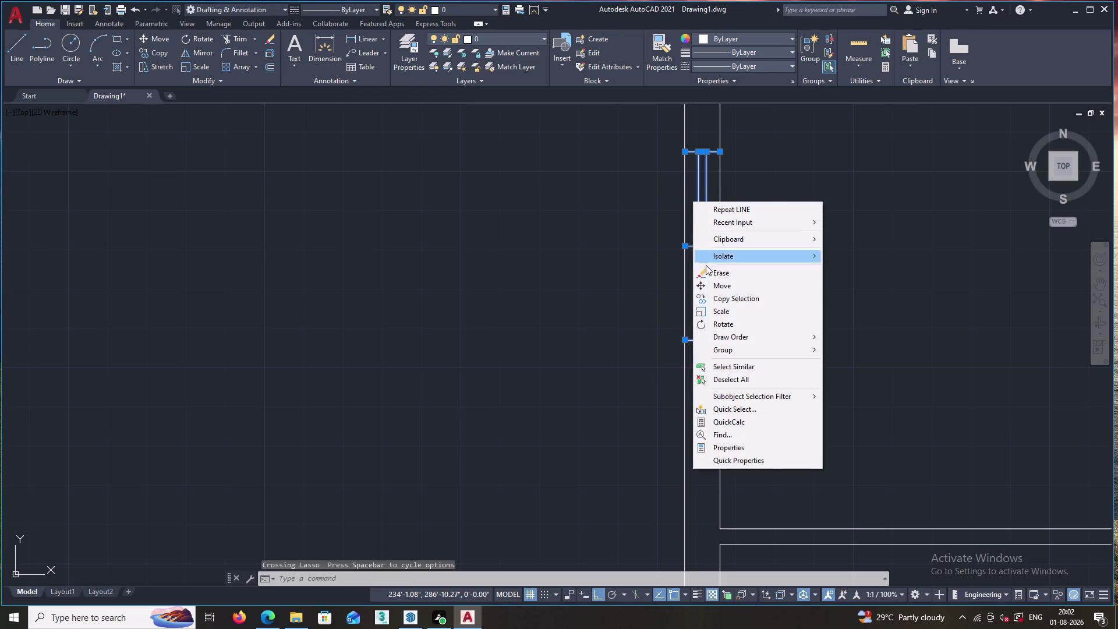
click(722, 298)
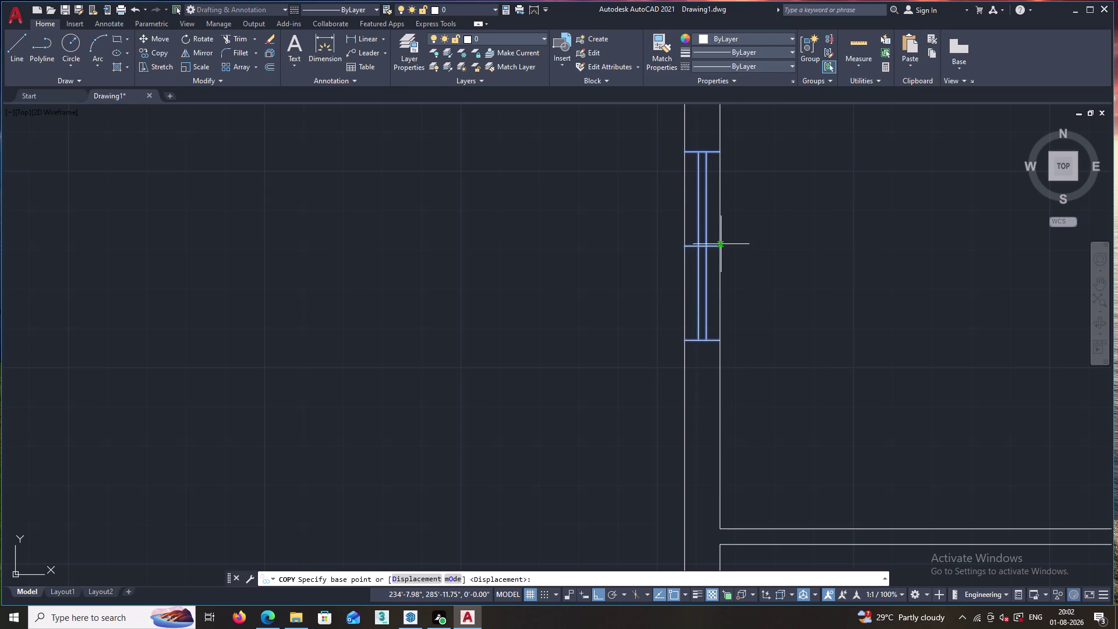
click(720, 246)
scroll(down, 3)
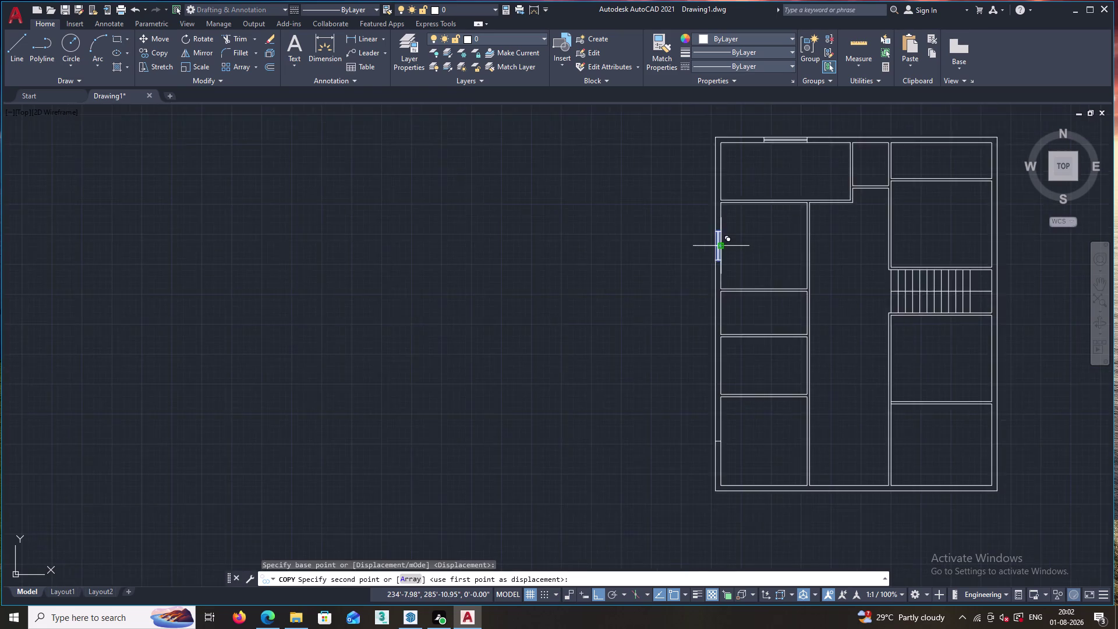
scroll(down, 3)
scroll(up, 3)
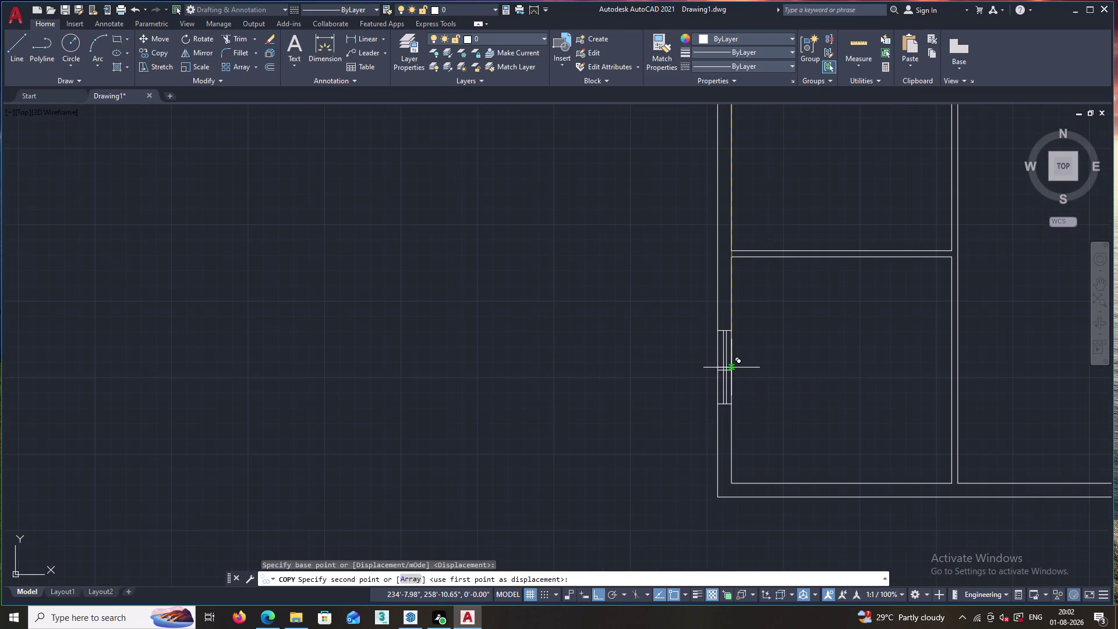
scroll(up, 3)
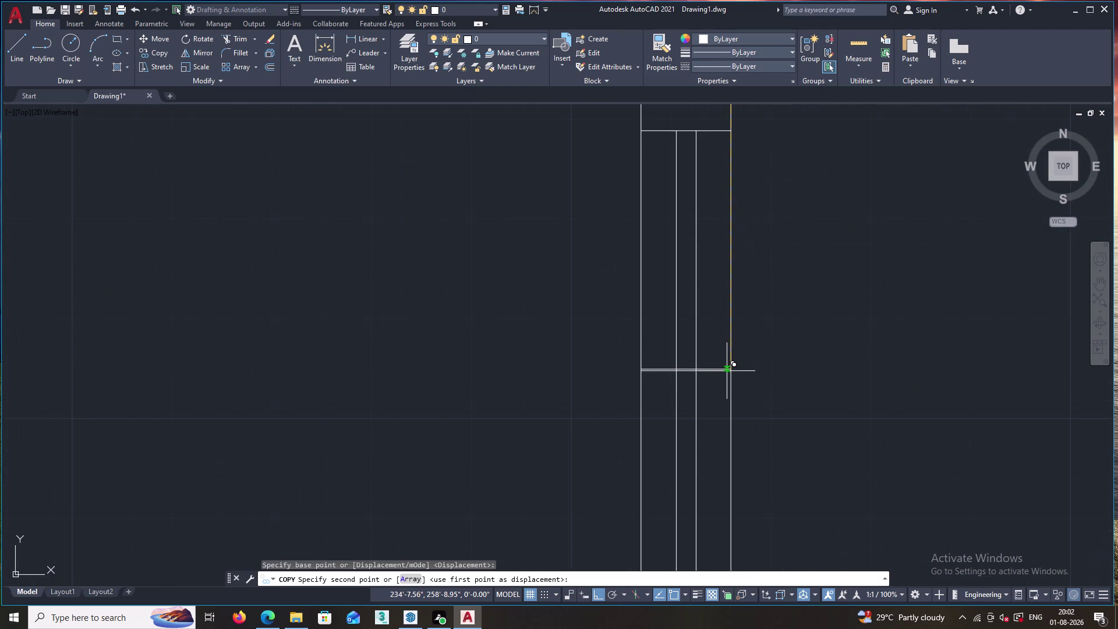
click(731, 369)
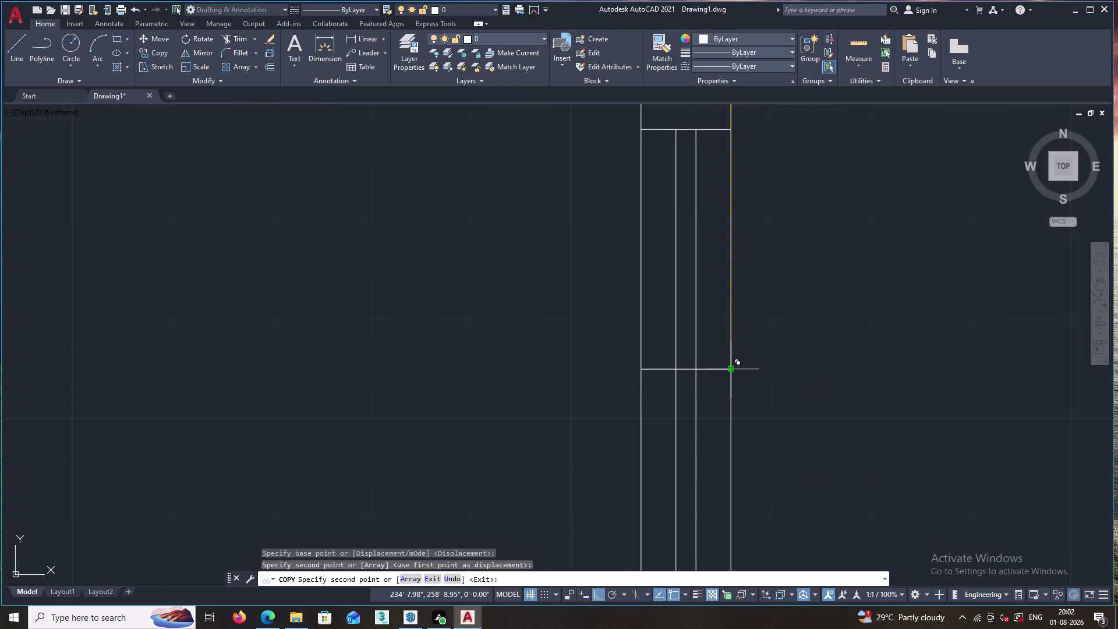
key(Escape)
scroll(down, 3)
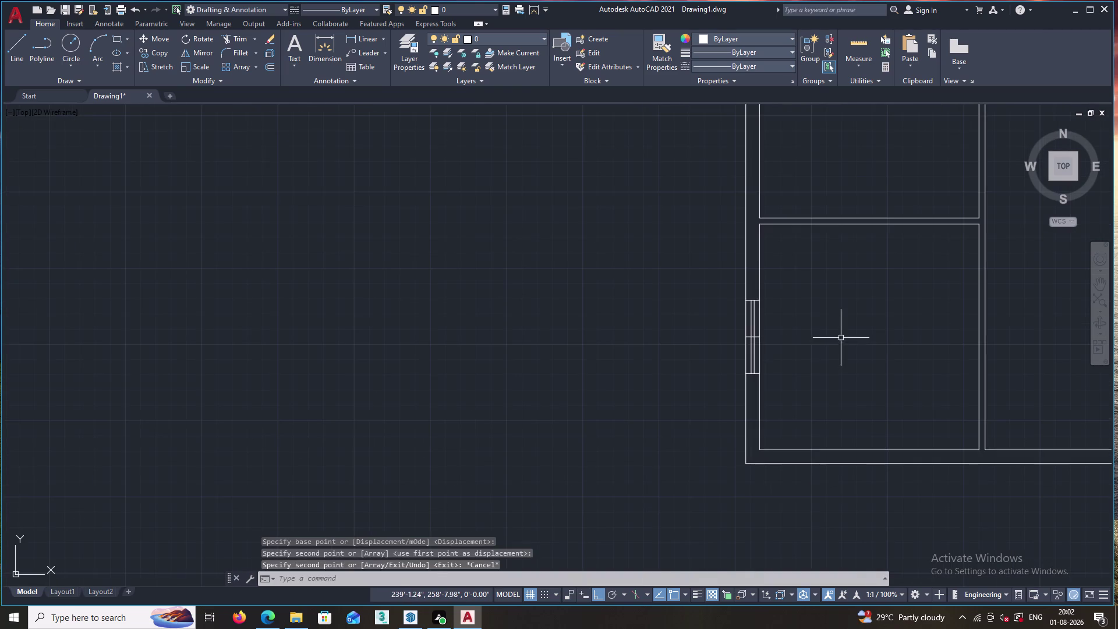
scroll(down, 3)
middle_drag(840, 339, 708, 337)
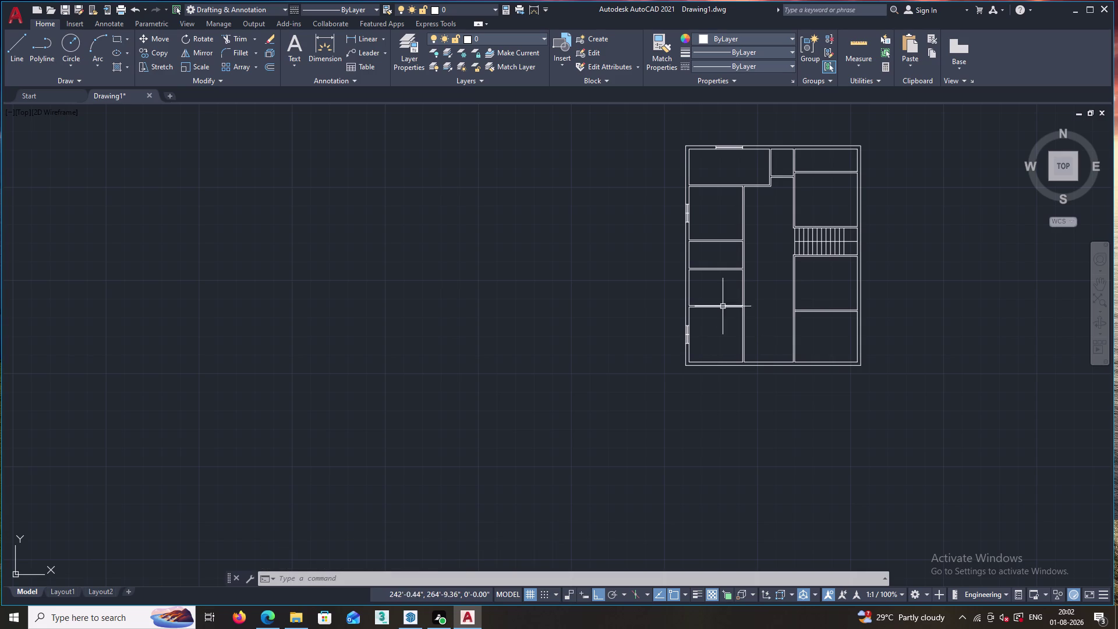
key(l)
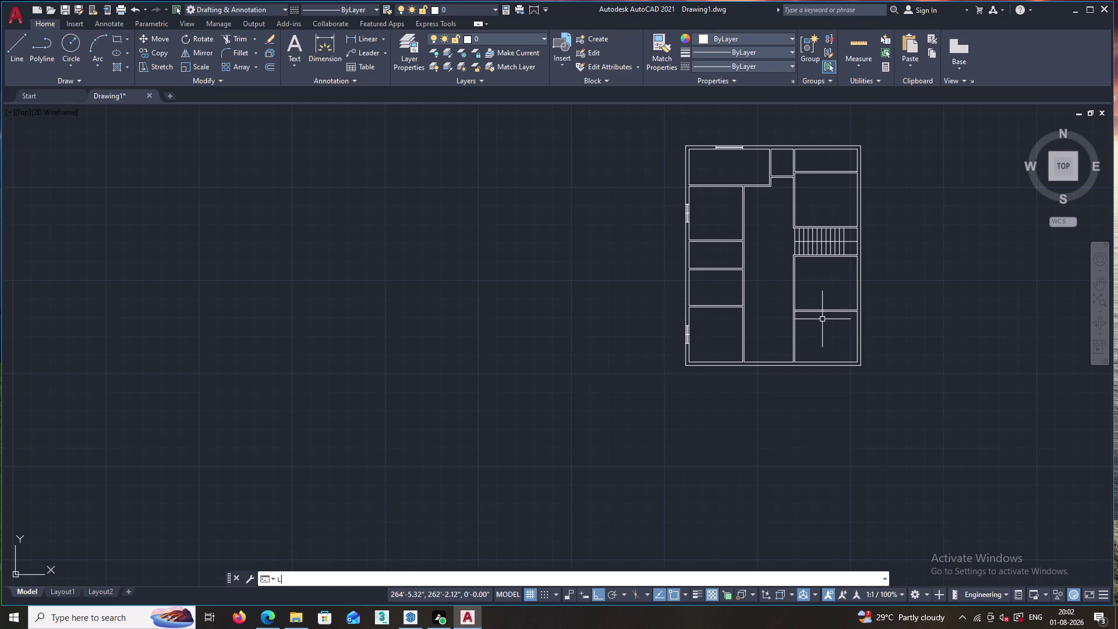
key(Return)
scroll(up, 3)
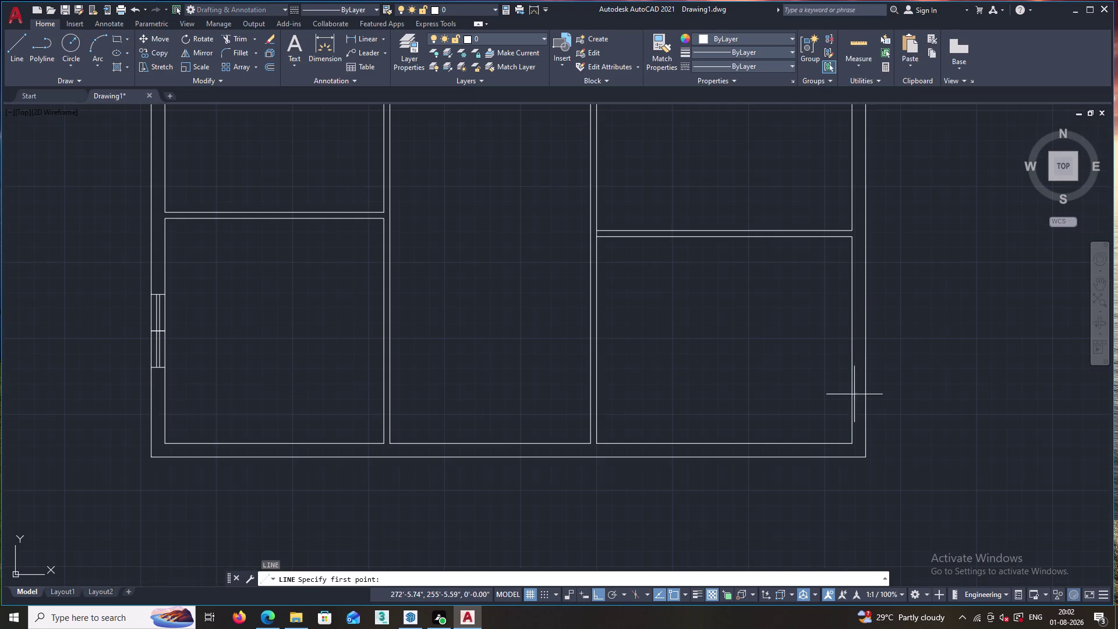
click(852, 341)
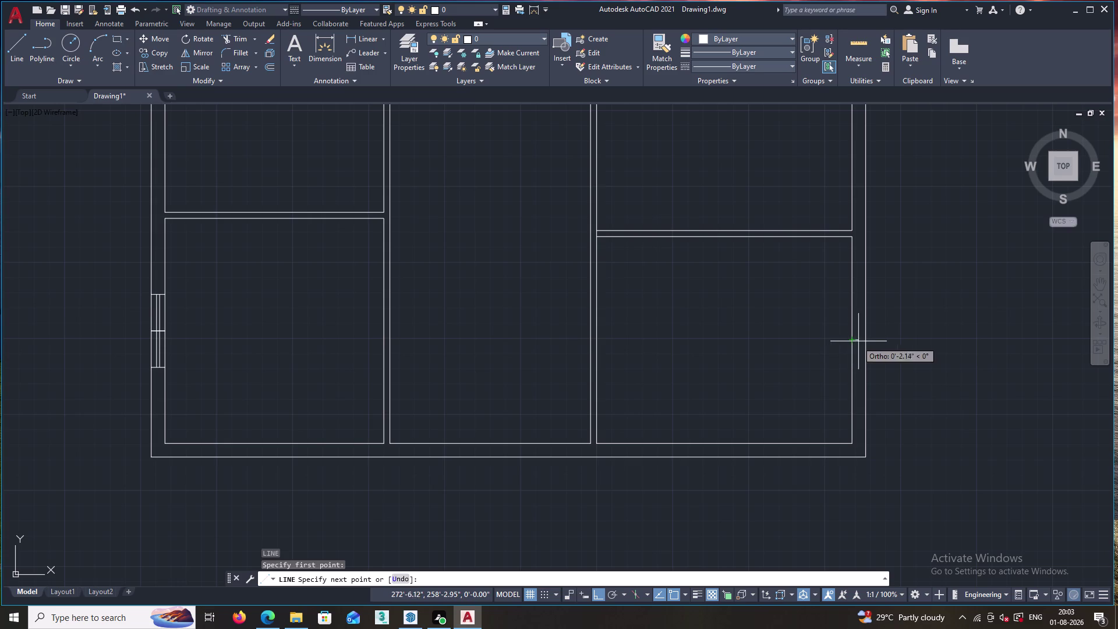
click(868, 341)
key(Escape)
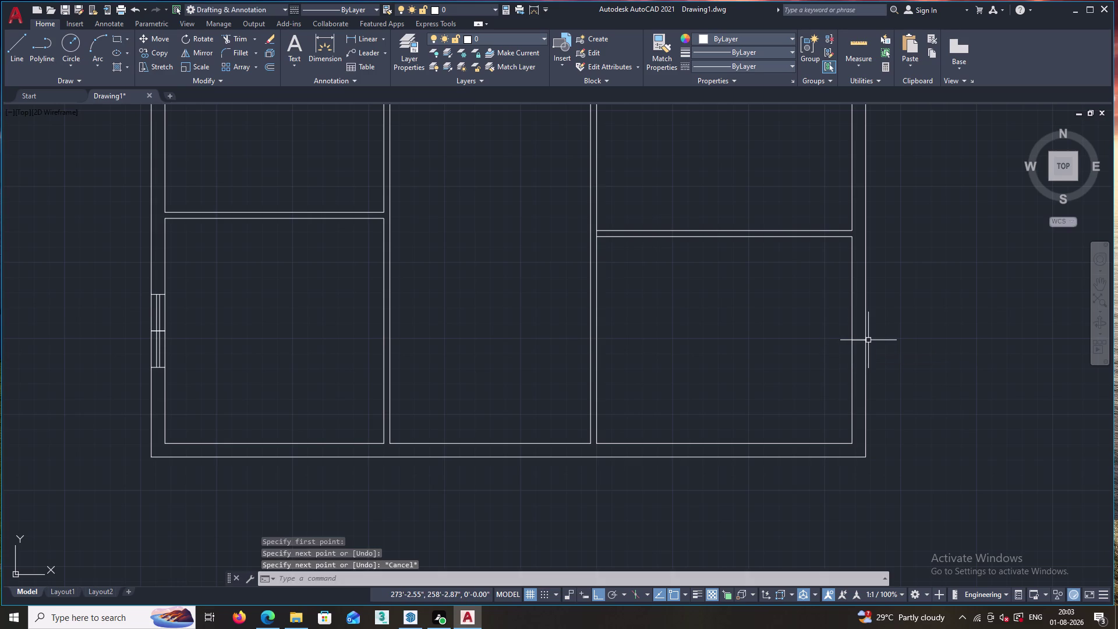
scroll(down, 3)
scroll(up, 3)
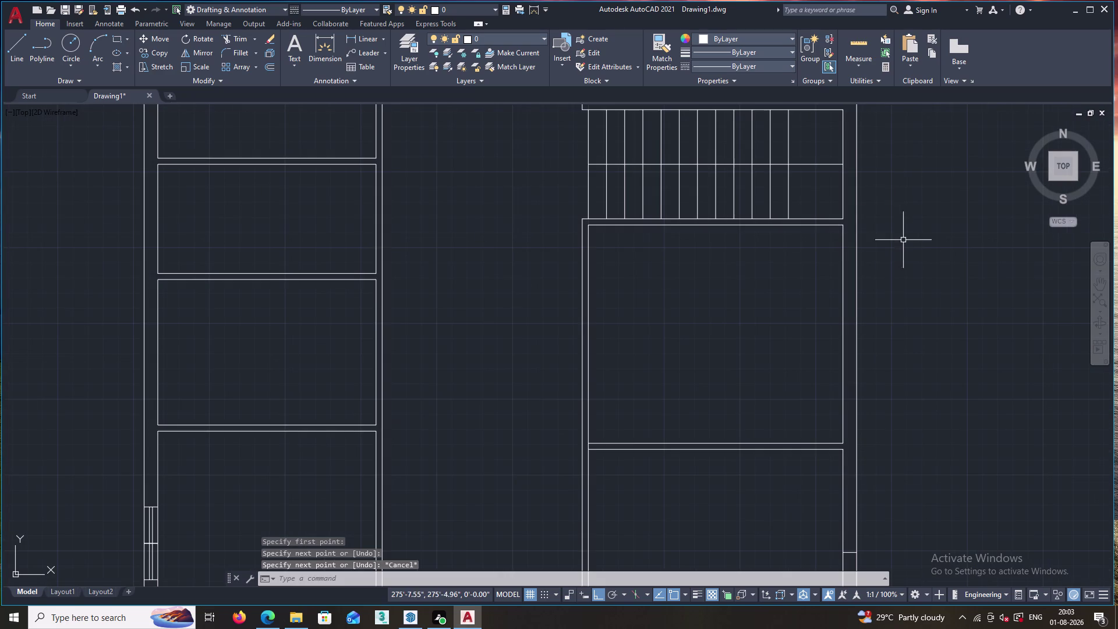
key(space)
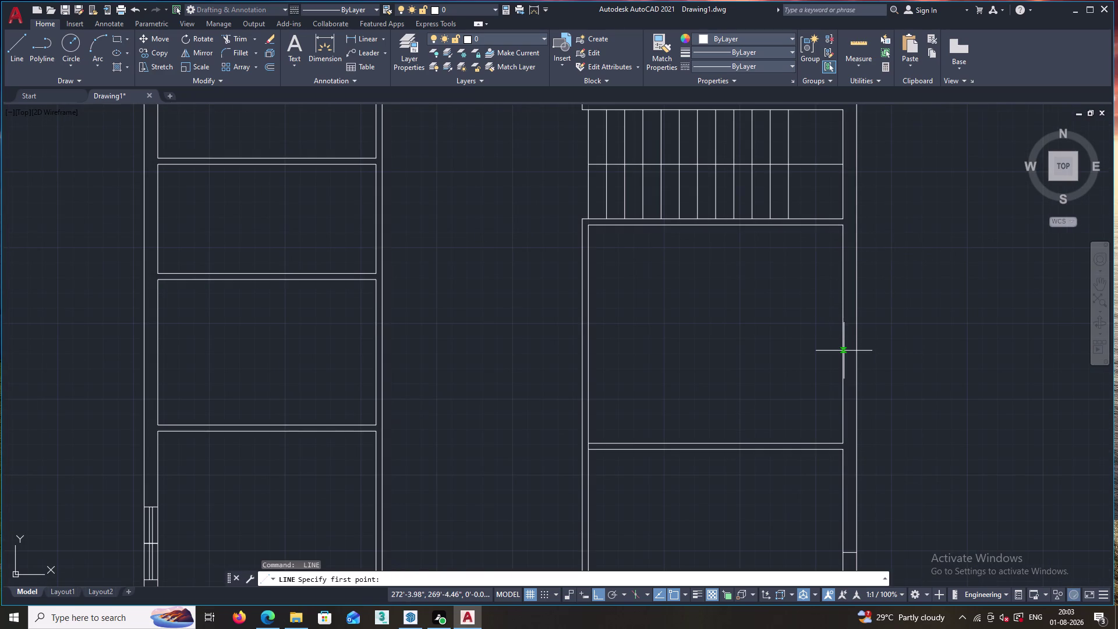
click(844, 337)
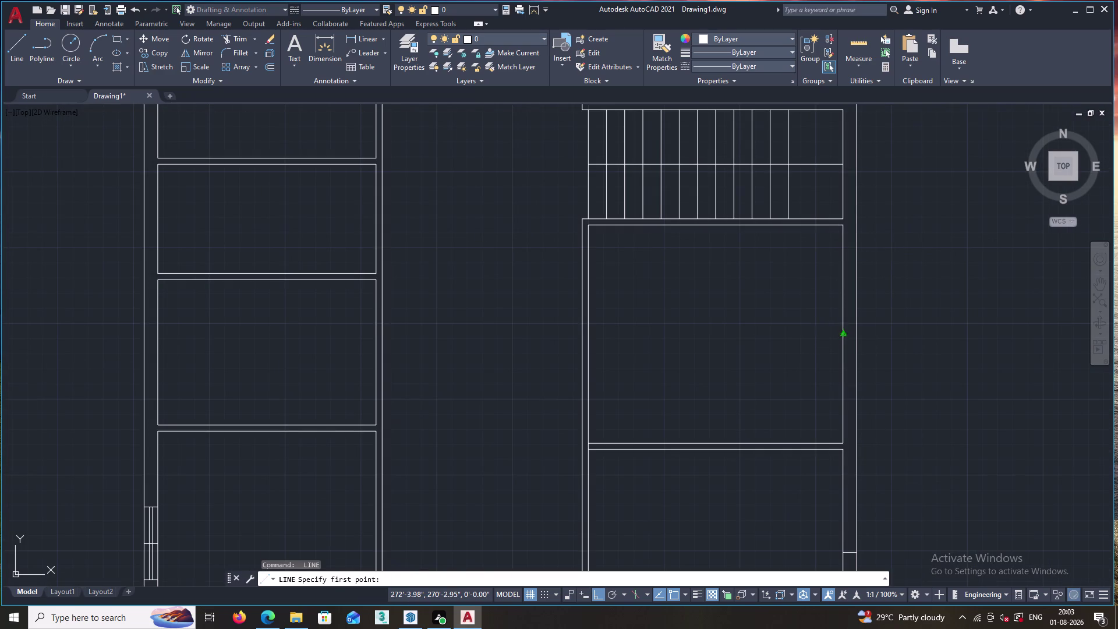
click(860, 333)
key(space)
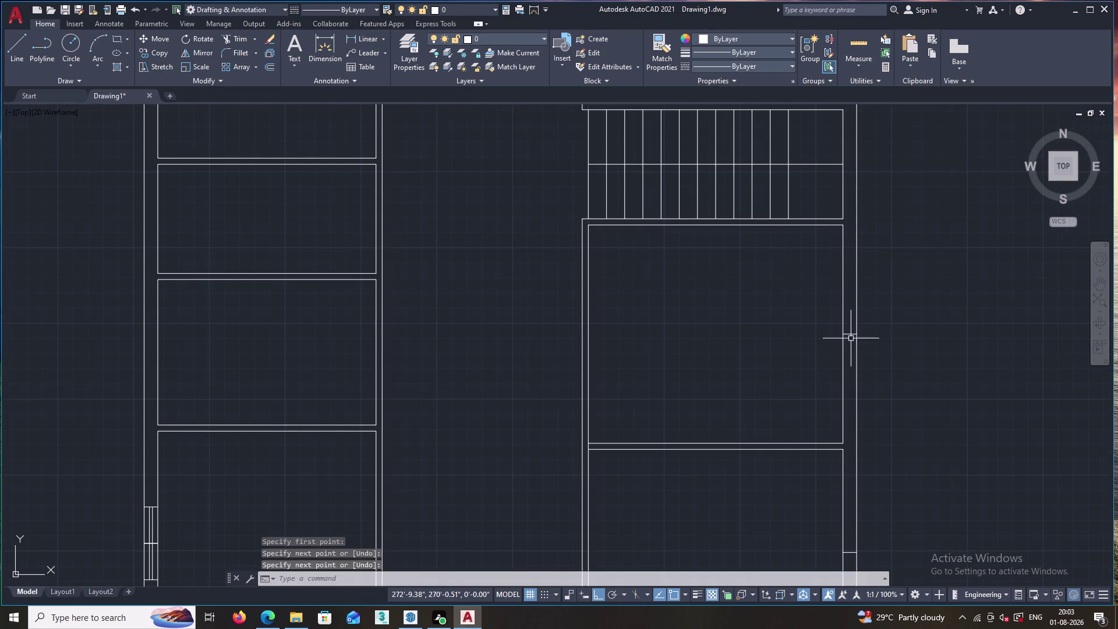
key(space)
scroll(down, 3)
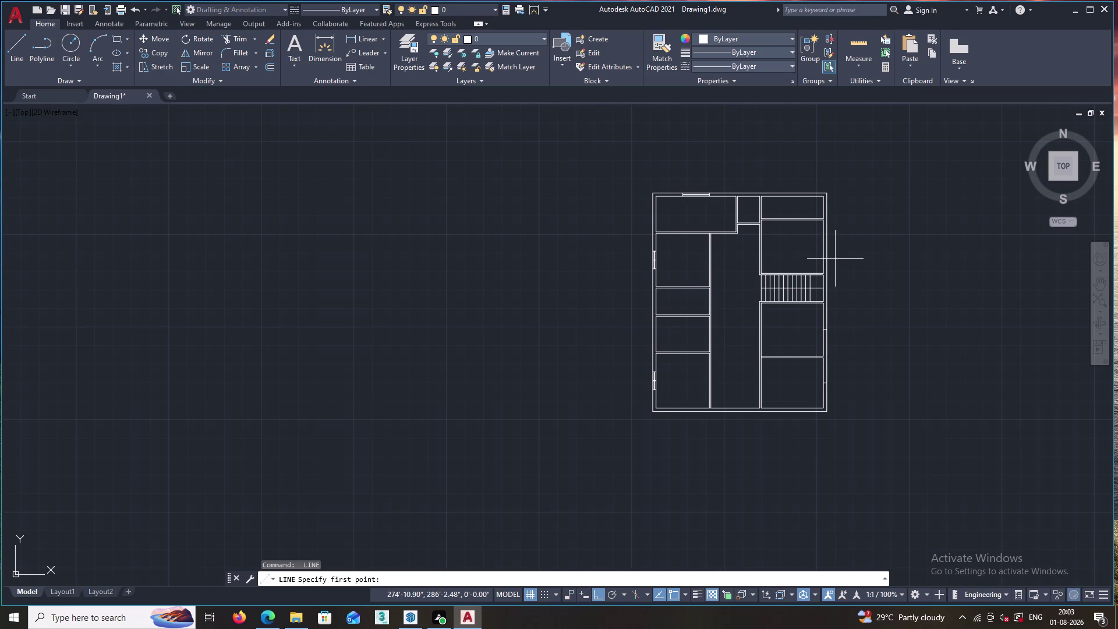
scroll(up, 3)
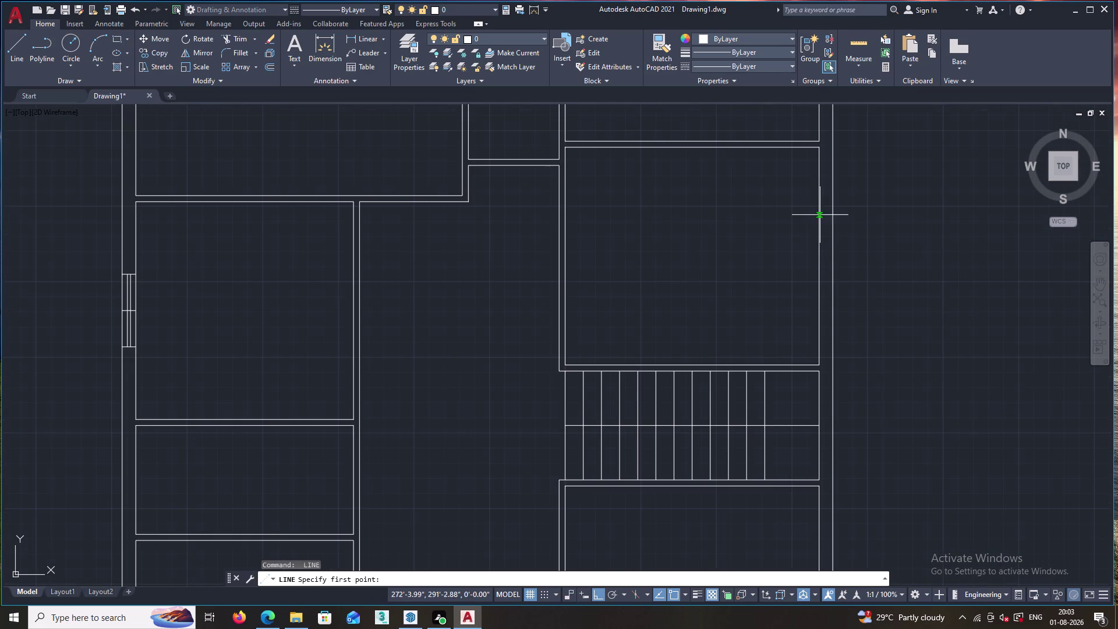
click(820, 255)
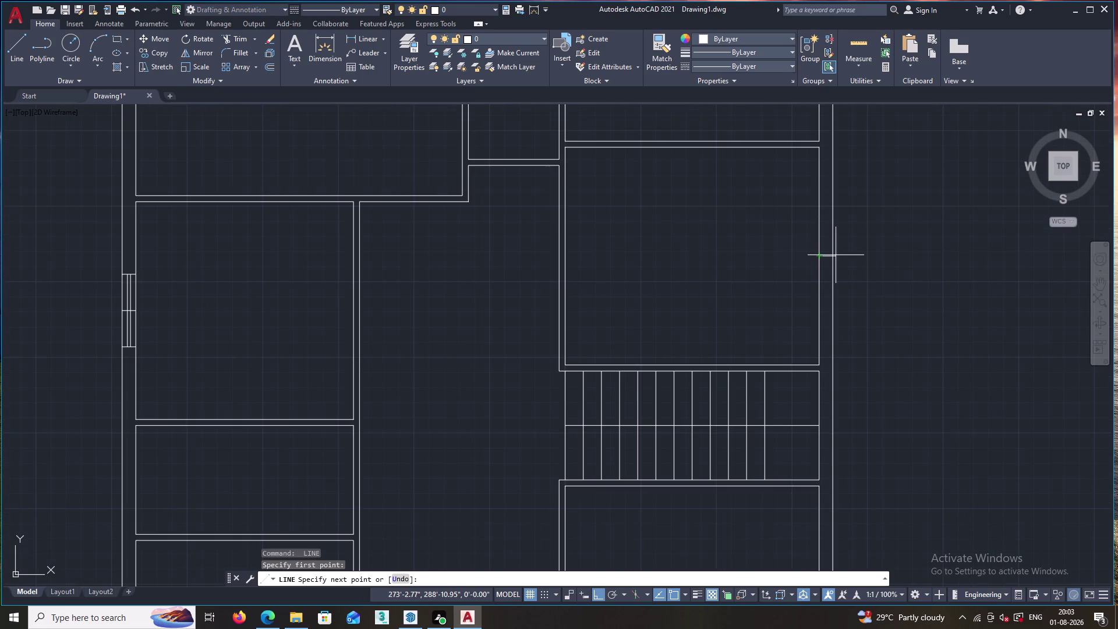
click(834, 255)
key(Escape)
scroll(down, 3)
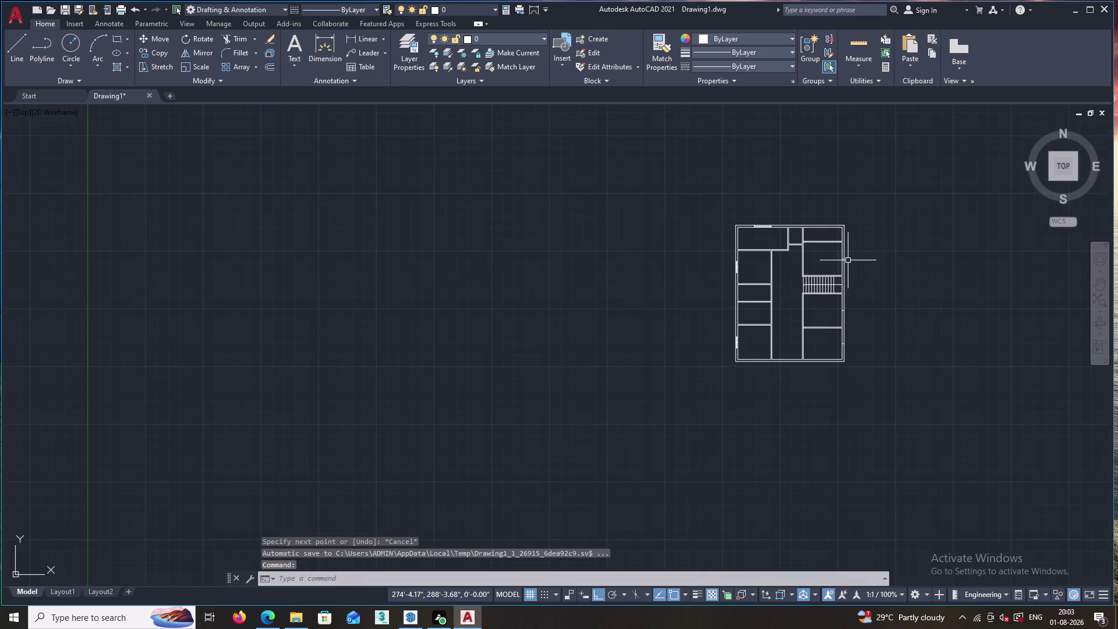
scroll(up, 3)
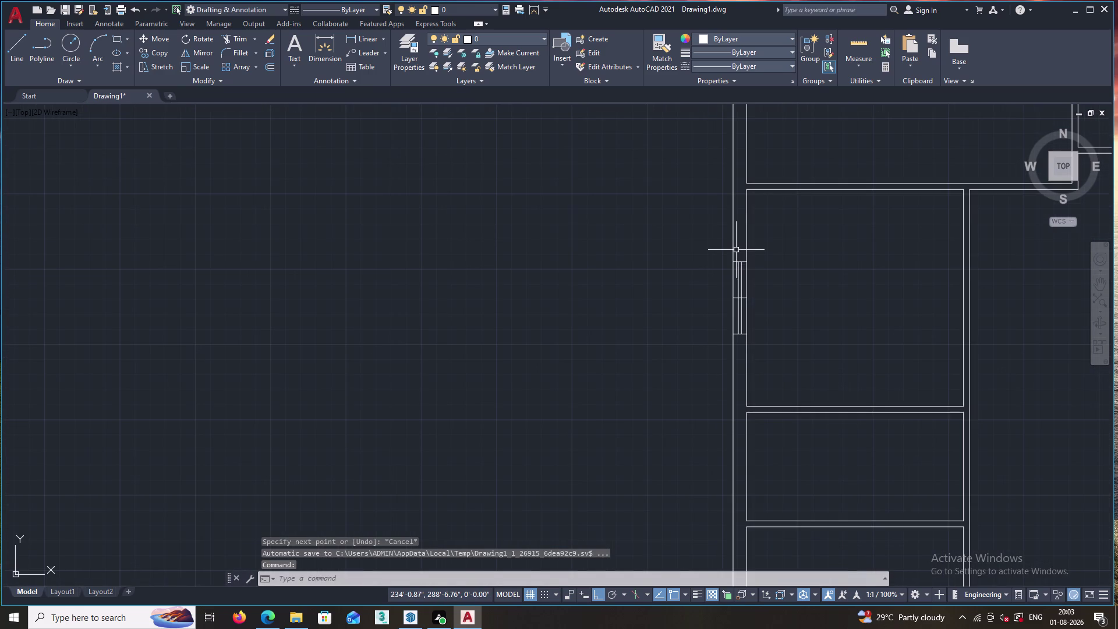
drag(739, 250, 741, 287)
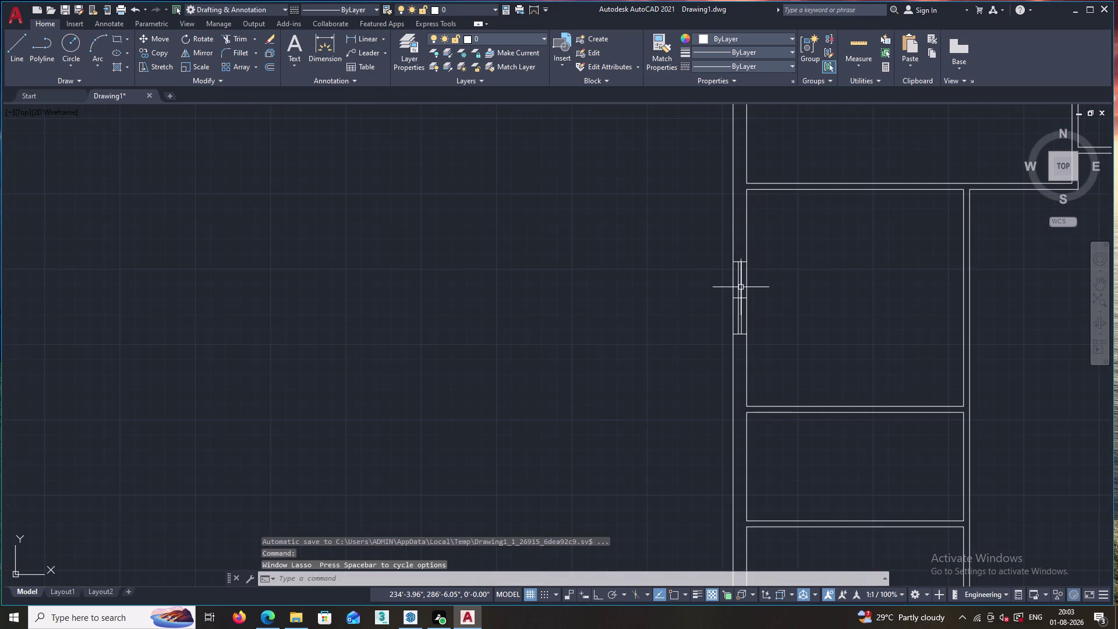
scroll(up, 3)
drag(758, 159, 743, 312)
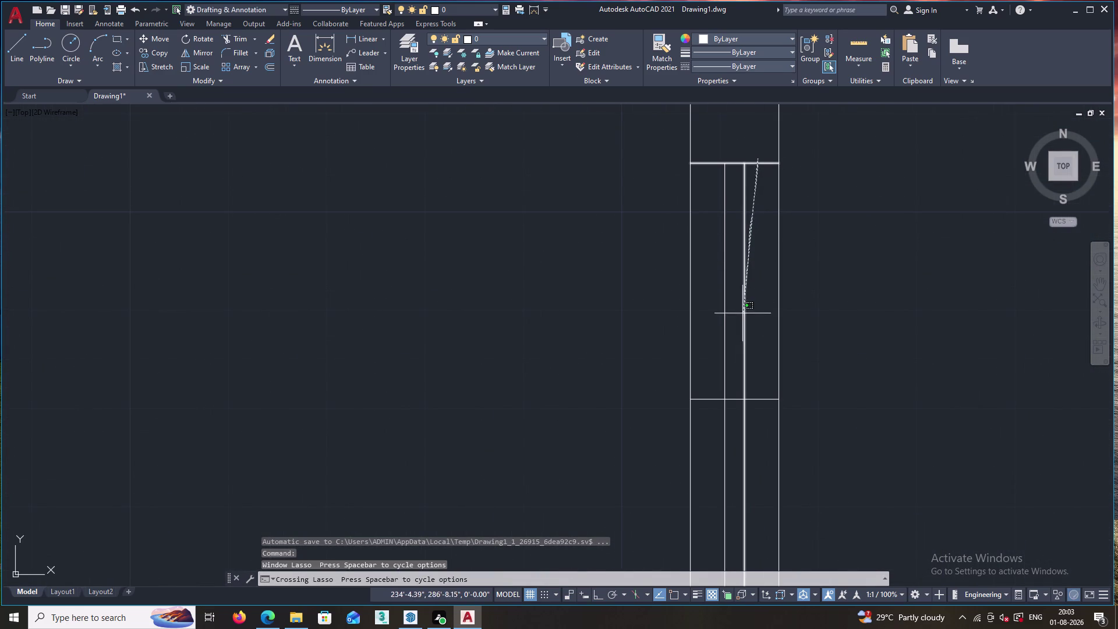
drag(743, 312, 719, 363)
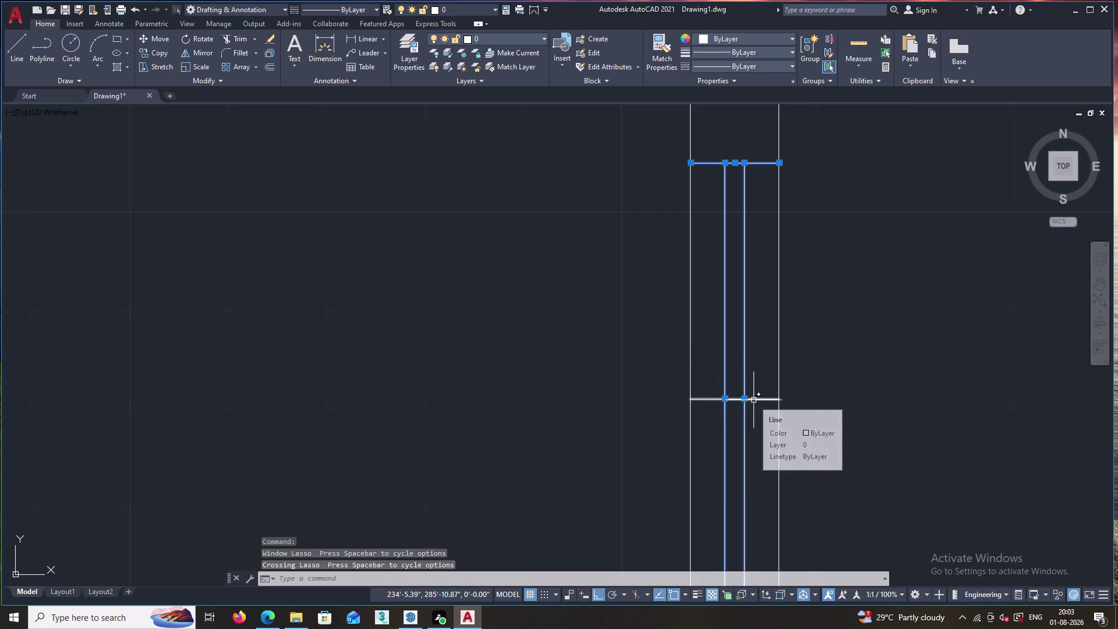
click(753, 401)
right_click(848, 324)
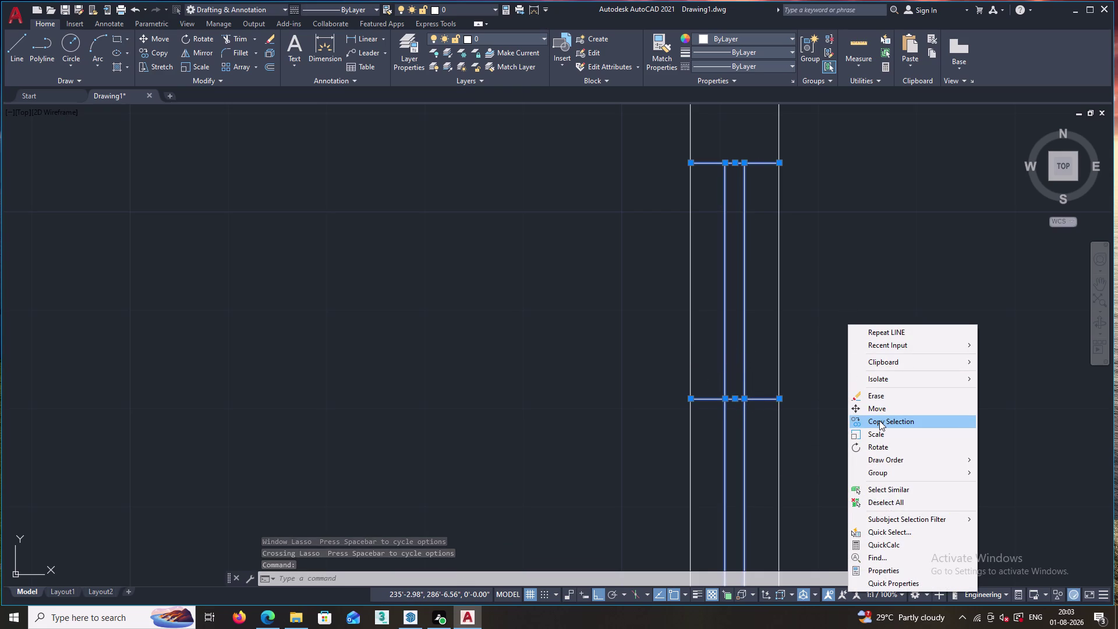
click(756, 397)
right_click(851, 349)
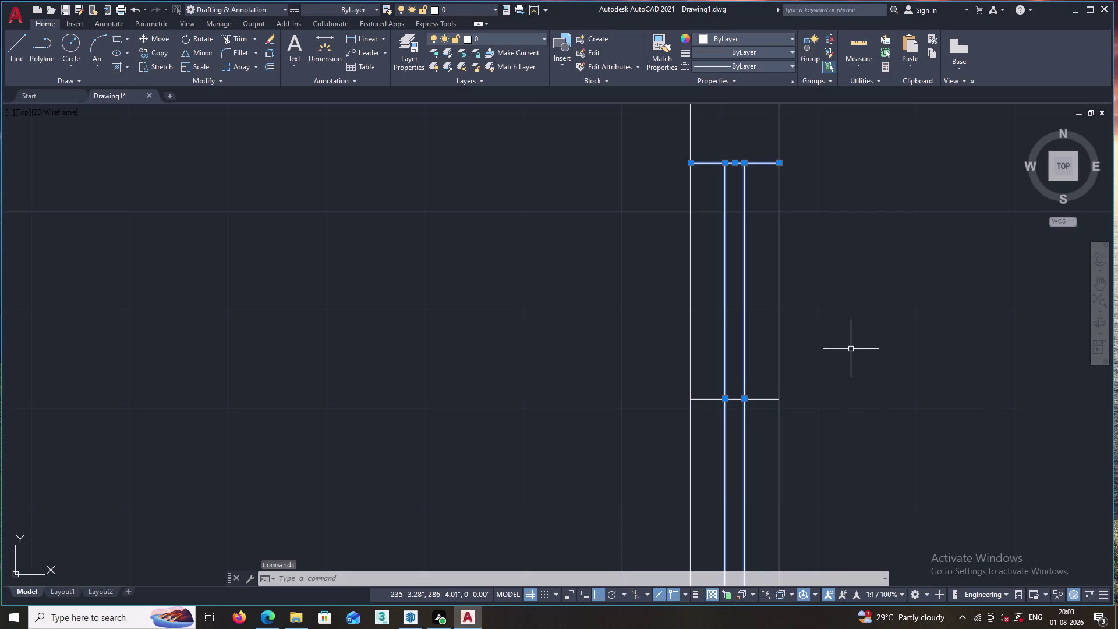
click(885, 179)
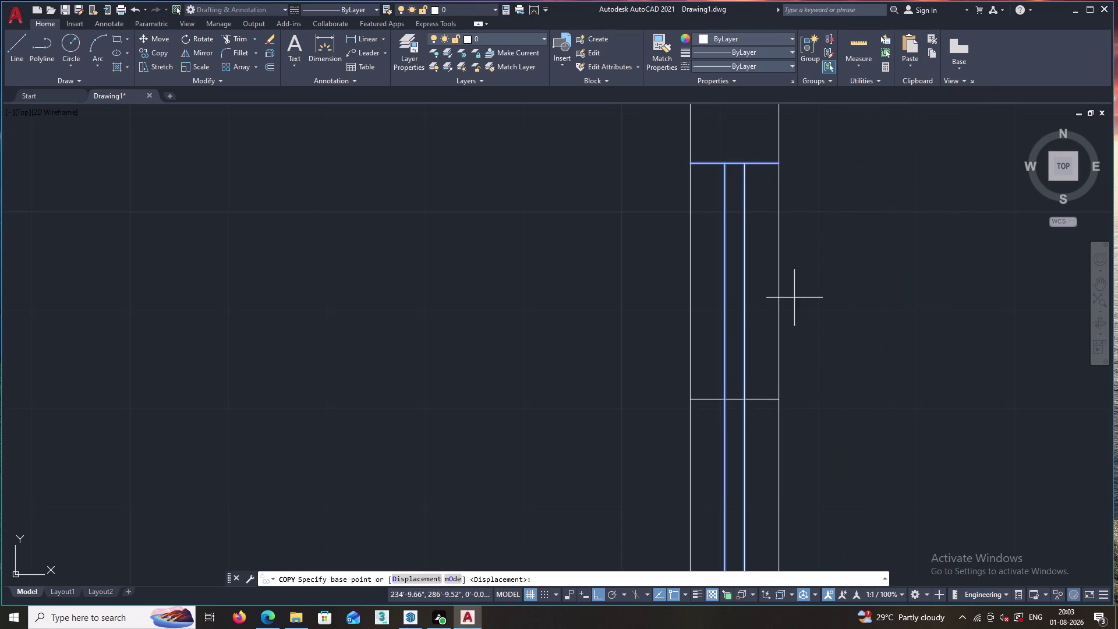
click(691, 399)
scroll(down, 3)
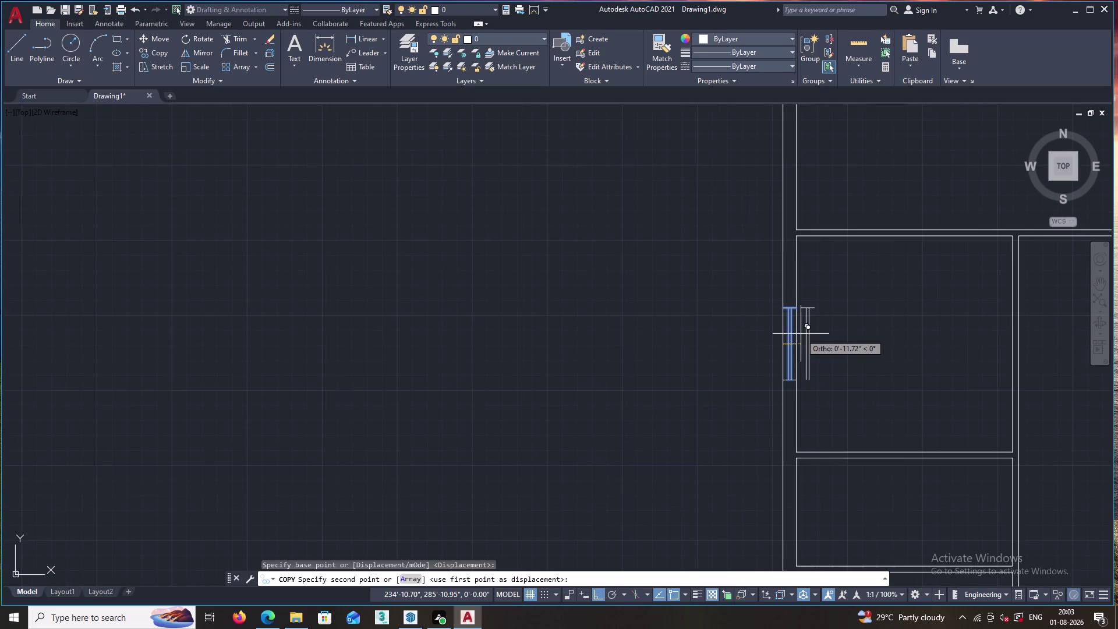
key(Escape)
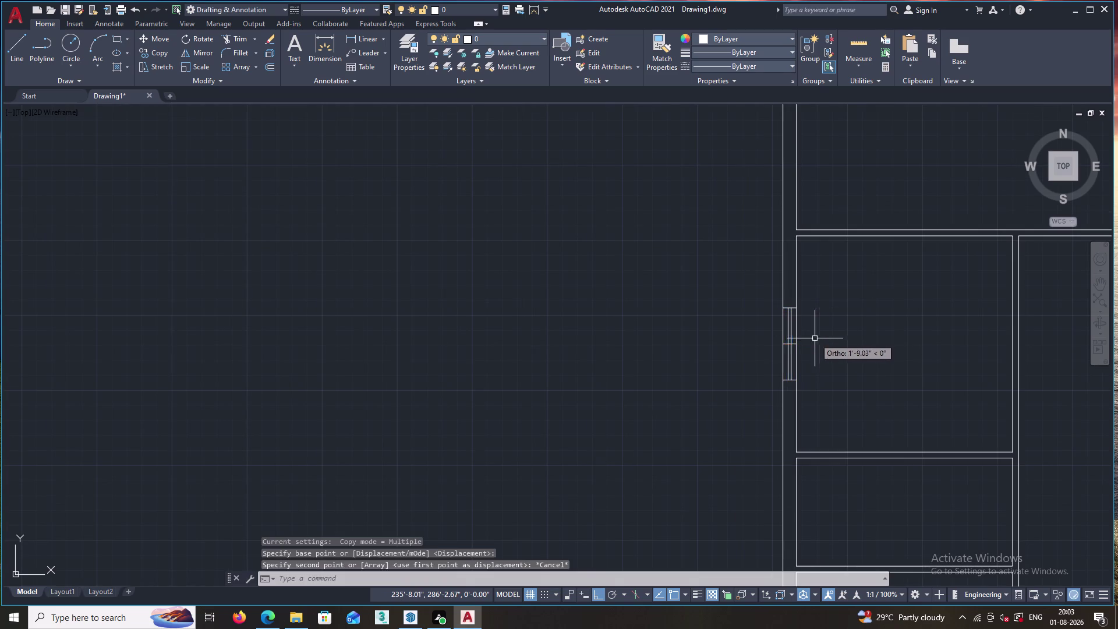
scroll(up, 3)
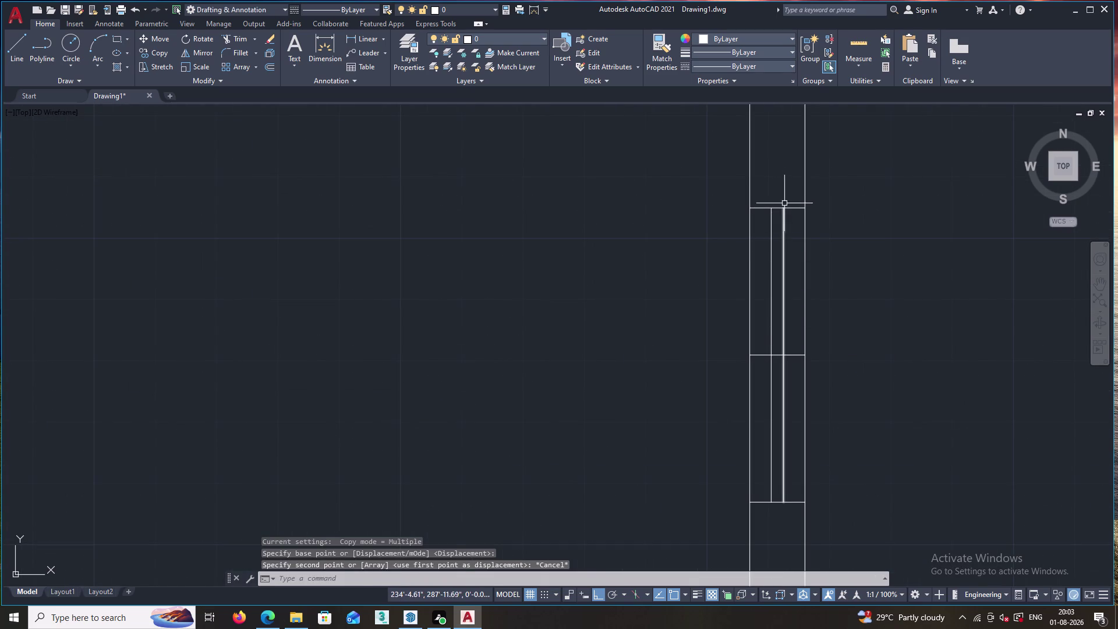
drag(786, 197, 764, 272)
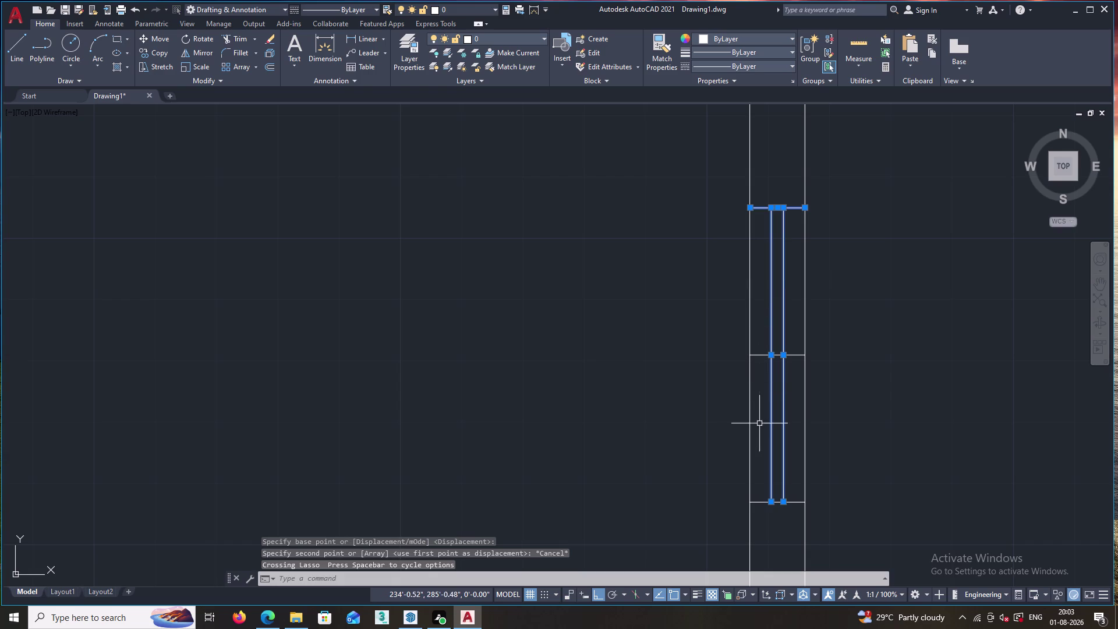
click(758, 501)
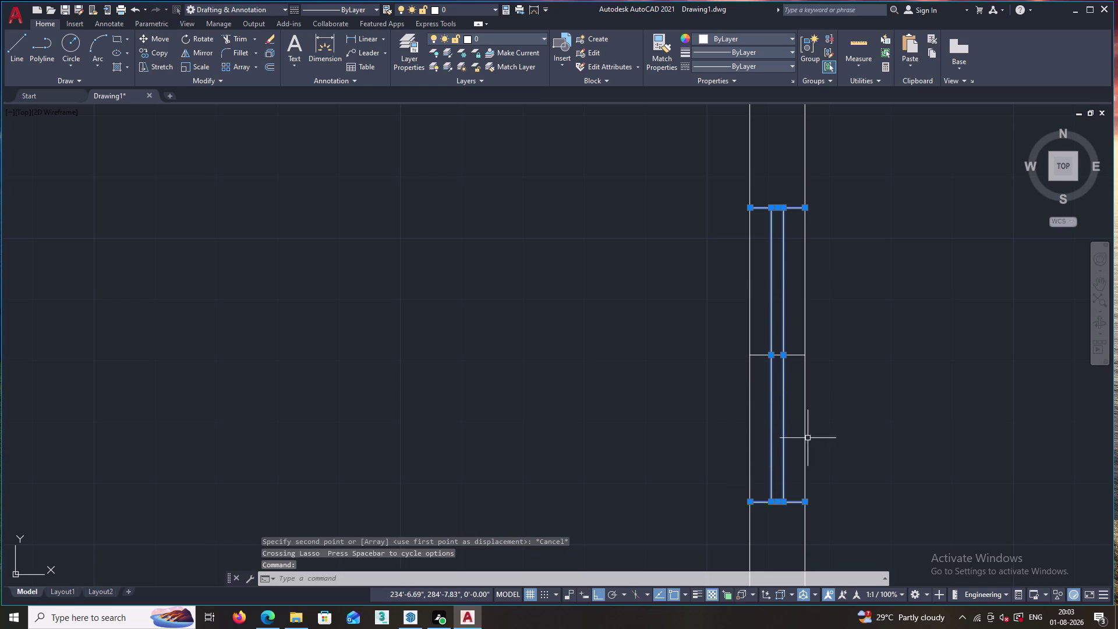
Copy the selected window with Copy Selection onto the right outer wall.
right_click(867, 378)
click(920, 205)
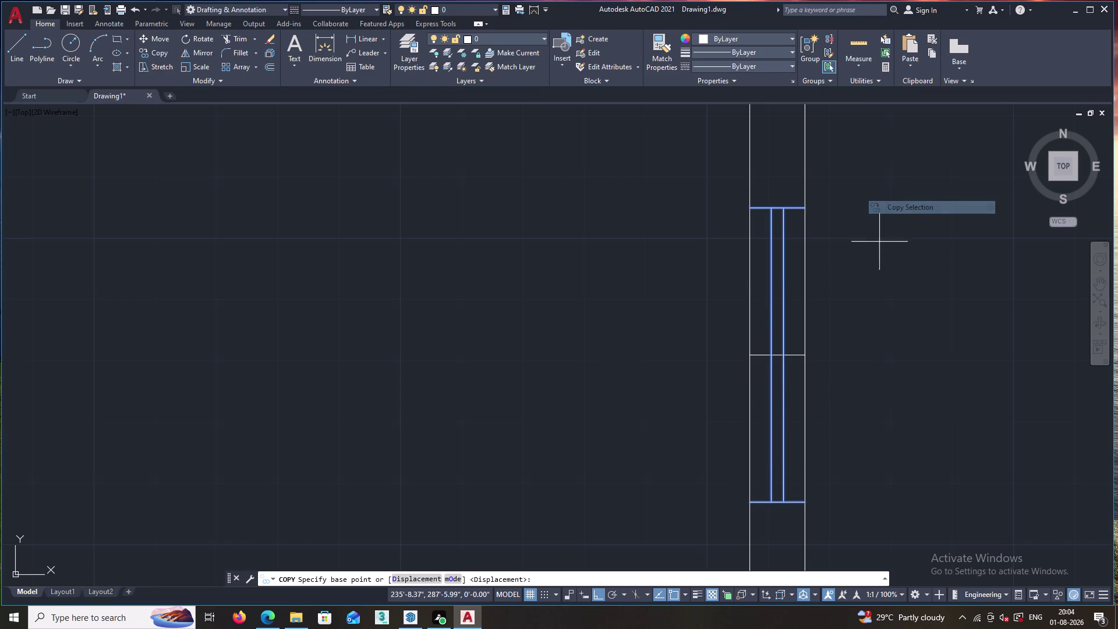
click(749, 356)
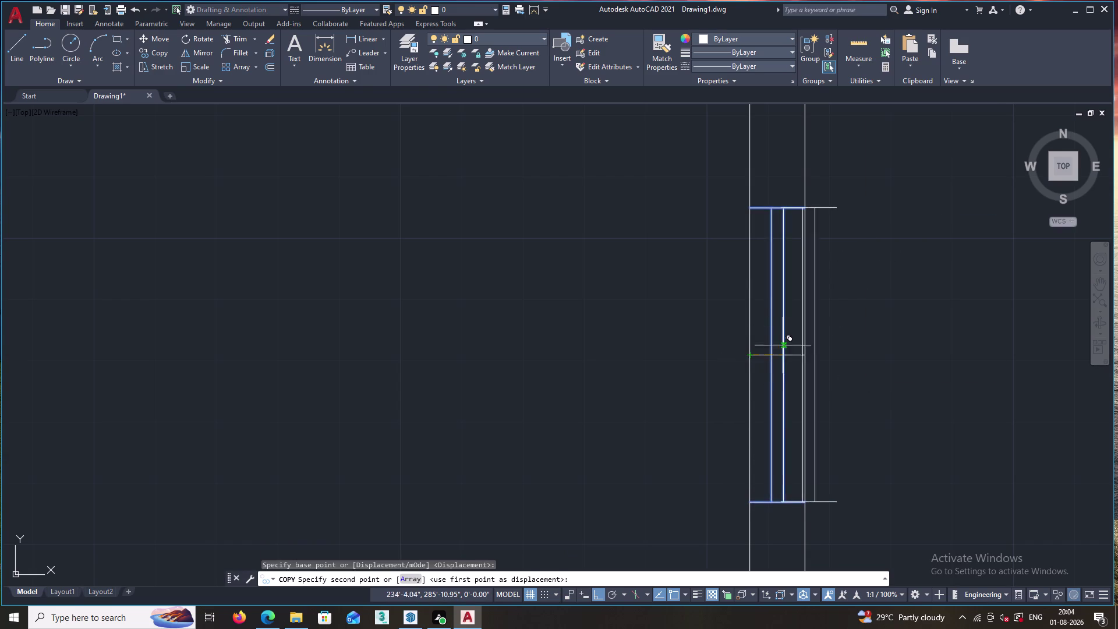
scroll(down, 3)
middle_drag(791, 328, 422, 219)
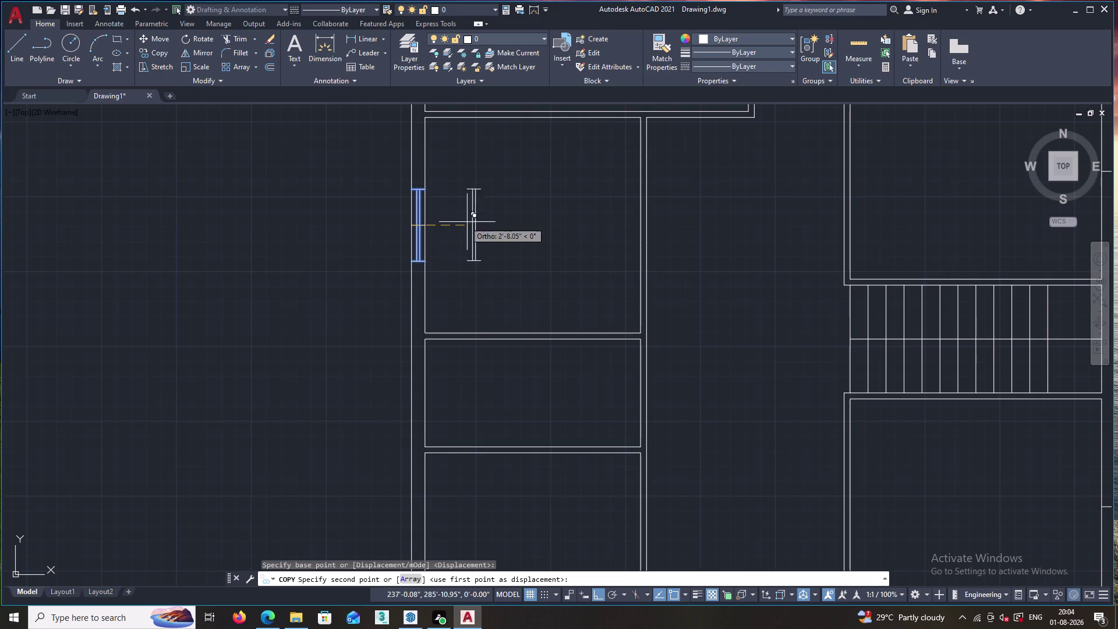
scroll(down, 3)
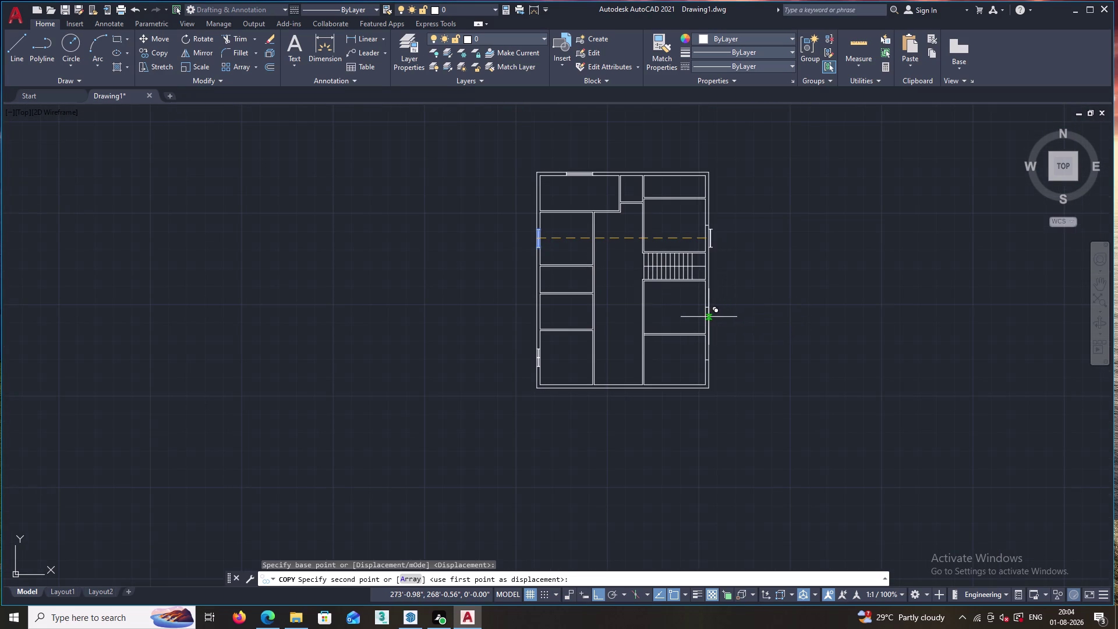
scroll(up, 3)
click(688, 293)
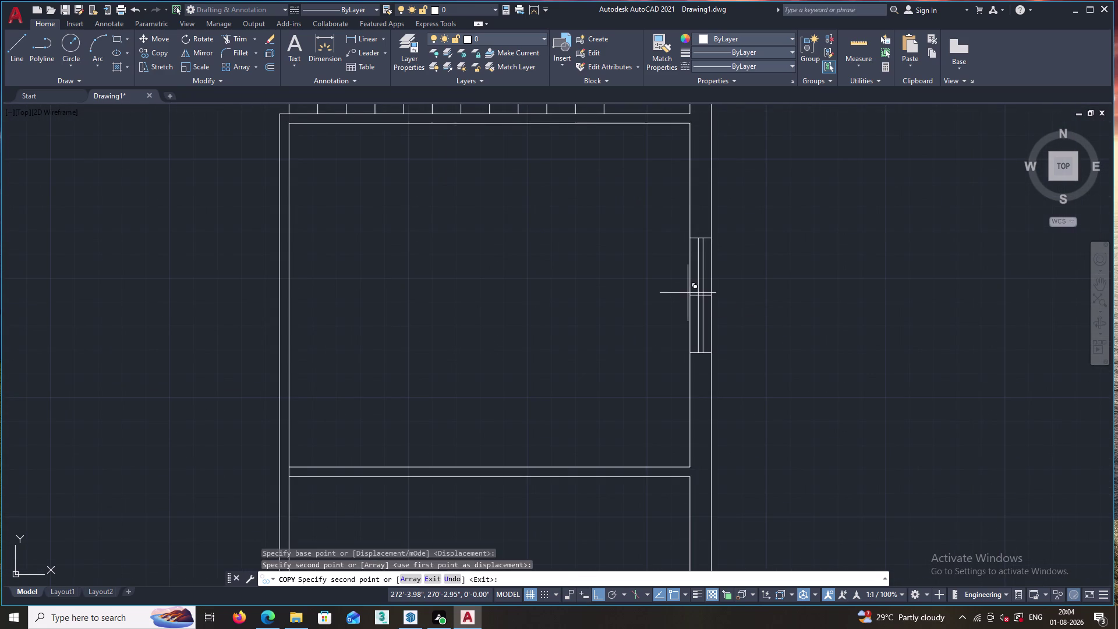
Place a second window copy higher on the right wall and end copying.
scroll(down, 3)
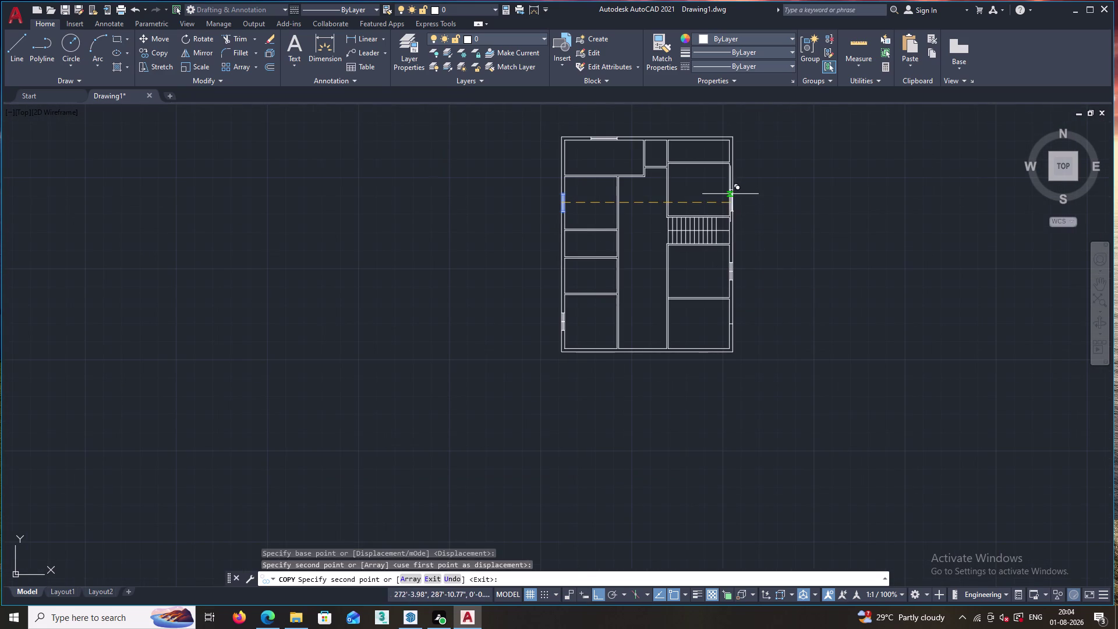
scroll(up, 3)
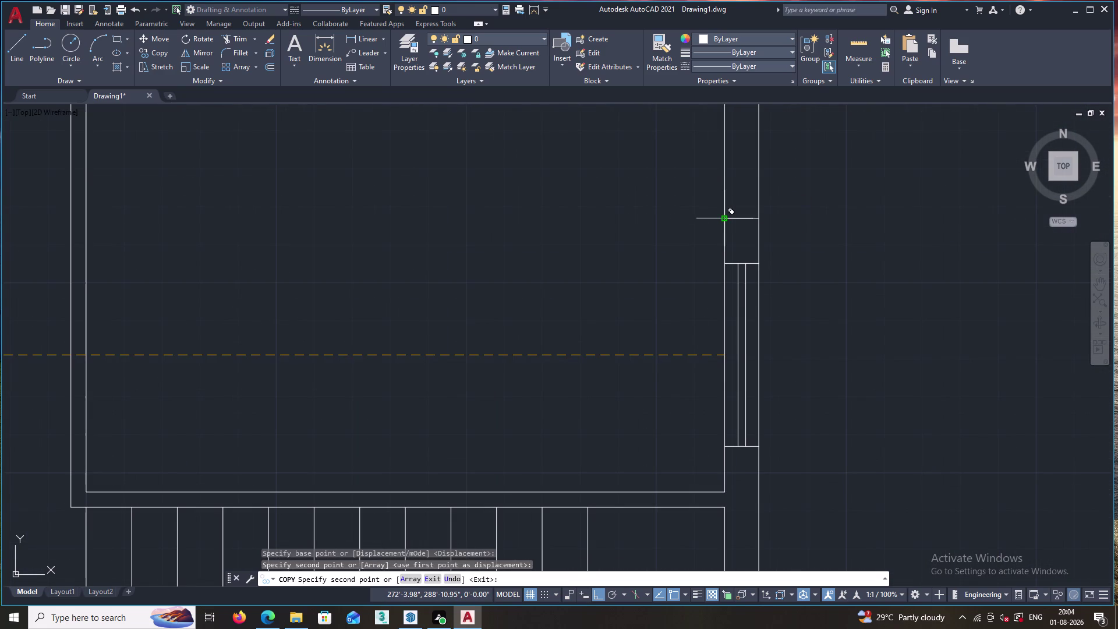
click(725, 219)
scroll(down, 3)
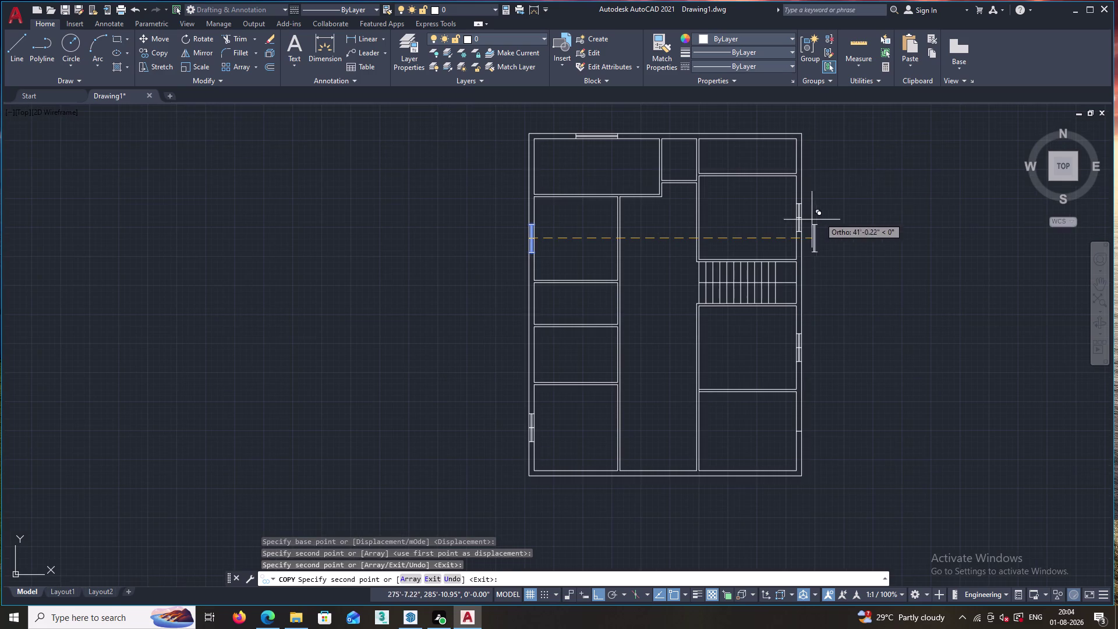
key(Escape)
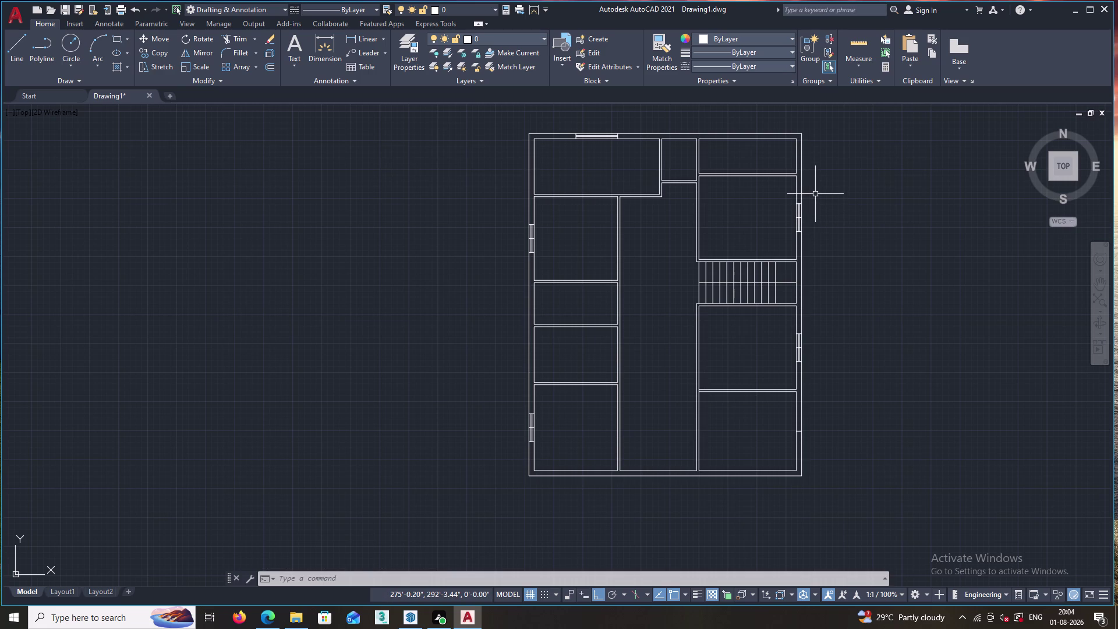
middle_drag(815, 194, 865, 213)
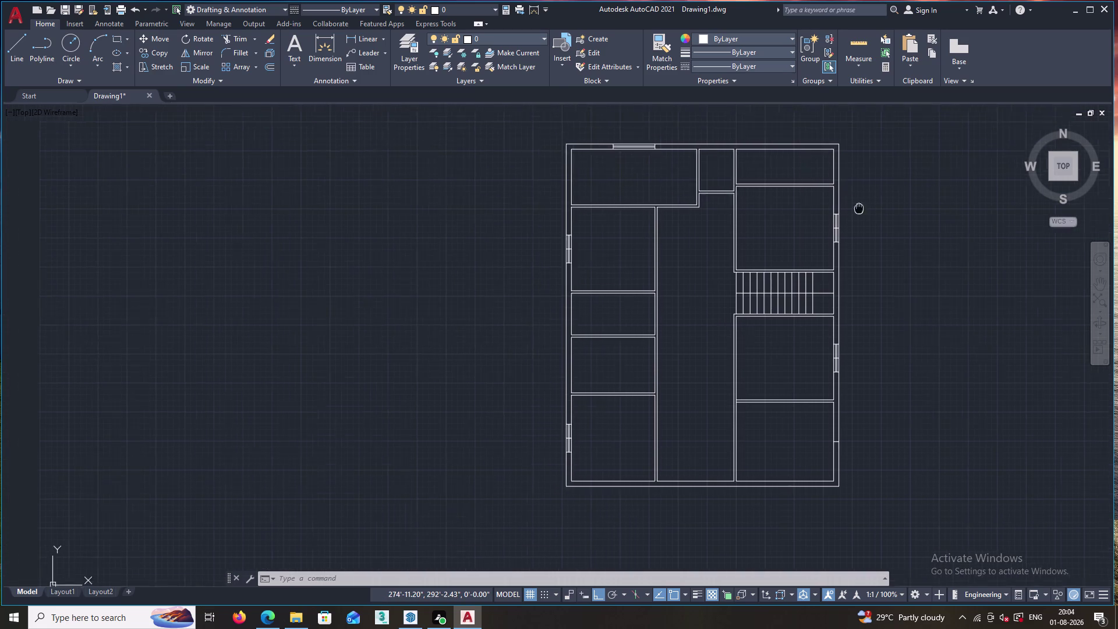
Draw a trial cross line in the top wall, then delete it as a stray line.
middle_drag(866, 212, 884, 226)
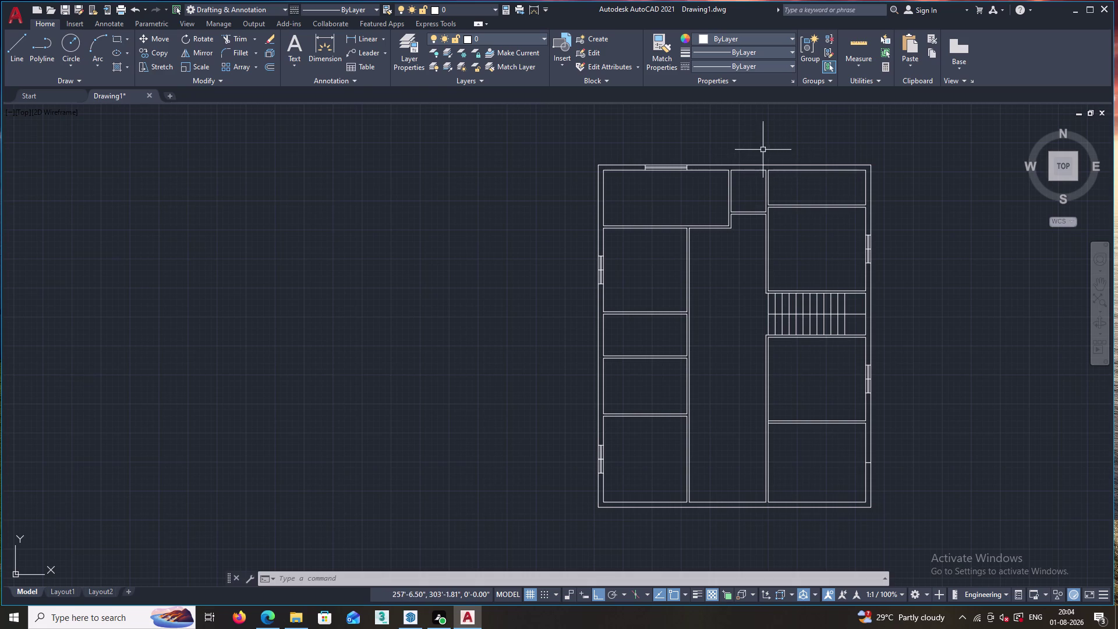
key(l)
key(Return)
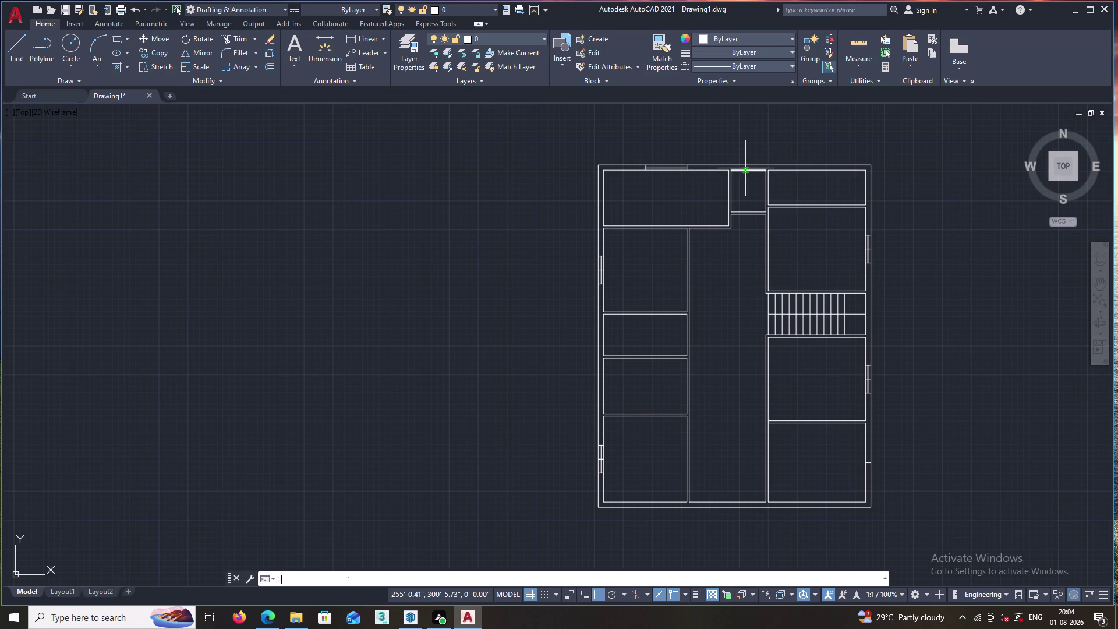
scroll(up, 3)
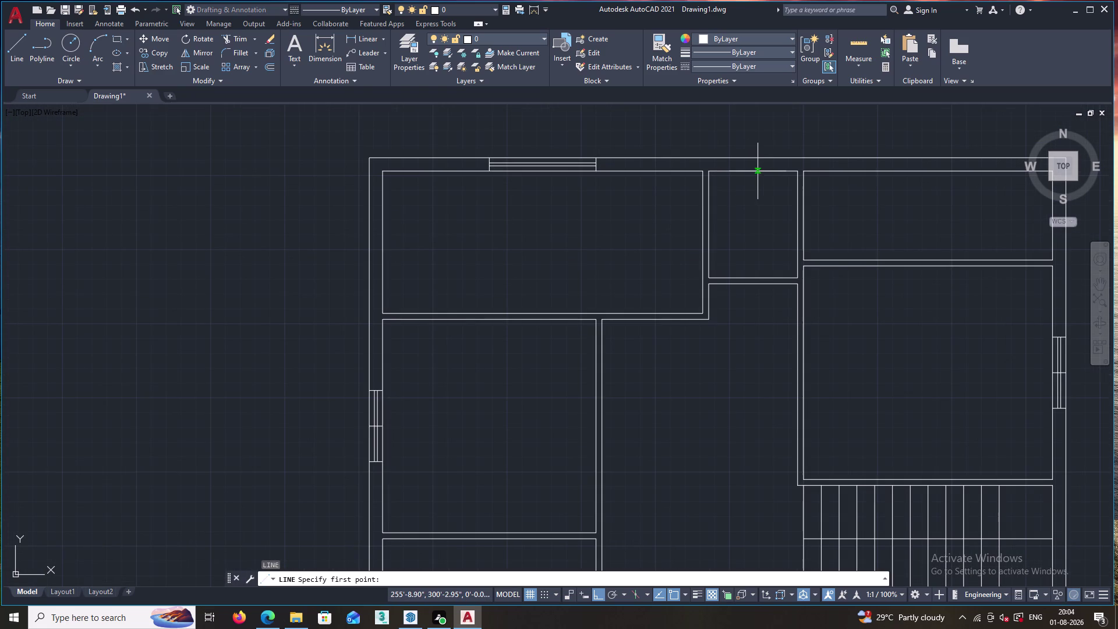
click(753, 172)
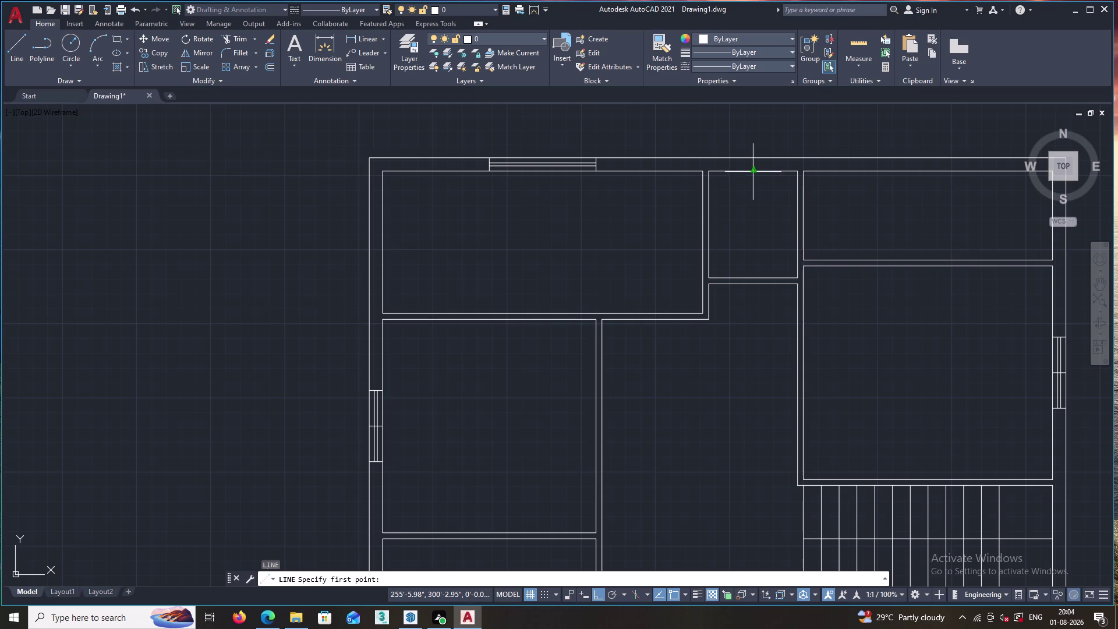
click(752, 159)
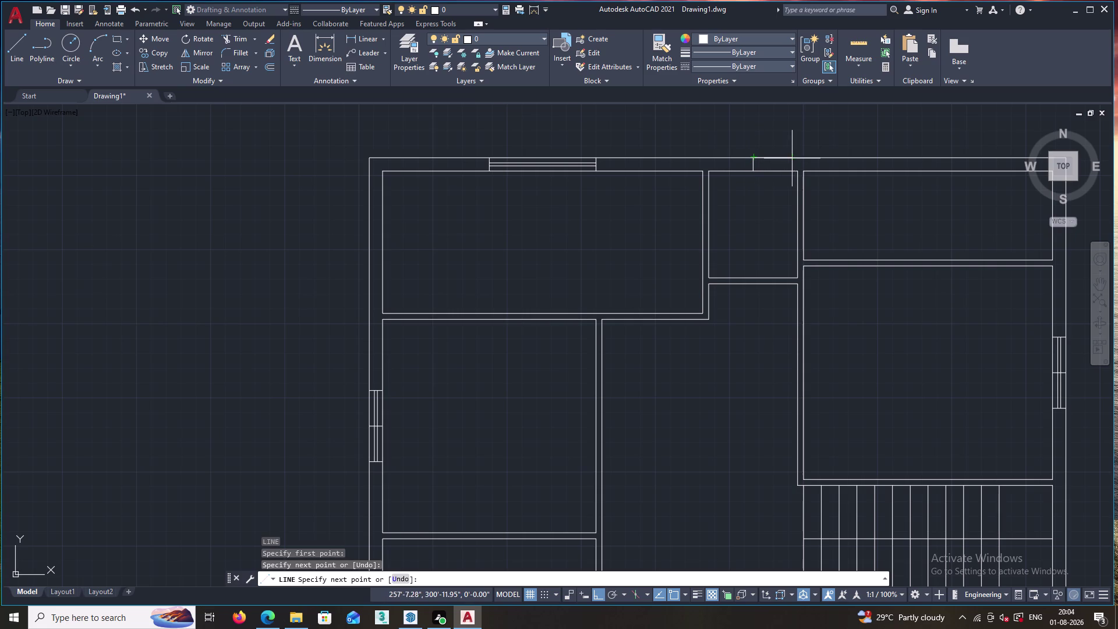
key(Escape)
key(o)
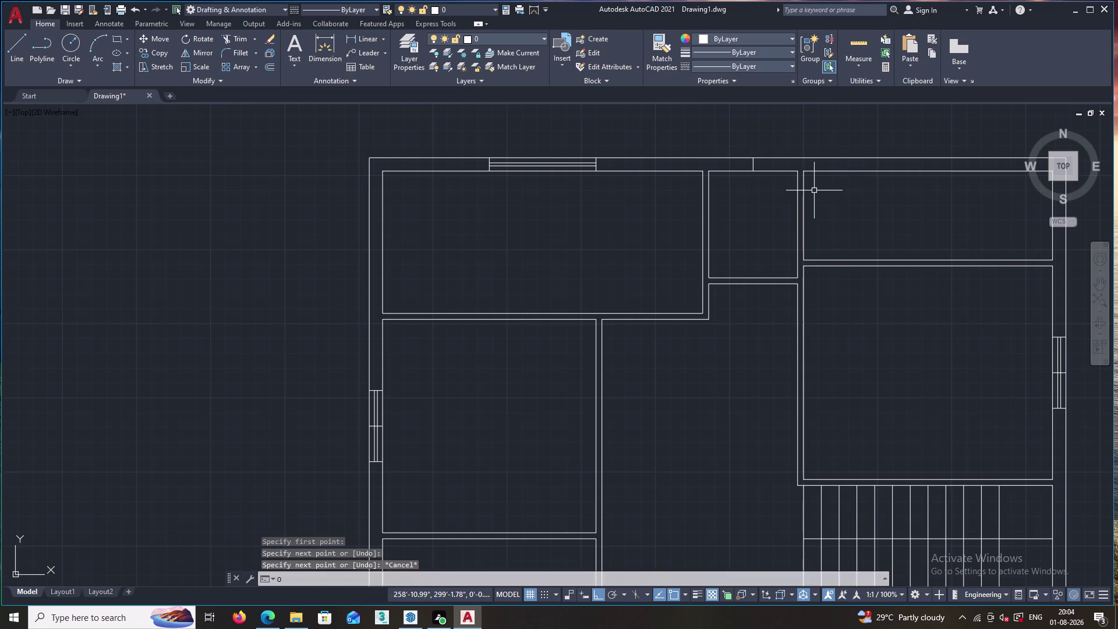
key(Return)
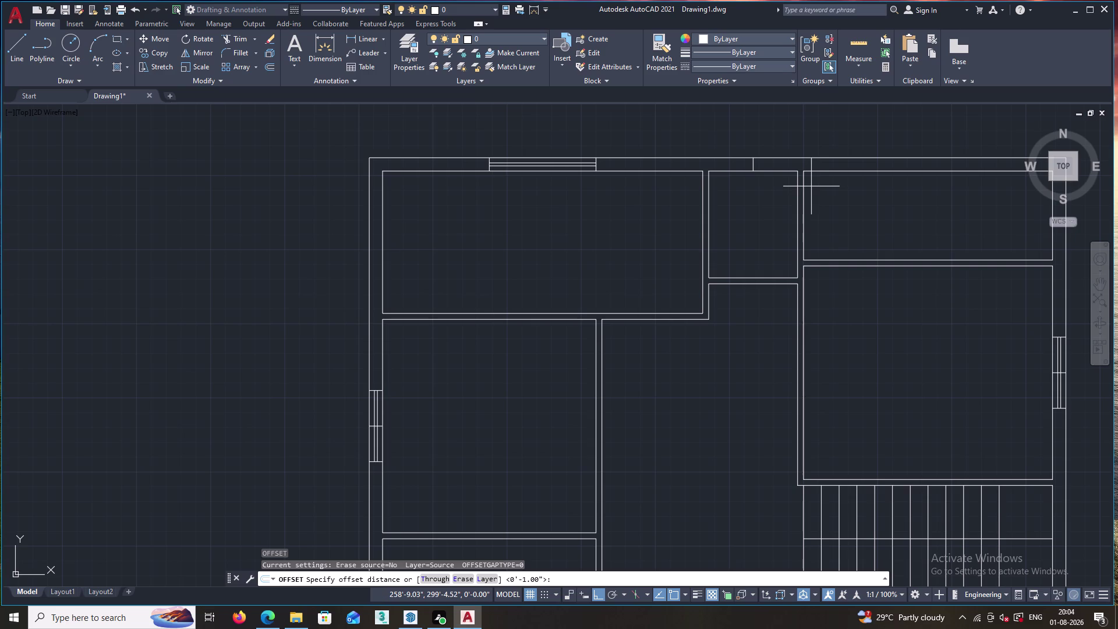
key(Escape)
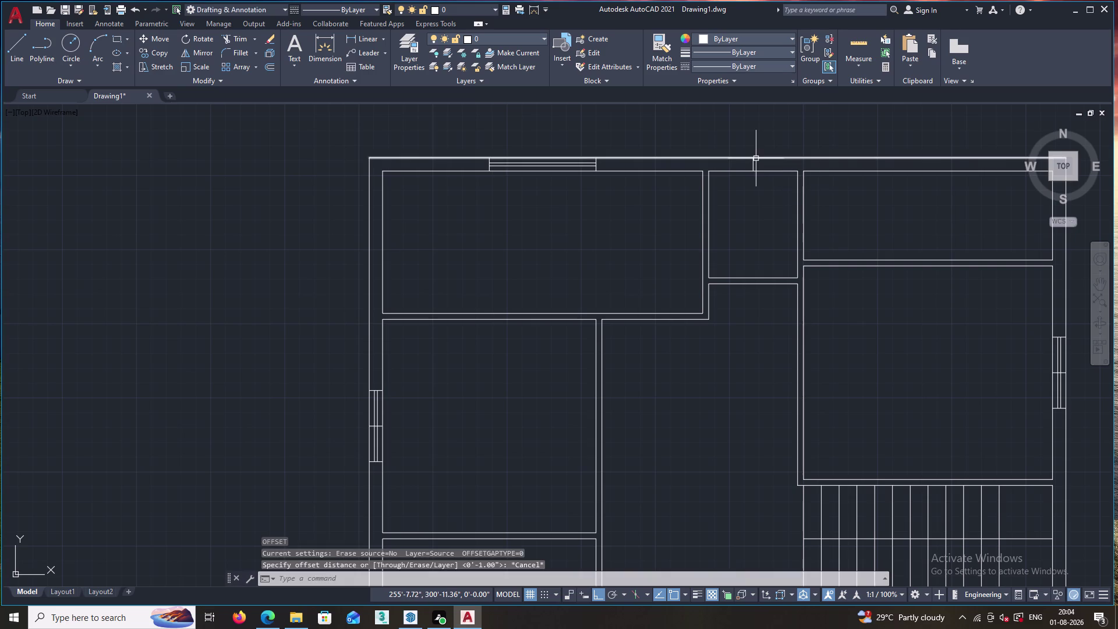
click(754, 163)
key(Delete)
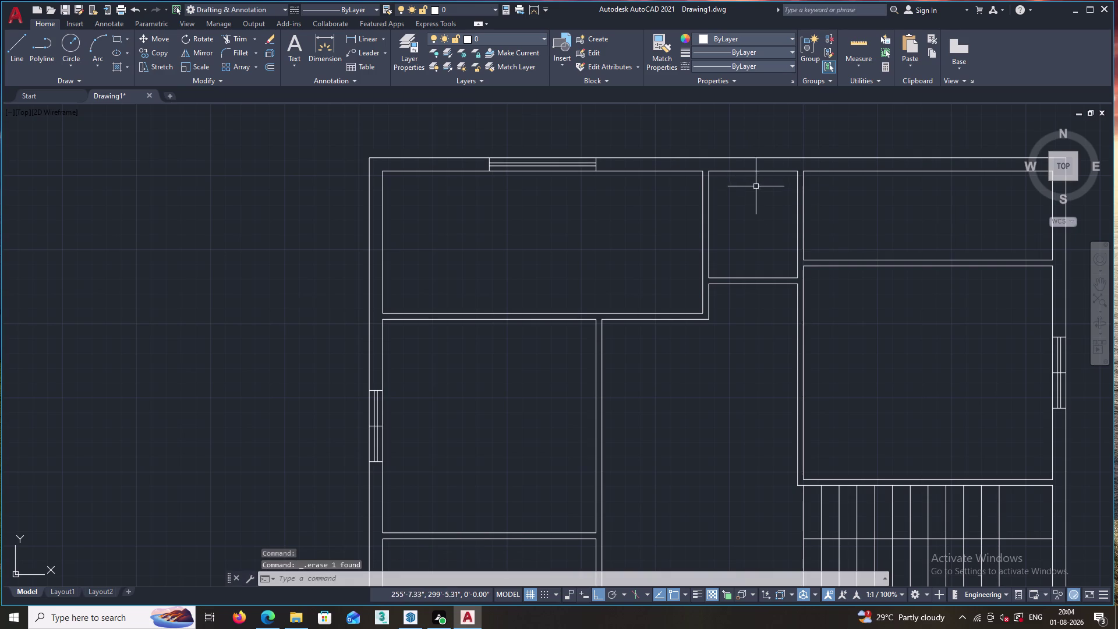
Draw a cross line through the top wall above the upper-right room.
key(l)
key(Return)
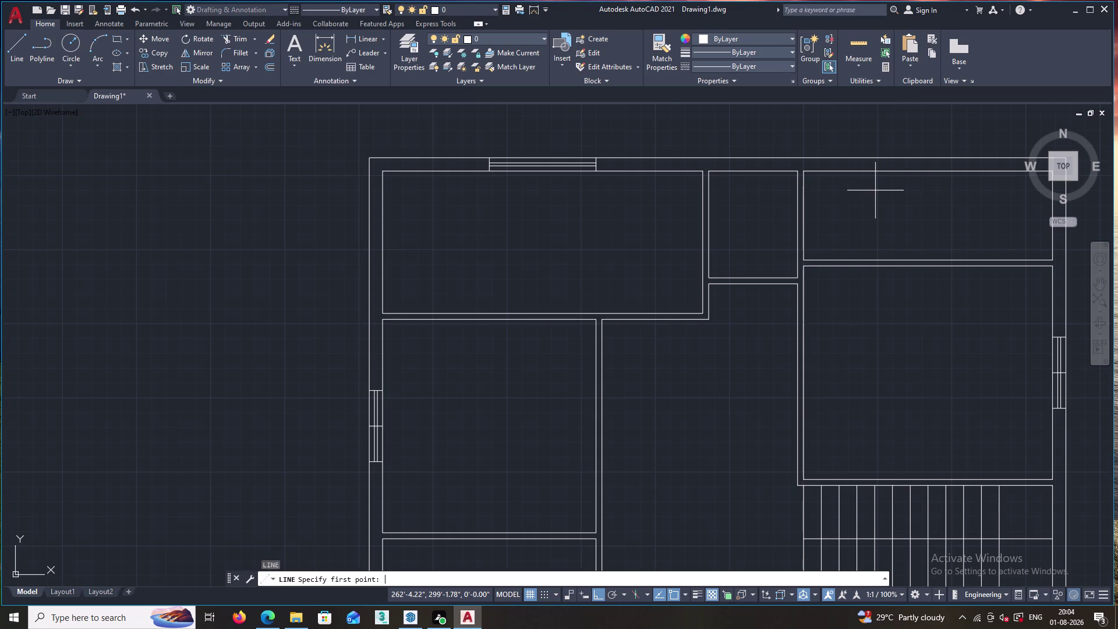
click(928, 173)
click(929, 156)
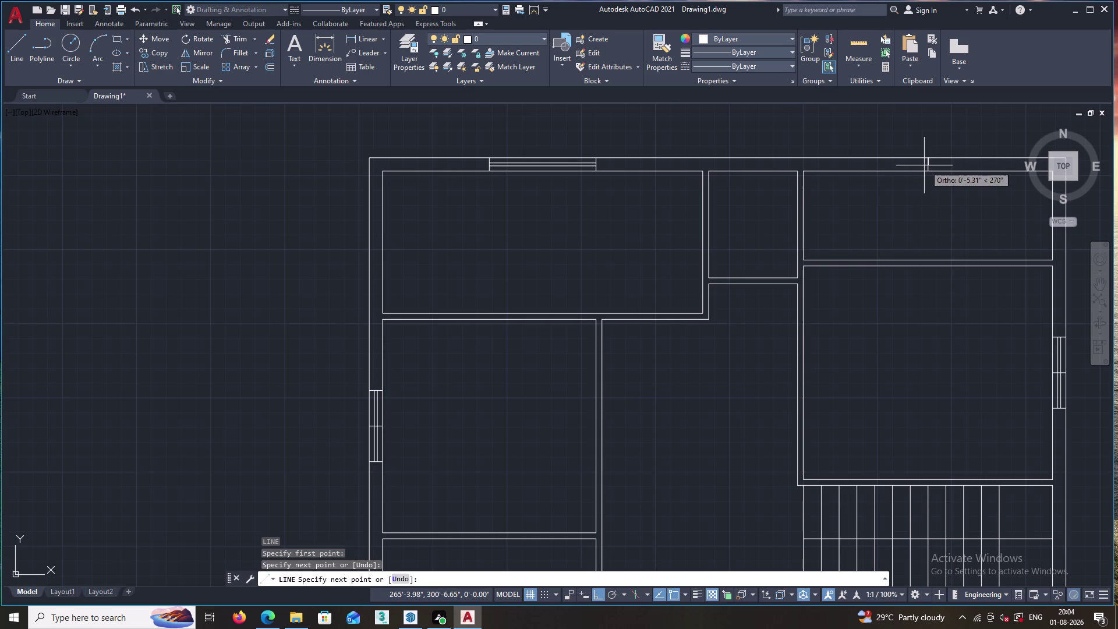
key(Escape)
Offset the cross line 3" to the left to form the second window jamb.
key(o)
key(Return)
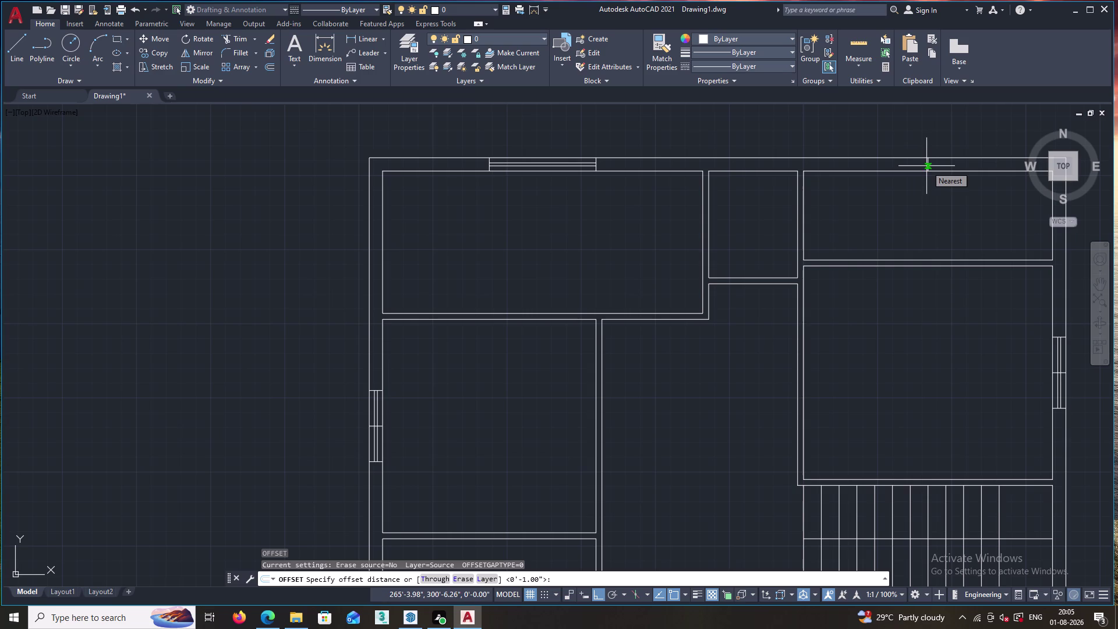
key(Escape)
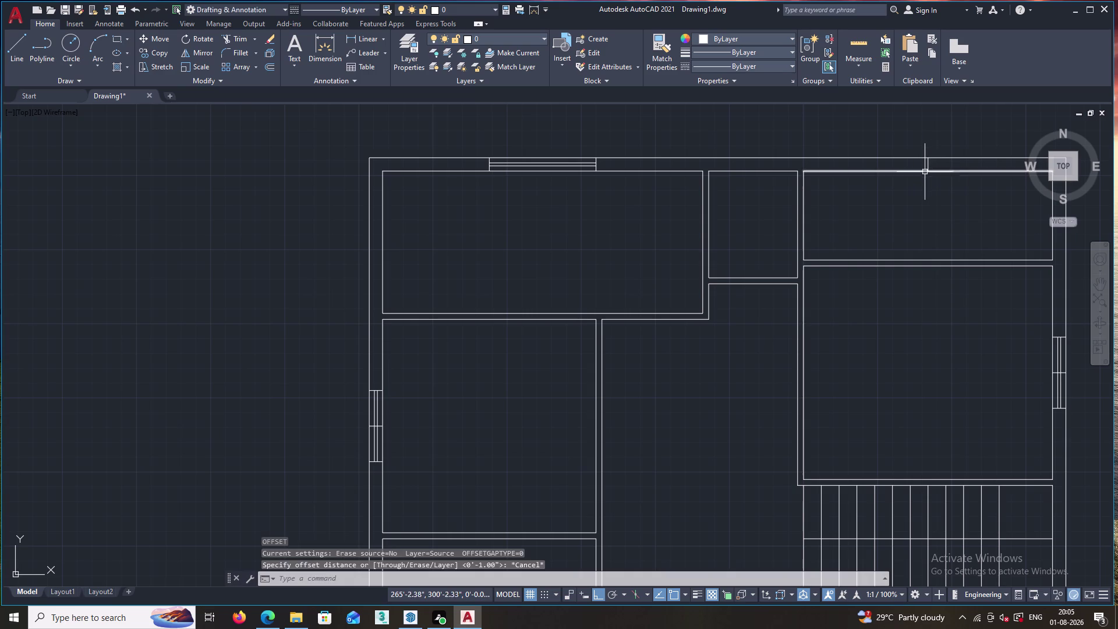
key(o)
key(Return)
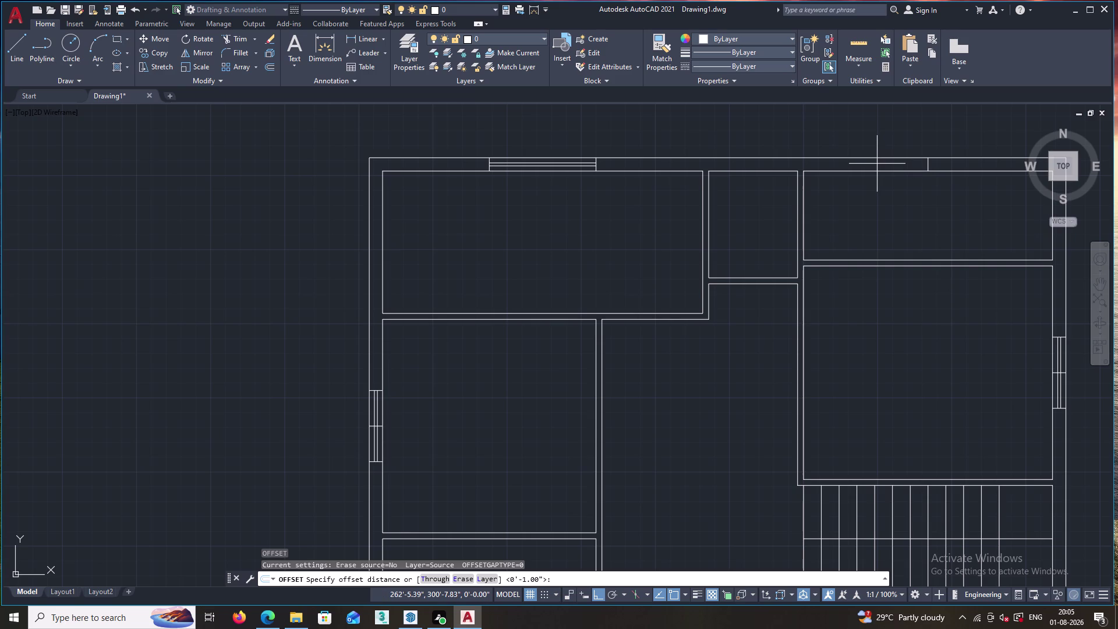
key(3)
key(apostrophe)
key(Return)
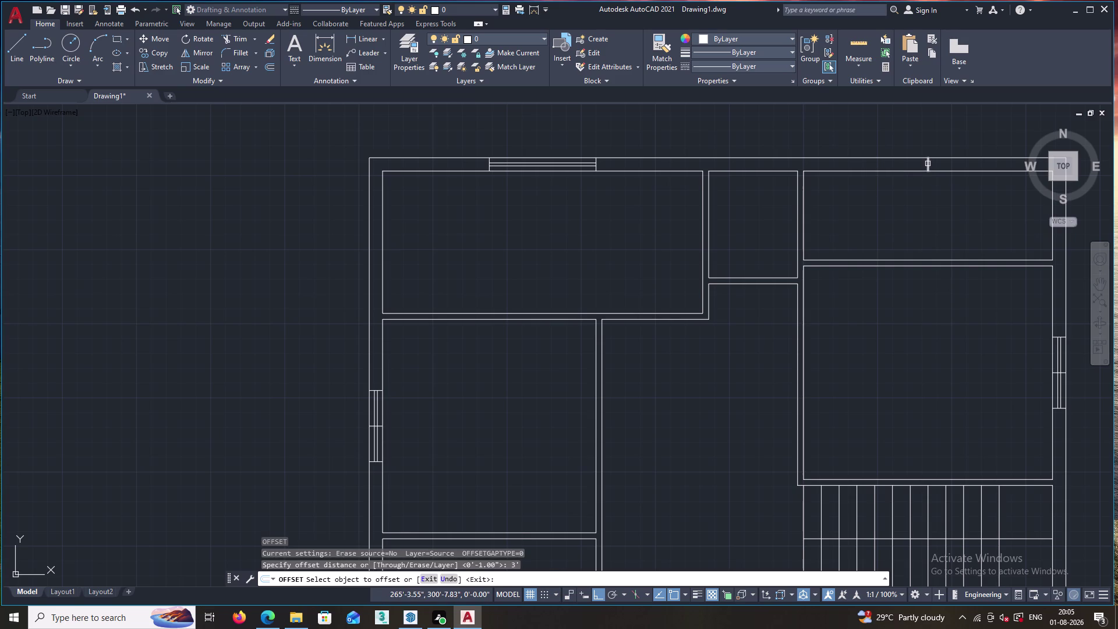
click(928, 164)
click(900, 167)
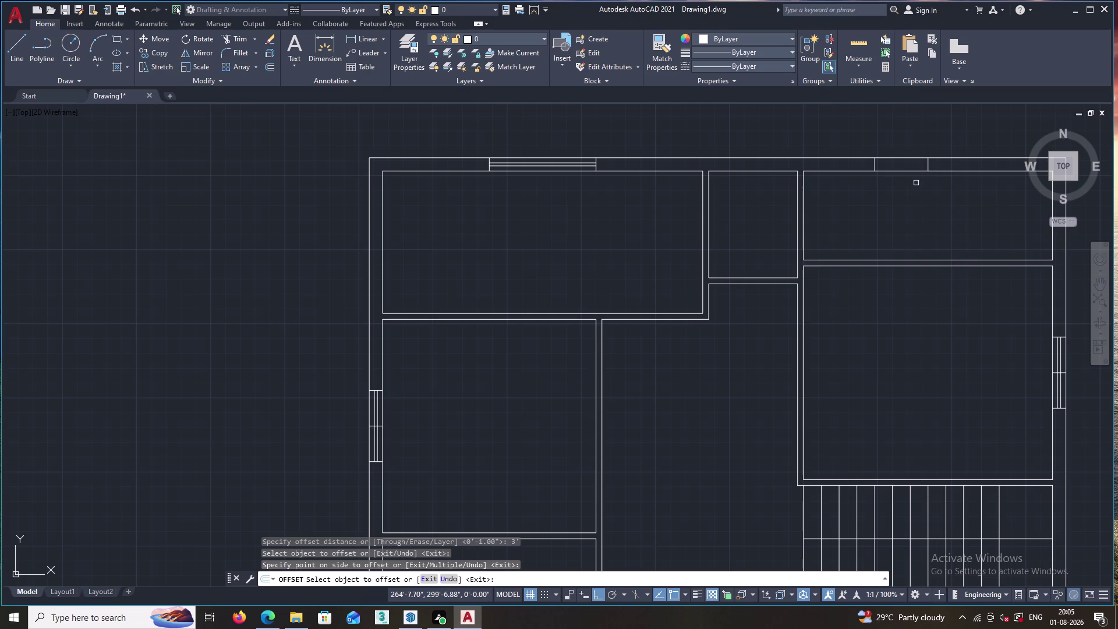
middle_drag(916, 183, 799, 191)
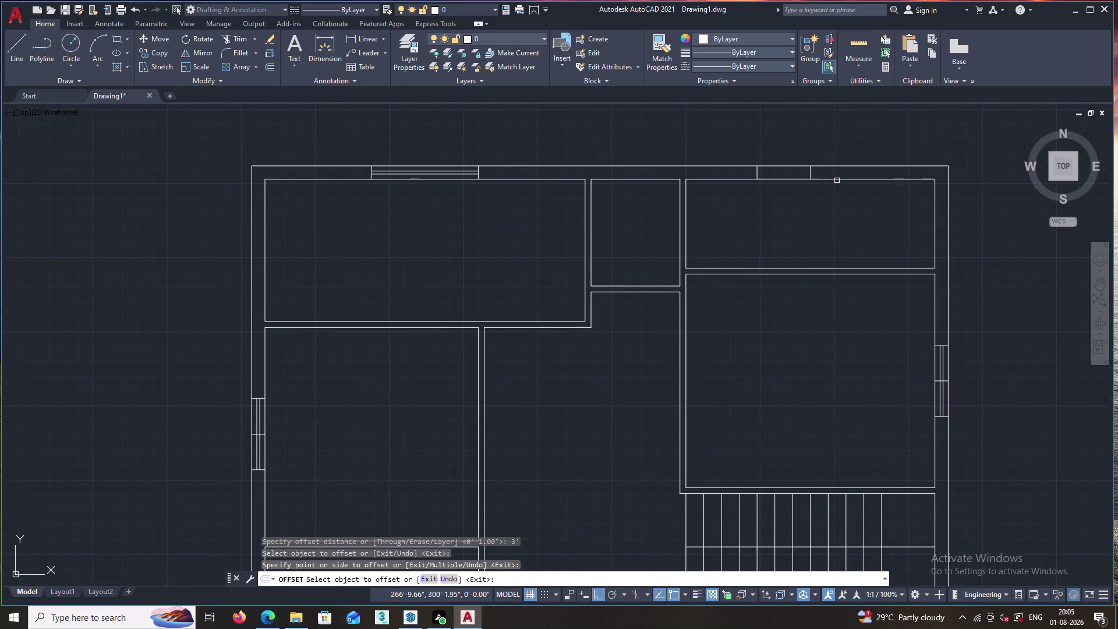
Draw a line along the top wall inside the new window opening.
key(Escape)
key(l)
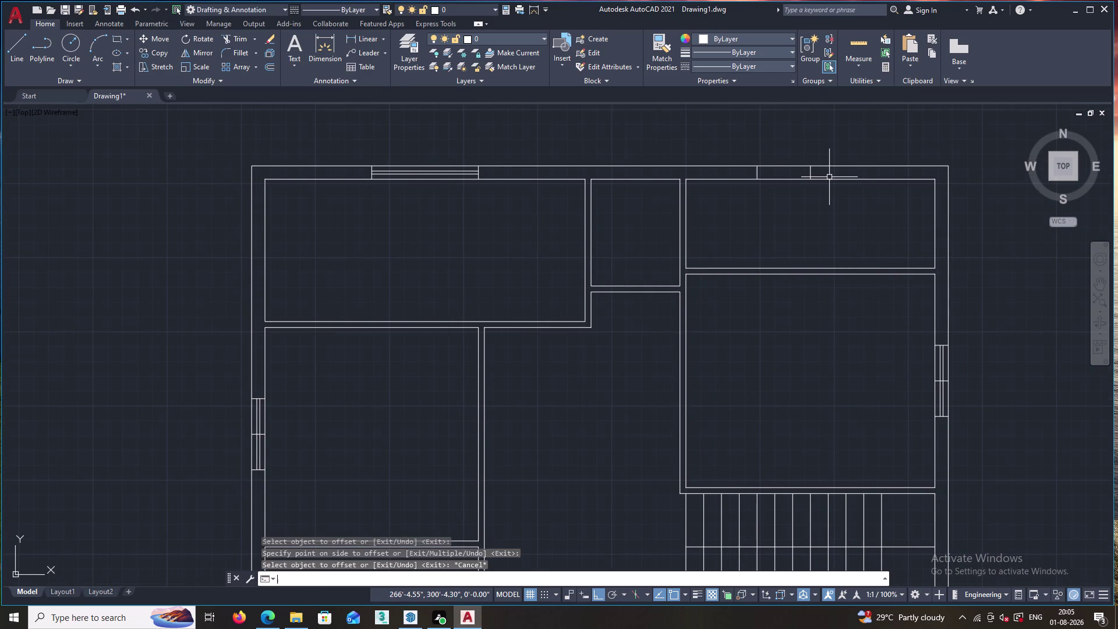
key(Return)
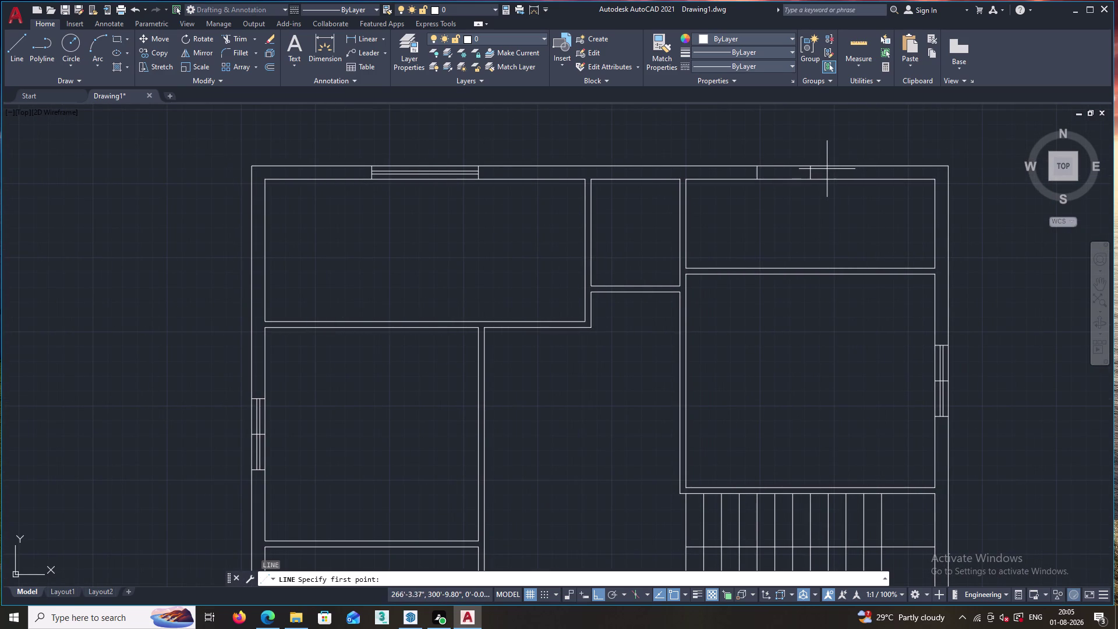
click(809, 174)
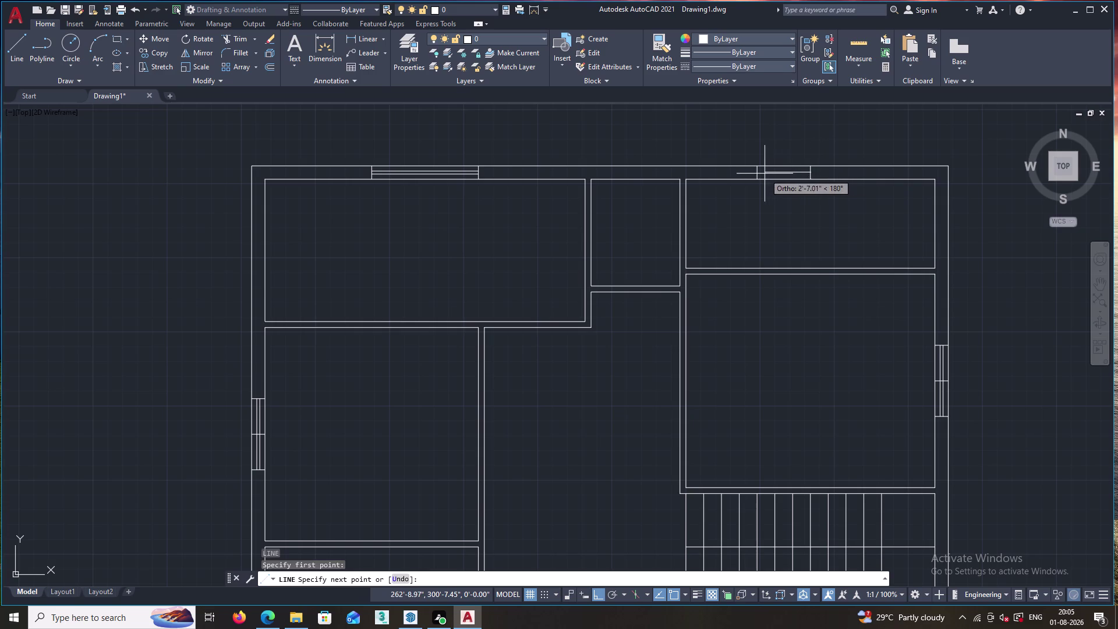
click(757, 171)
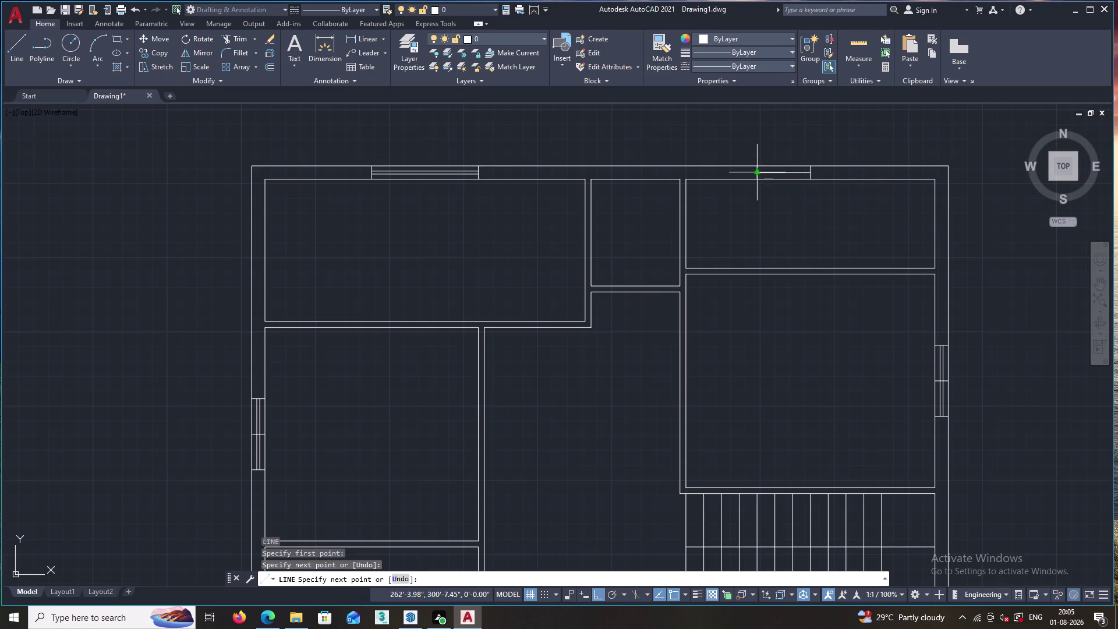
key(Escape)
Offset the window line 1 unit twice to create parallel glazing lines.
key(o)
key(Return)
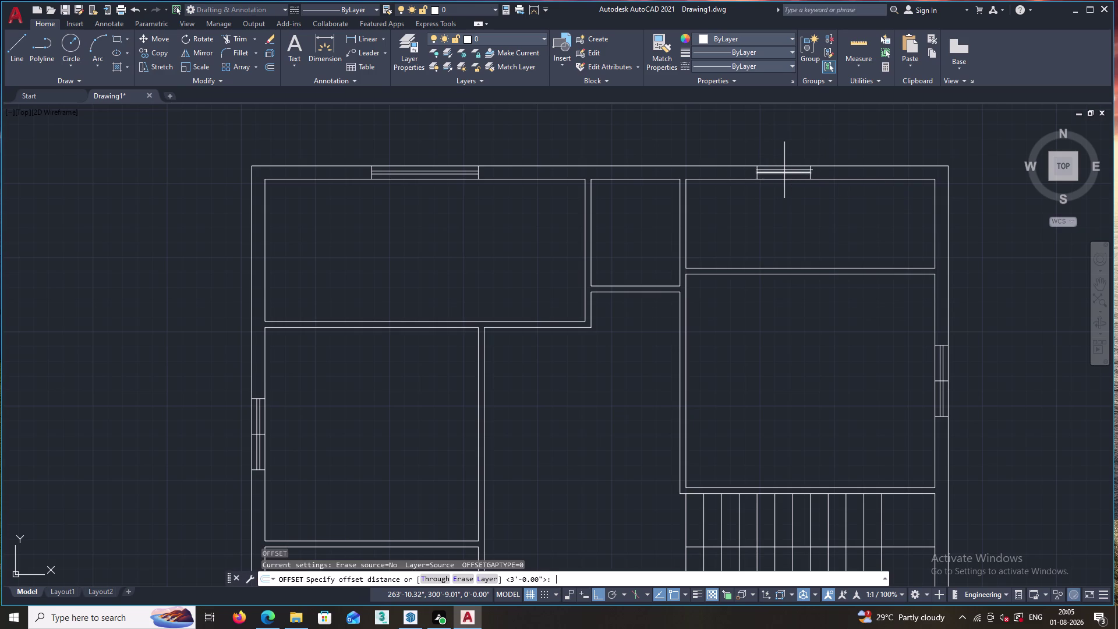
key(1)
key(Return)
scroll(up, 3)
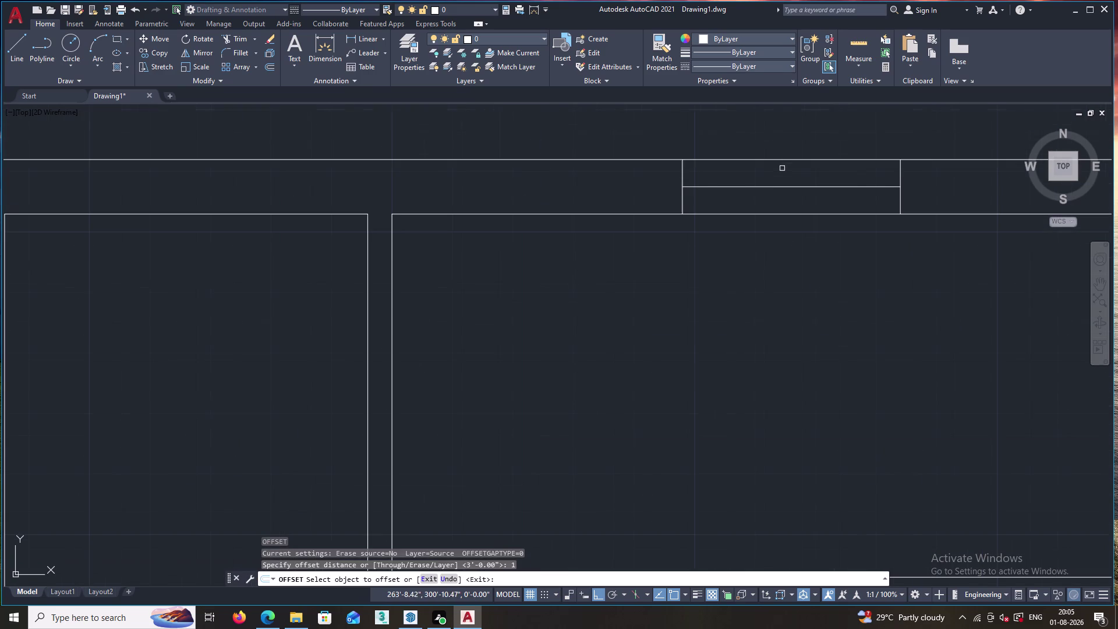
click(780, 186)
click(782, 175)
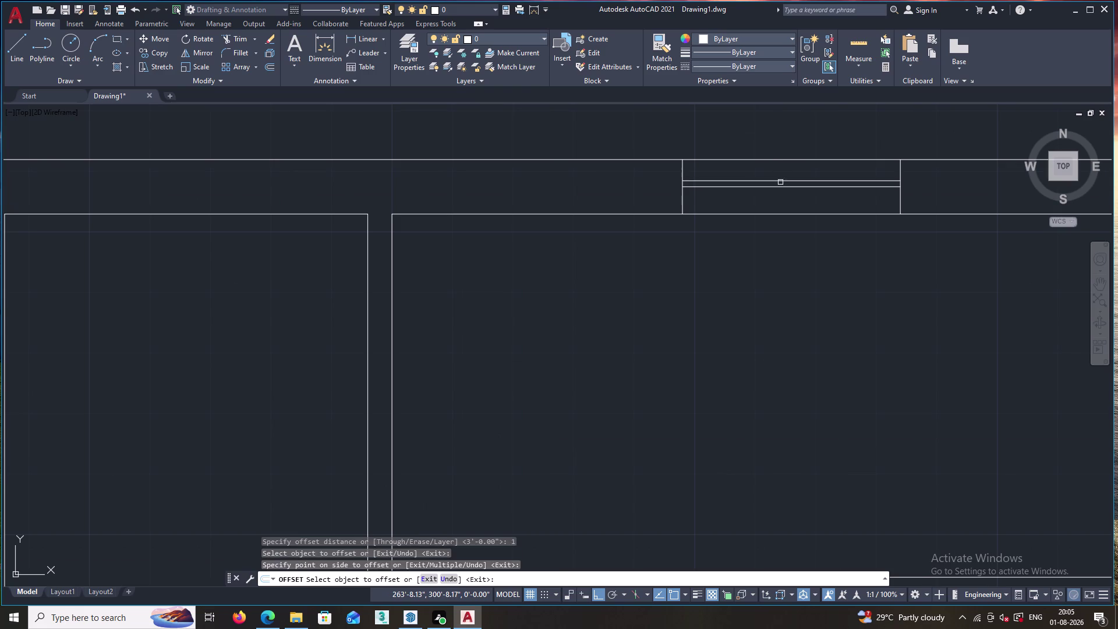
click(781, 186)
click(779, 196)
right_click(779, 197)
key(Escape)
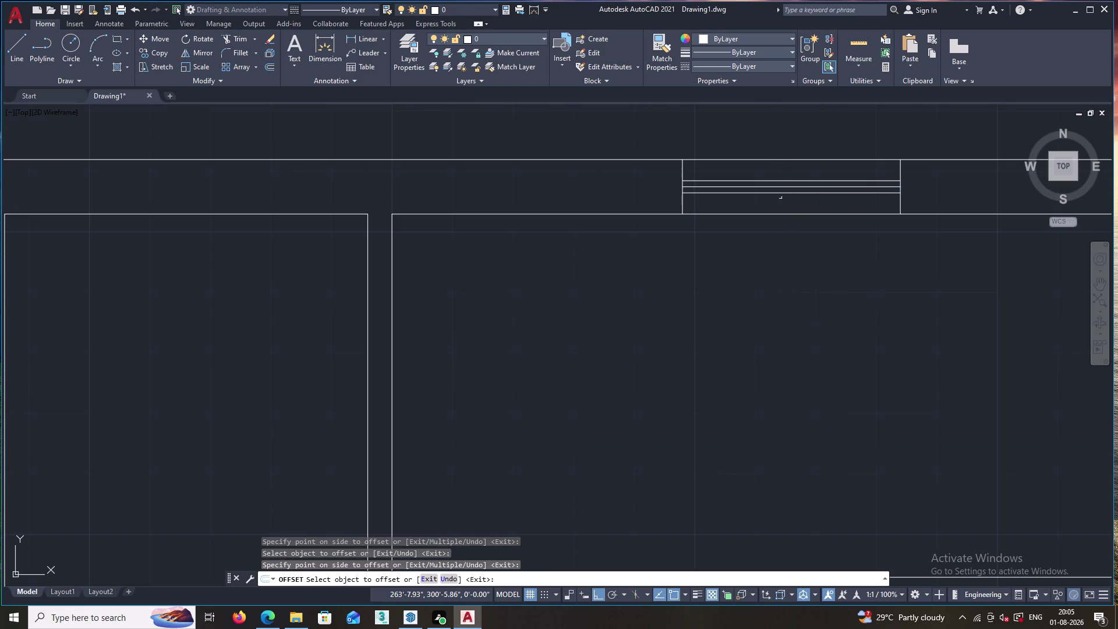
key(Escape)
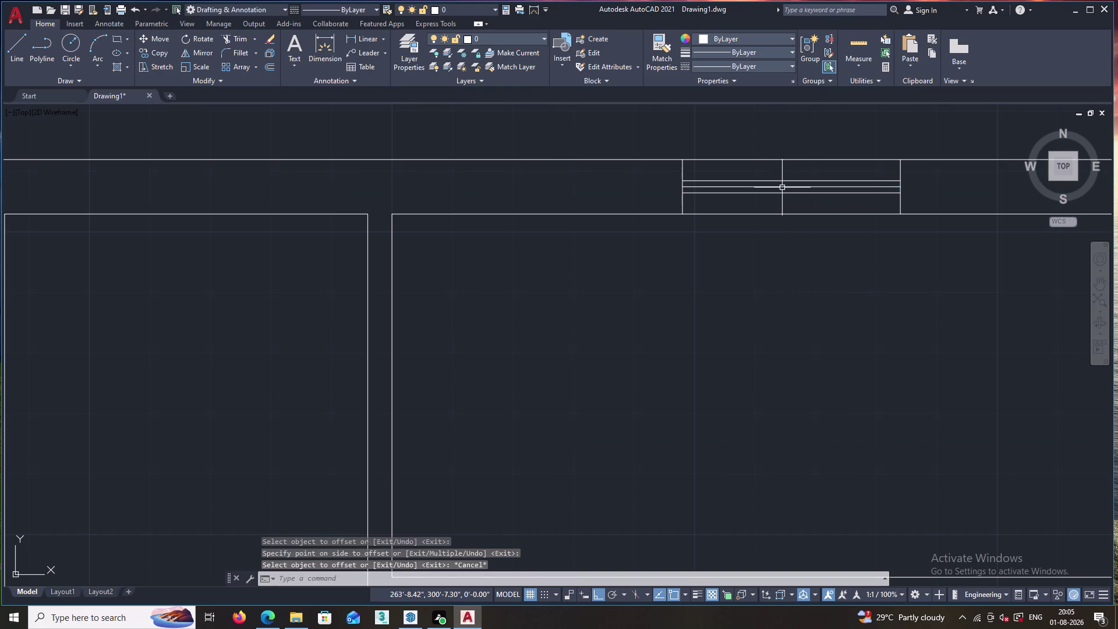
Delete the extra window line and zoom back out to the plan.
click(782, 187)
key(Delete)
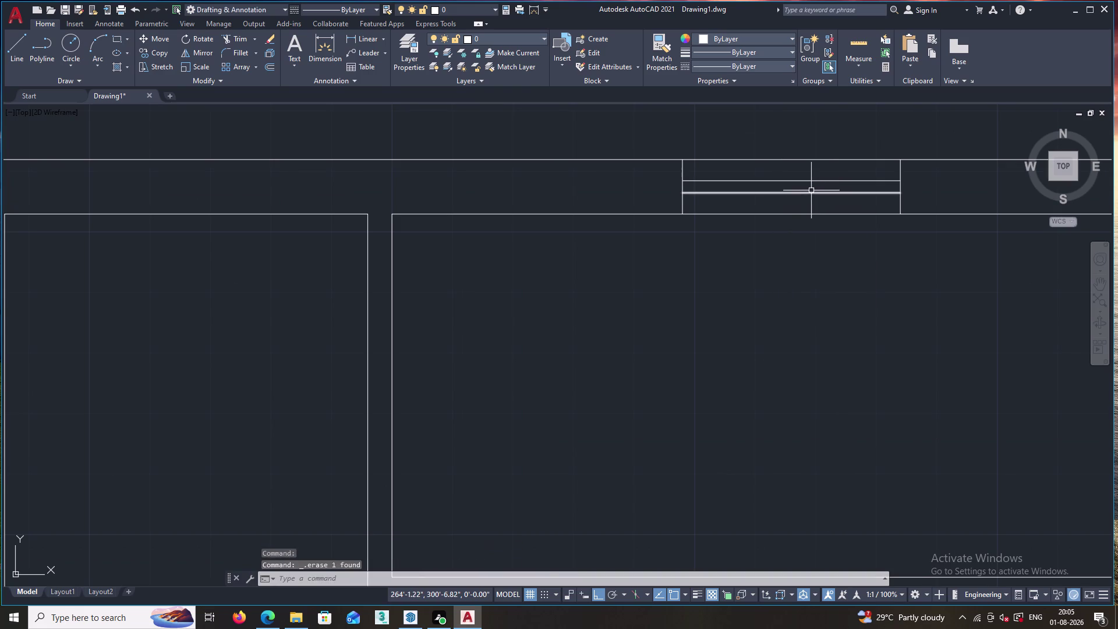
scroll(down, 3)
scroll(down, 3)
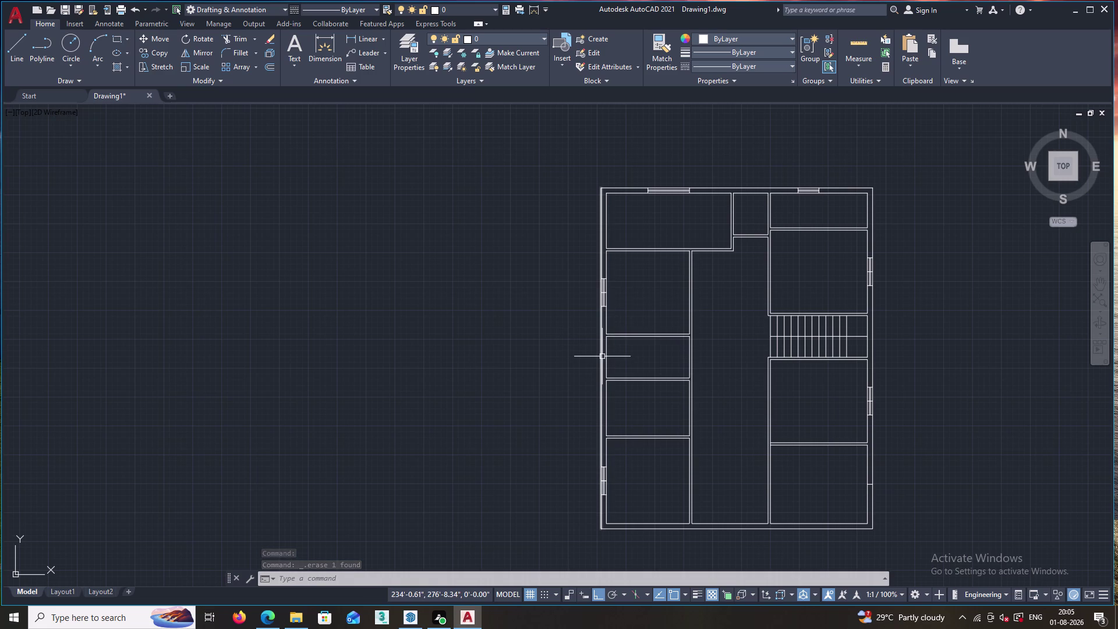
Make several abandoned attempts at starting a cross line on the left wall.
key(l)
key(Return)
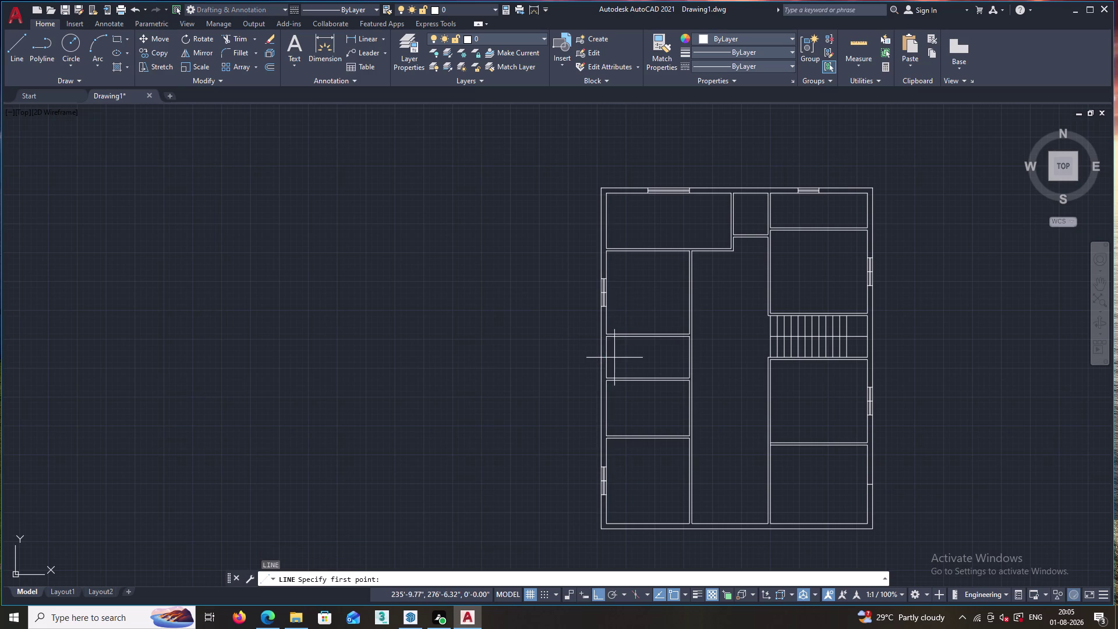
click(607, 356)
right_click(607, 357)
click(607, 357)
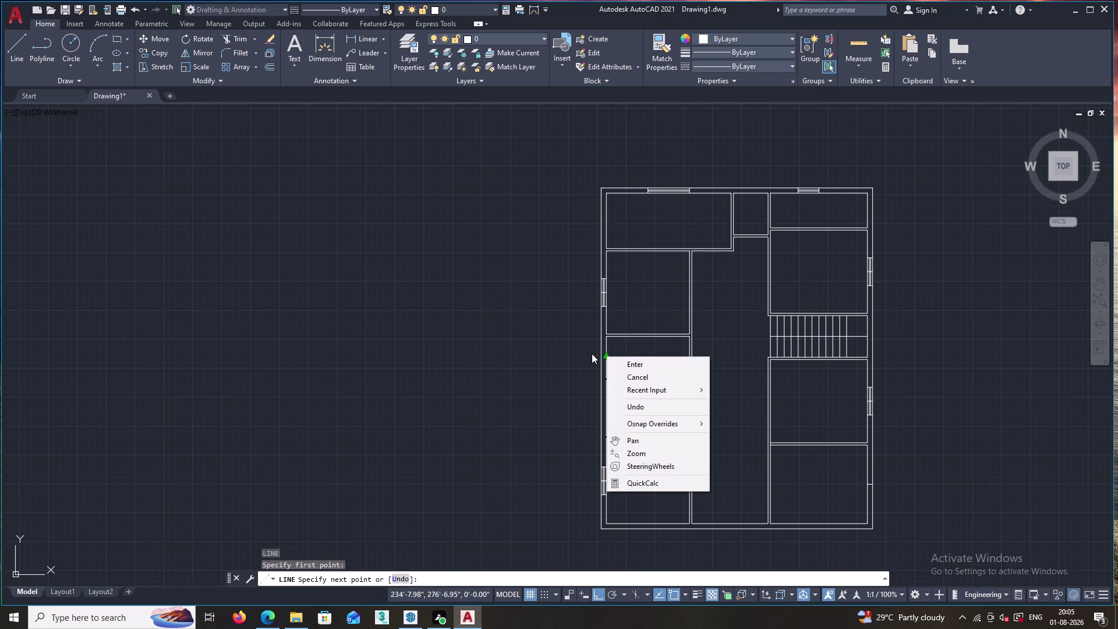
click(628, 360)
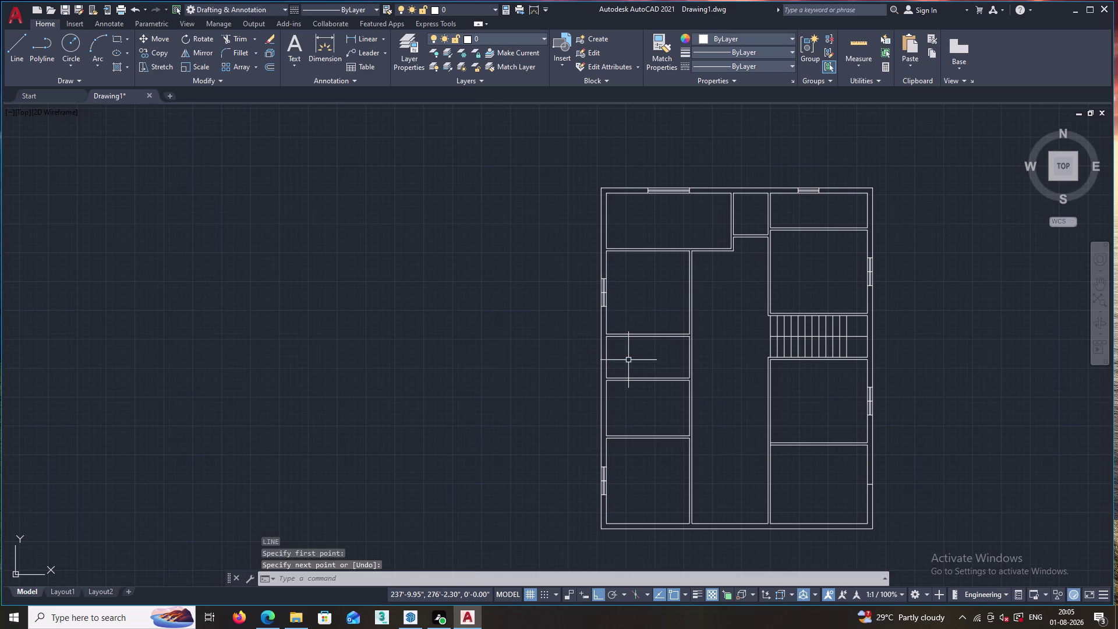
key(space)
click(607, 356)
right_click(607, 357)
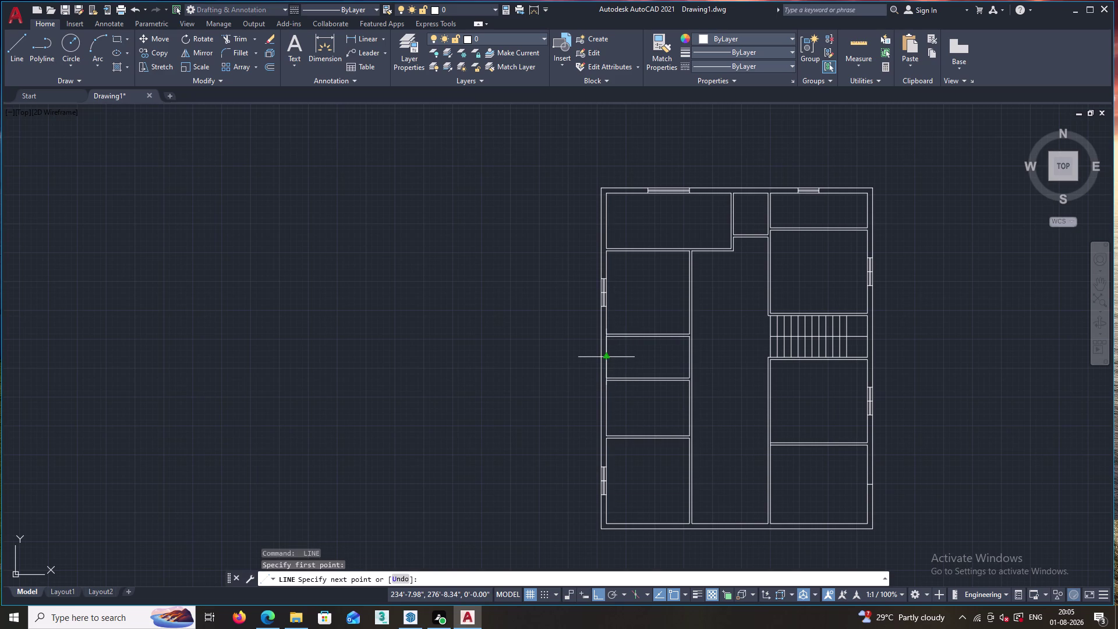
click(629, 361)
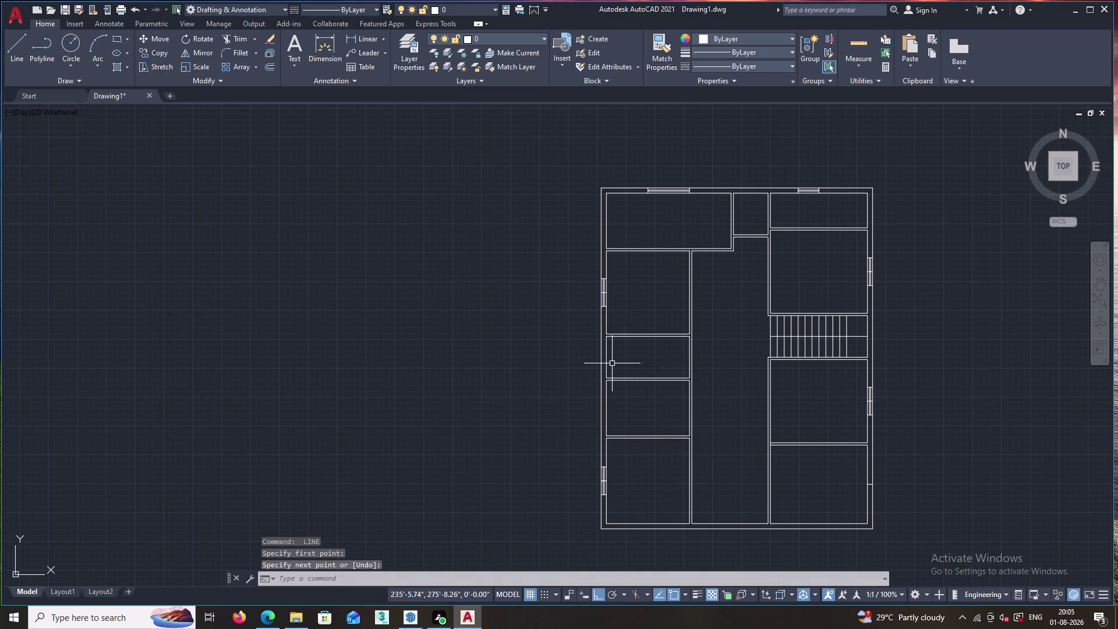
scroll(up, 3)
key(space)
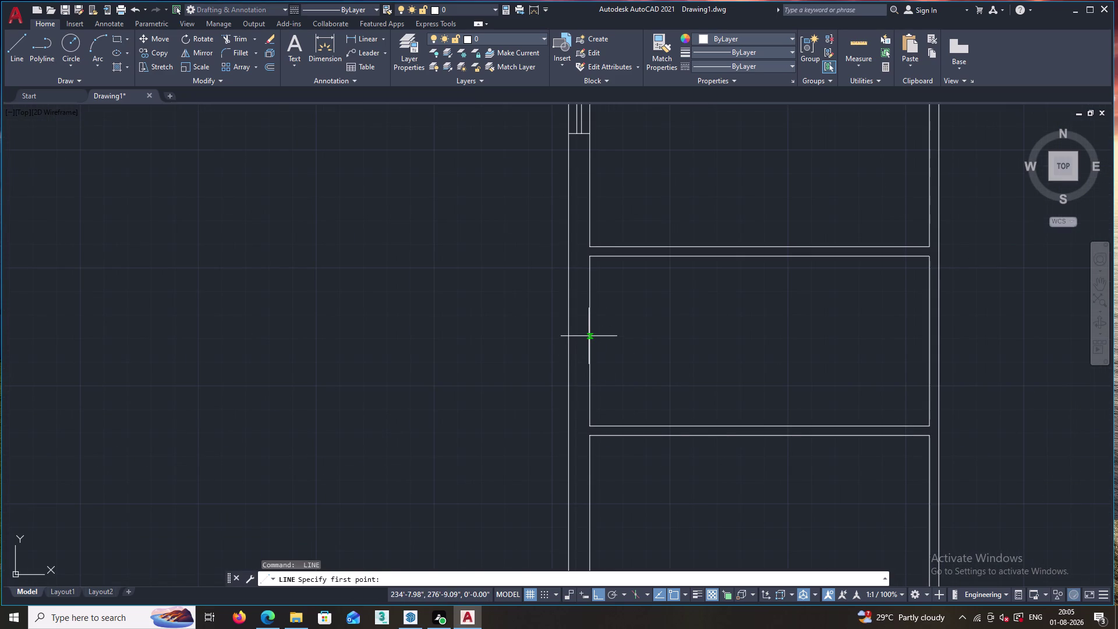
click(589, 340)
right_click(589, 339)
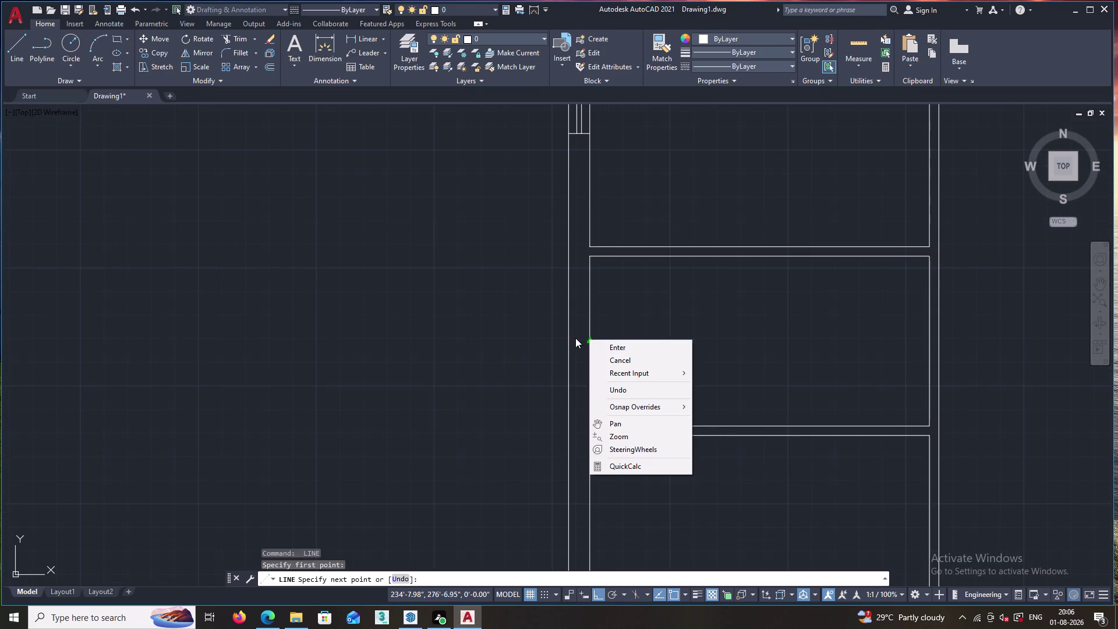
click(608, 344)
key(space)
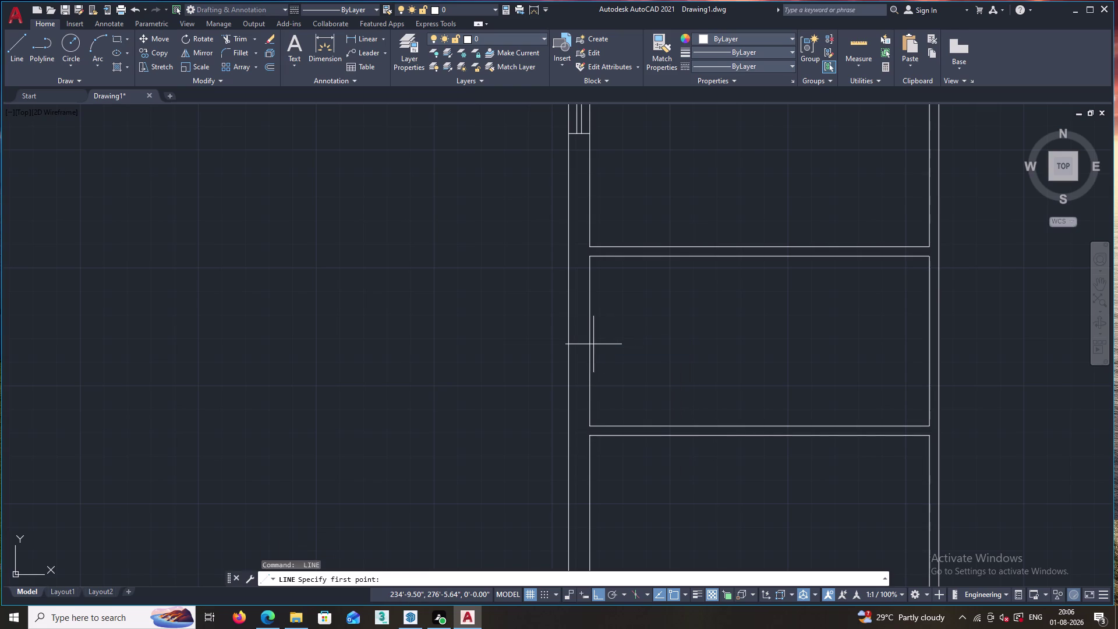
key(Escape)
Draw a cross line from the inner to the outer edge of the left wall.
key(l)
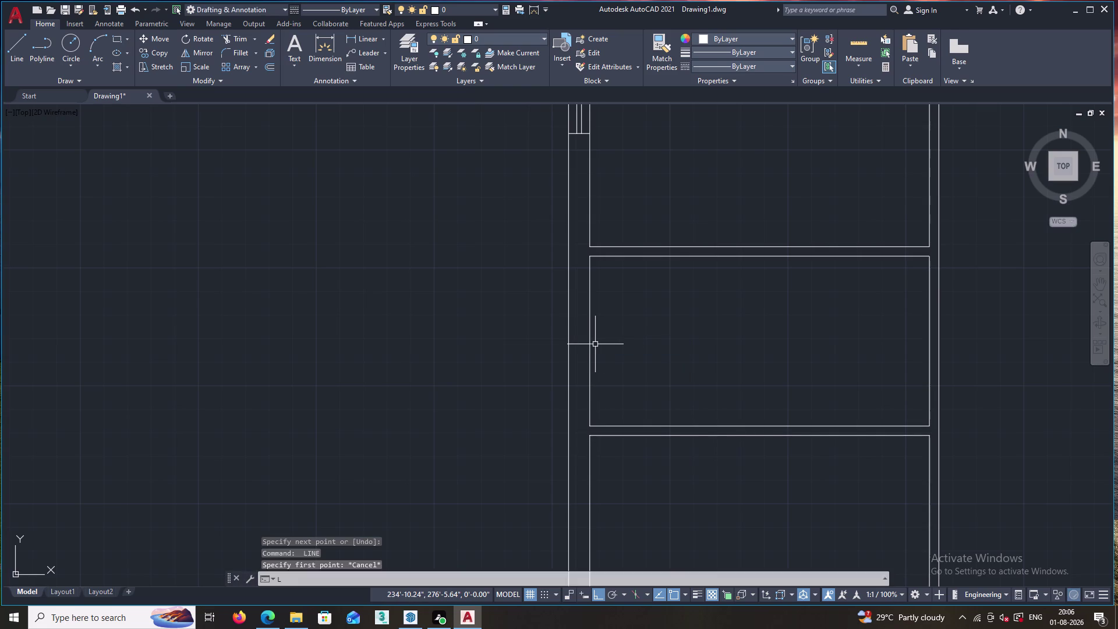
key(Return)
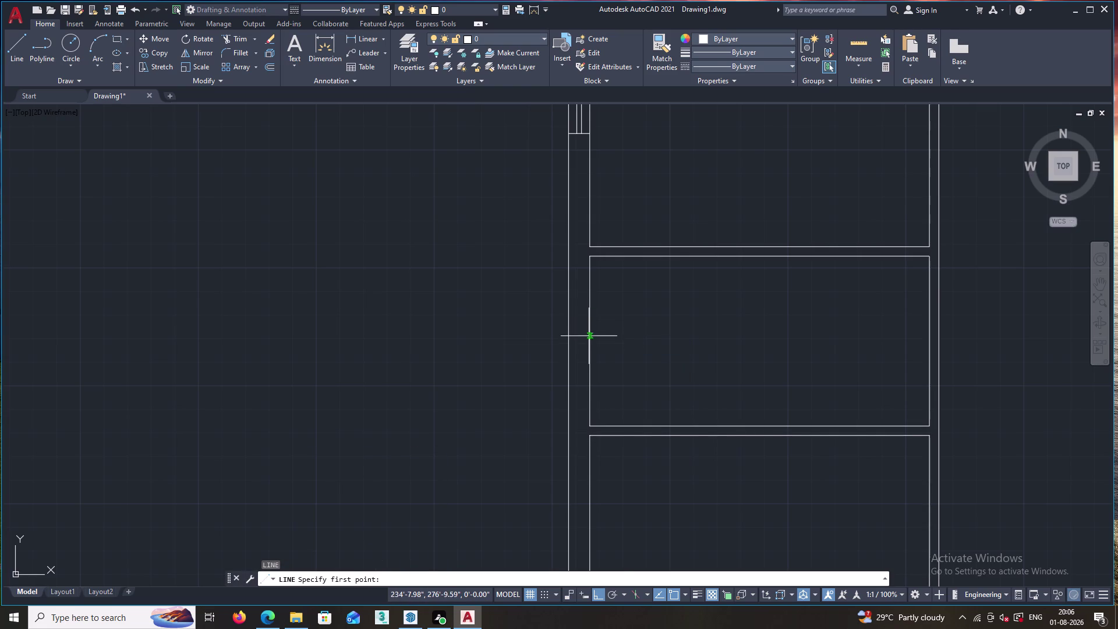
click(589, 342)
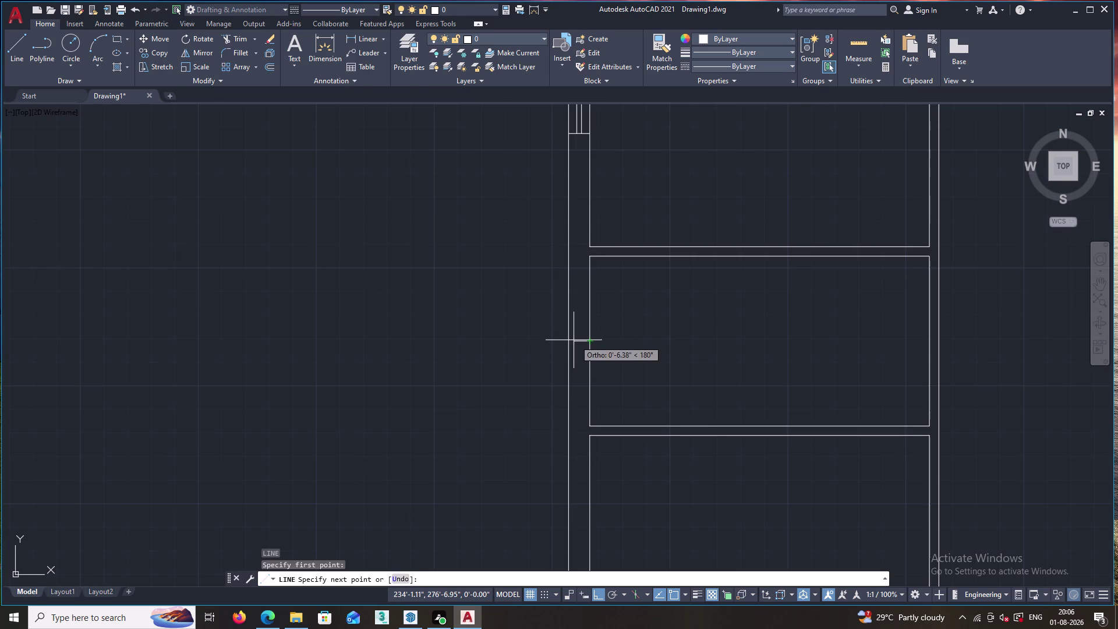
click(568, 341)
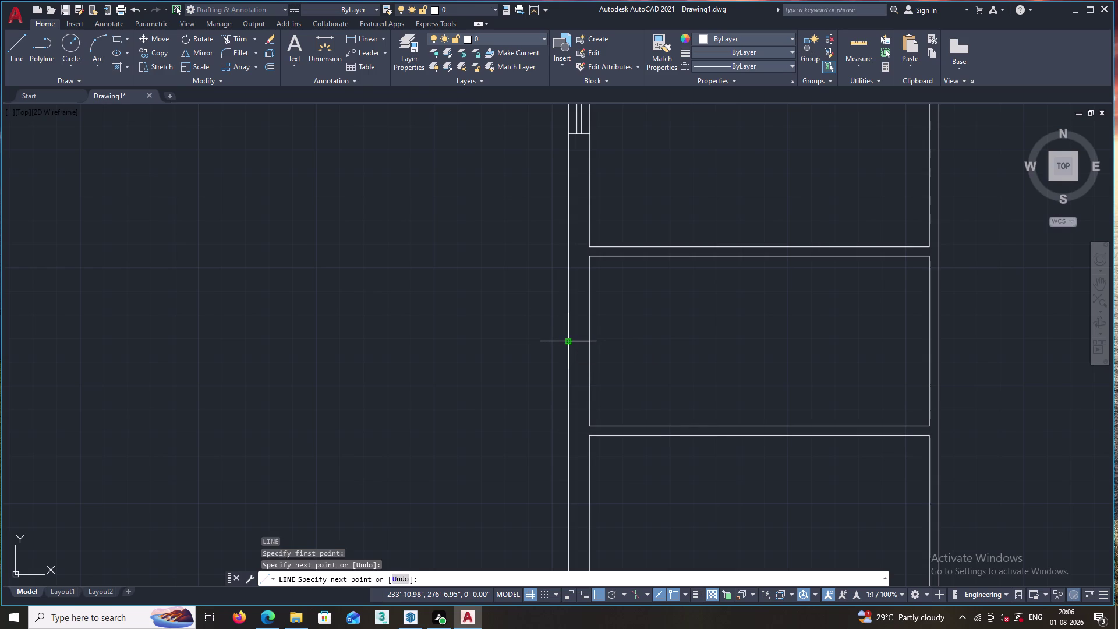
key(Escape)
Offset the cross line 1.5' above and 1.5' below to bound the window.
key(o)
key(Return)
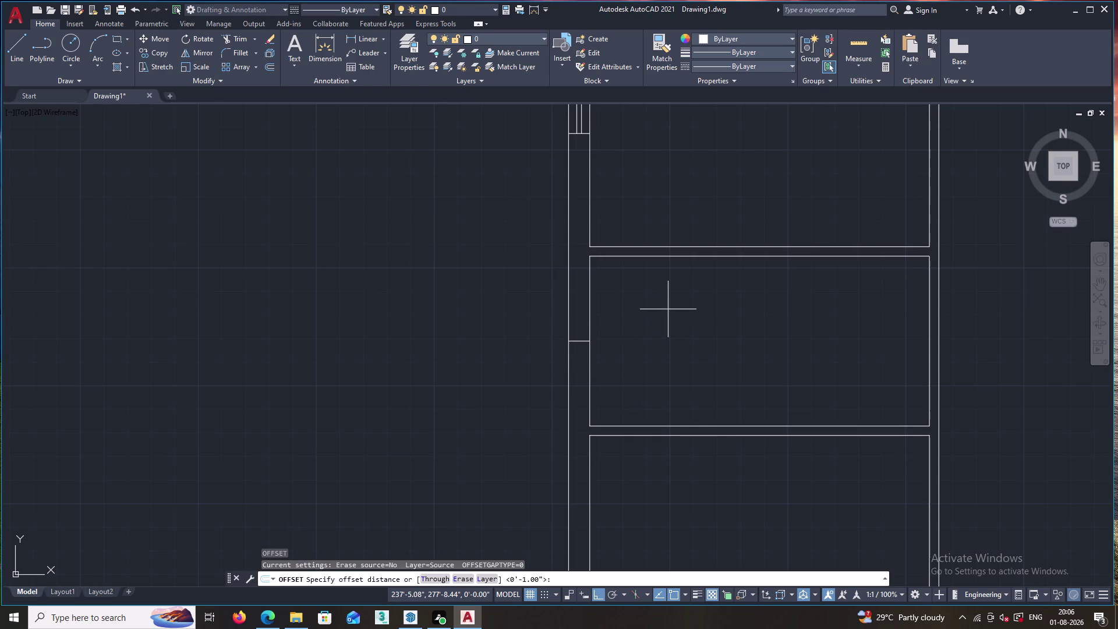
text(1.)
text(5')
key(Return)
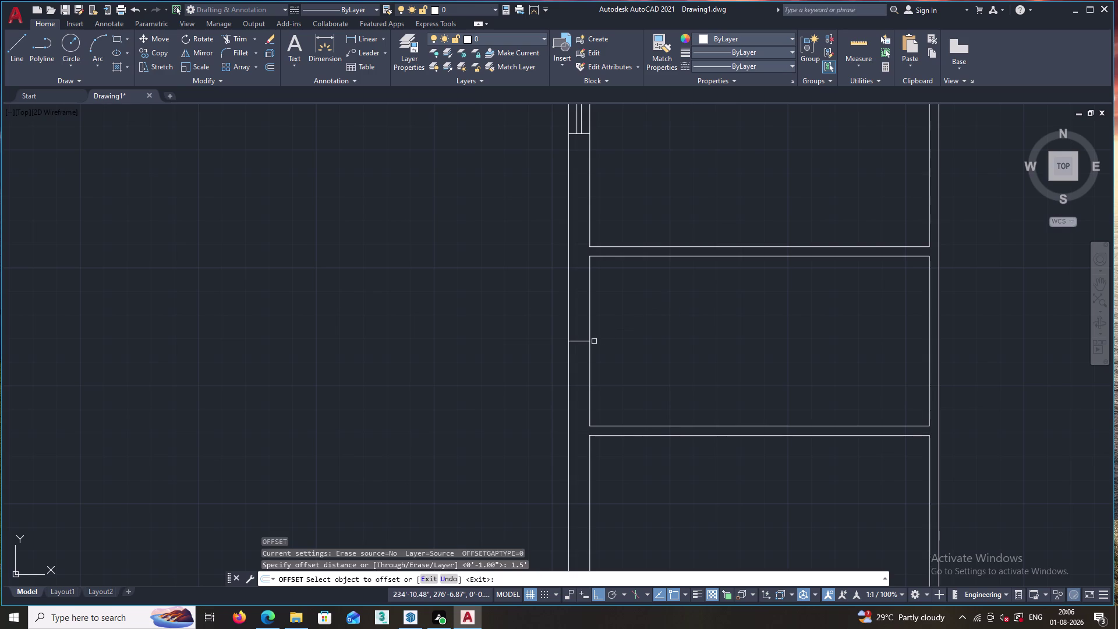
click(574, 342)
click(576, 310)
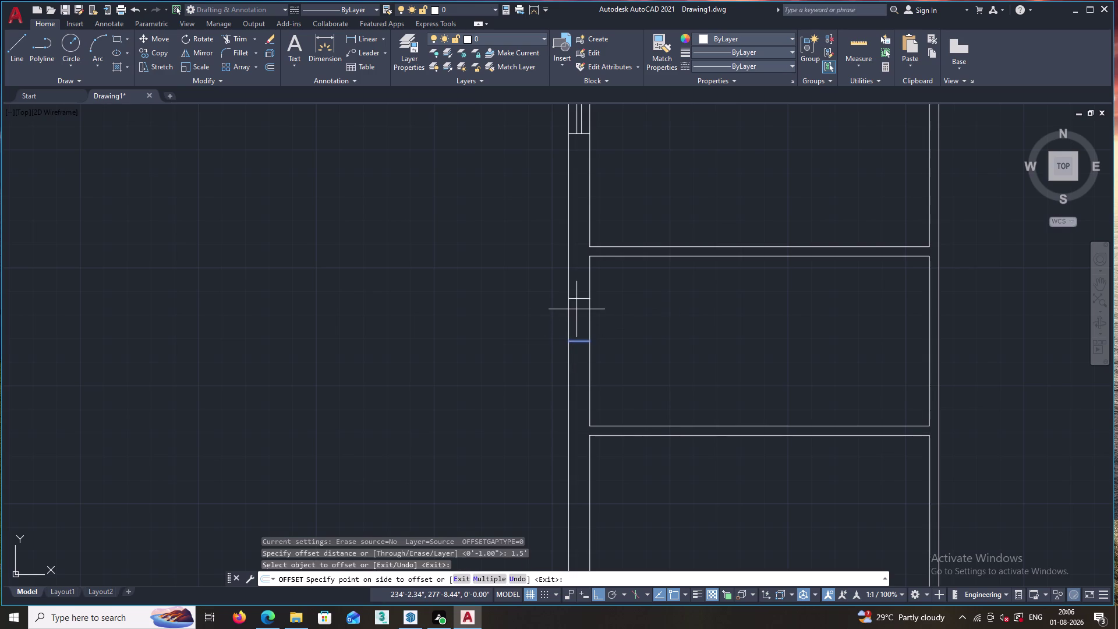
click(580, 342)
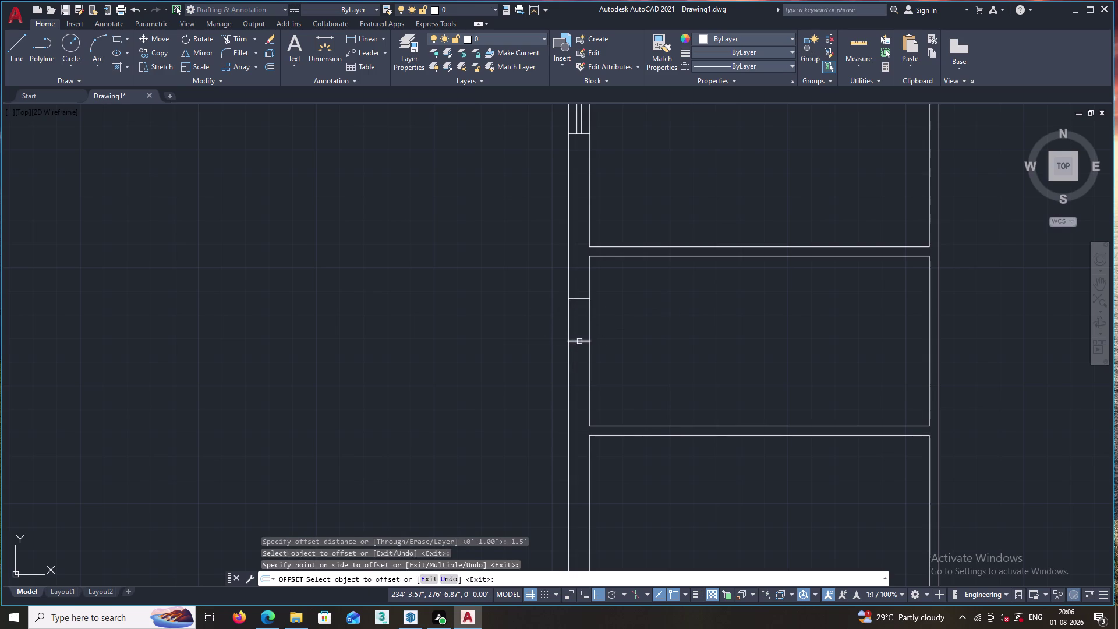
click(575, 371)
key(Escape)
Draw a line through the opening from the top to the bottom cross line.
key(l)
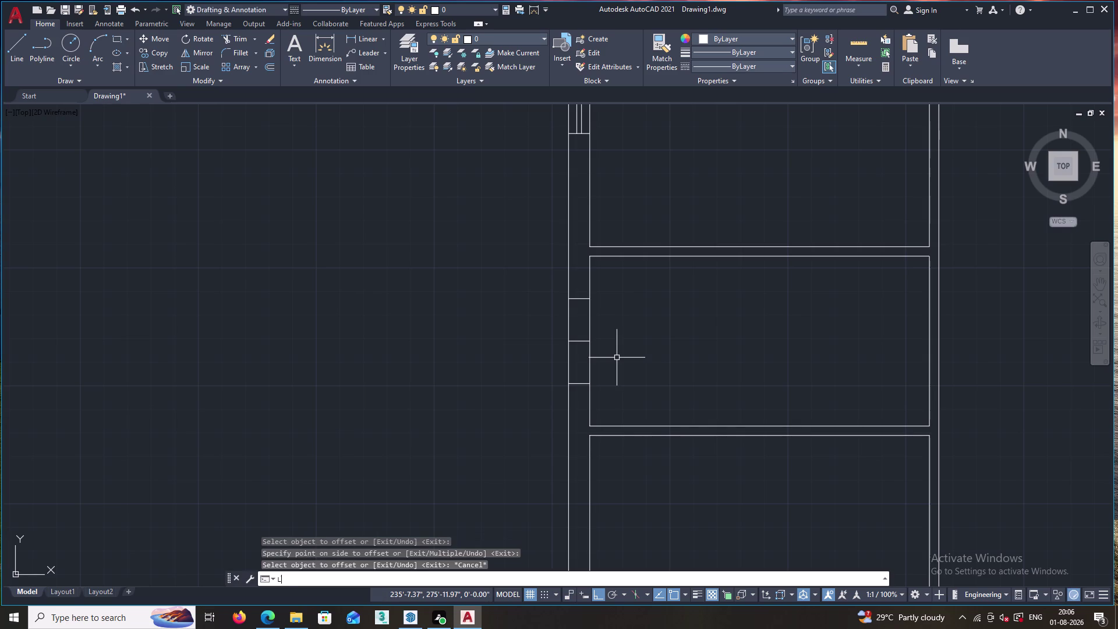
key(Return)
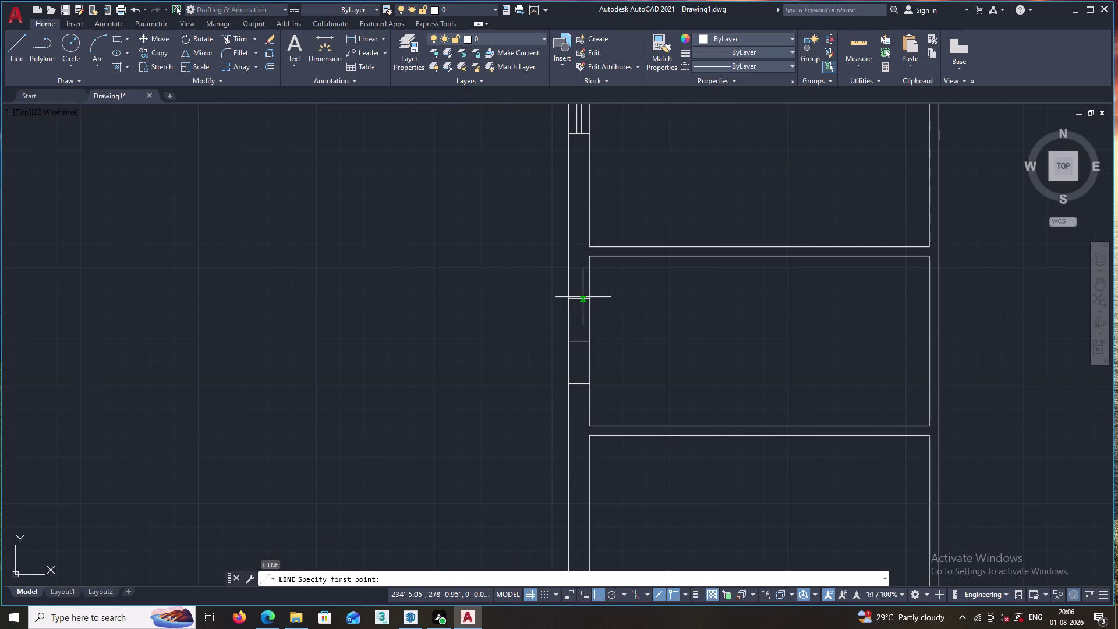
click(579, 299)
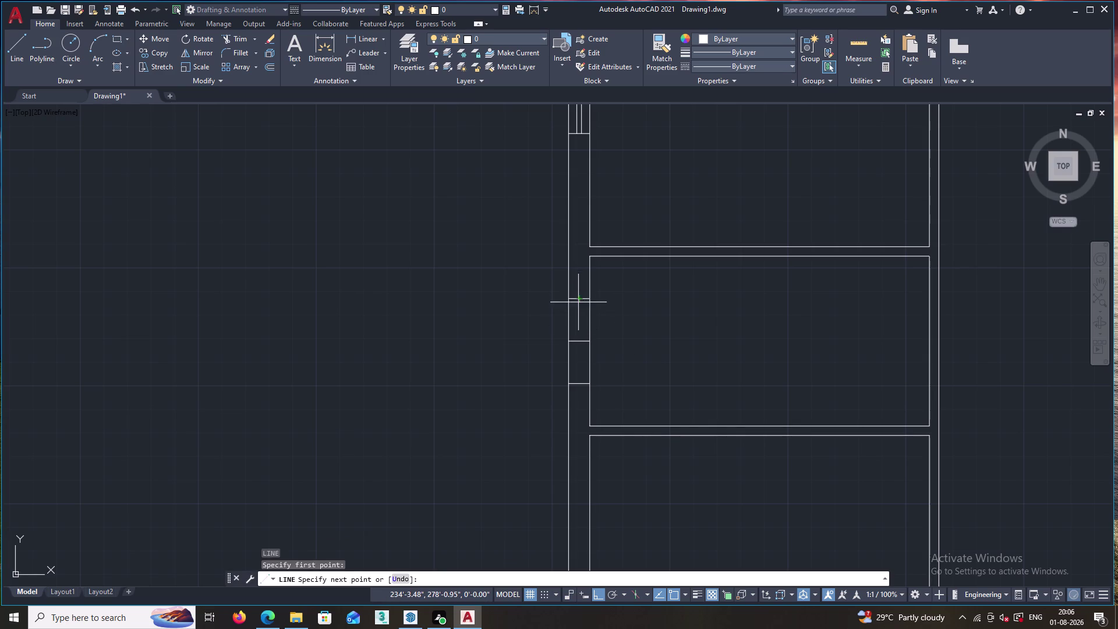
click(579, 385)
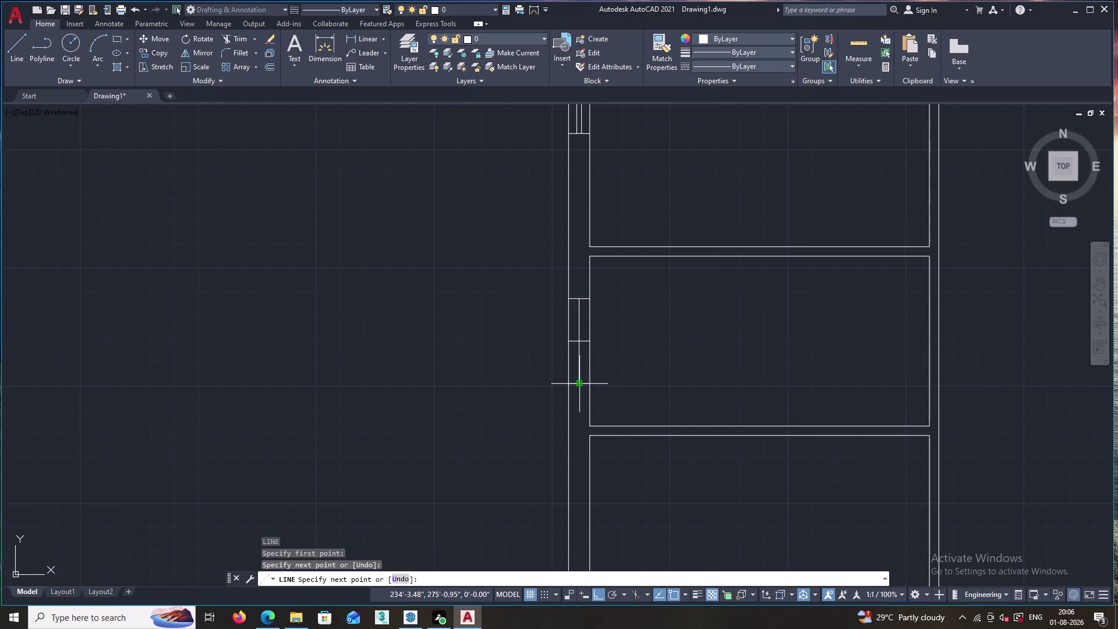
key(Escape)
Offset that line 1 unit to one side as a glazing line.
key(o)
key(Return)
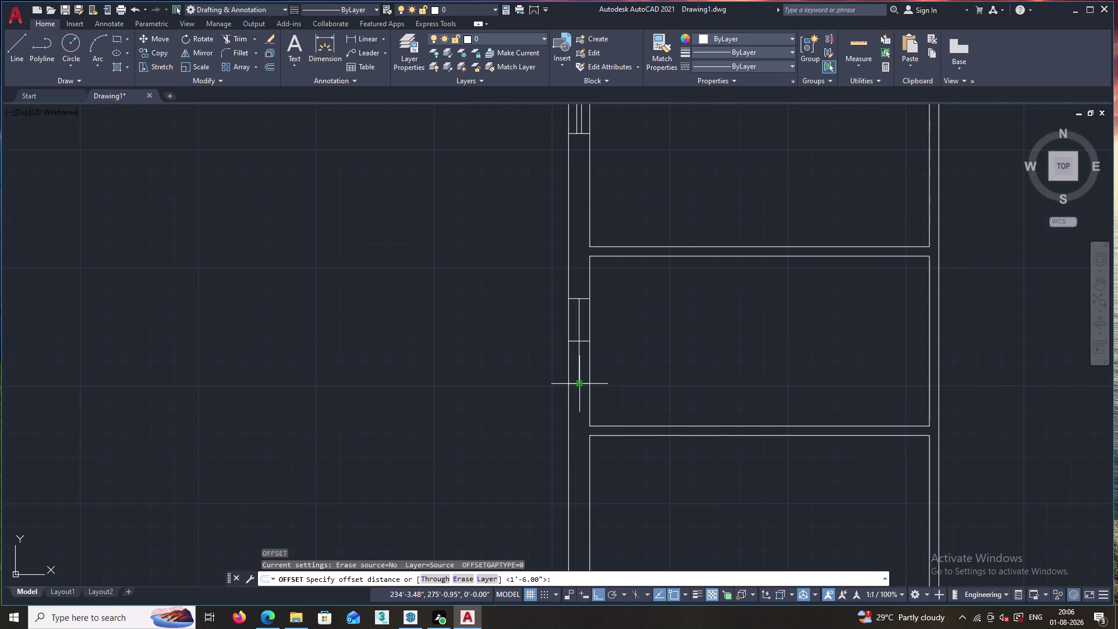
key(1)
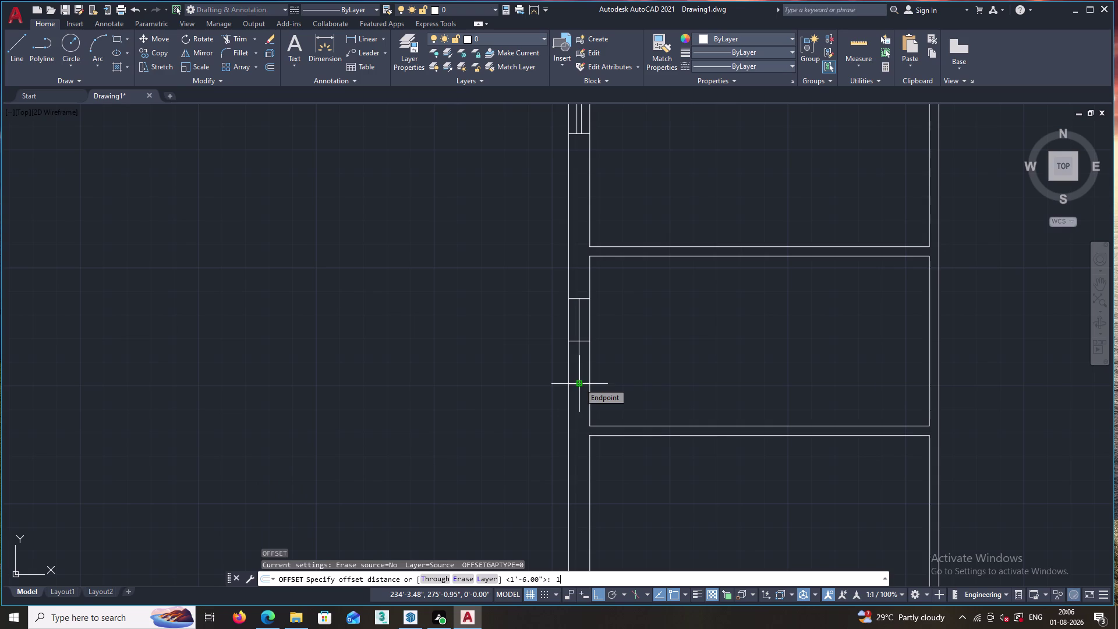
key(Return)
click(579, 372)
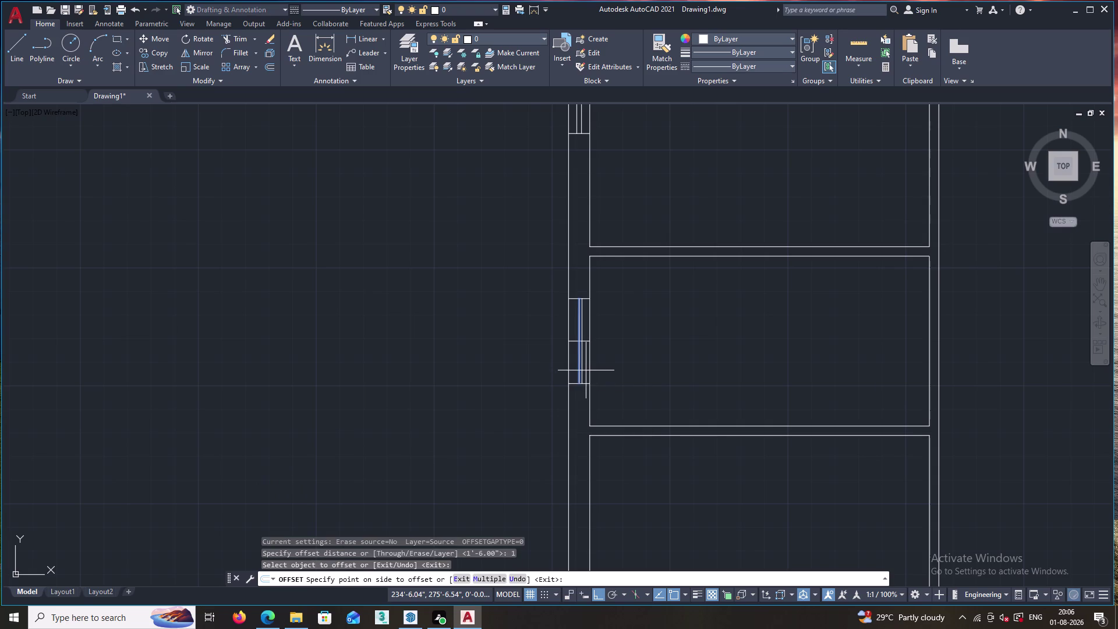
click(586, 370)
key(space)
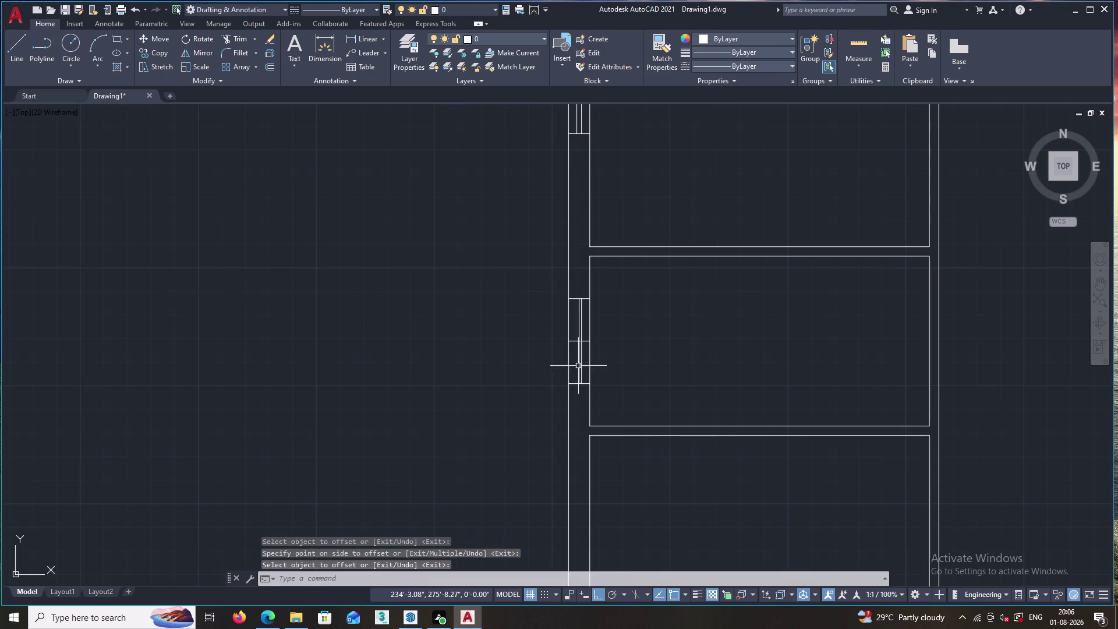
Offset the middle glazing line 1 unit to the other side.
scroll(up, 3)
key(space)
key(space)
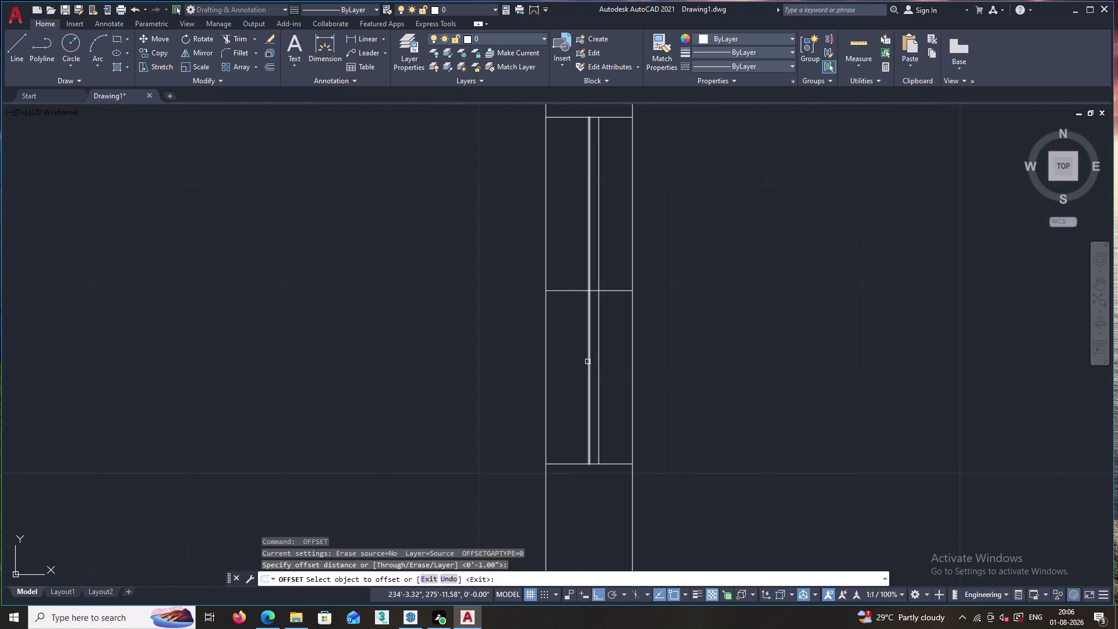
click(589, 359)
click(580, 360)
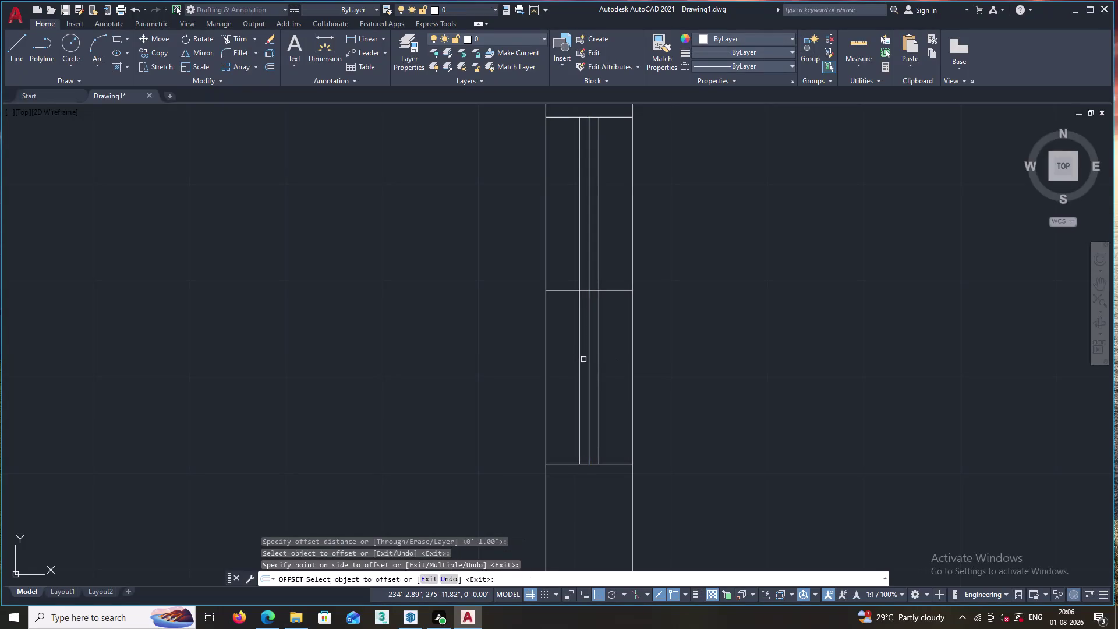
key(Escape)
Delete the leftover line in the window opening and zoom out.
click(590, 353)
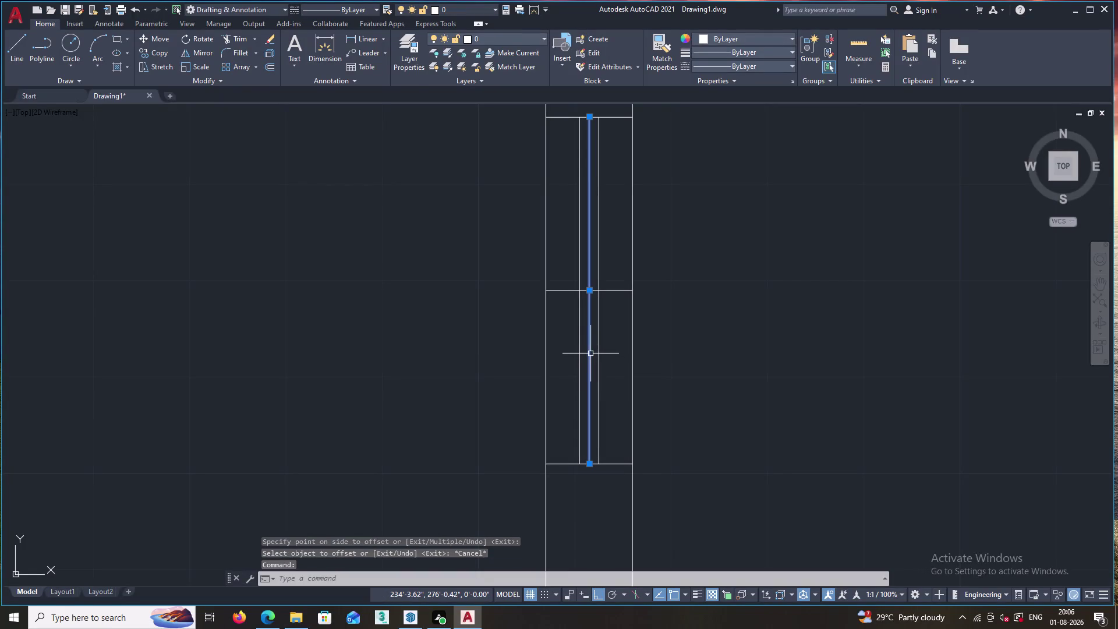
key(Delete)
scroll(down, 3)
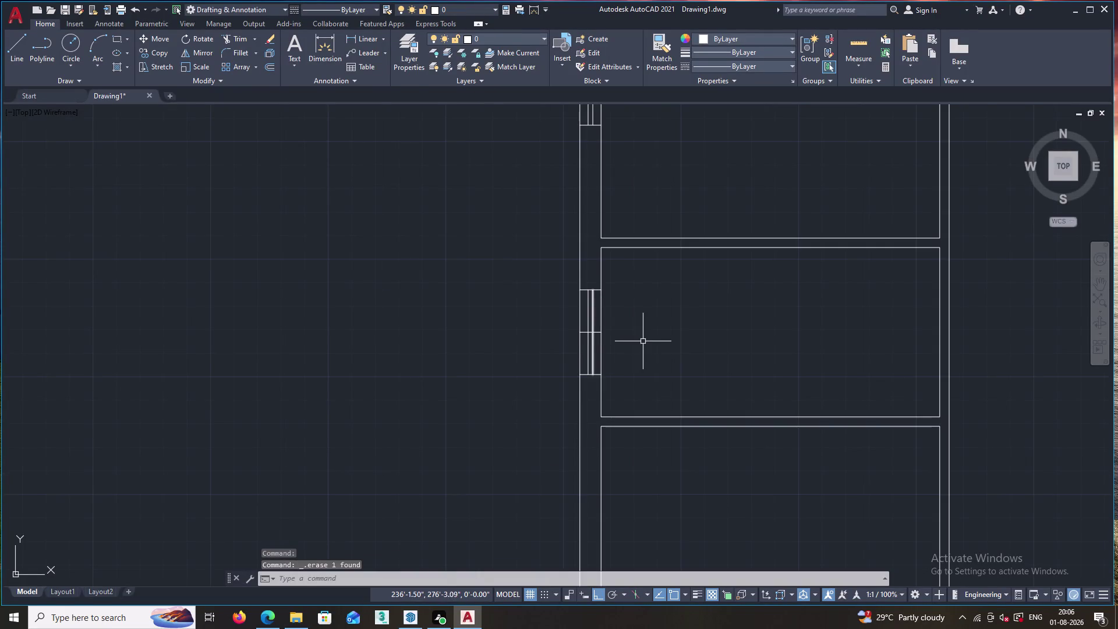
scroll(down, 3)
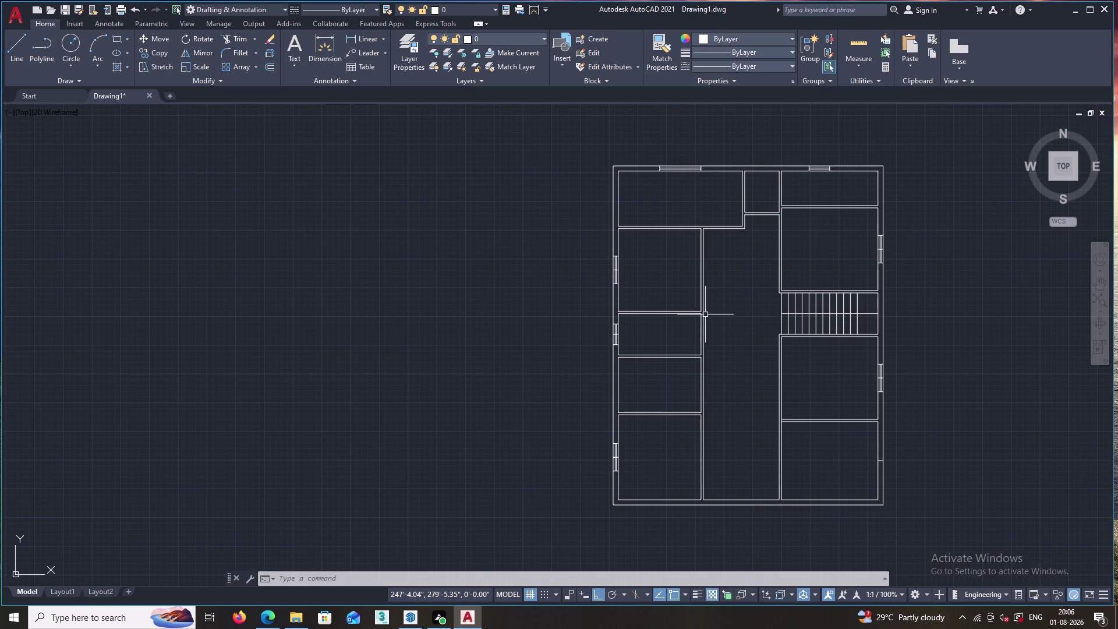
key(l)
key(Return)
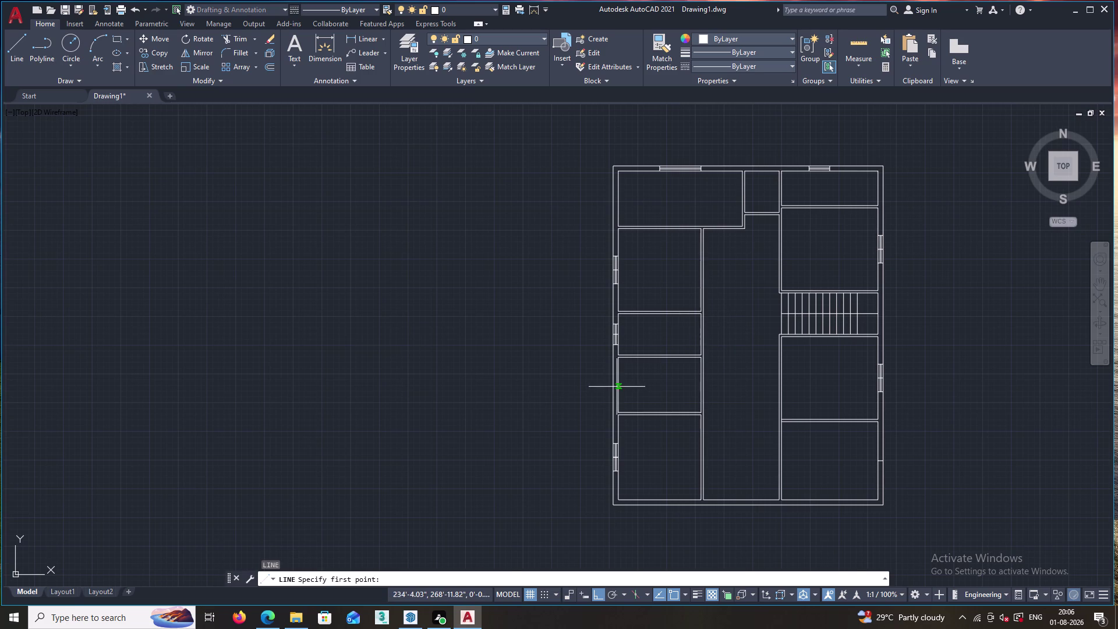
click(617, 383)
click(611, 383)
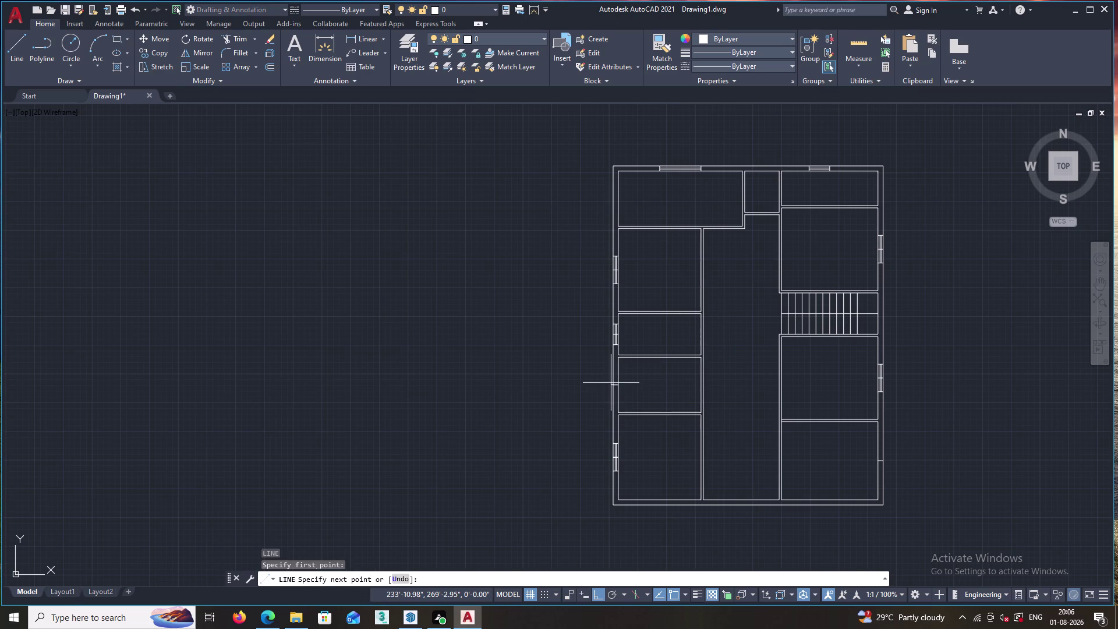
key(Escape)
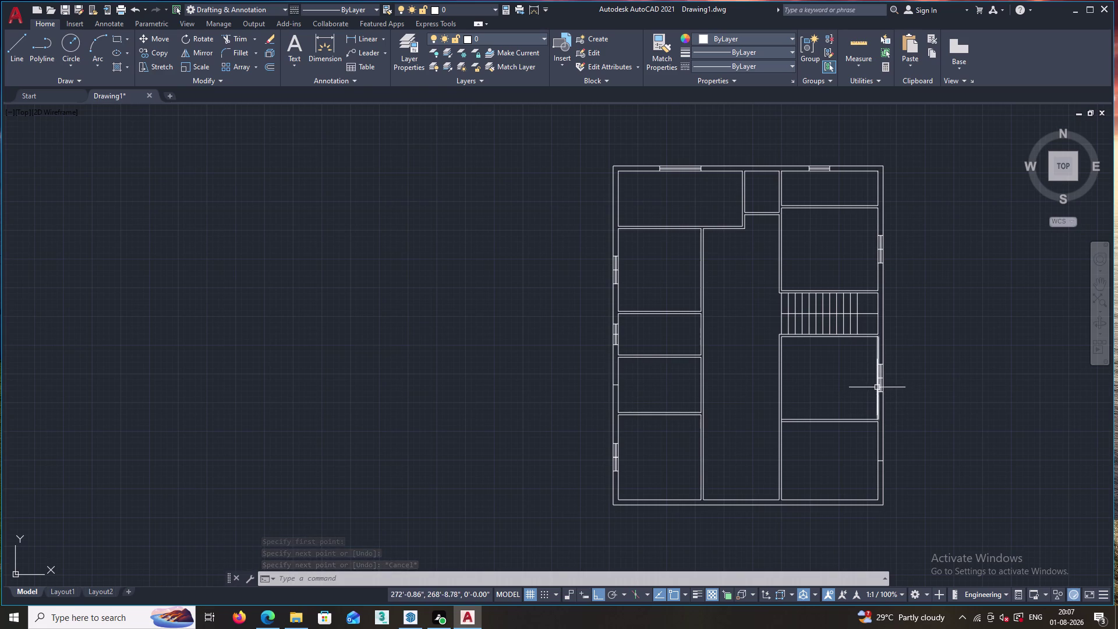
scroll(up, 3)
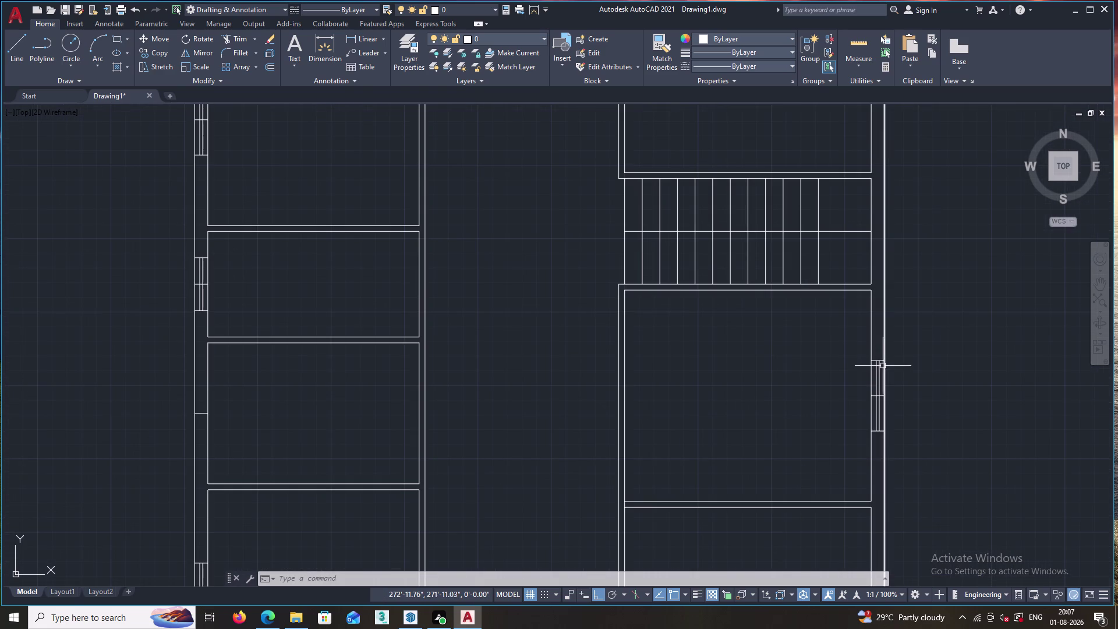
scroll(down, 3)
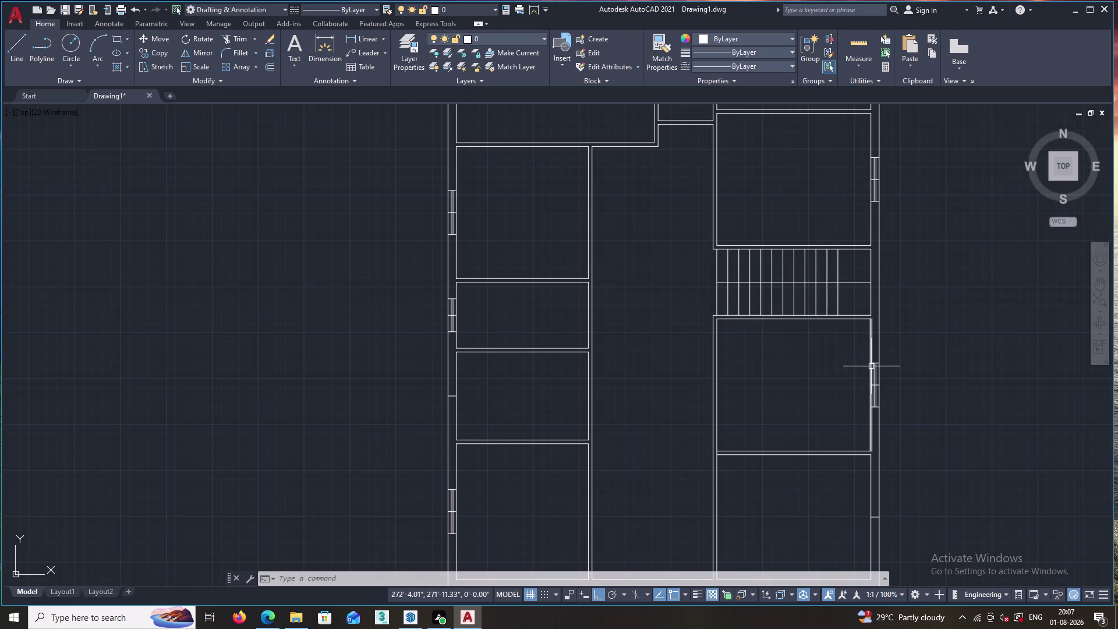
key(space)
key(space)
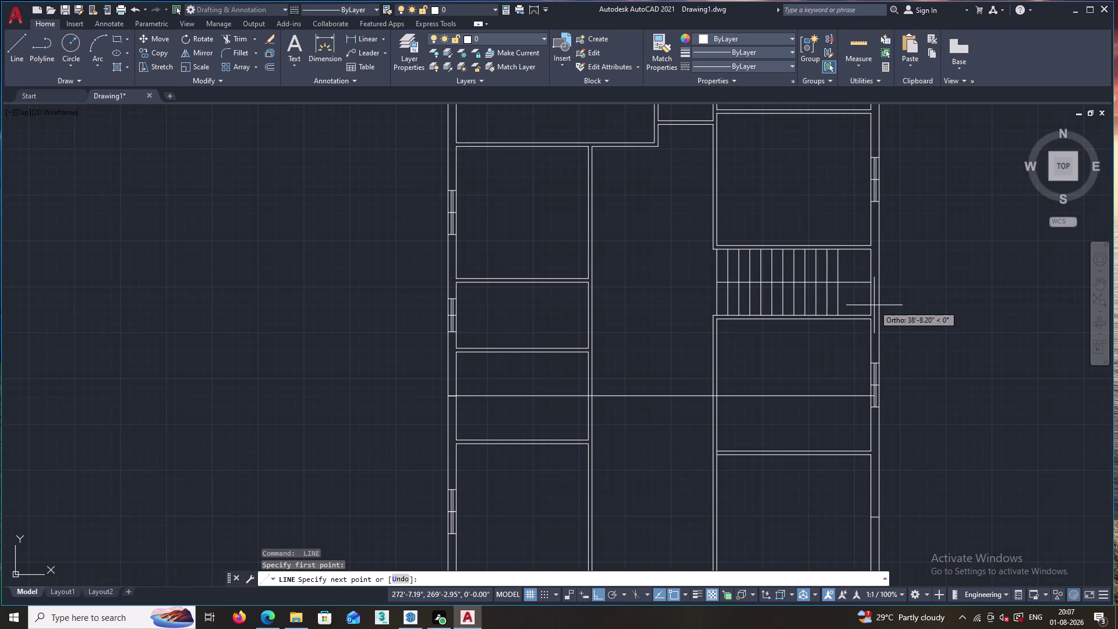
key(Escape)
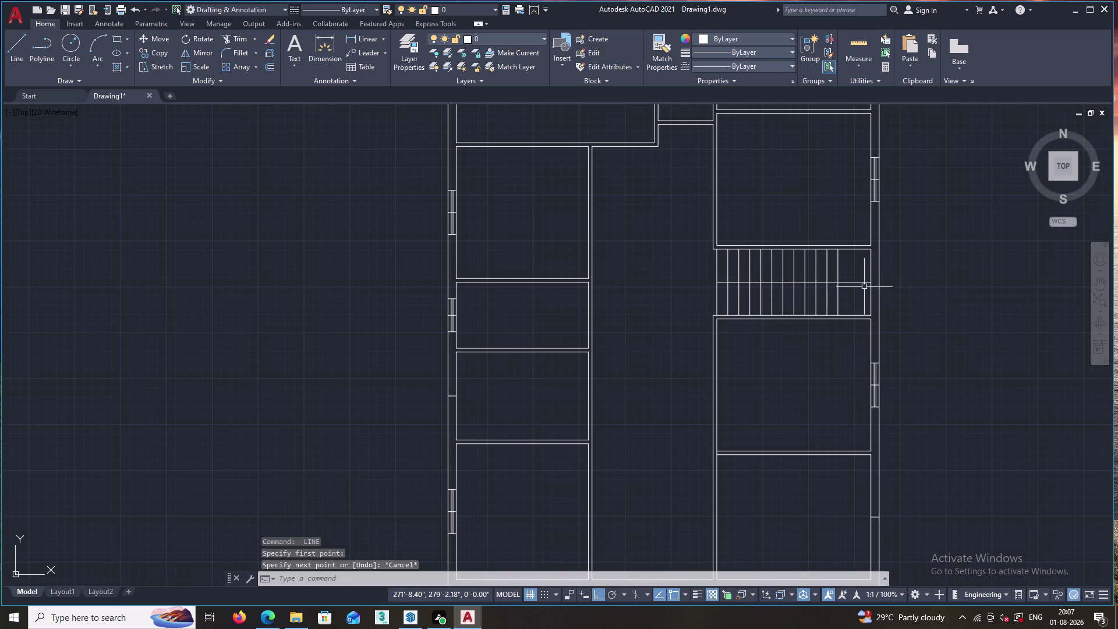
key(space)
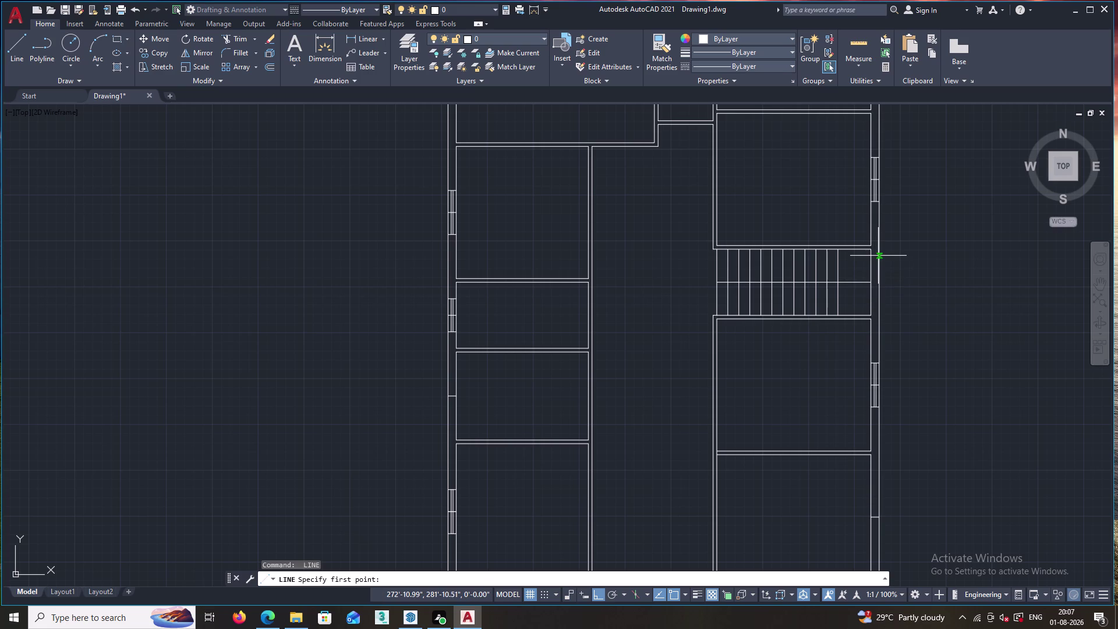
scroll(down, 3)
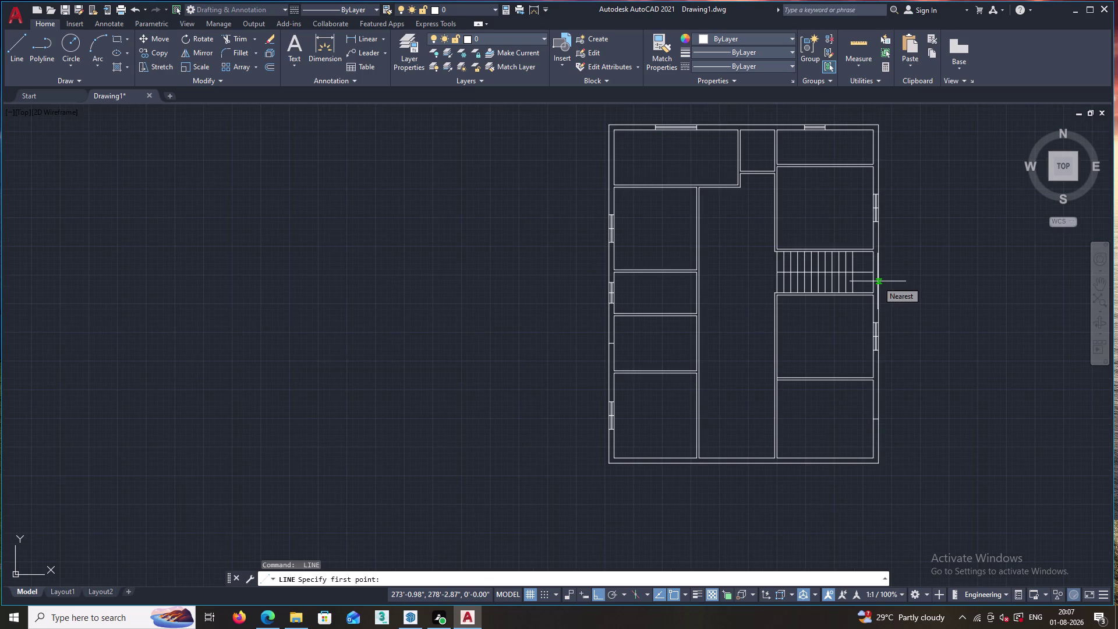
scroll(up, 3)
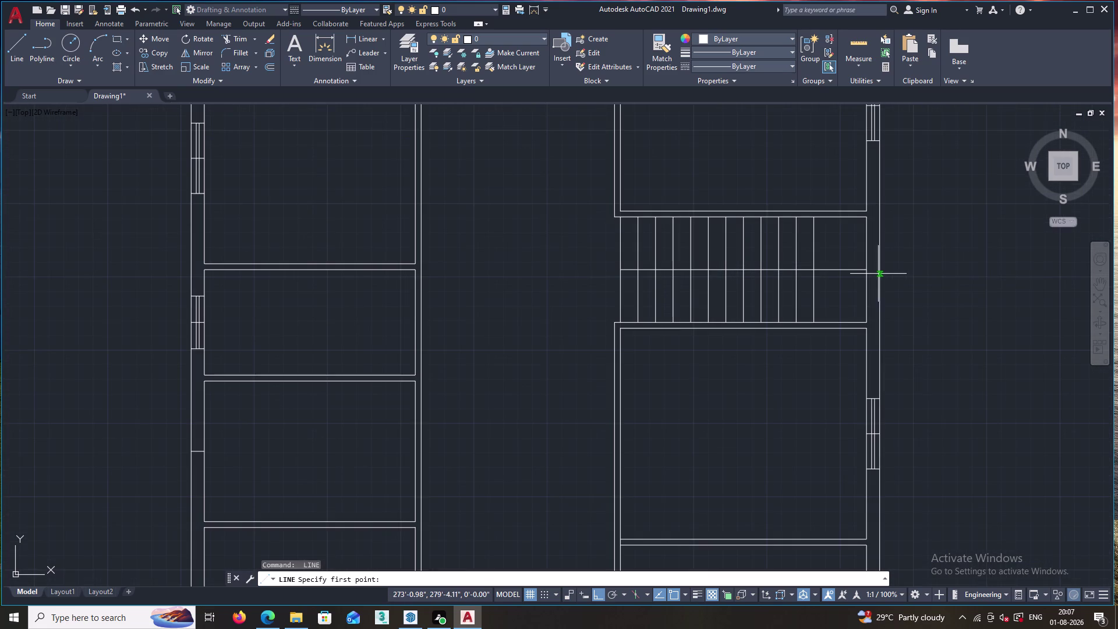
click(865, 268)
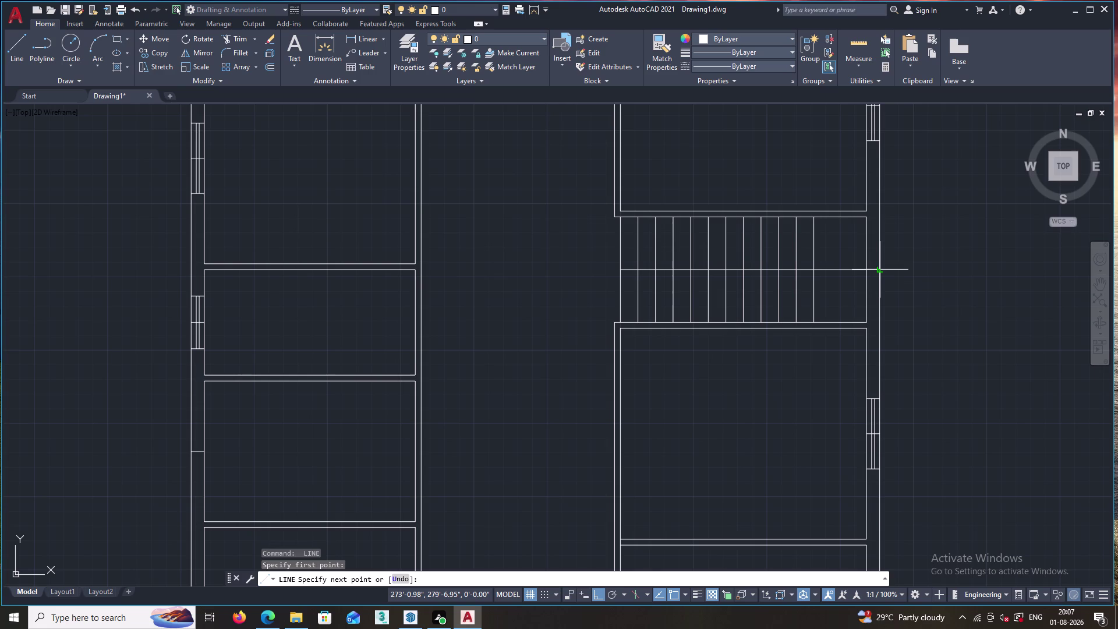
click(880, 268)
key(Escape)
key(o)
key(Return)
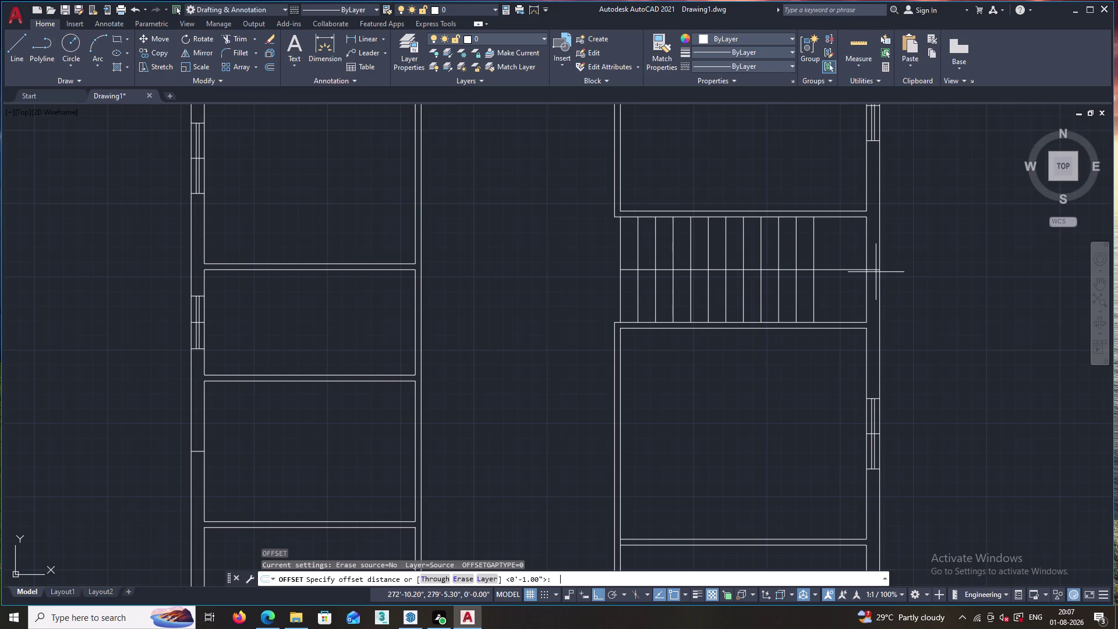
key(1)
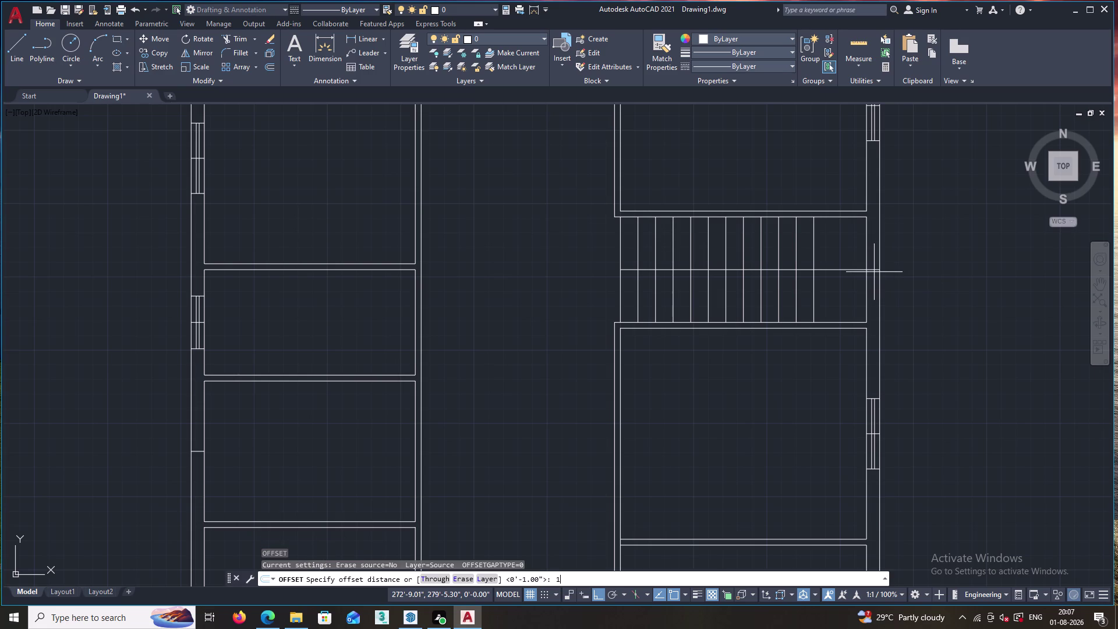
text(.5)
key(Escape)
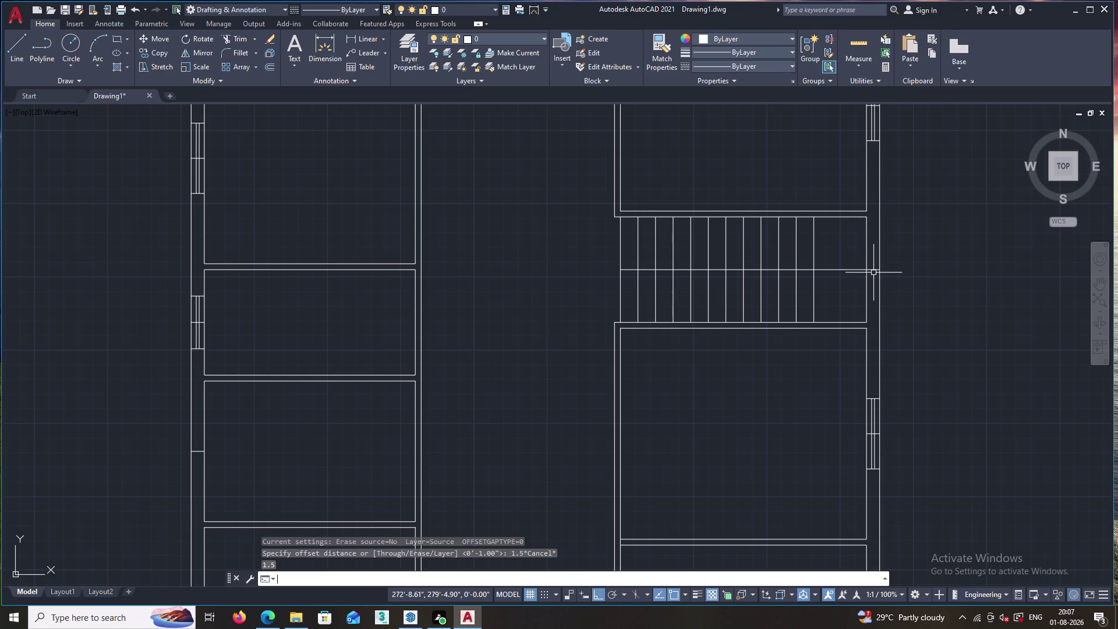
scroll(down, 3)
scroll(down, 3)
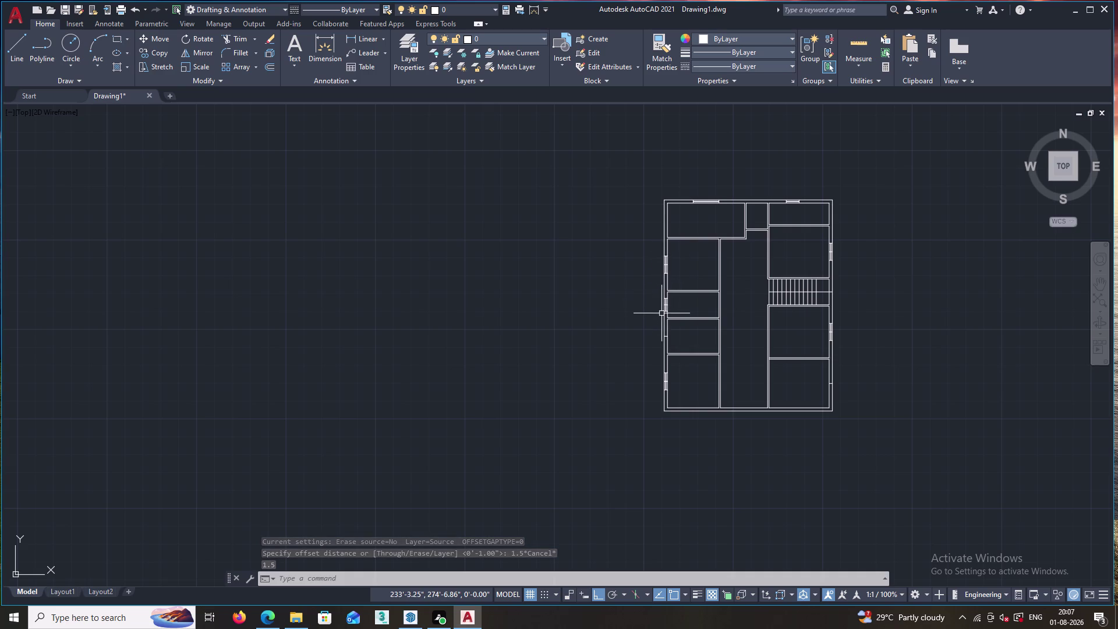
Select the left-wall window opening's lines and view their property summary.
scroll(up, 3)
scroll(up, 3)
scroll(down, 3)
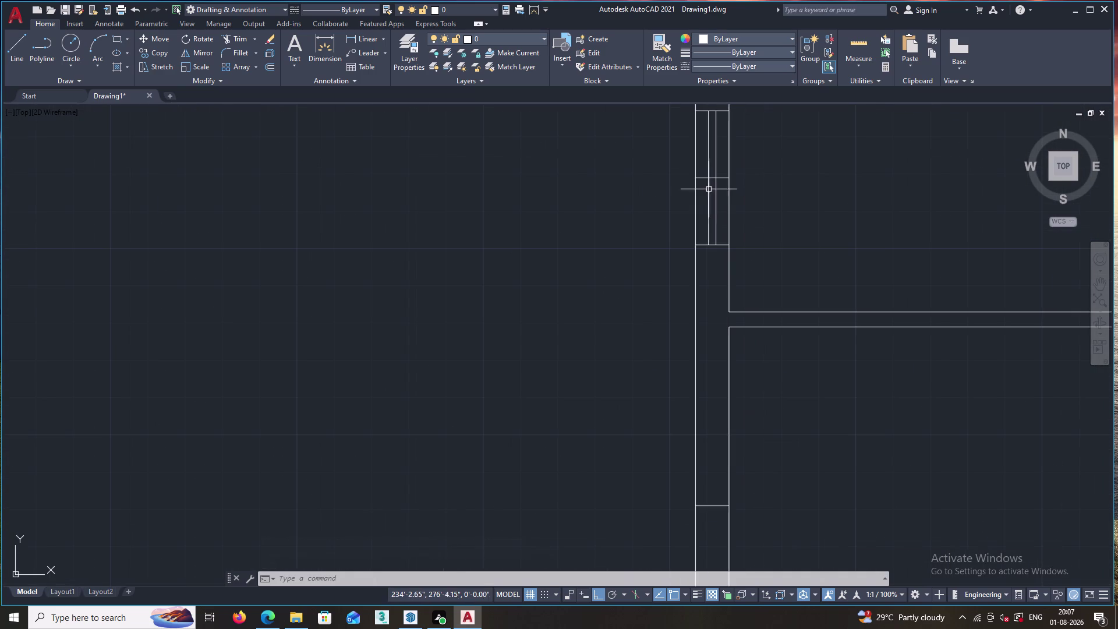
scroll(down, 3)
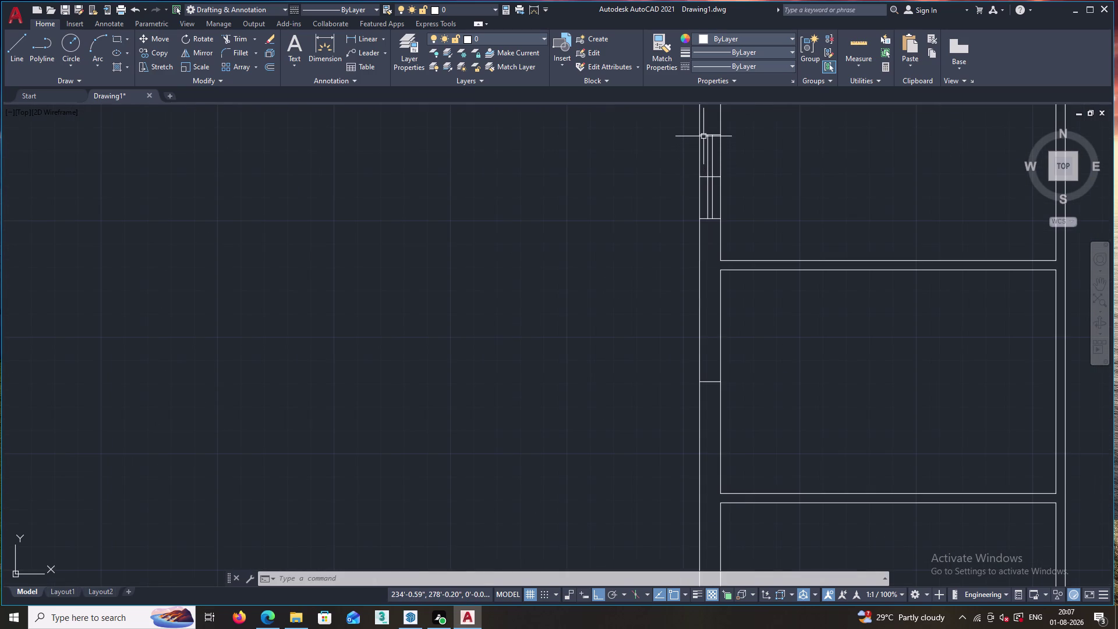
drag(705, 134, 708, 133)
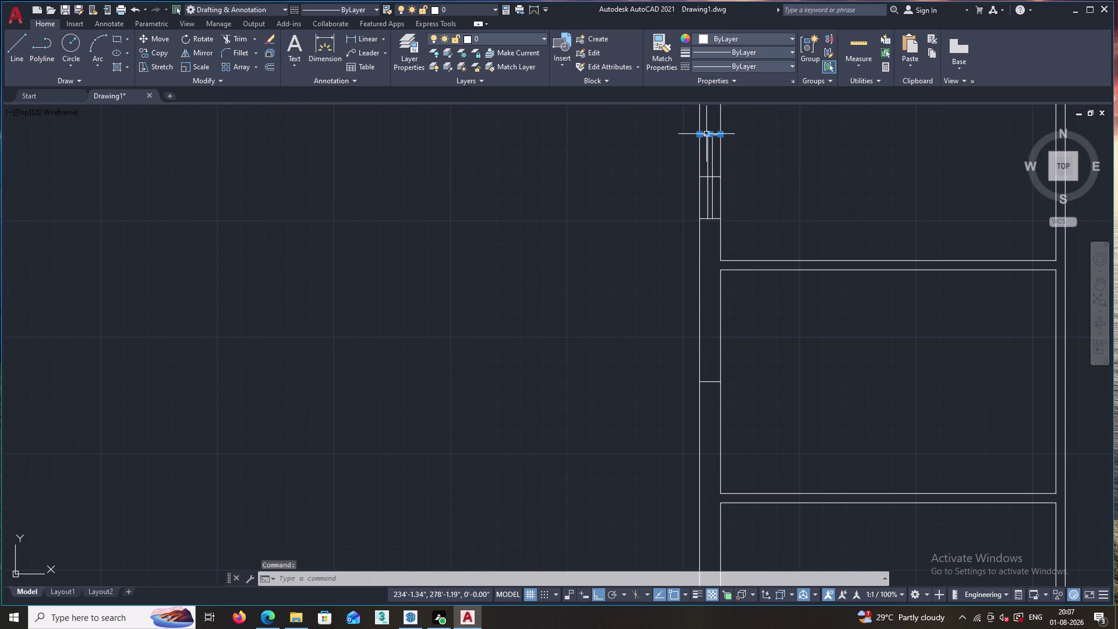
drag(708, 134, 710, 133)
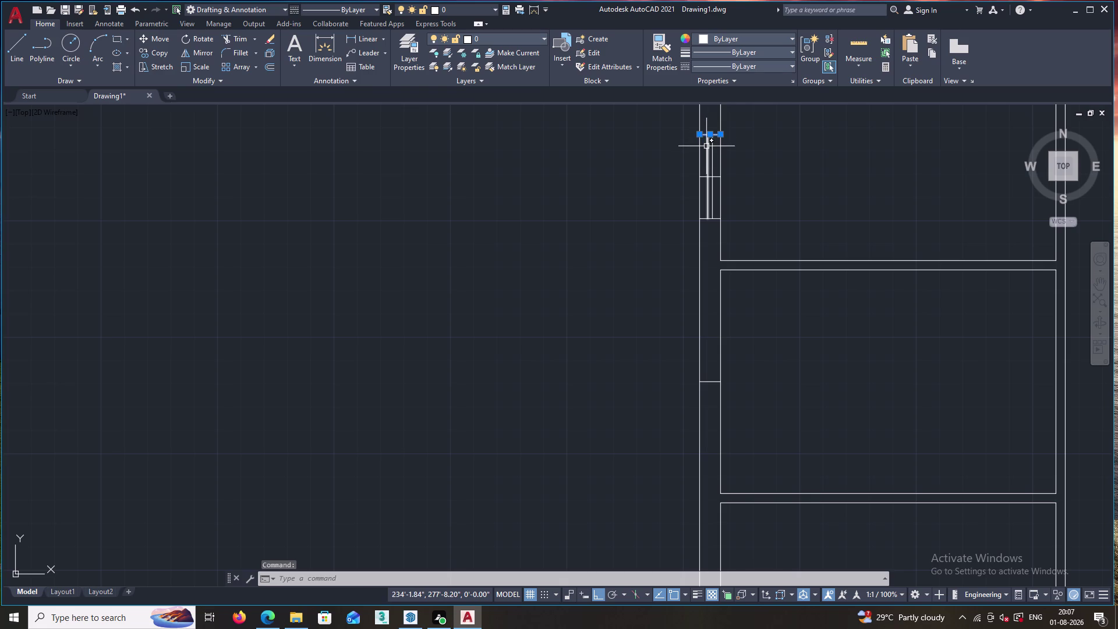
click(707, 146)
double_click(712, 147)
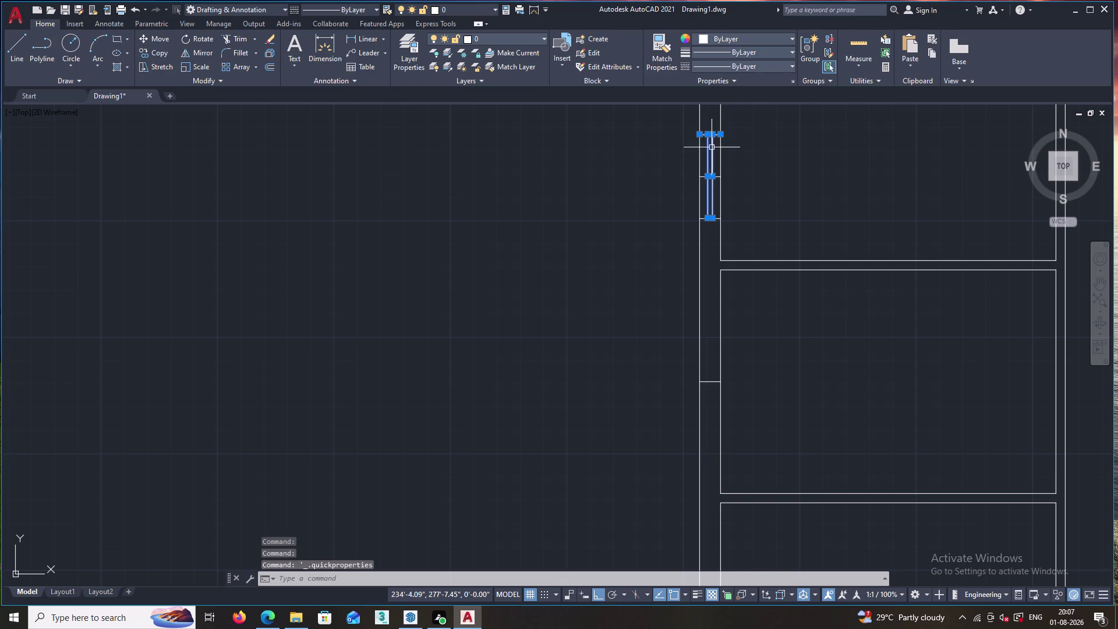
Add the remaining window lines to the selection and close the property summary.
scroll(up, 3)
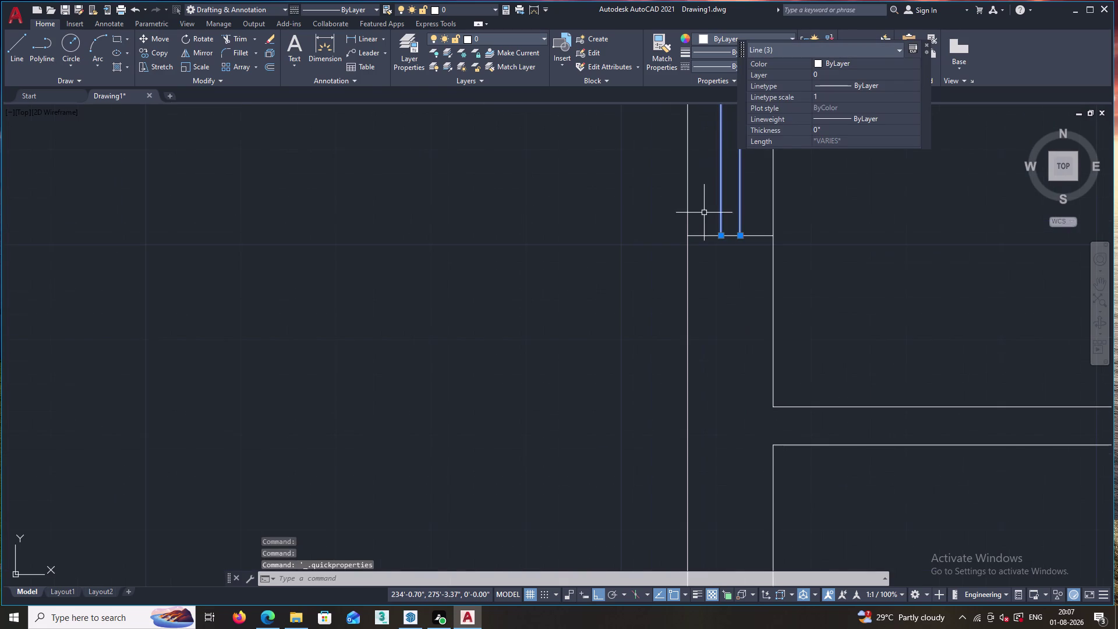
click(703, 235)
scroll(down, 3)
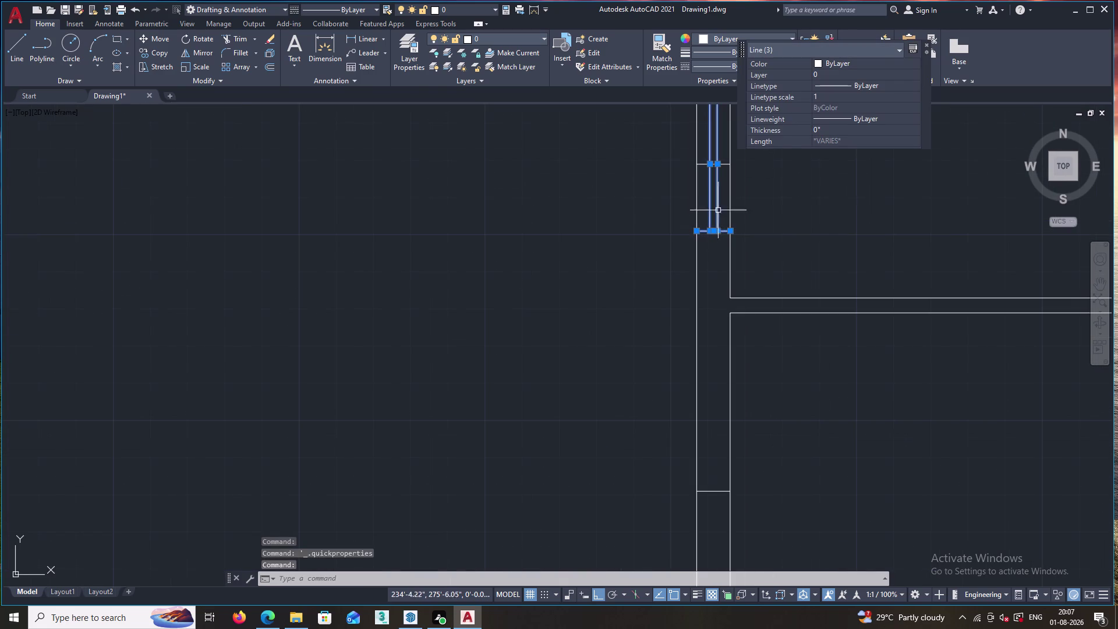
click(664, 173)
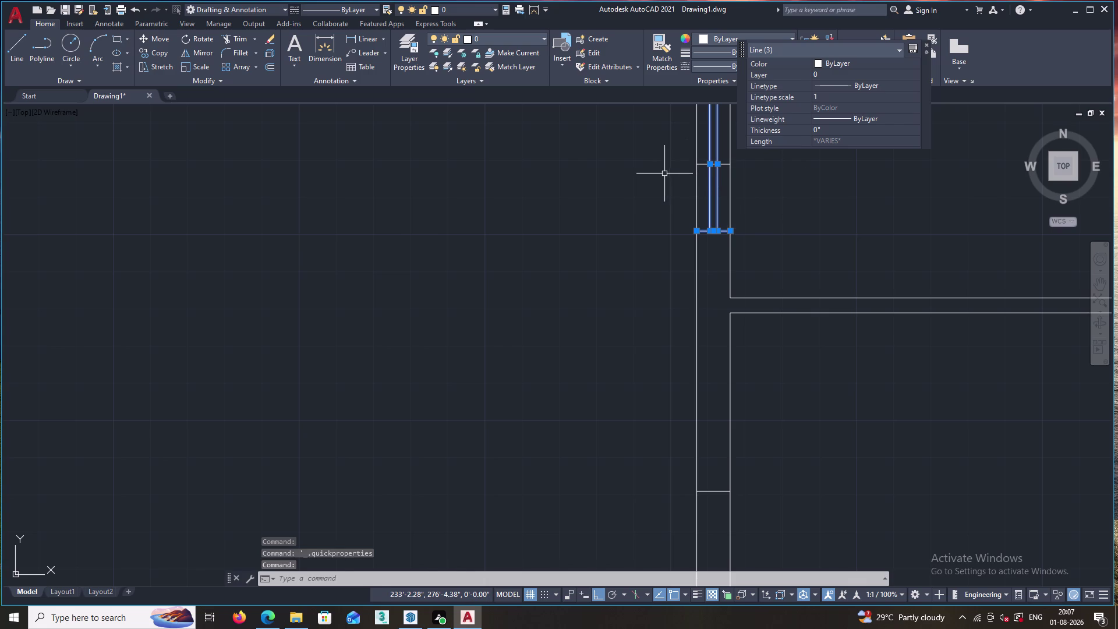
click(925, 42)
click(926, 46)
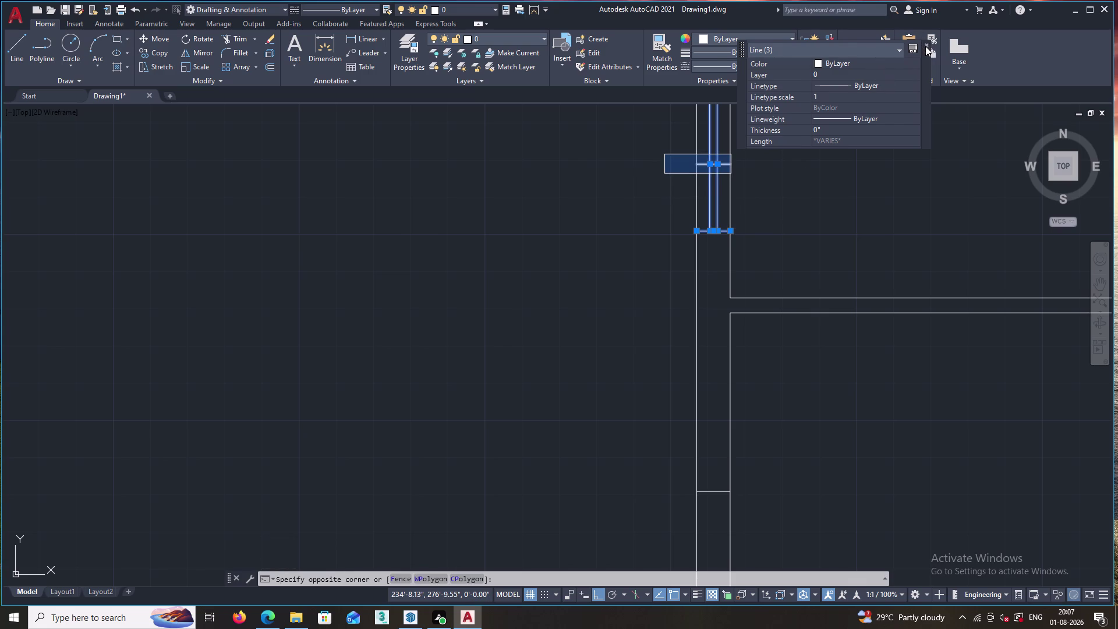
click(853, 184)
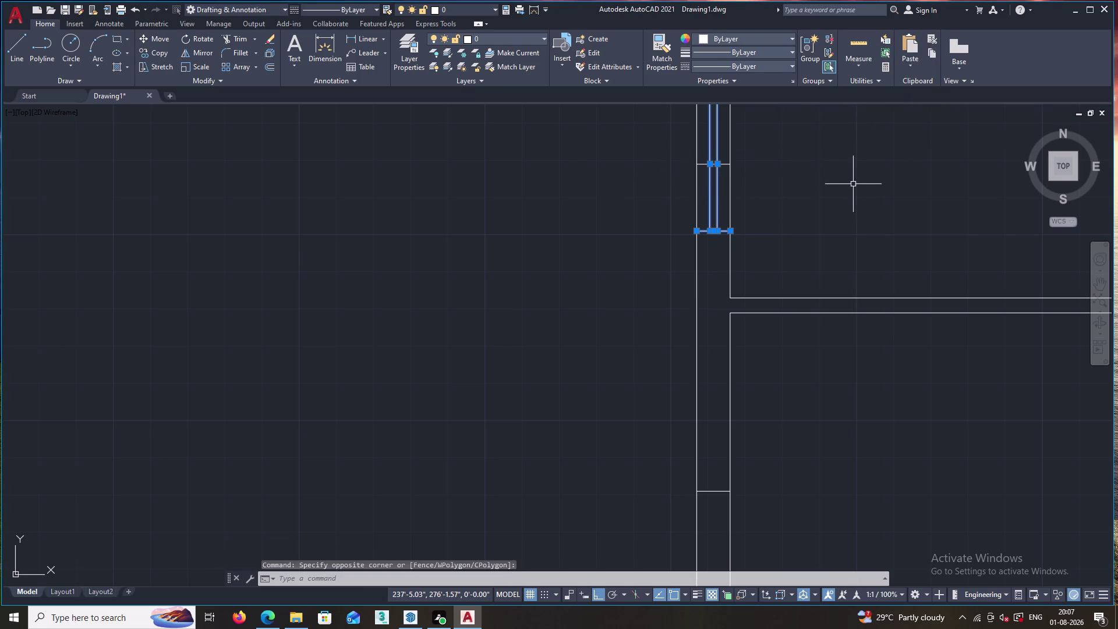
middle_drag(847, 185, 817, 284)
scroll(down, 3)
Copy the selected window onto the right exterior wall beside the stairs.
right_click(813, 279)
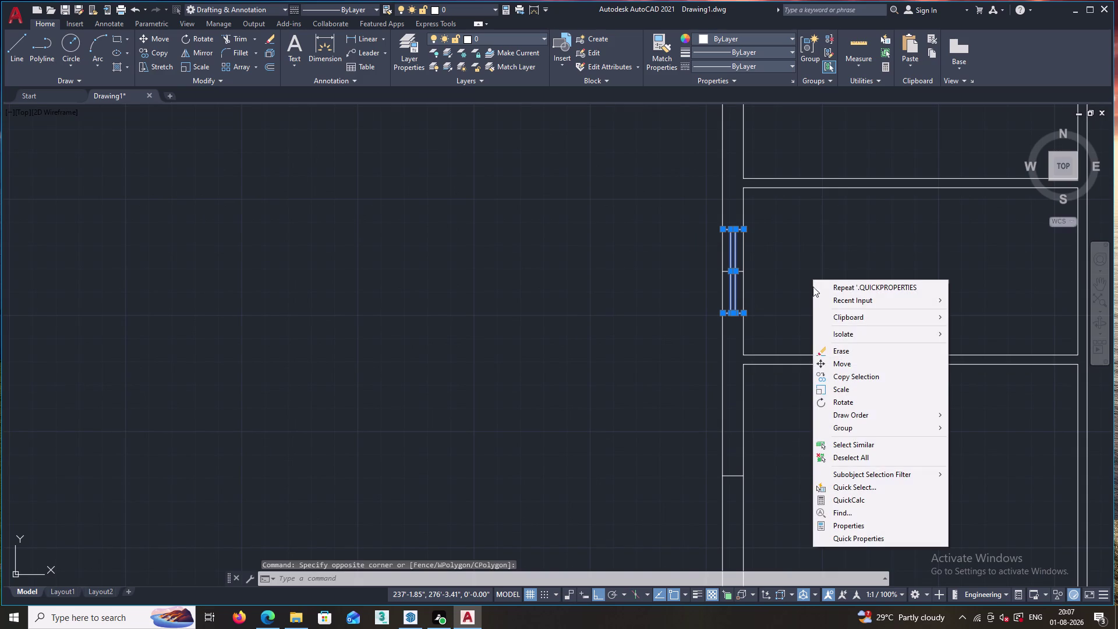
click(842, 375)
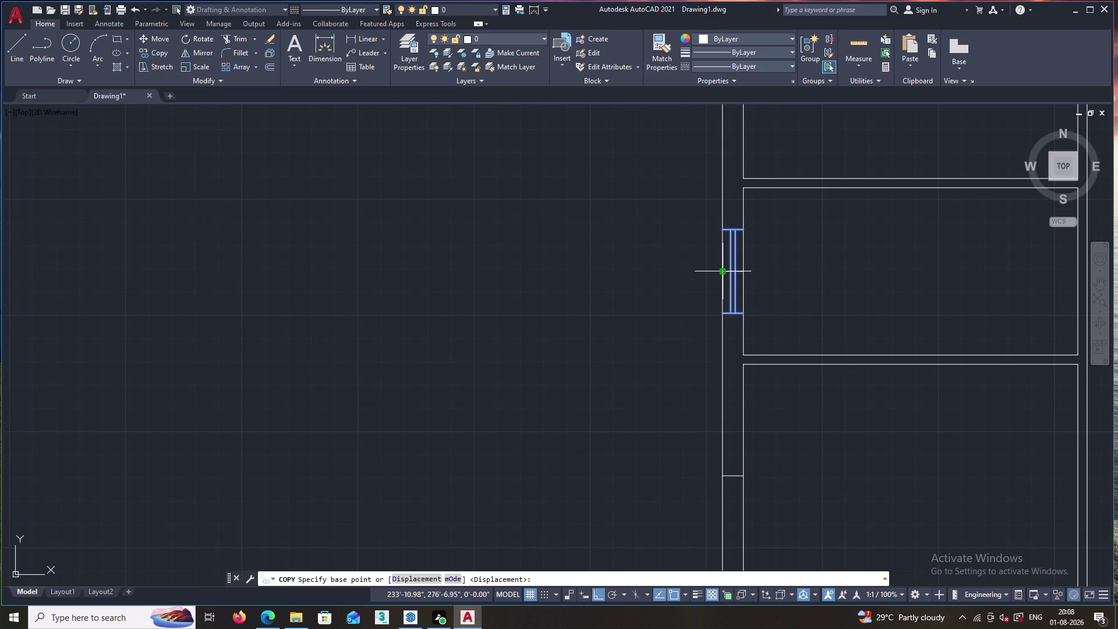
click(724, 271)
scroll(down, 3)
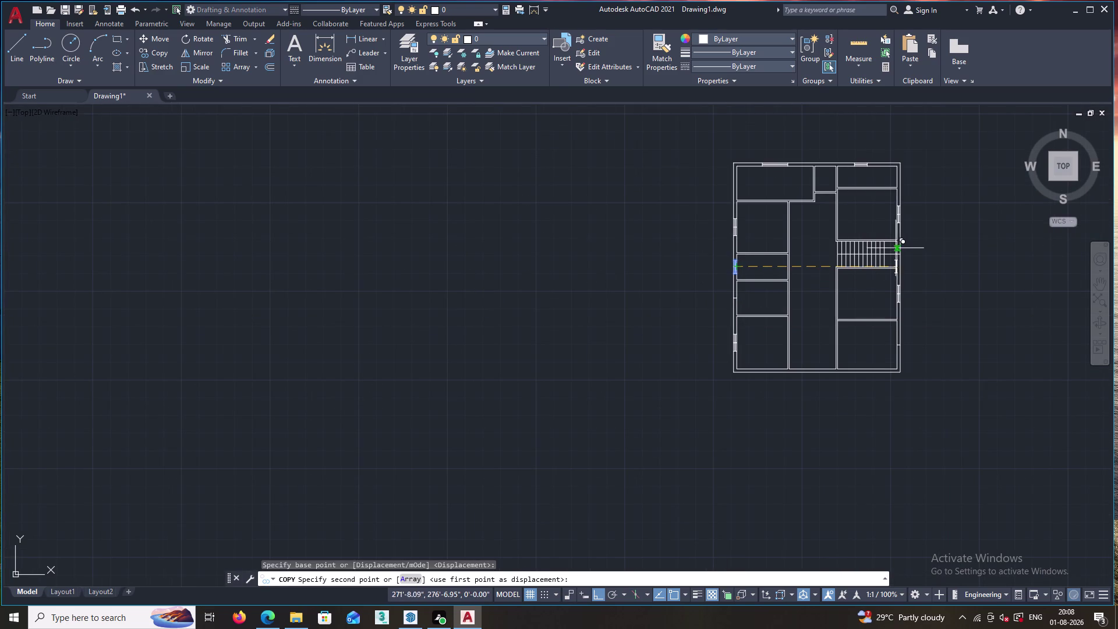
scroll(up, 3)
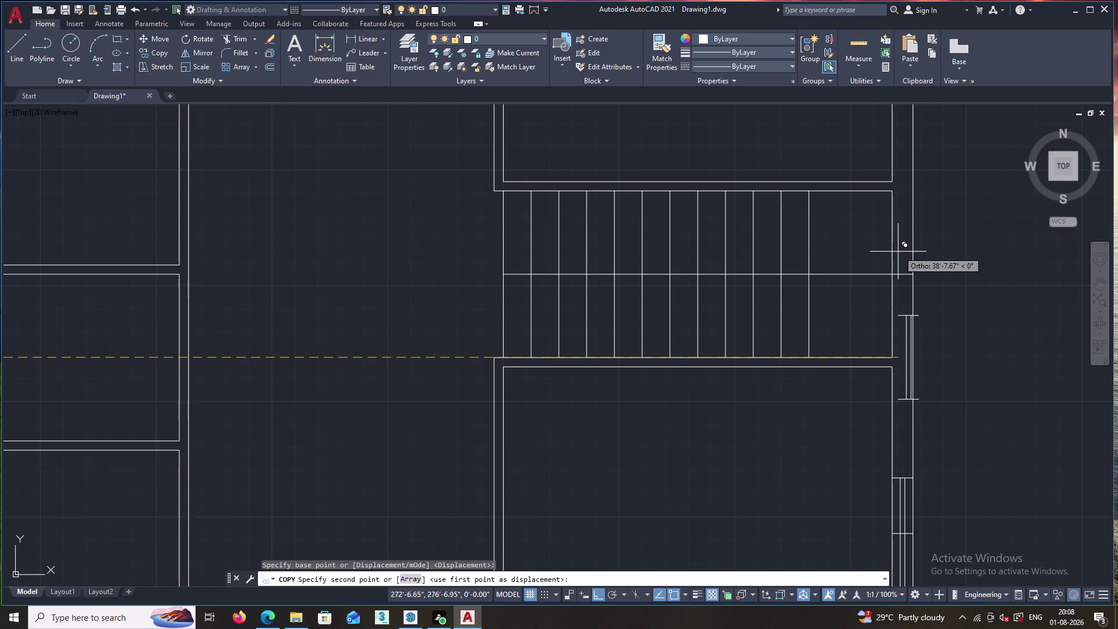
click(892, 275)
scroll(down, 3)
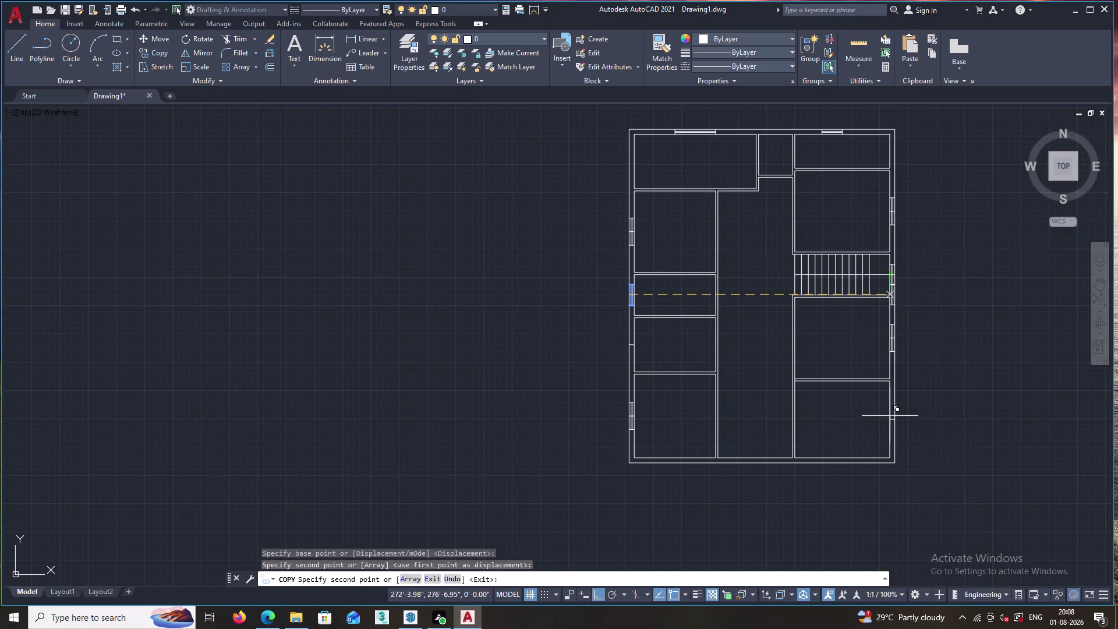
scroll(up, 3)
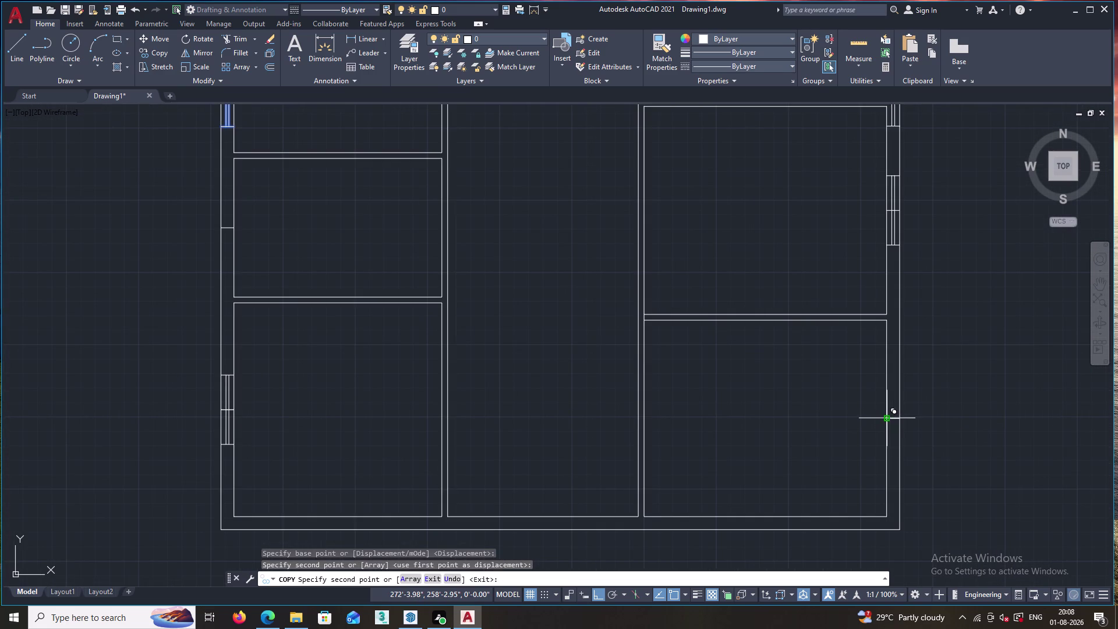
click(885, 418)
scroll(down, 3)
key(Escape)
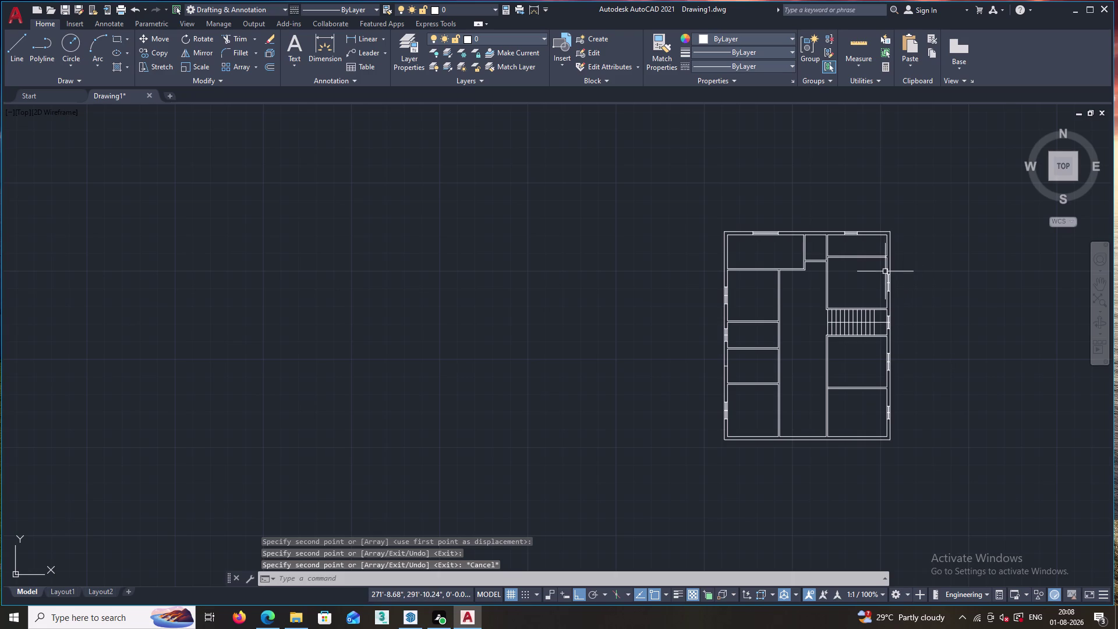
Select all the lines of the right-wall window opening.
scroll(up, 3)
scroll(up, 3)
scroll(down, 3)
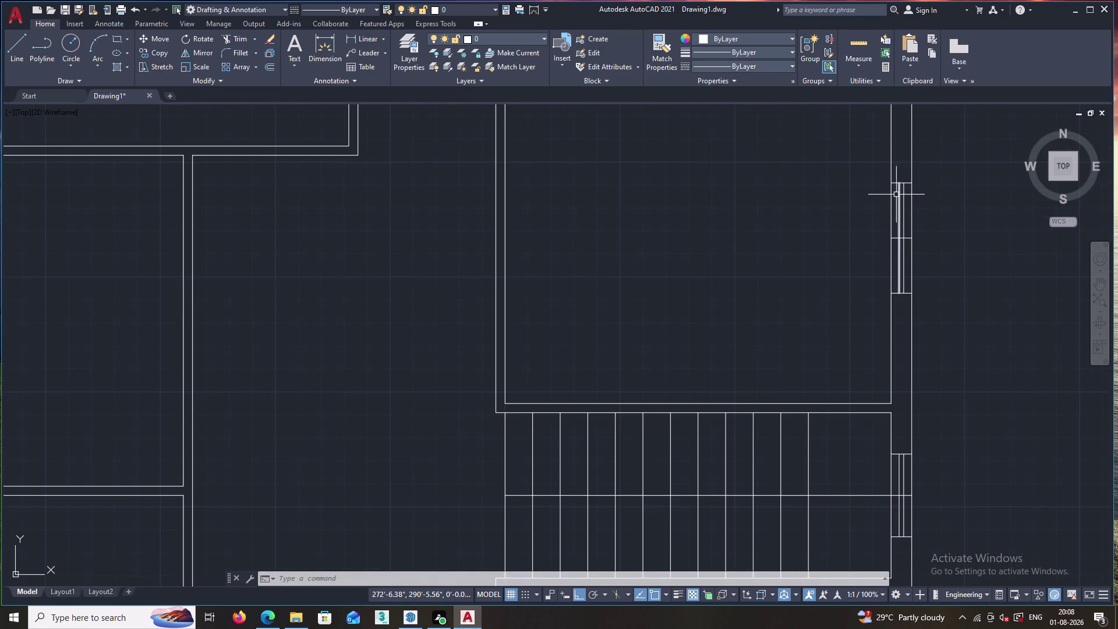
click(895, 184)
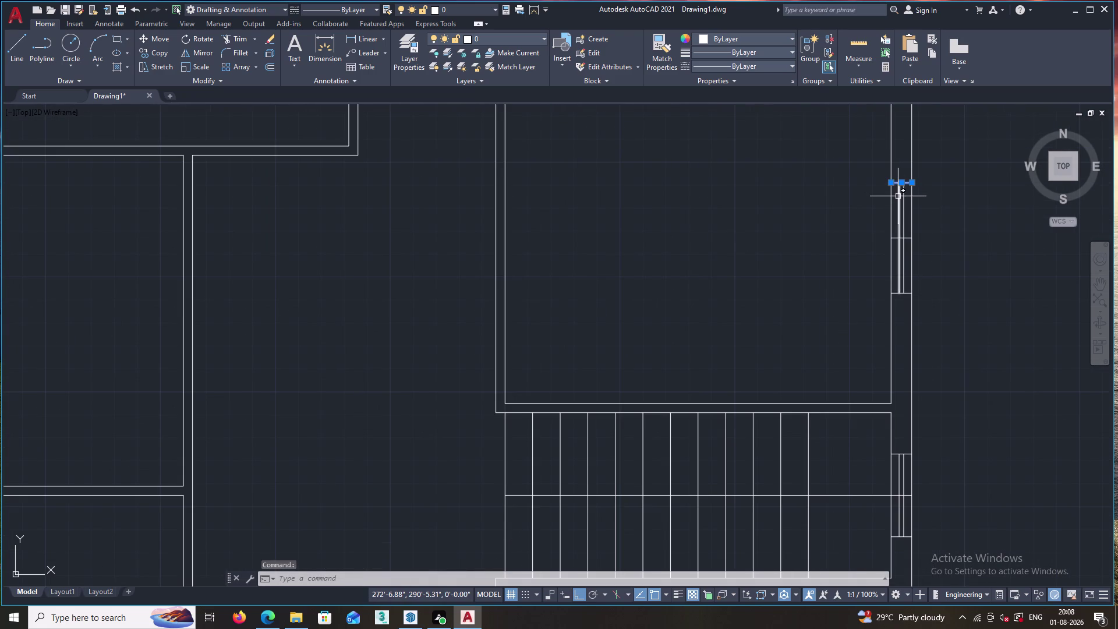
click(898, 197)
click(903, 203)
scroll(up, 3)
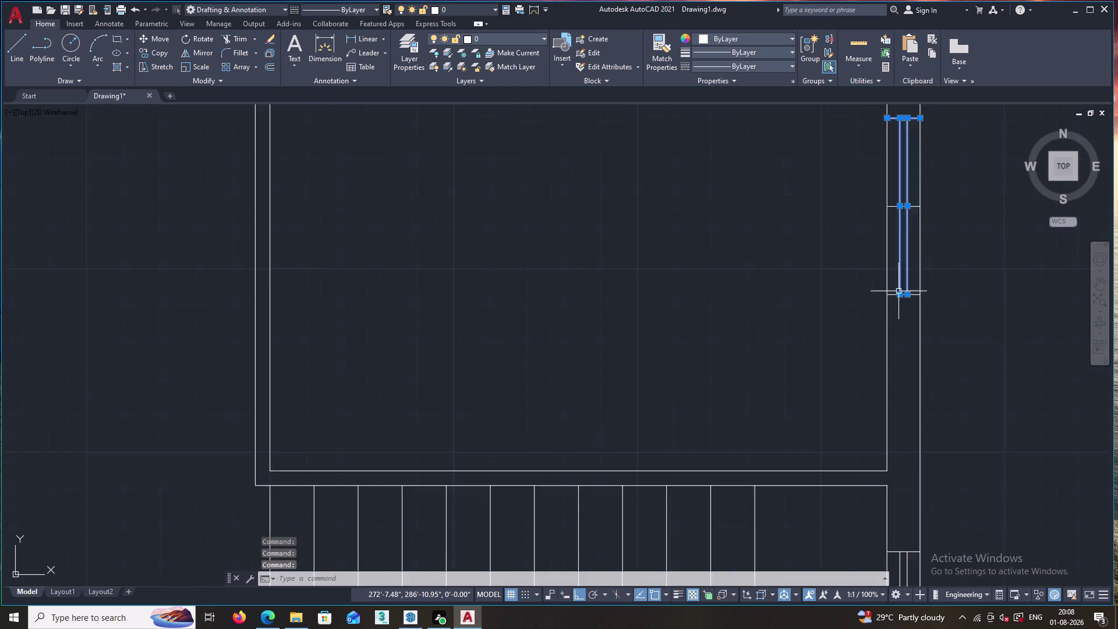
scroll(up, 3)
click(890, 302)
Copy the selected window from a base point, then cancel before placing it.
right_click(836, 314)
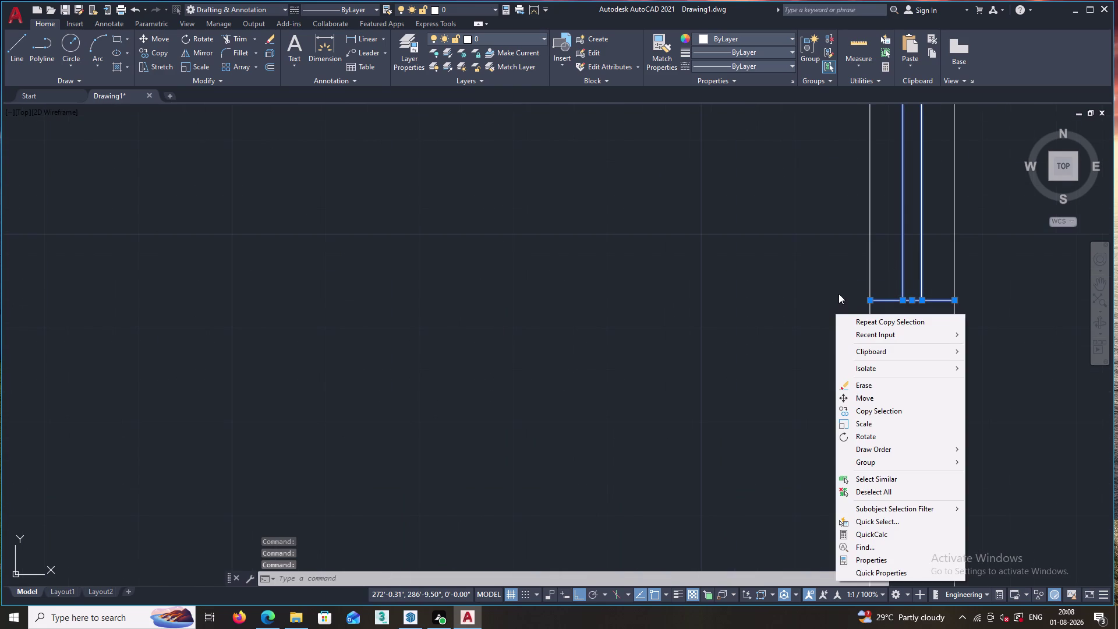
click(865, 408)
scroll(down, 3)
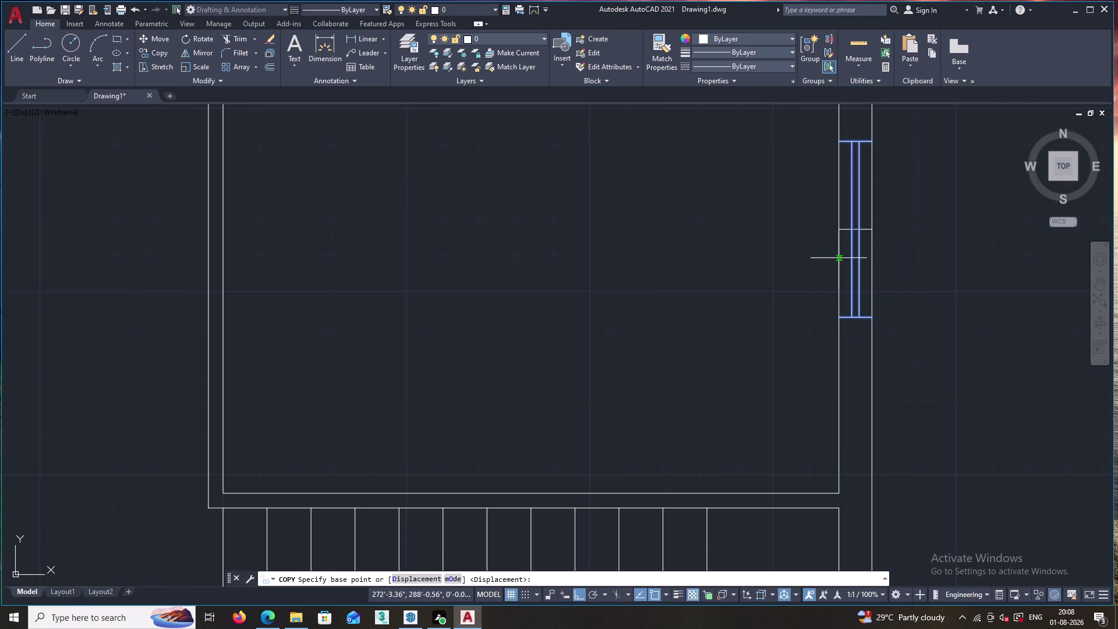
click(837, 230)
scroll(down, 3)
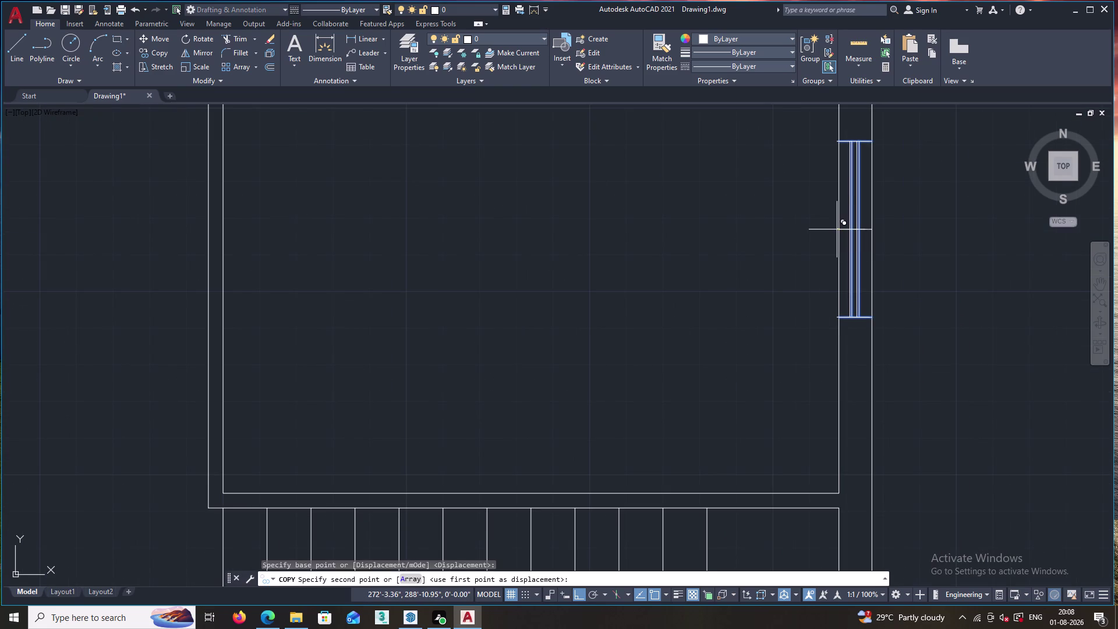
scroll(down, 3)
scroll(down, 3)
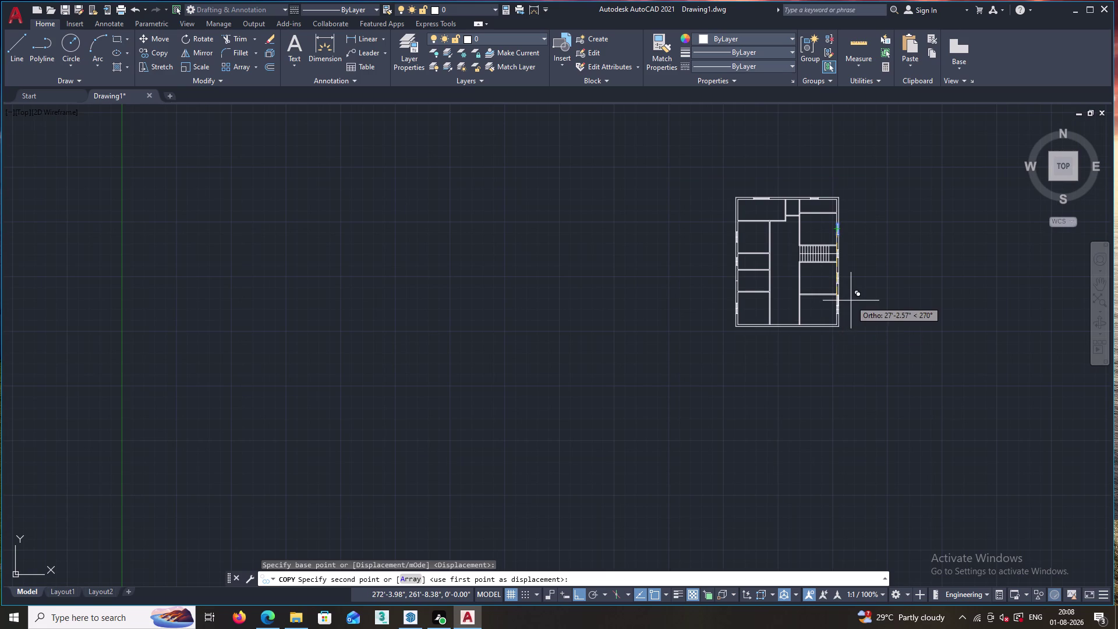
scroll(up, 3)
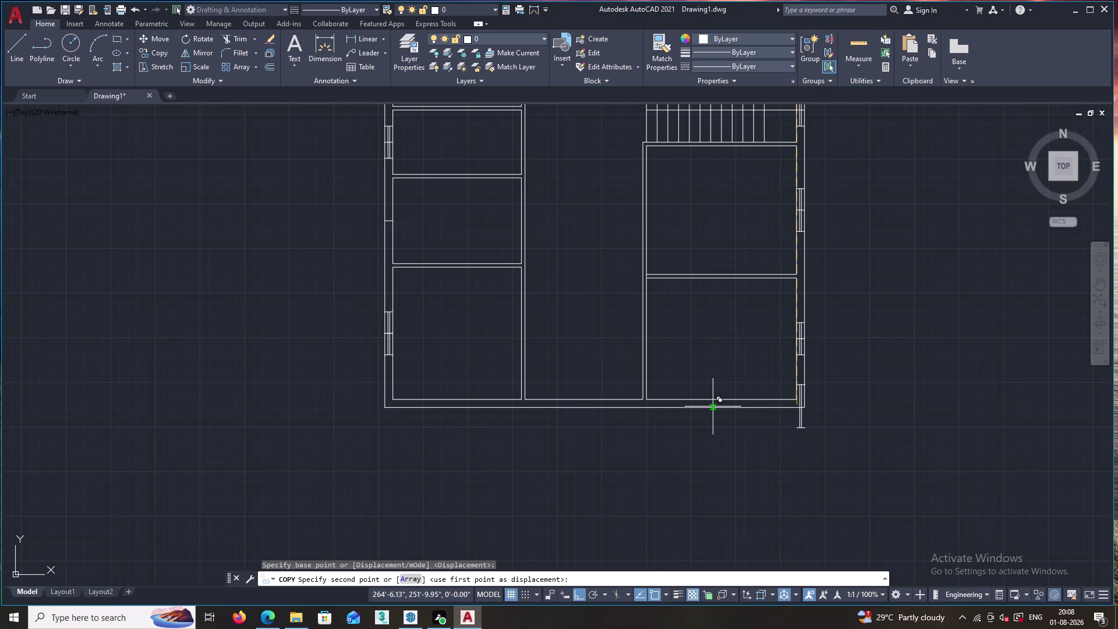
key(Escape)
scroll(down, 3)
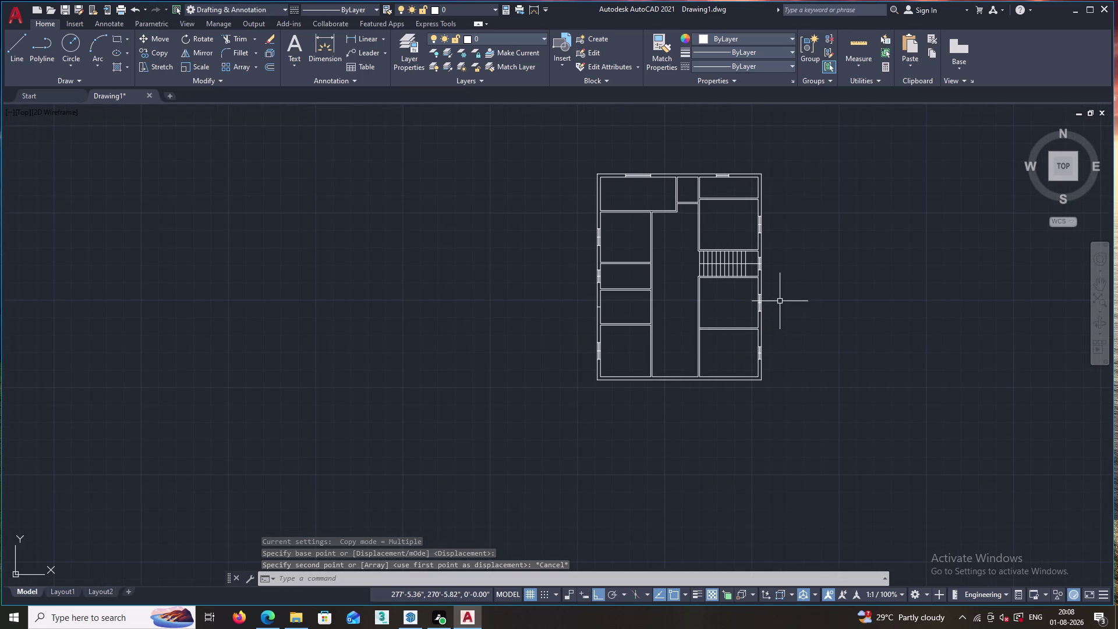
Erase the stray window lines low on the right wall, including one leftover line.
scroll(up, 3)
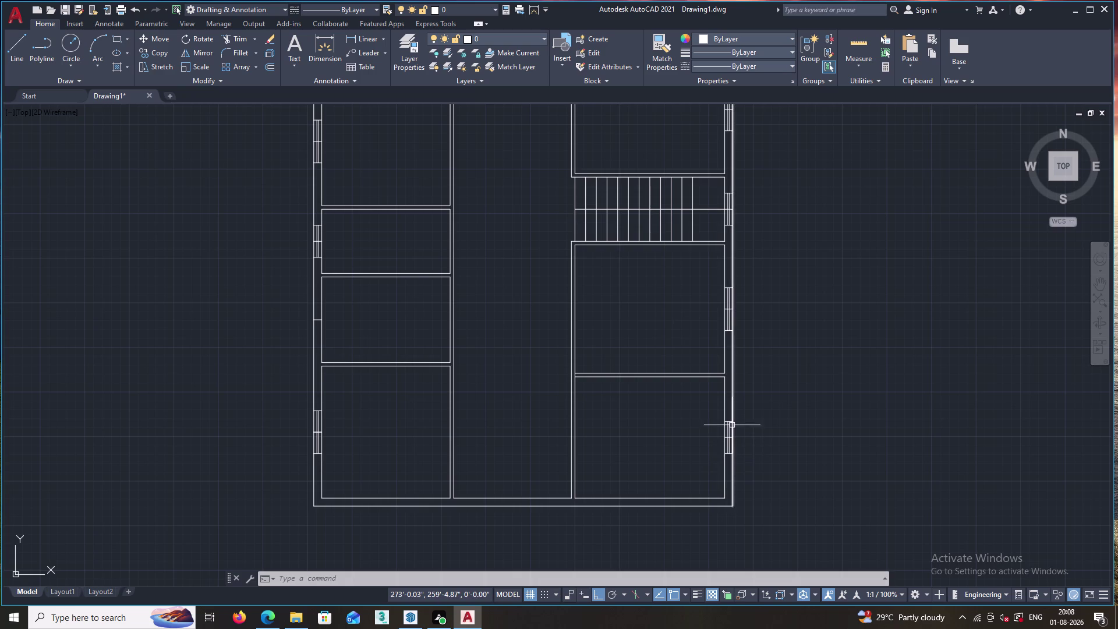
scroll(up, 3)
drag(729, 403, 722, 543)
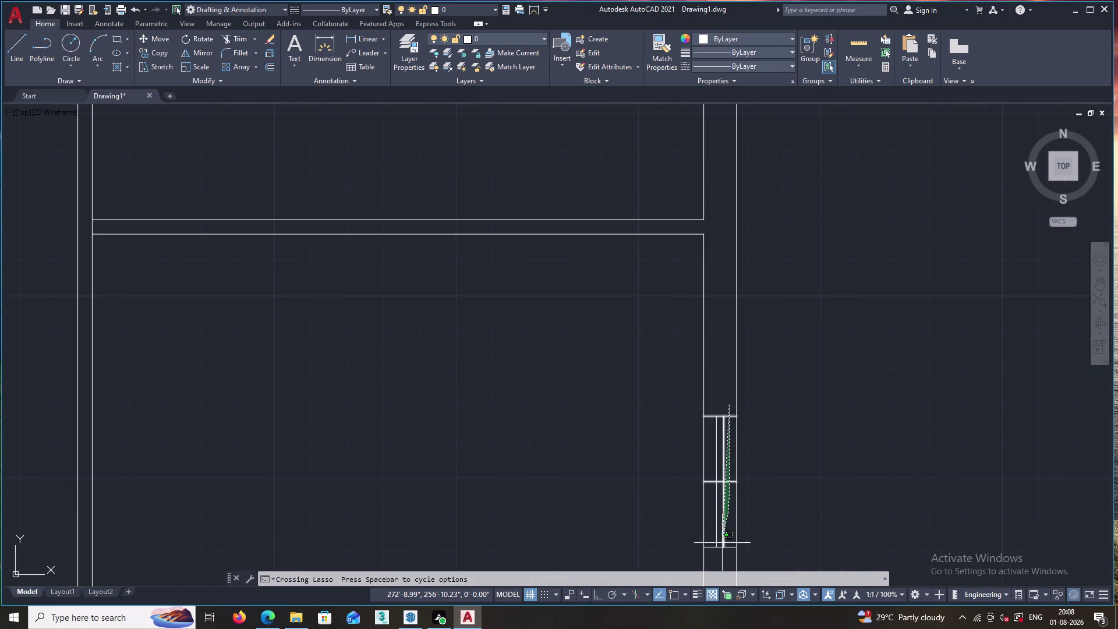
drag(722, 543, 716, 554)
key(Delete)
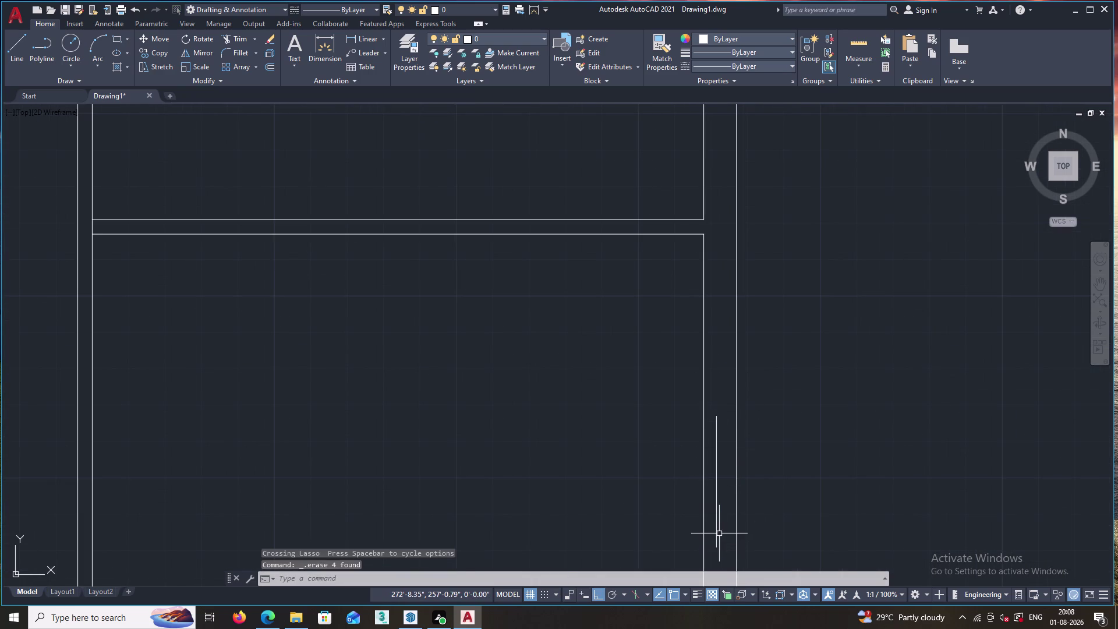
click(718, 495)
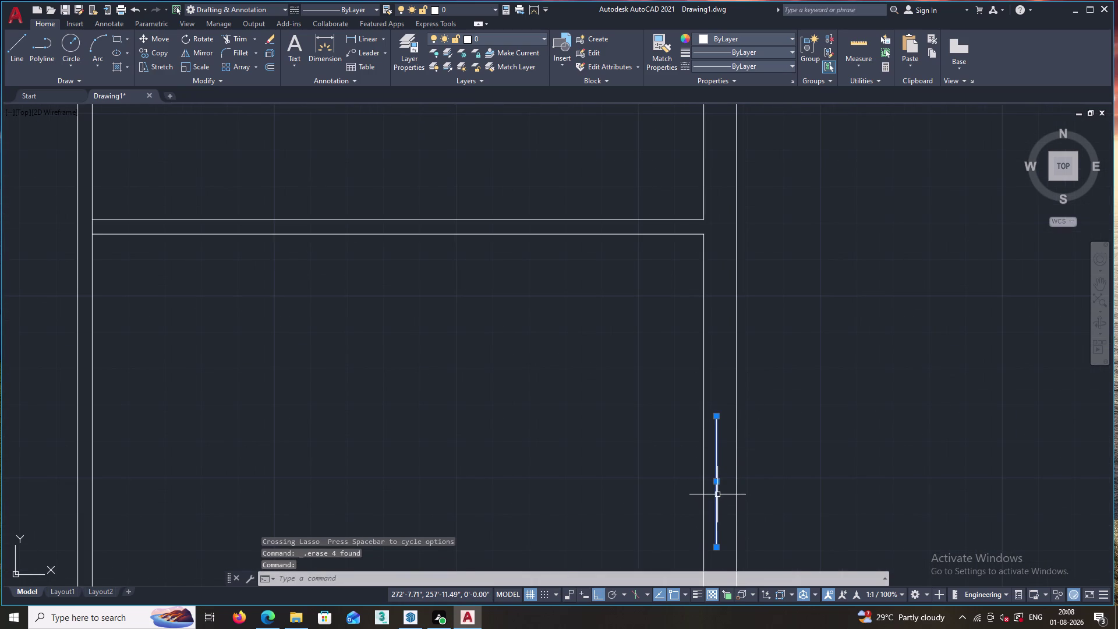
key(Delete)
scroll(down, 3)
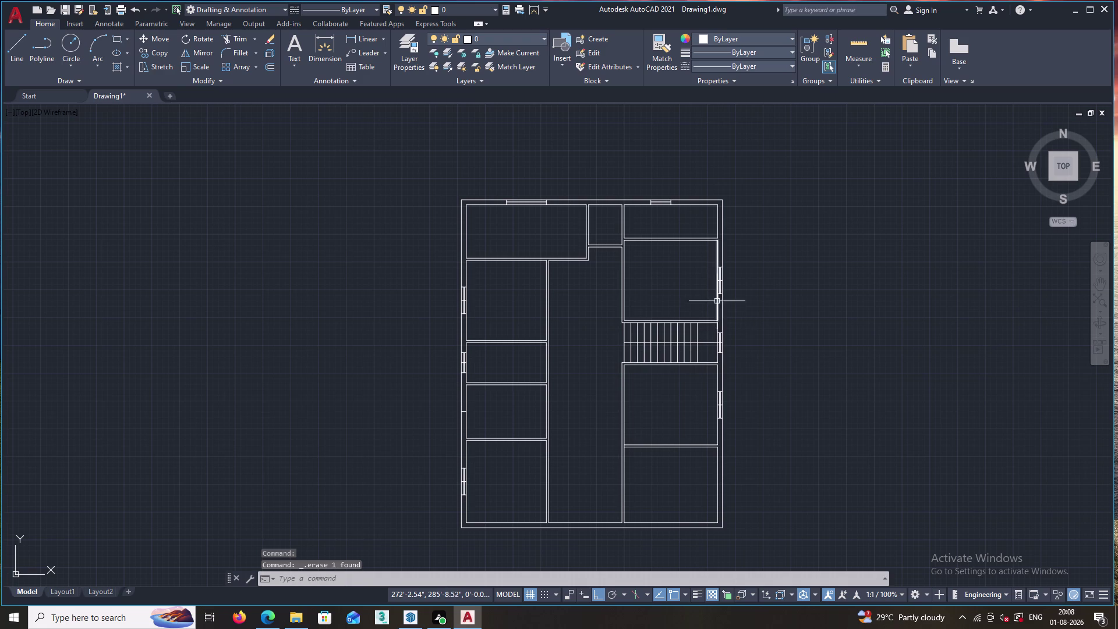
scroll(up, 3)
scroll(down, 3)
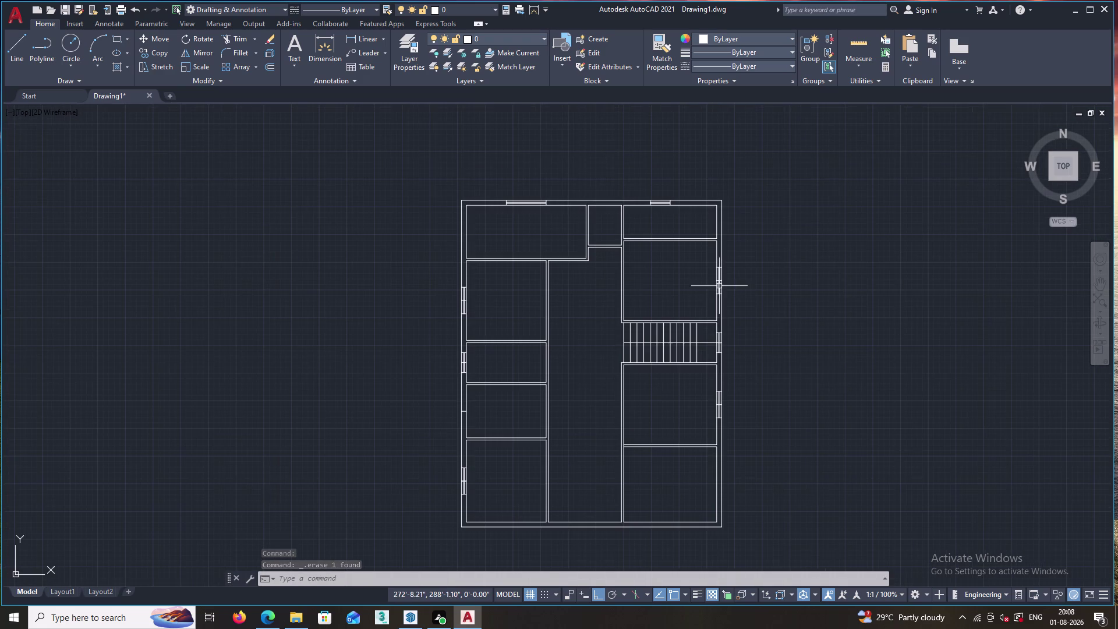
key(l)
key(Return)
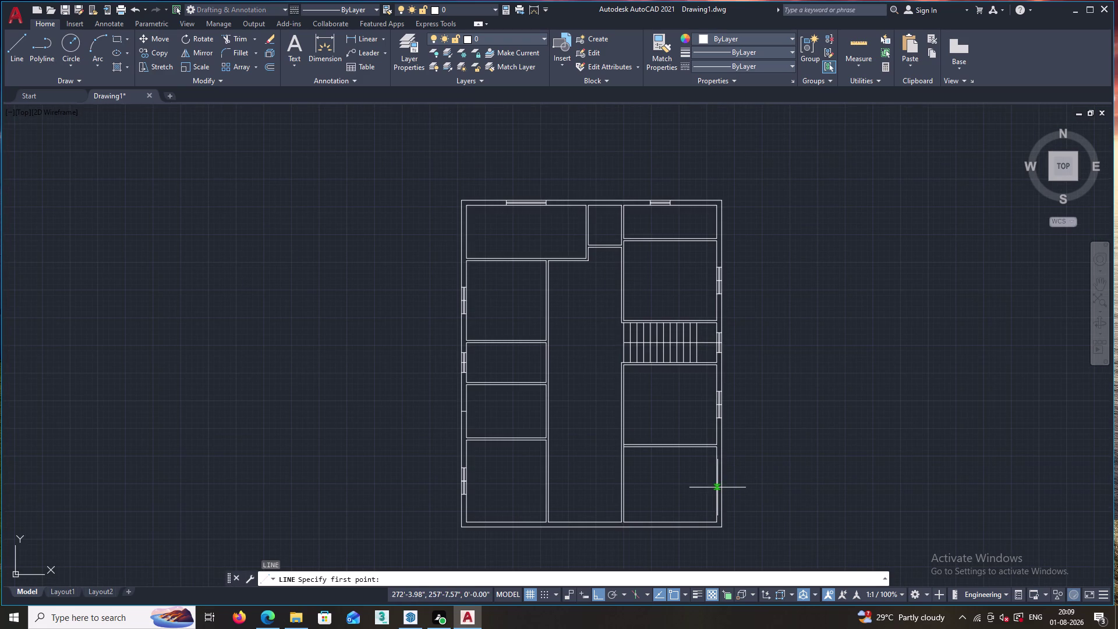
click(719, 484)
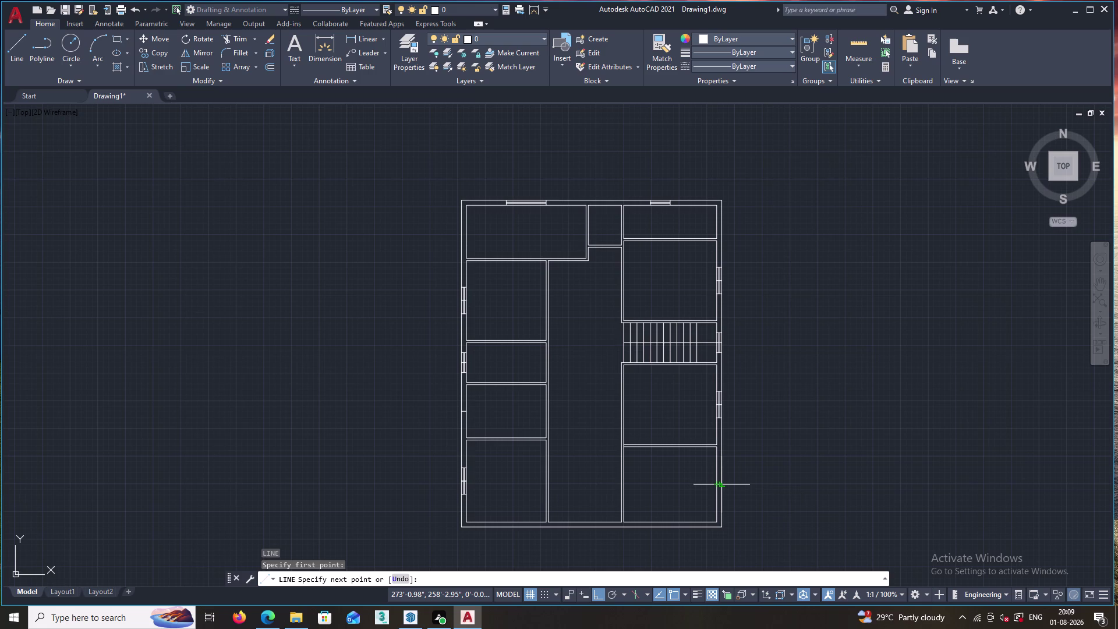
click(722, 484)
key(Escape)
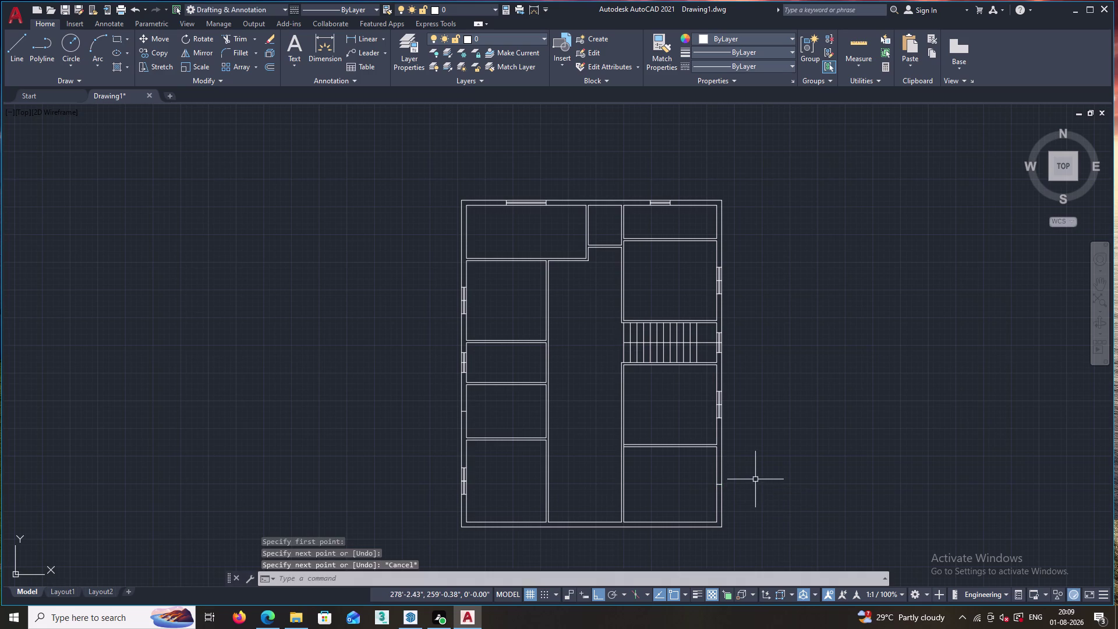
key(o)
key(Return)
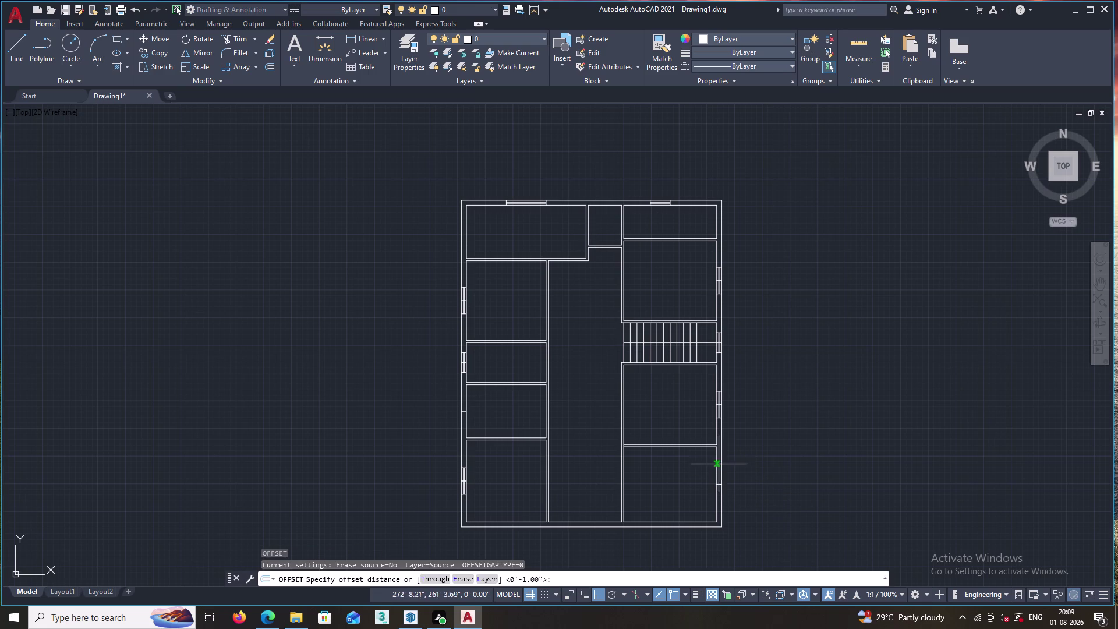
key(Escape)
Lasso the right-wall window lines, then cancel a stray point edit and clear the selection.
scroll(up, 3)
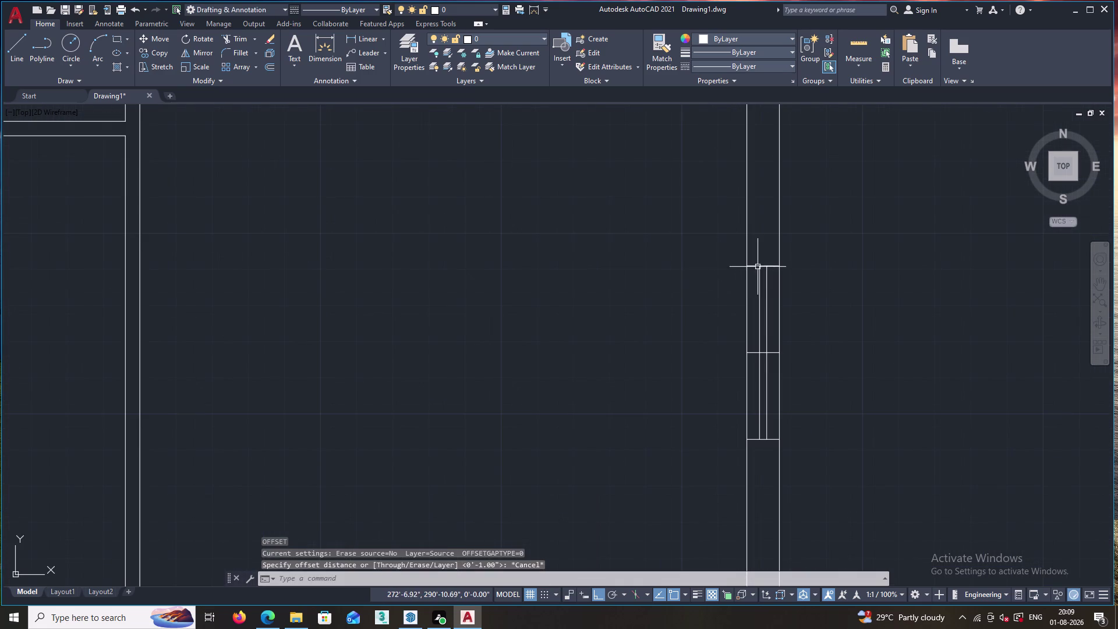
drag(767, 262, 767, 397)
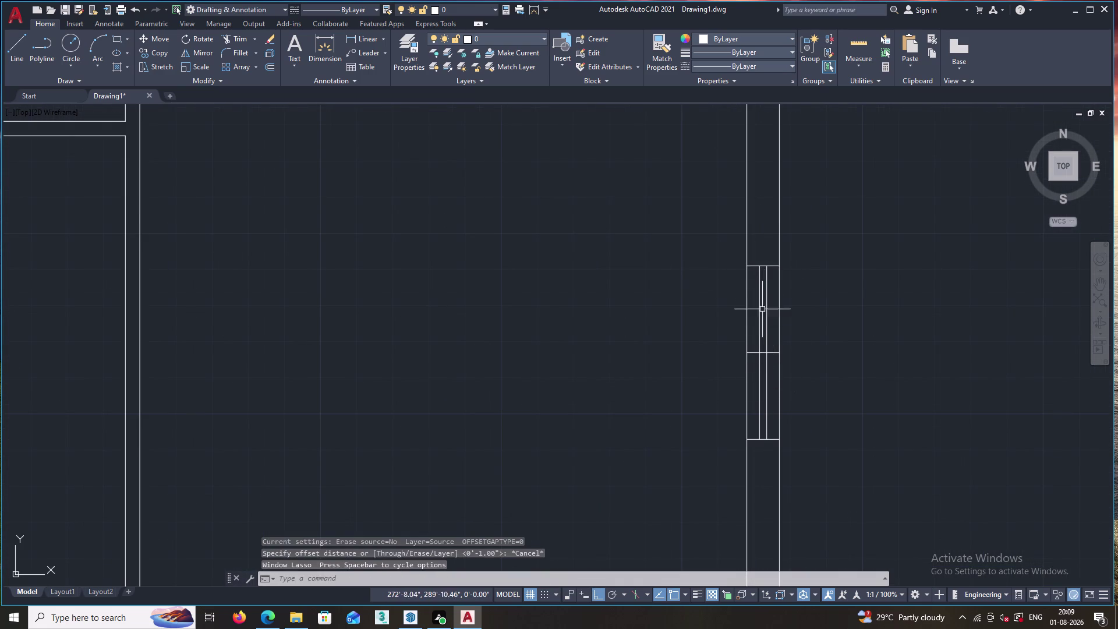
drag(770, 253, 766, 421)
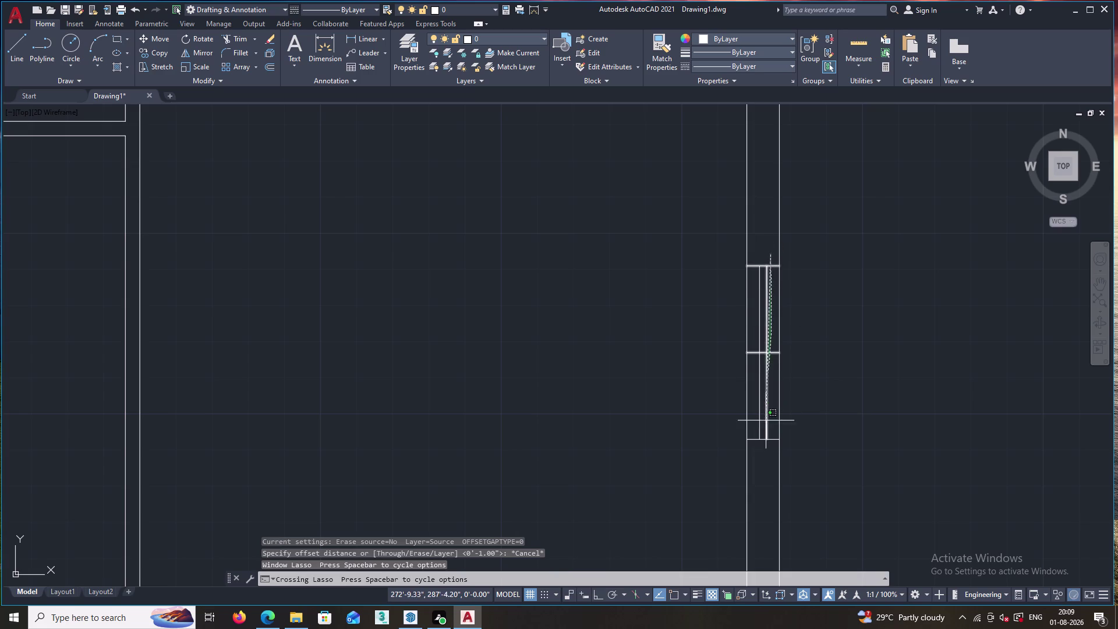
drag(766, 421, 758, 447)
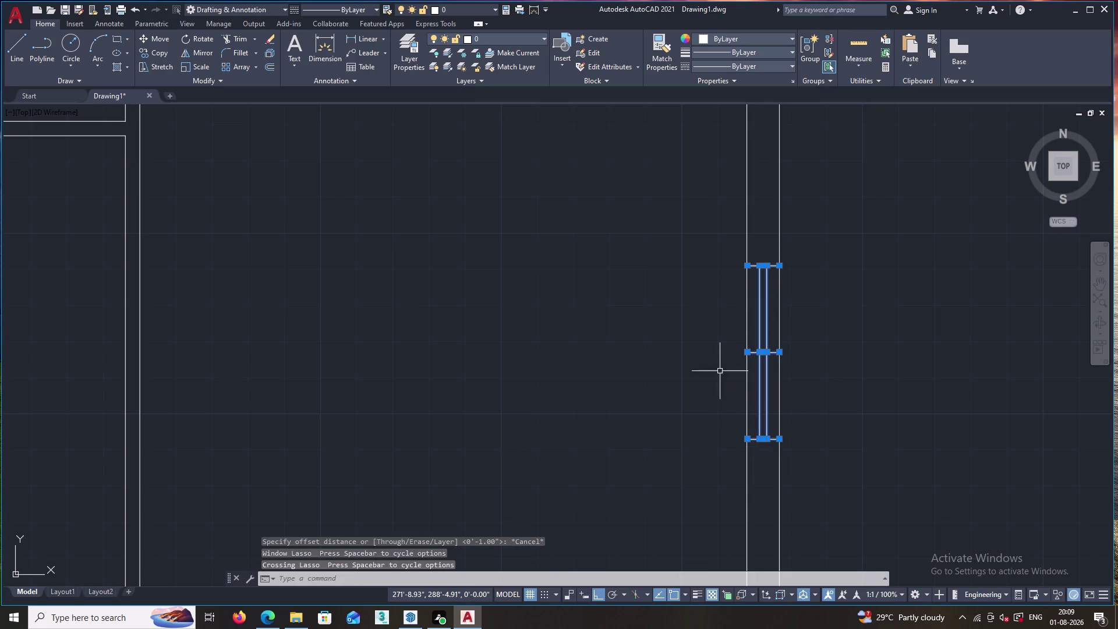
right_click(713, 360)
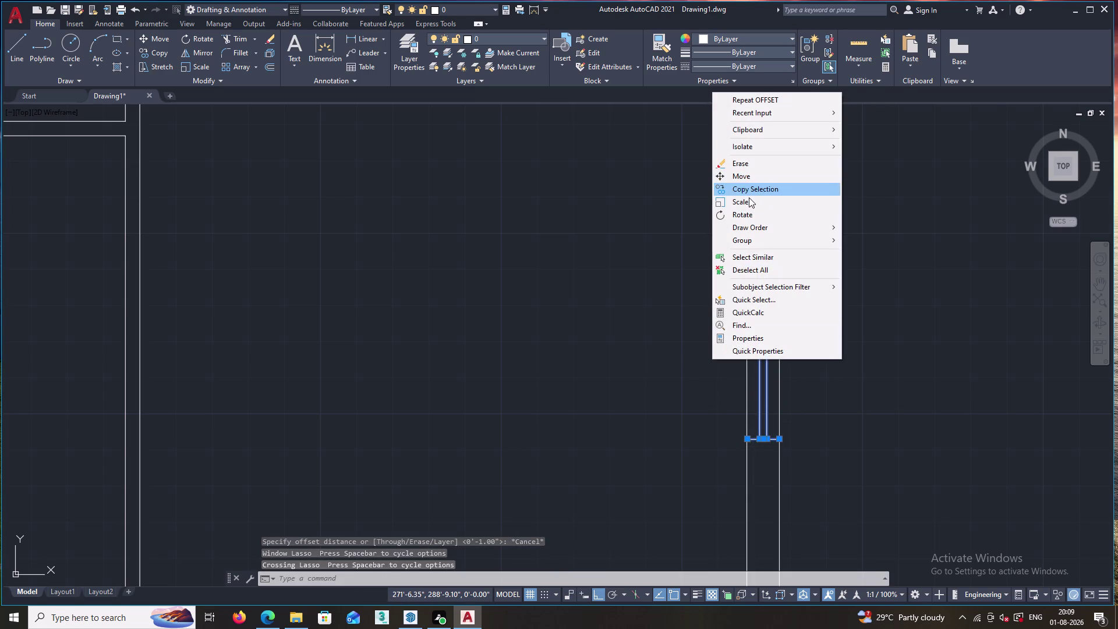
click(895, 192)
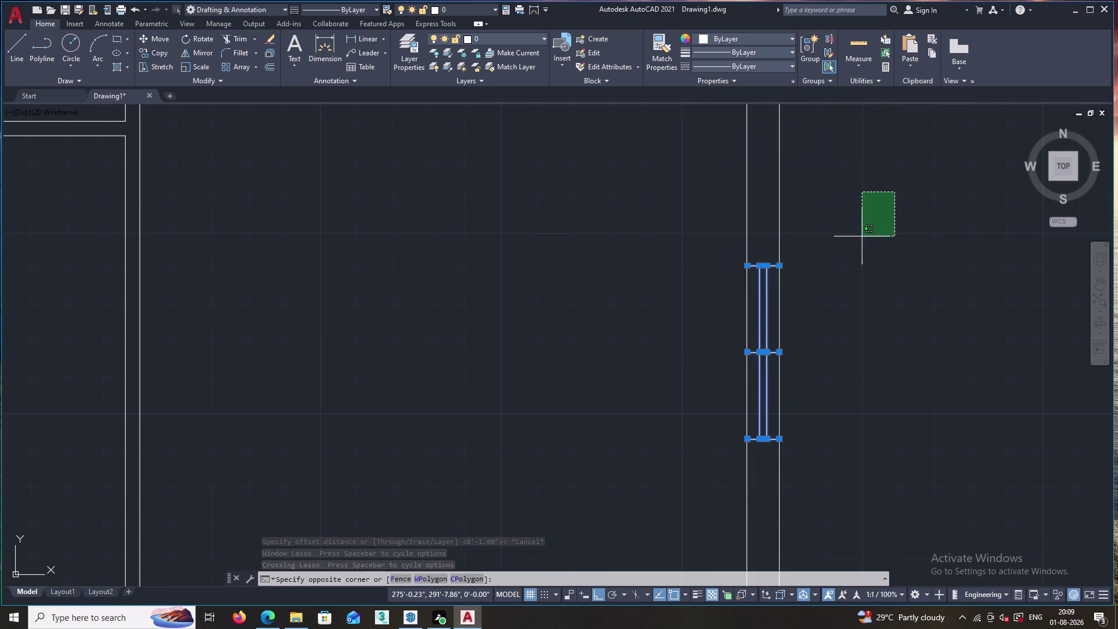
click(885, 240)
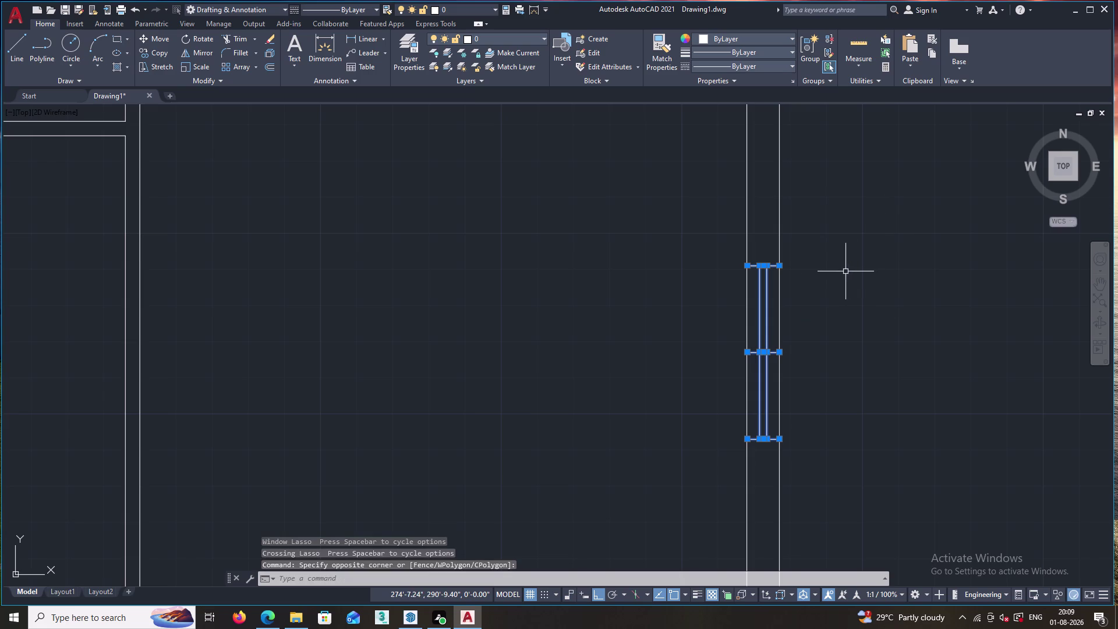
click(761, 352)
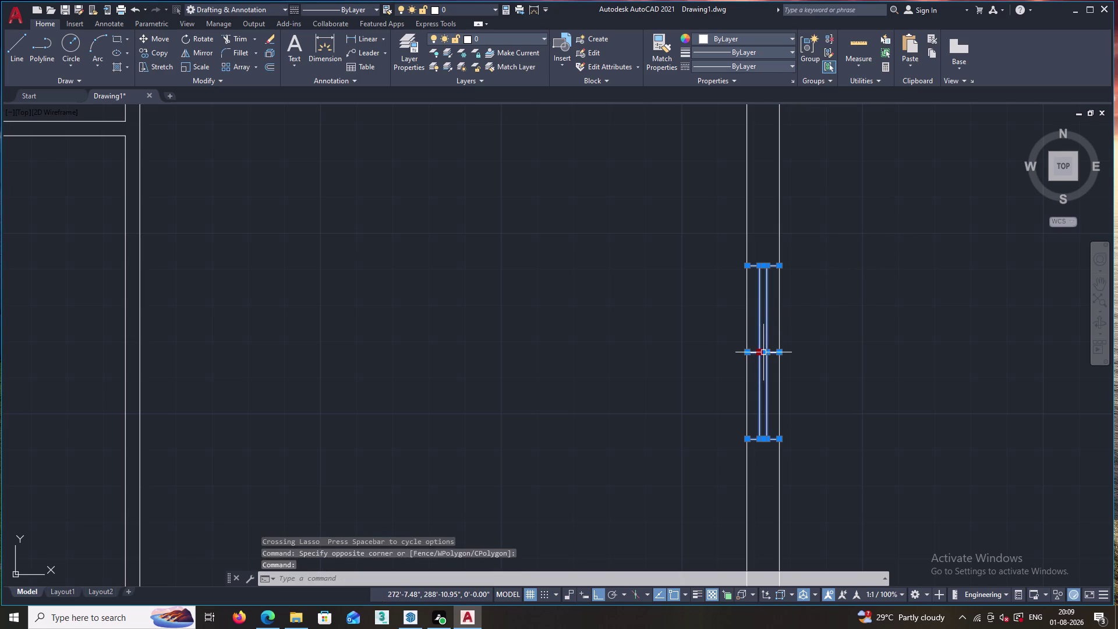
click(830, 329)
key(Escape)
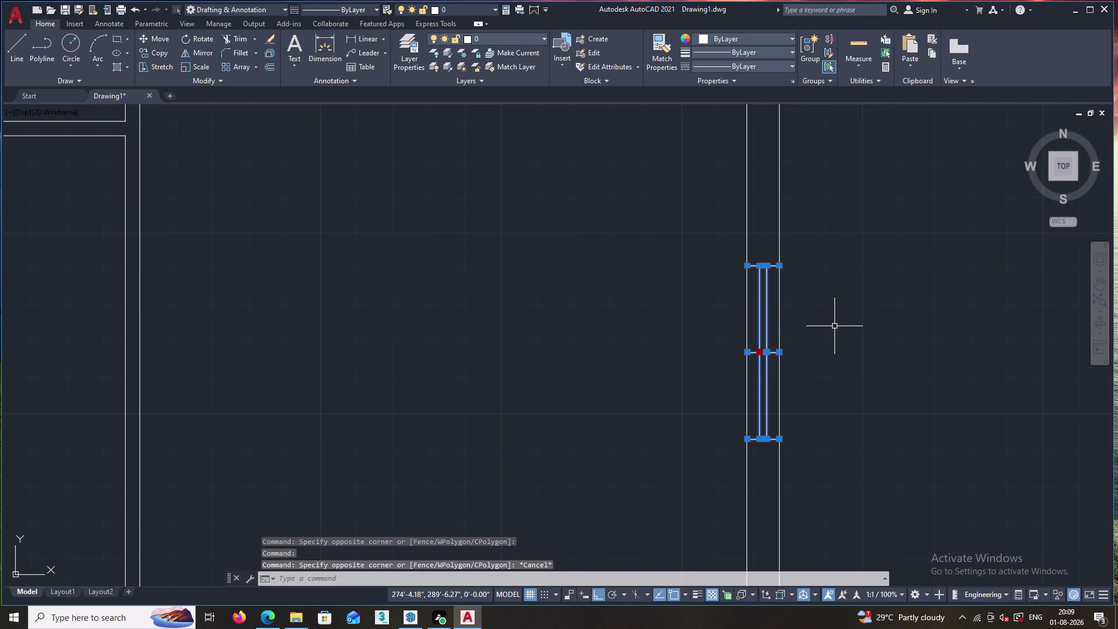
key(Escape)
Reselect the right-wall window lines, then cancel an accidental stretch.
drag(771, 251, 771, 257)
drag(771, 265, 776, 323)
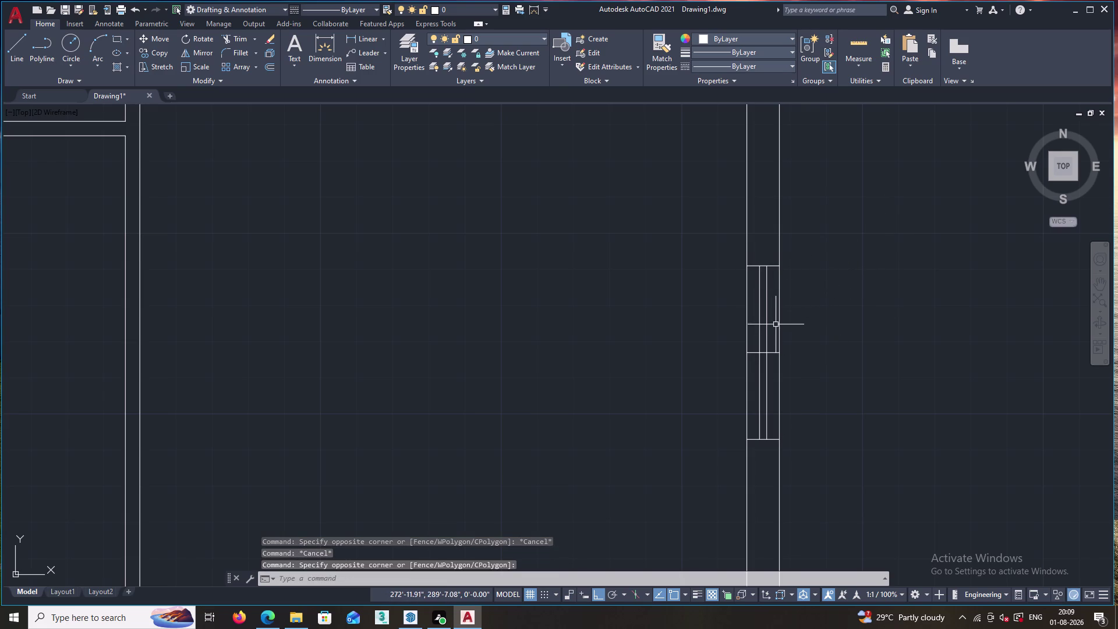
drag(776, 324, 775, 328)
drag(770, 253, 761, 433)
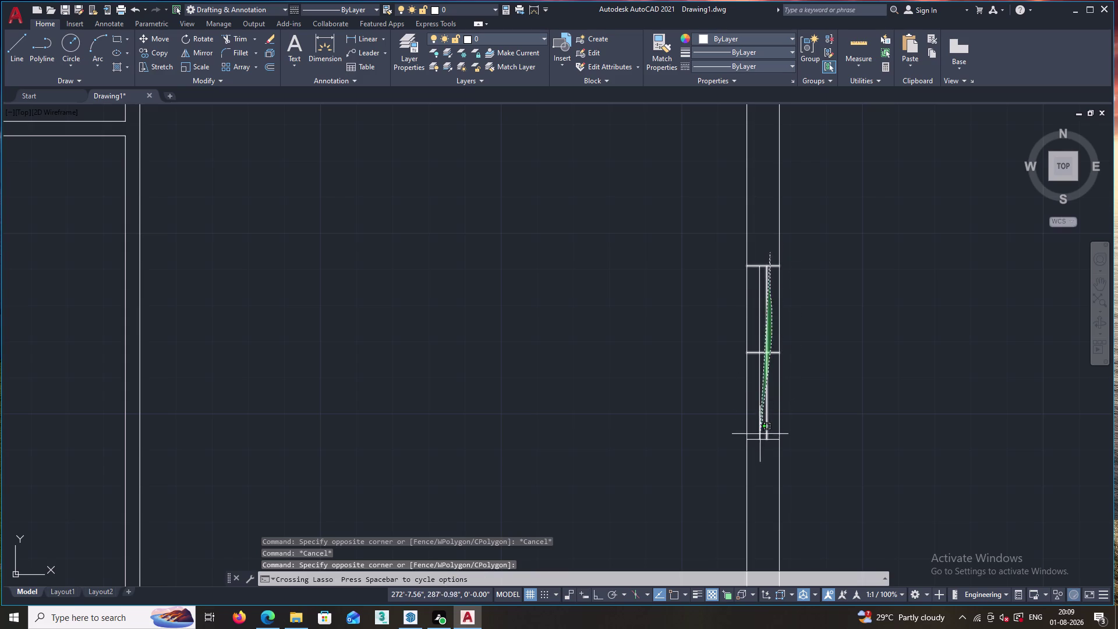
drag(760, 433, 760, 449)
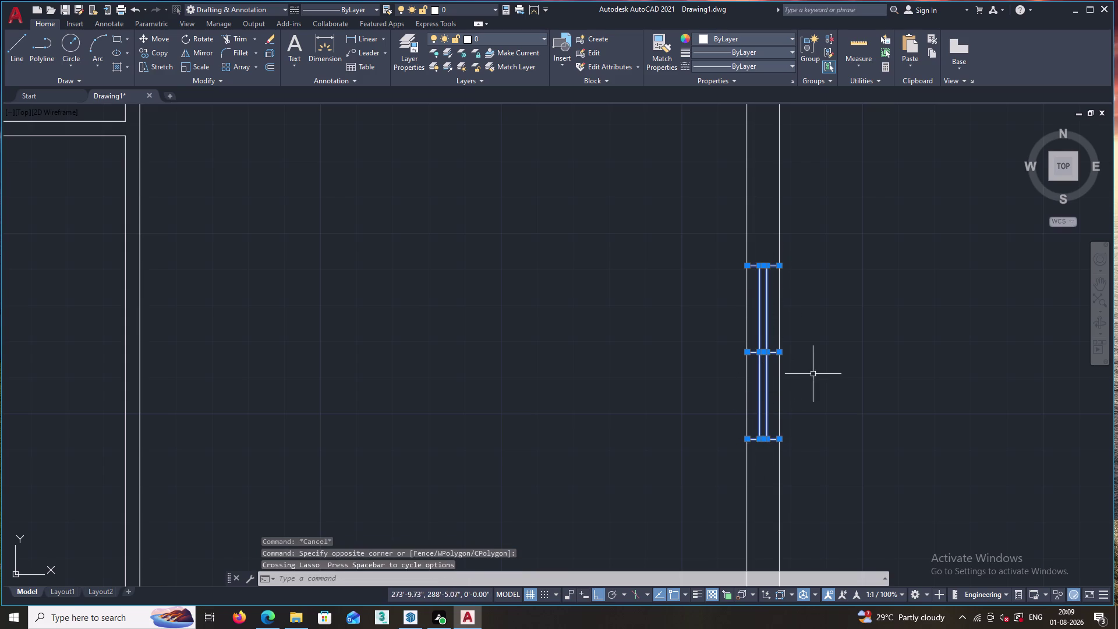
click(767, 354)
click(861, 327)
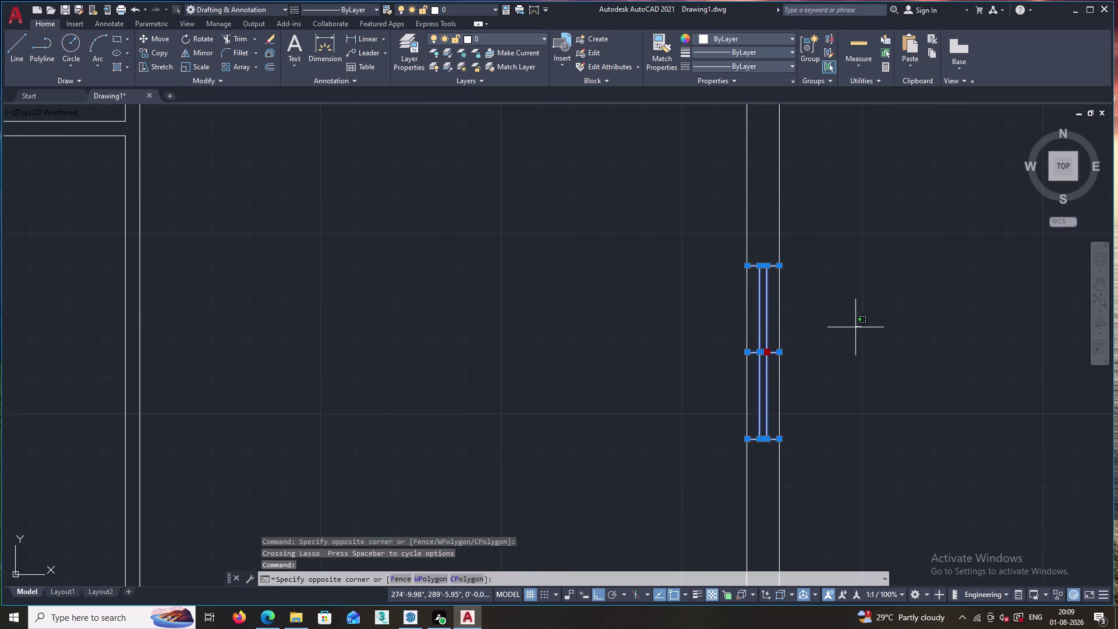
click(838, 336)
click(863, 329)
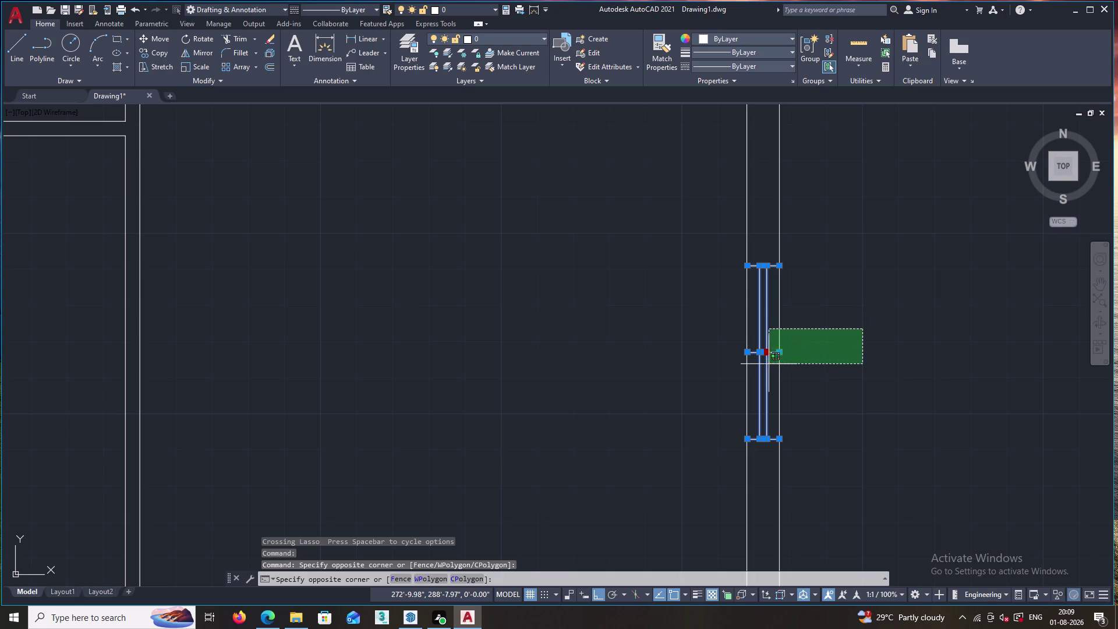
double_click(835, 353)
click(781, 353)
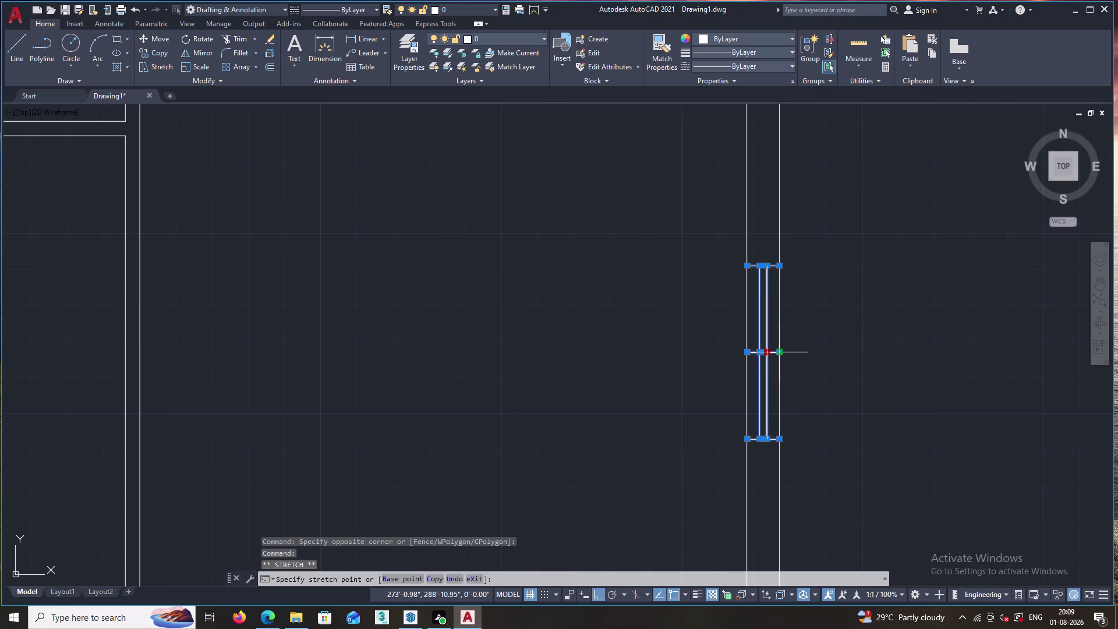
key(Escape)
key(Escape)
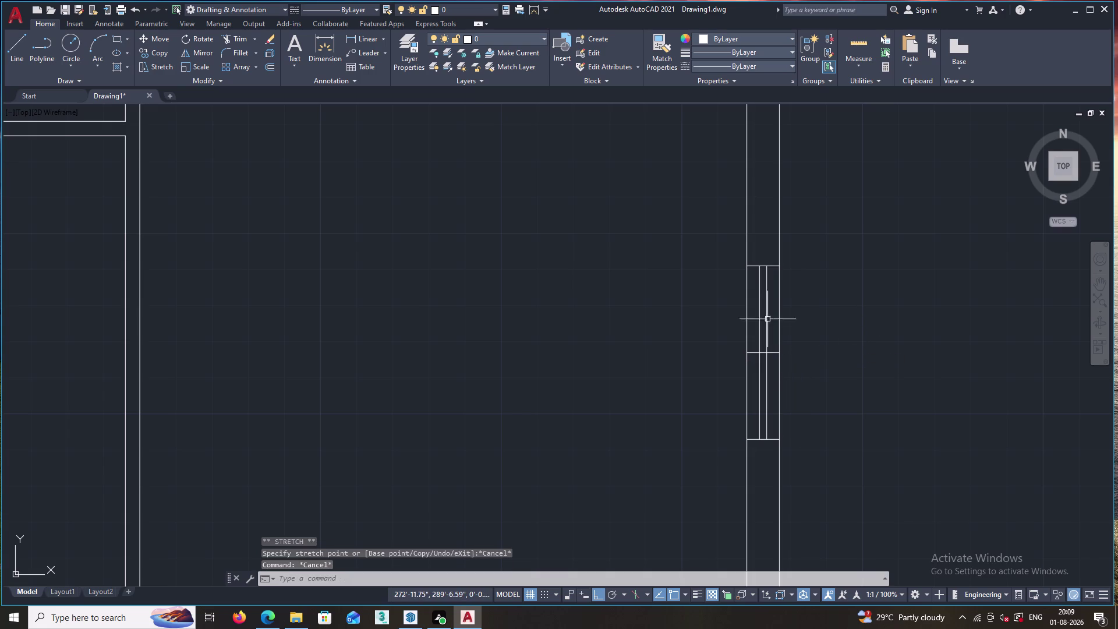
Crossing-select every right-wall window line and bring up its right-click menu.
click(774, 258)
drag(775, 261, 764, 316)
drag(774, 260, 761, 317)
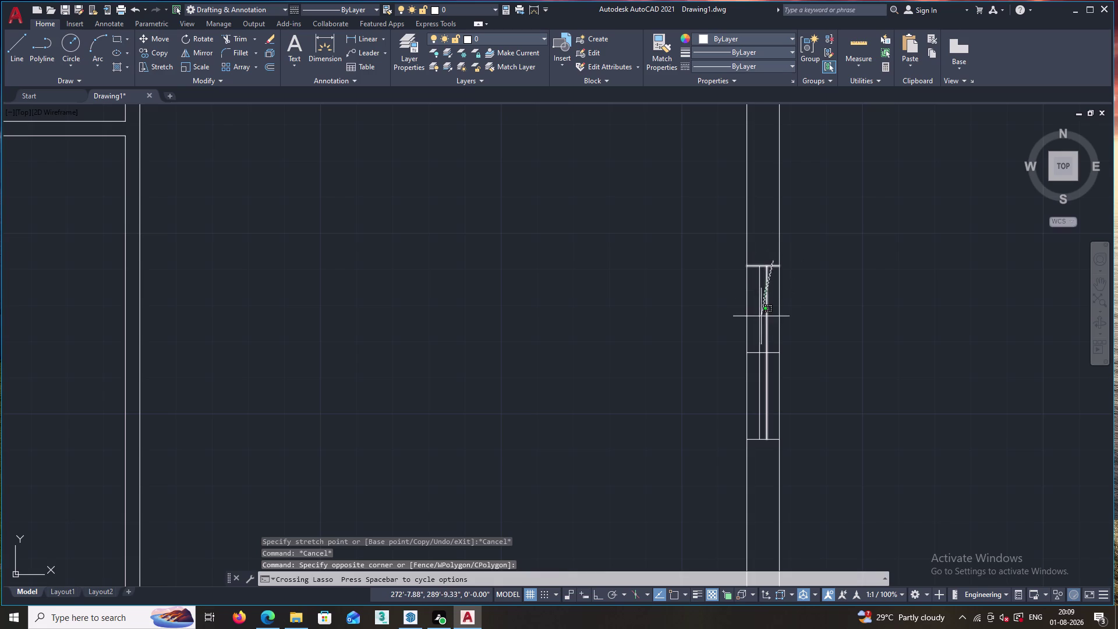
drag(761, 316, 757, 333)
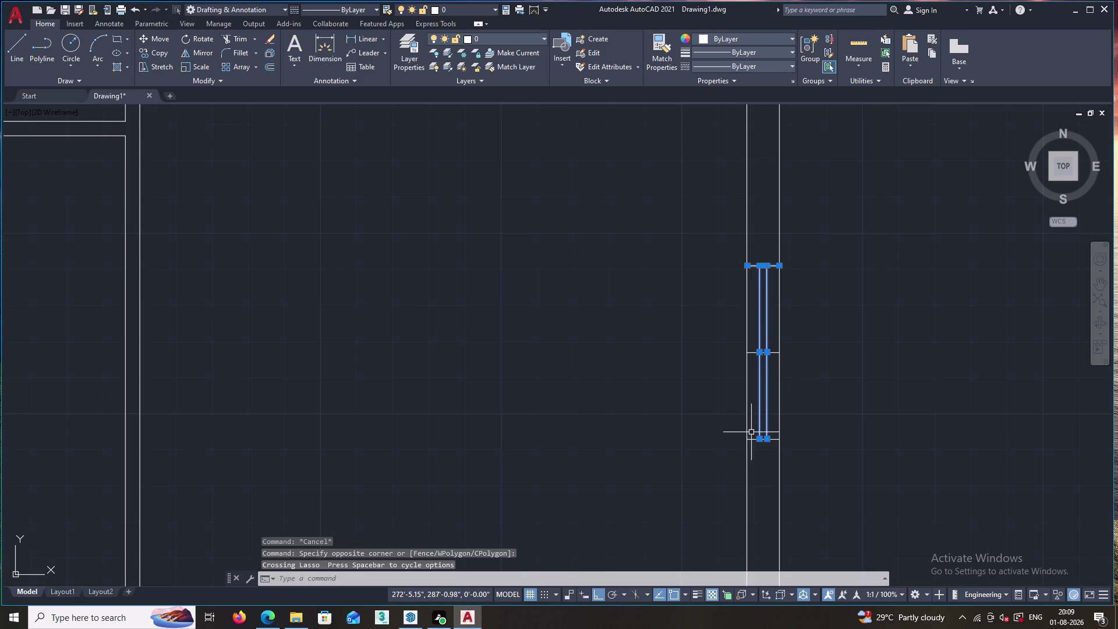
click(753, 438)
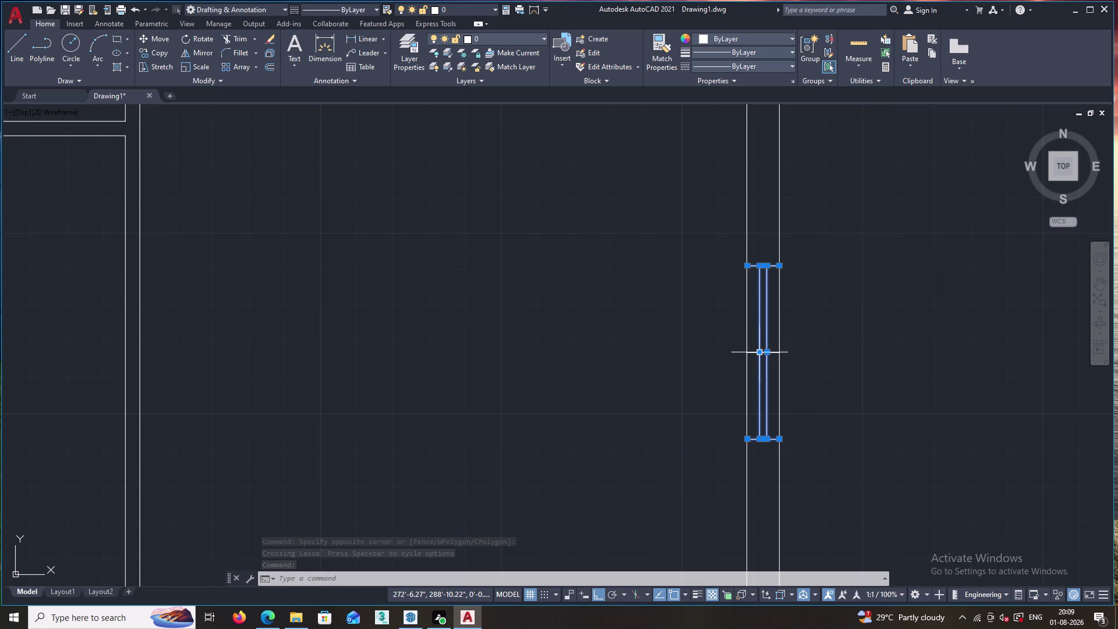
right_click(839, 337)
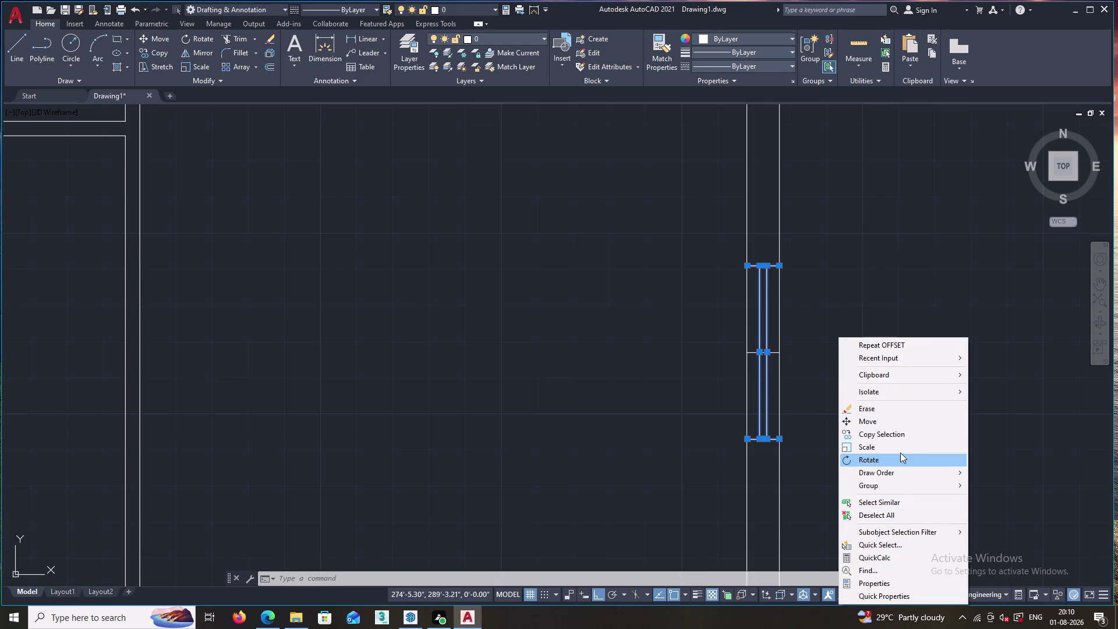
Copy the right-wall window from its base point to a spot lower on the right wall.
click(904, 434)
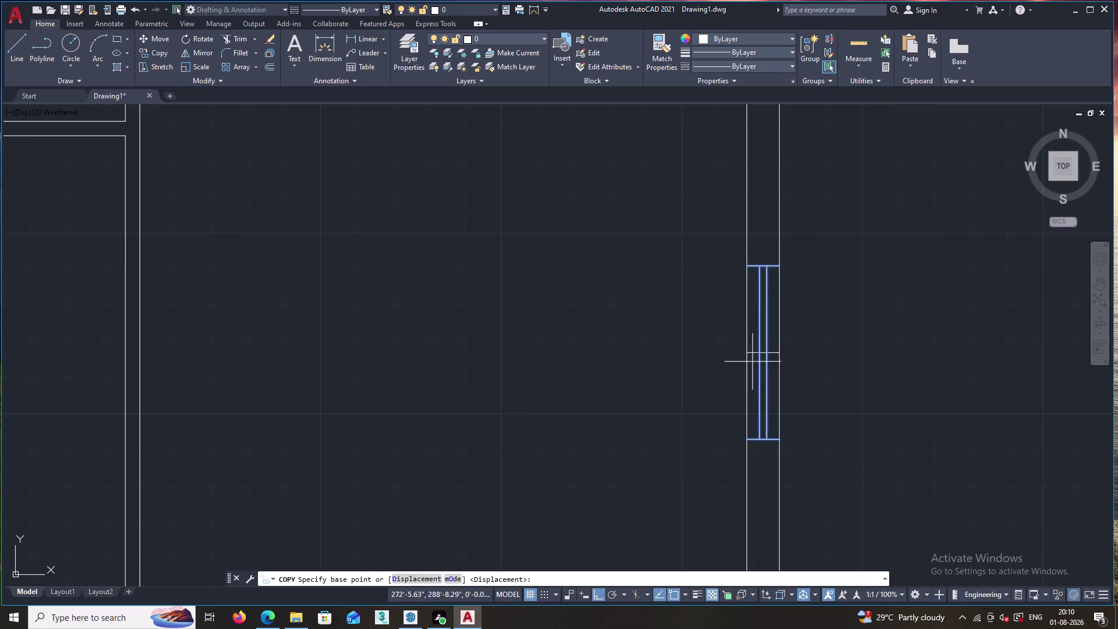
click(748, 353)
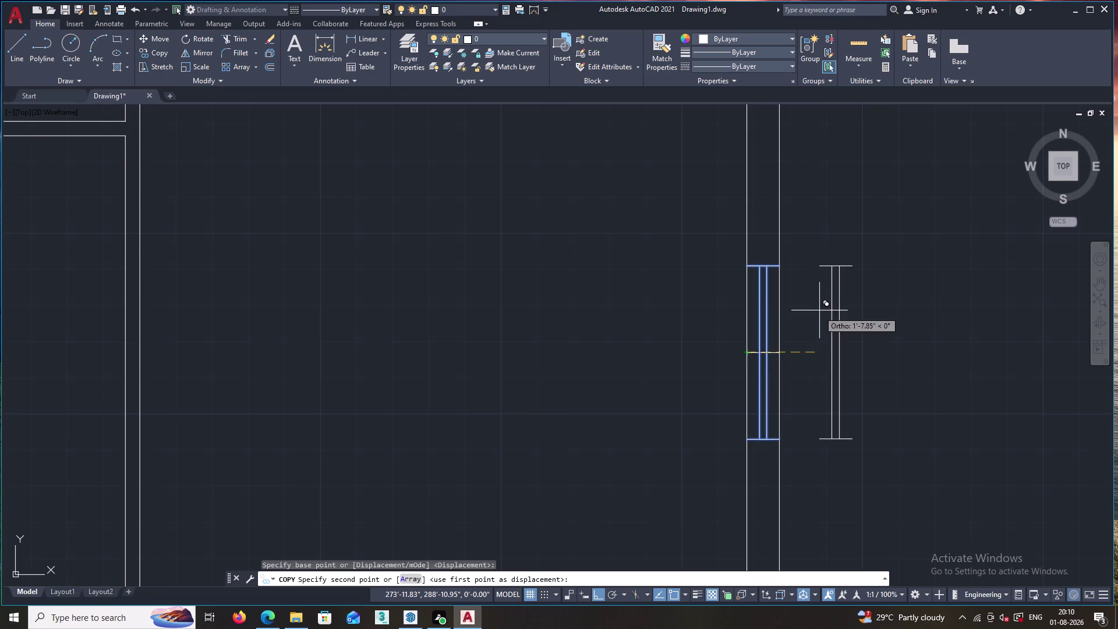
scroll(down, 3)
scroll(down, 3)
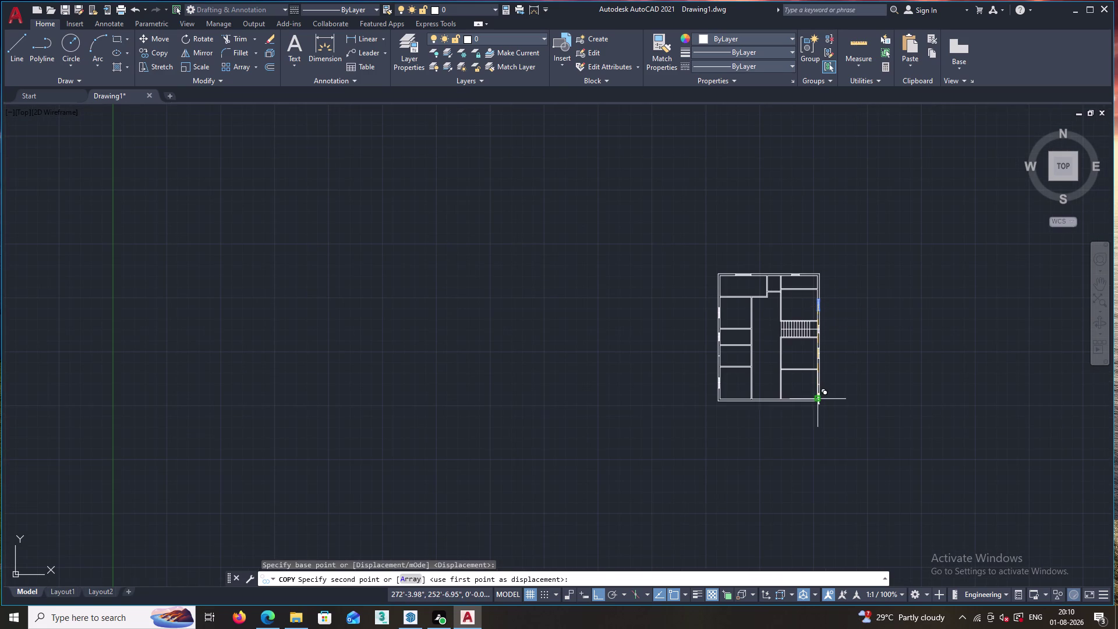
scroll(up, 3)
scroll(up, 3)
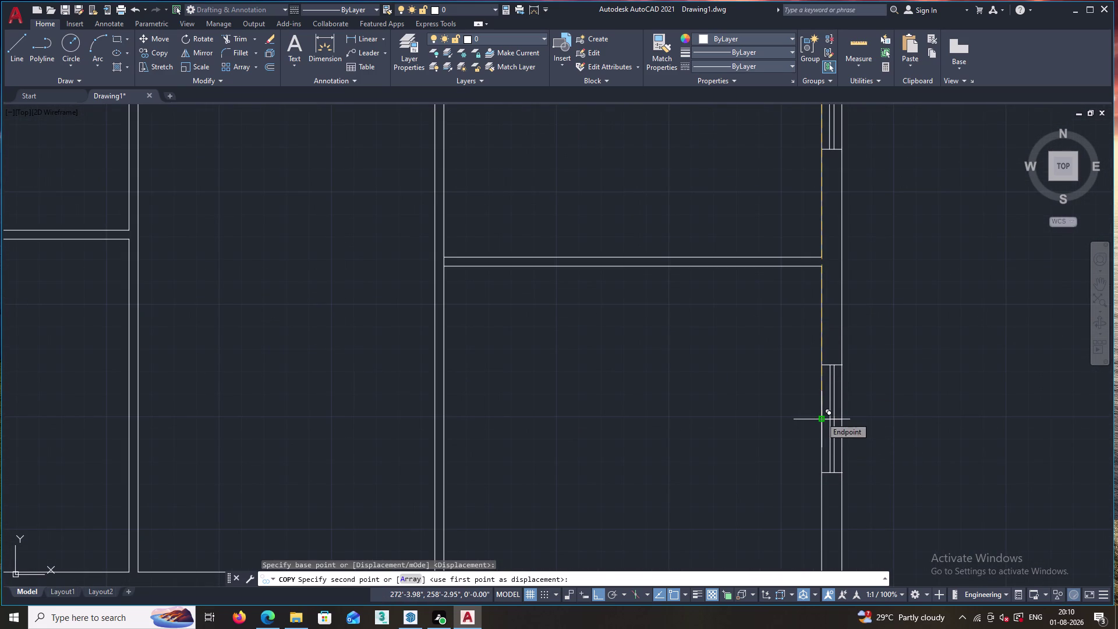
scroll(up, 3)
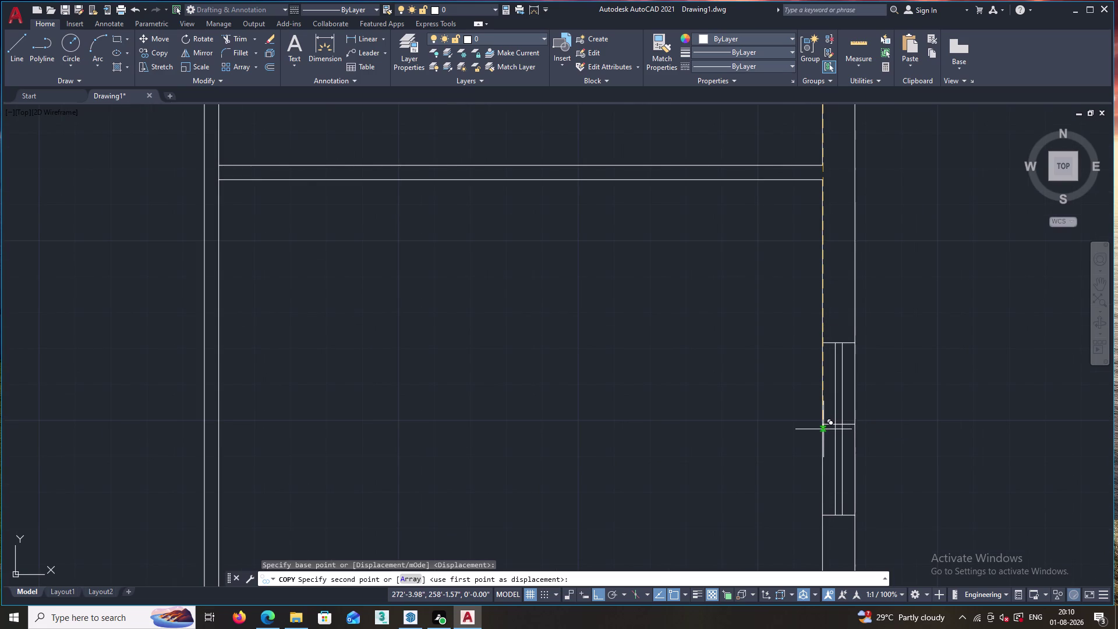
scroll(up, 3)
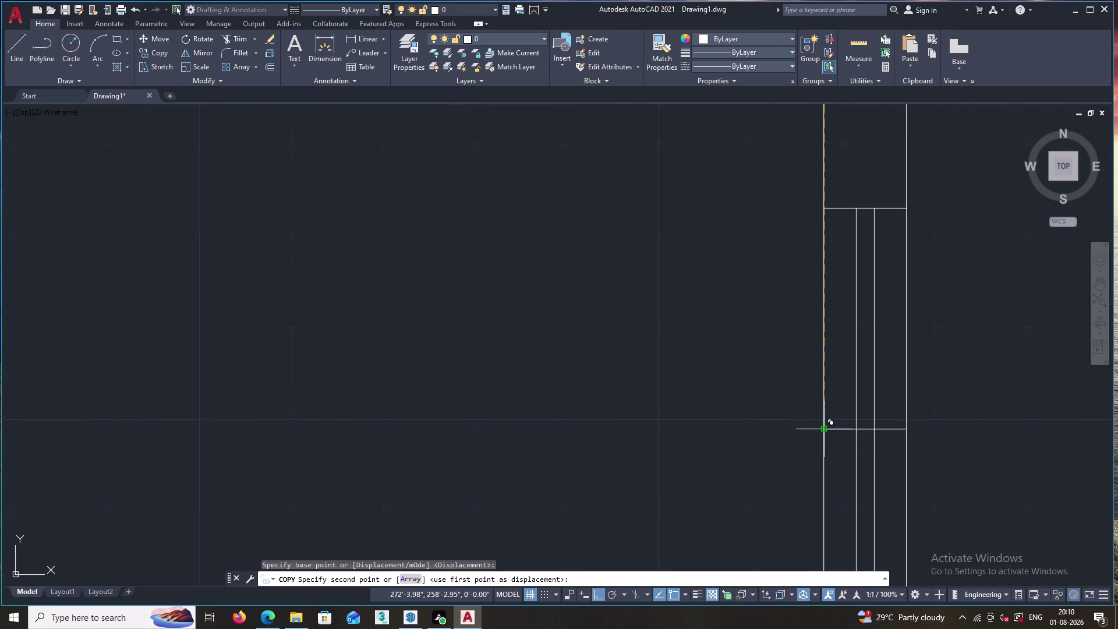
click(823, 427)
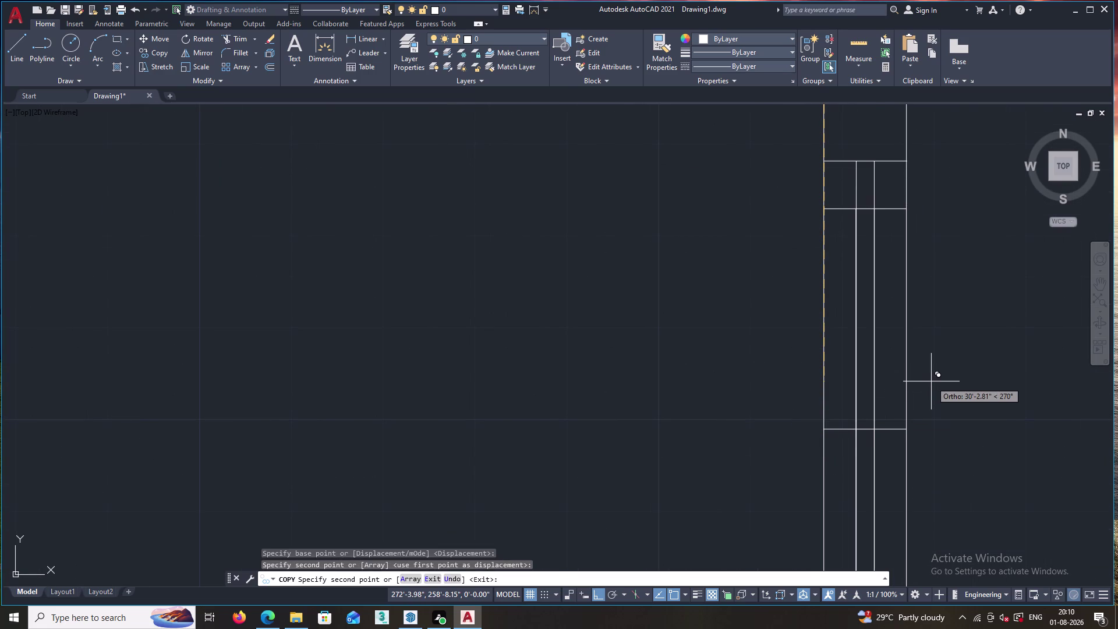
key(Escape)
scroll(down, 3)
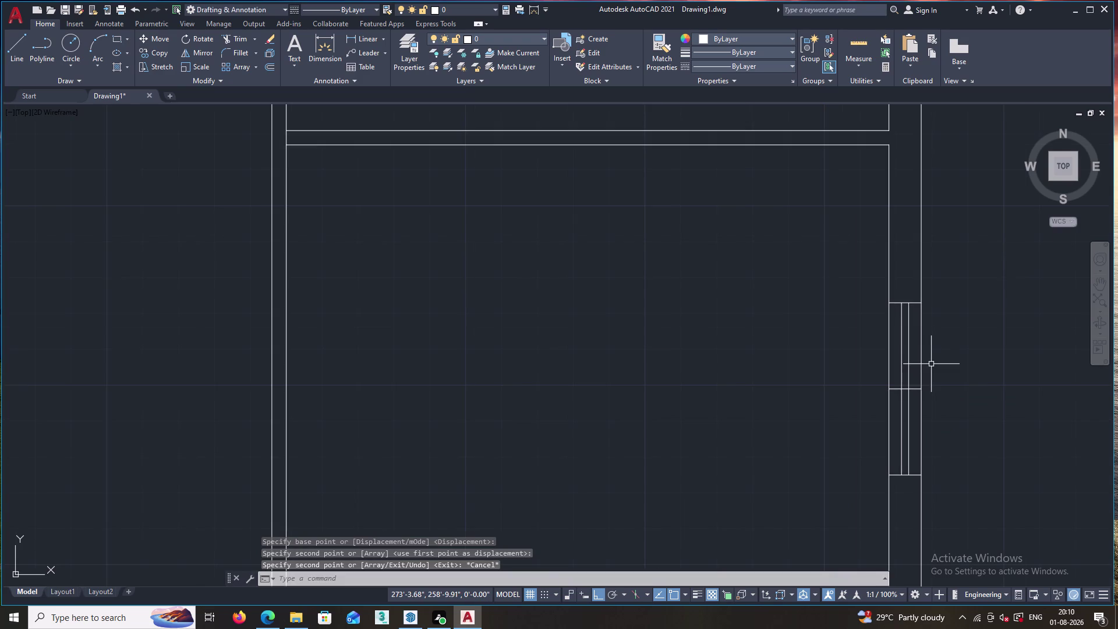
scroll(down, 3)
scroll(down, 3)
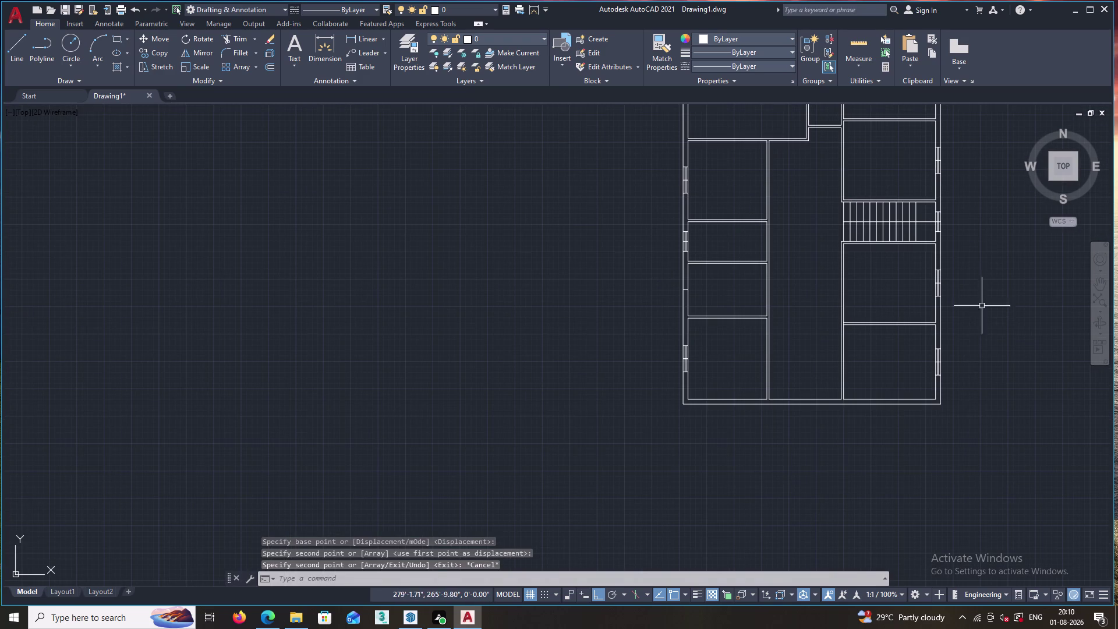
scroll(down, 3)
scroll(down, 3)
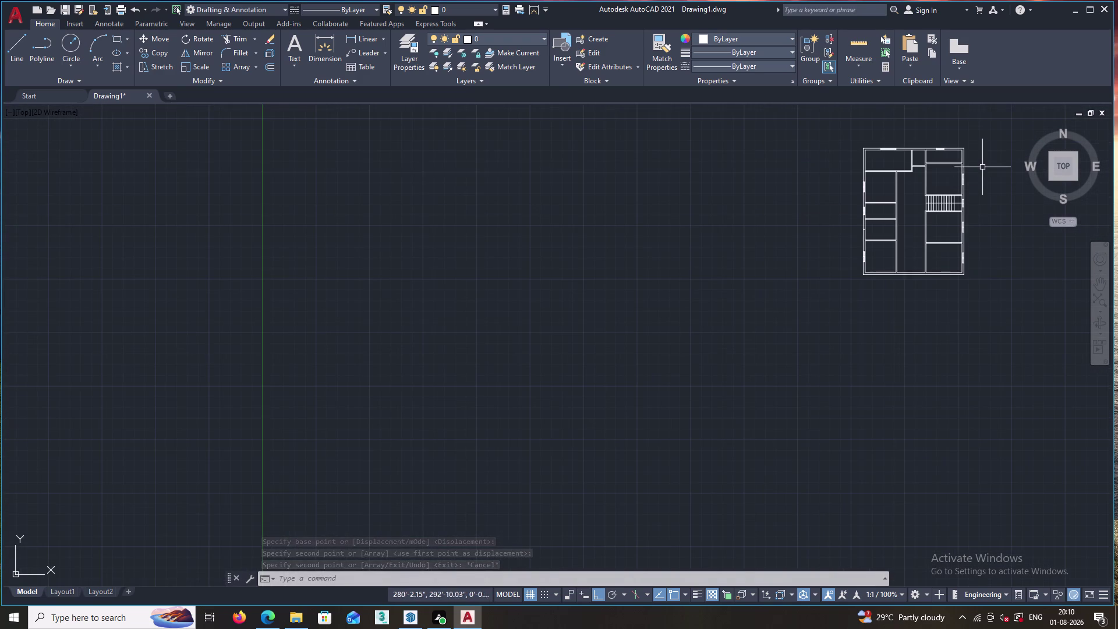
scroll(up, 3)
scroll(up, 3)
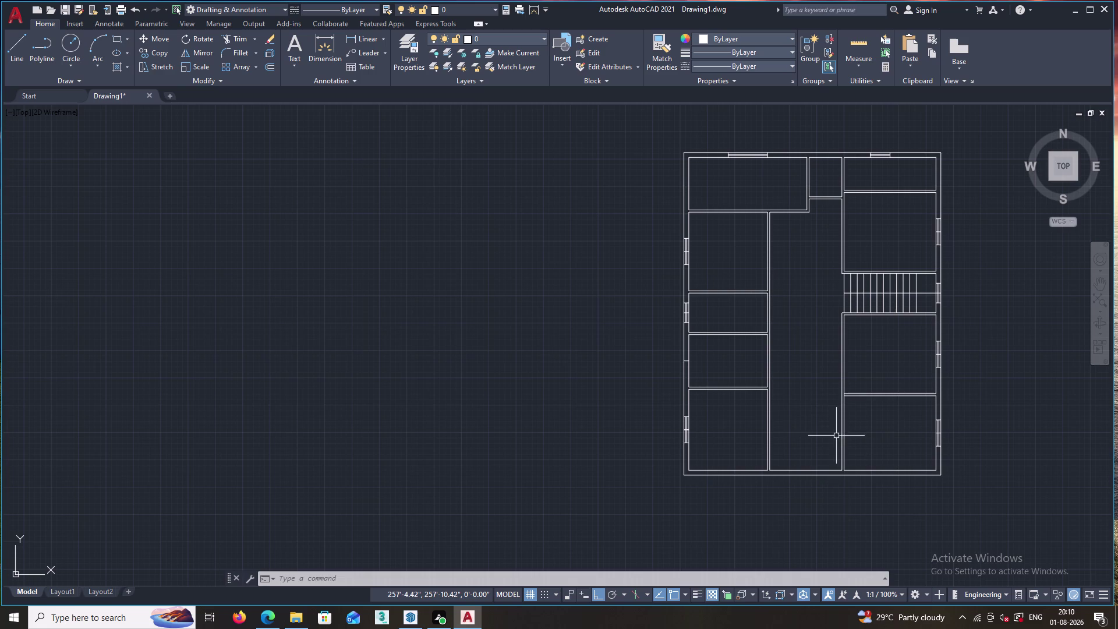
middle_drag(810, 435, 805, 323)
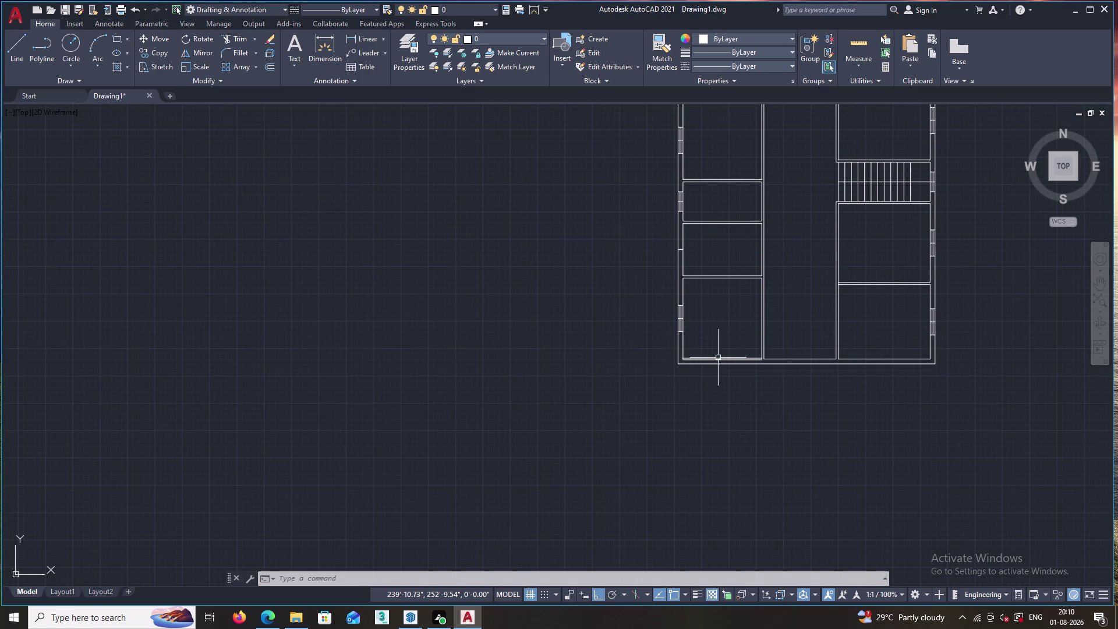
Draw a short vertical line across the bottom wall below the lower-left room.
key(Escape)
key(l)
key(Return)
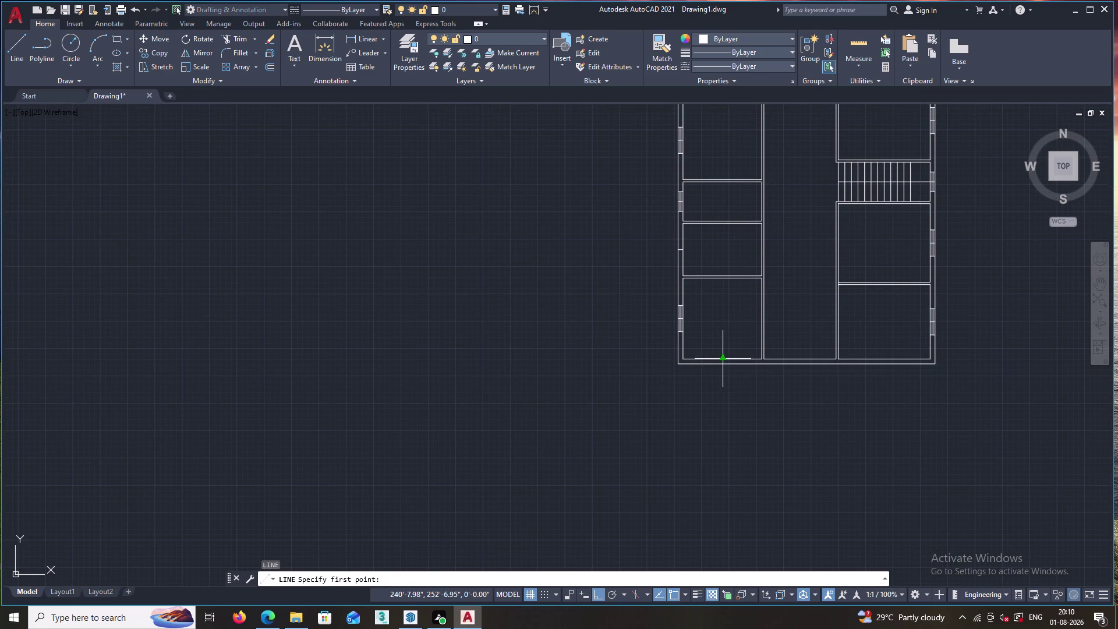
click(722, 359)
scroll(up, 3)
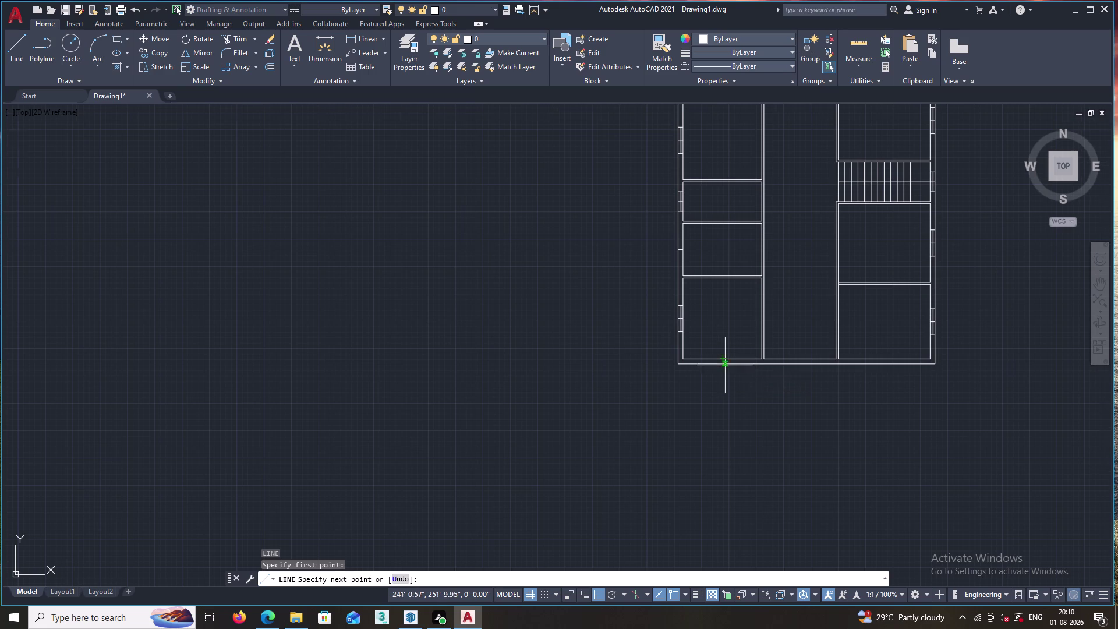
scroll(up, 3)
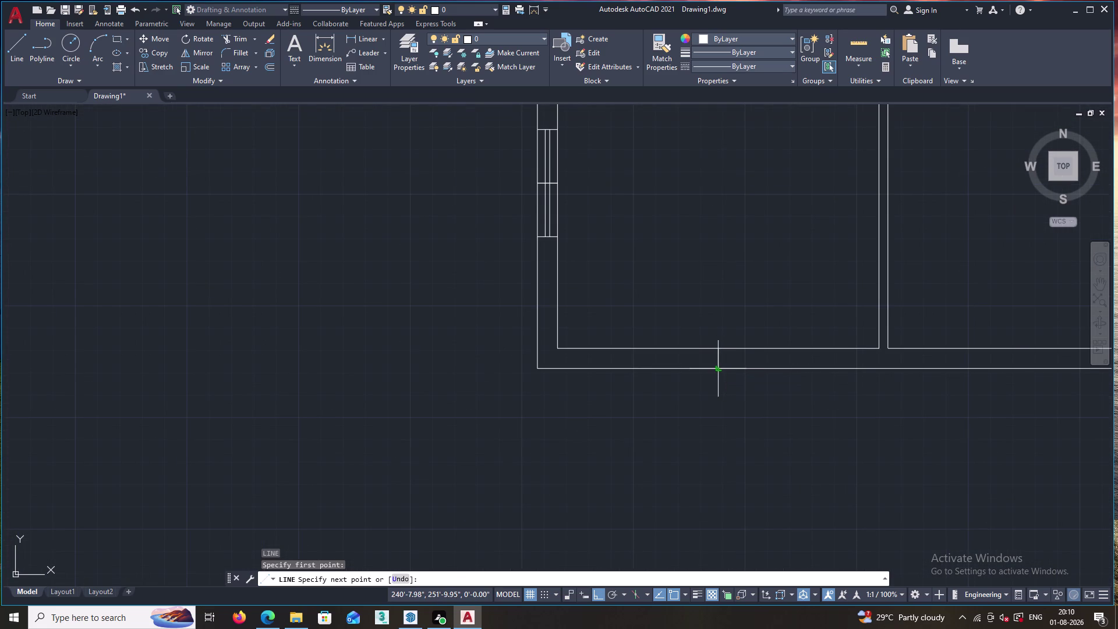
click(718, 368)
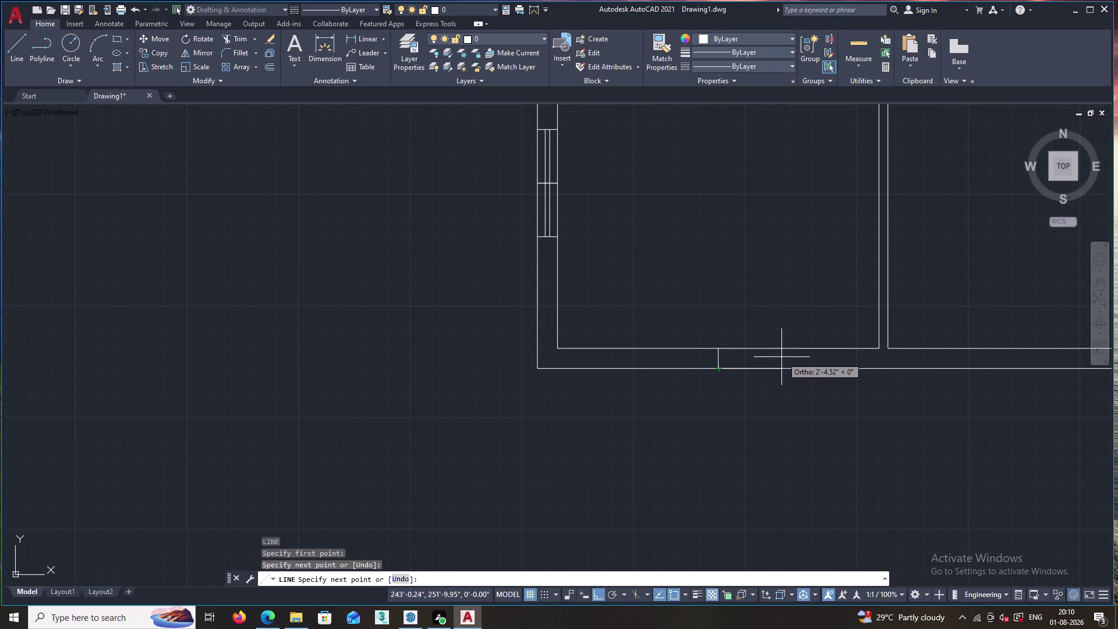
key(Escape)
key(o)
key(Return)
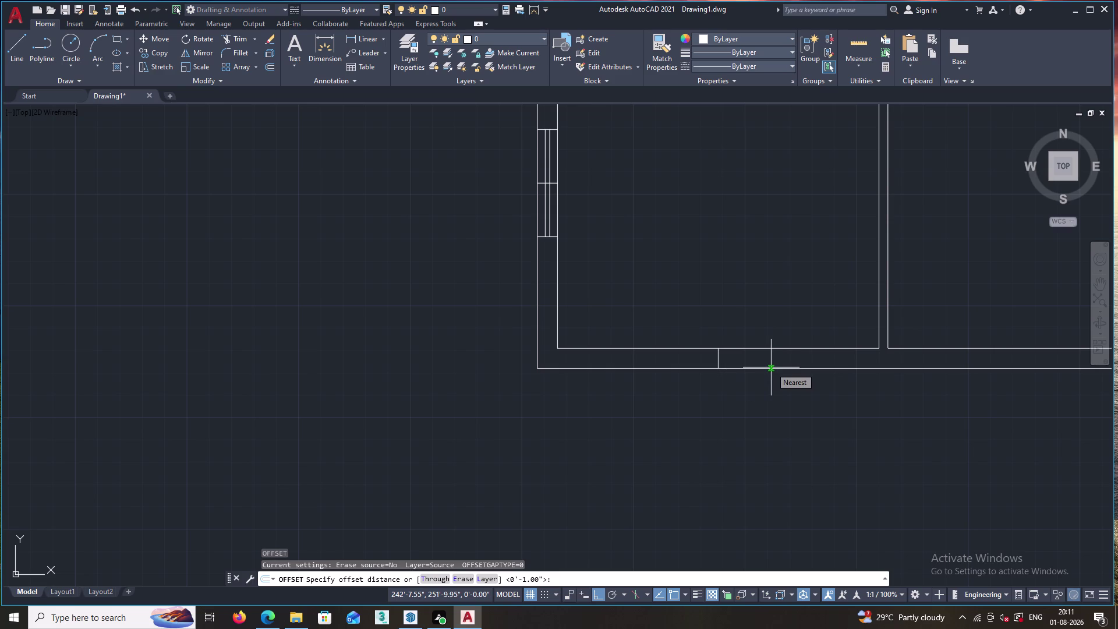
Start offsetting the jamb line by 1.5 with the wrong units, then cancel.
key(1)
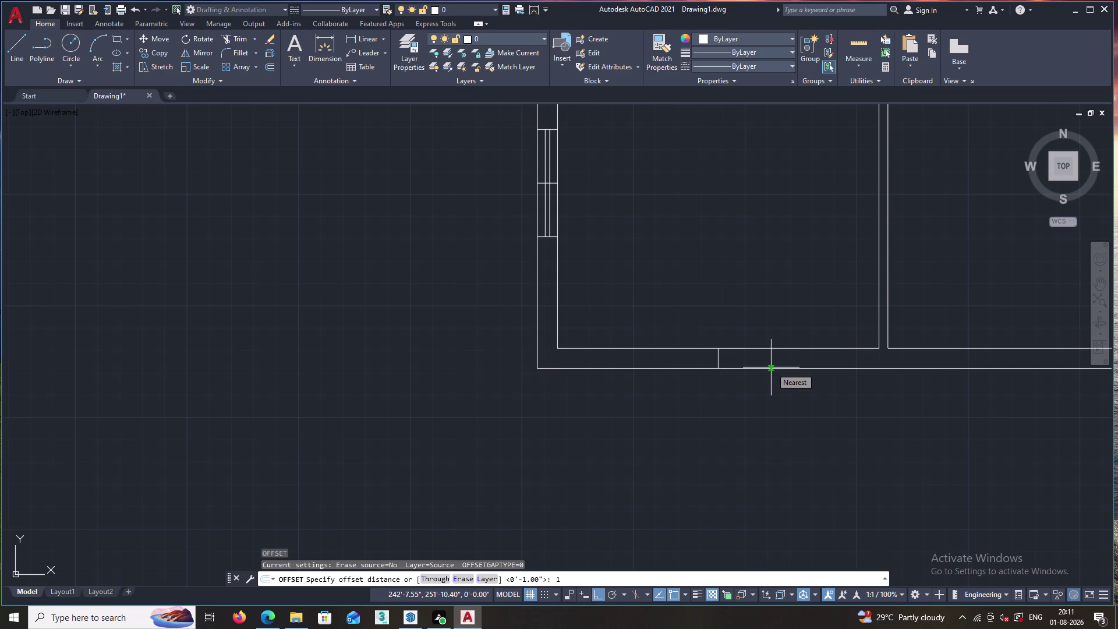
text(.5)
key(Return)
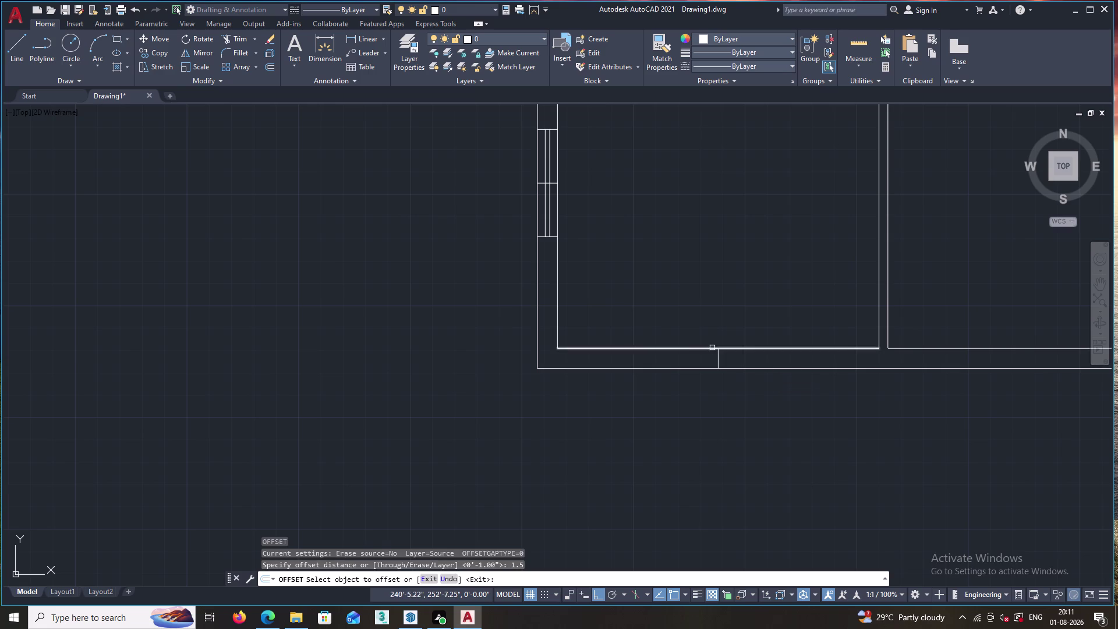
click(718, 358)
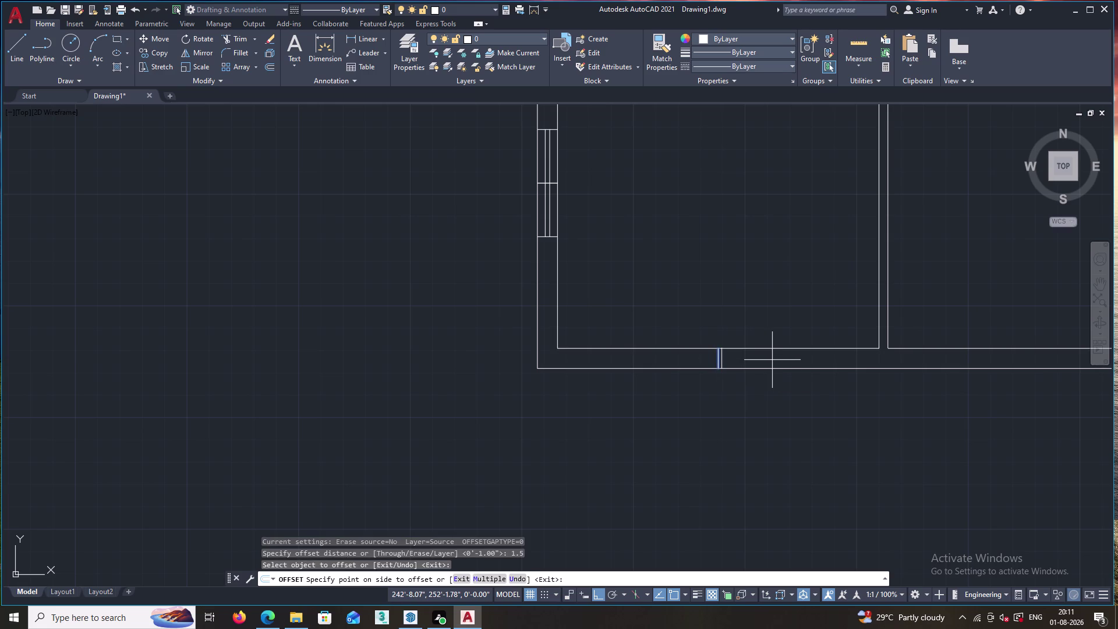
key(Escape)
Offset the jamb line 1.5" to both sides to mark the opening edges.
key(o)
key(Return)
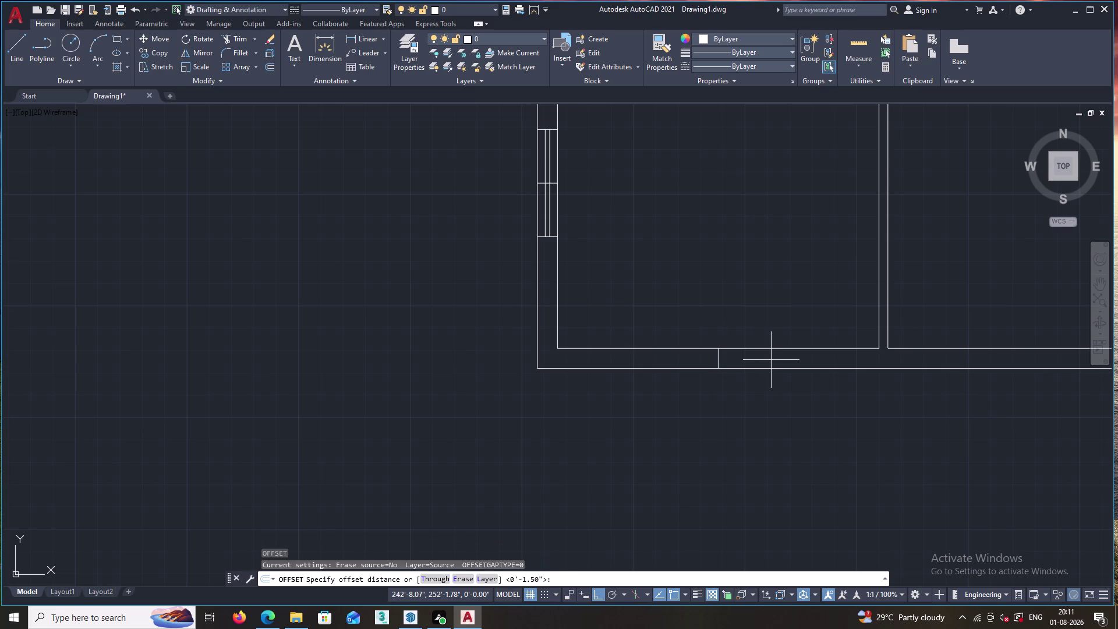
text(1.5)
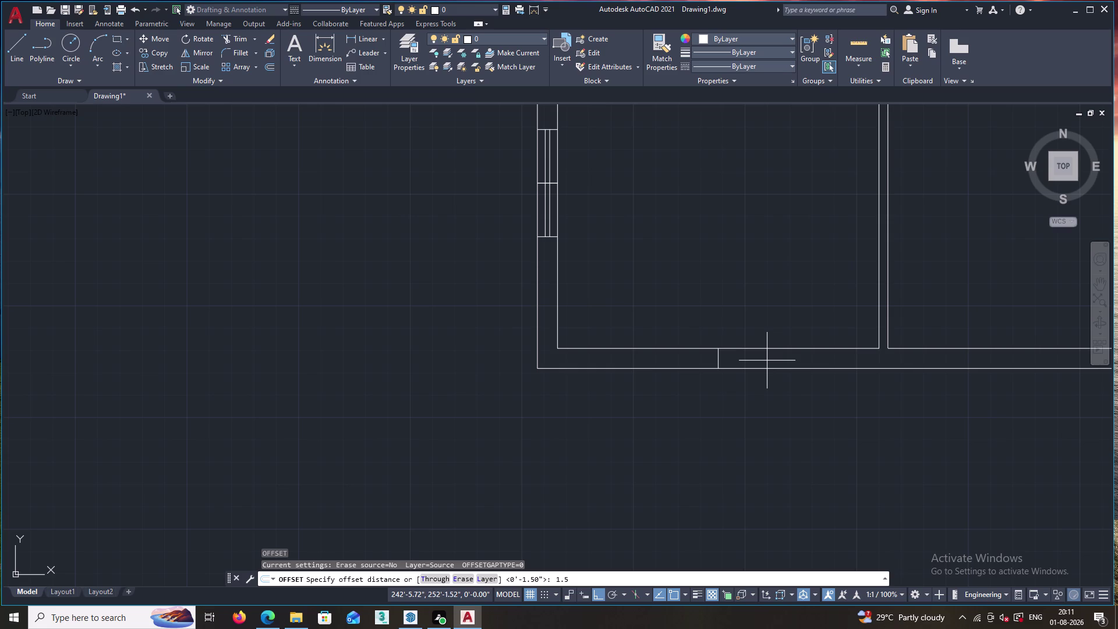
key(apostrophe)
key(Return)
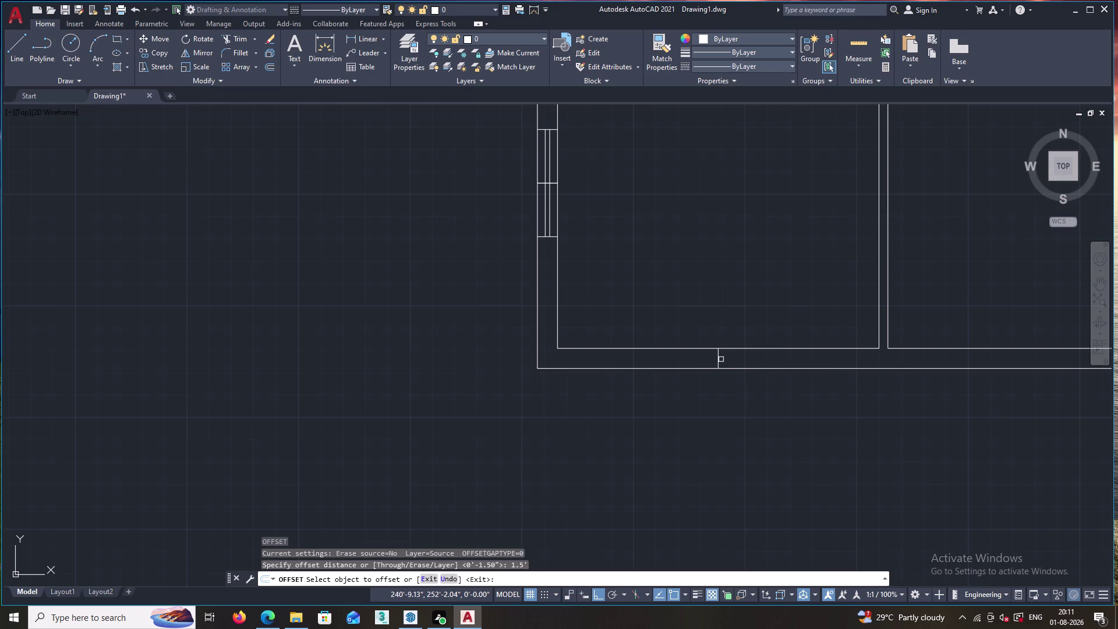
click(717, 358)
click(745, 358)
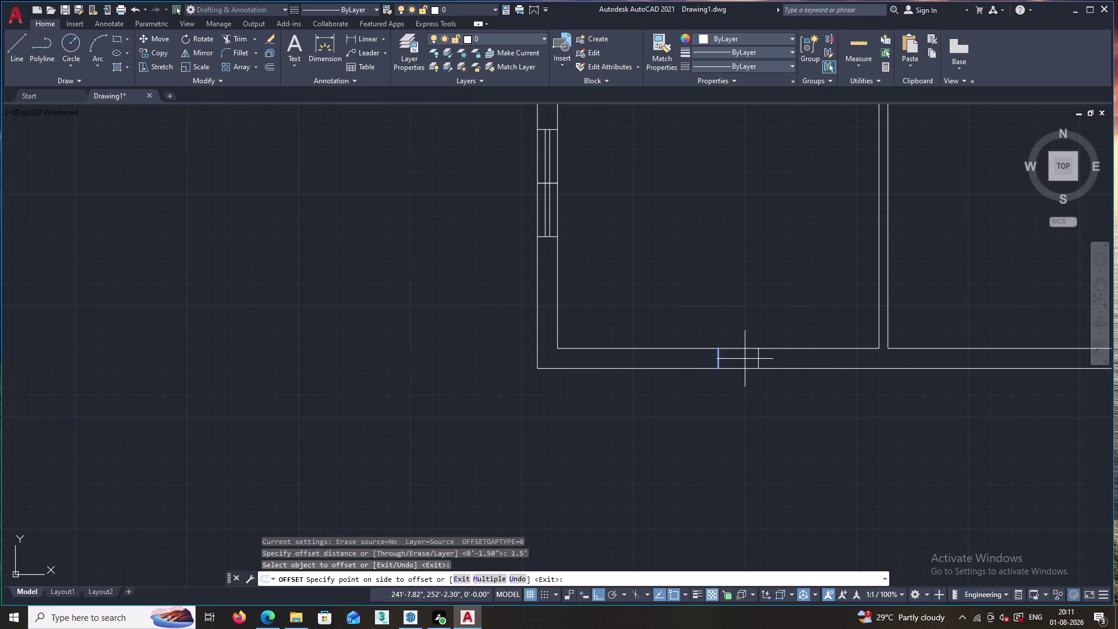
click(718, 356)
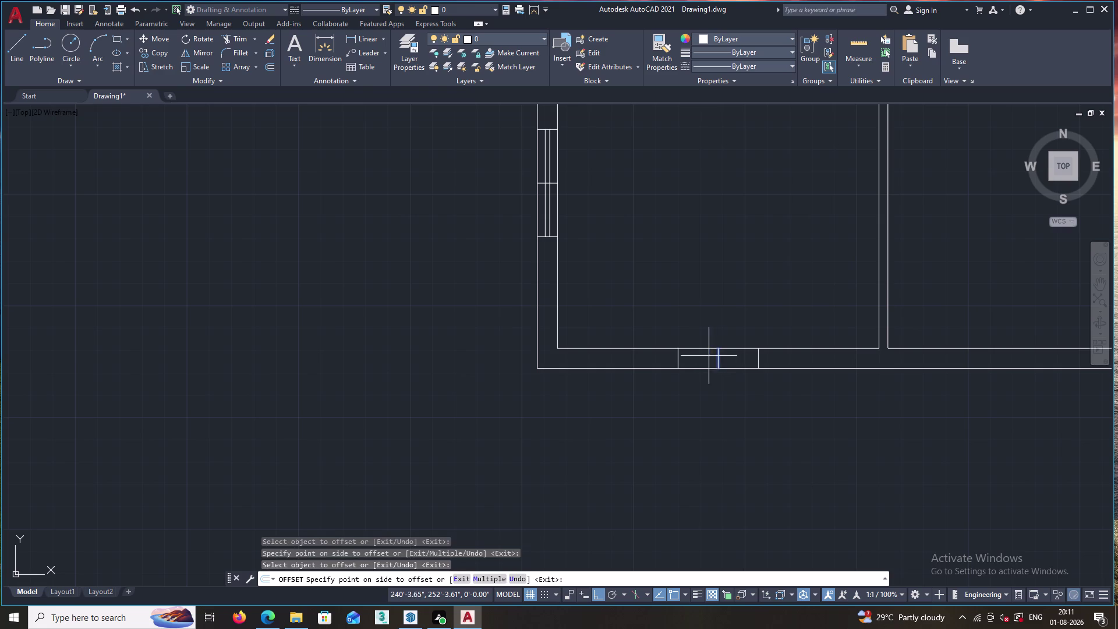
click(695, 356)
key(Escape)
Draw a line across the opening from the right jamb to the left jamb.
key(l)
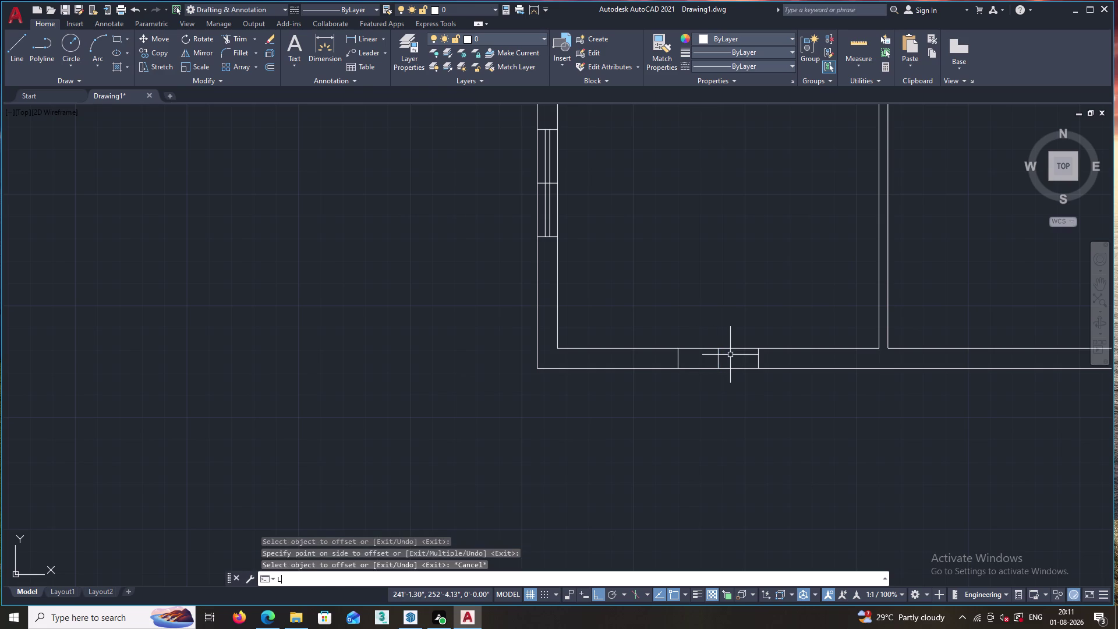
key(Return)
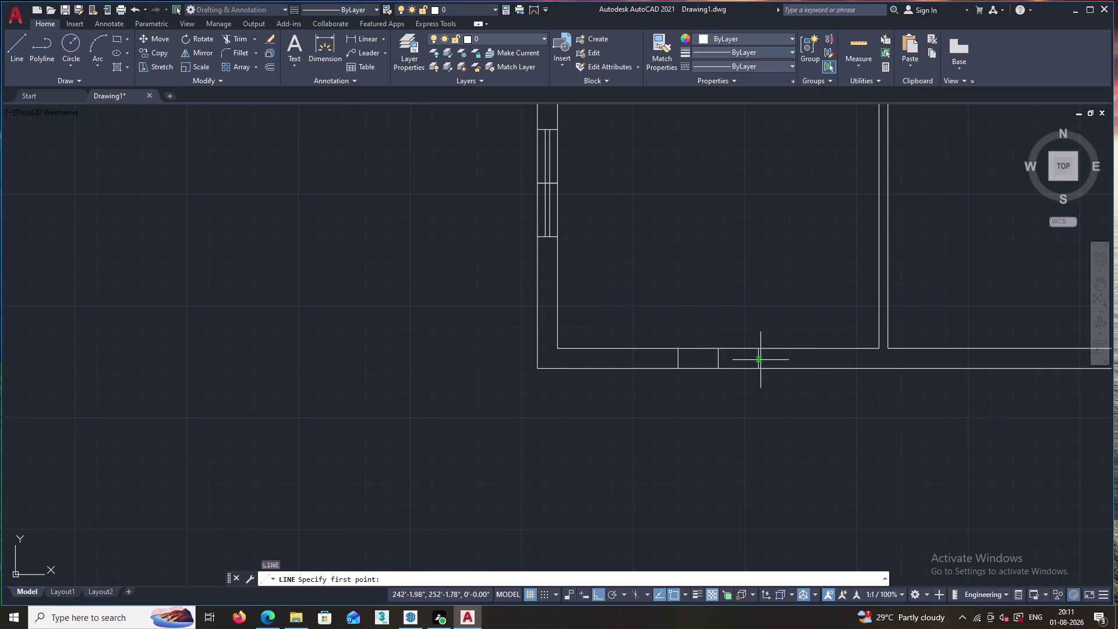
click(760, 358)
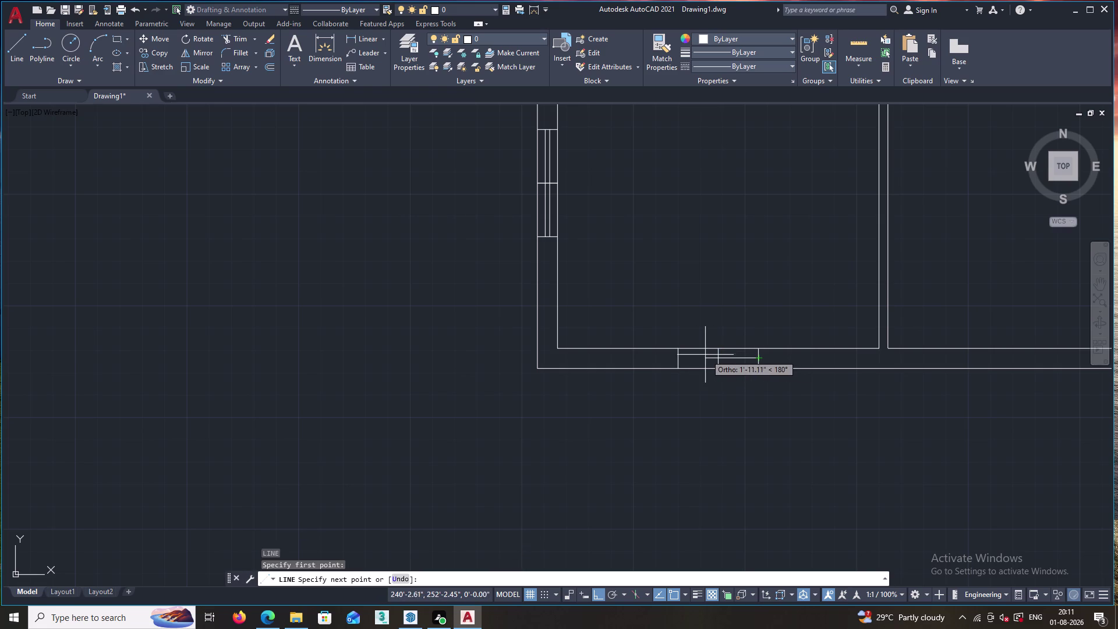
click(677, 359)
key(Escape)
key(o)
key(Return)
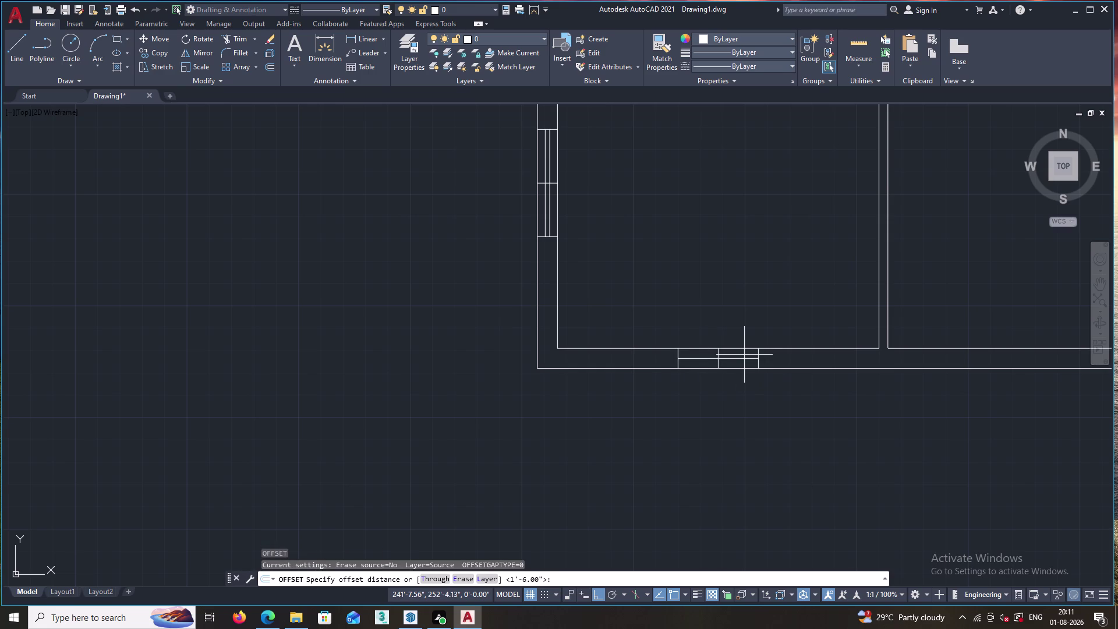
Offset the line across the opening by 1 to create the second glazing line.
key(1)
key(Return)
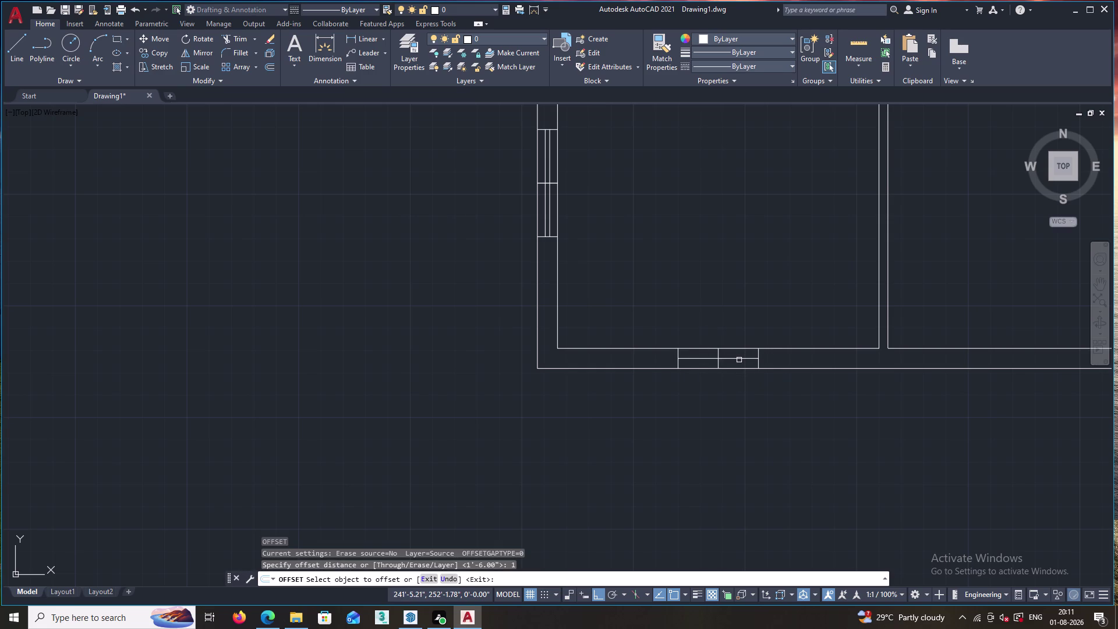
click(739, 360)
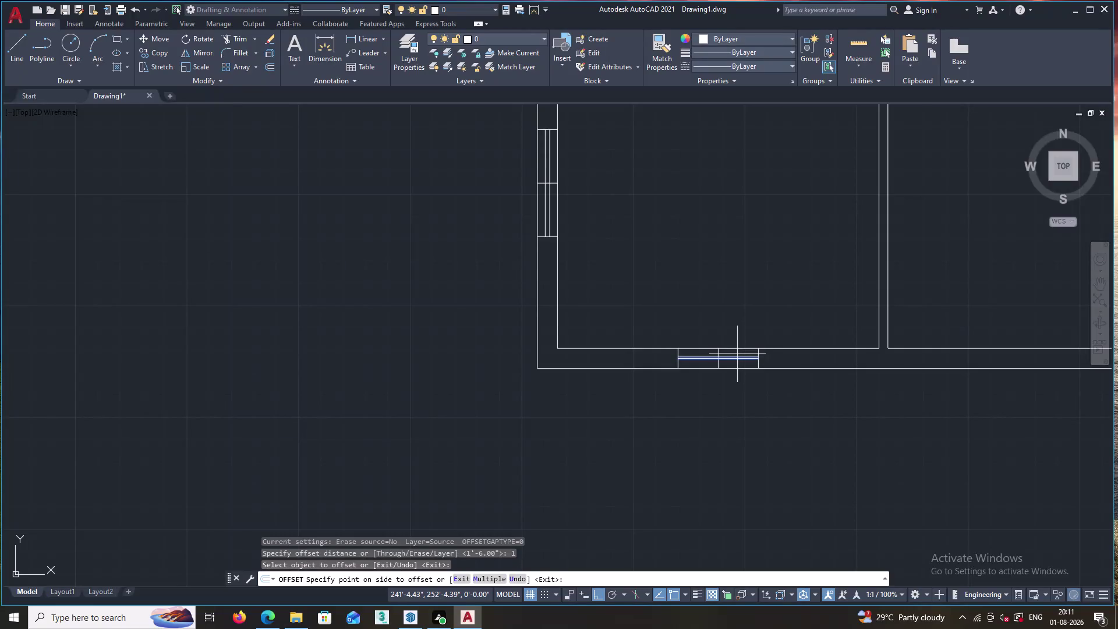
click(738, 354)
scroll(up, 3)
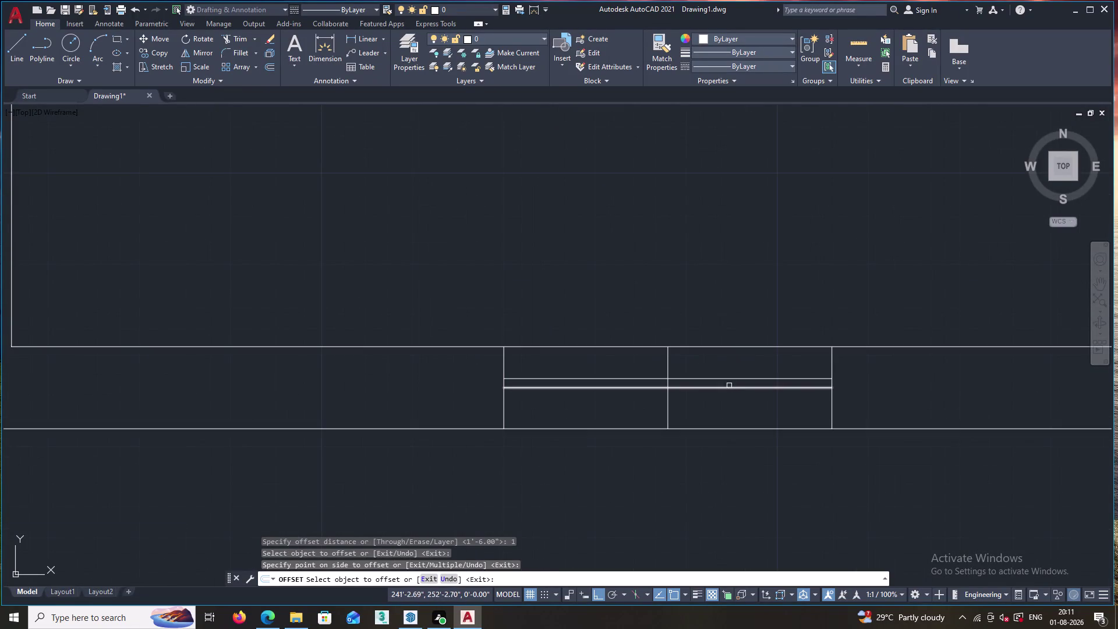
click(729, 387)
double_click(724, 402)
scroll(down, 3)
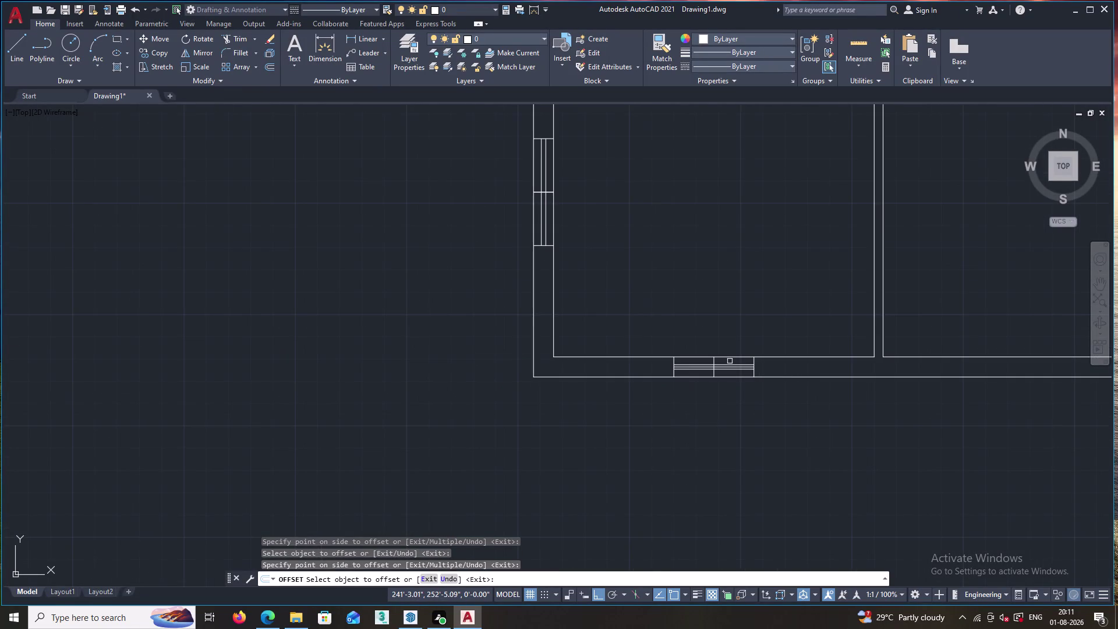
scroll(down, 3)
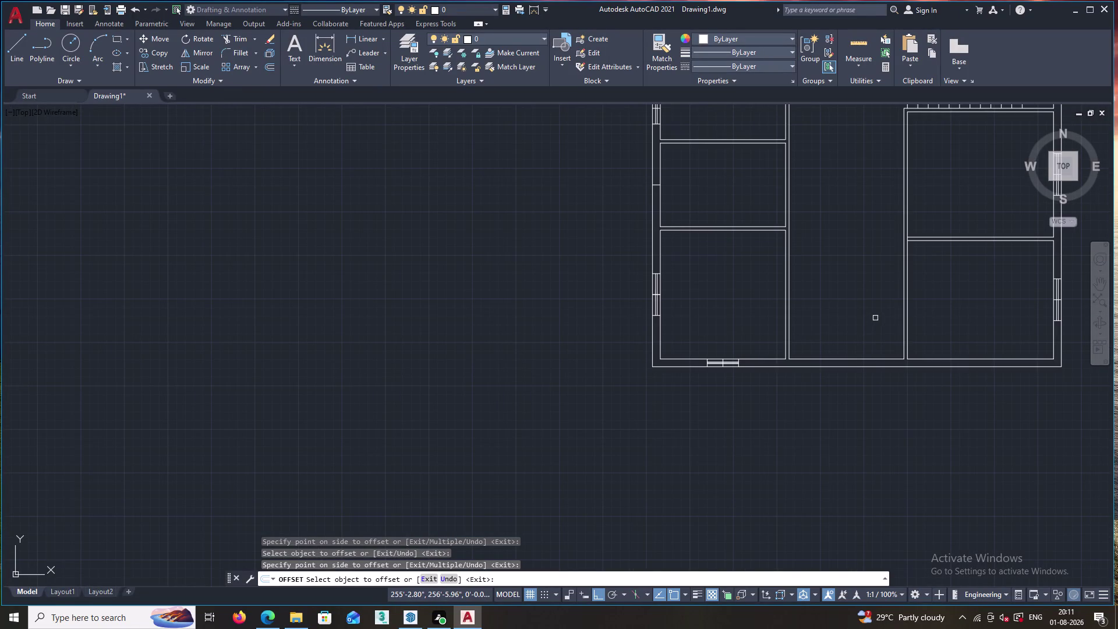
middle_drag(873, 302, 752, 332)
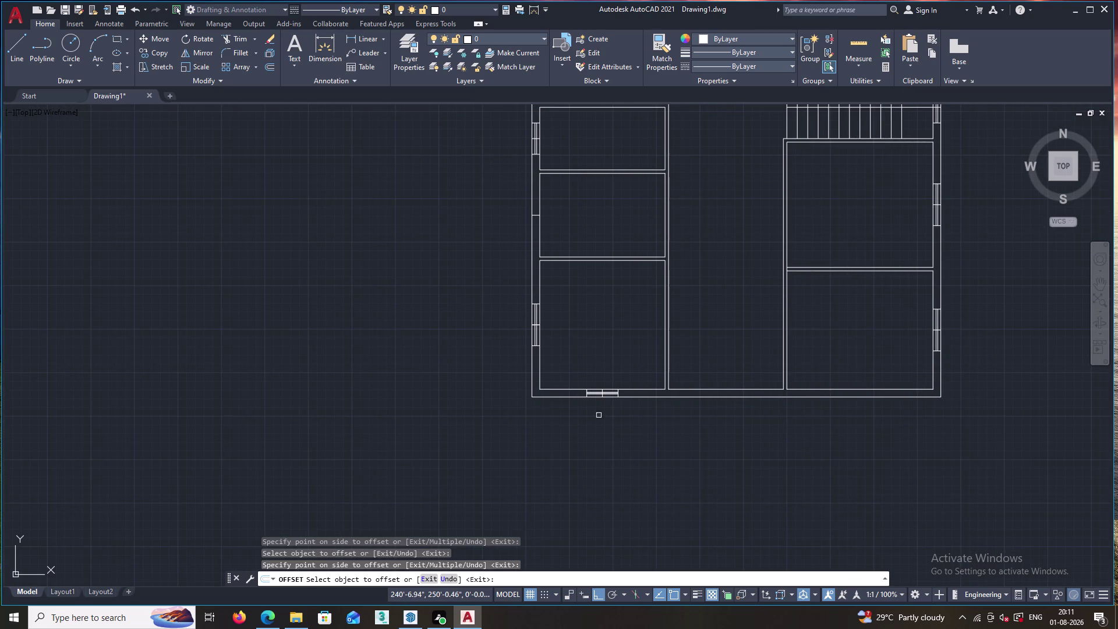
scroll(up, 3)
key(Escape)
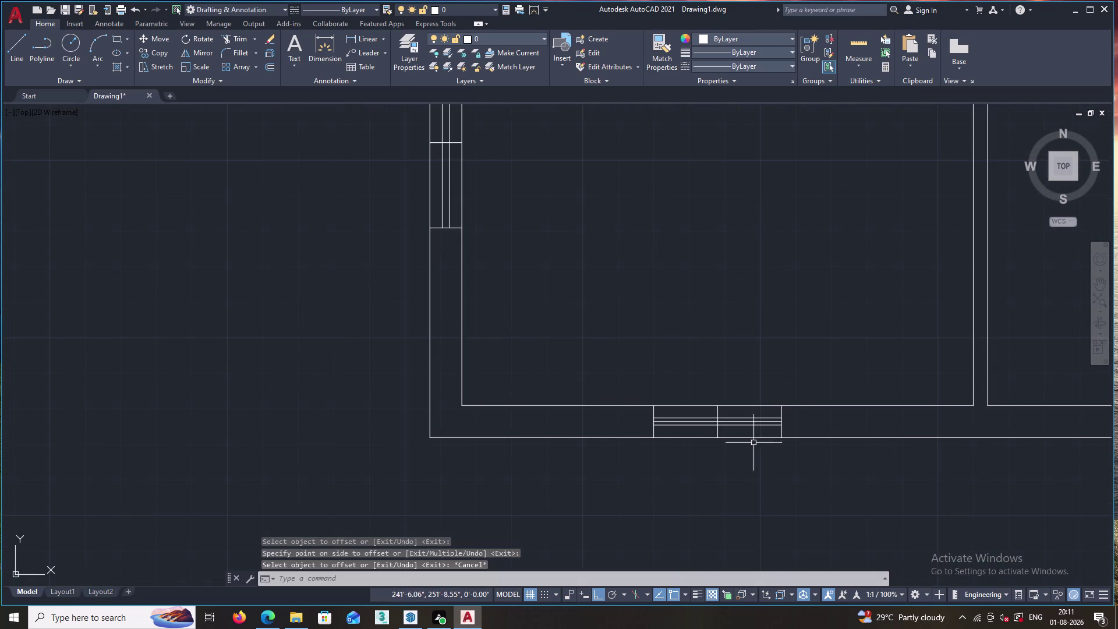
Select the bottom-wall window lines, then clear the selection.
drag(801, 419, 735, 429)
key(grave)
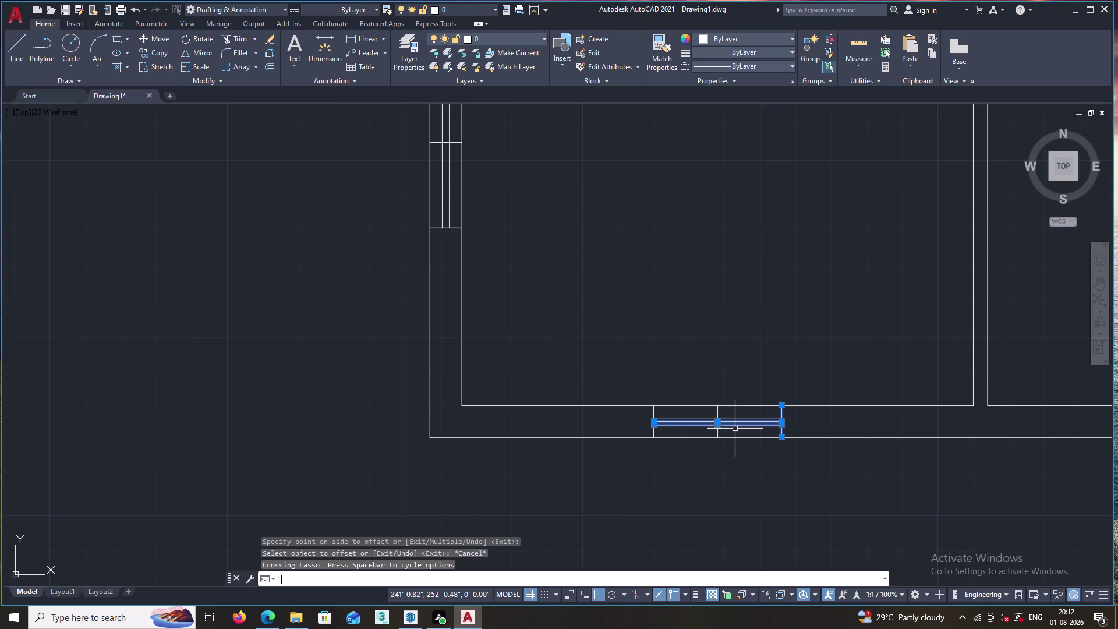
key(Escape)
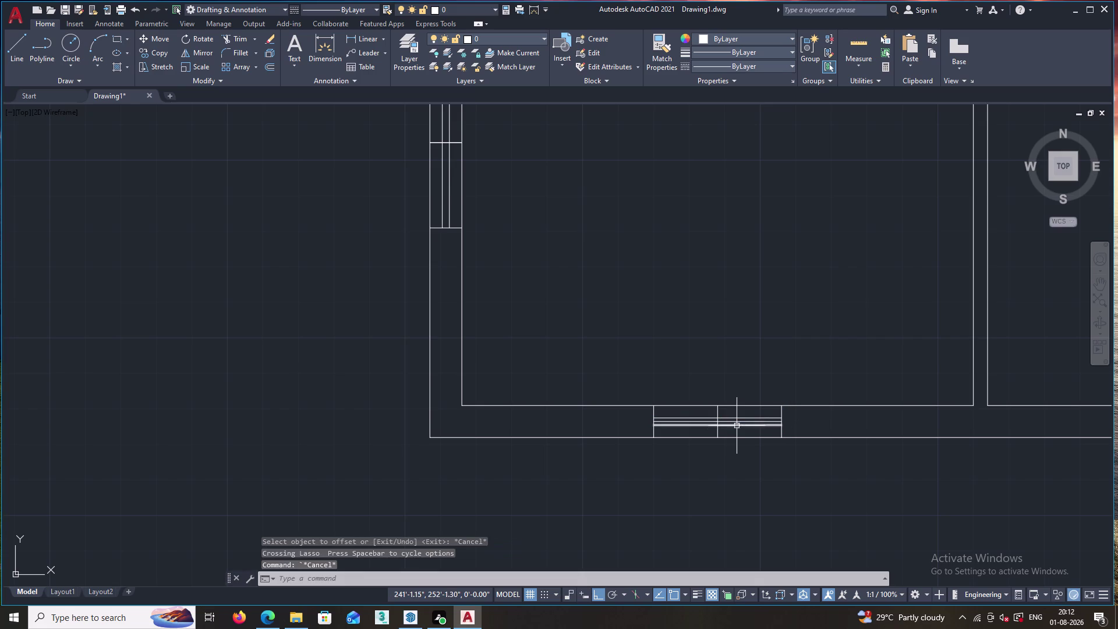
Pan to the lower-right room and draw a short vertical line across its bottom wall.
middle_drag(788, 360, 597, 309)
scroll(down, 3)
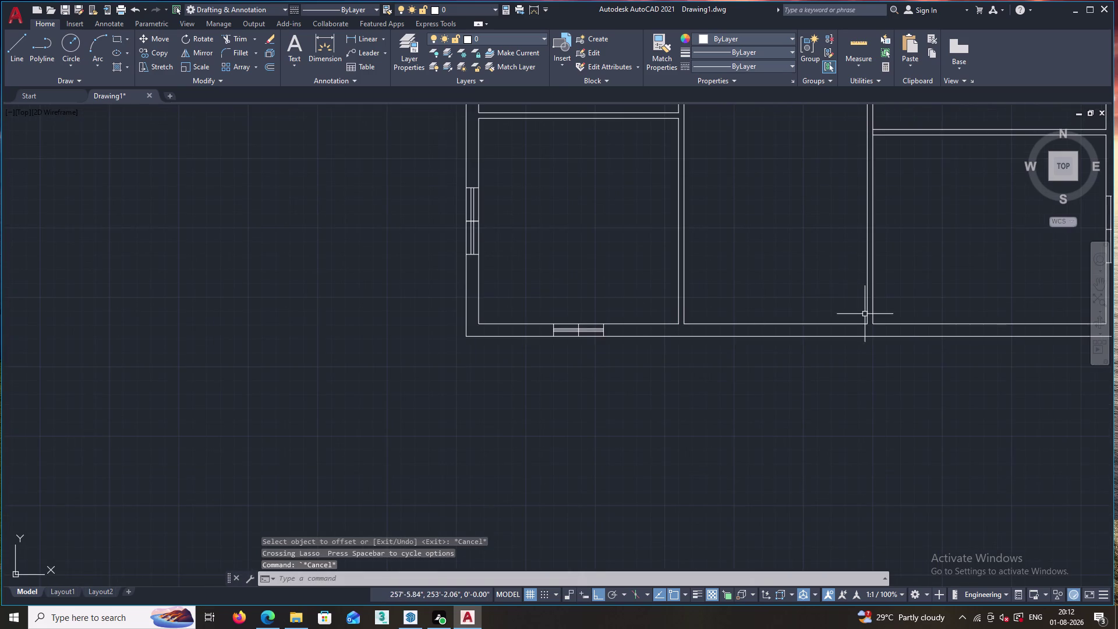
scroll(down, 3)
middle_drag(992, 302, 911, 318)
scroll(up, 3)
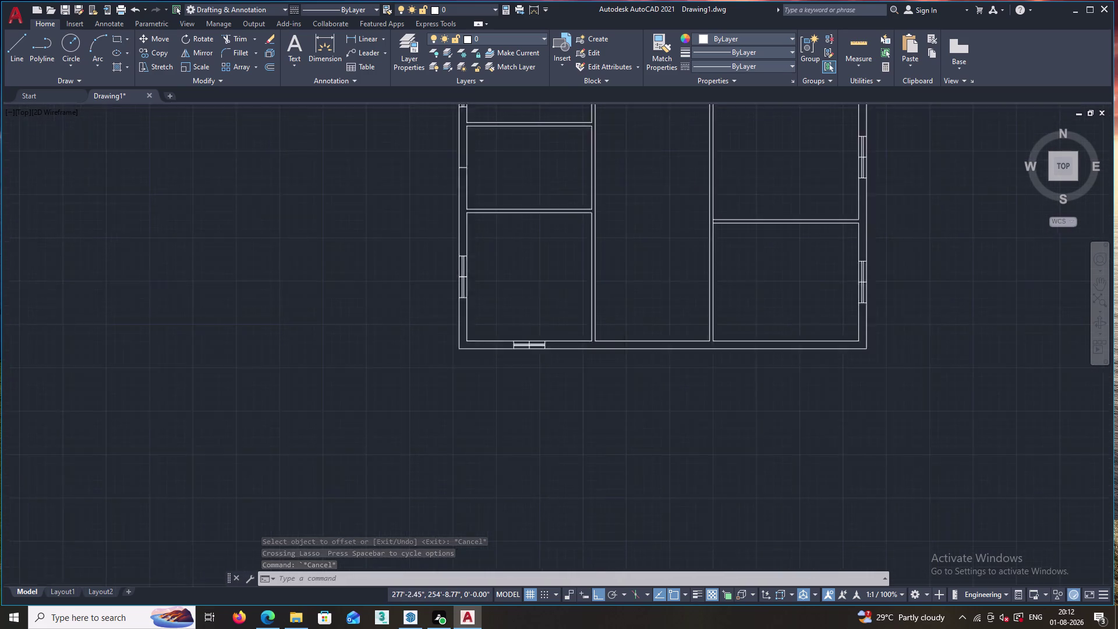
key(l)
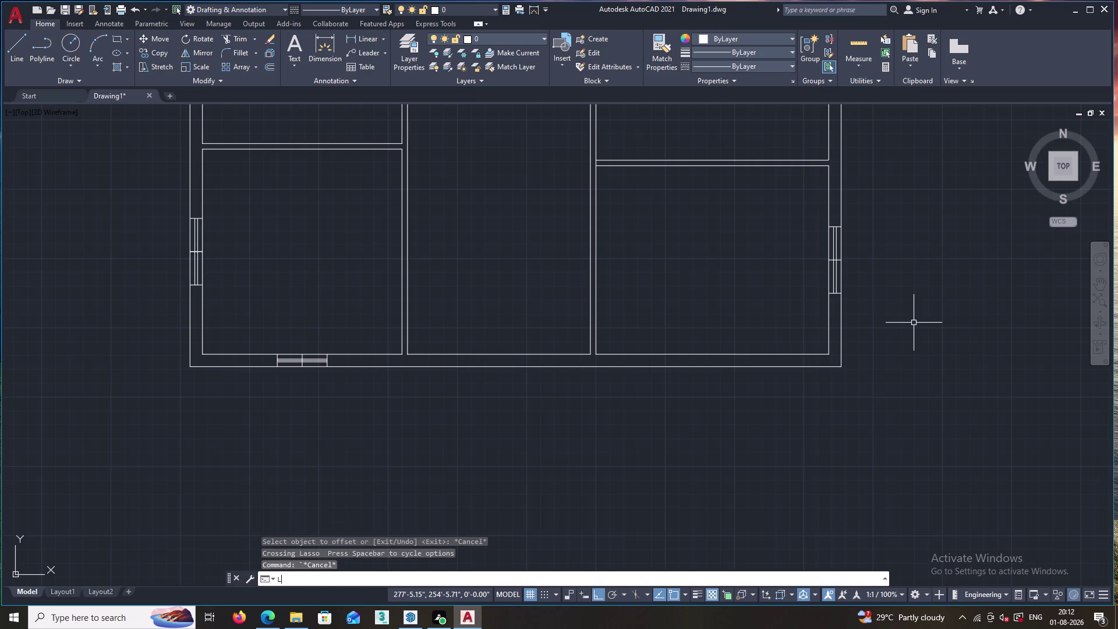
key(Return)
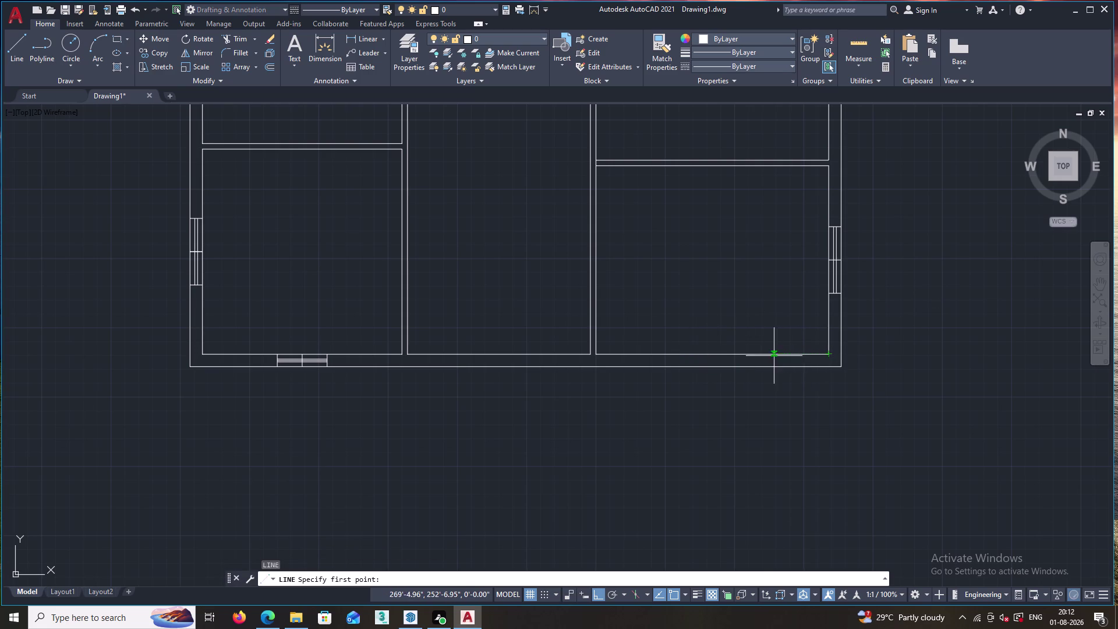
click(712, 354)
click(712, 368)
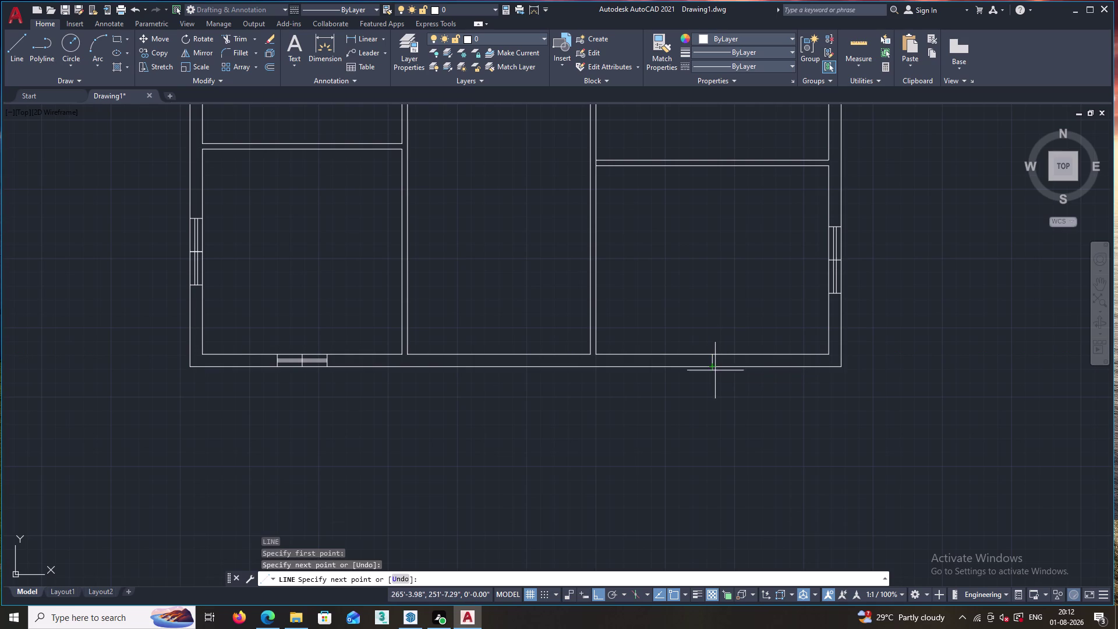
key(Escape)
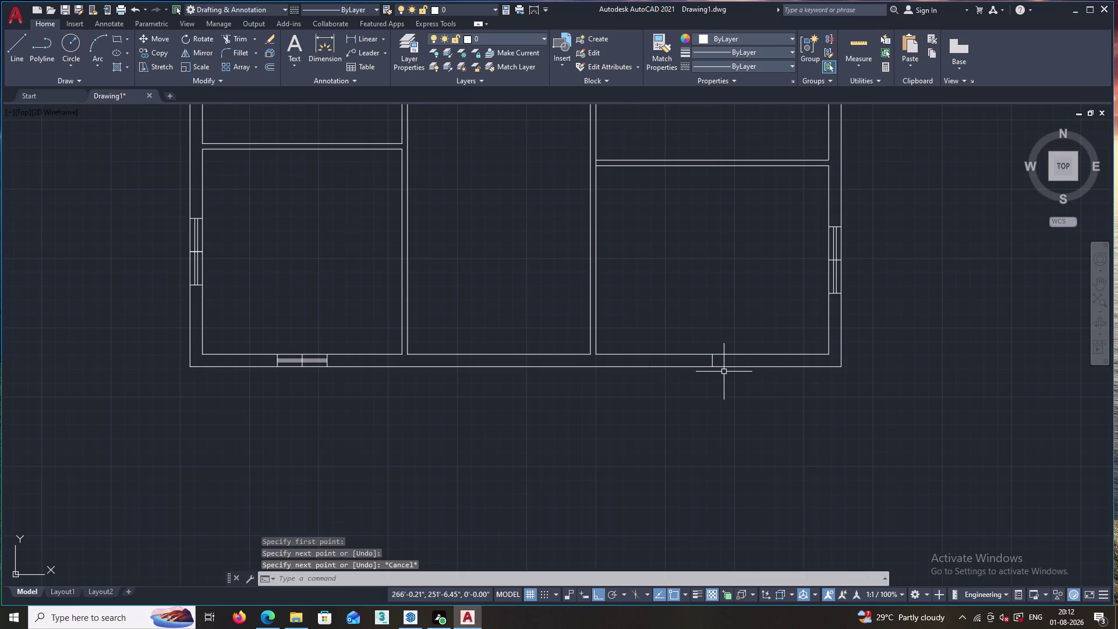
key(o)
key(Return)
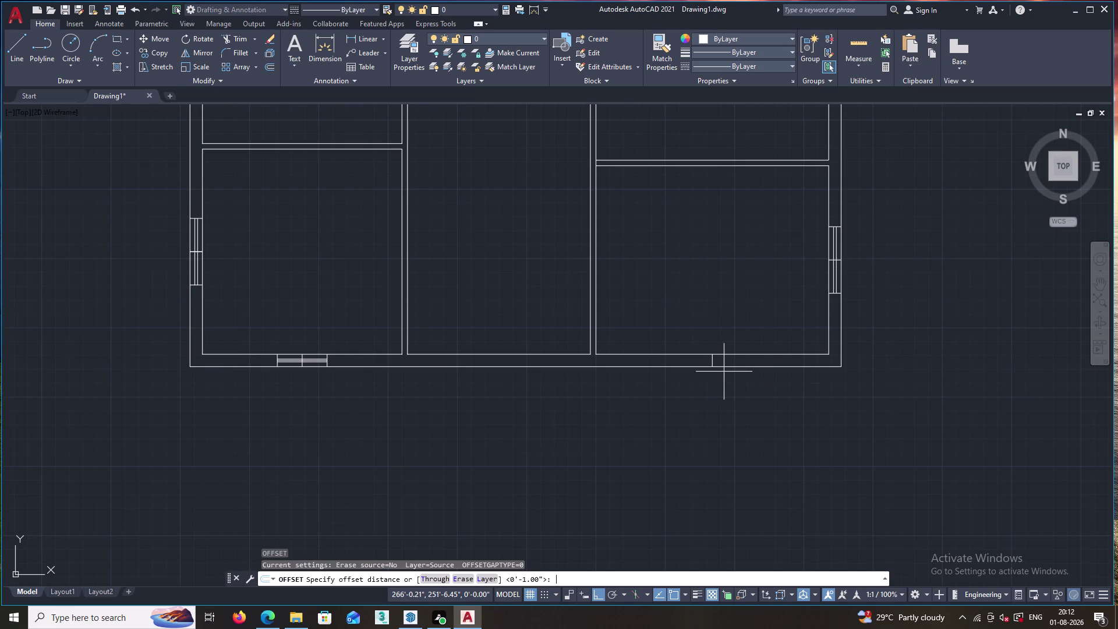
Offset the short wall line 1.5 units to both sides.
key(1)
key(period)
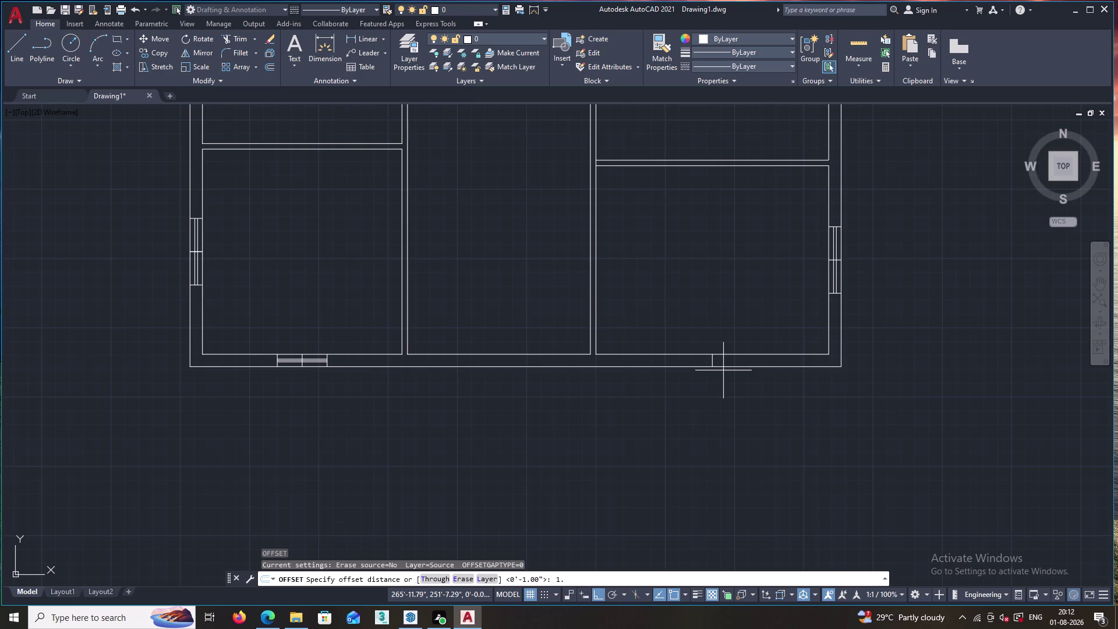
key(5)
key(apostrophe)
key(Return)
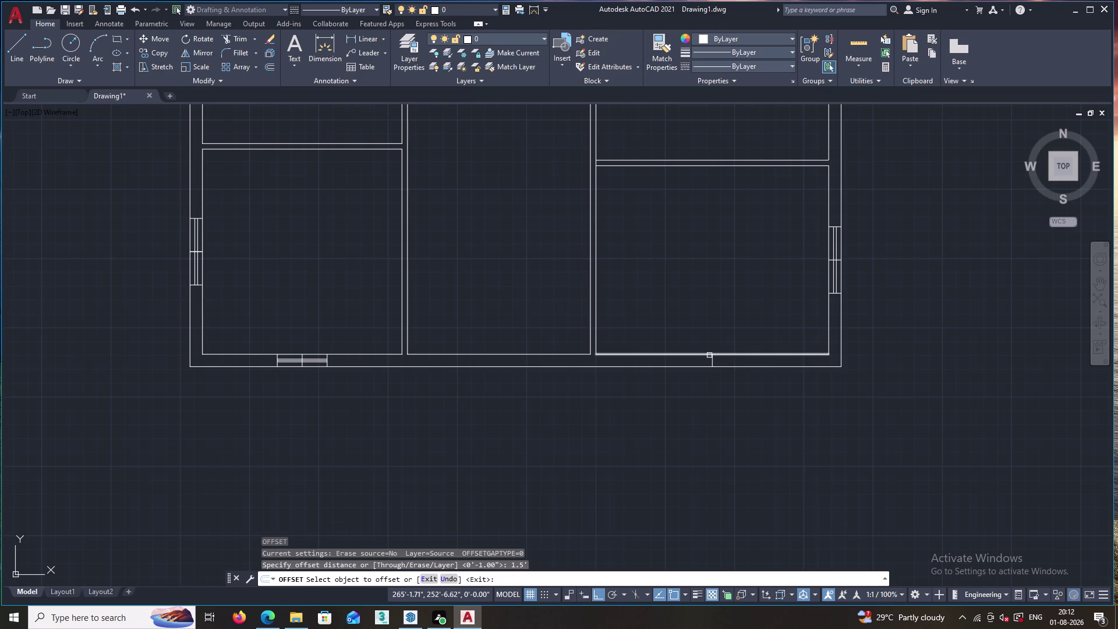
click(712, 360)
click(748, 363)
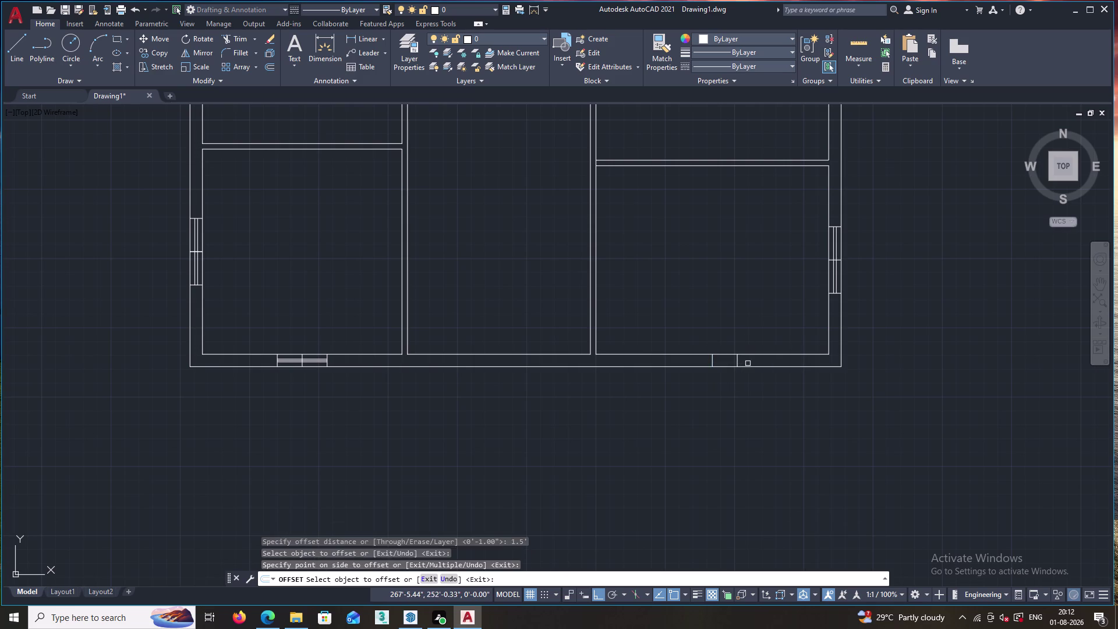
click(711, 359)
click(695, 360)
key(Escape)
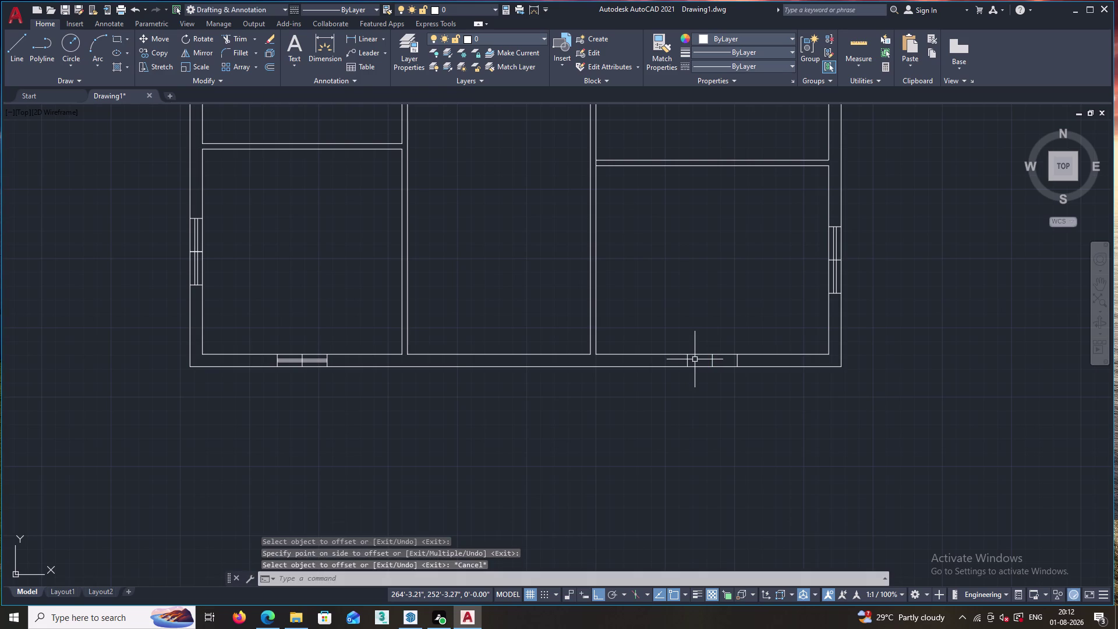
Draw a line across the opening from the right jamb to the left jamb.
key(l)
key(Return)
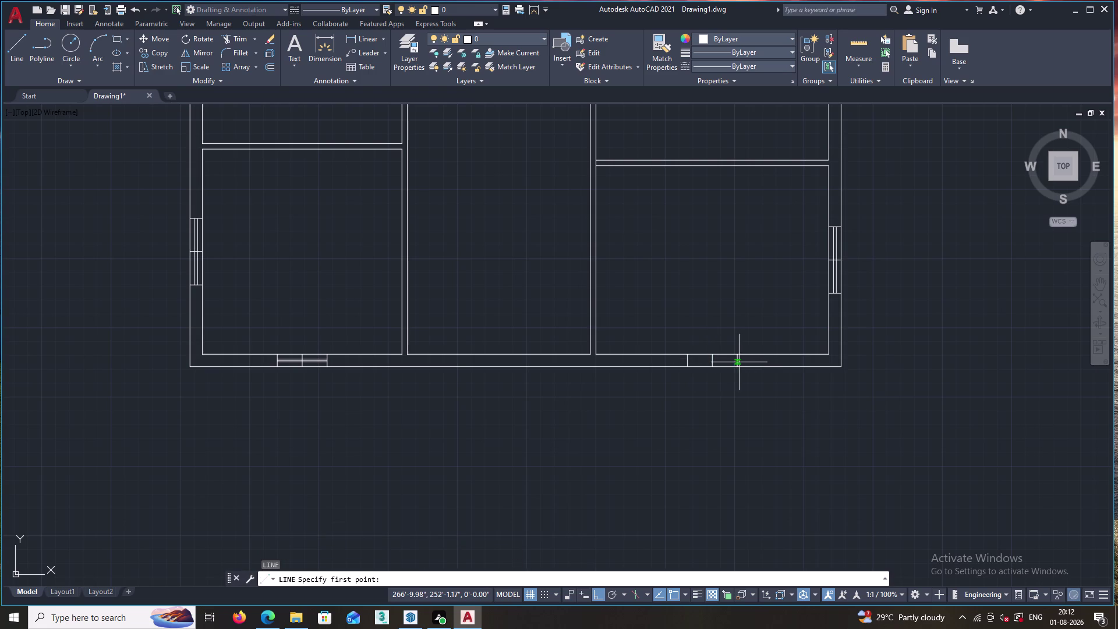
scroll(up, 3)
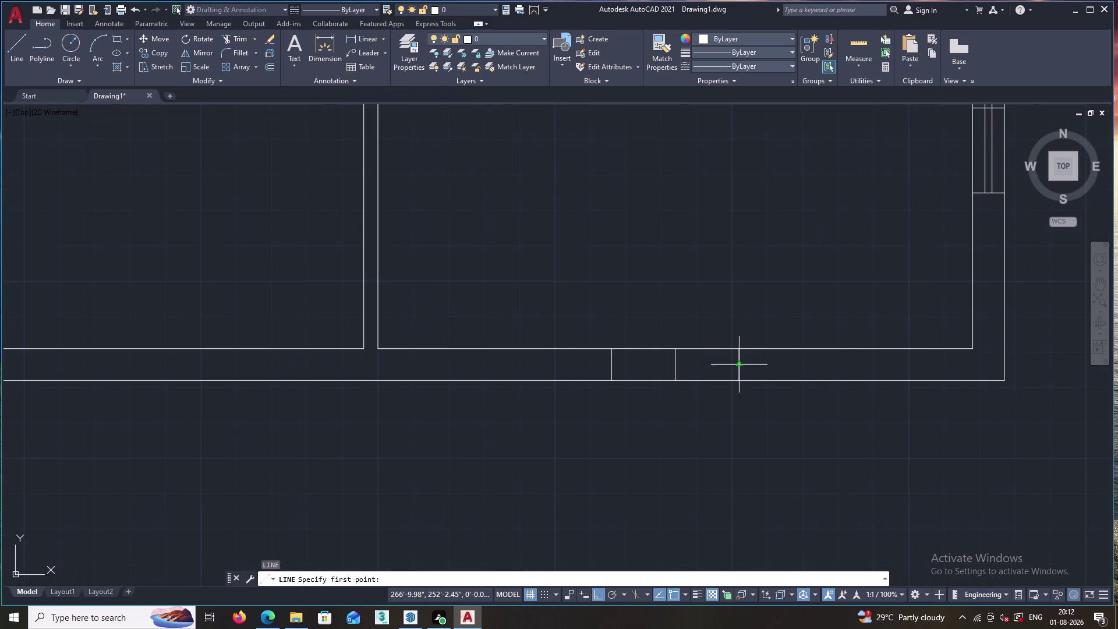
click(740, 365)
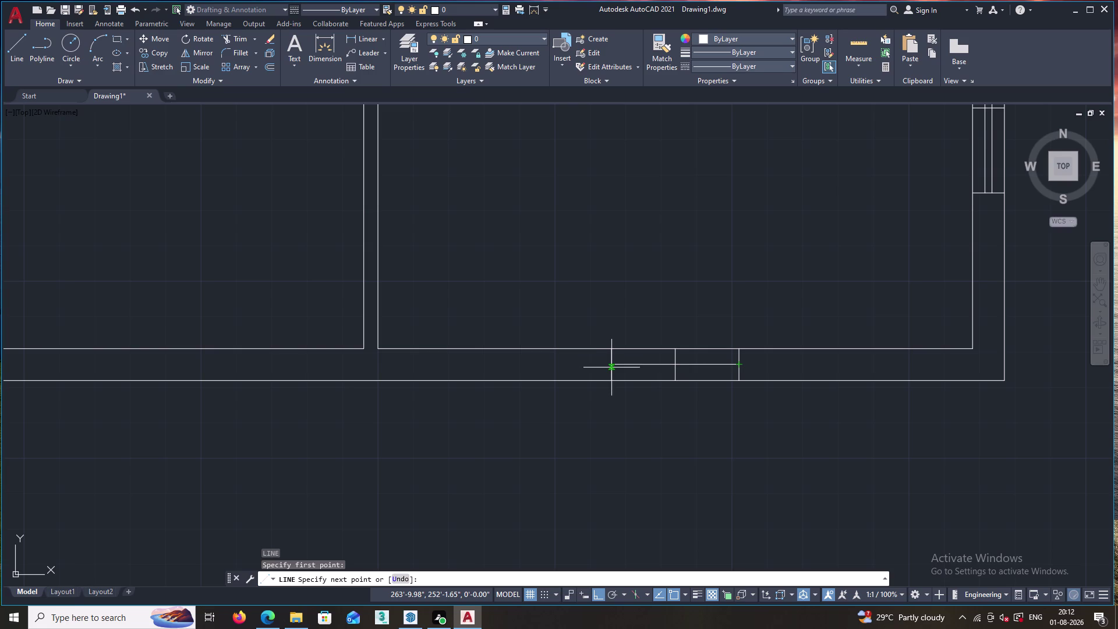
click(612, 364)
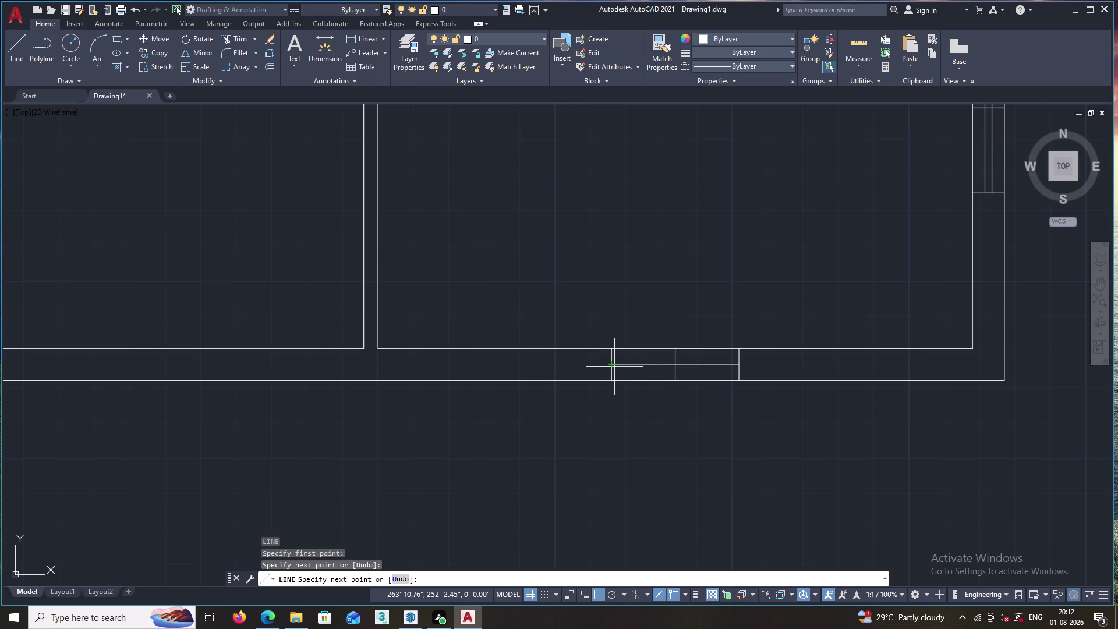
key(Escape)
Offset the window line 1 unit to both sides inside the opening.
key(o)
key(Return)
key(1)
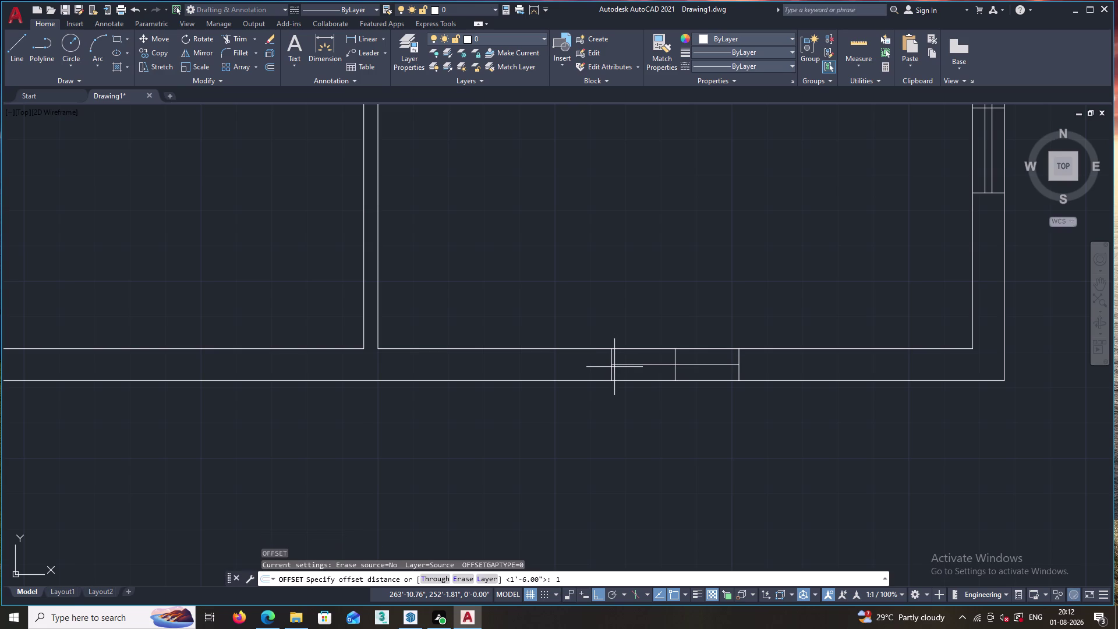
key(Return)
click(621, 366)
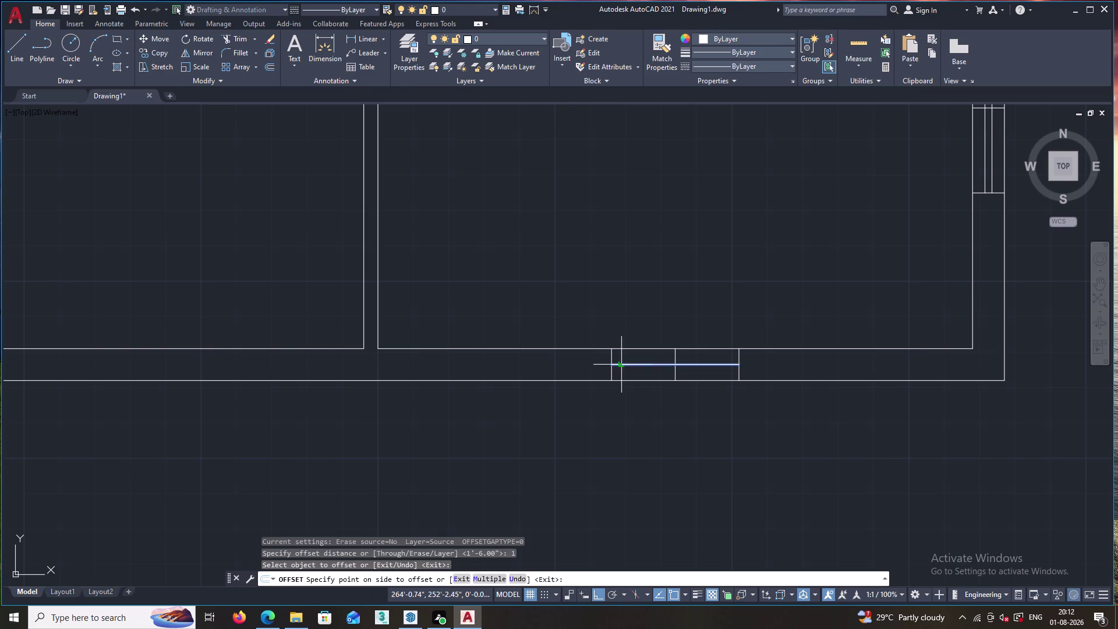
click(625, 357)
click(625, 366)
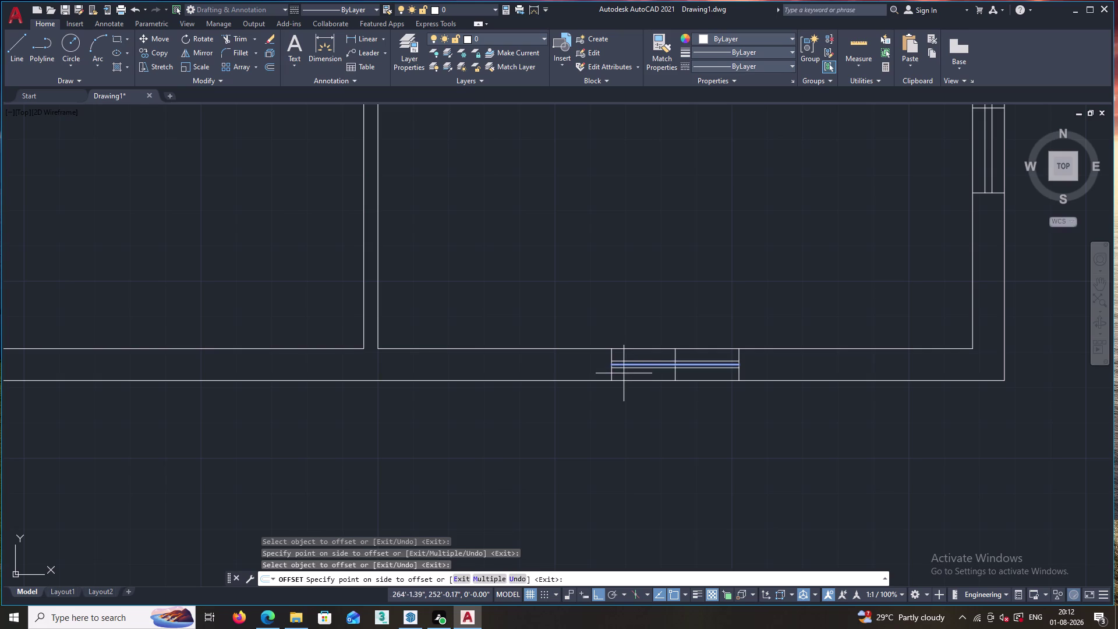
click(624, 373)
key(Escape)
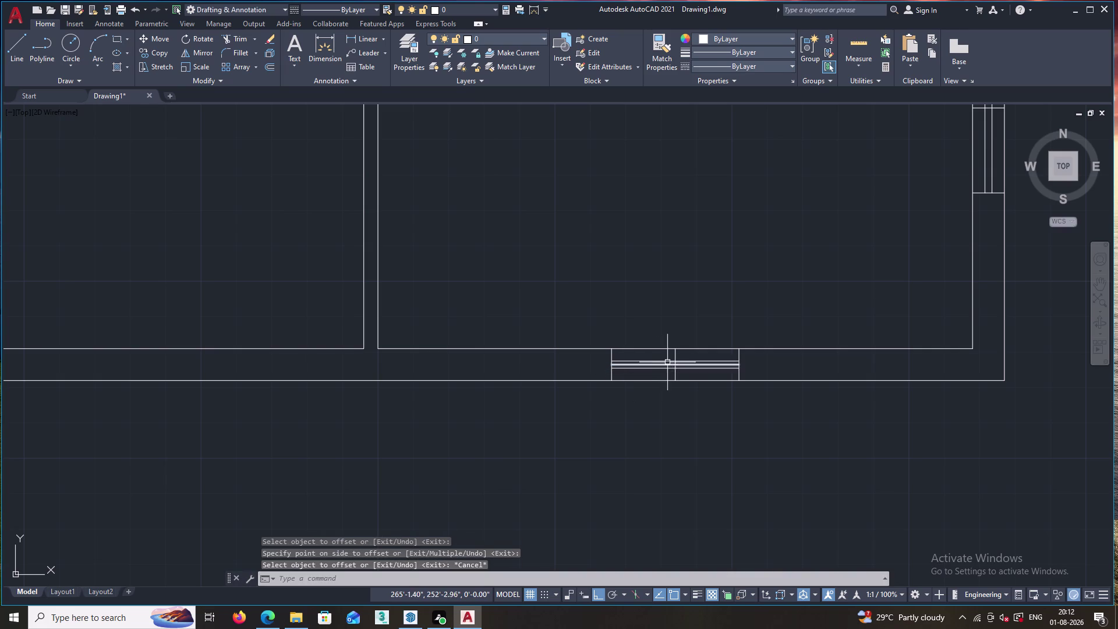
scroll(up, 3)
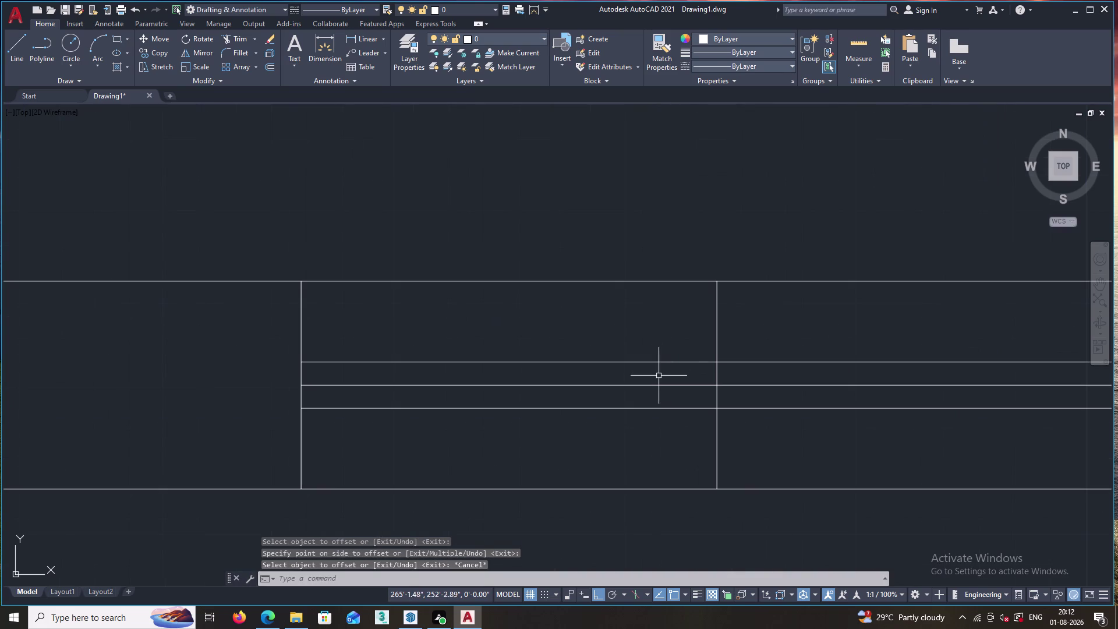
Delete the extra middle lines from the first bottom-wall window.
click(646, 387)
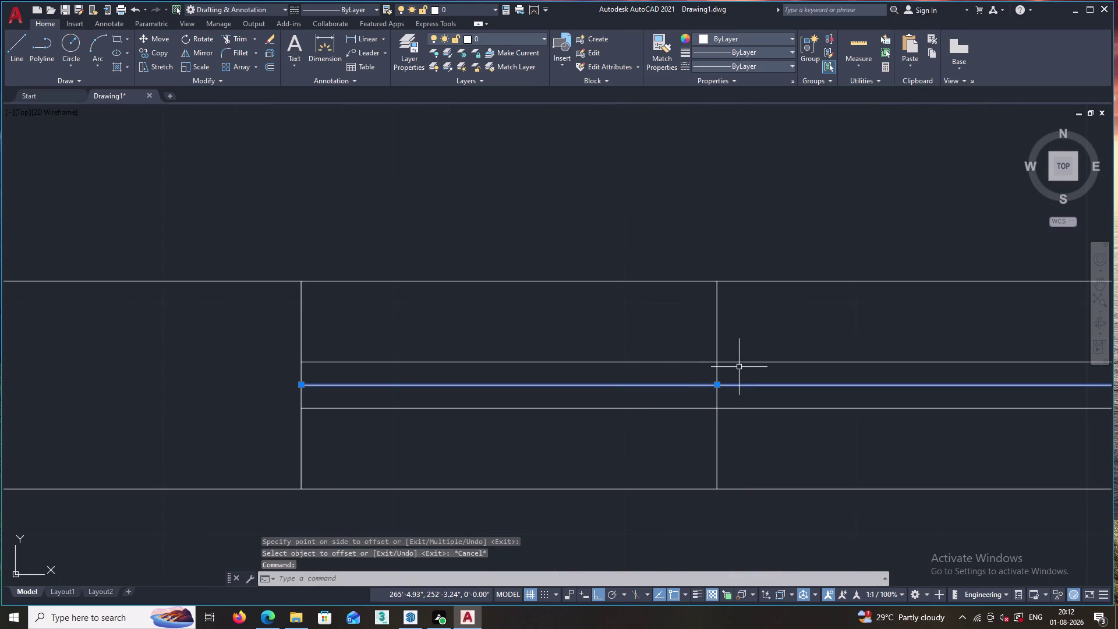
key(Delete)
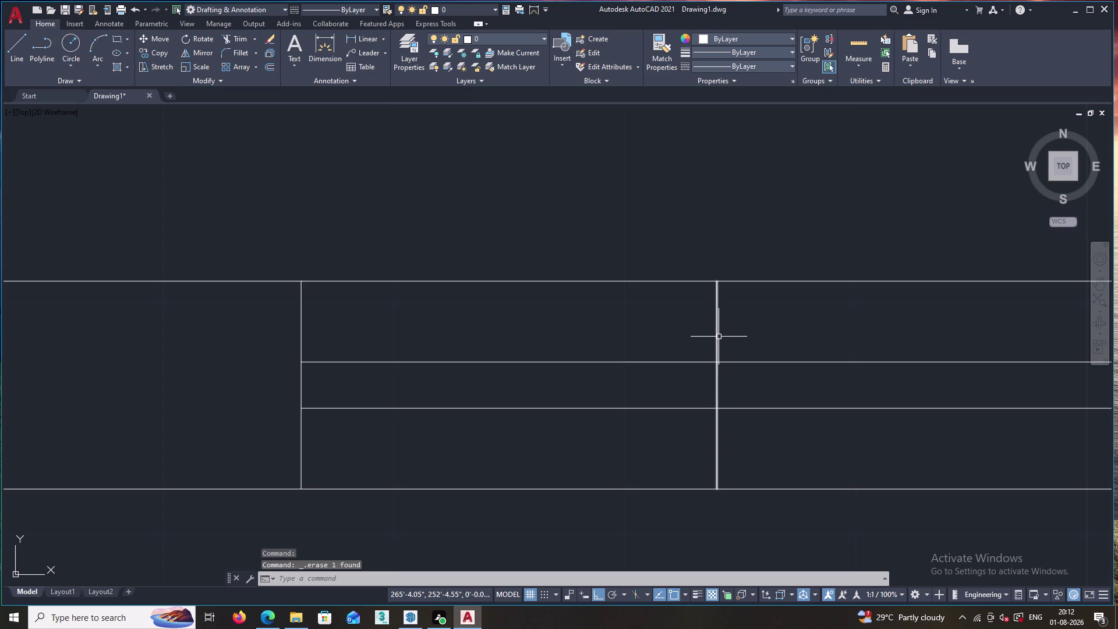
click(717, 333)
key(Delete)
scroll(down, 3)
scroll(down, 3)
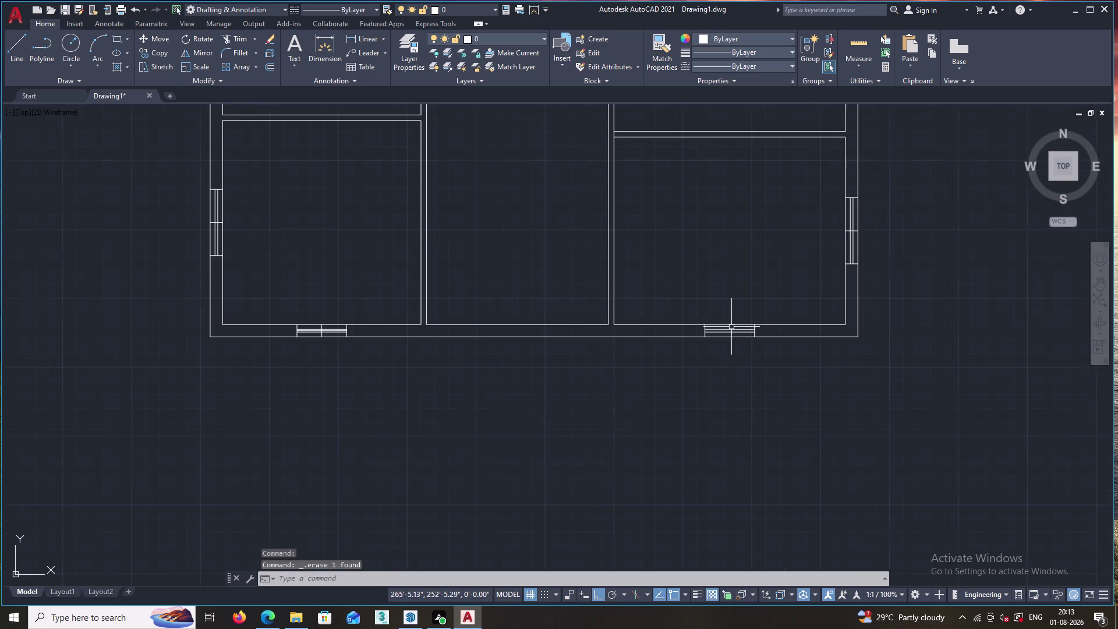
Delete the two extra lines in the second bottom-wall window.
middle_drag(389, 288, 588, 298)
scroll(down, 3)
scroll(up, 3)
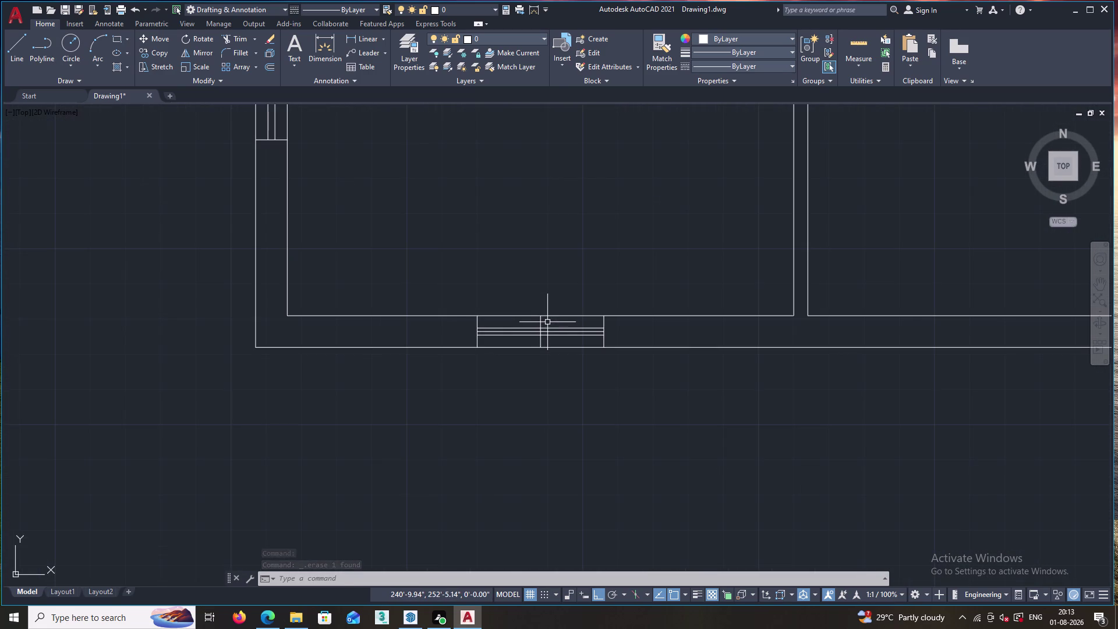
scroll(up, 3)
click(535, 361)
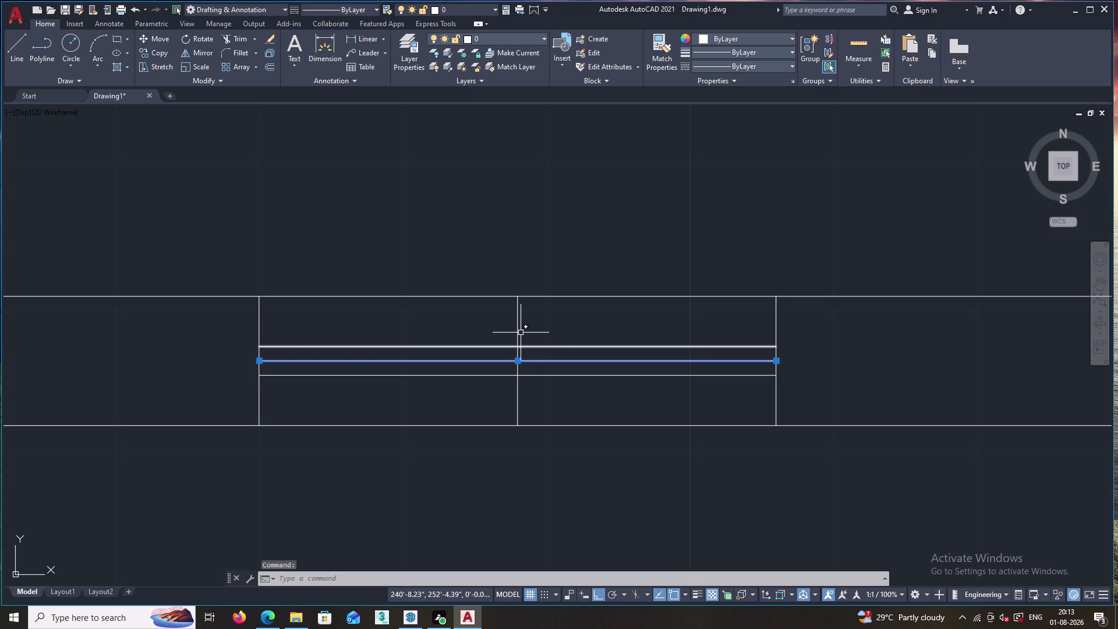
click(518, 327)
key(Delete)
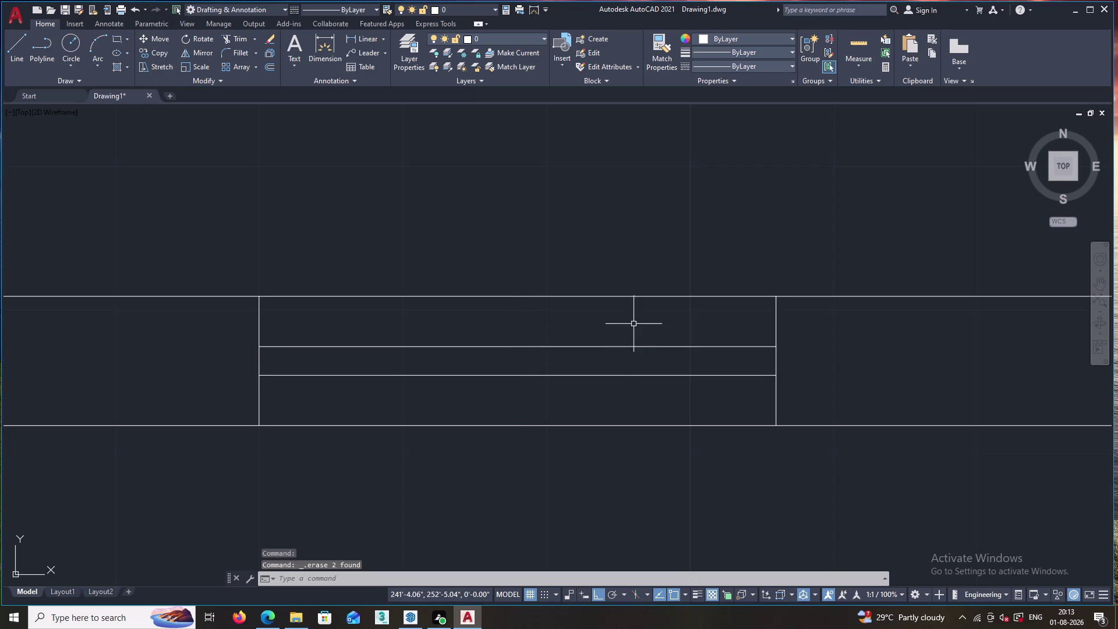
scroll(down, 3)
scroll(down, 3)
Delete the stray lines across the two left-wall windows.
scroll(up, 3)
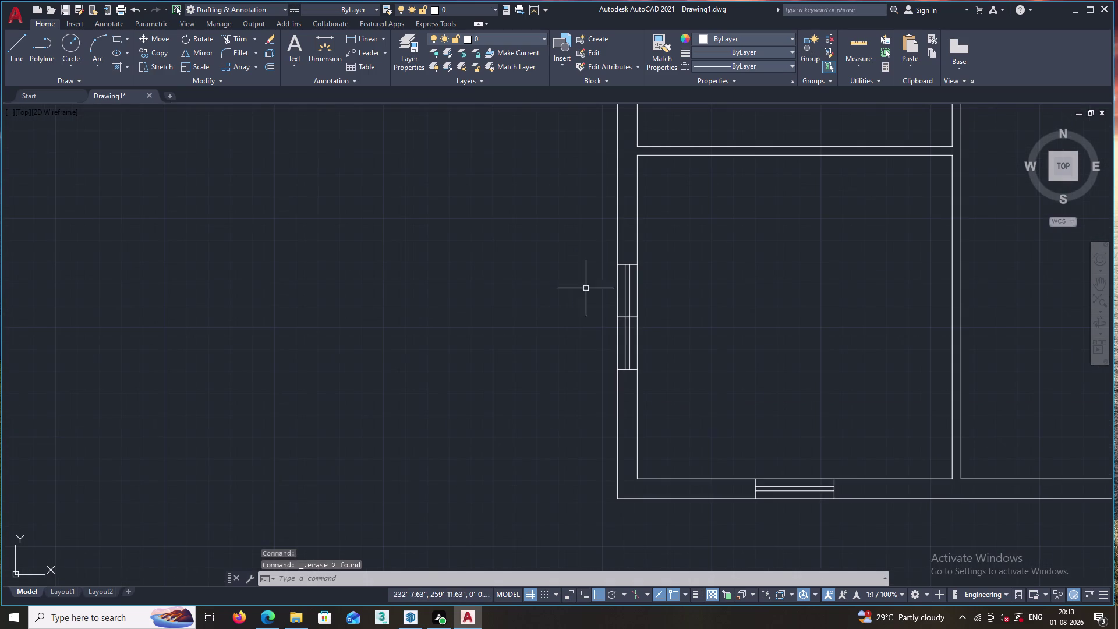
scroll(up, 3)
click(647, 311)
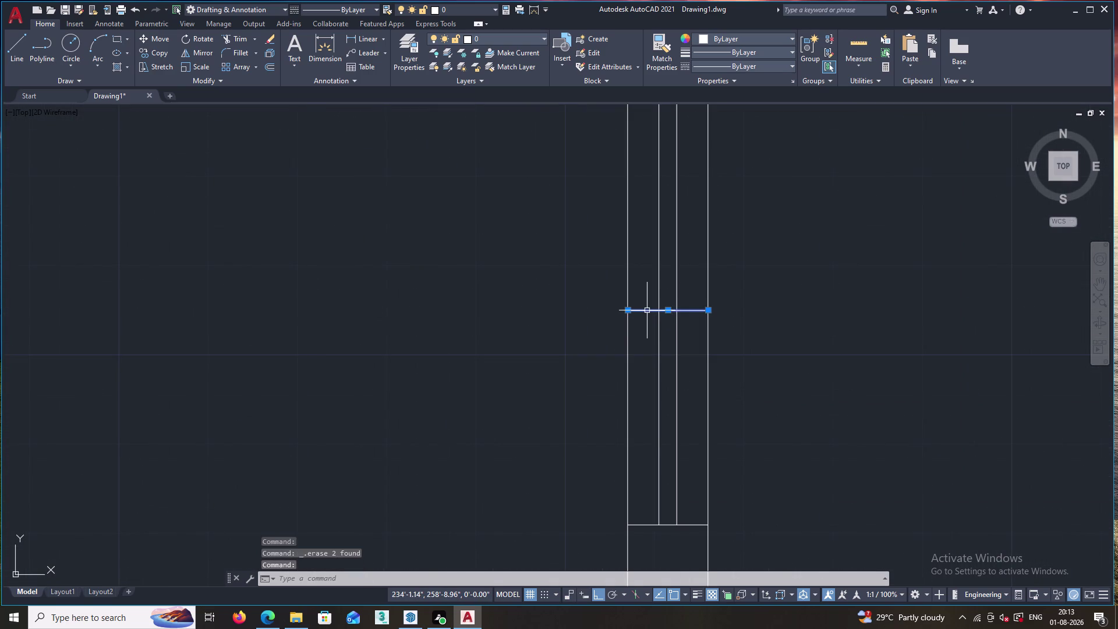
key(Delete)
scroll(down, 3)
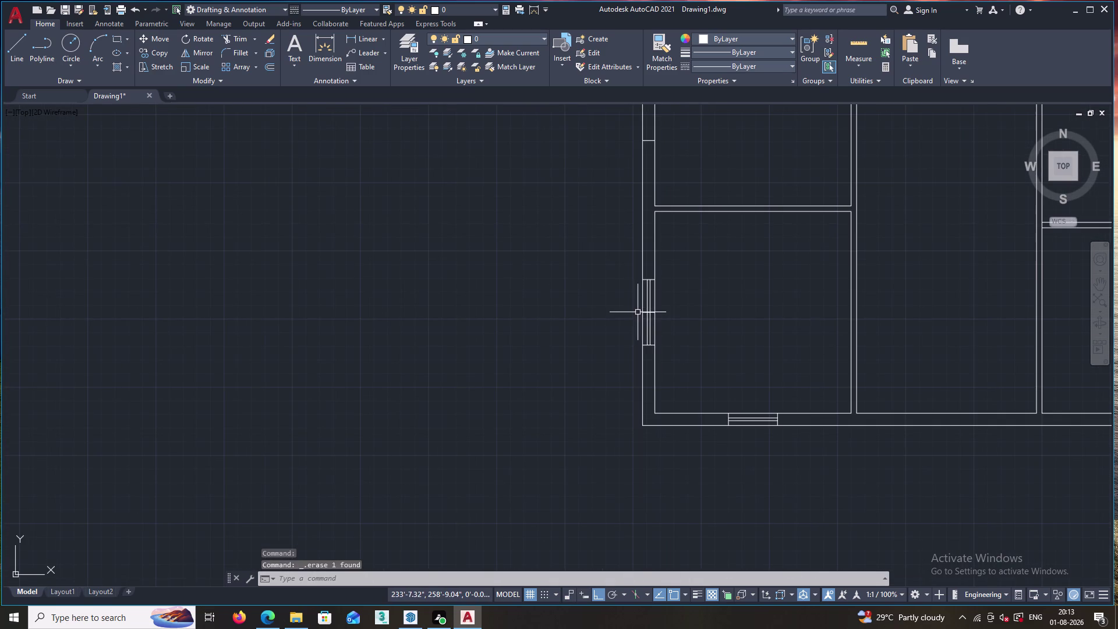
scroll(up, 3)
click(688, 325)
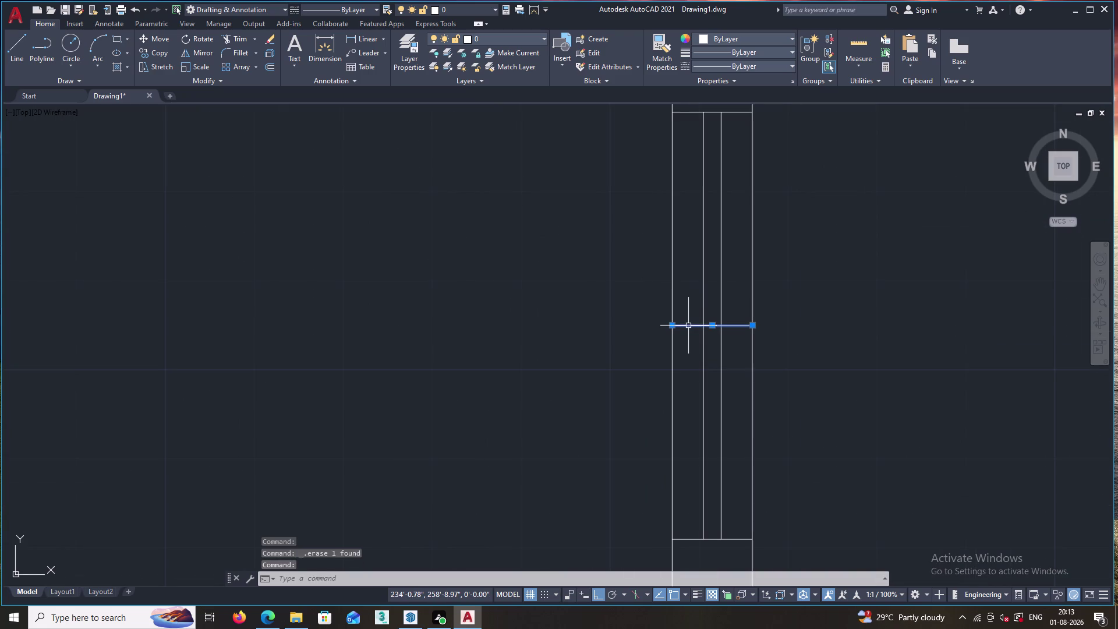
key(Delete)
Zoom out and pan to show the whole floor plan.
scroll(down, 3)
scroll(down, 3)
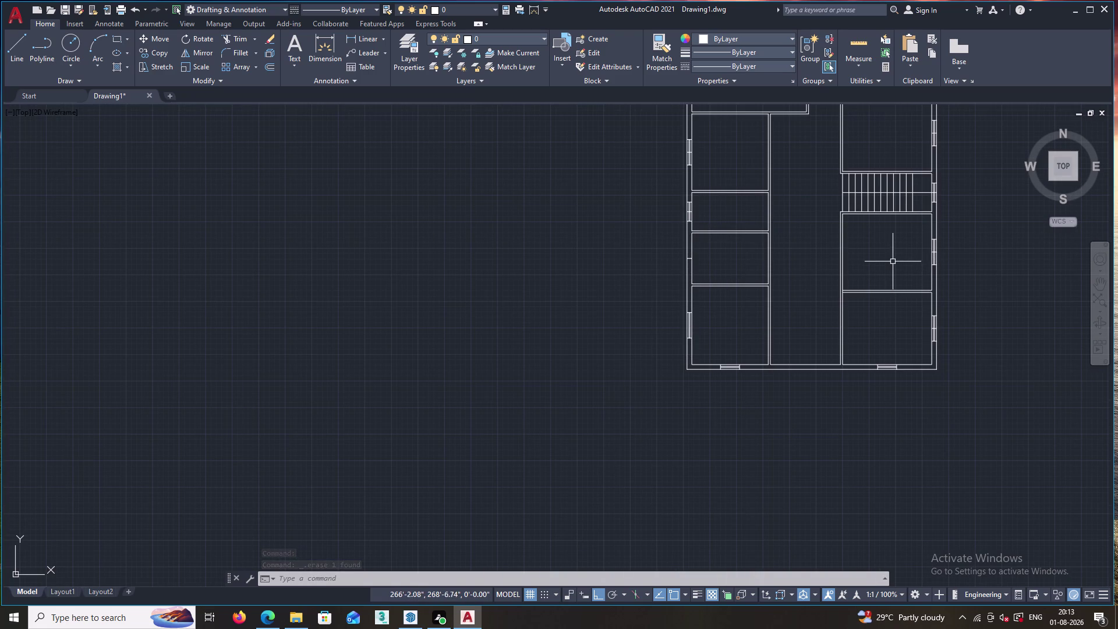
scroll(down, 3)
middle_drag(900, 260, 892, 280)
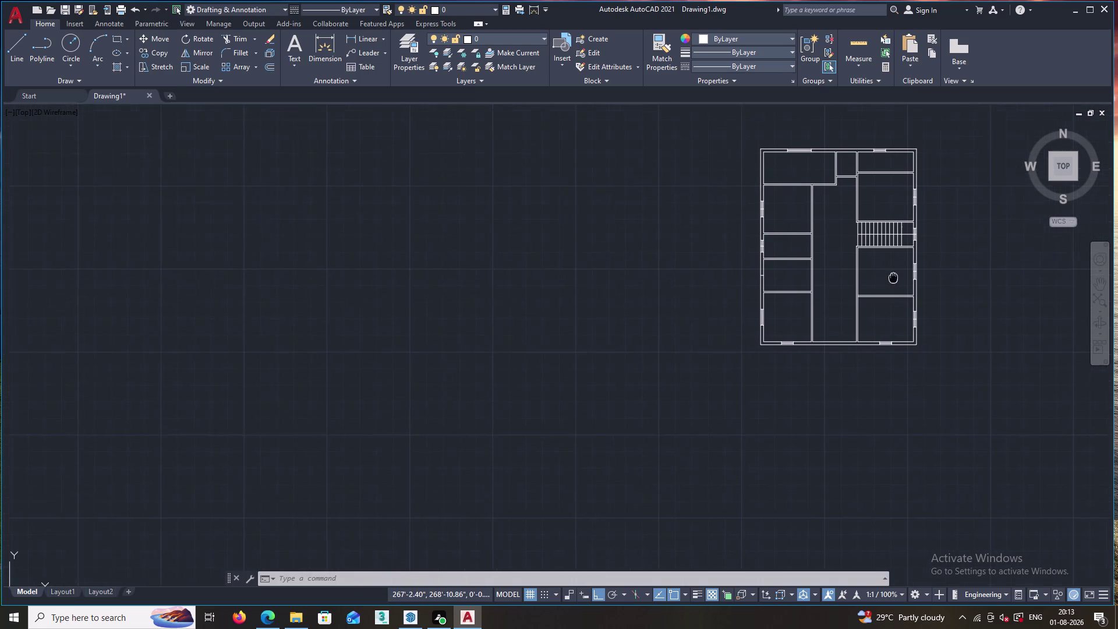
middle_drag(893, 280, 873, 311)
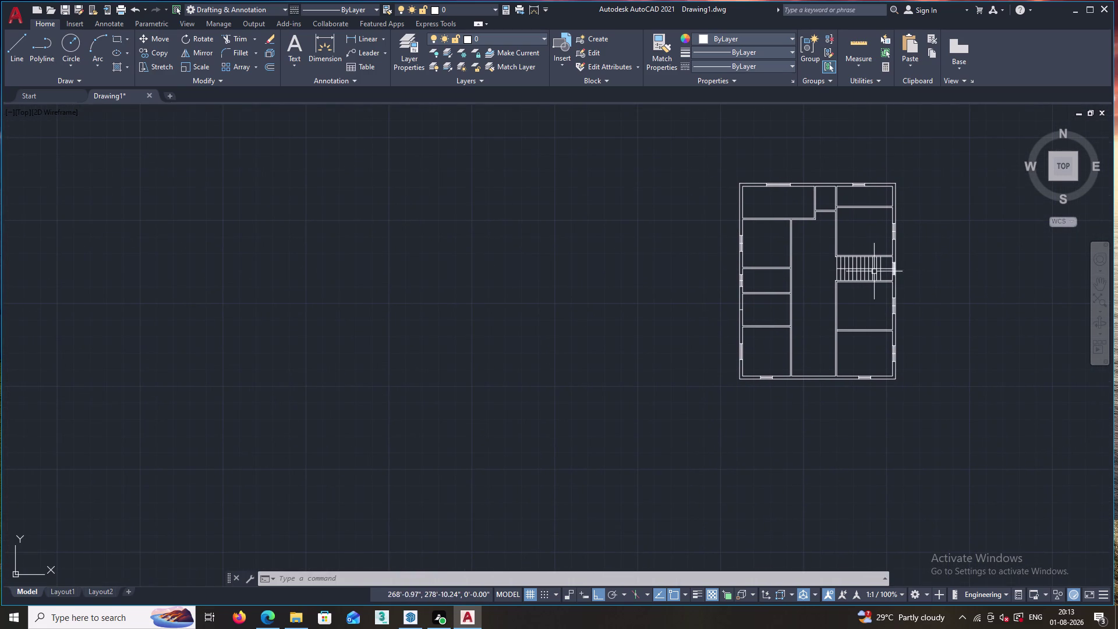
Select all the lines of a left-wall window opening.
scroll(up, 3)
scroll(up, 3)
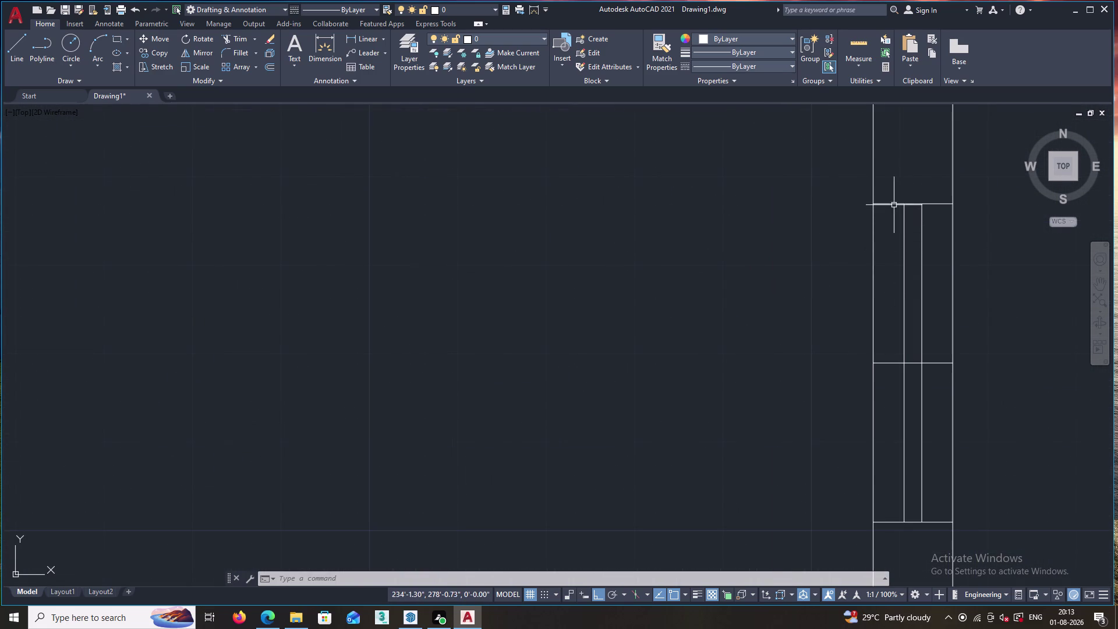
drag(894, 204, 917, 210)
click(921, 229)
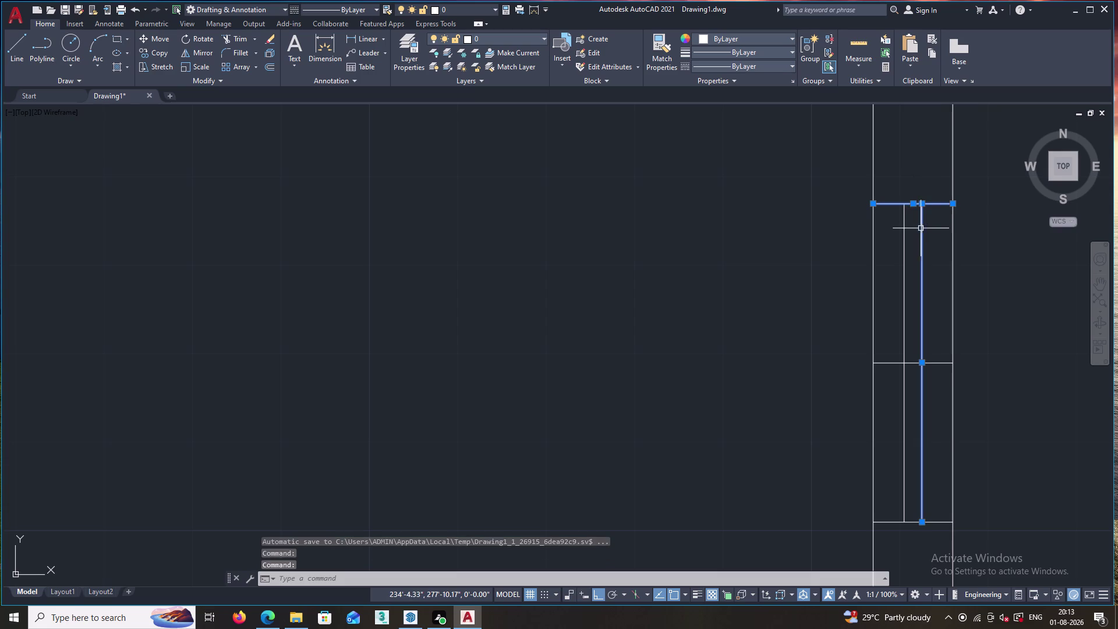
click(902, 243)
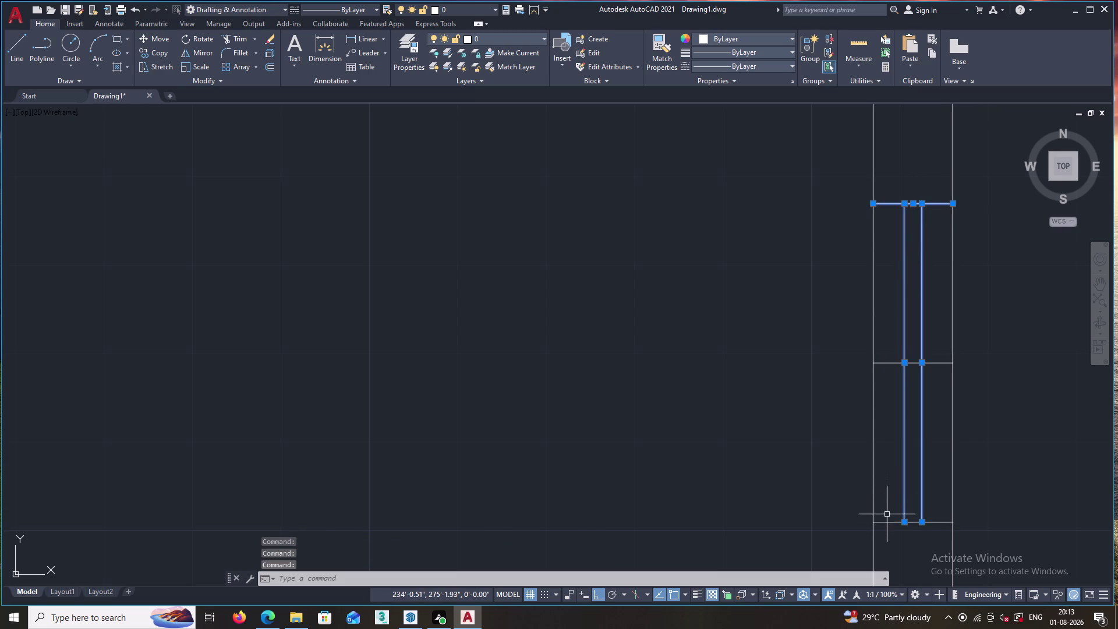
click(888, 522)
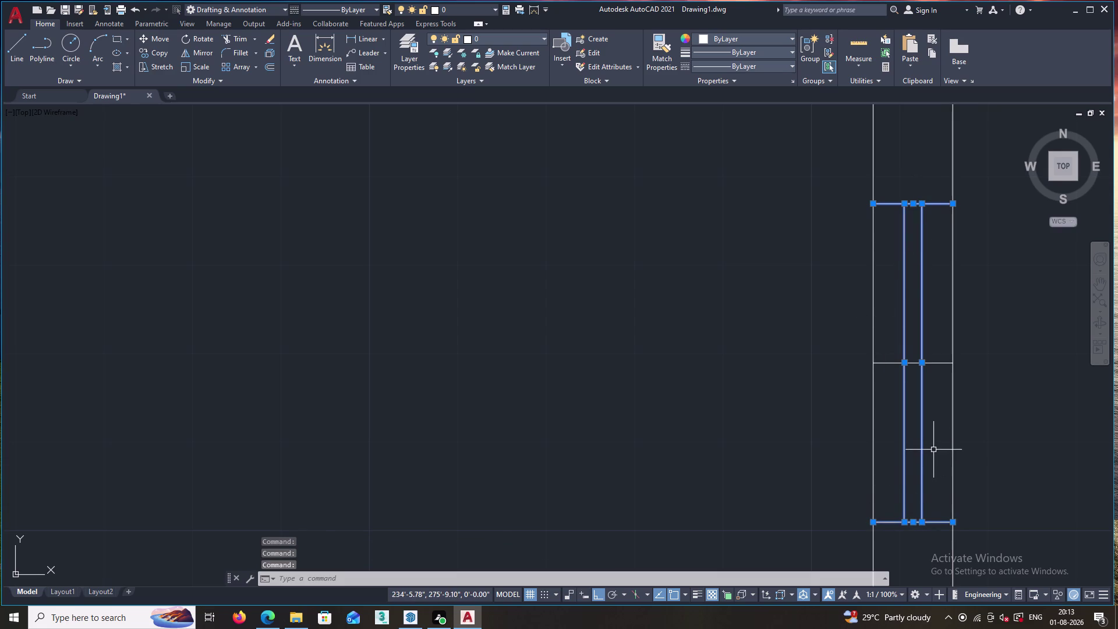
Copy the selected window lines to a spot further down the left wall.
right_click(934, 439)
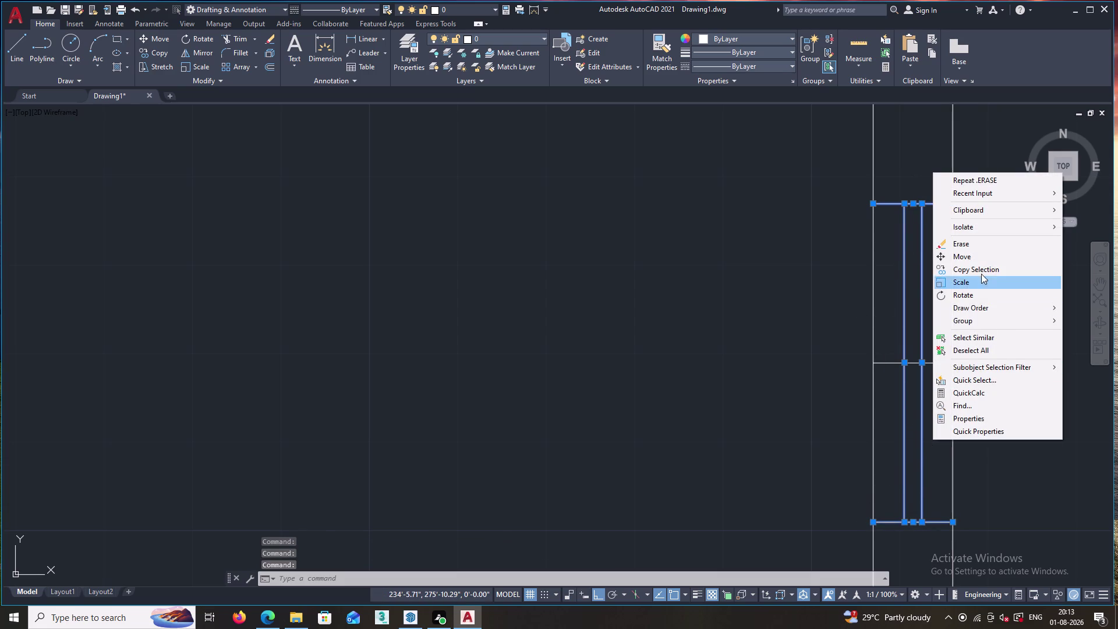
click(981, 270)
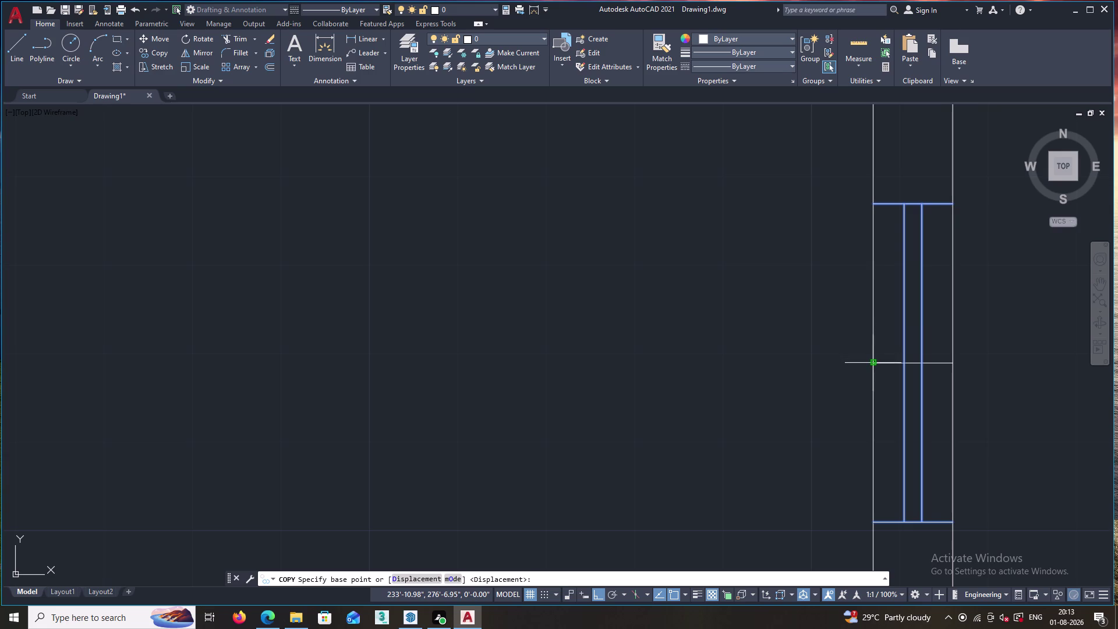
click(872, 364)
scroll(down, 3)
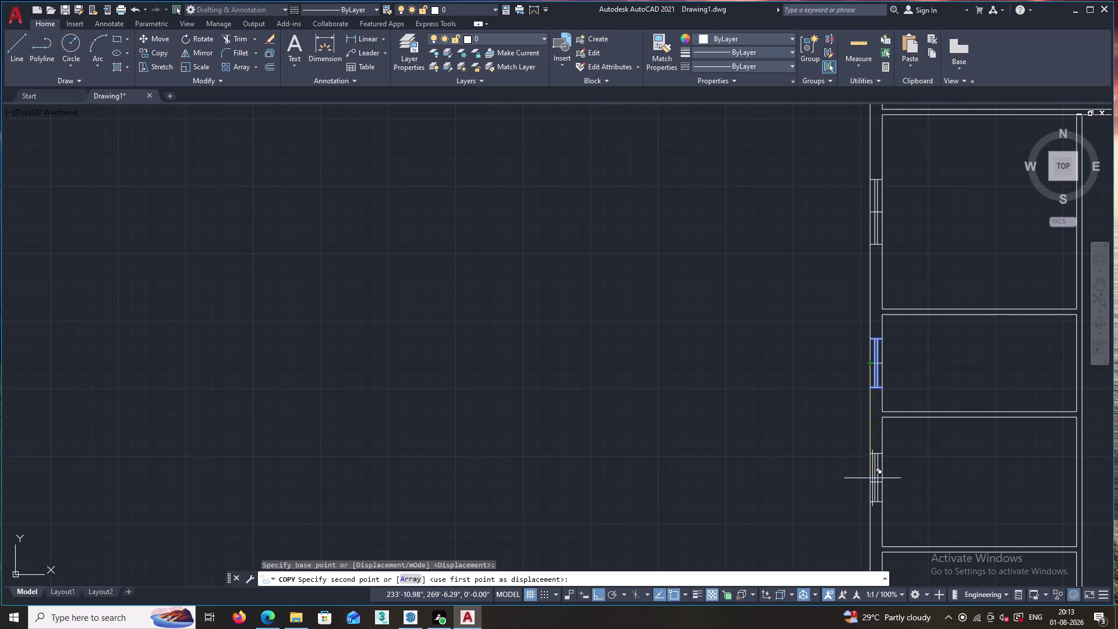
scroll(up, 3)
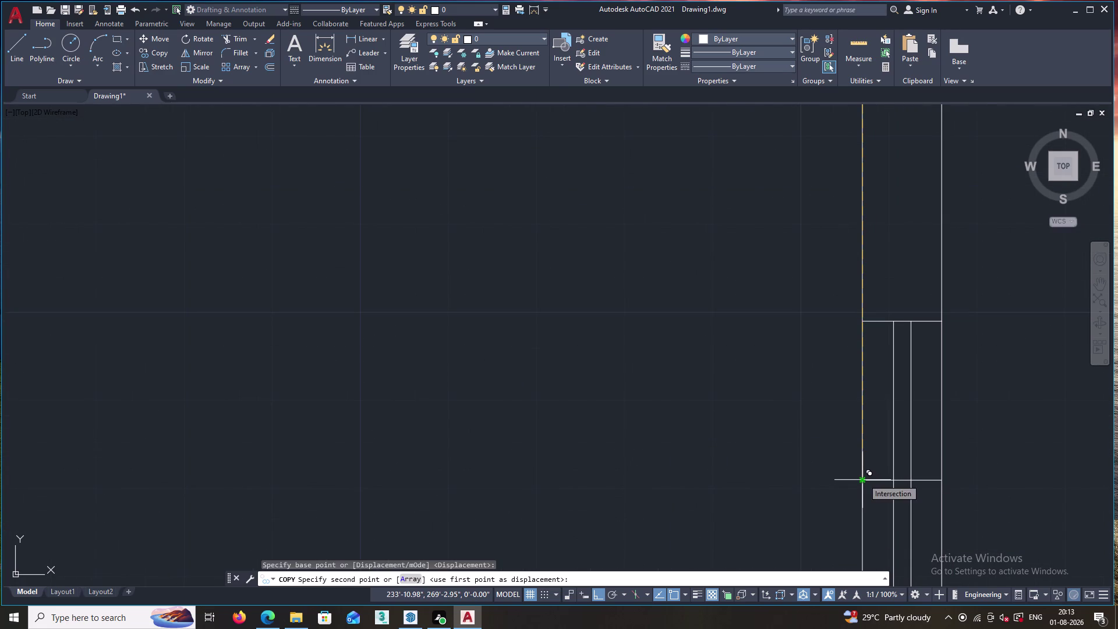
scroll(up, 3)
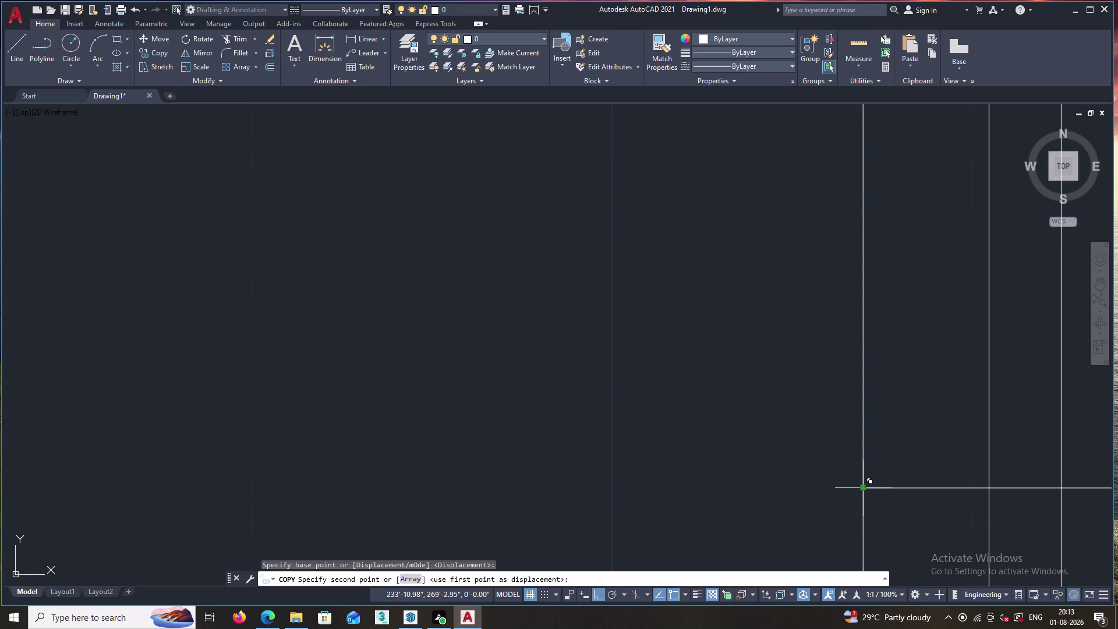
click(865, 489)
scroll(down, 3)
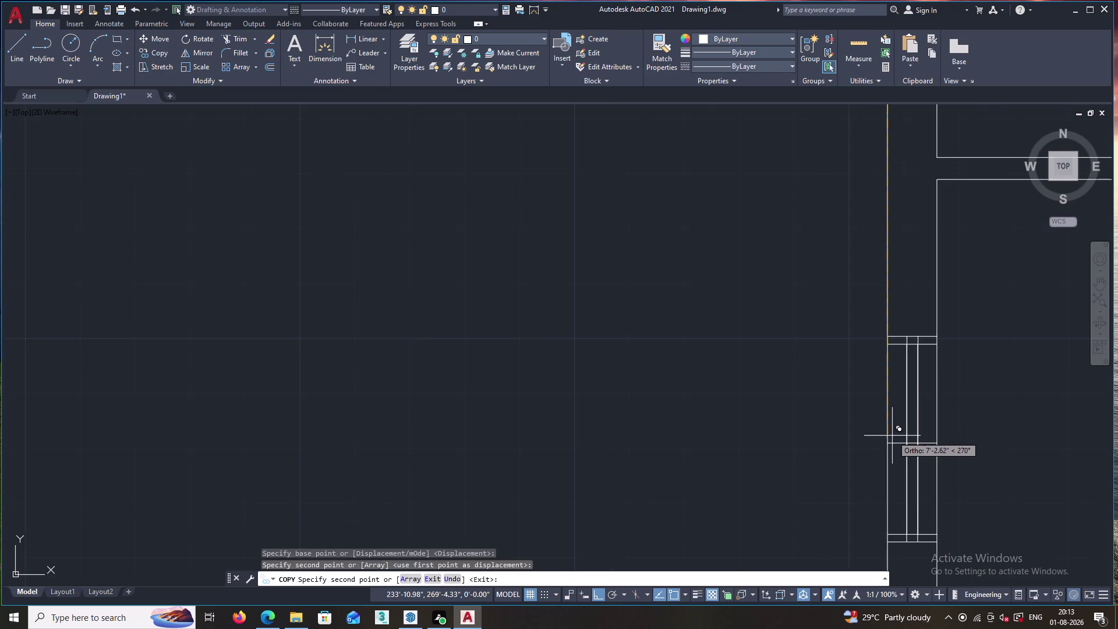
key(Escape)
Zoom and pan back out toward the whole floor plan.
scroll(down, 3)
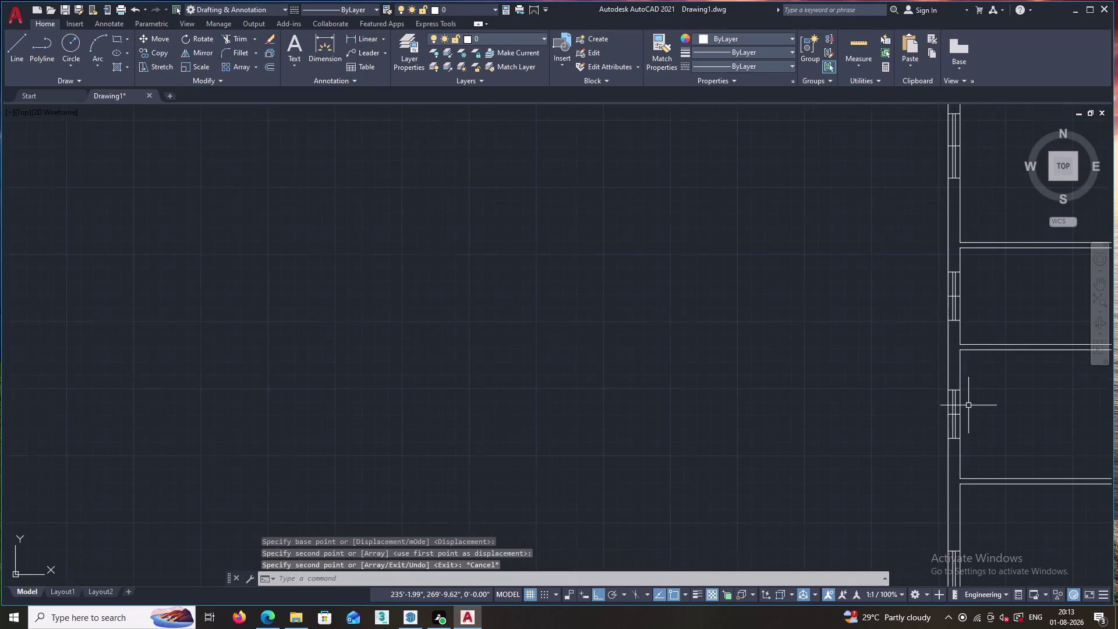
middle_drag(968, 406, 678, 310)
scroll(down, 3)
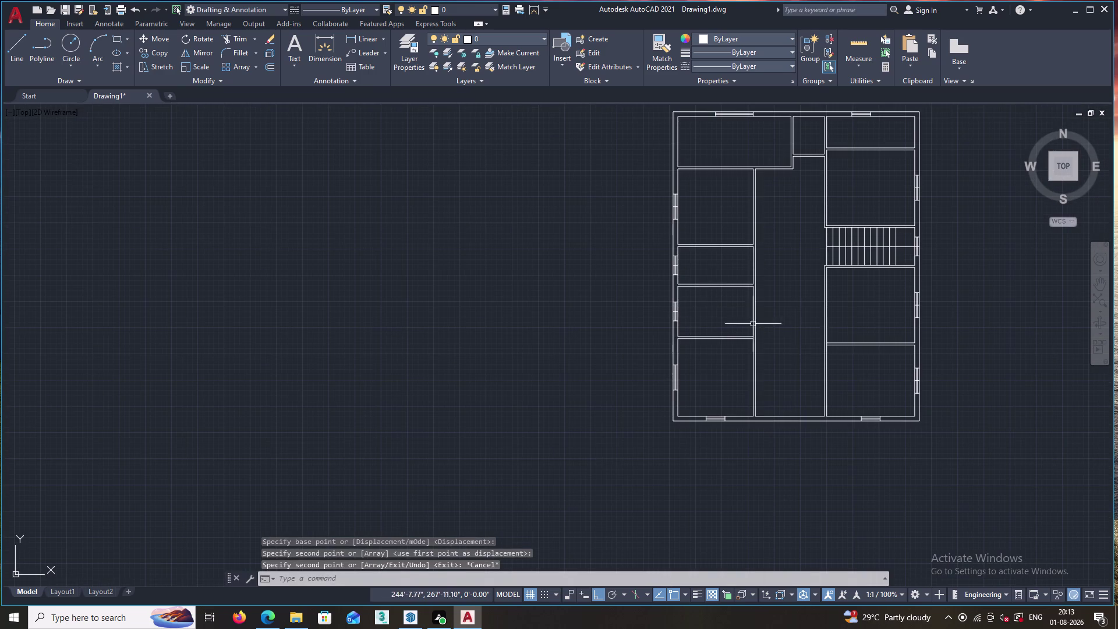
middle_drag(964, 260, 954, 298)
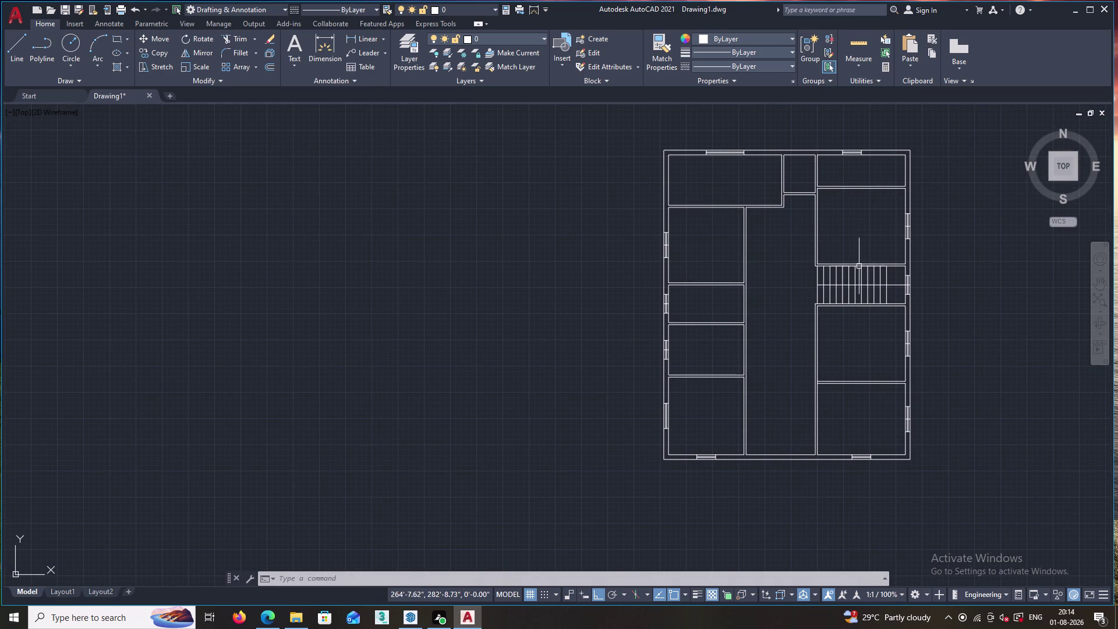
Erase the stray crossing lines from the first two side-wall window openings.
middle_drag(843, 220, 804, 255)
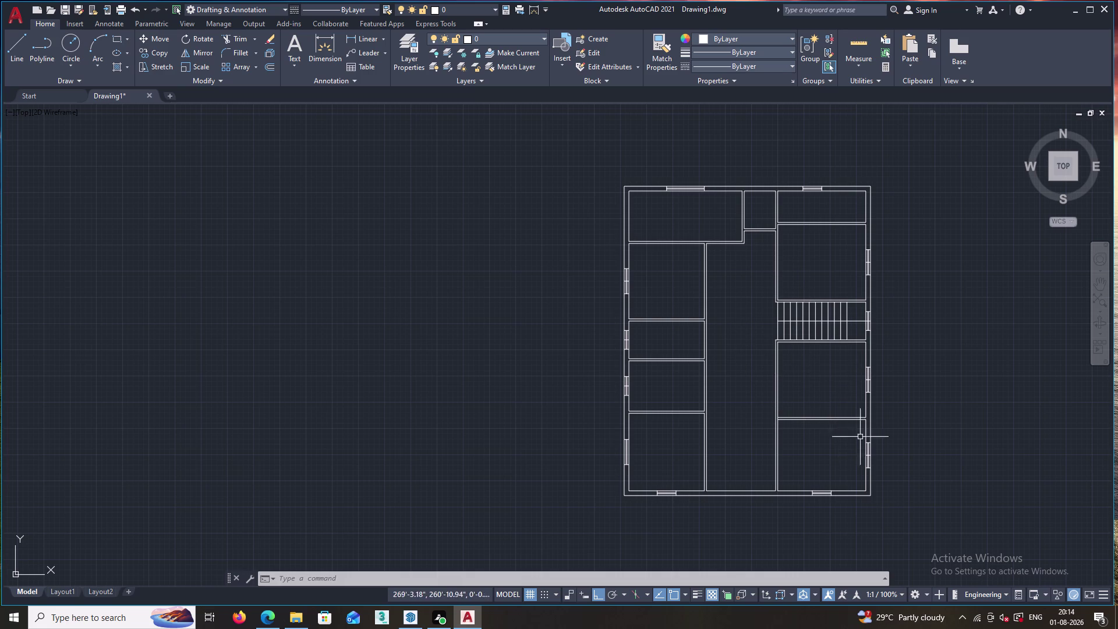
scroll(up, 3)
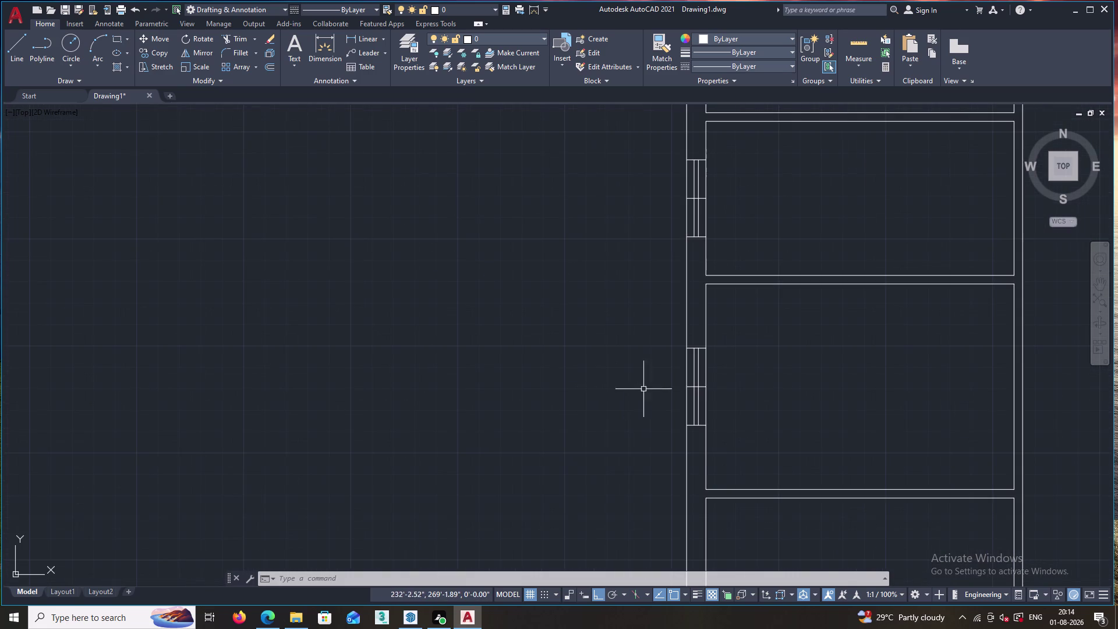
scroll(up, 3)
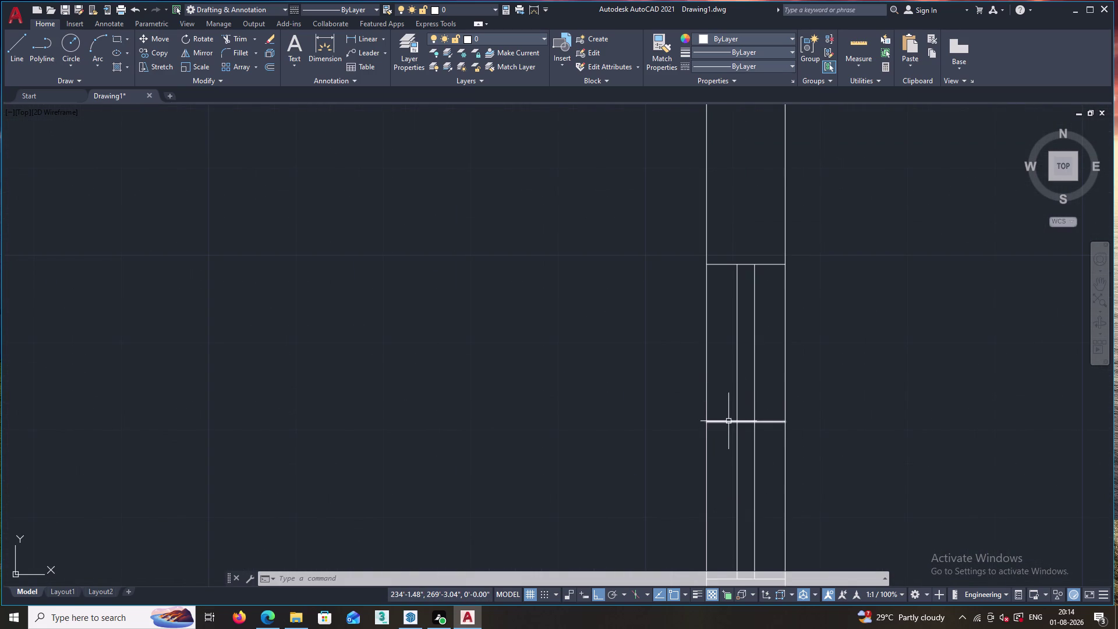
click(728, 421)
key(Delete)
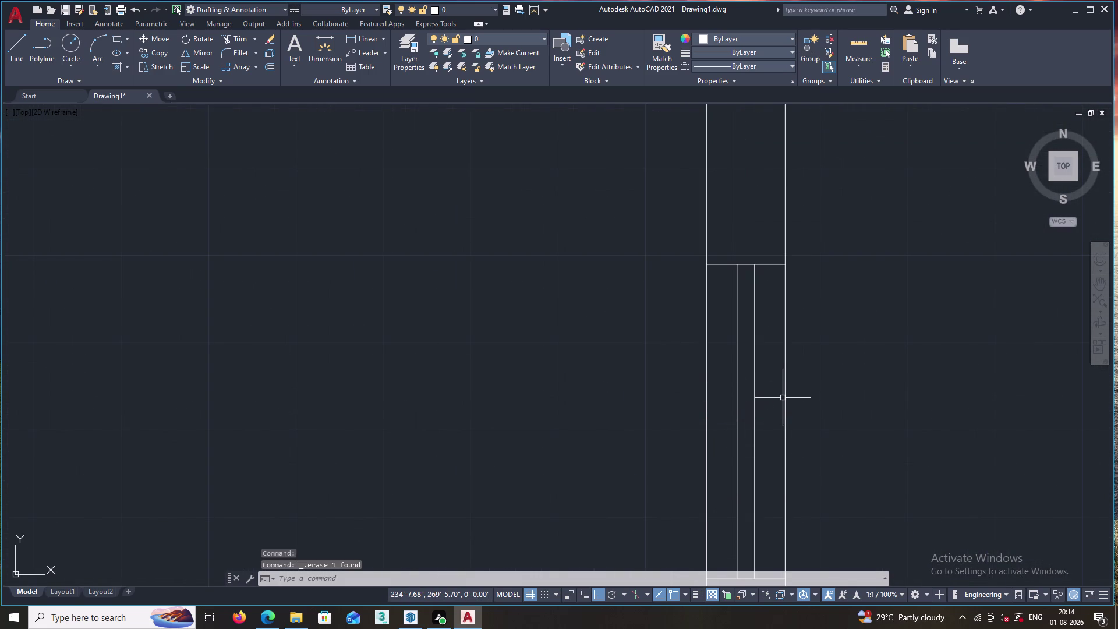
scroll(down, 3)
scroll(down, 3)
scroll(up, 3)
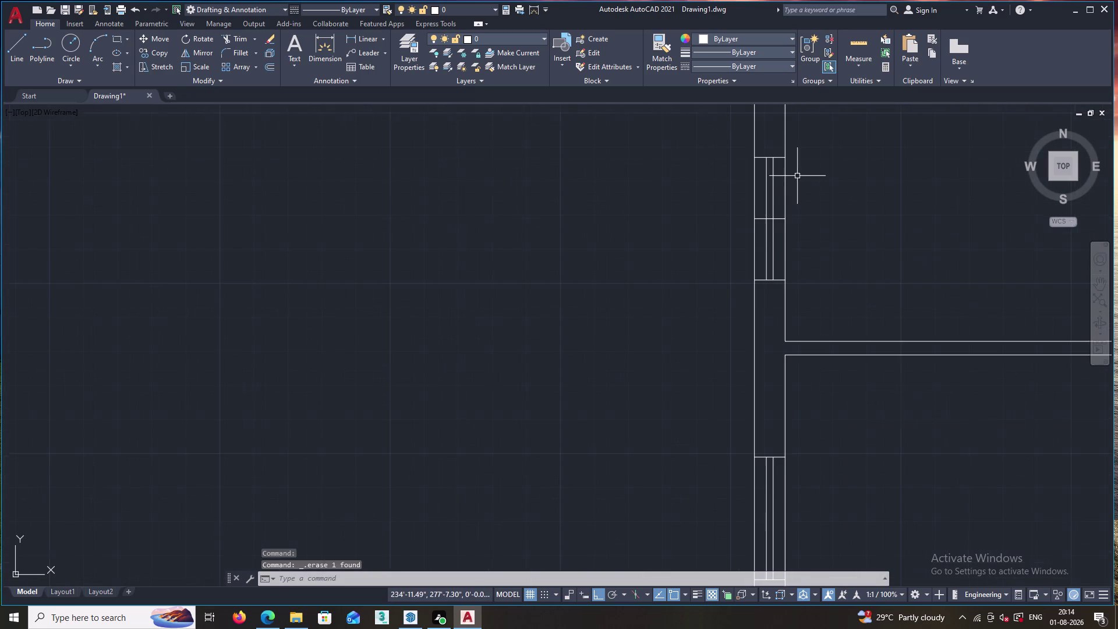
click(762, 218)
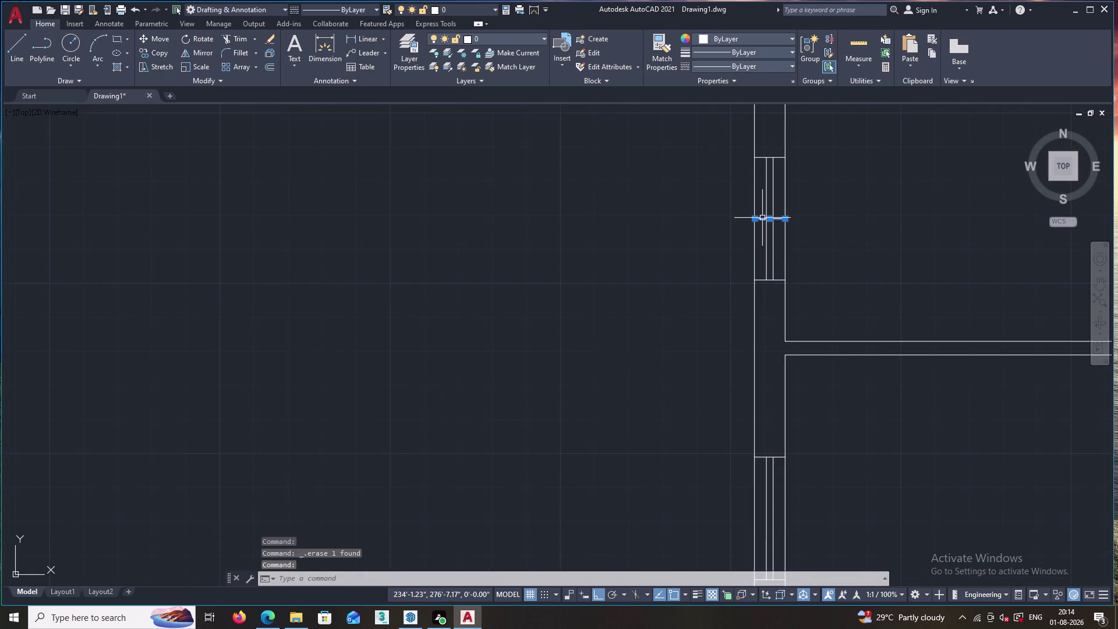
key(Delete)
Erase the stray lines from two more window openings.
scroll(down, 3)
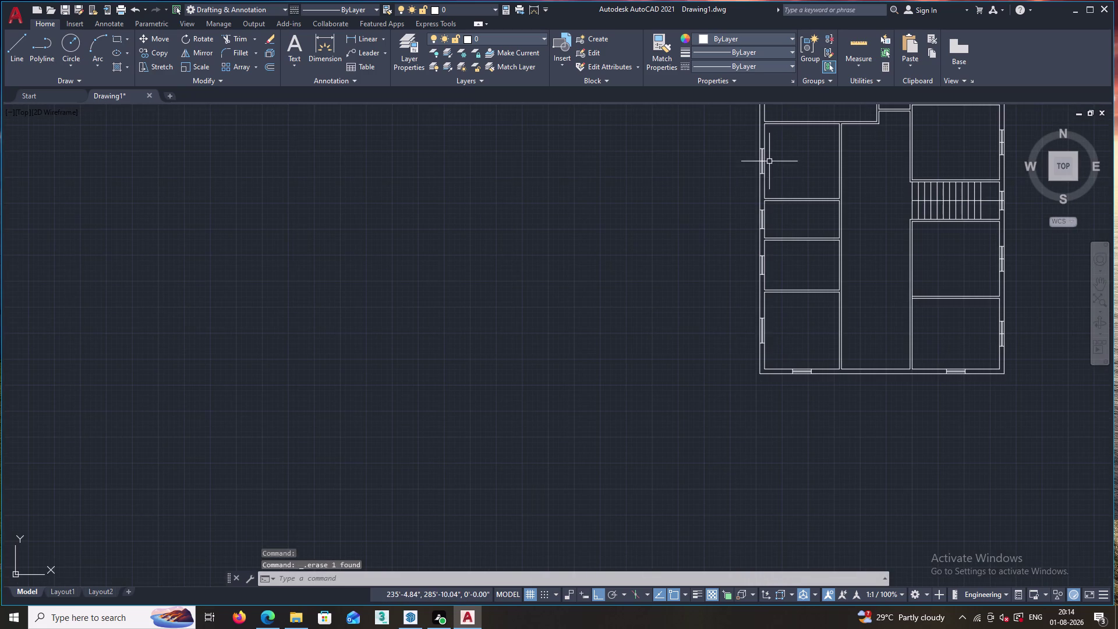
scroll(up, 3)
scroll(up, 3)
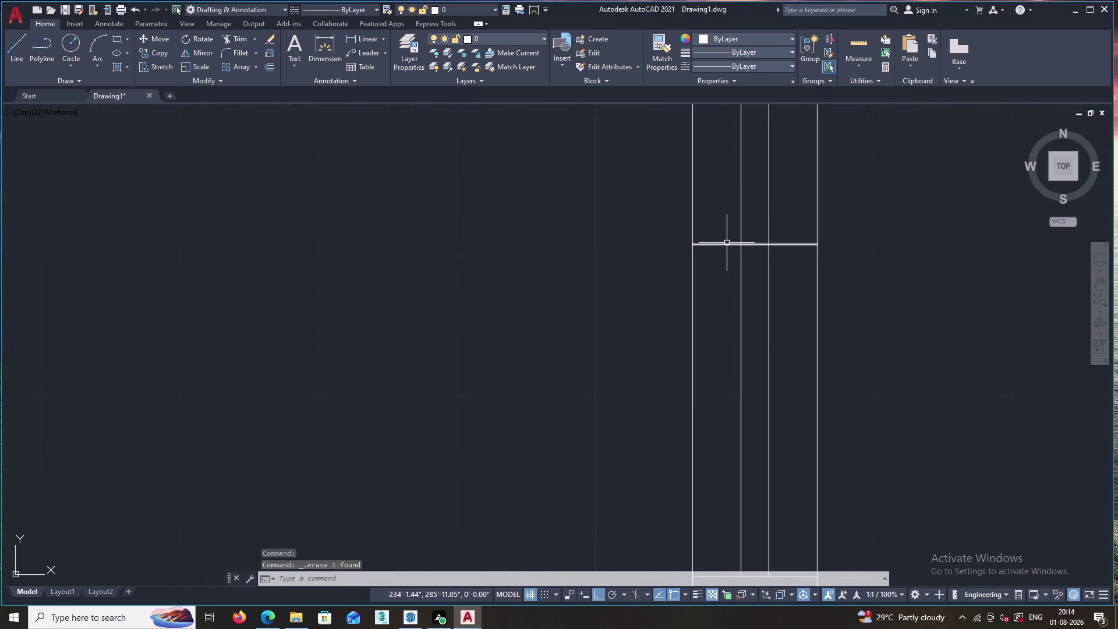
click(727, 243)
key(Delete)
scroll(down, 3)
scroll(down, 3)
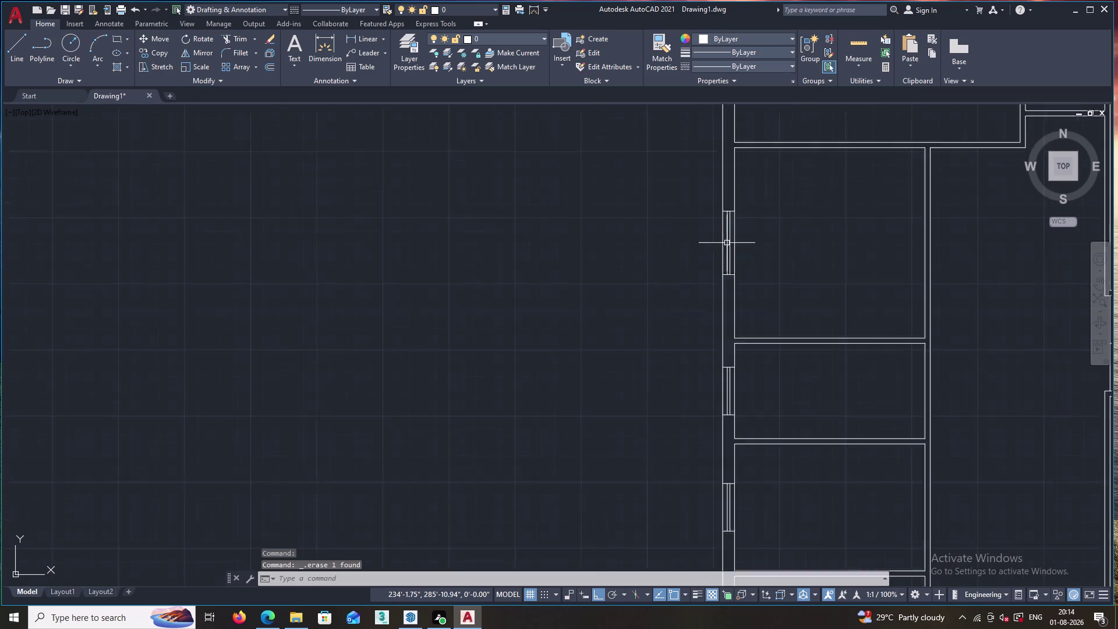
scroll(down, 3)
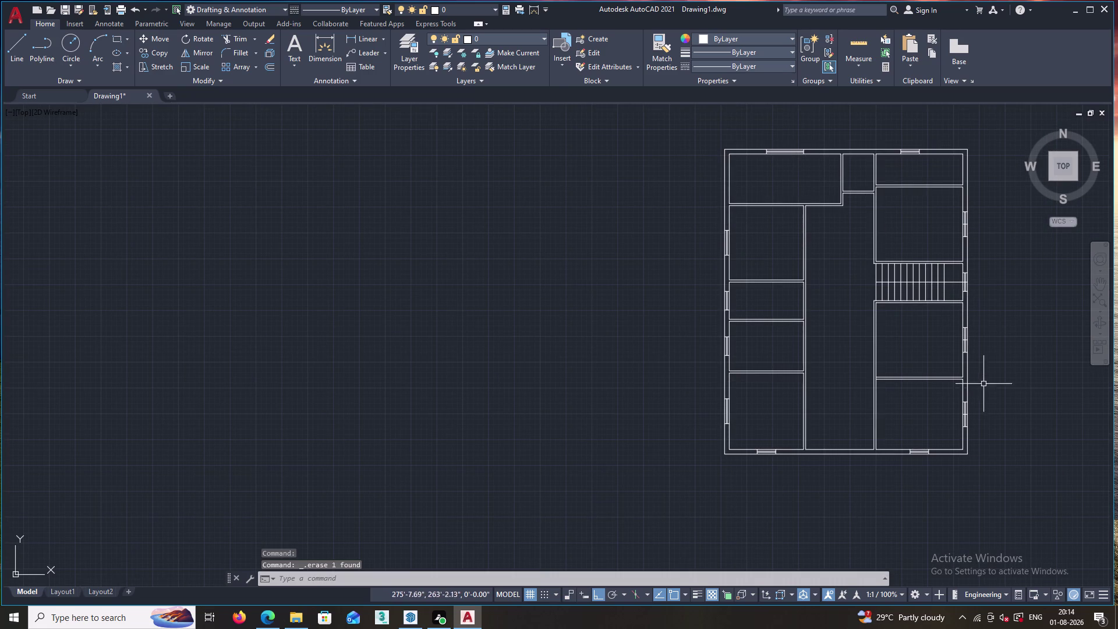
scroll(up, 3)
scroll(up, 3)
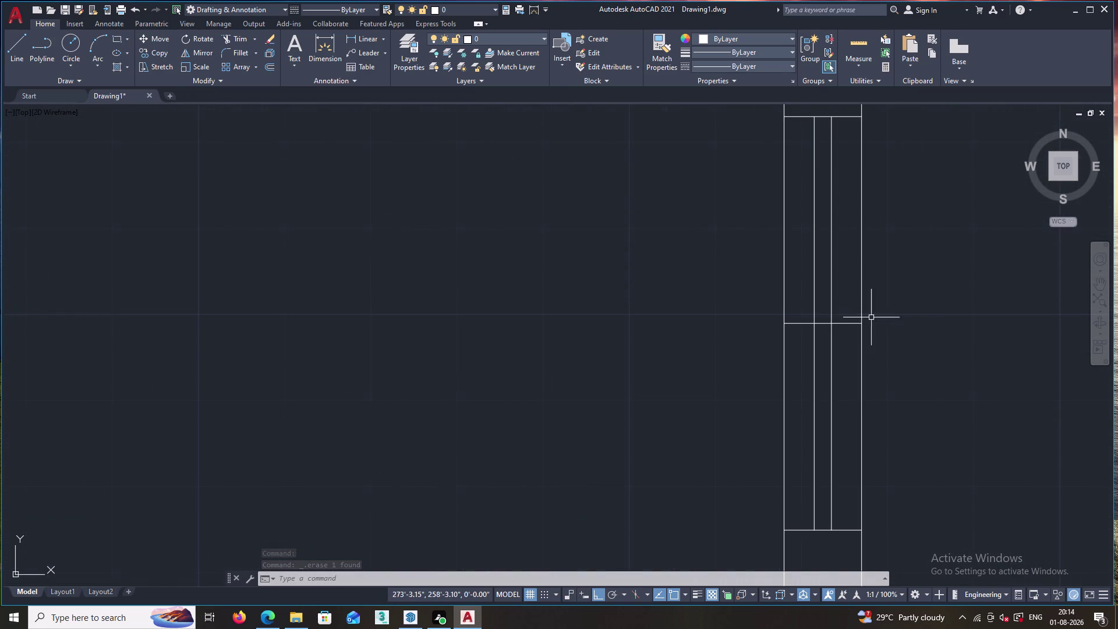
click(841, 324)
key(Delete)
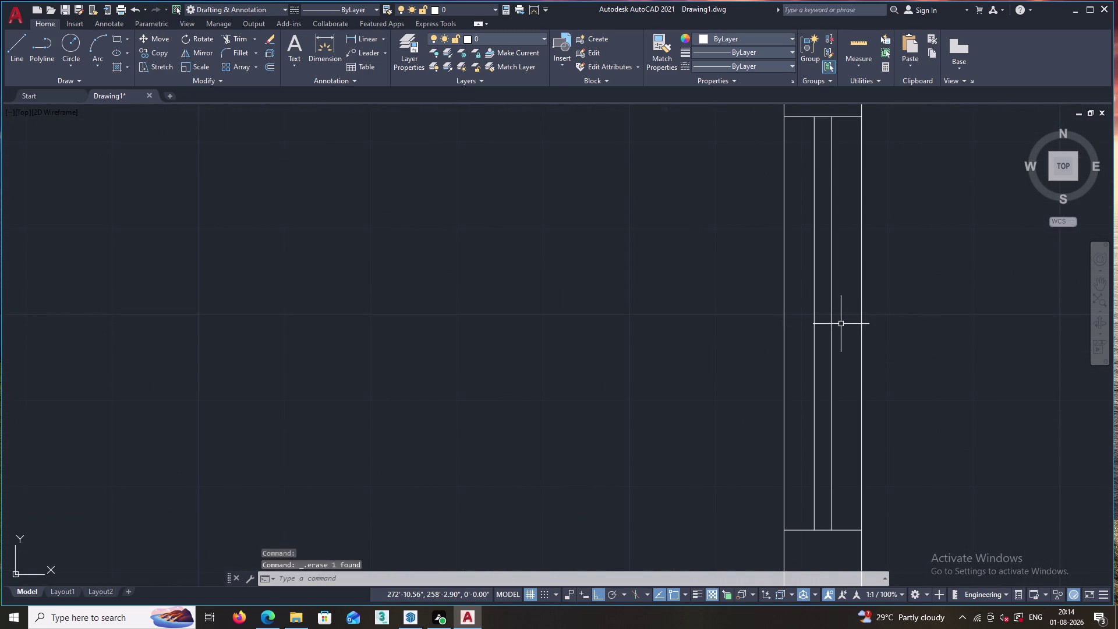
Erase stray crossing lines from two further openings, correcting a mis-picked line.
scroll(down, 3)
scroll(down, 3)
scroll(up, 3)
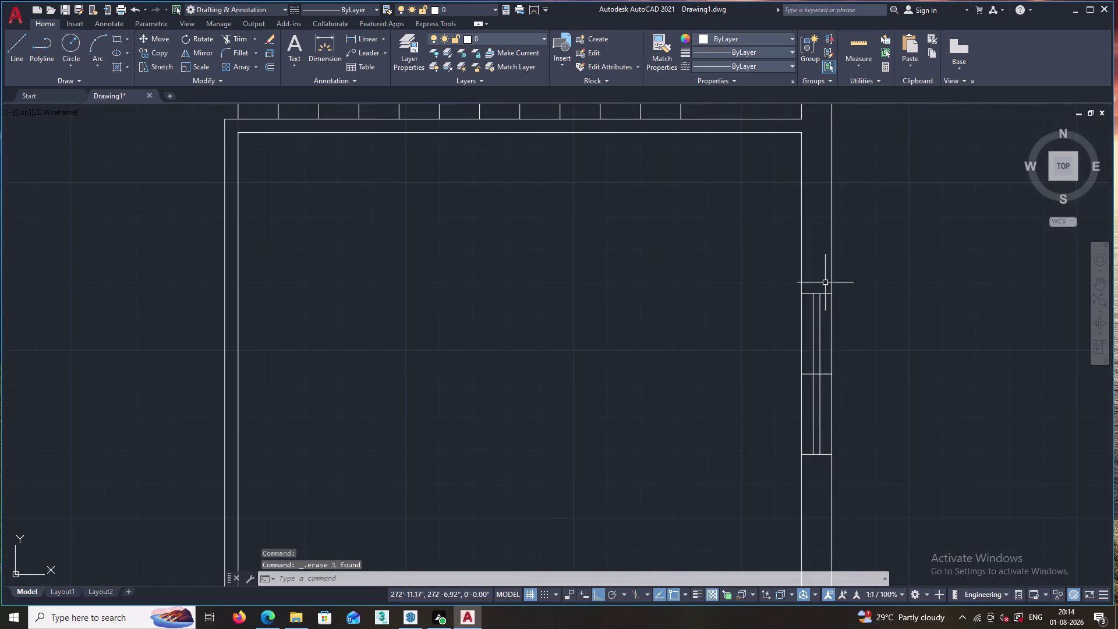
click(822, 376)
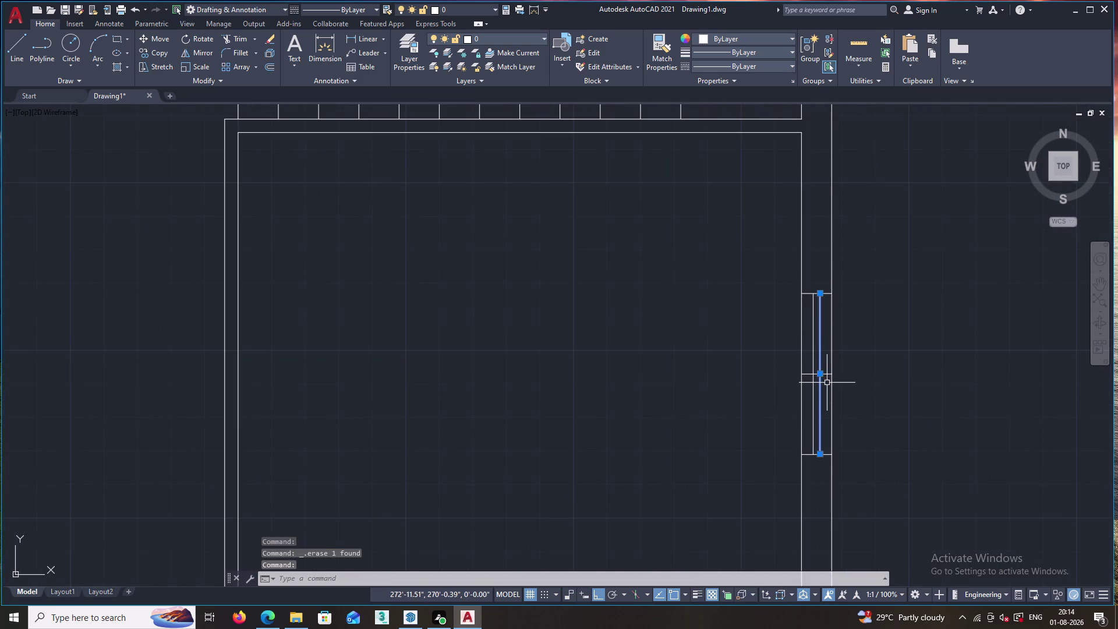
key(Escape)
click(828, 375)
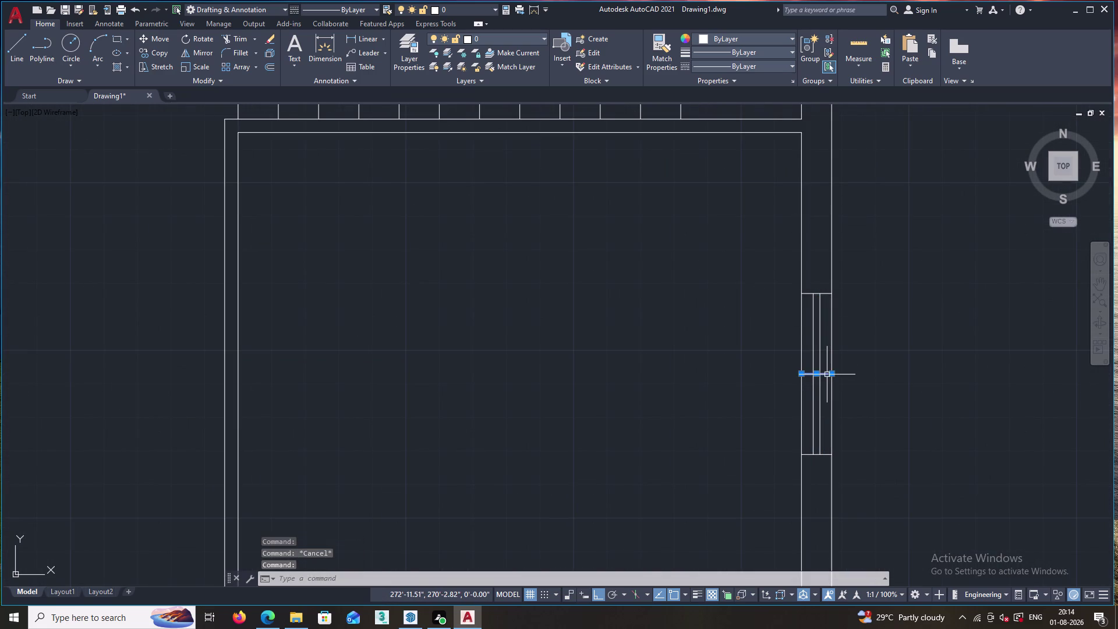
key(Delete)
scroll(down, 3)
scroll(up, 3)
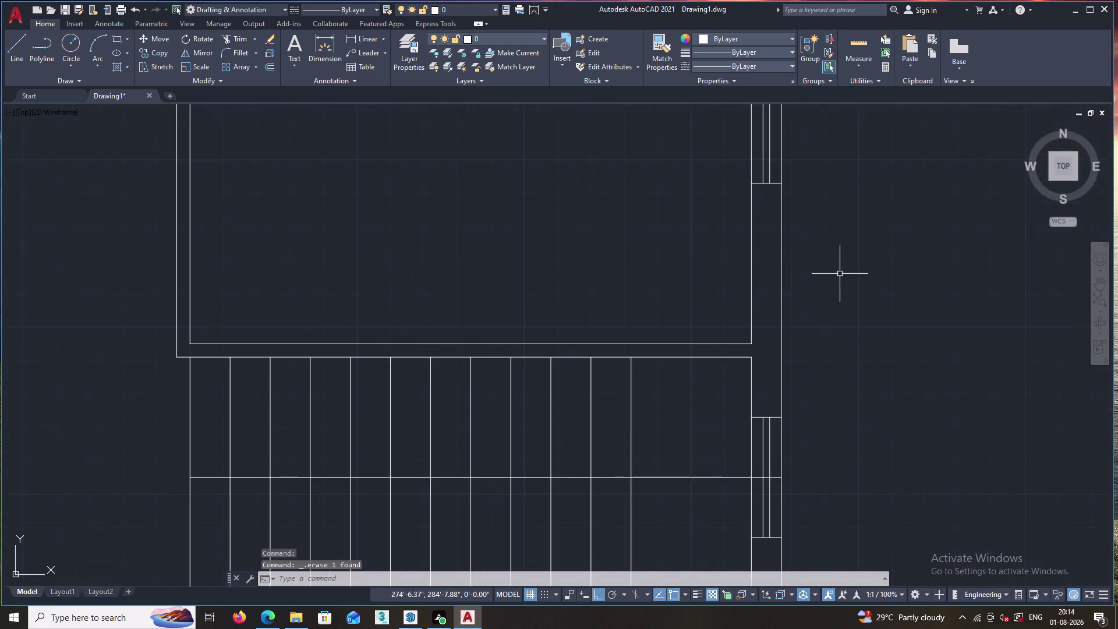
click(777, 476)
key(Delete)
Erase the last stray window line and pan back across the plan.
scroll(down, 3)
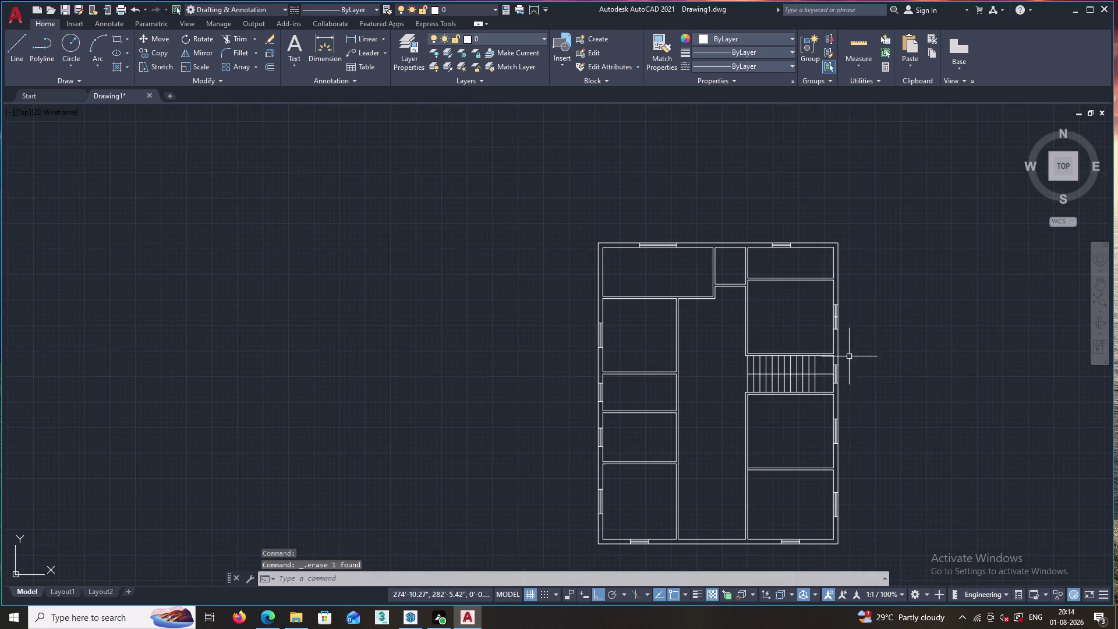
scroll(up, 3)
scroll(up, 3)
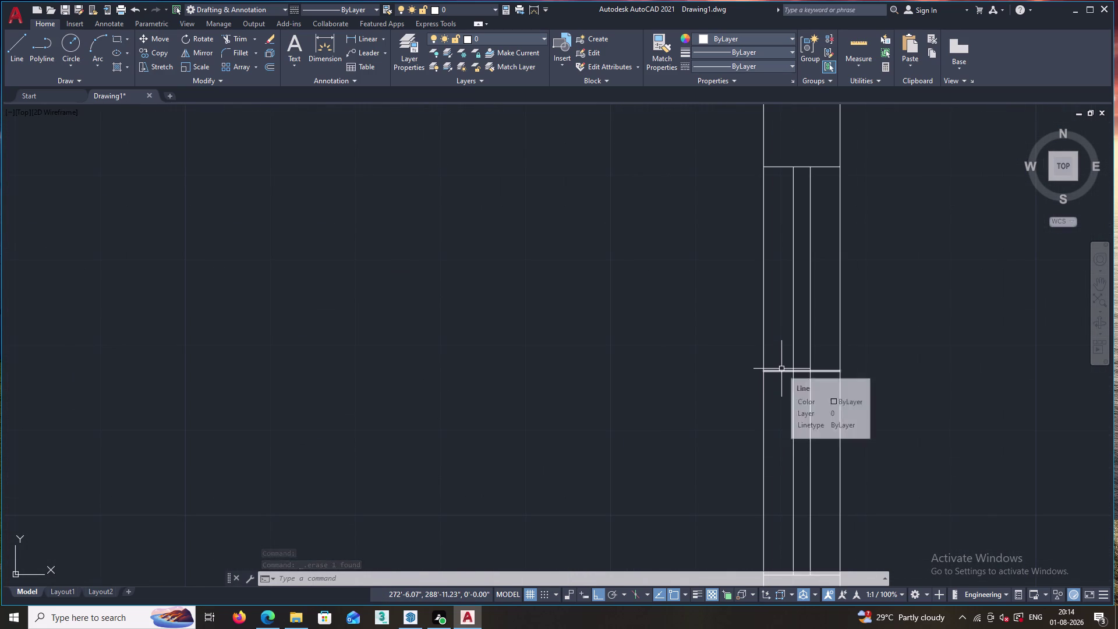
click(782, 369)
click(779, 373)
key(Delete)
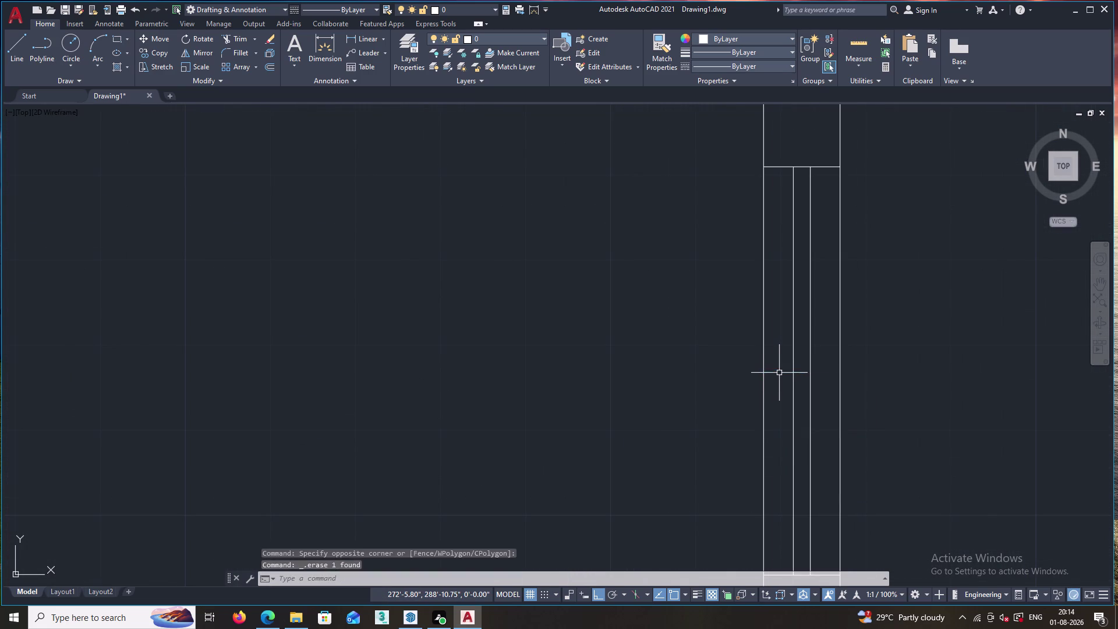
scroll(down, 3)
scroll(down, 3)
scroll(down, 3)
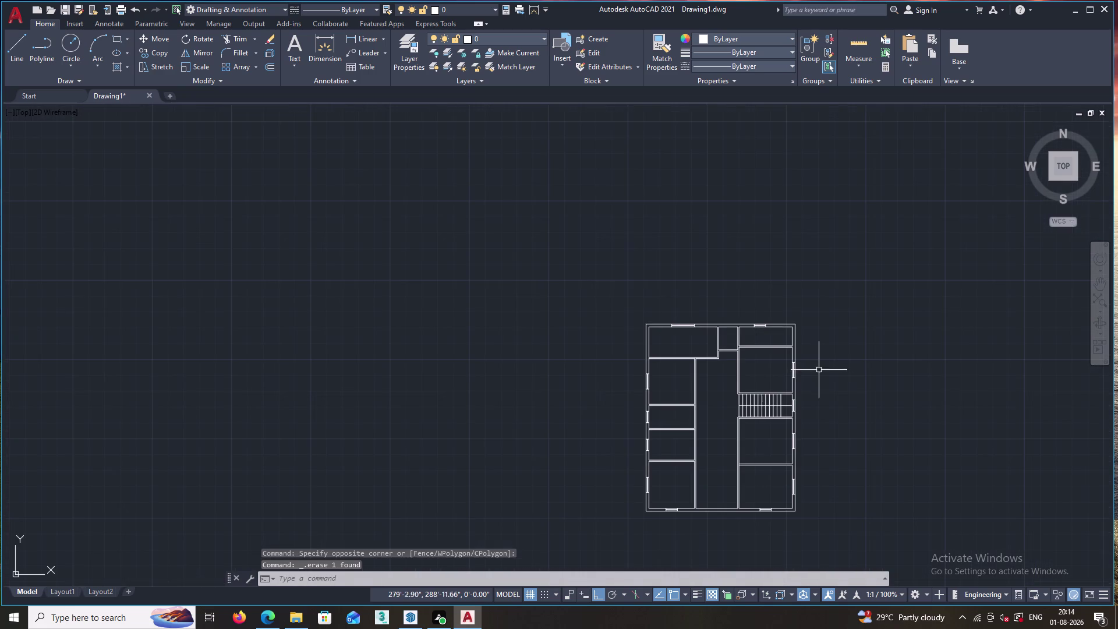
middle_drag(823, 376, 879, 306)
Recentre the floor plan and start the LINE command with L.
scroll(up, 3)
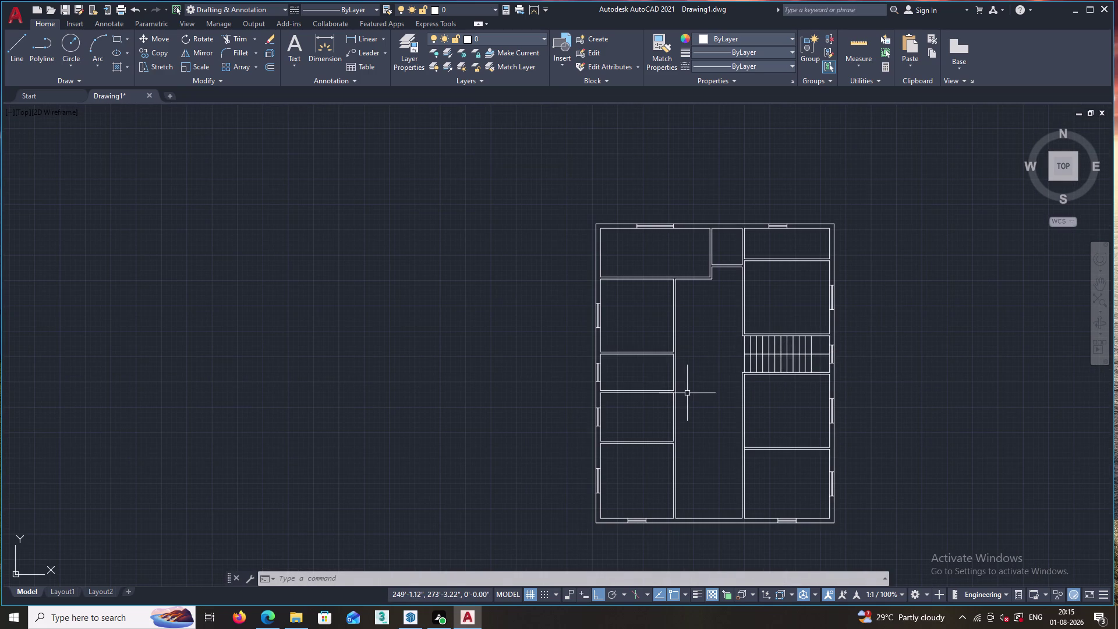
middle_drag(692, 394, 710, 294)
middle_drag(710, 292, 710, 298)
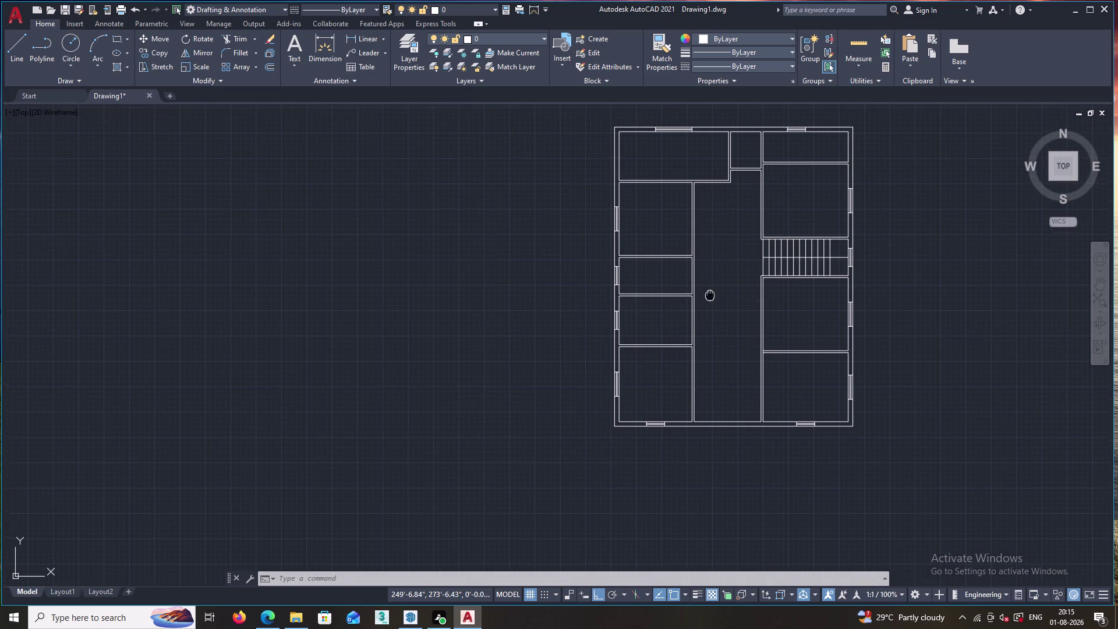
middle_drag(711, 298, 714, 349)
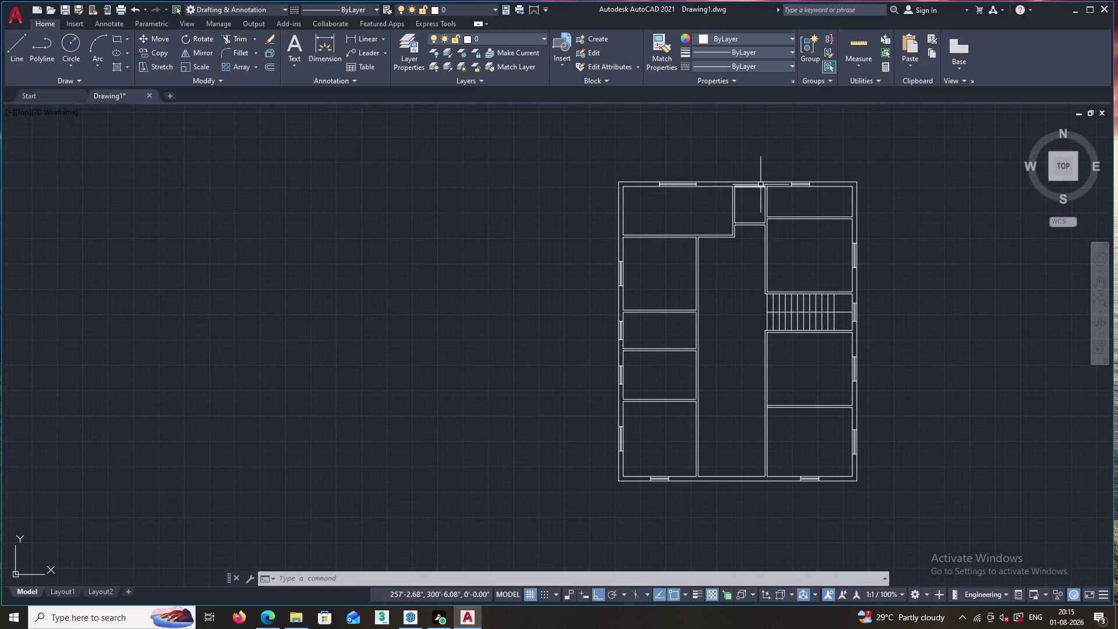
key(Escape)
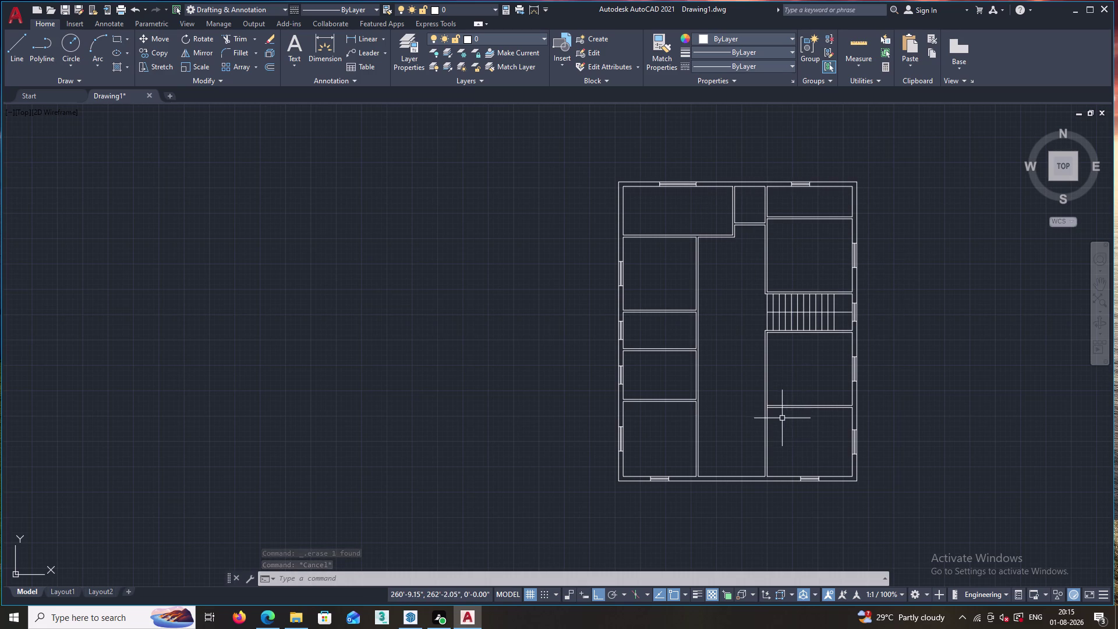
key(l)
key(Return)
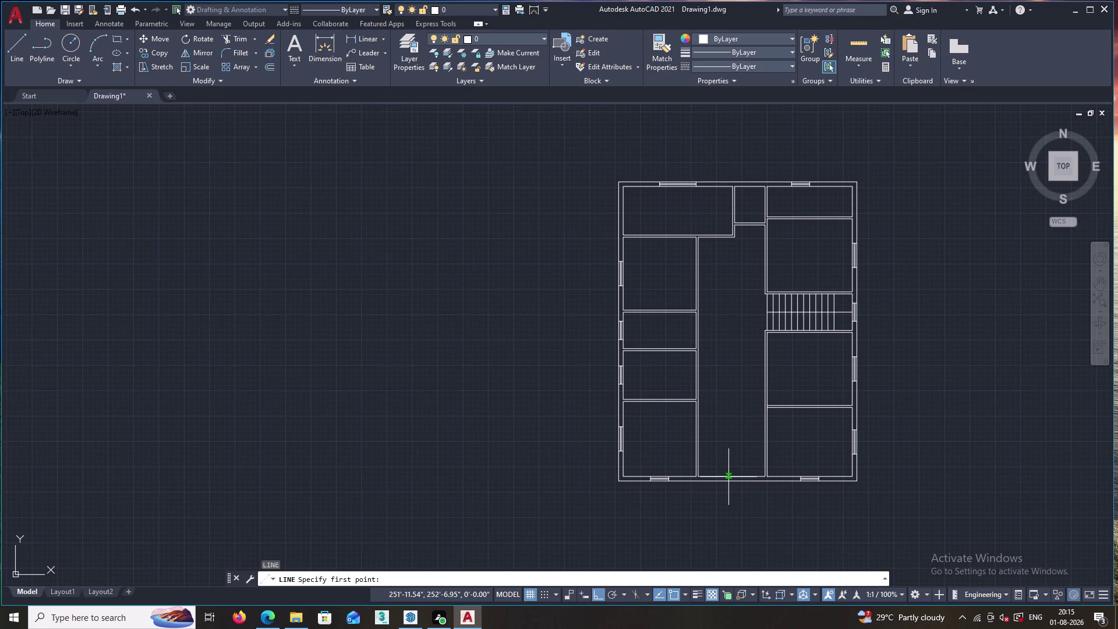
Draw a short door-edge line across the bottom double wall, inner to outer face.
scroll(up, 3)
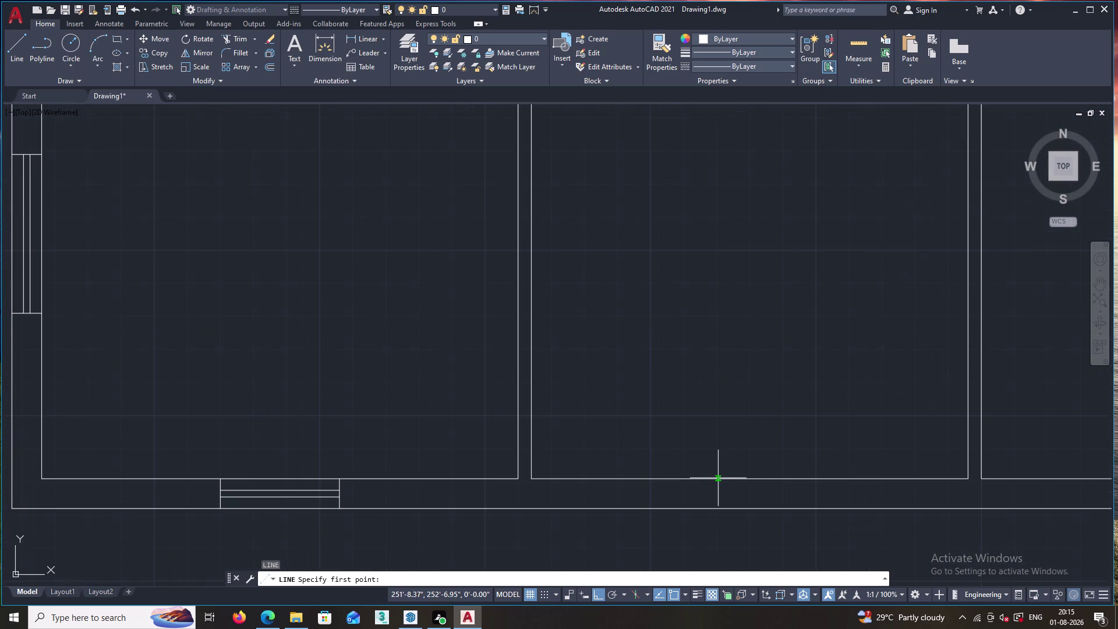
click(752, 479)
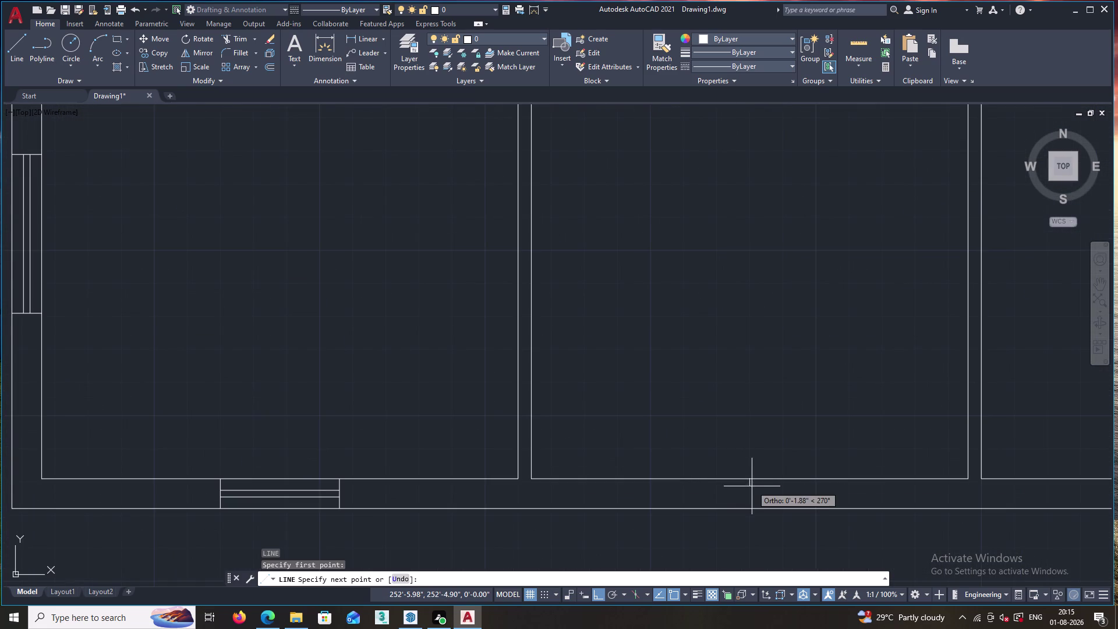
key(Escape)
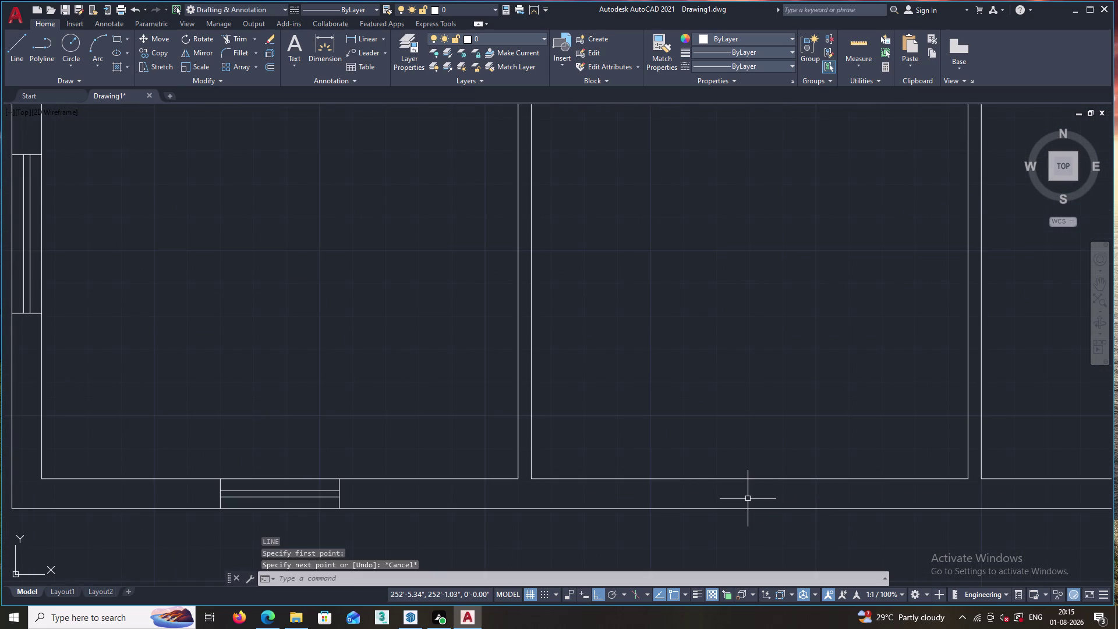
key(l)
key(Return)
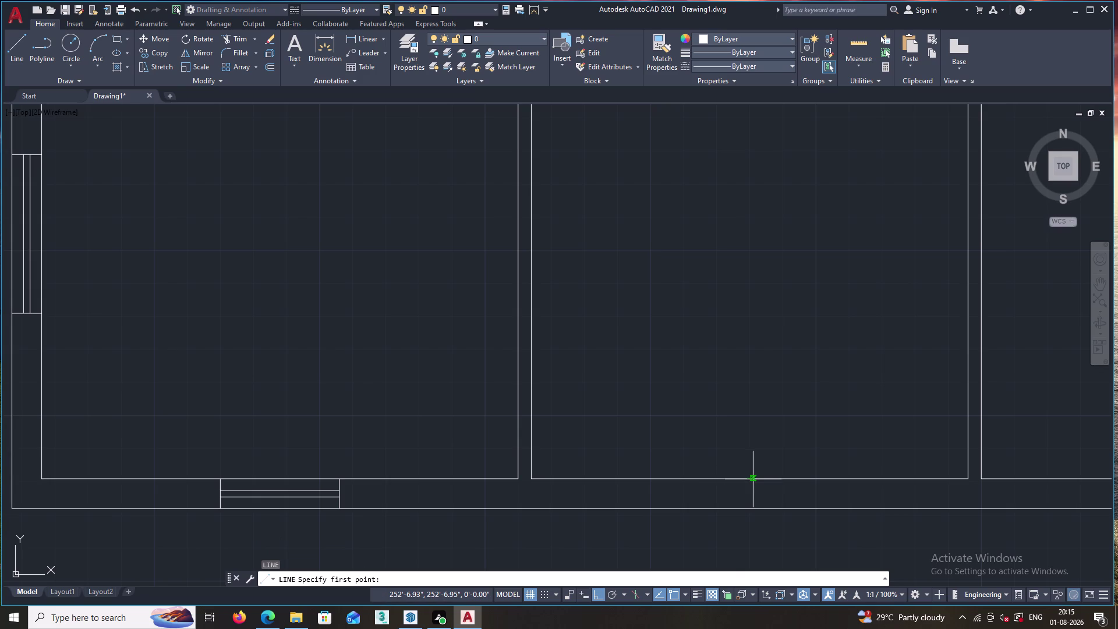
click(751, 480)
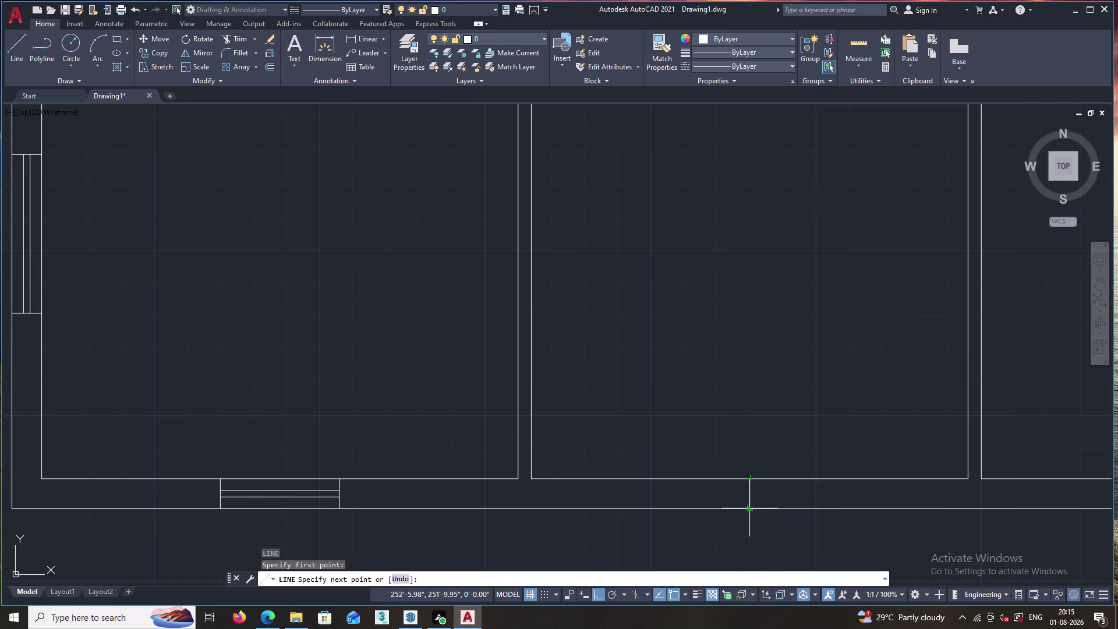
click(750, 509)
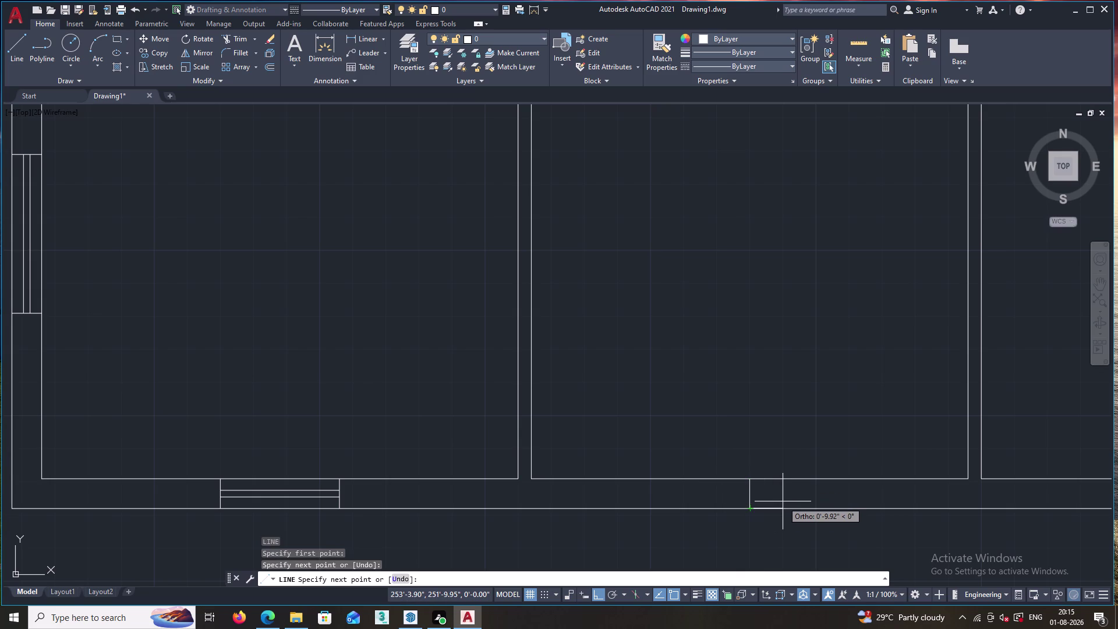
key(Escape)
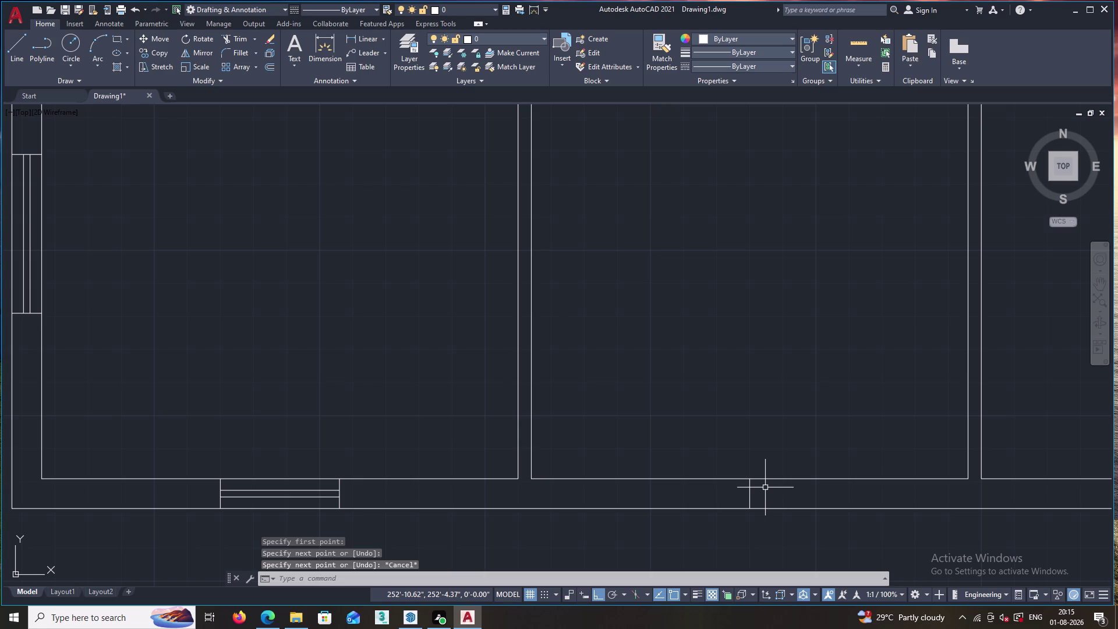
key(o)
key(Return)
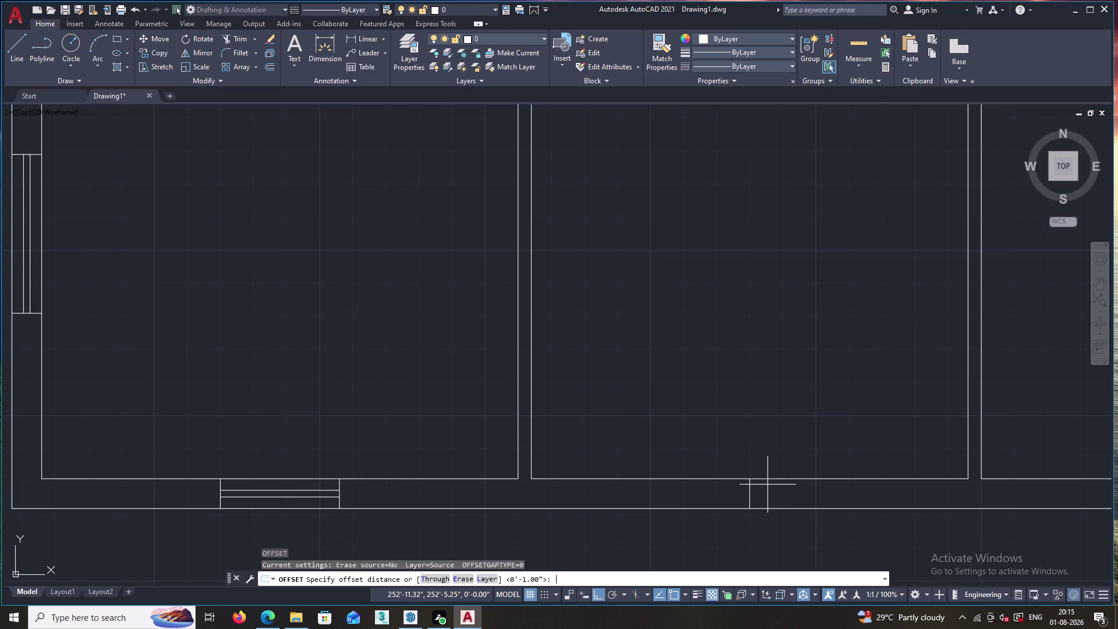